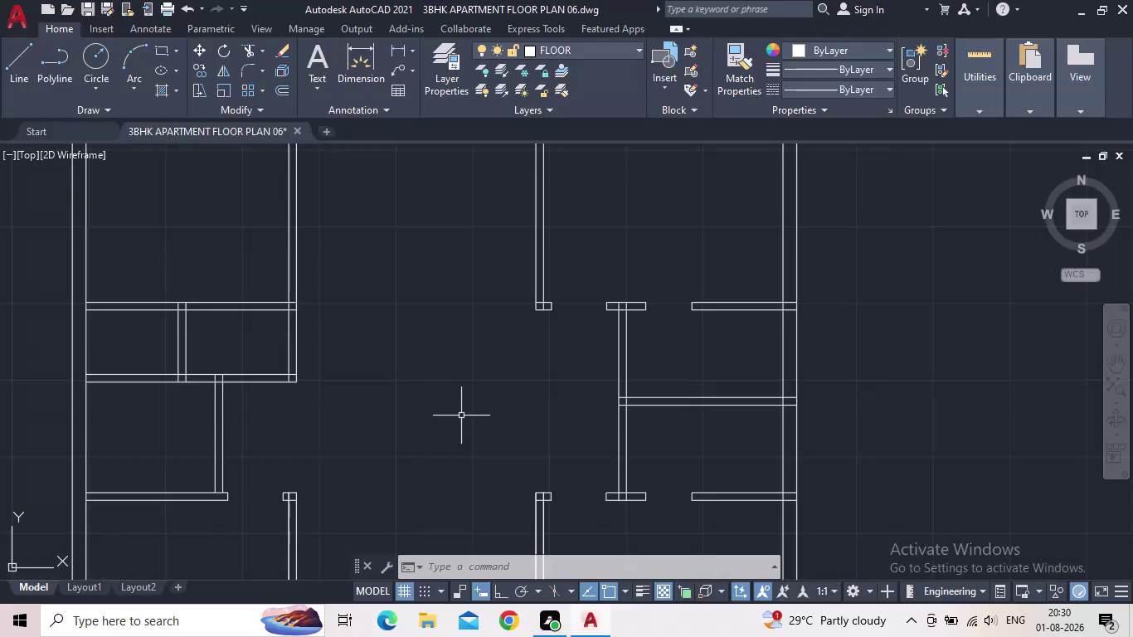
Zoom to the spare wall pieces right of the plan and start window-selecting the horizontal strip.
scroll(up, 3)
scroll(down, 3)
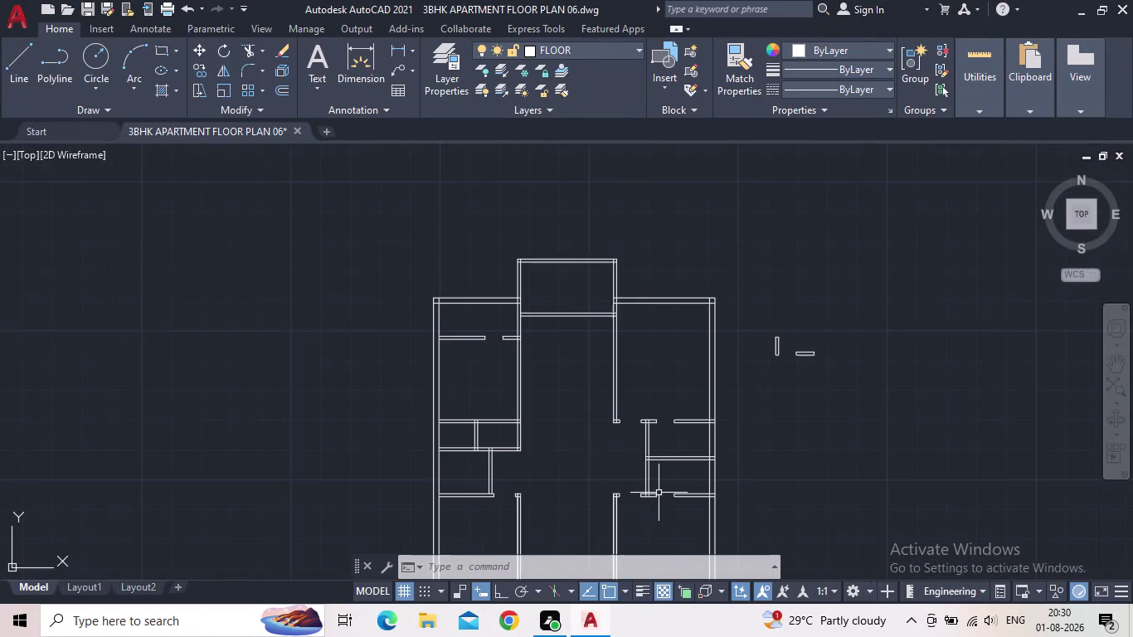
middle_drag(659, 492, 659, 464)
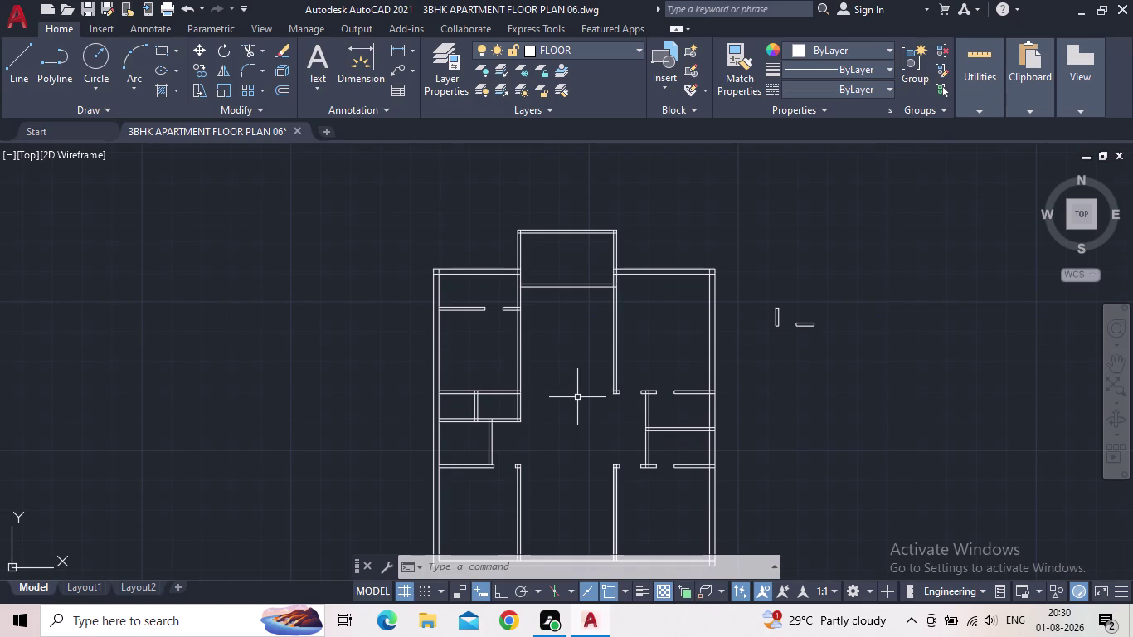
scroll(up, 3)
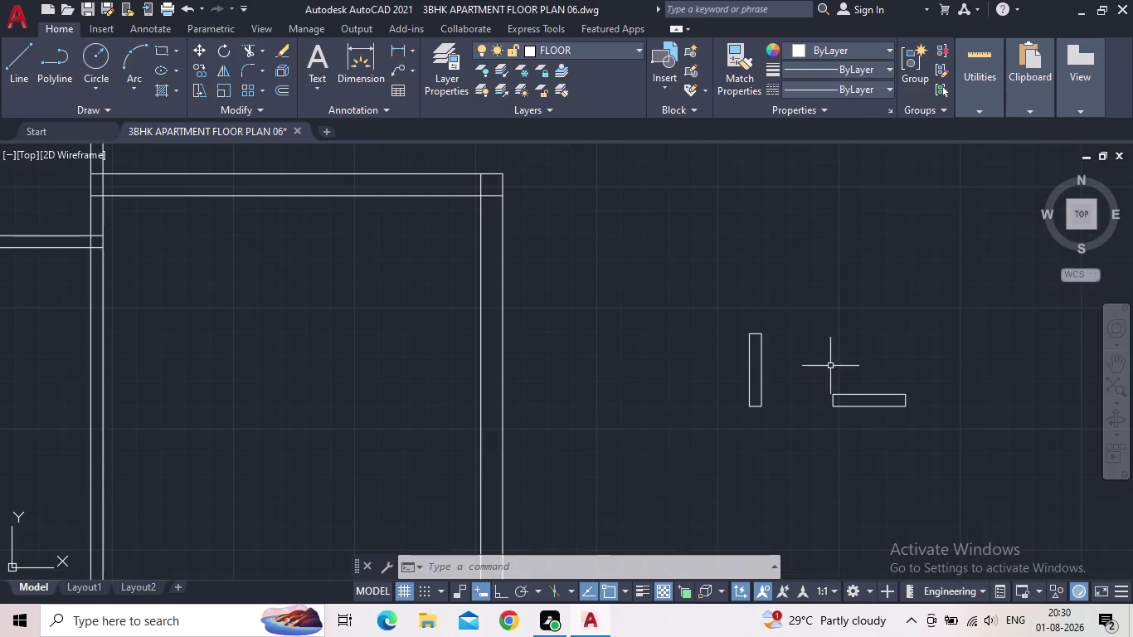
drag(906, 442, 898, 426)
Copy the short strip from its endpoint into the first interior wall junction.
click(804, 353)
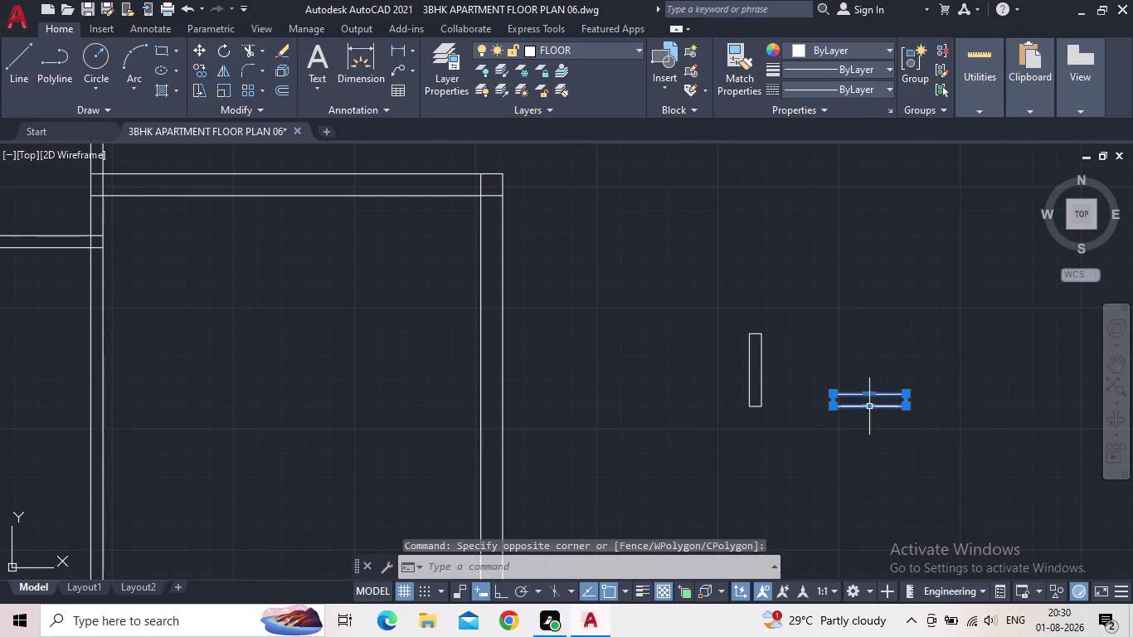
key(c)
key(o)
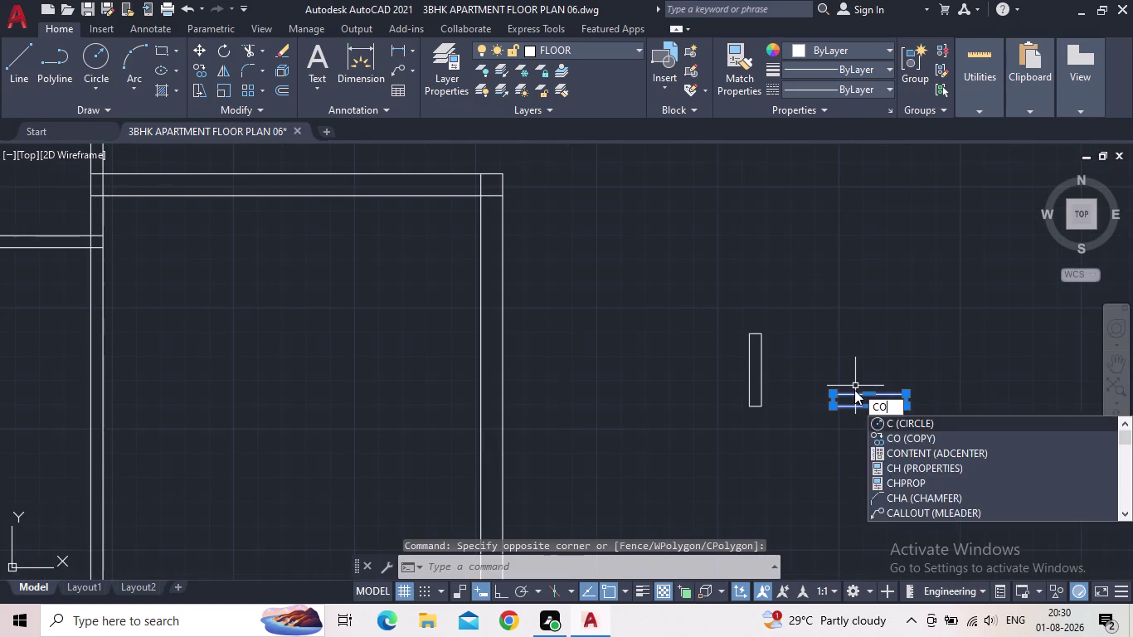
key(Return)
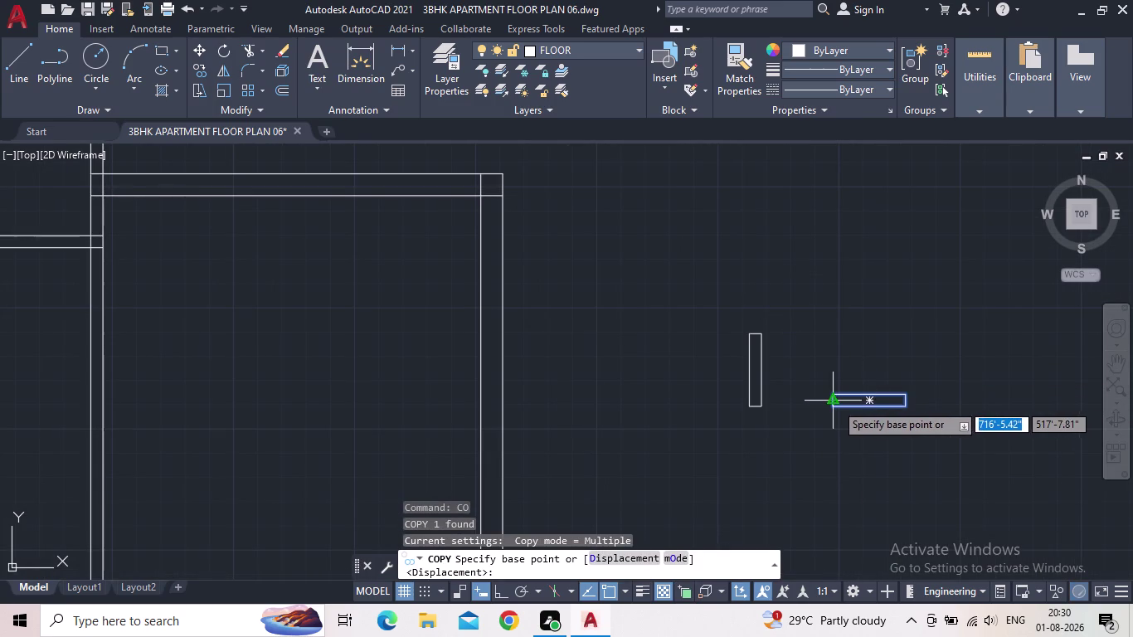
click(835, 410)
middle_drag(470, 352, 753, 343)
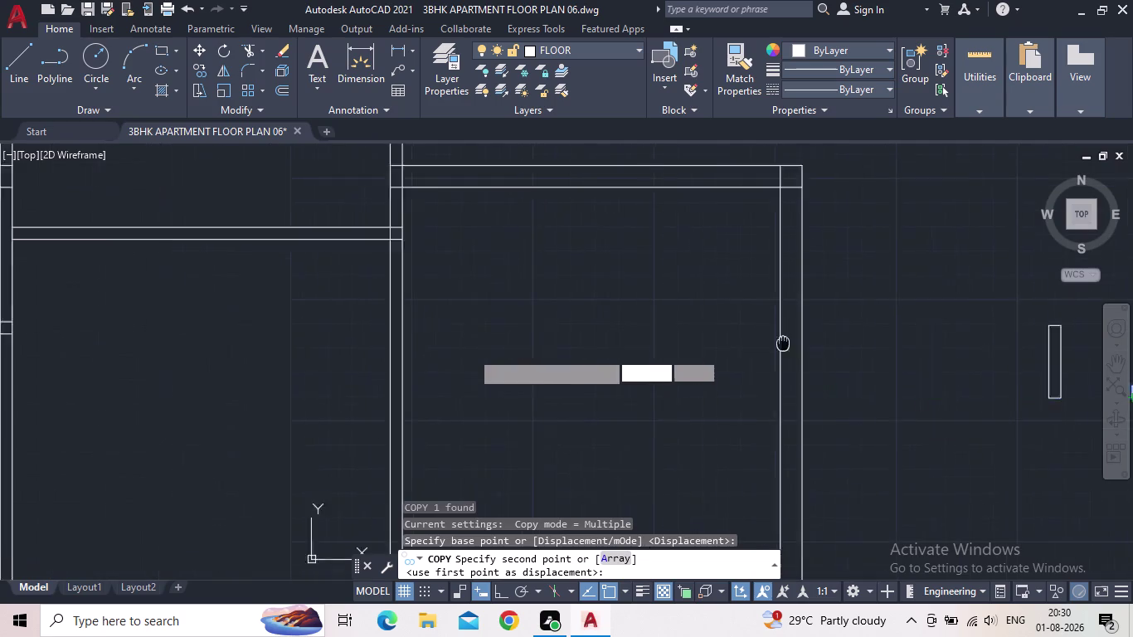
scroll(down, 3)
middle_drag(753, 343, 795, 344)
middle_drag(645, 394, 726, 298)
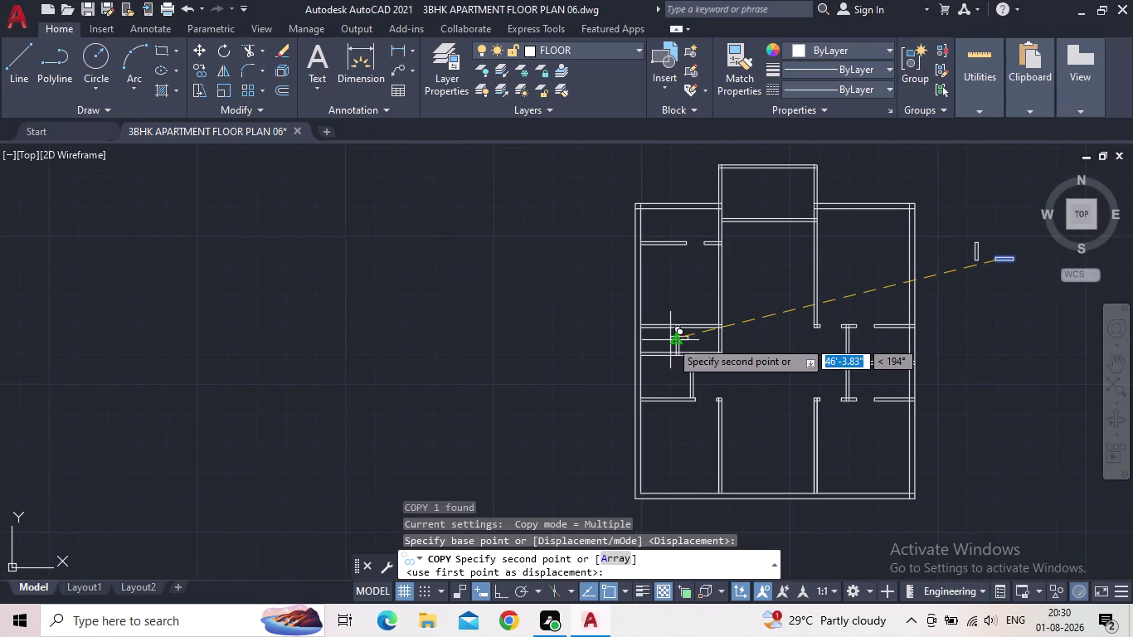
scroll(up, 3)
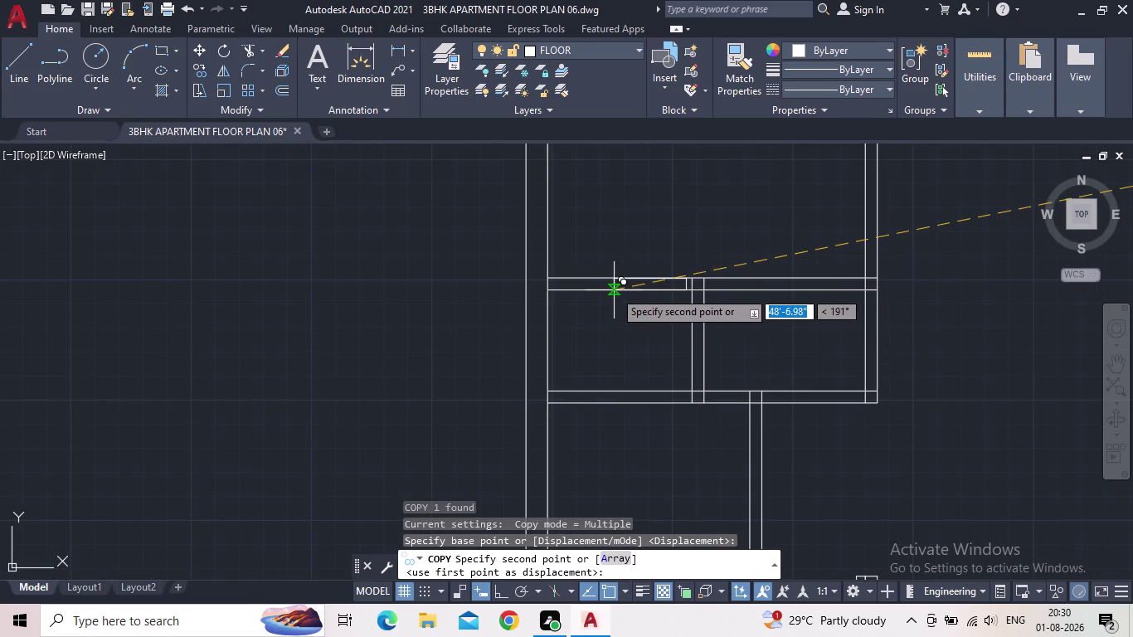
scroll(up, 3)
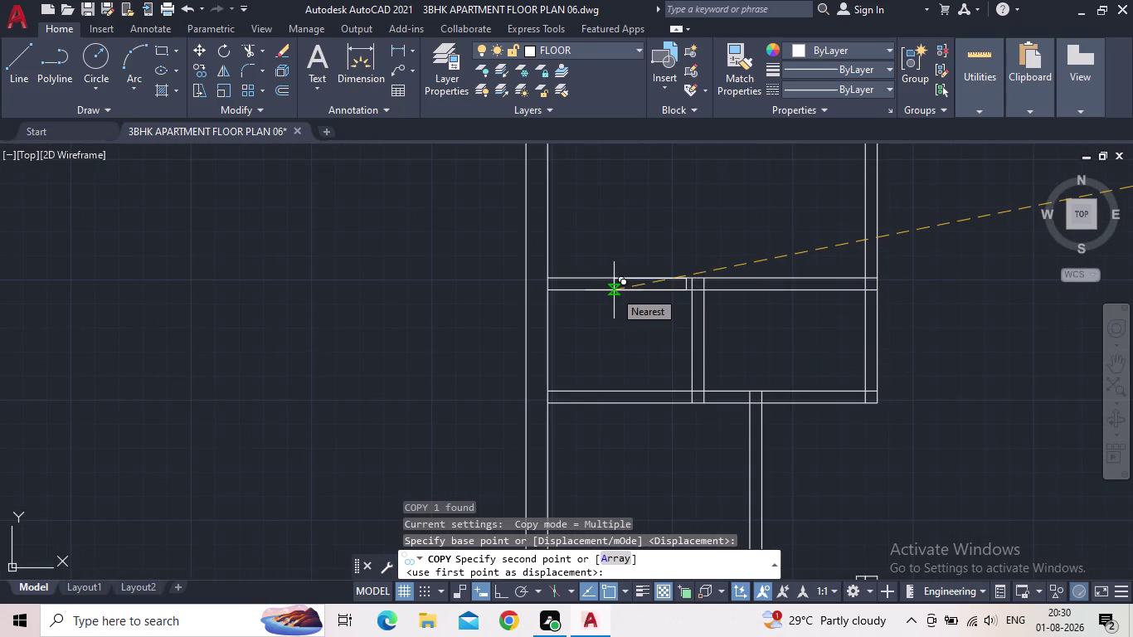
scroll(up, 3)
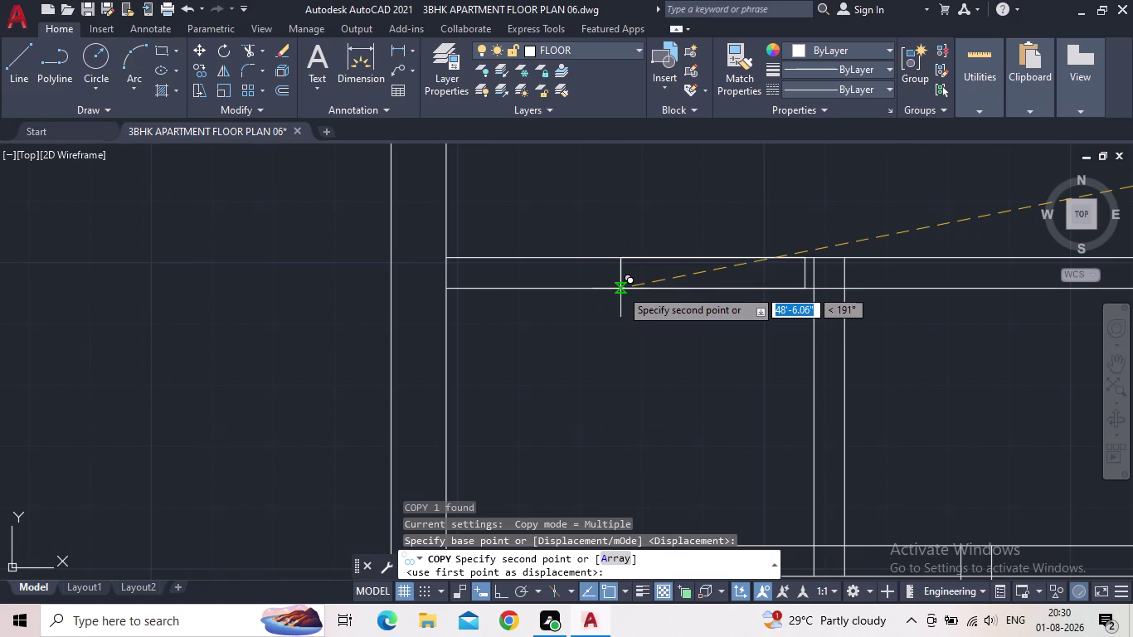
click(622, 288)
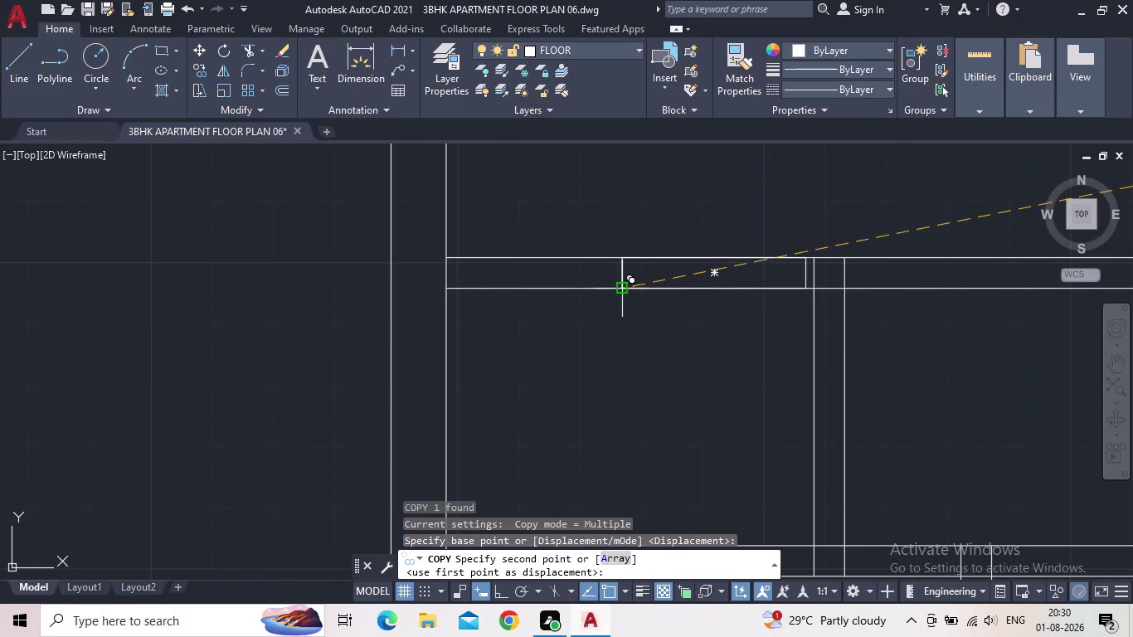
Place a second strip copy in the next wall opening and finish copying.
scroll(down, 3)
middle_drag(619, 351, 579, 325)
scroll(down, 3)
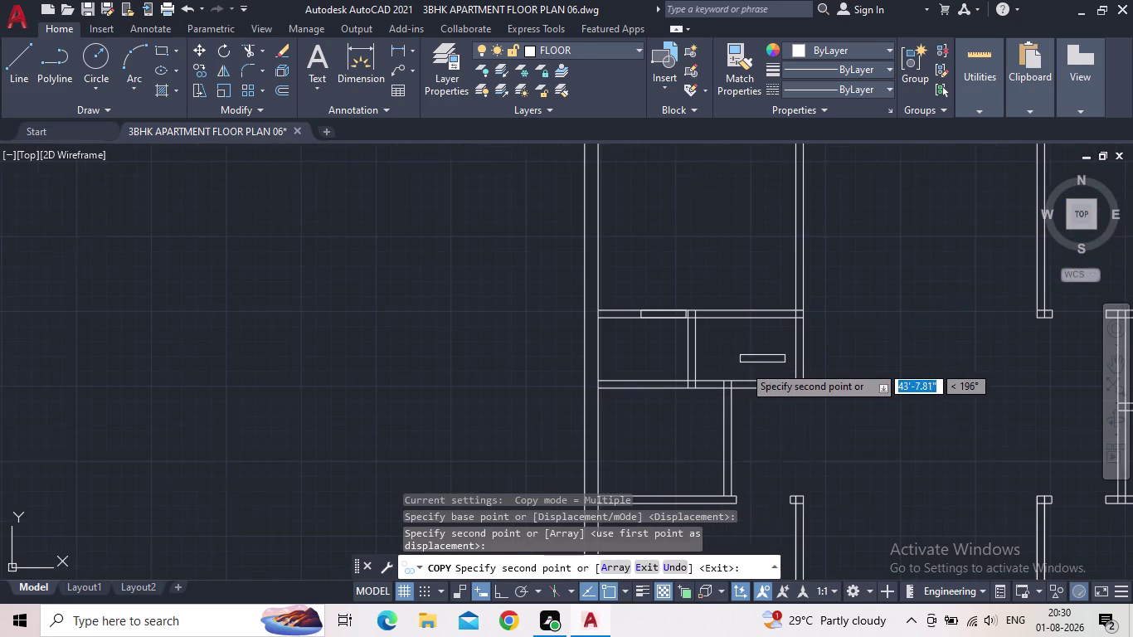
middle_drag(748, 375, 811, 282)
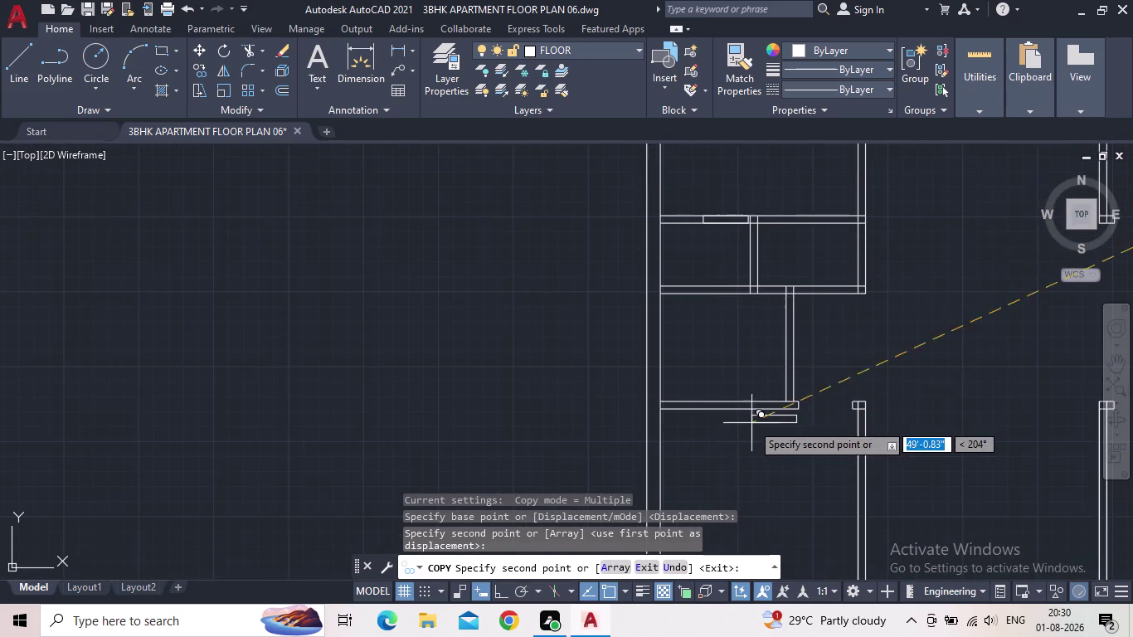
scroll(up, 3)
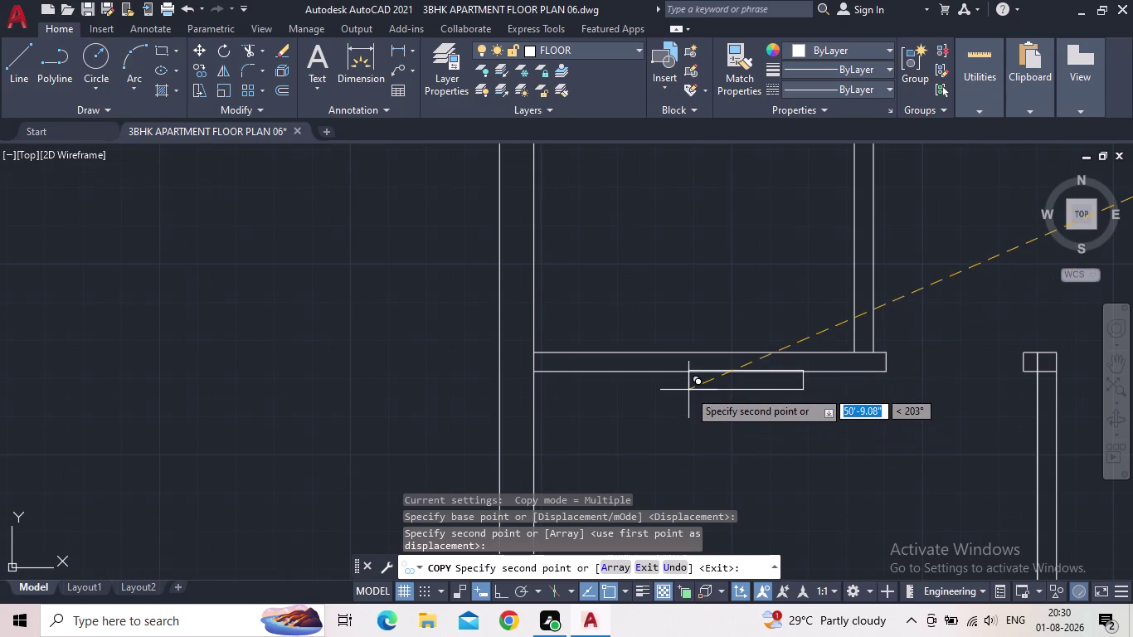
middle_drag(712, 388, 709, 425)
scroll(up, 3)
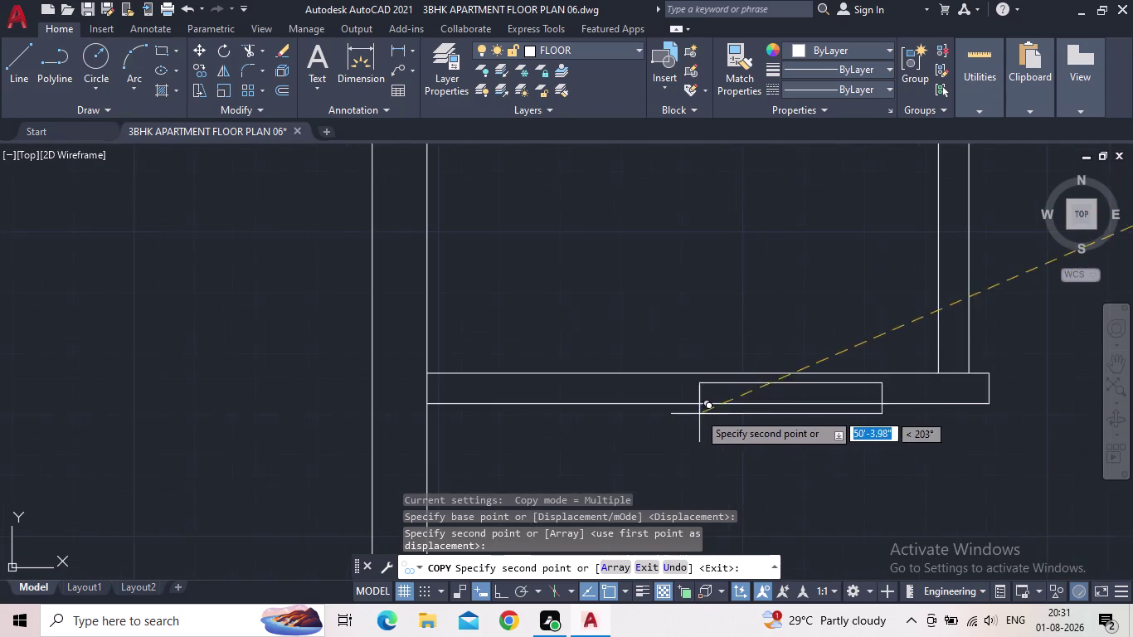
scroll(down, 3)
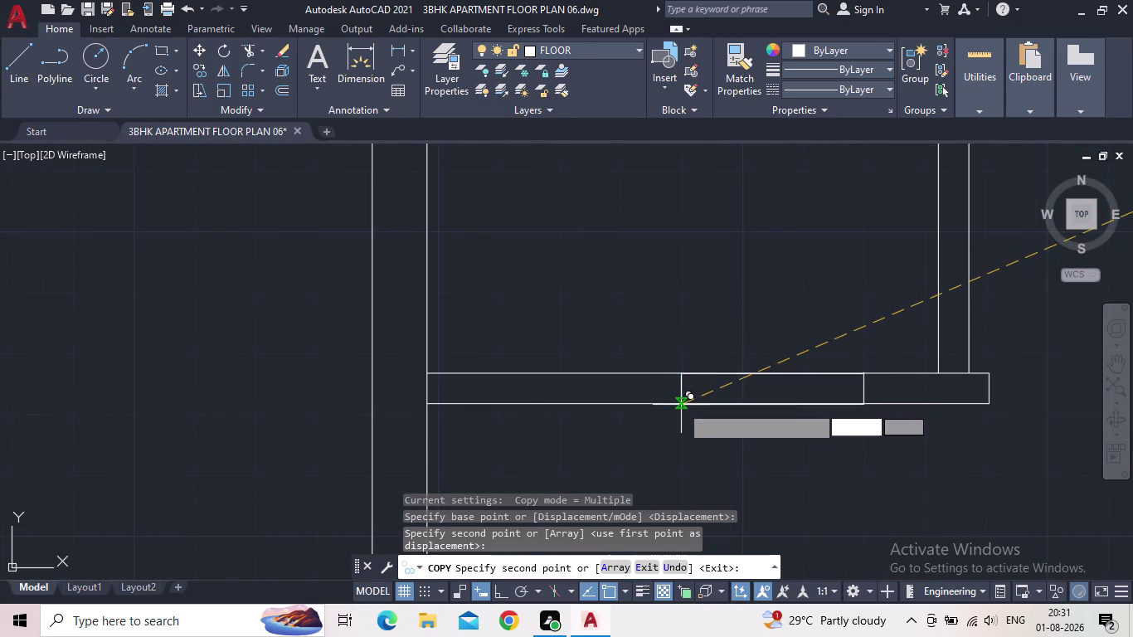
scroll(down, 3)
click(681, 405)
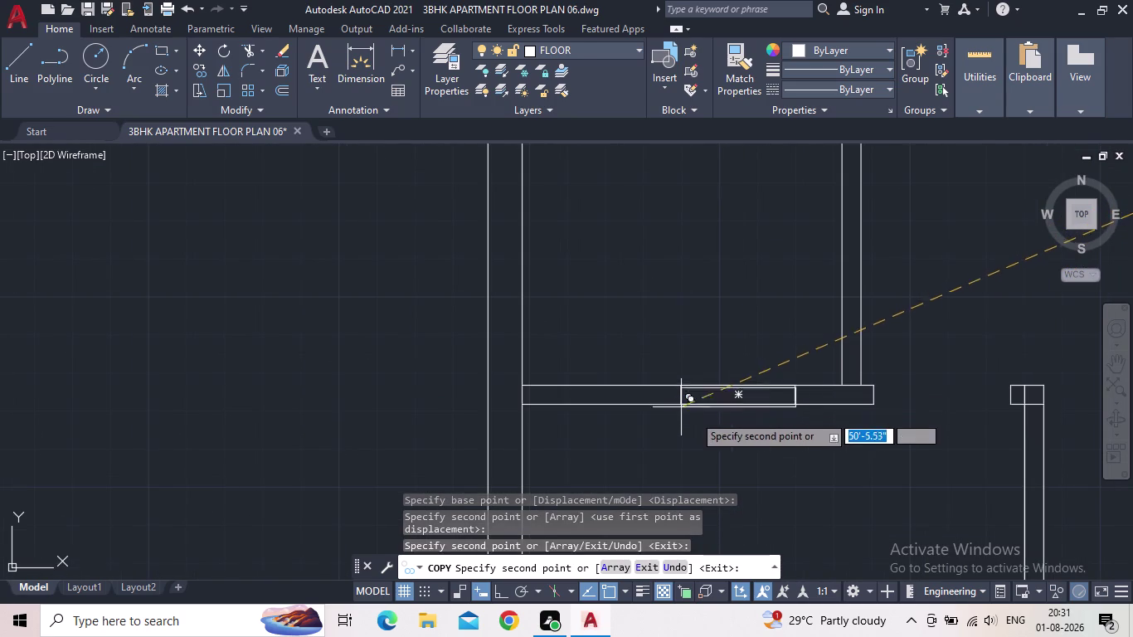
scroll(down, 3)
middle_drag(731, 449, 699, 392)
scroll(down, 3)
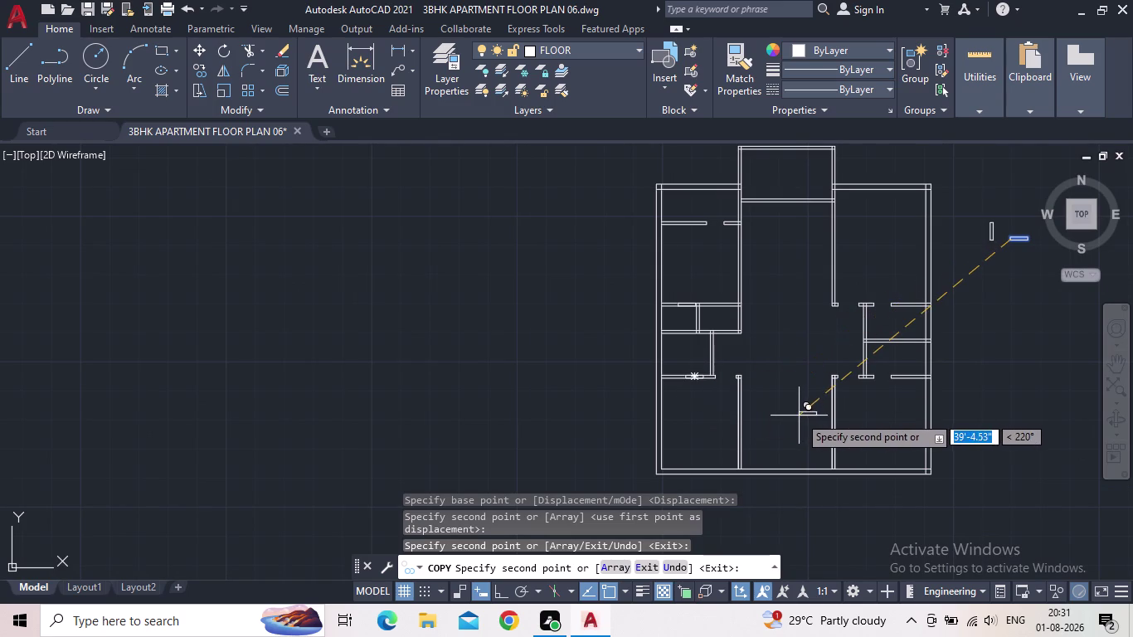
key(Escape)
Trim the wall lines crossing the first strip with a fence, plus extra lines at the next strip.
text(TR)
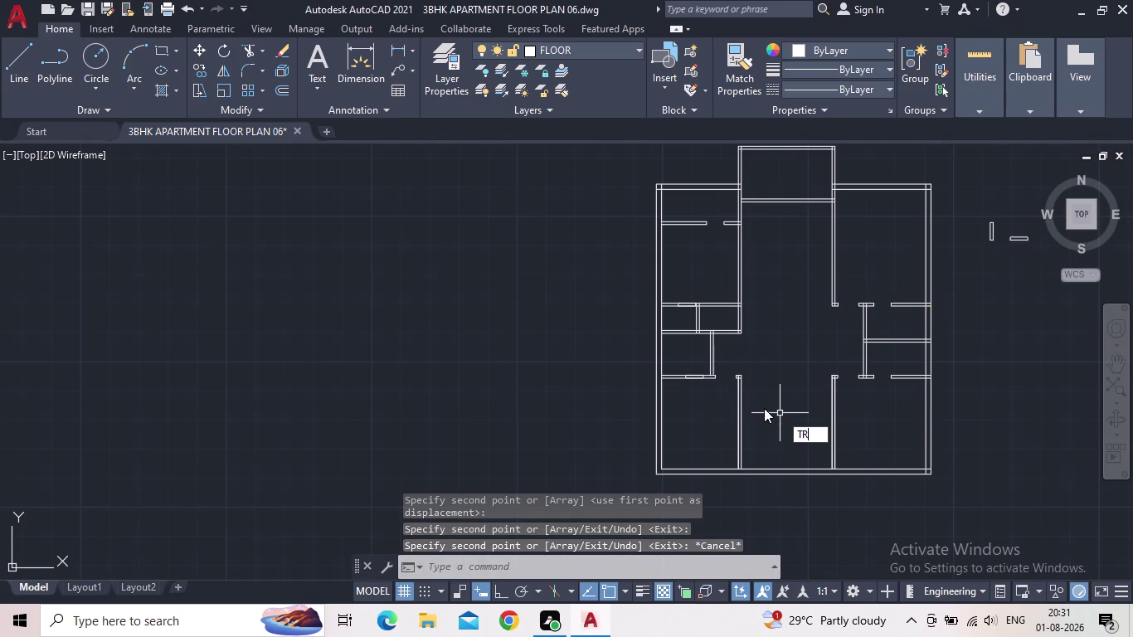
key(space)
scroll(up, 3)
click(693, 374)
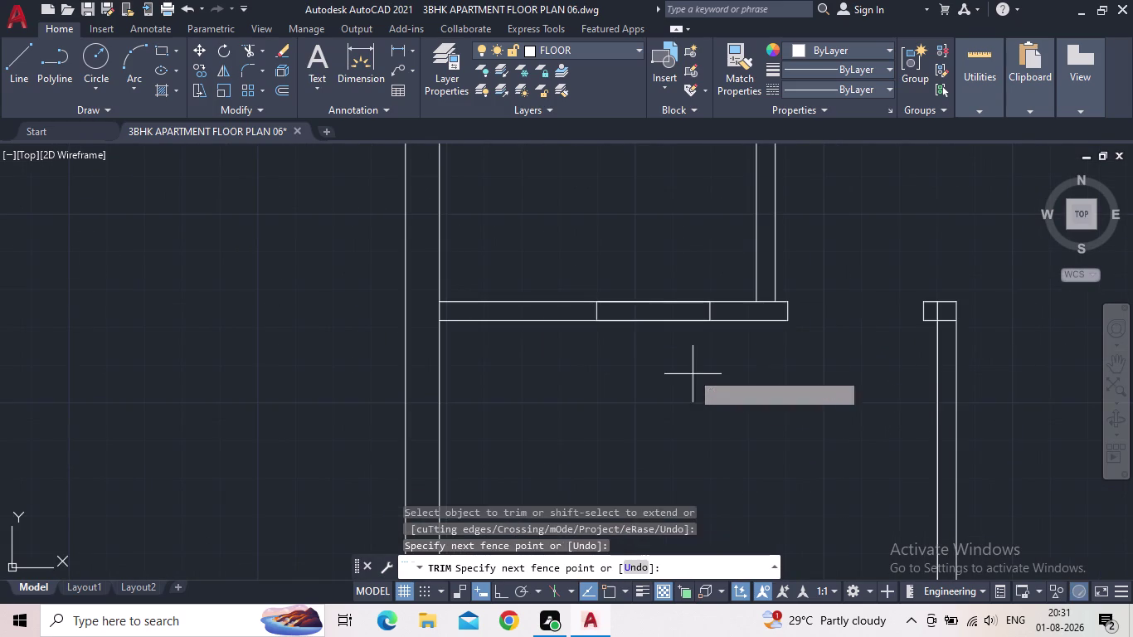
click(665, 283)
scroll(down, 3)
middle_drag(659, 356, 693, 576)
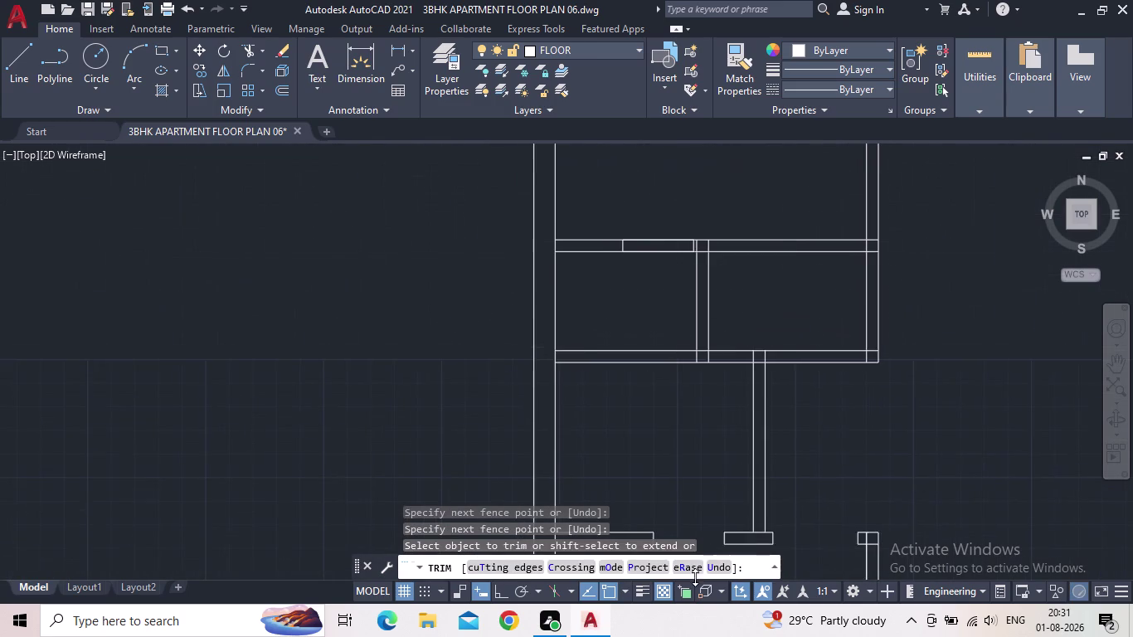
scroll(down, 3)
scroll(down, 3)
middle_drag(651, 325, 680, 443)
scroll(up, 3)
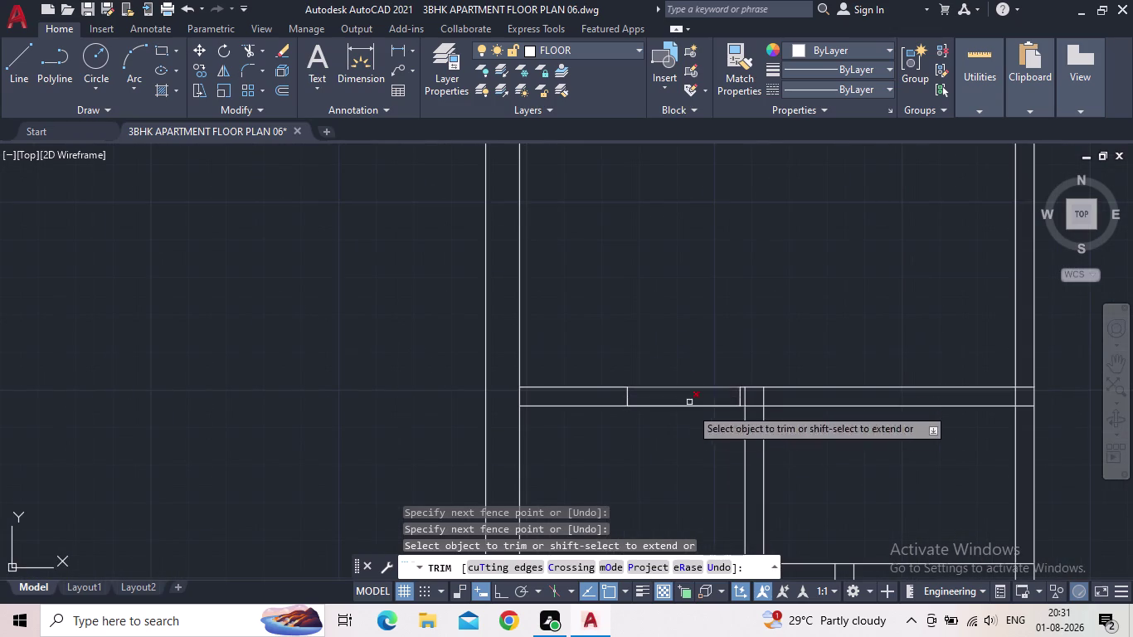
drag(693, 424, 694, 412)
click(686, 351)
Trim the remaining leftover segments at the next opening and wall junction, then exit Trim.
scroll(down, 3)
middle_drag(678, 399, 608, 401)
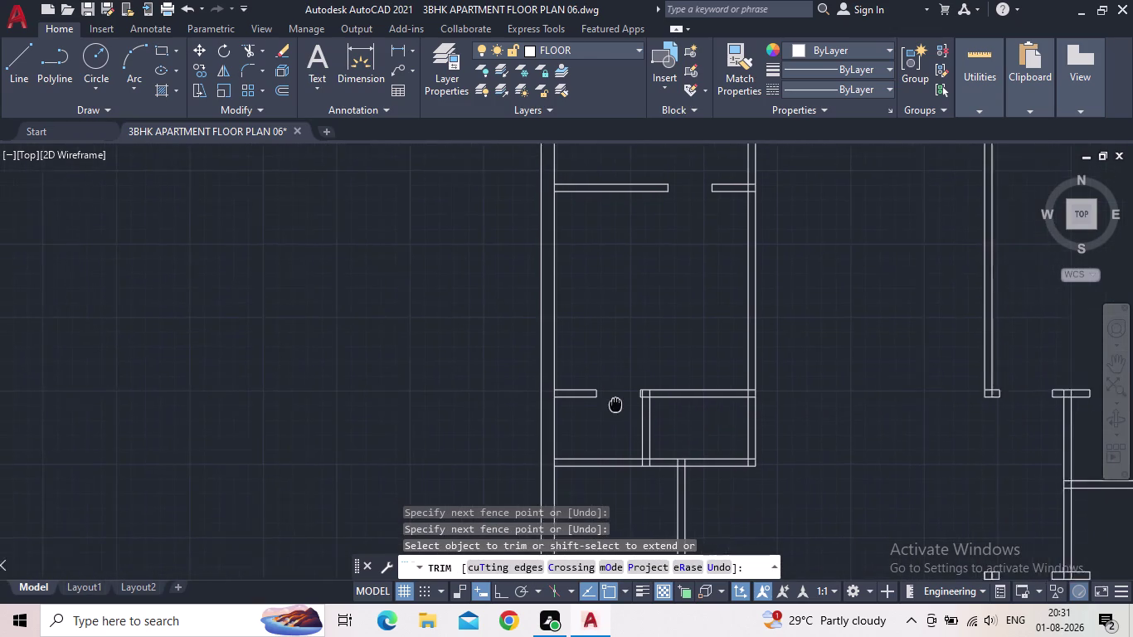
middle_drag(608, 401, 574, 383)
scroll(up, 3)
middle_drag(645, 384, 726, 330)
scroll(down, 3)
click(688, 405)
click(720, 401)
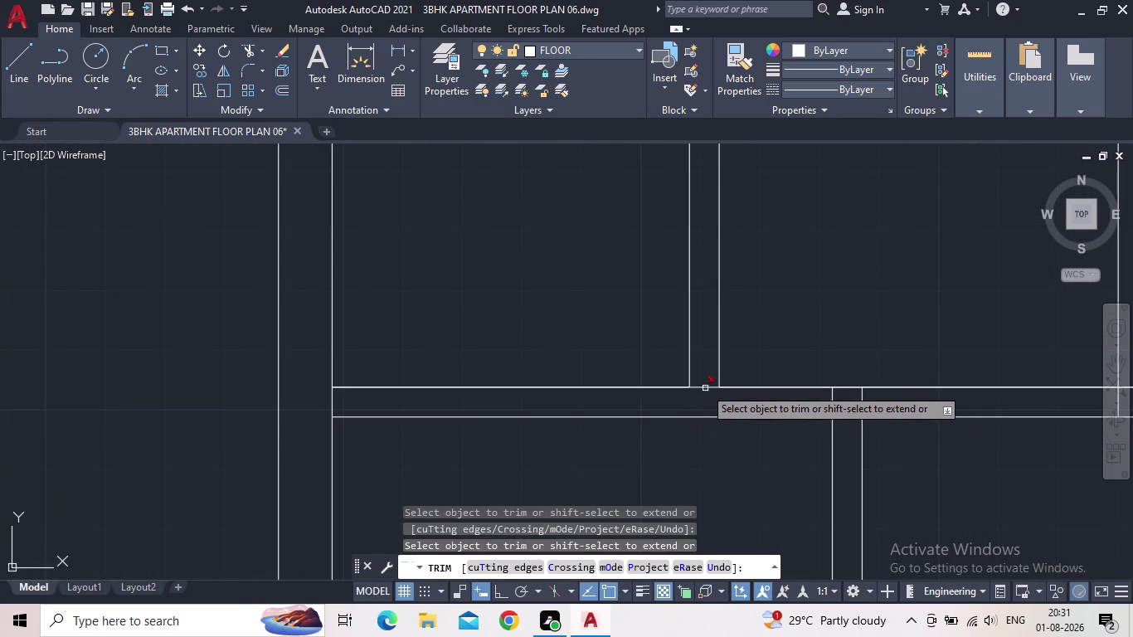
click(704, 386)
scroll(down, 3)
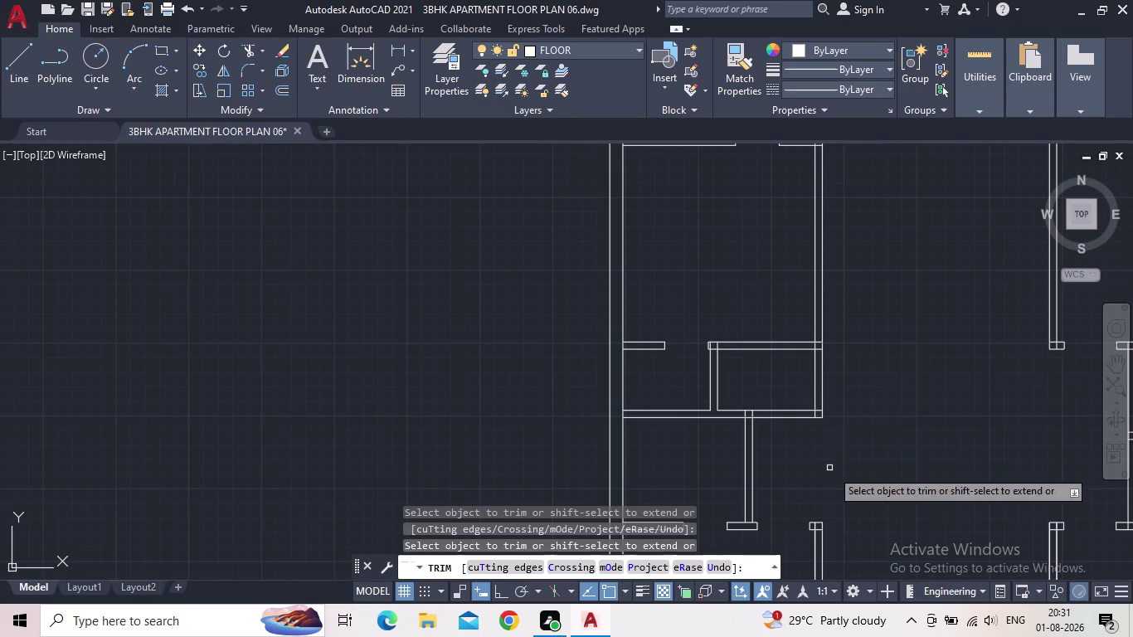
middle_drag(837, 473, 813, 462)
scroll(down, 3)
middle_drag(855, 426, 736, 374)
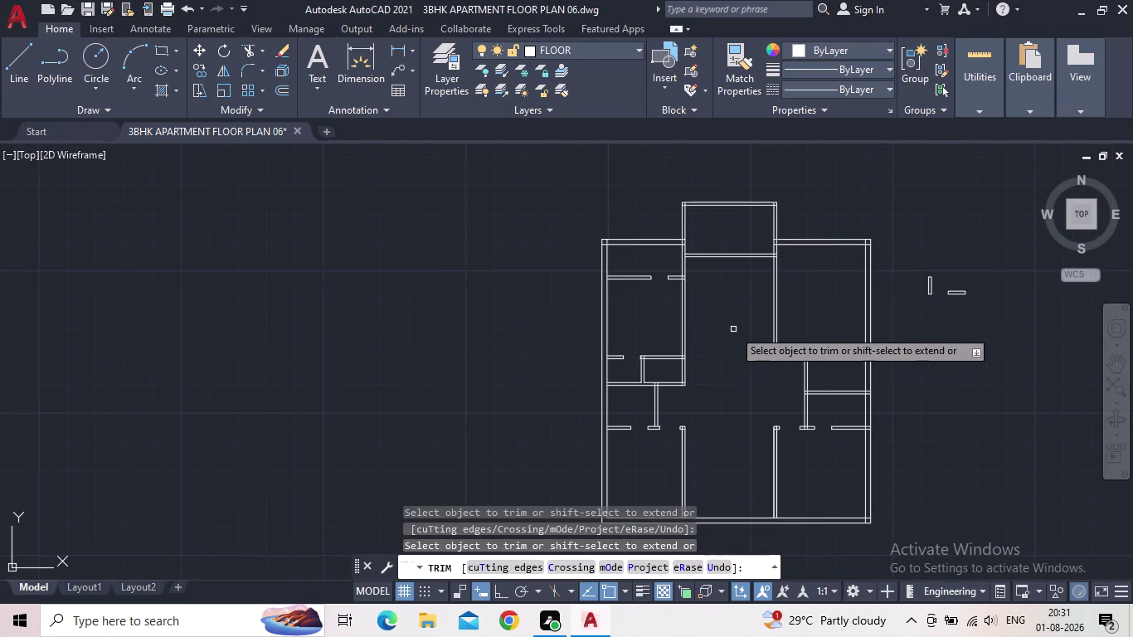
key(Escape)
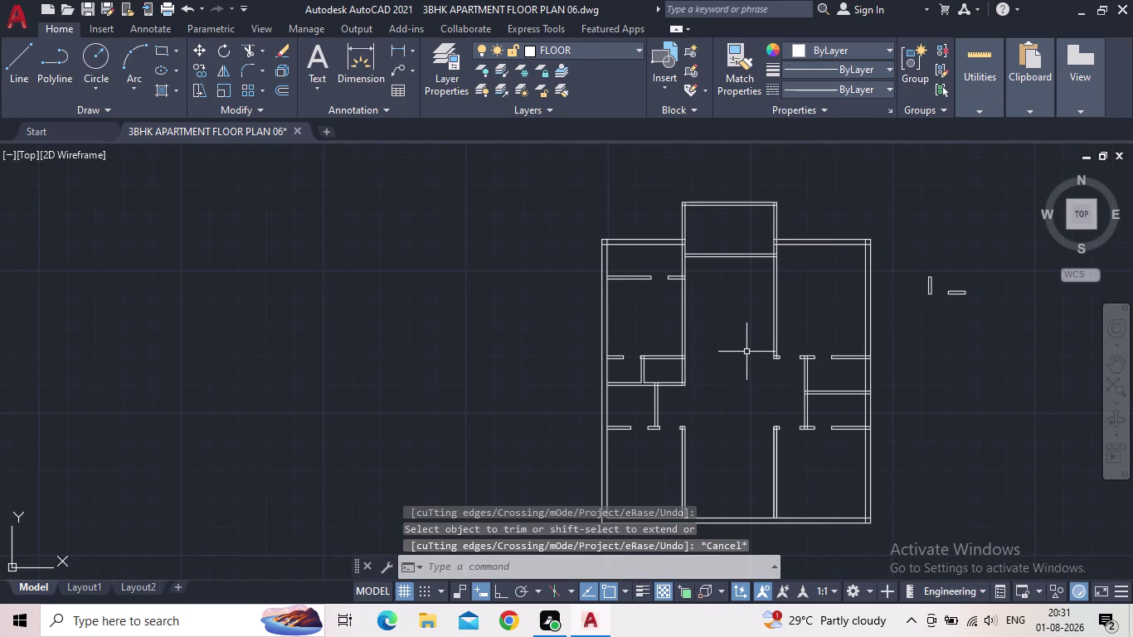
middle_drag(740, 325, 738, 339)
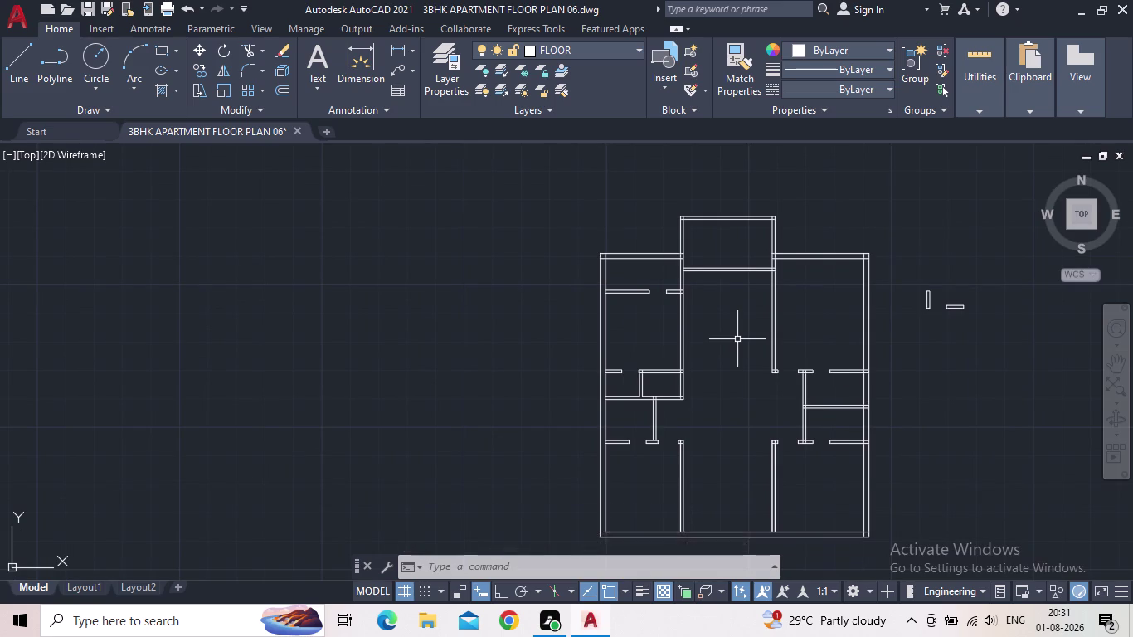
middle_drag(737, 340, 717, 249)
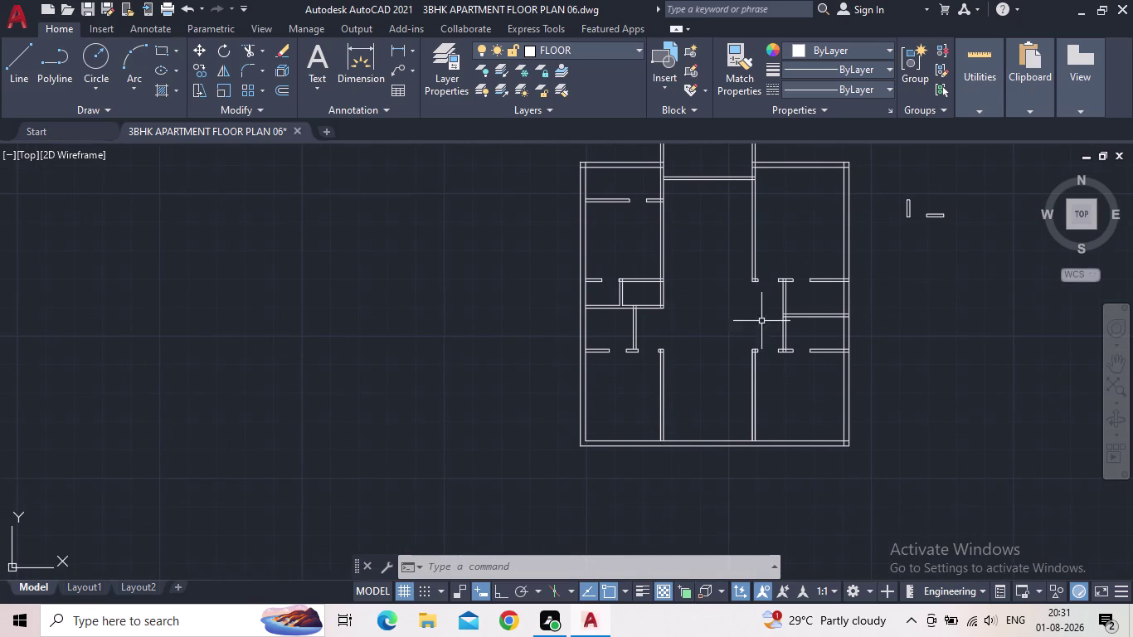
scroll(up, 3)
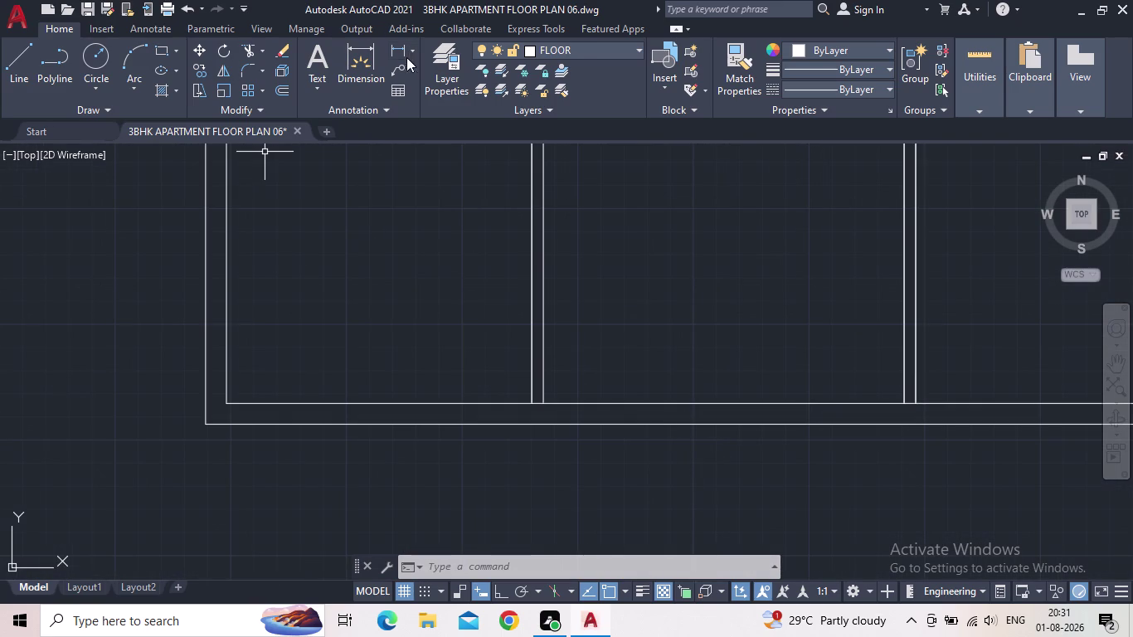
drag(400, 57, 401, 73)
click(543, 404)
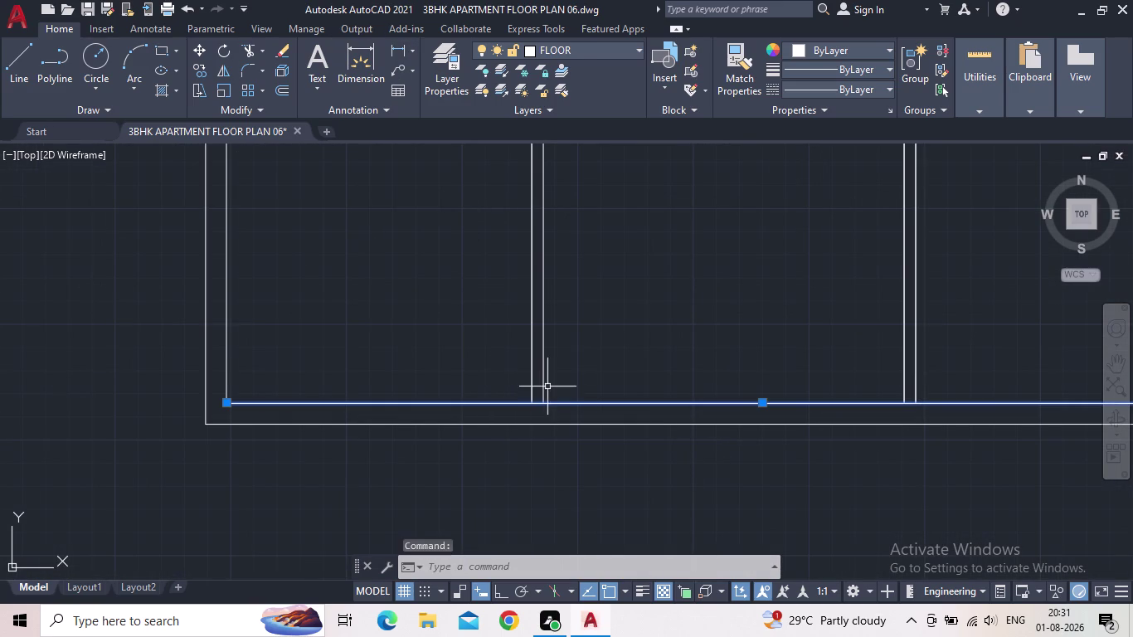
key(Escape)
click(394, 49)
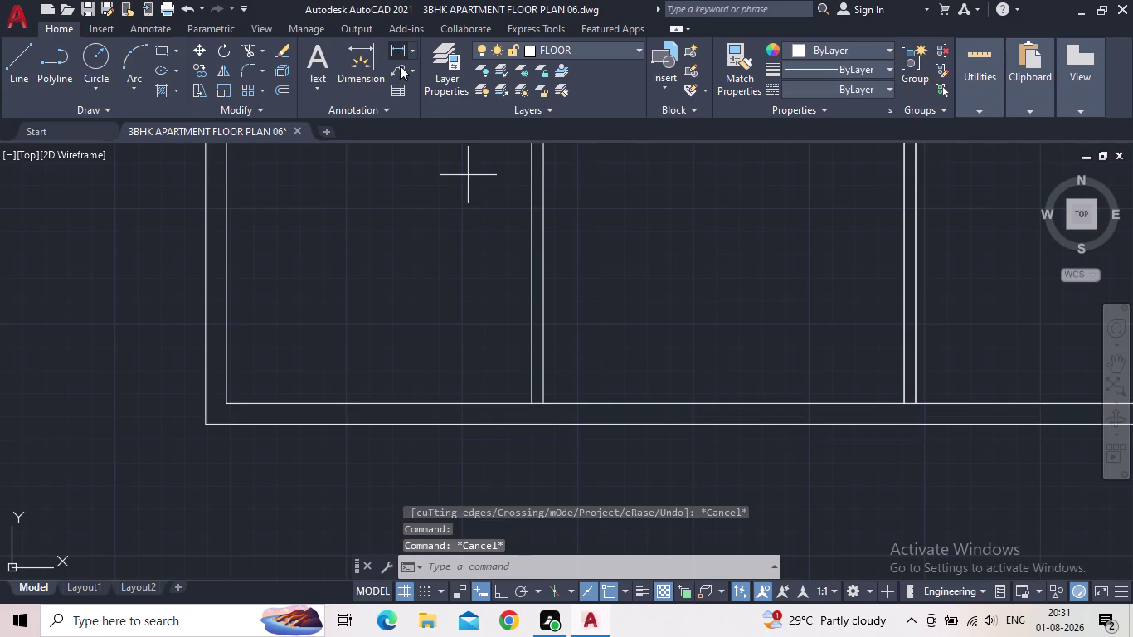
click(543, 403)
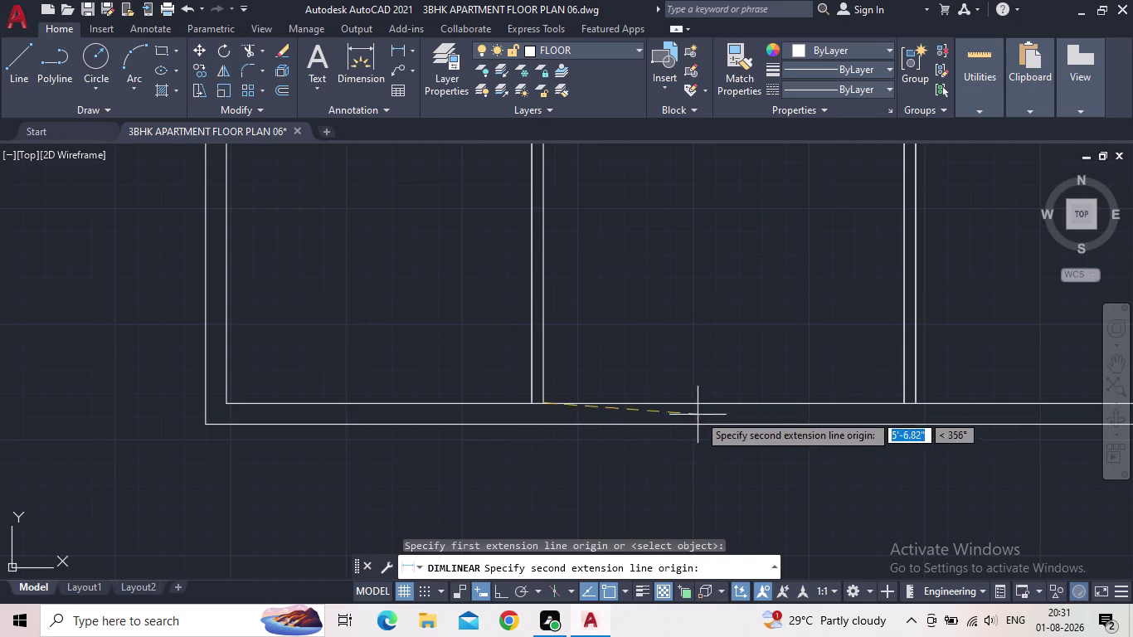
click(503, 591)
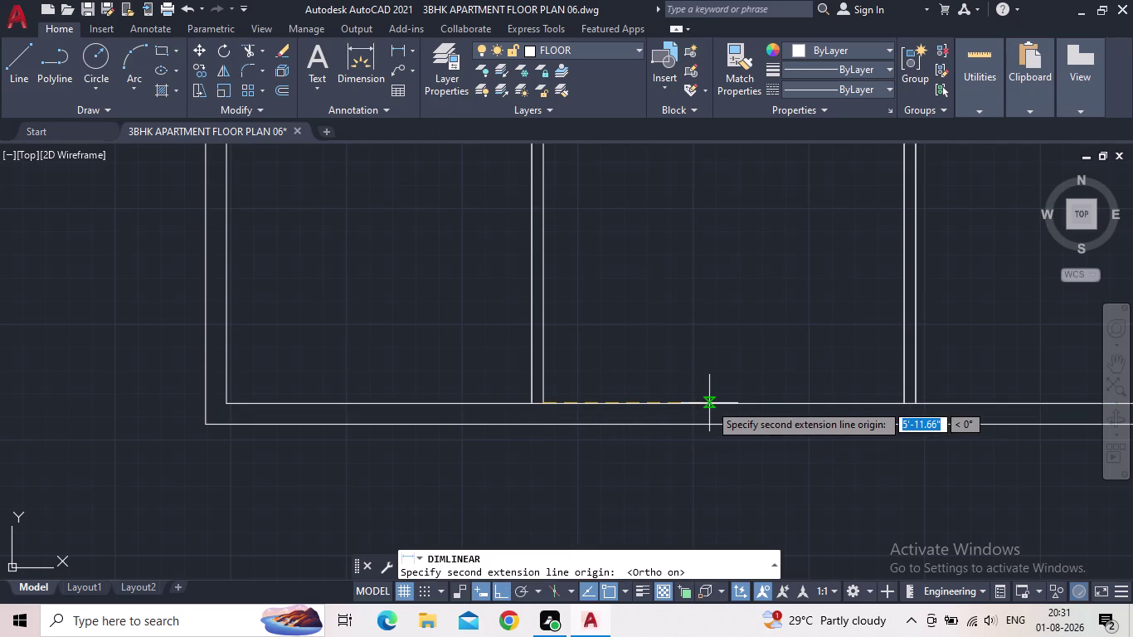
scroll(down, 3)
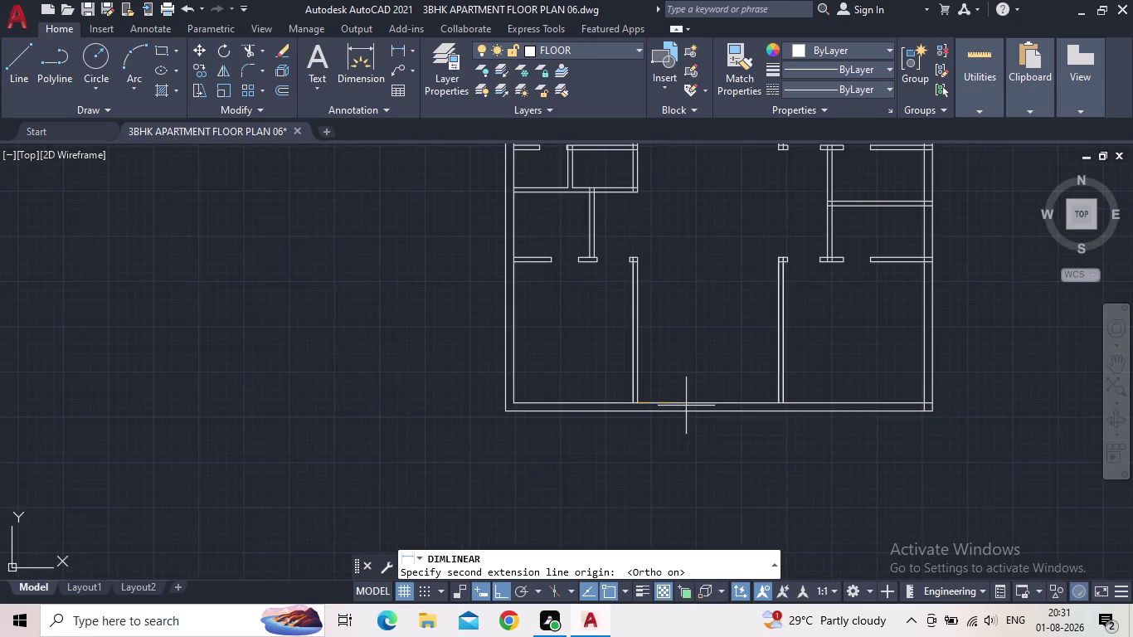
key(Escape)
scroll(down, 3)
middle_drag(659, 416, 658, 415)
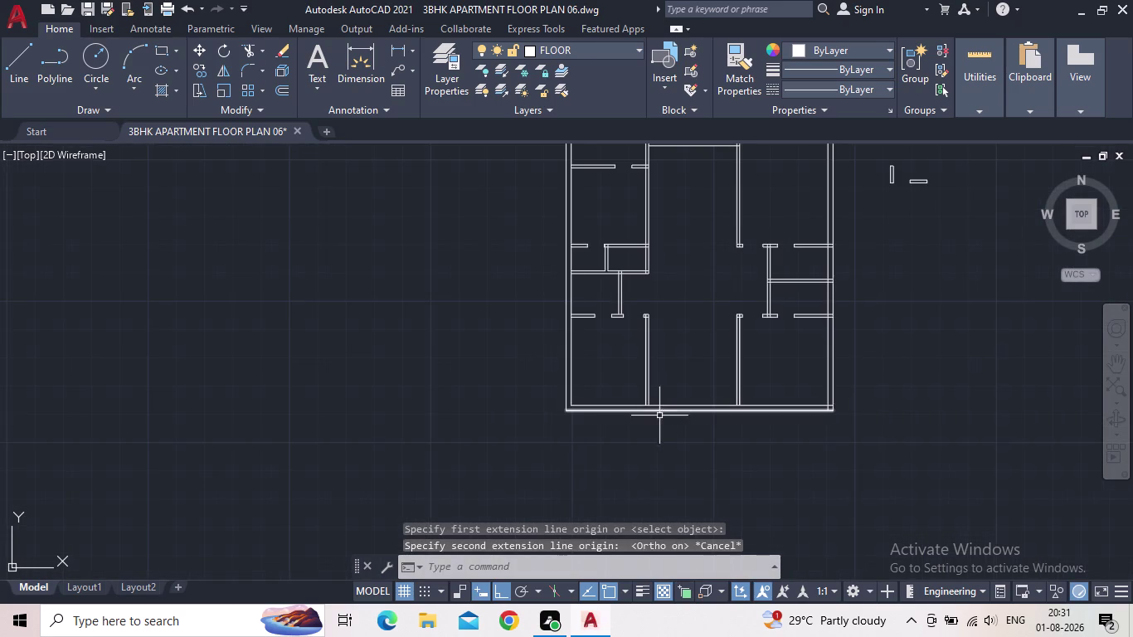
middle_drag(658, 415, 553, 472)
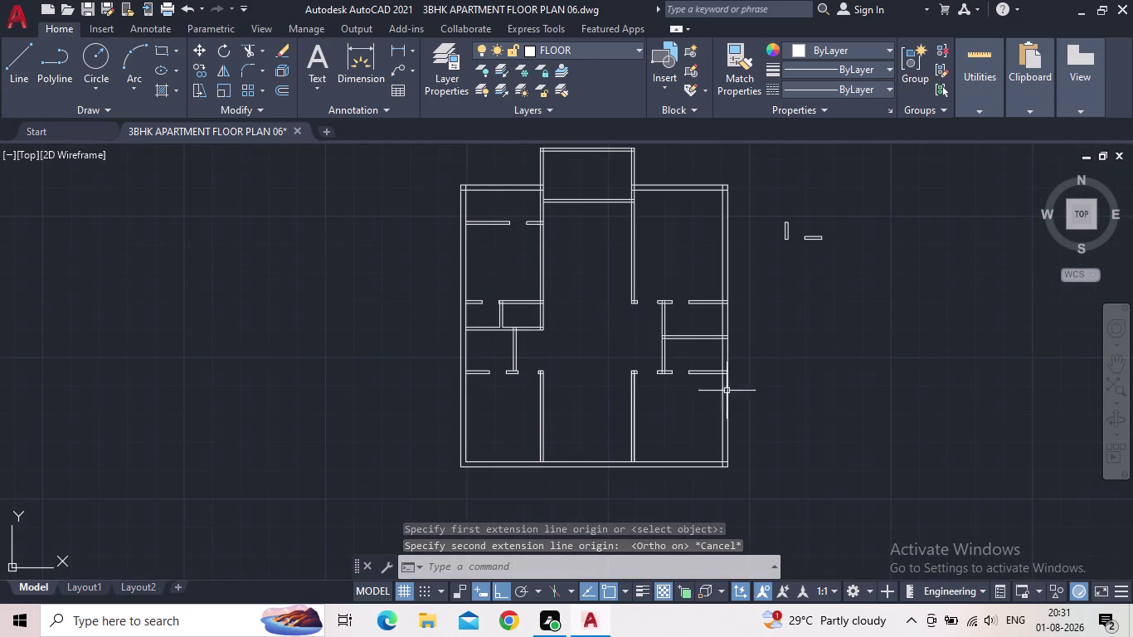
click(162, 52)
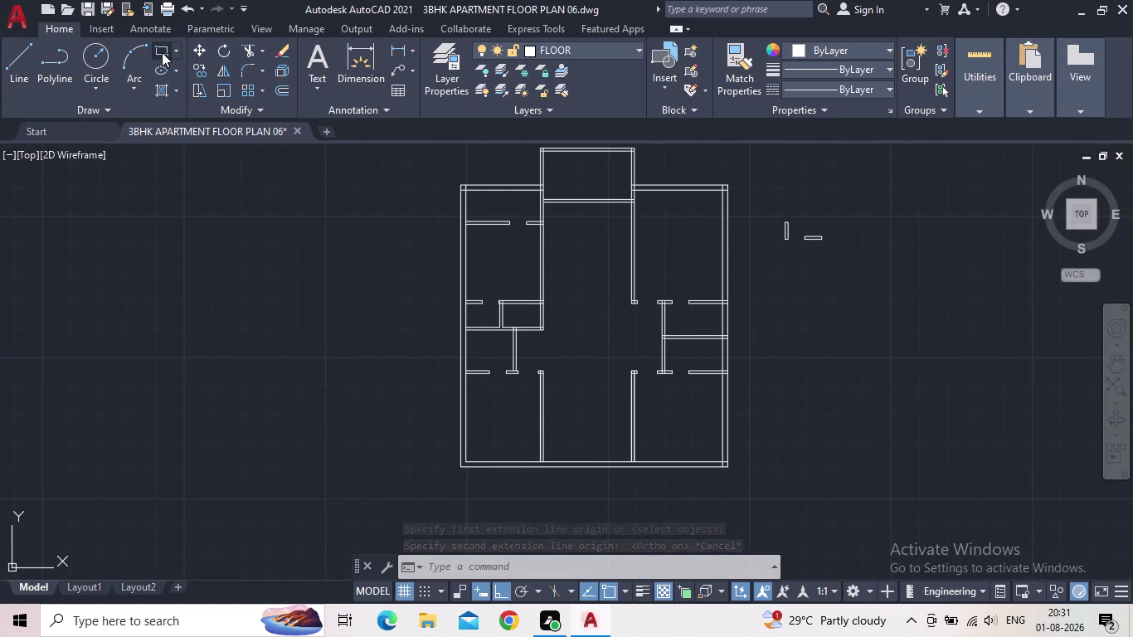
Draw a 9" by 5' rectangle to the right of the floor plan.
drag(848, 321, 856, 323)
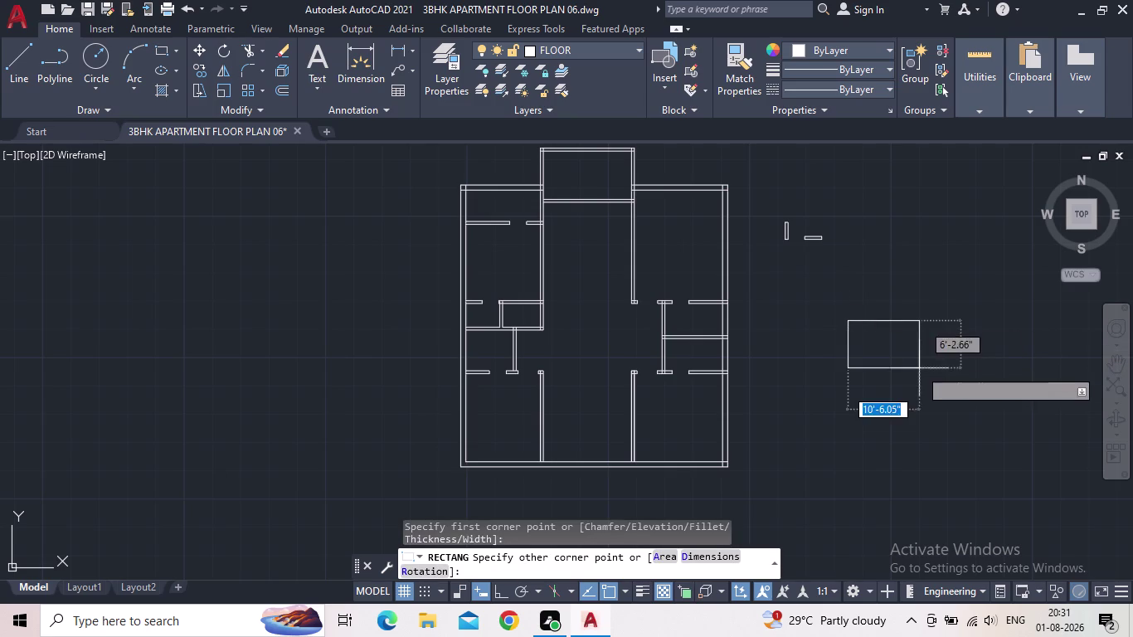
middle_drag(945, 387, 861, 386)
scroll(down, 3)
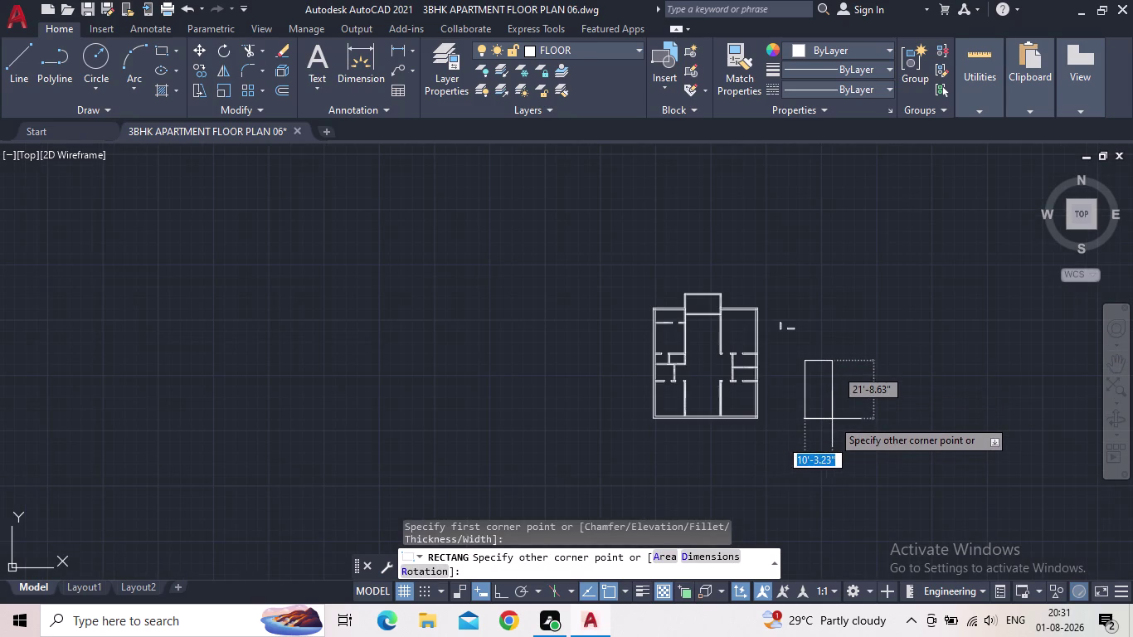
key(d)
key(Return)
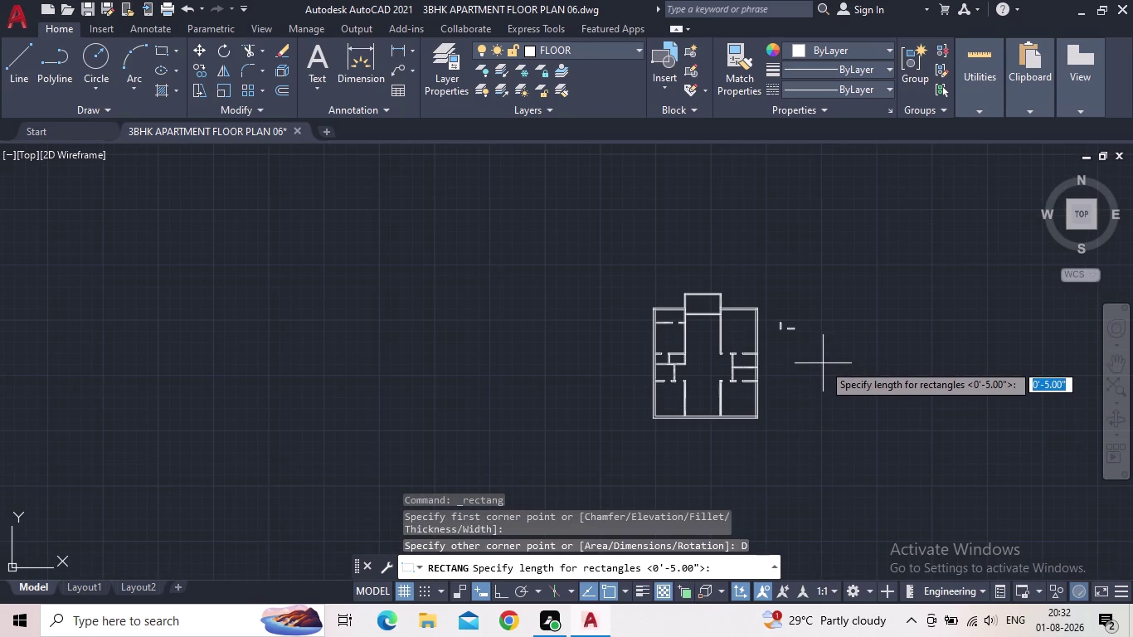
middle_drag(809, 372, 790, 378)
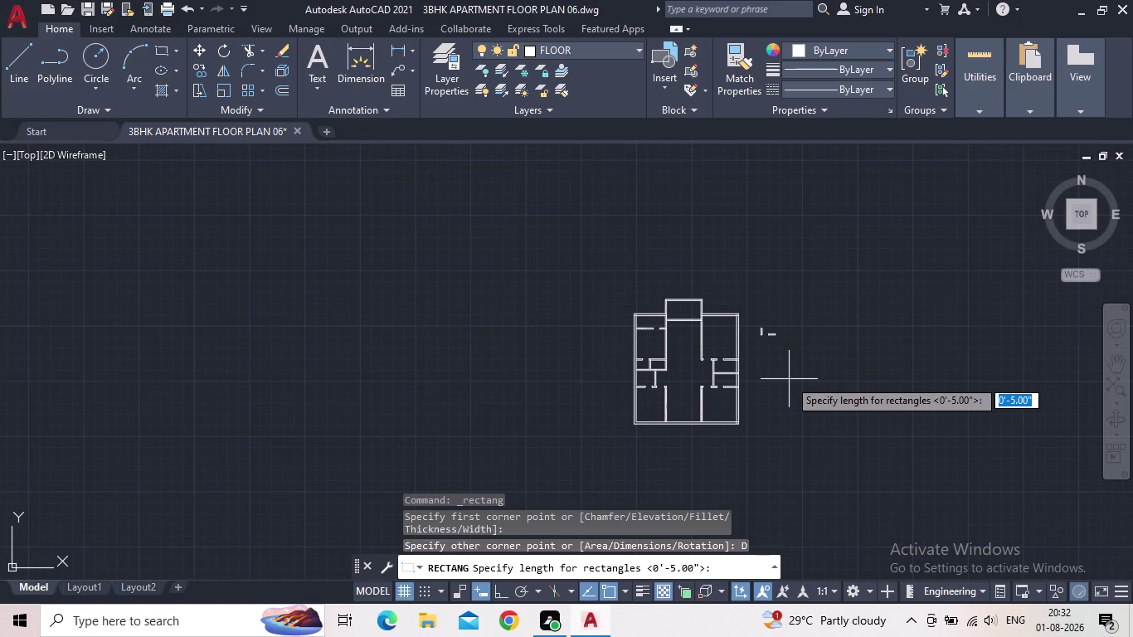
key(9)
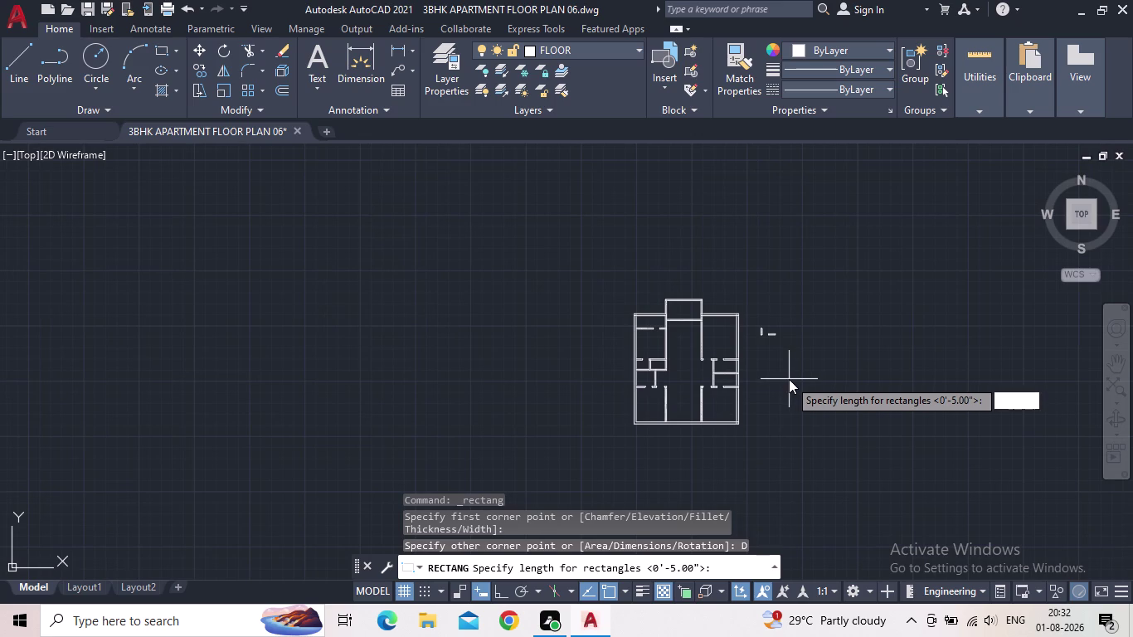
key(shift+quotedbl)
key(Return)
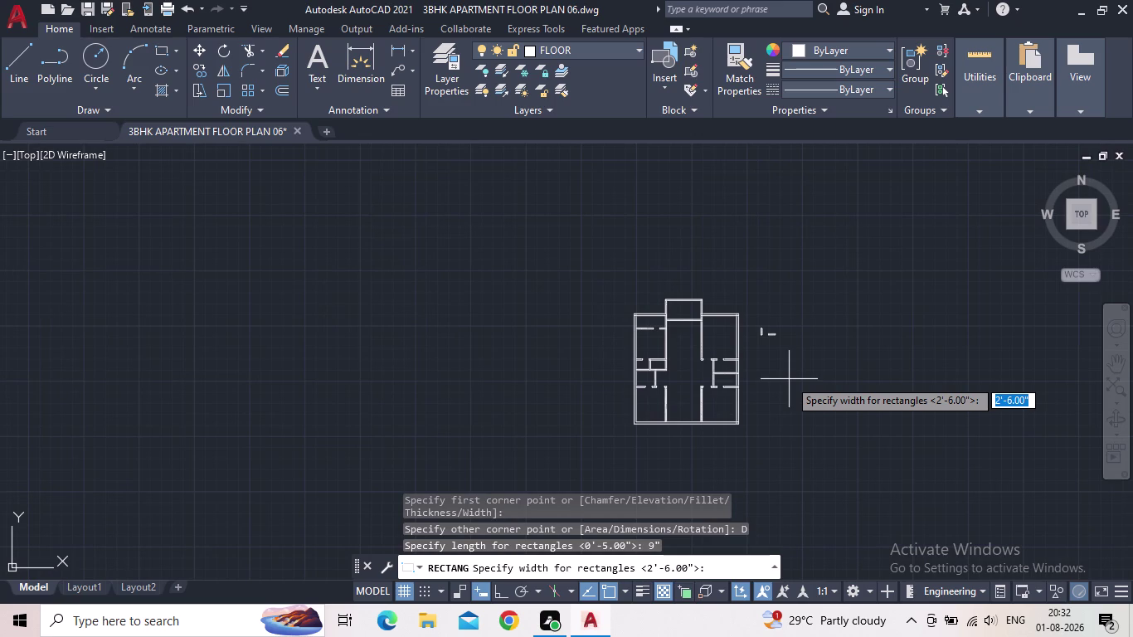
text(5')
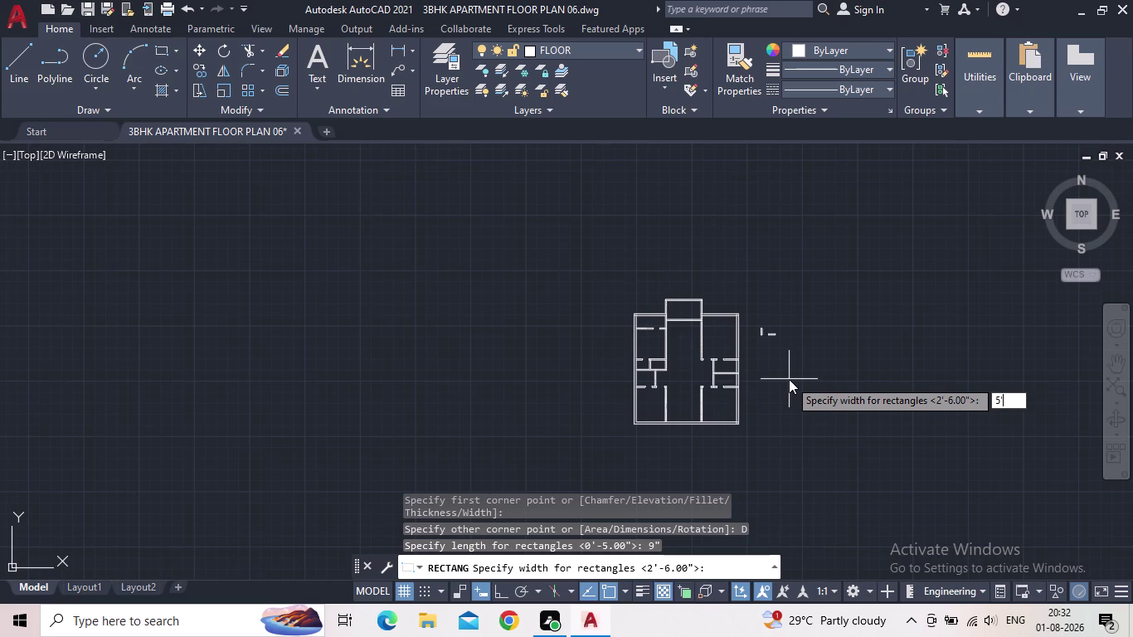
key(Return)
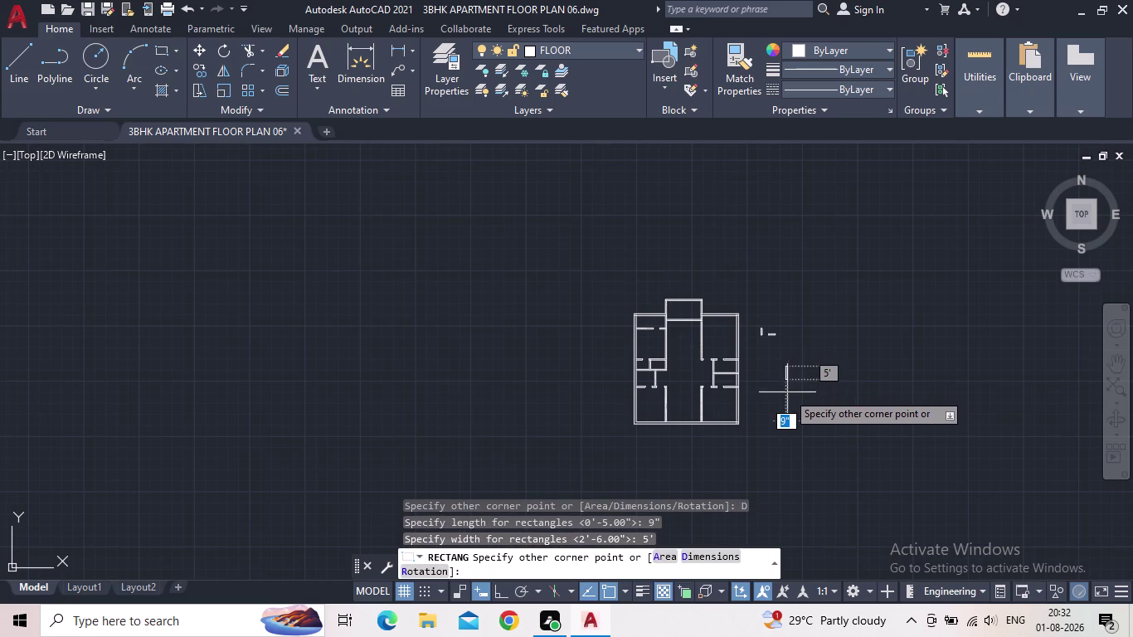
scroll(up, 3)
click(769, 373)
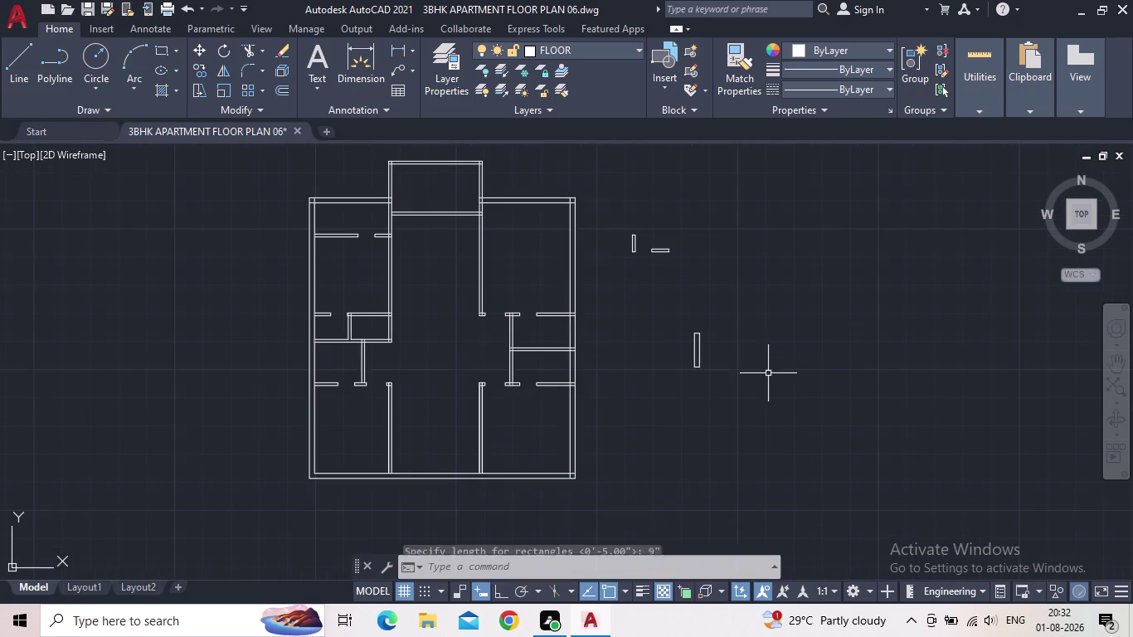
key(Escape)
Rotate the thin rectangle 90° so it lies horizontally, then reselect it.
drag(738, 374, 696, 355)
click(666, 330)
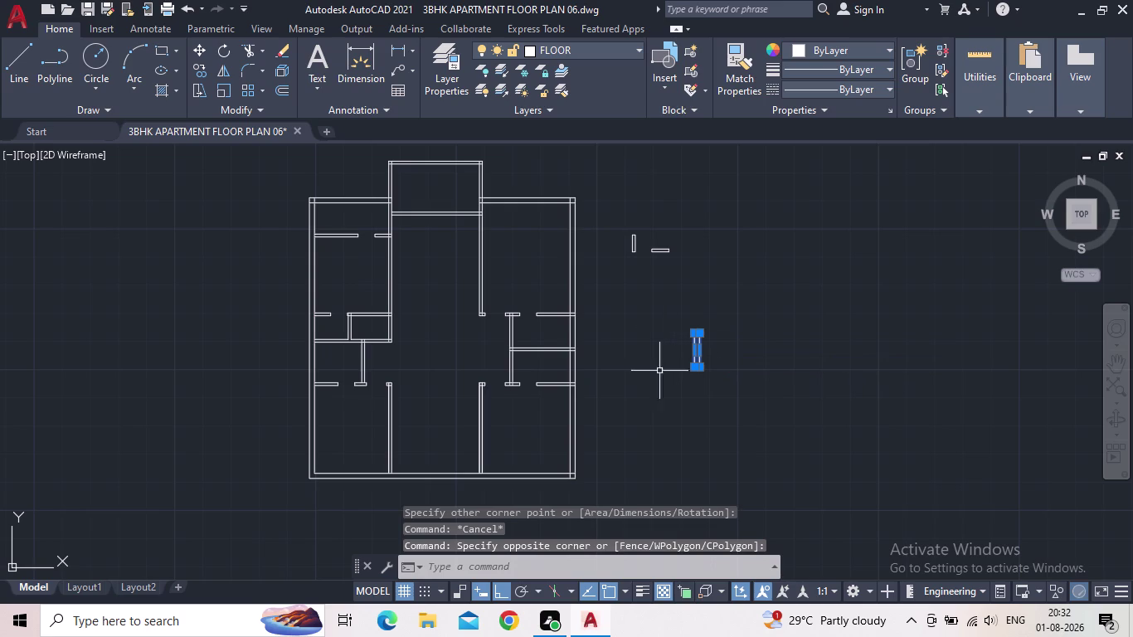
key(r)
key(o)
key(Return)
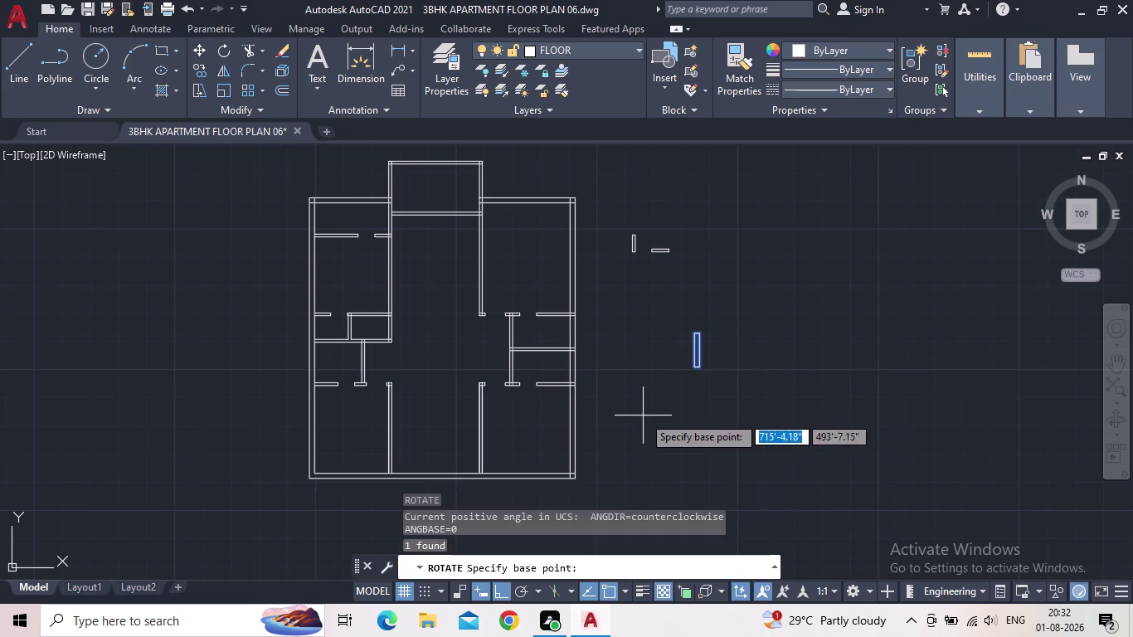
scroll(up, 3)
click(718, 372)
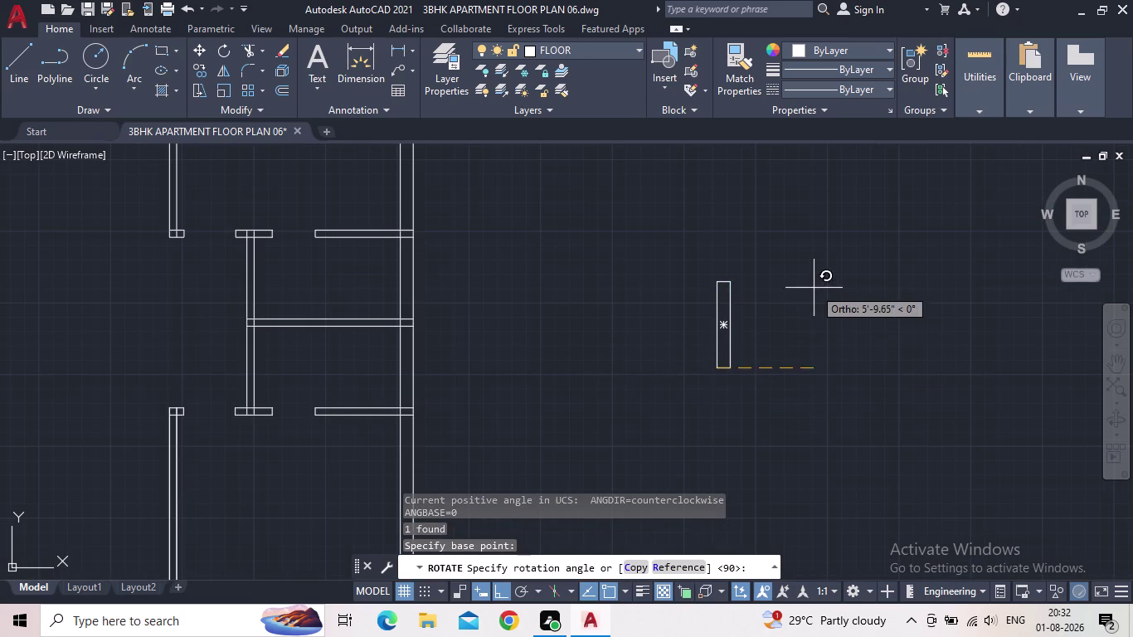
click(721, 265)
key(Escape)
drag(711, 426, 668, 365)
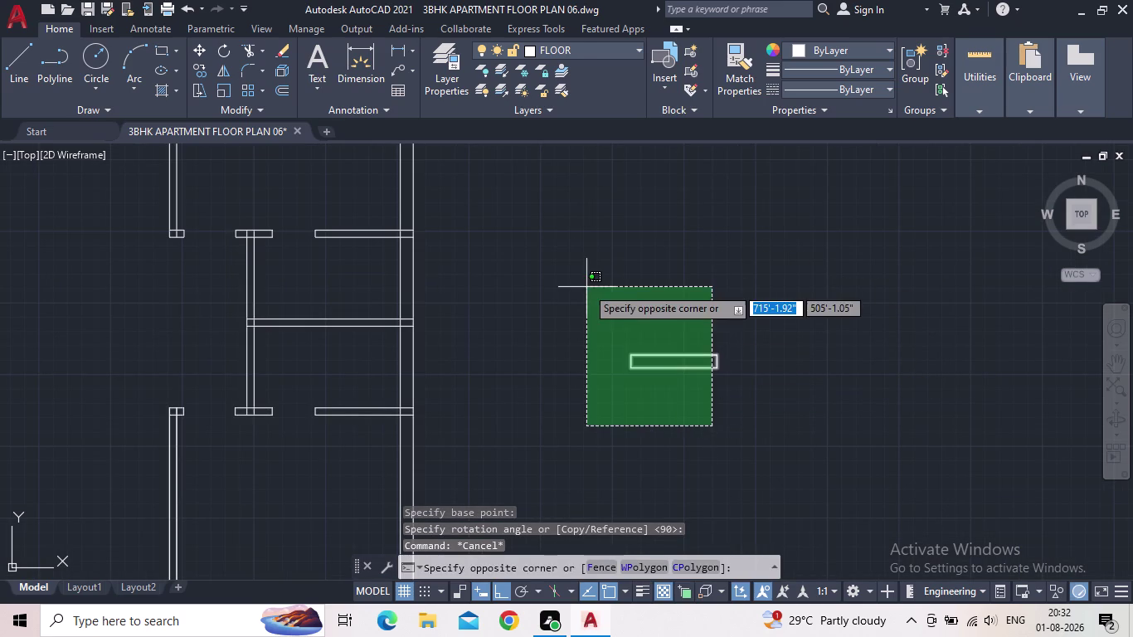
click(587, 286)
scroll(up, 3)
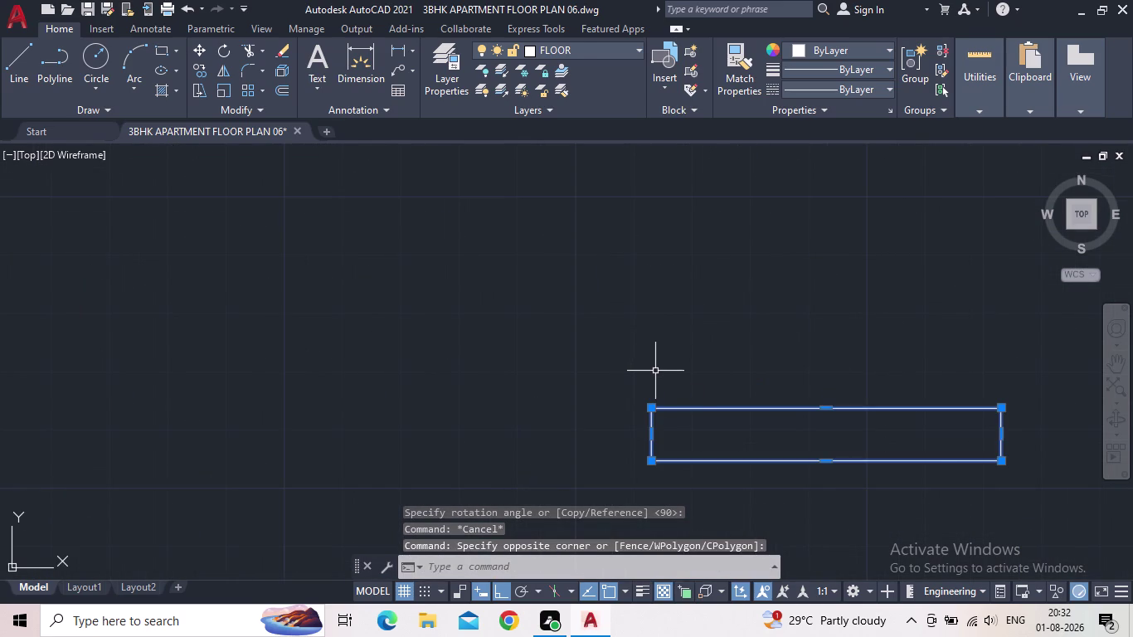
Copy the horizontal rectangle from its lower-left corner into the bottom outer wall.
key(c)
key(o)
key(Return)
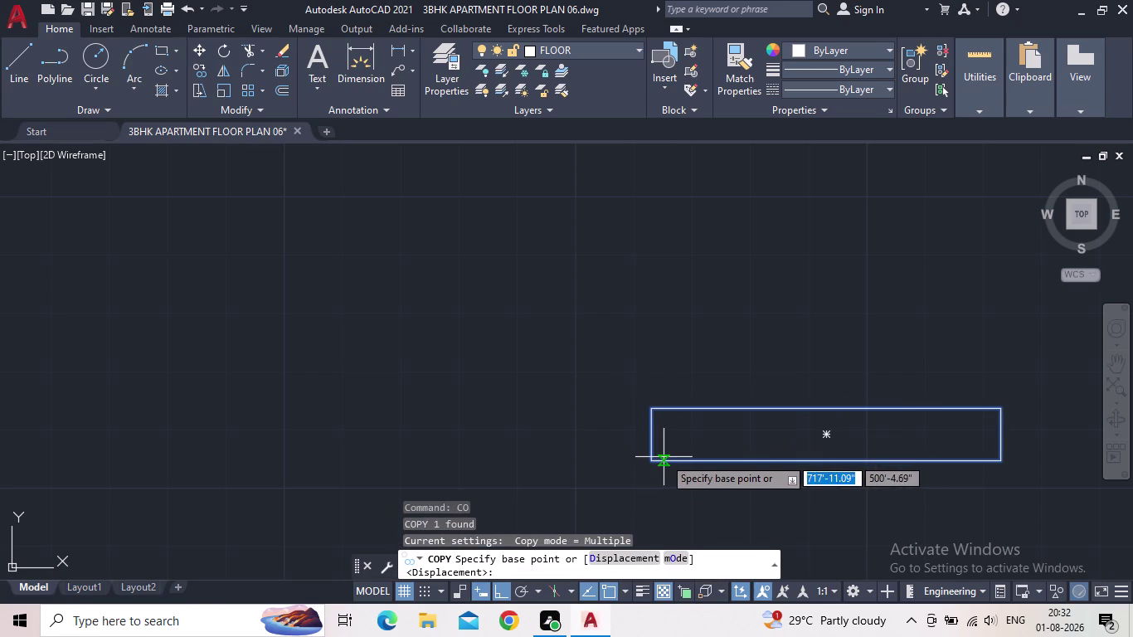
click(647, 461)
middle_drag(489, 387, 654, 349)
scroll(down, 3)
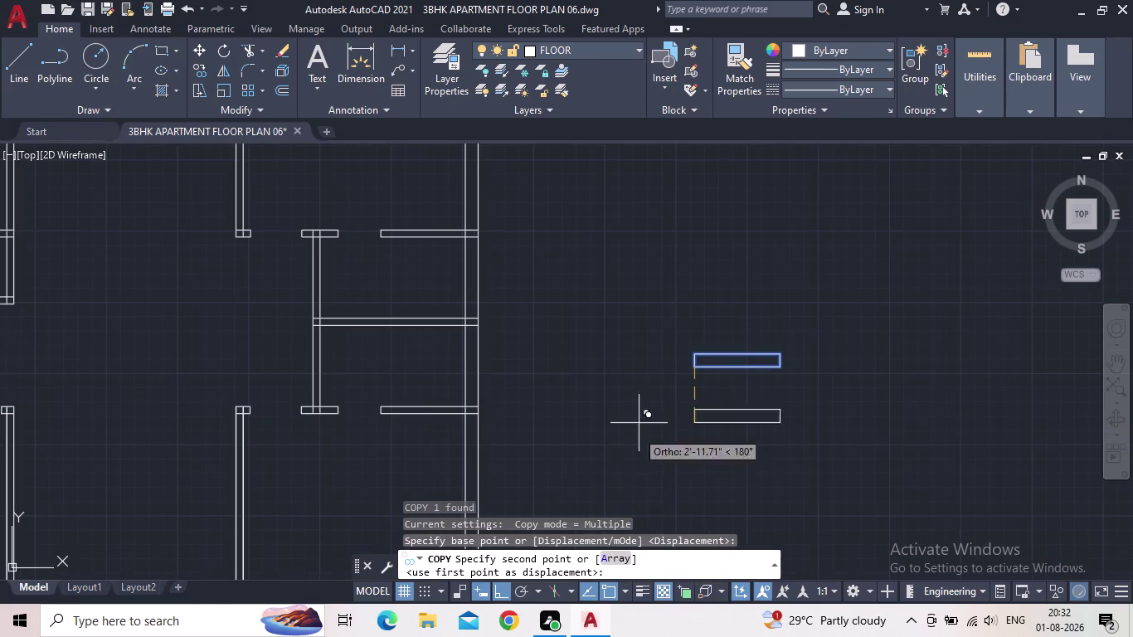
click(503, 593)
middle_drag(514, 416, 762, 285)
middle_drag(680, 384, 713, 346)
scroll(down, 3)
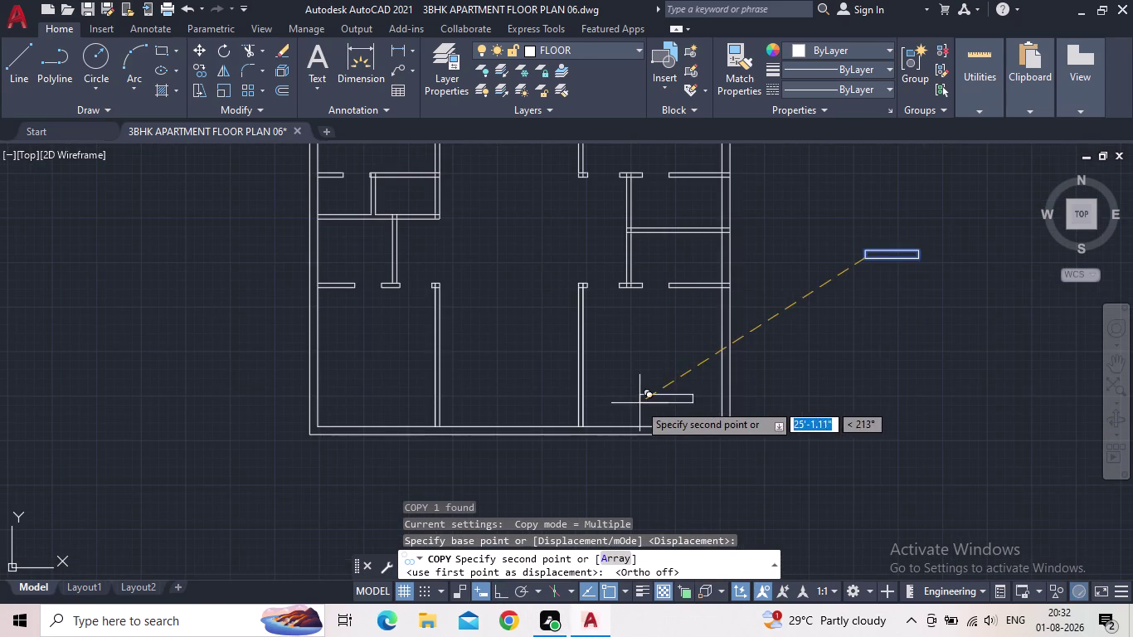
scroll(up, 3)
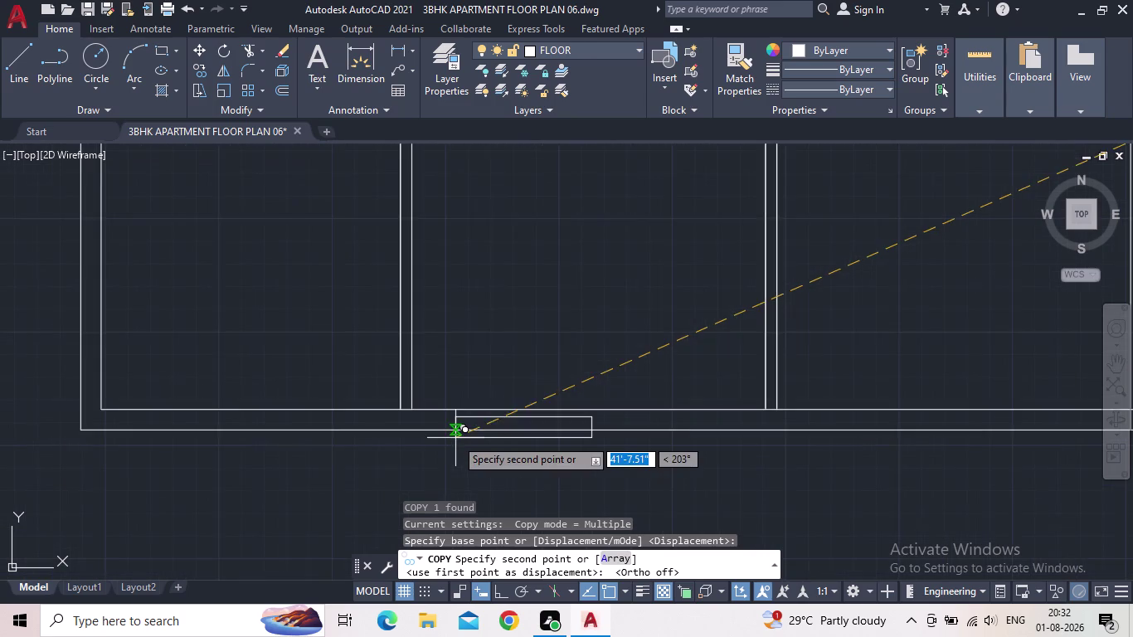
scroll(up, 3)
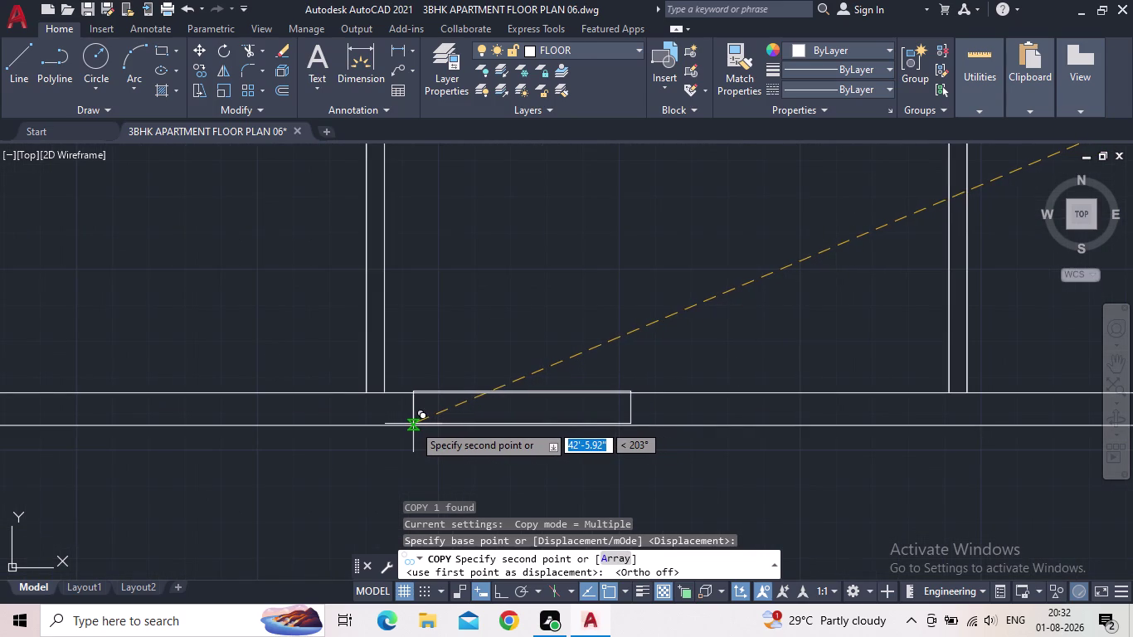
scroll(up, 3)
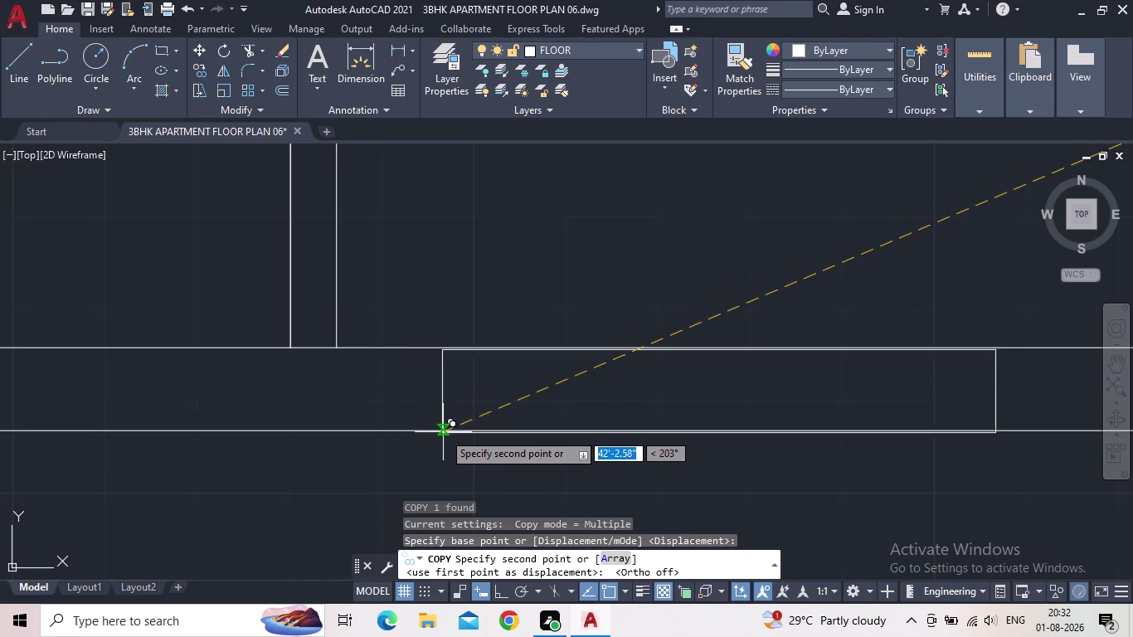
scroll(up, 3)
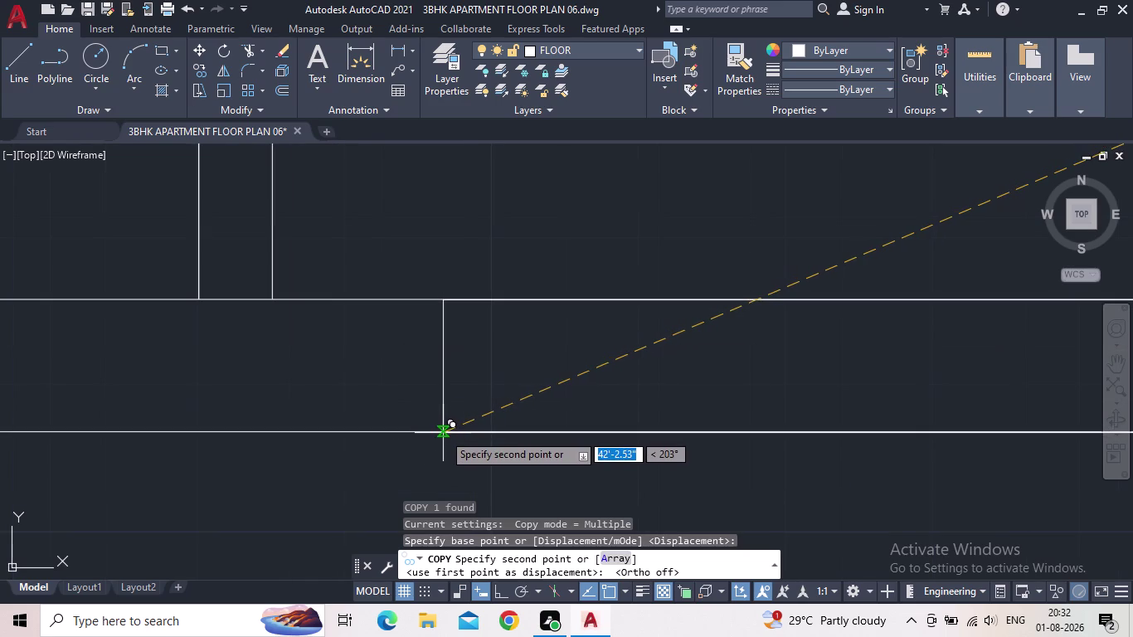
click(443, 433)
scroll(down, 3)
key(Escape)
Bring the placed rectangle into view and start trimming its wall lines with TR.
scroll(down, 3)
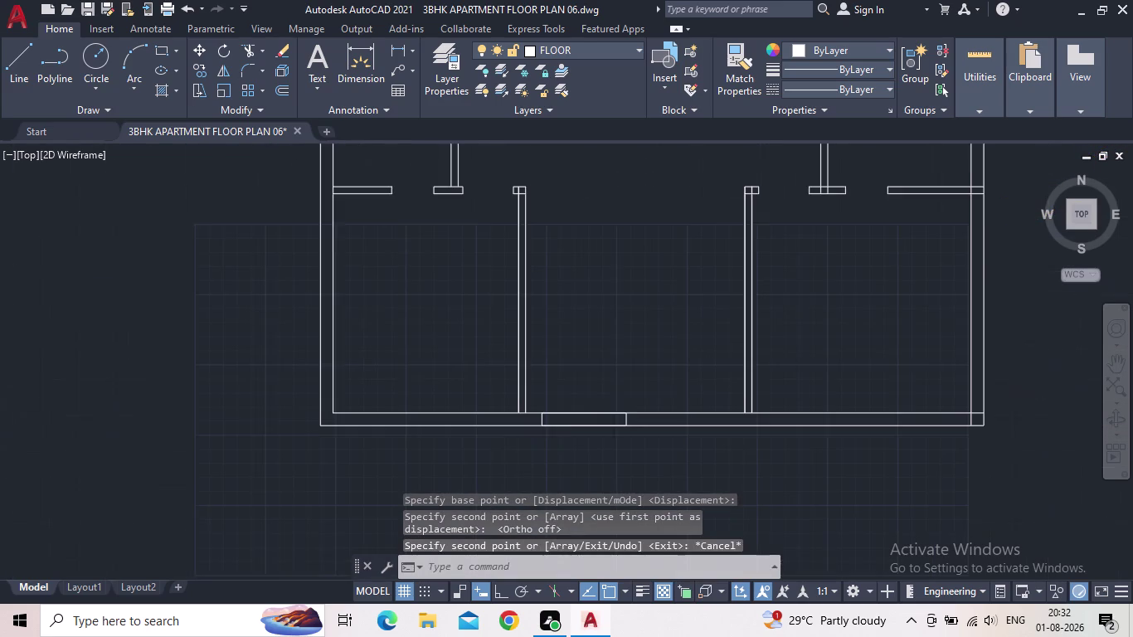
middle_drag(568, 424, 520, 427)
scroll(up, 3)
key(t)
key(r)
key(space)
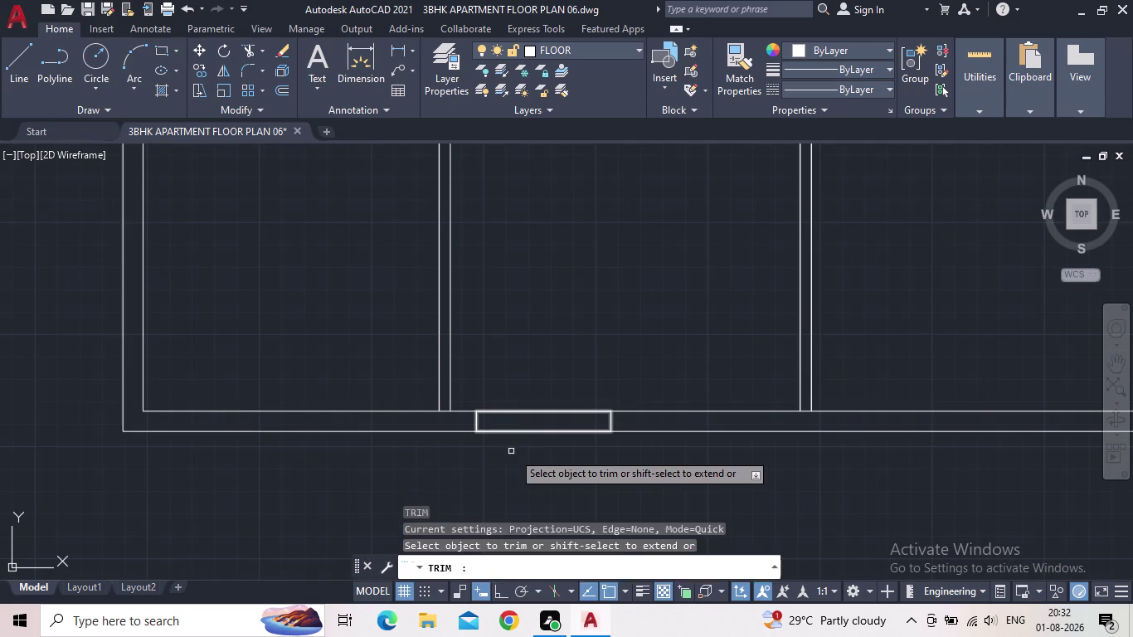
Trim the bottom wall lines inside the copied rectangle to leave a clean opening.
click(536, 454)
click(550, 375)
scroll(down, 3)
middle_drag(560, 339, 561, 404)
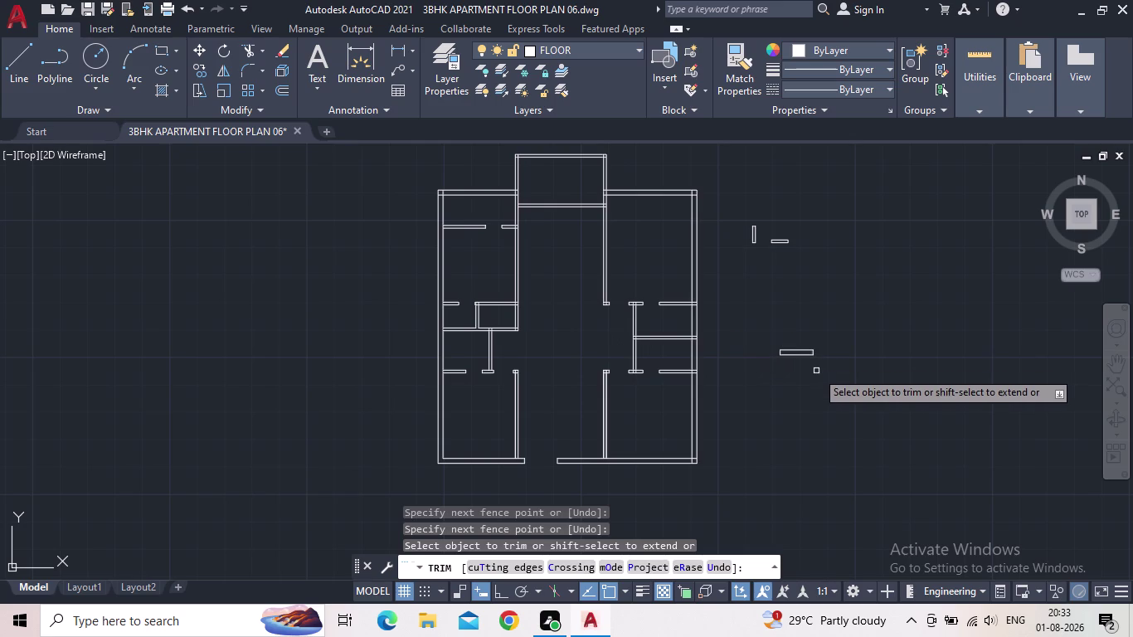
Delete the stray small rectangle to the right of the floor plan.
key(Escape)
drag(824, 379, 814, 369)
click(770, 330)
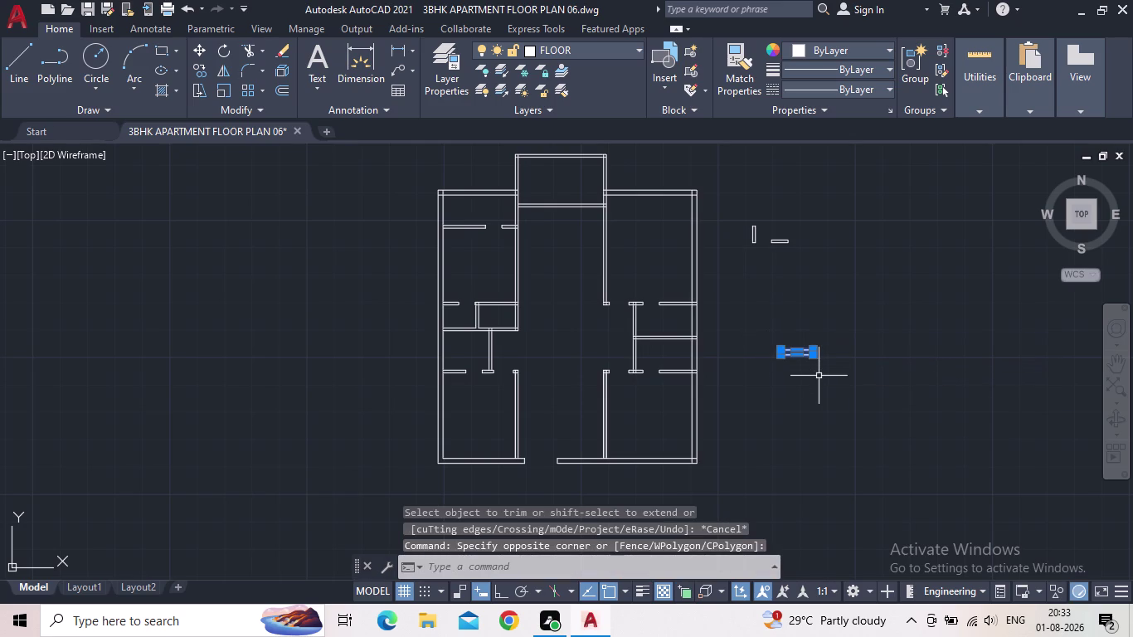
key(Delete)
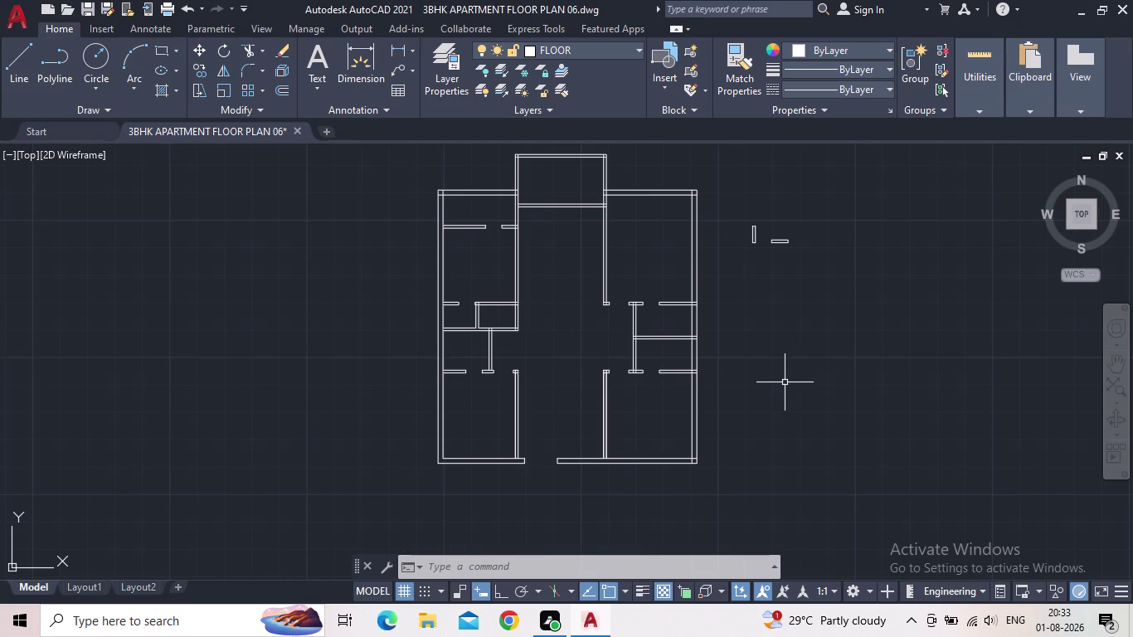
Pan and zoom around the floor plan to inspect the wall ends.
scroll(up, 3)
middle_drag(532, 365, 552, 423)
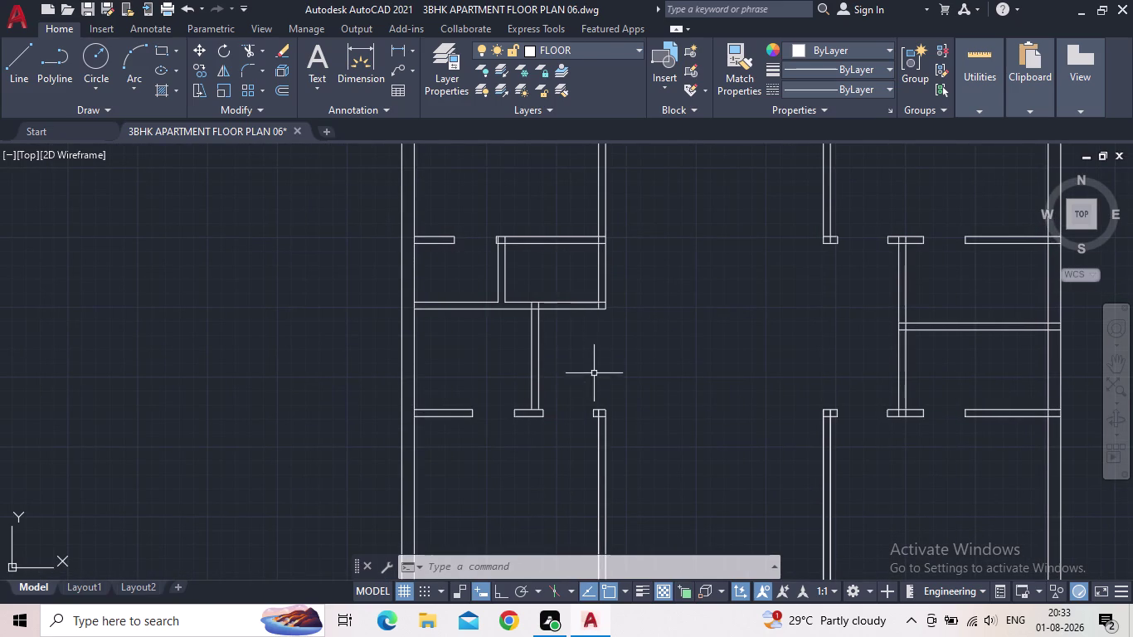
scroll(up, 3)
middle_drag(624, 379, 526, 402)
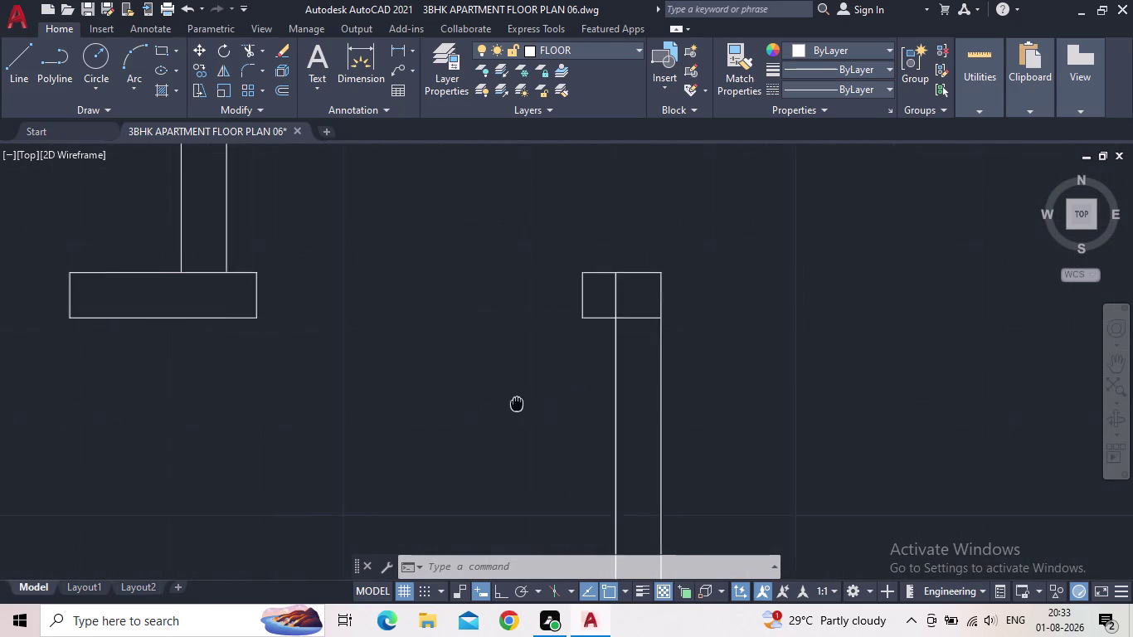
middle_drag(526, 403, 503, 406)
scroll(down, 3)
scroll(down, 3)
middle_drag(697, 371, 654, 415)
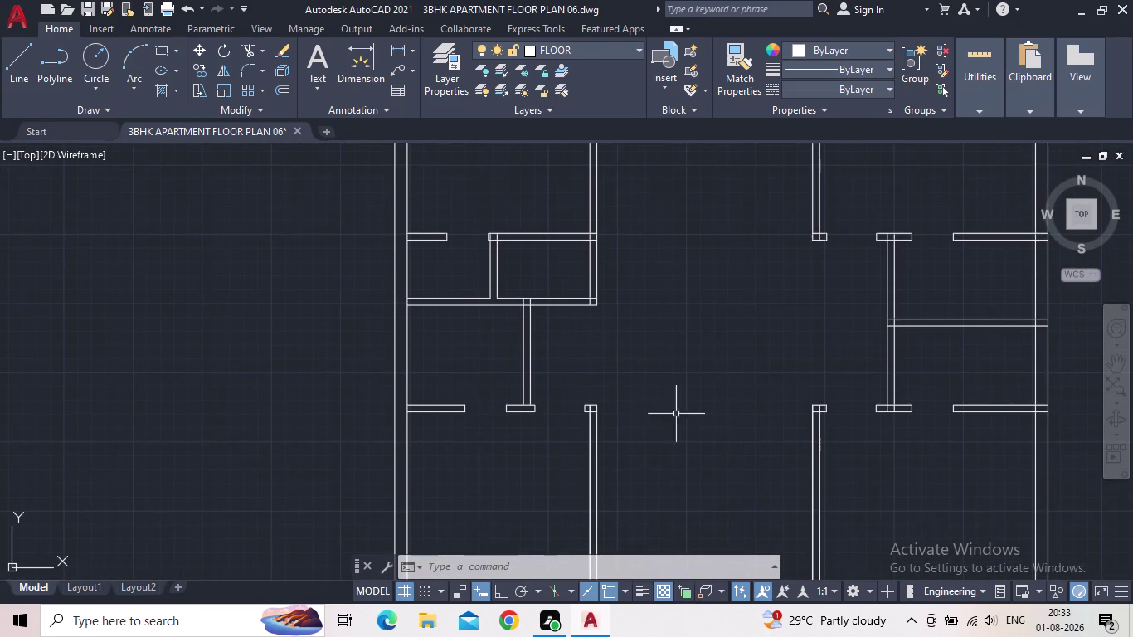
scroll(up, 3)
scroll(down, 3)
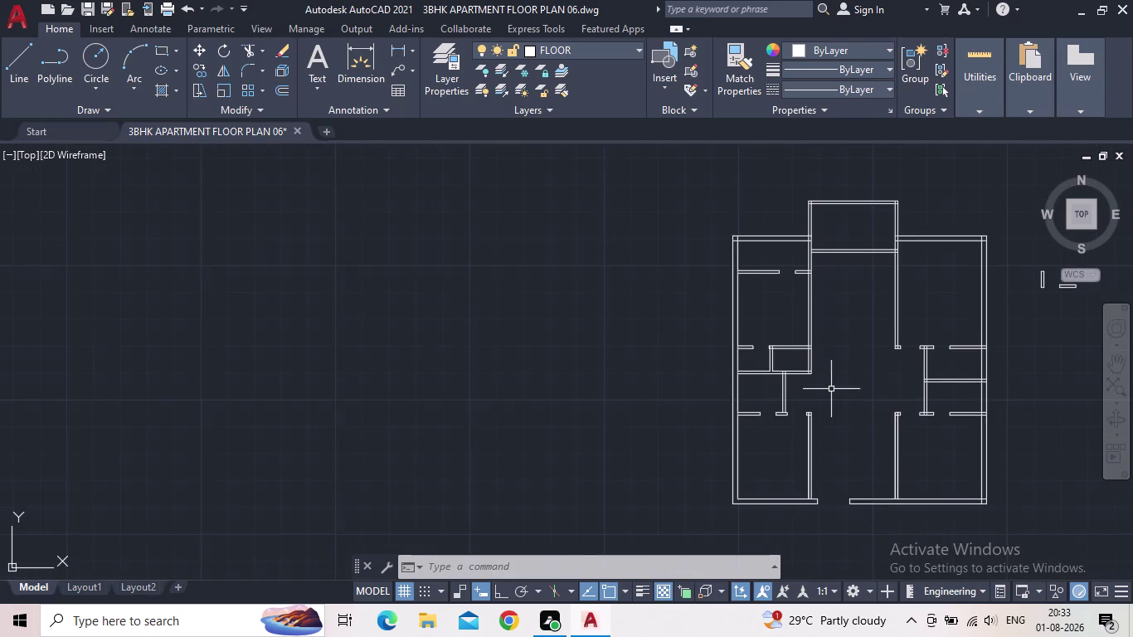
middle_drag(827, 393, 784, 459)
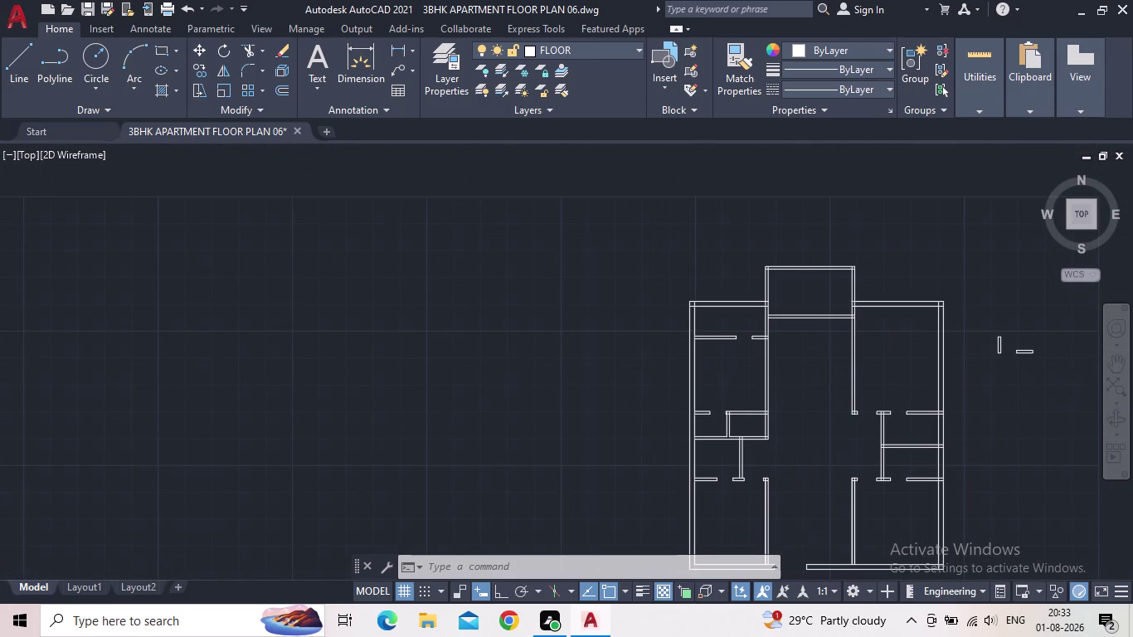
middle_drag(806, 356, 784, 380)
middle_drag(788, 411, 688, 352)
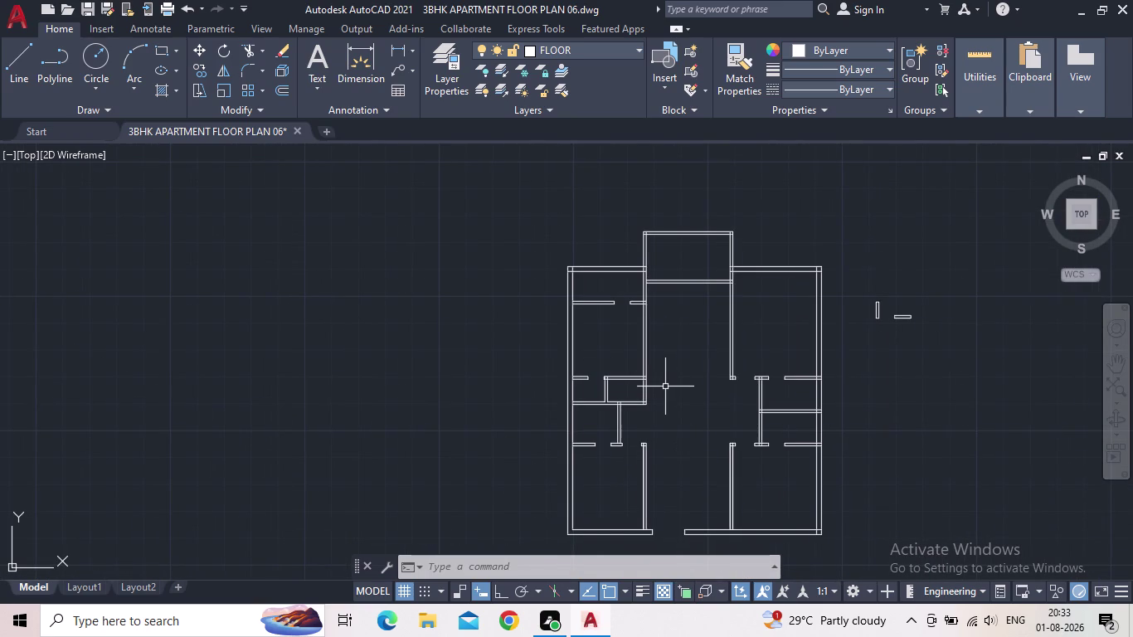
scroll(up, 3)
middle_click(630, 375)
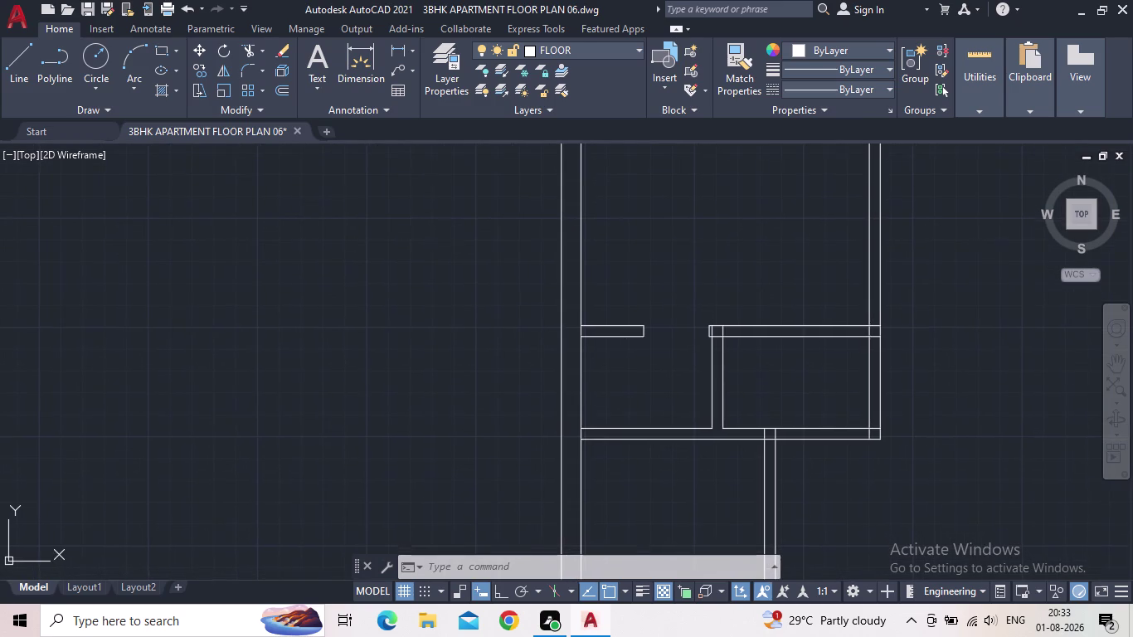
scroll(down, 3)
scroll(down, 3)
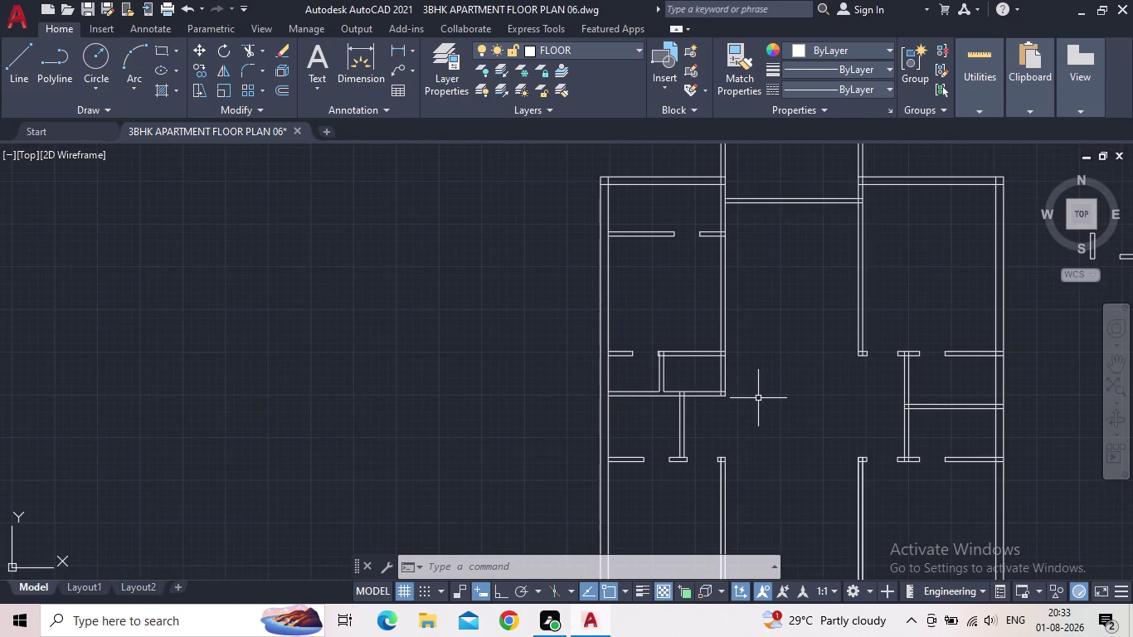
scroll(up, 3)
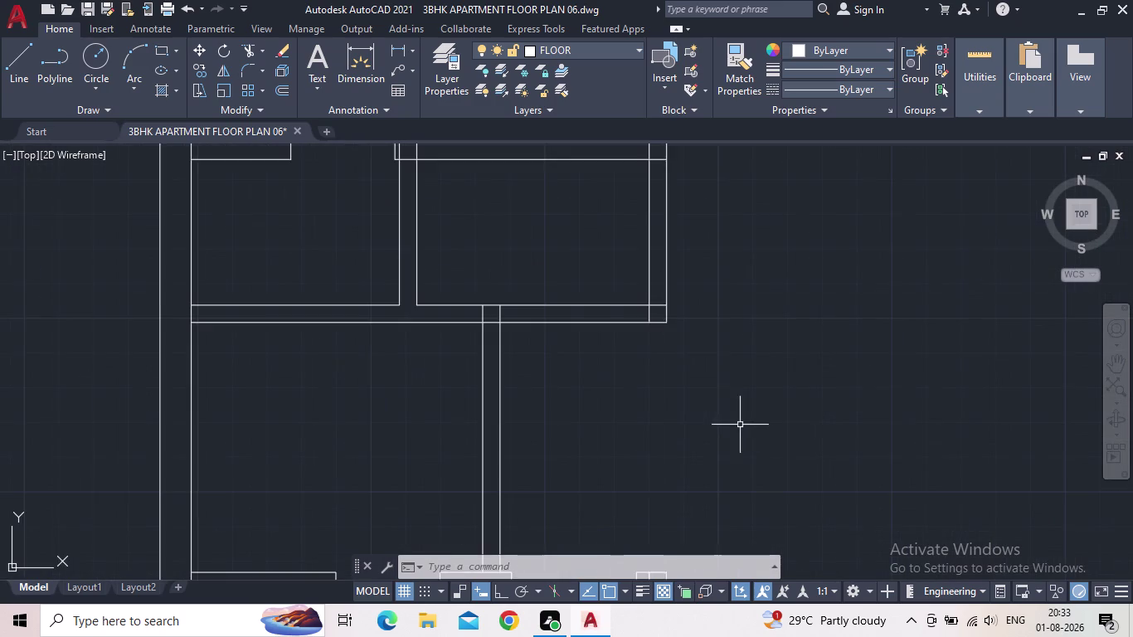
Frame the plan, then window-select and erase the two stray short lines on its right.
middle_drag(737, 435, 780, 301)
scroll(up, 3)
scroll(down, 3)
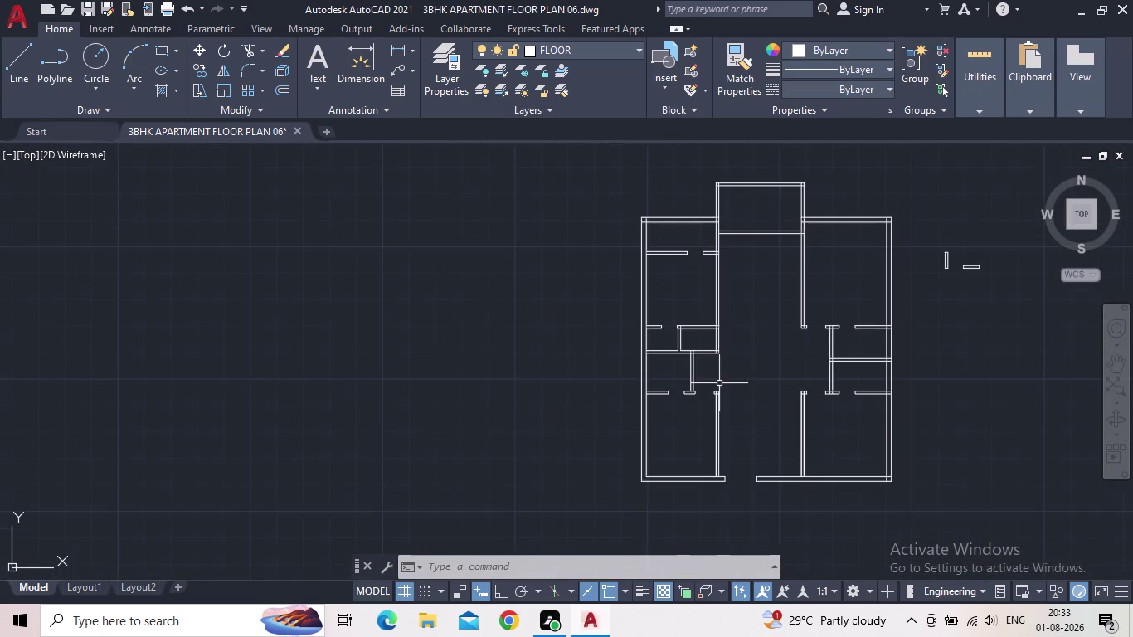
middle_drag(724, 382, 698, 469)
scroll(up, 3)
middle_drag(736, 442, 530, 437)
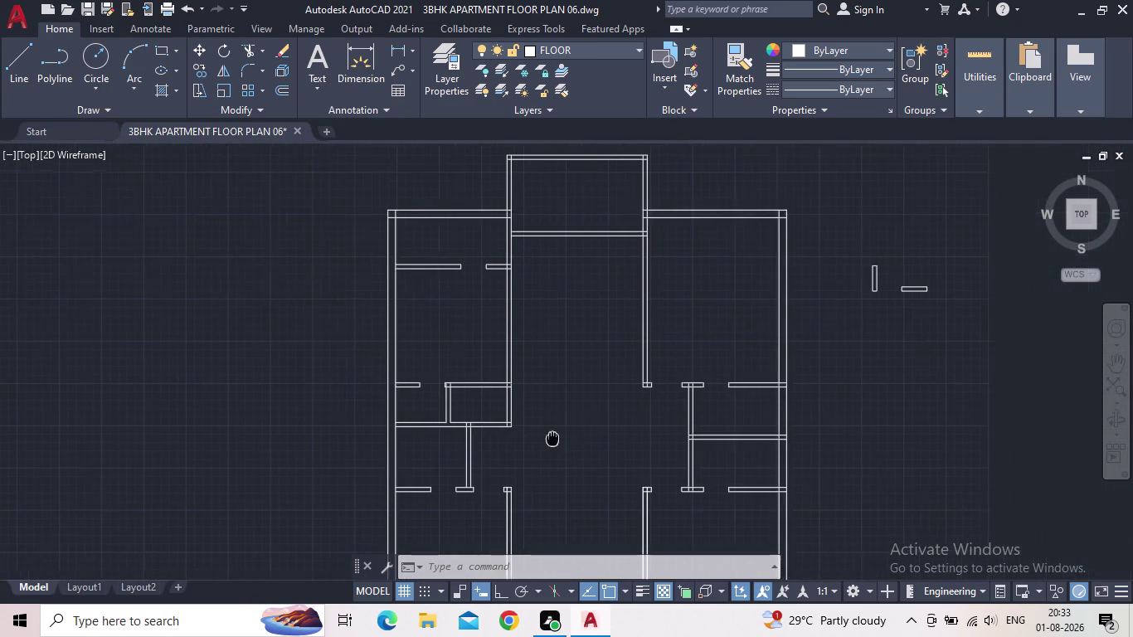
scroll(down, 3)
middle_drag(880, 340, 809, 344)
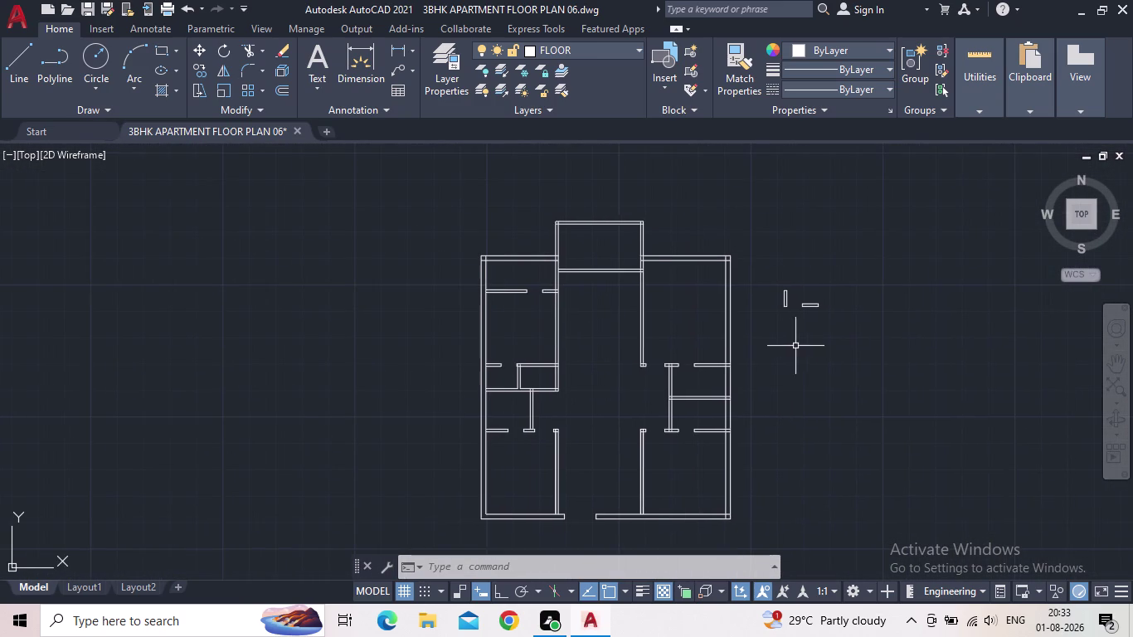
drag(855, 328, 831, 310)
click(771, 279)
key(Delete)
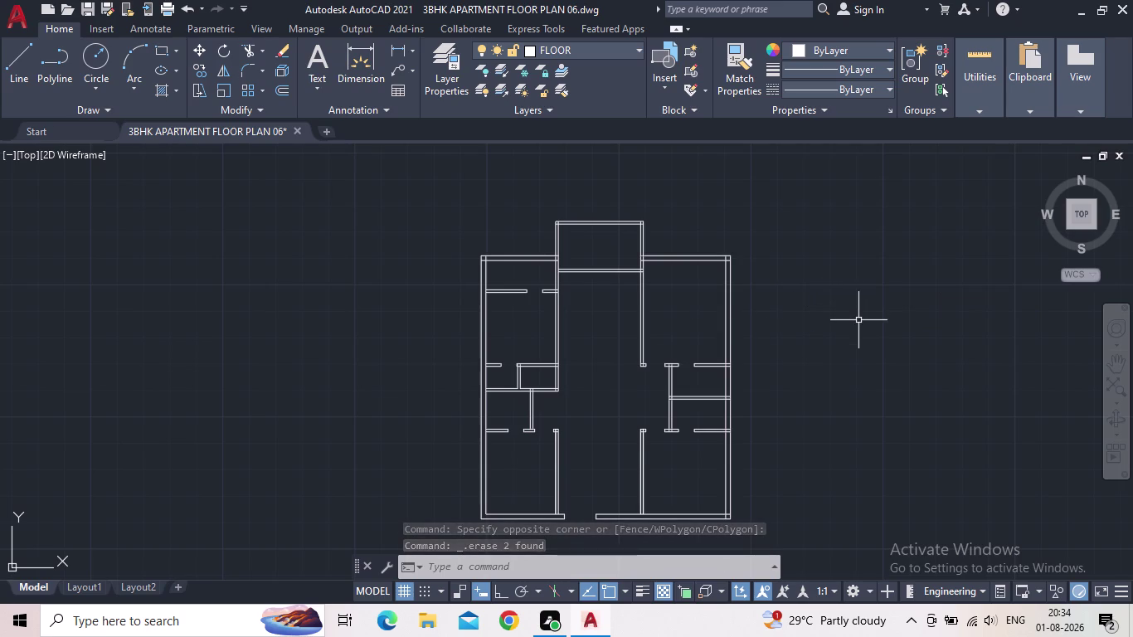
Open the tool palettes and drag a sample door from the Architectural tab beside the plan.
key(t)
key(o)
key(o)
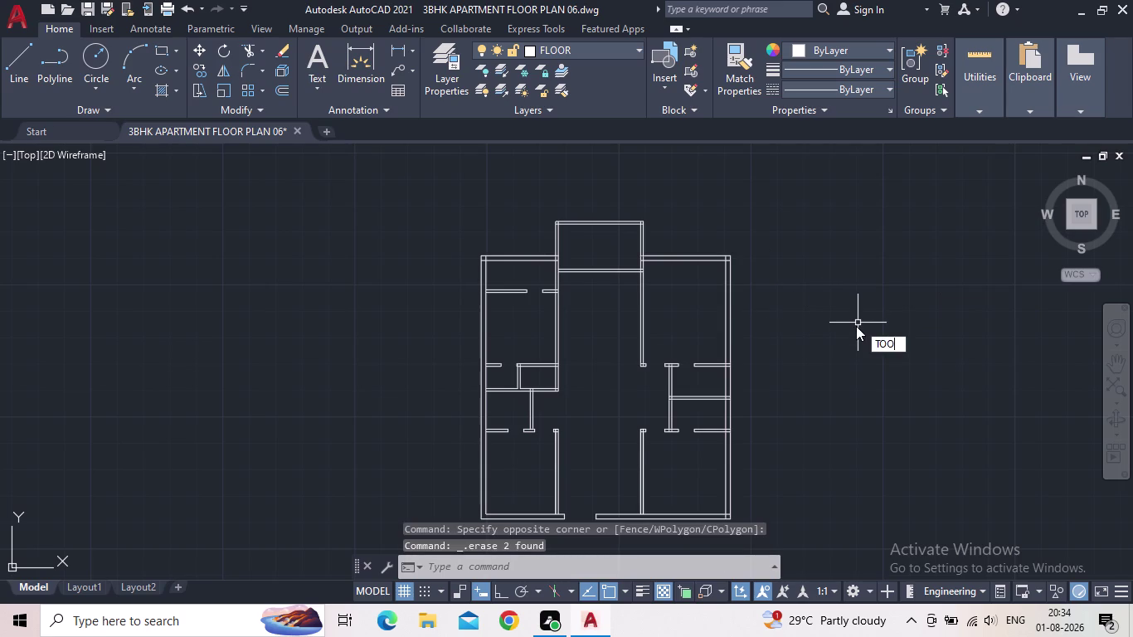
key(l)
click(919, 356)
drag(871, 160, 927, 199)
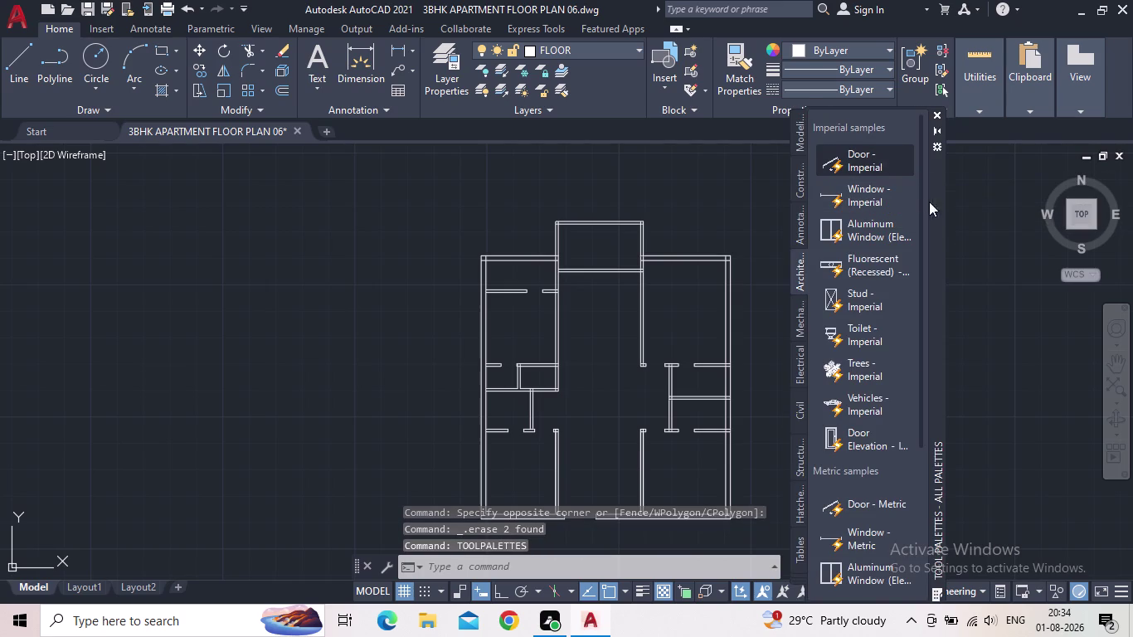
drag(927, 199, 977, 271)
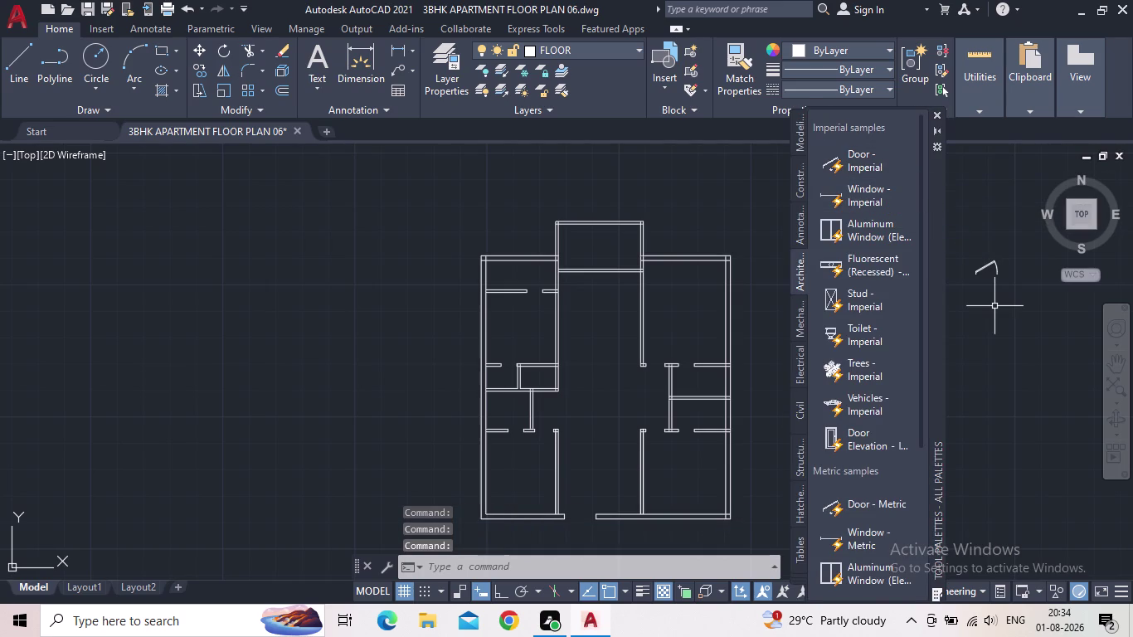
Erase the trial sample door and bring up the drawing's layer list.
key(Escape)
drag(1012, 304, 1001, 284)
click(988, 246)
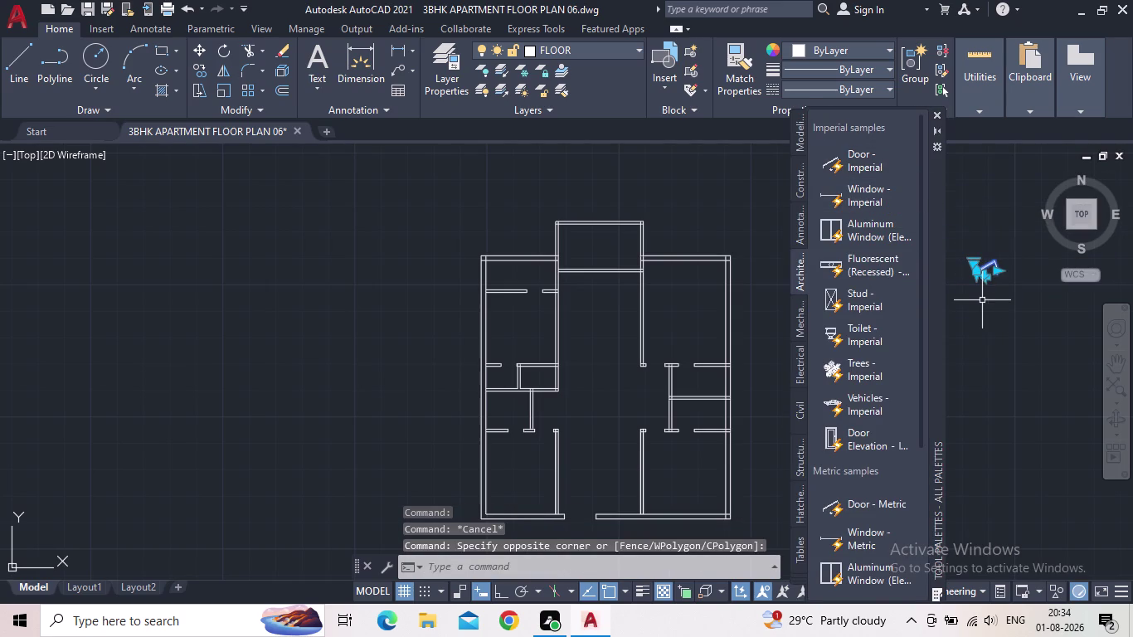
key(Delete)
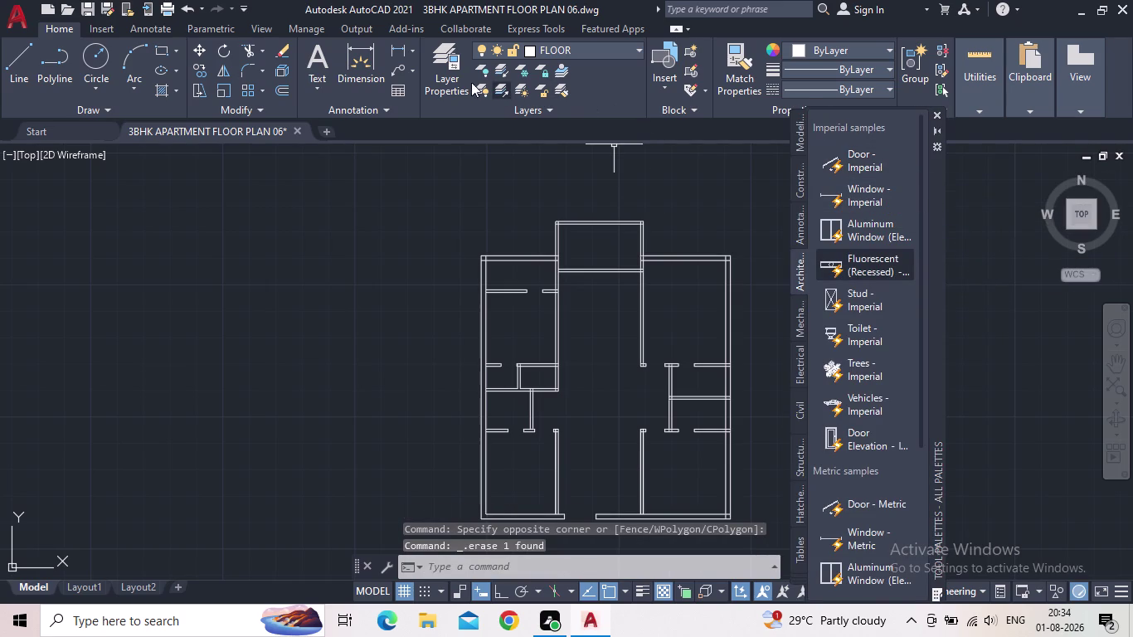
click(459, 78)
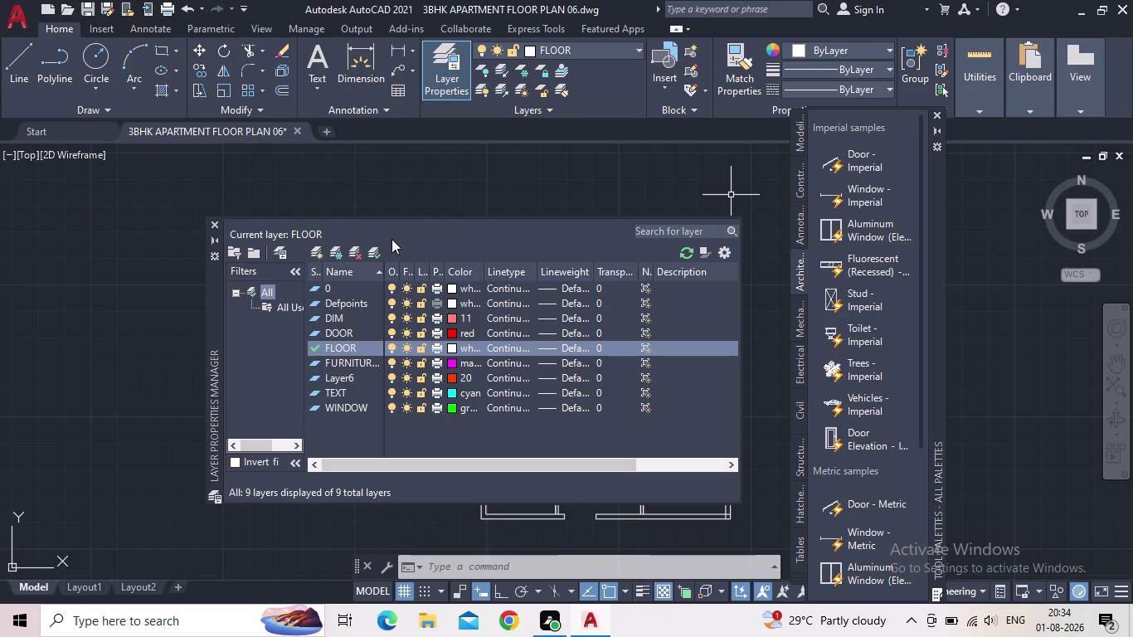
Set DOOR as the current layer in Layer Properties Manager and close it.
middle_click(405, 223)
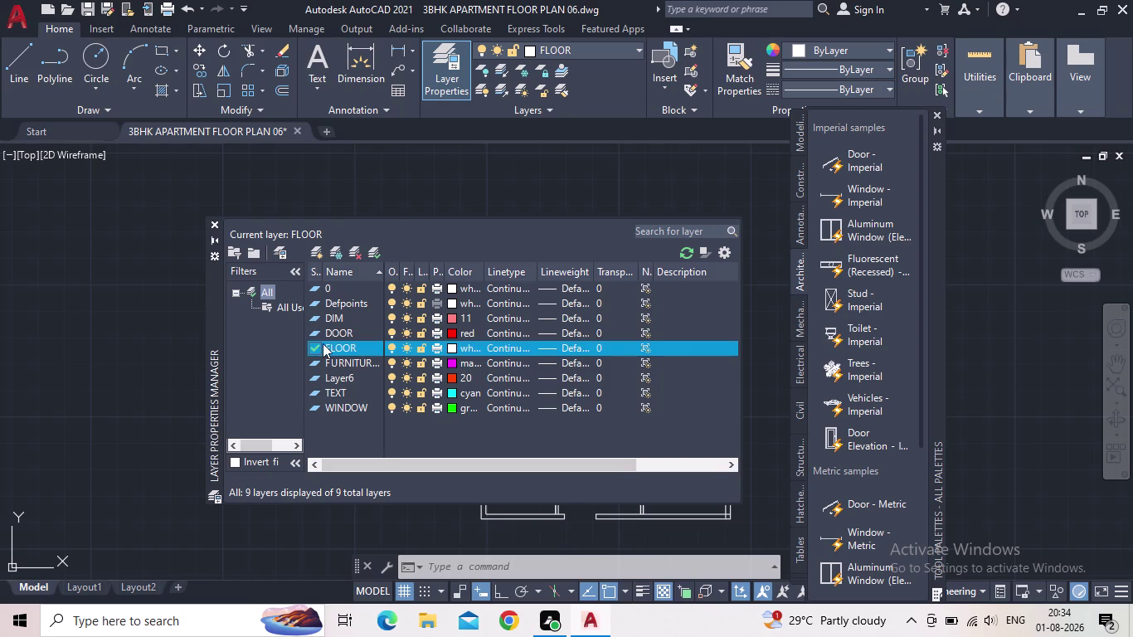
double_click(315, 331)
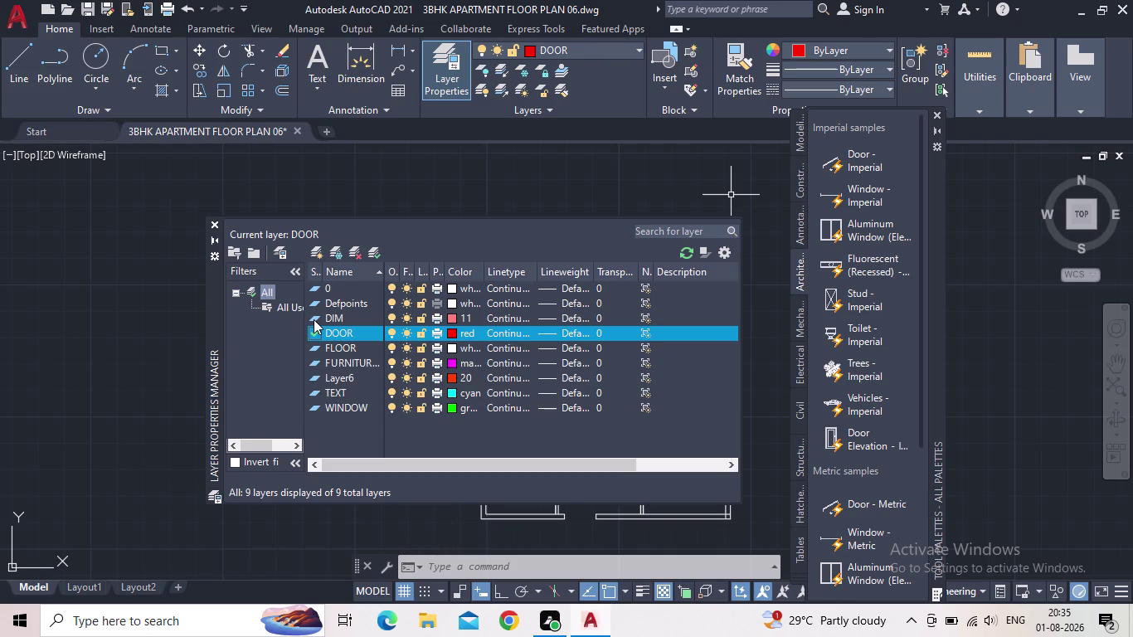
click(215, 224)
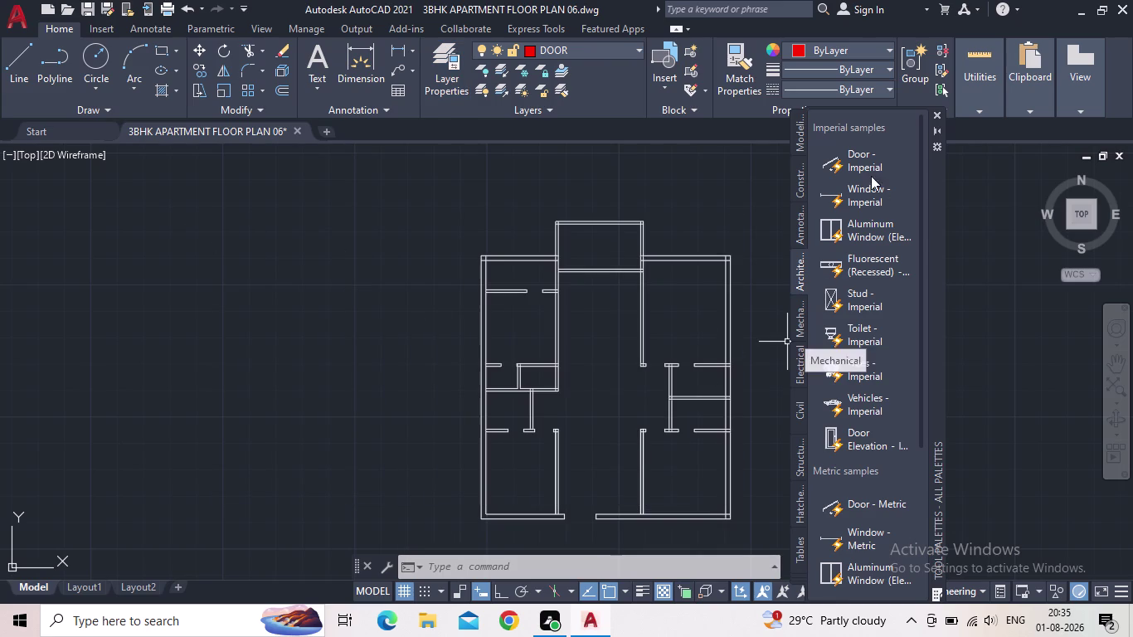
Drag a red door from the sample palette into the drawing and close the palette.
drag(866, 159, 328, 289)
scroll(up, 3)
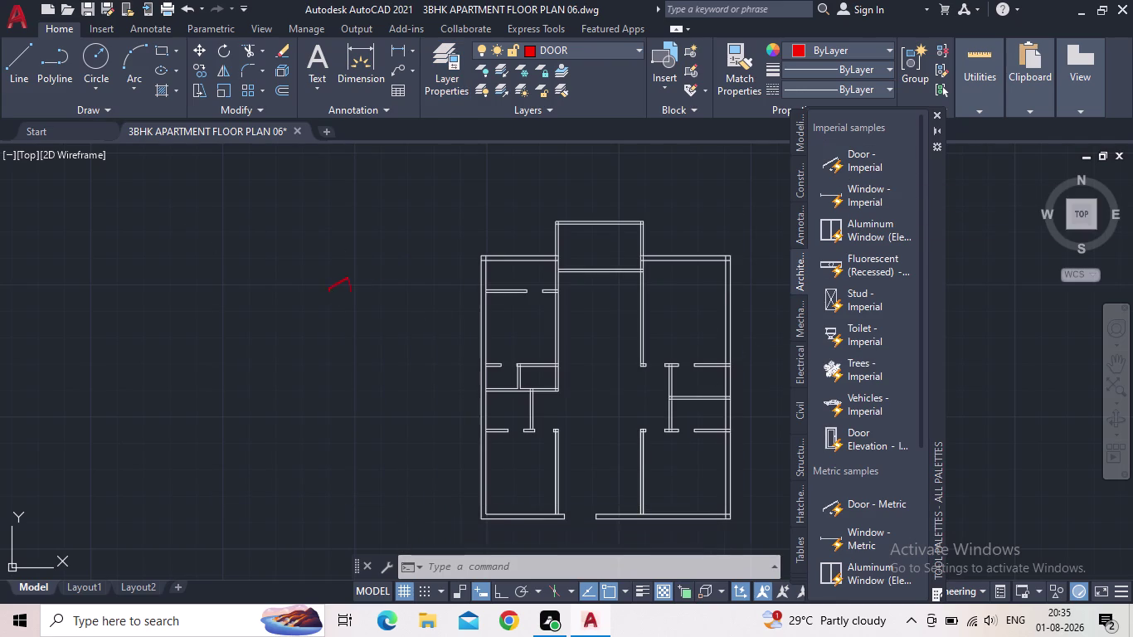
scroll(up, 3)
scroll(up, 3)
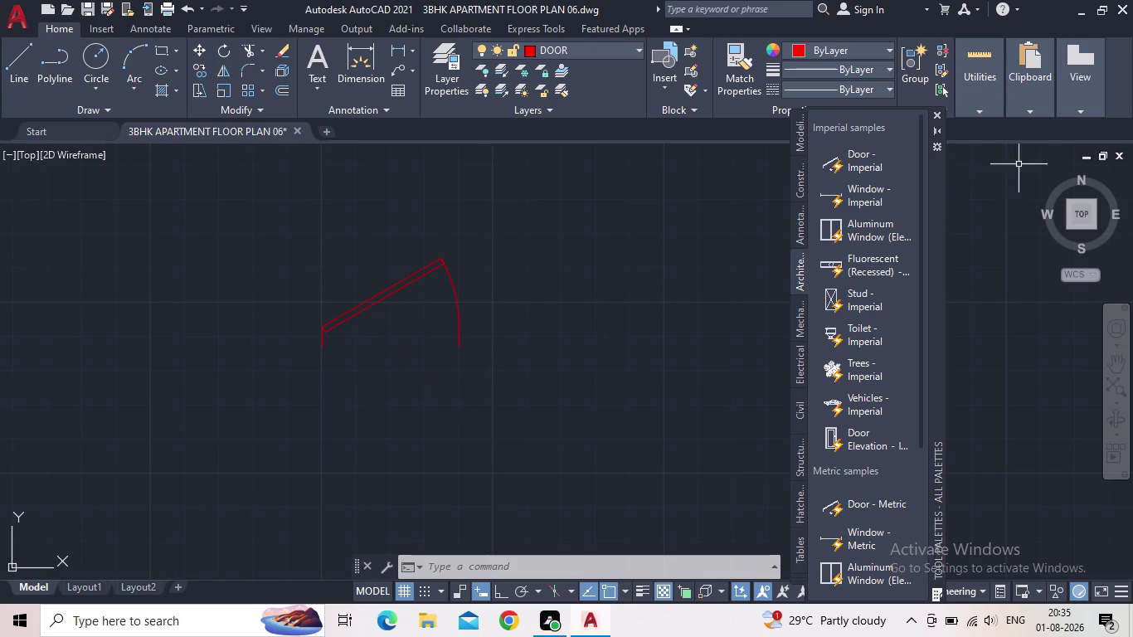
click(936, 117)
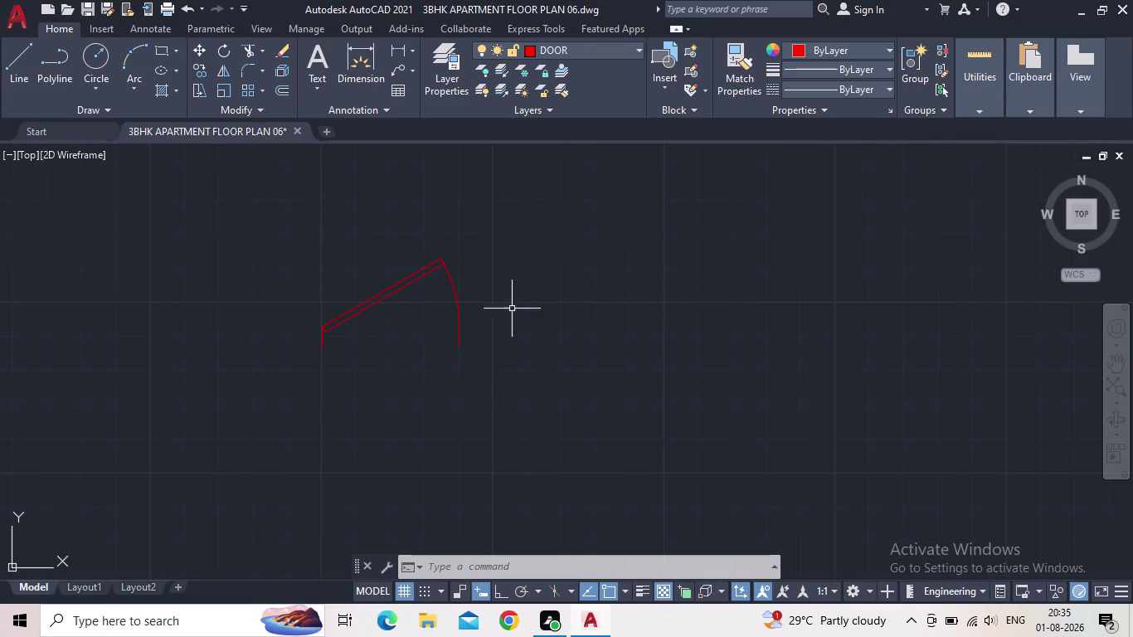
Select the red door and flip its swing so the leaf stands upright.
scroll(down, 3)
click(415, 313)
scroll(up, 3)
scroll(down, 3)
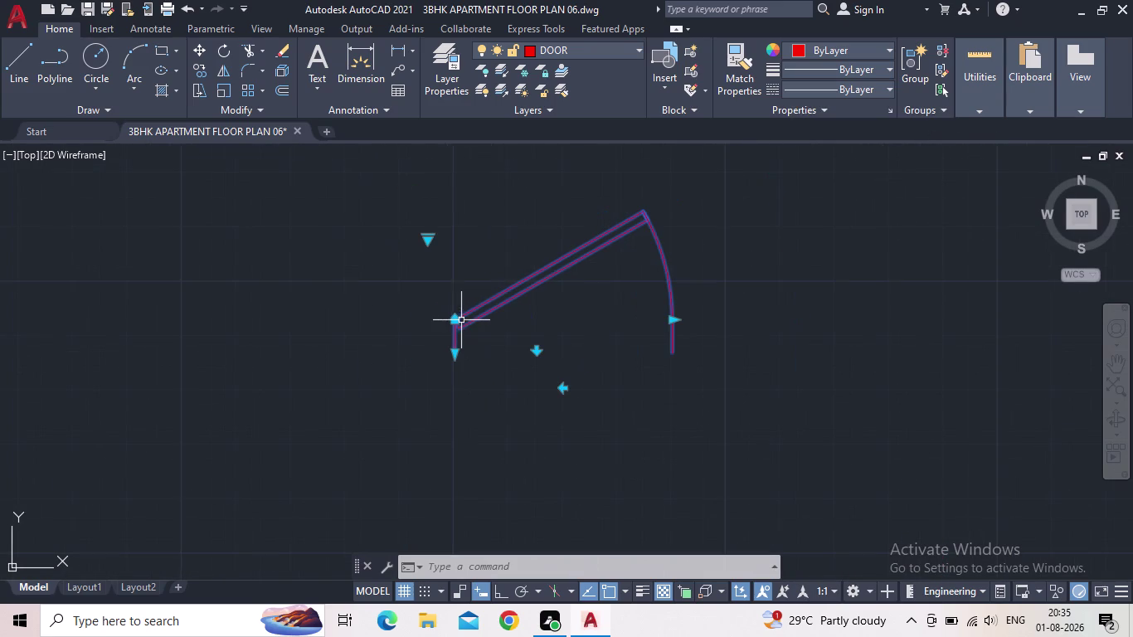
middle_drag(476, 303, 492, 348)
click(450, 286)
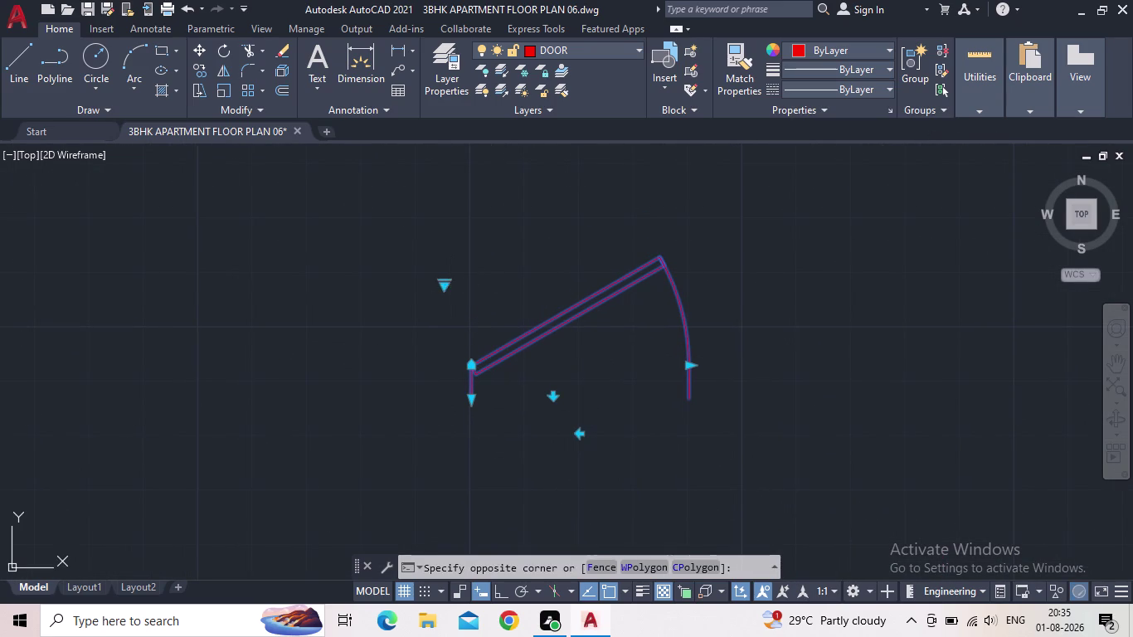
click(447, 286)
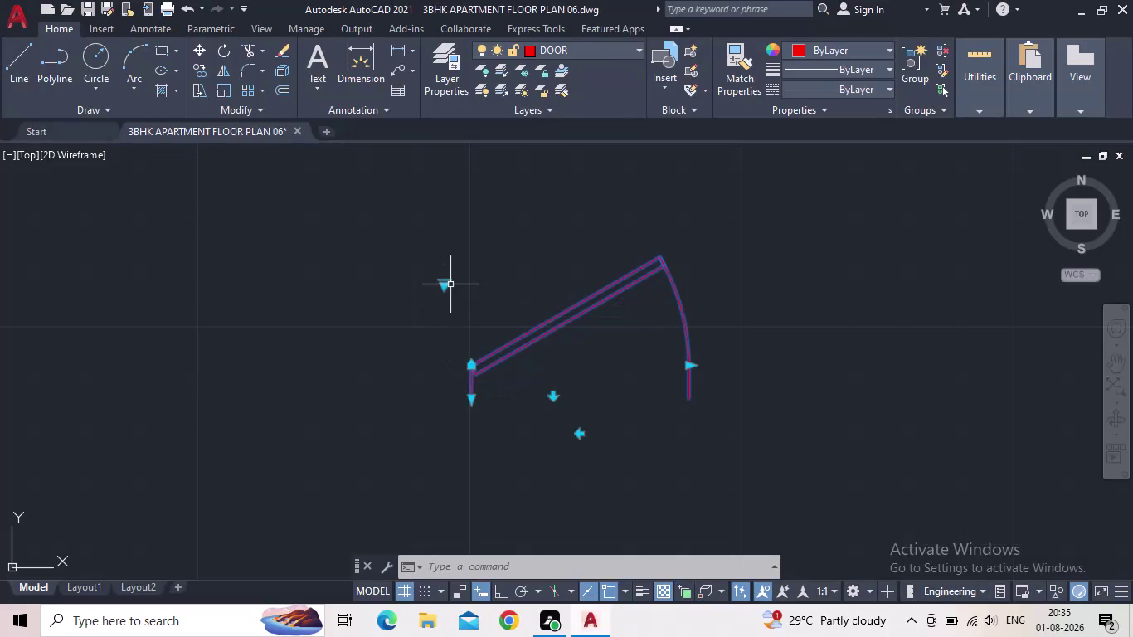
click(448, 283)
click(480, 352)
Reselect the door and start copying it from its lower hinge corner.
scroll(down, 3)
middle_drag(541, 332, 549, 356)
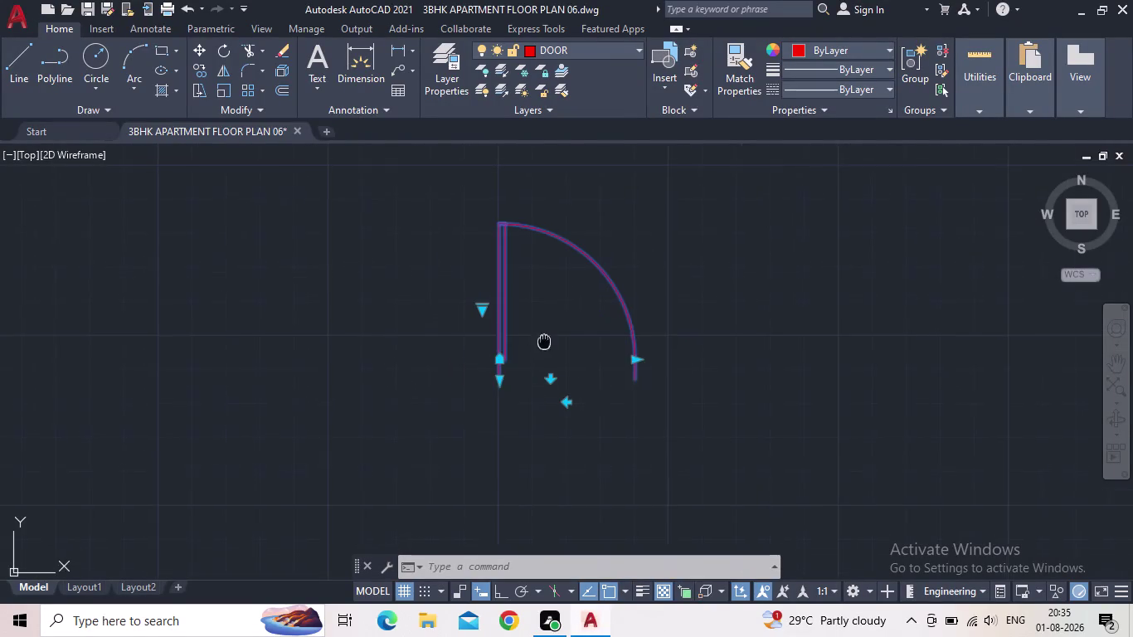
middle_drag(548, 356, 565, 389)
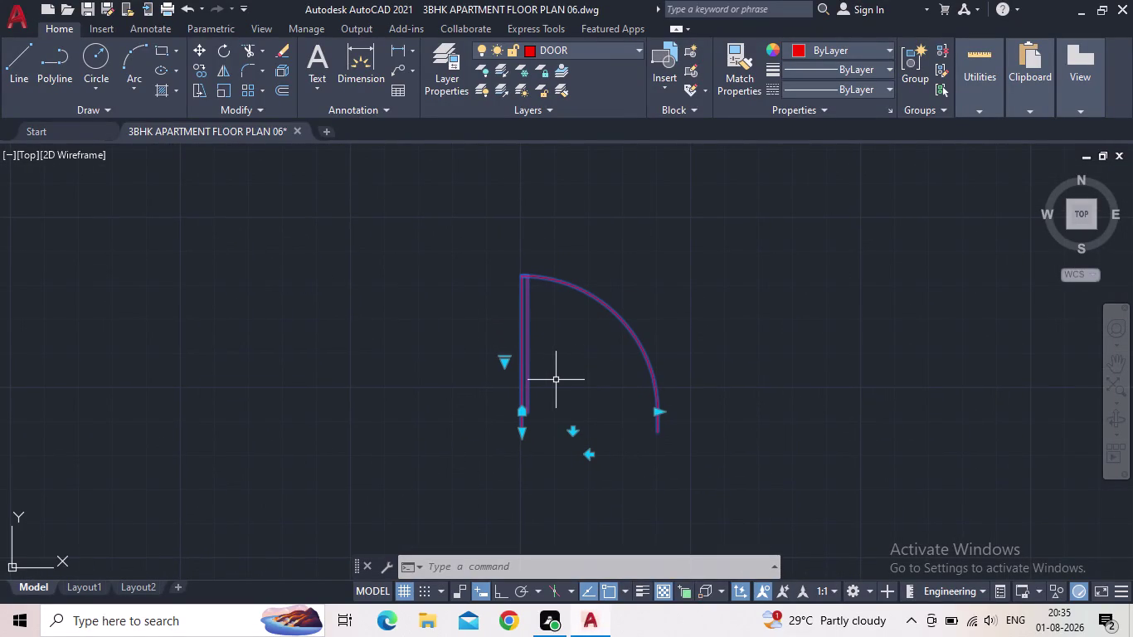
scroll(up, 3)
scroll(down, 3)
middle_drag(555, 393, 580, 410)
scroll(up, 3)
scroll(down, 3)
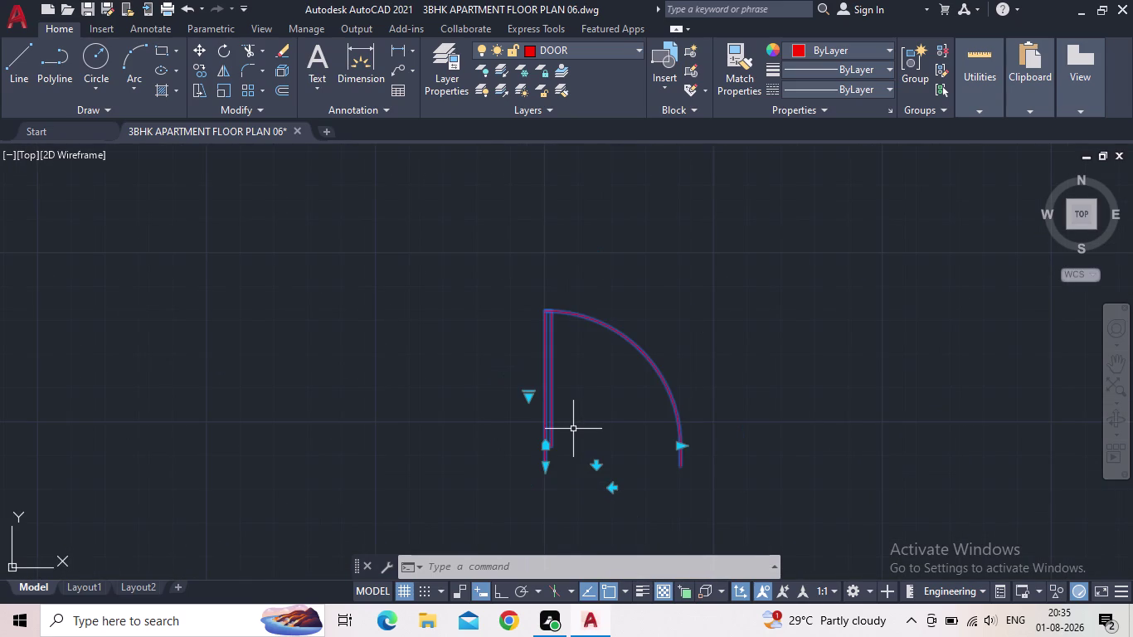
key(Escape)
click(570, 433)
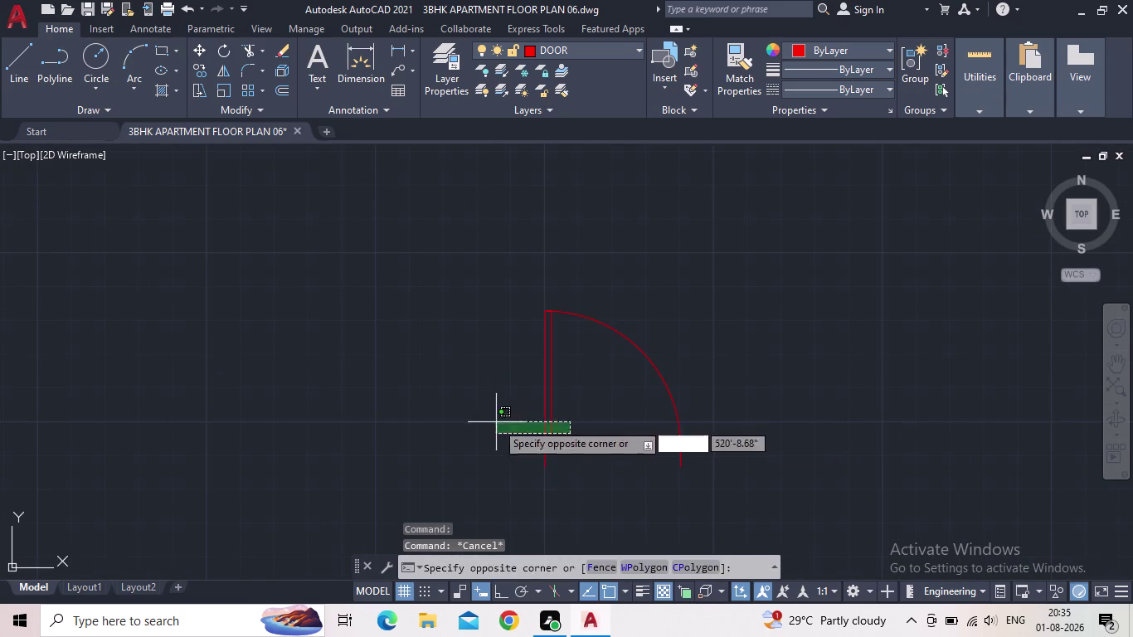
click(486, 421)
key(c)
key(o)
key(Return)
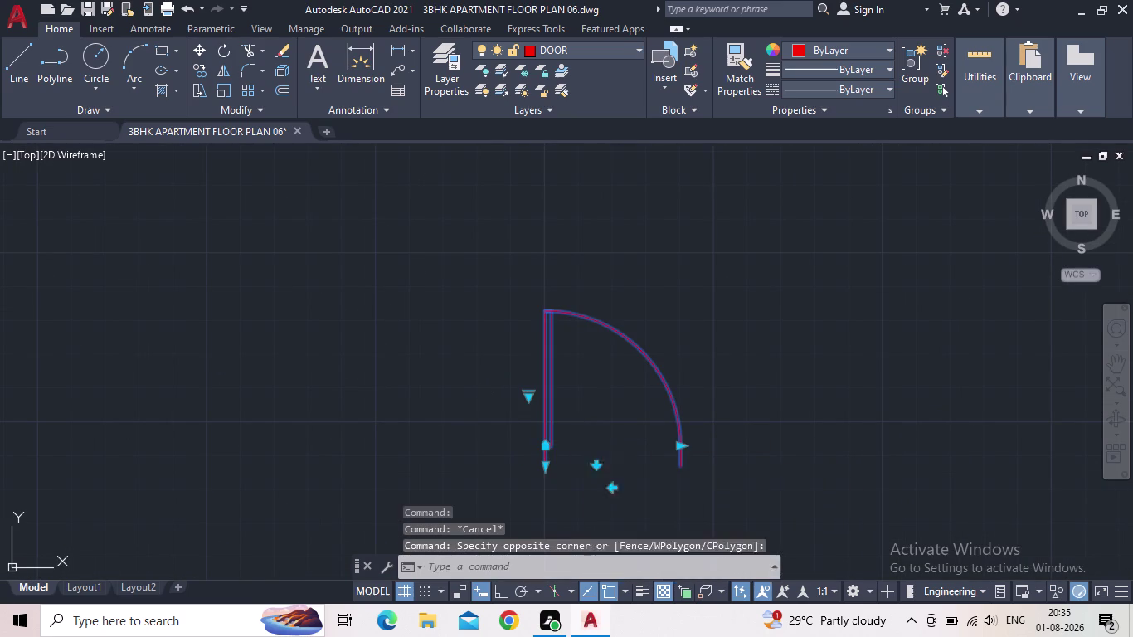
click(542, 468)
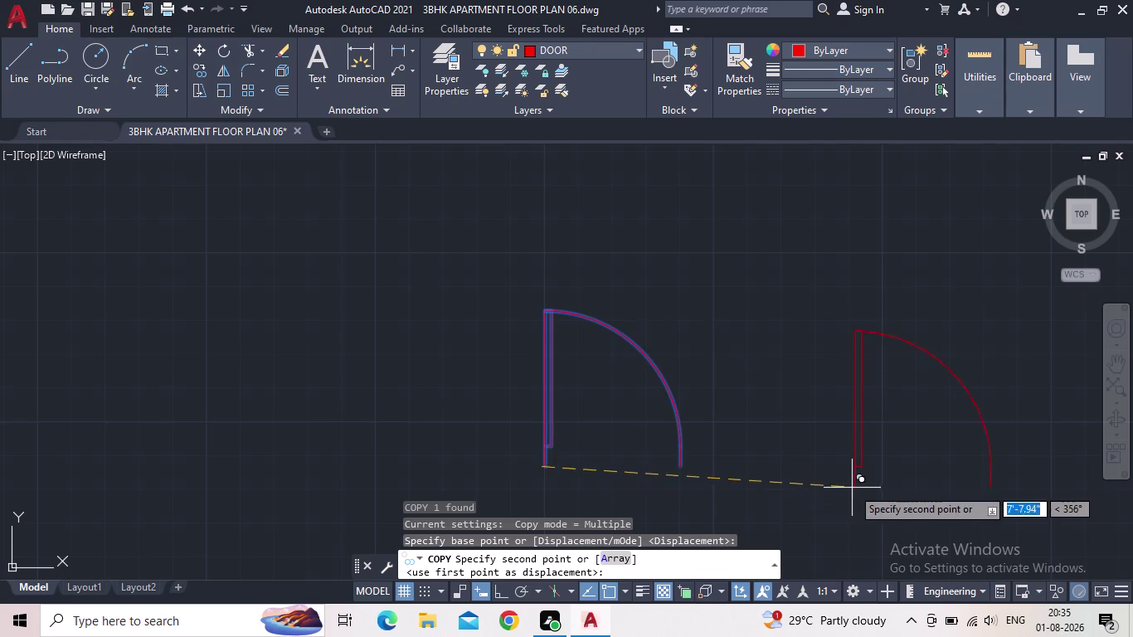
Place two door copies in a row to the left of the original.
middle_drag(852, 488, 772, 452)
scroll(down, 3)
middle_drag(781, 448, 794, 425)
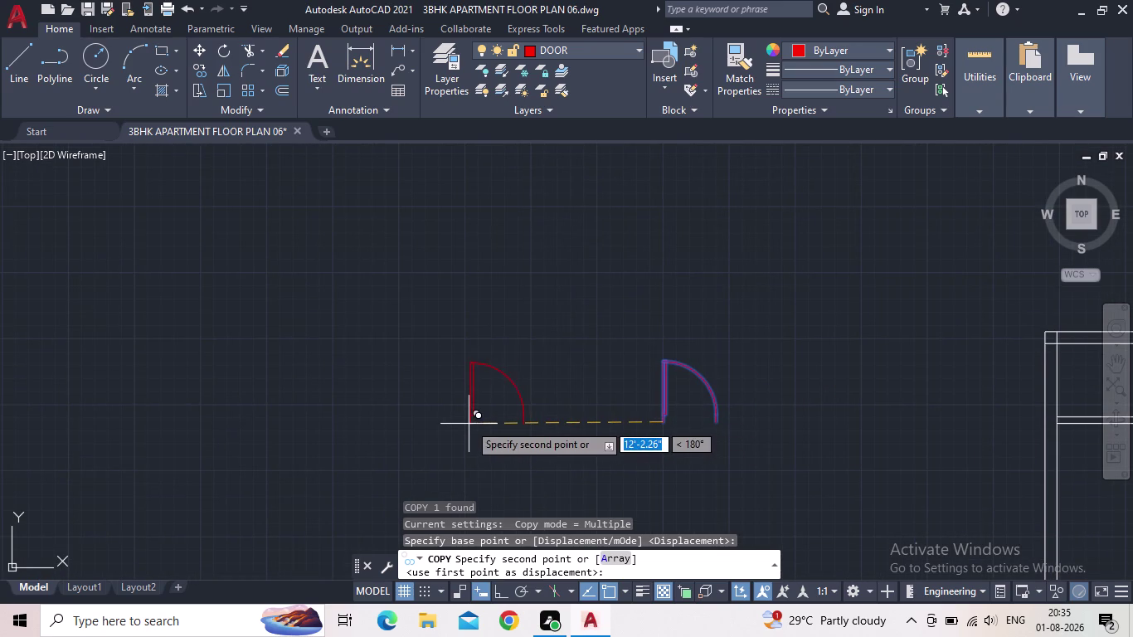
click(505, 420)
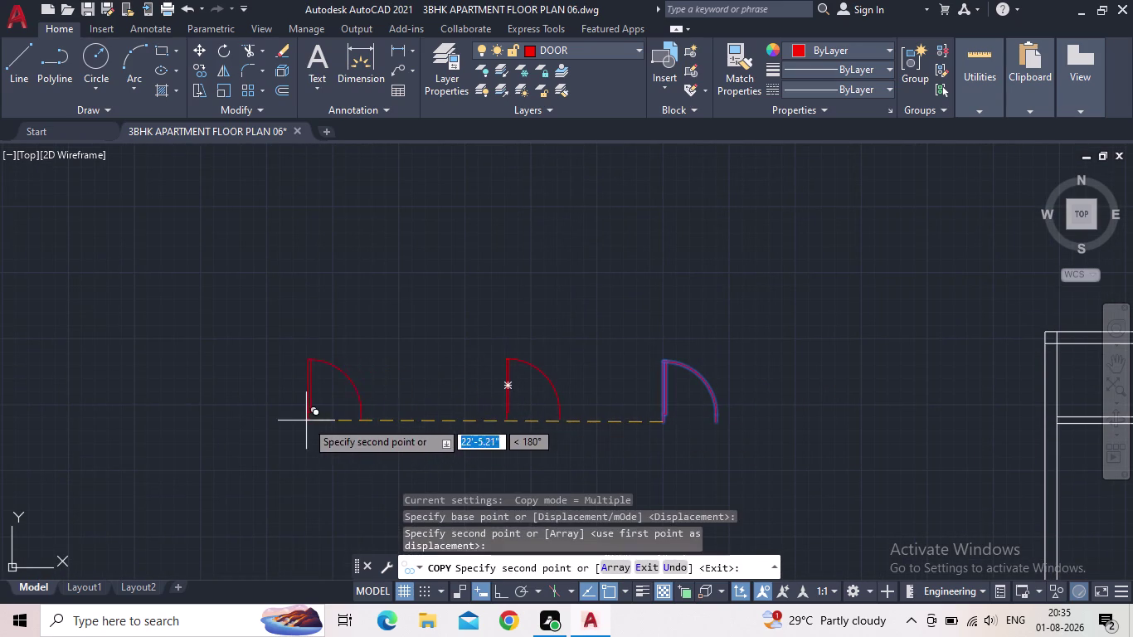
click(277, 420)
key(Escape)
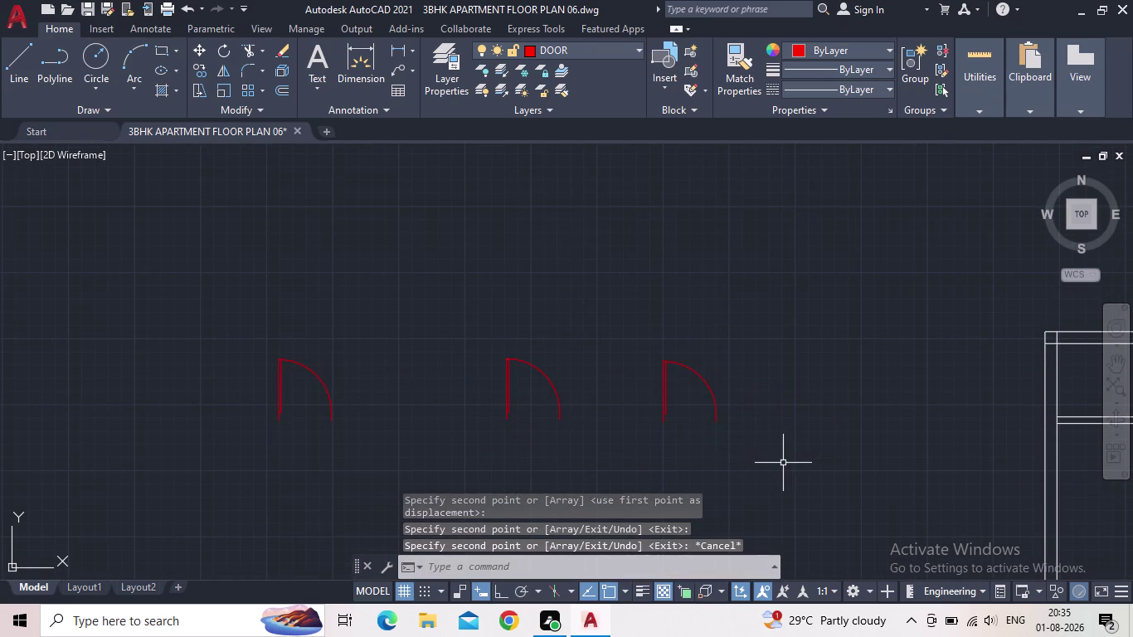
Select the rightmost door and frame it ready for resizing.
click(670, 415)
click(666, 414)
click(647, 415)
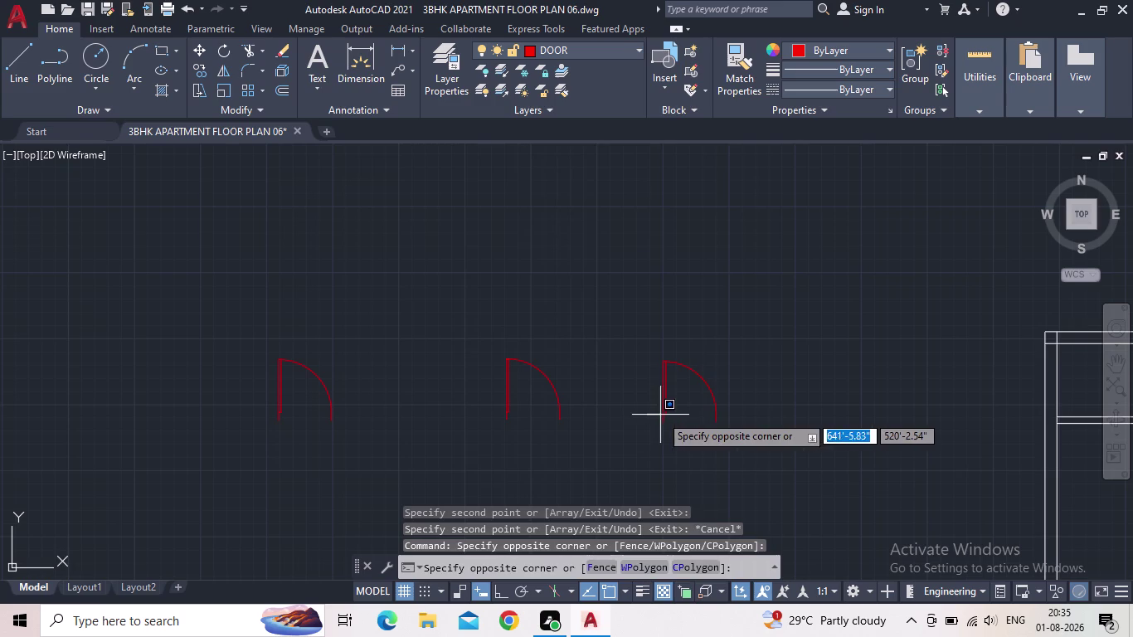
double_click(661, 414)
scroll(up, 3)
scroll(up, 3)
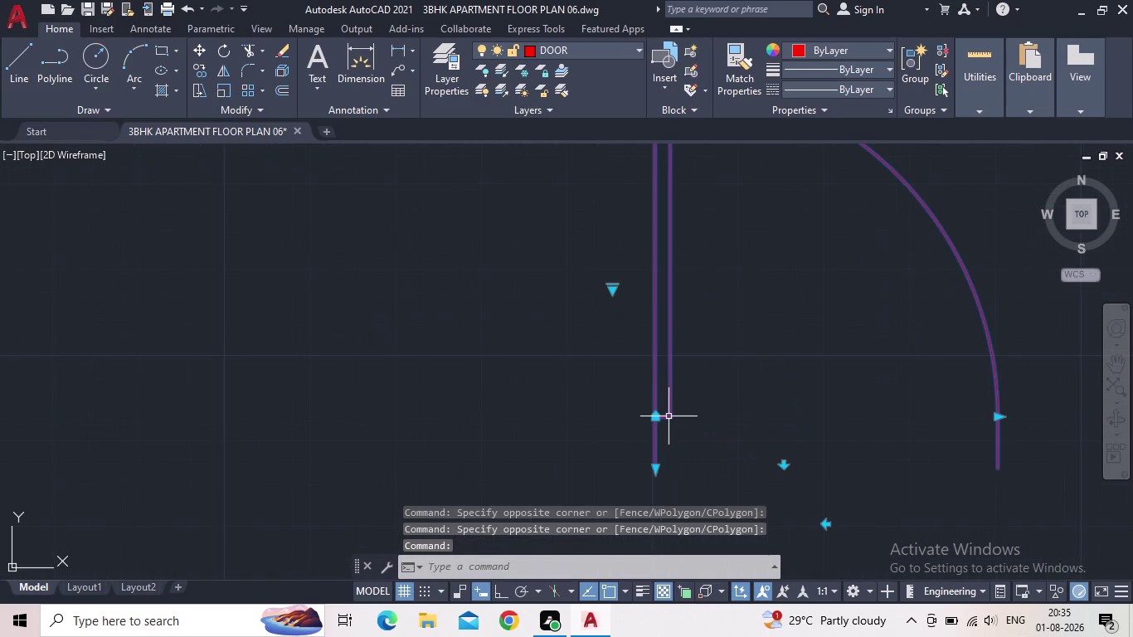
scroll(down, 3)
scroll(down, 3)
middle_click(711, 432)
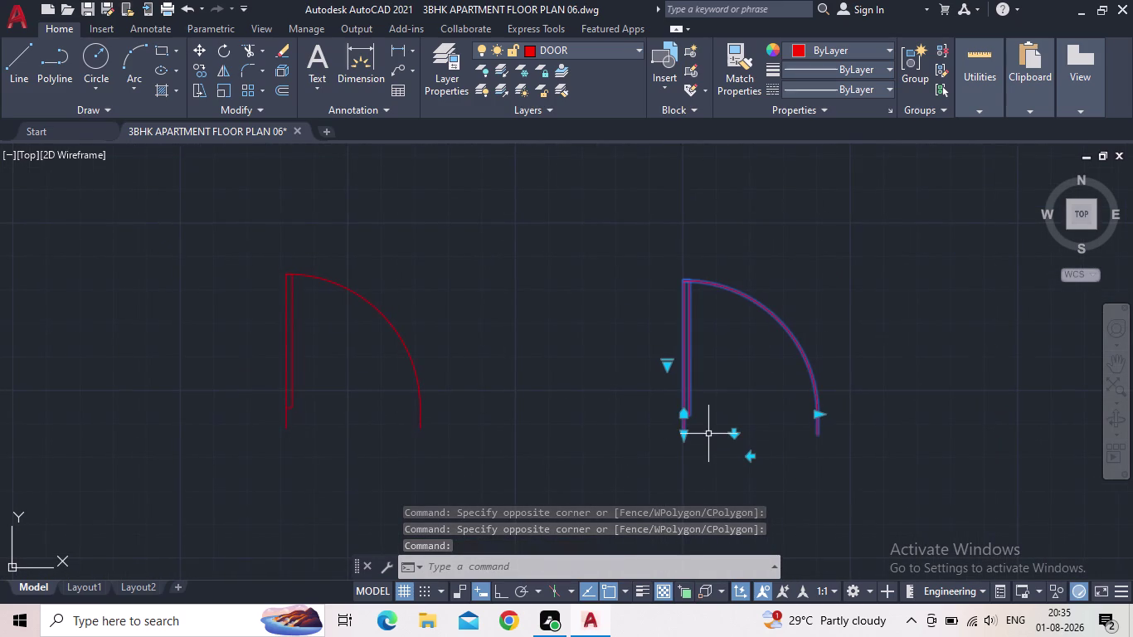
scroll(up, 3)
middle_drag(713, 441, 761, 457)
middle_drag(761, 450, 758, 441)
key(s)
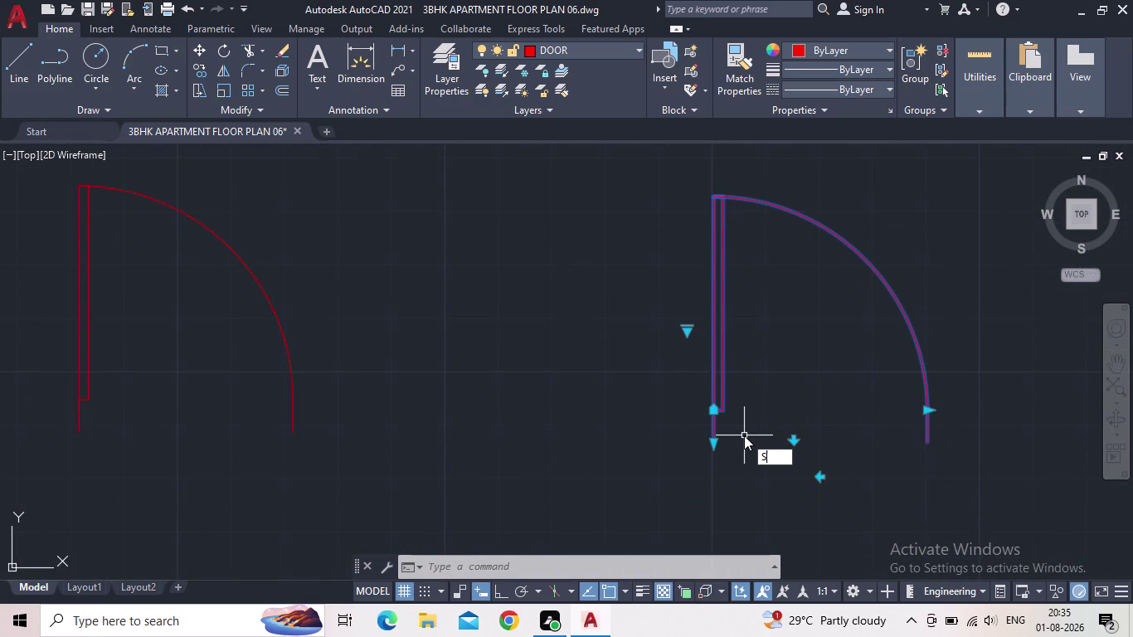
Scale the rightmost door by reference from its bottom corner to a 3' width.
text(C)
key(space)
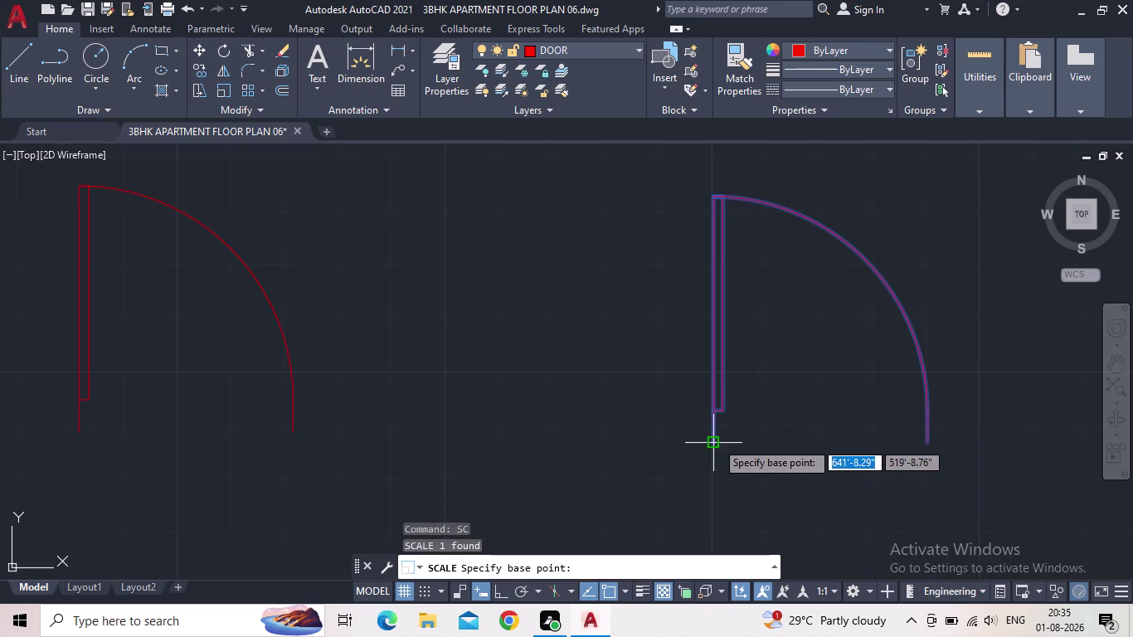
click(499, 590)
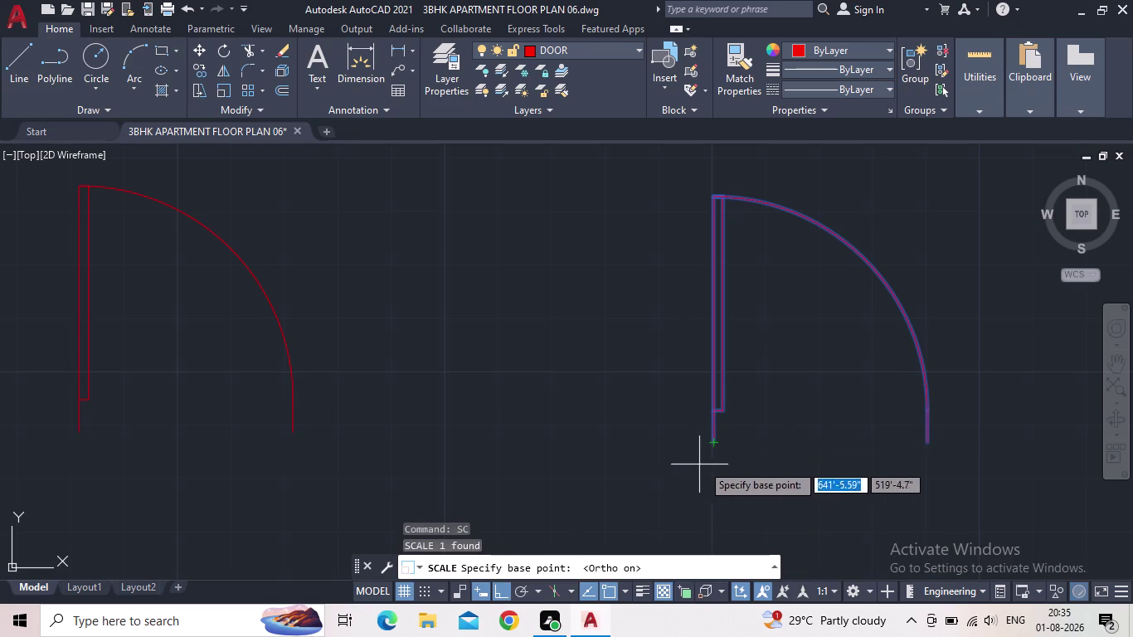
click(717, 442)
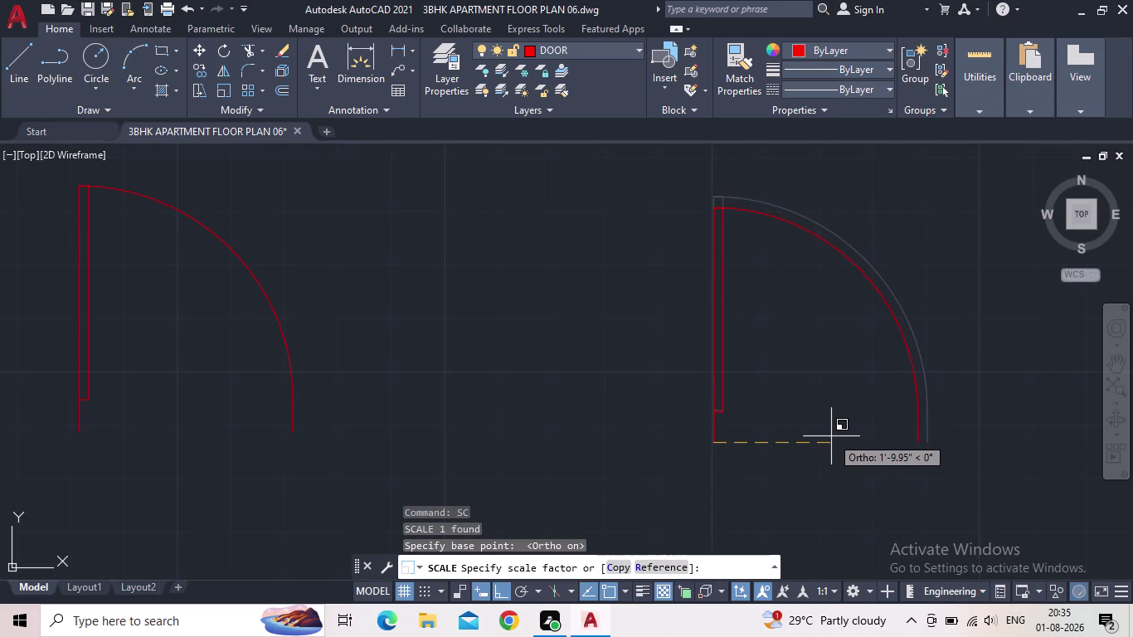
click(661, 566)
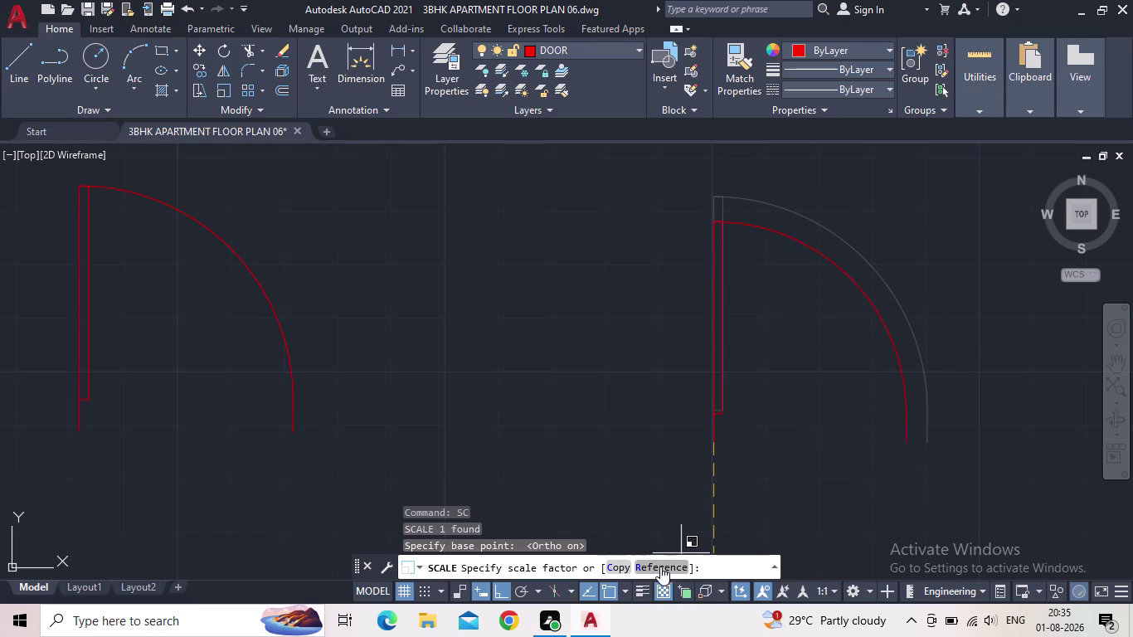
click(712, 442)
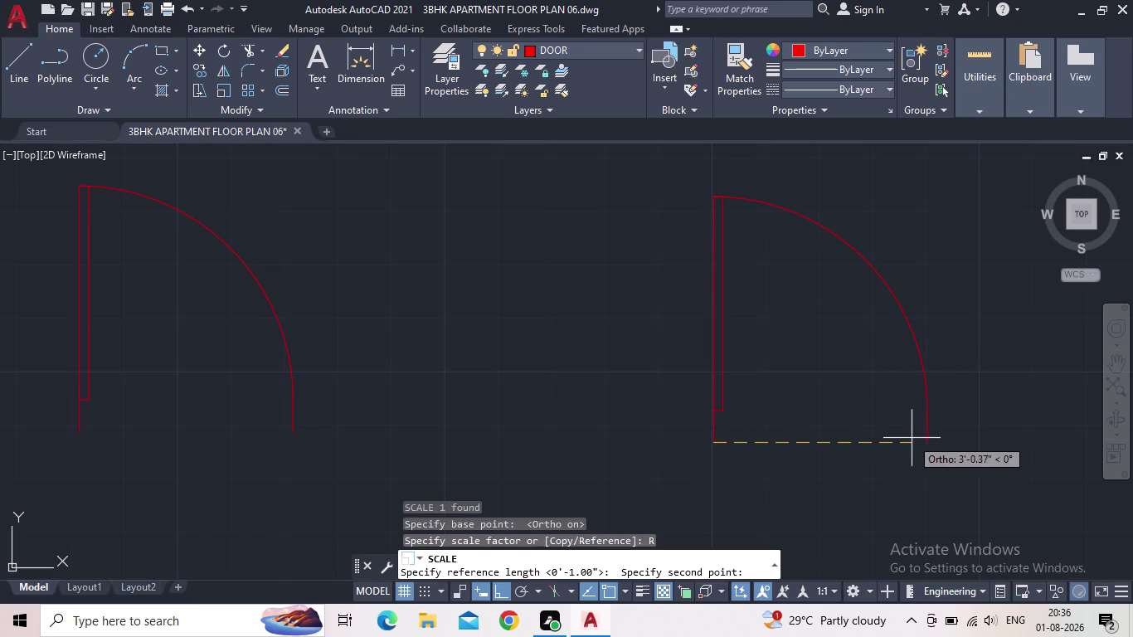
click(927, 440)
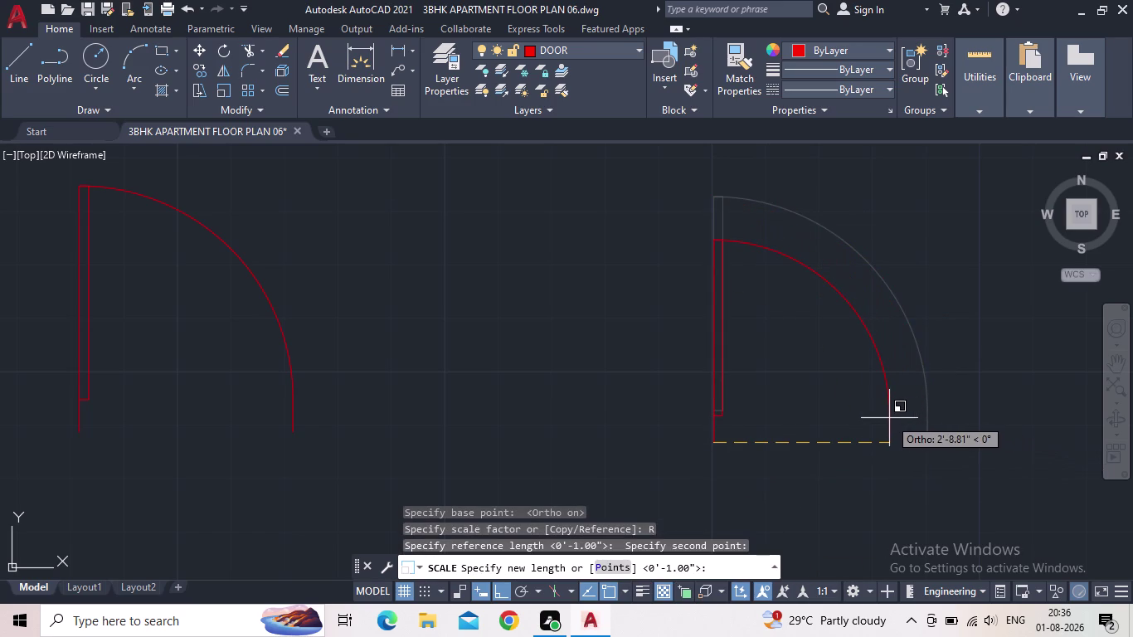
text(3')
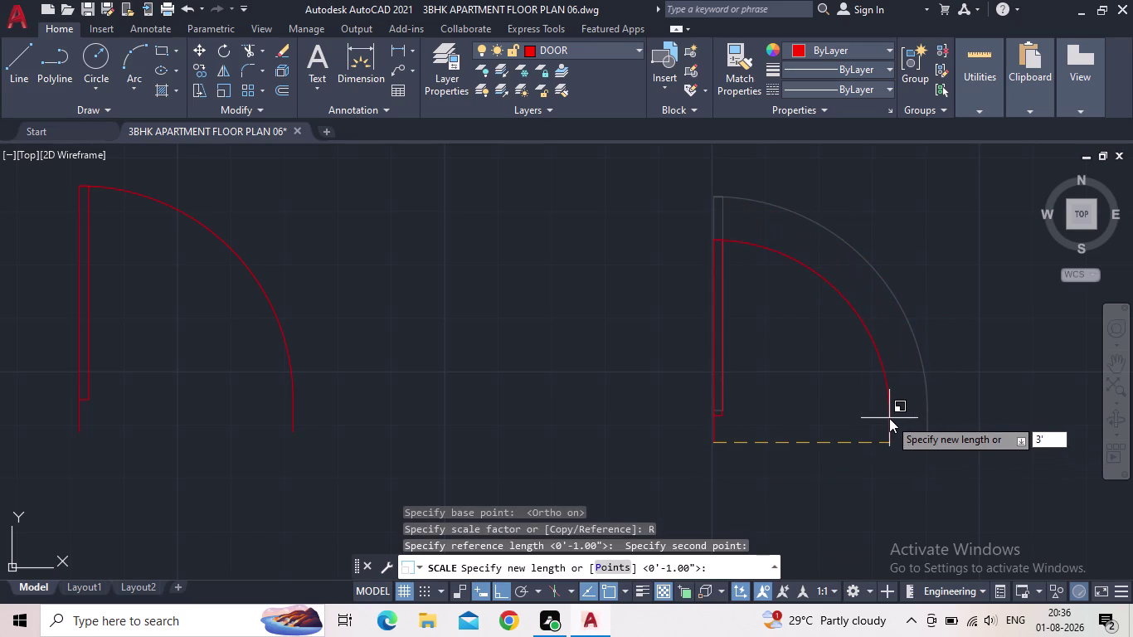
key(Return)
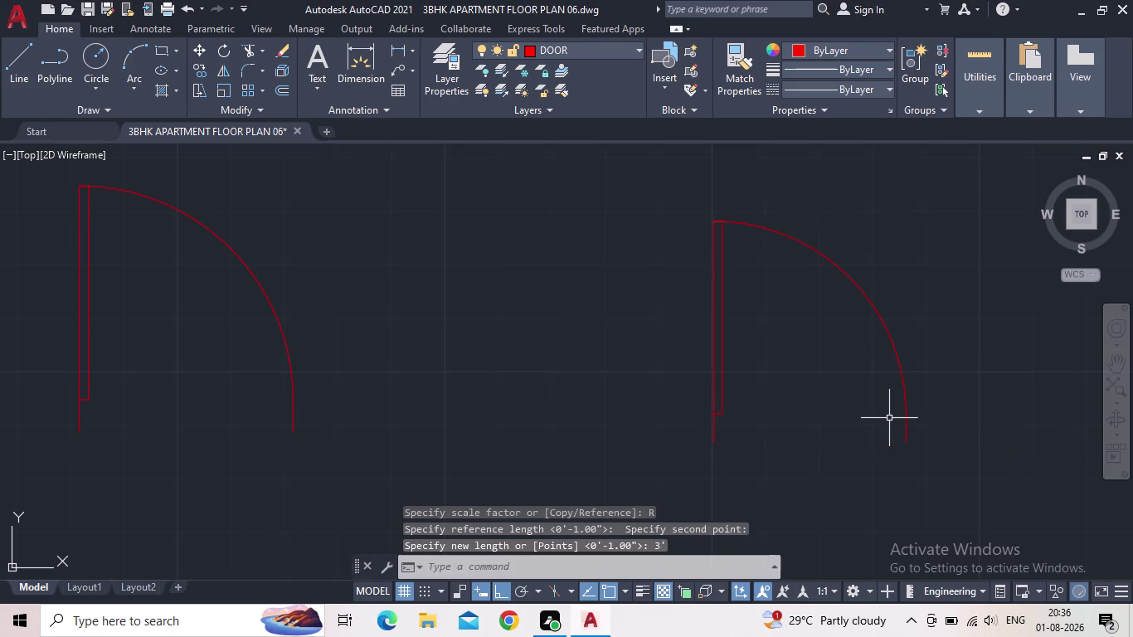
Select the resized 3-foot door.
scroll(down, 3)
drag(842, 419, 832, 411)
click(795, 383)
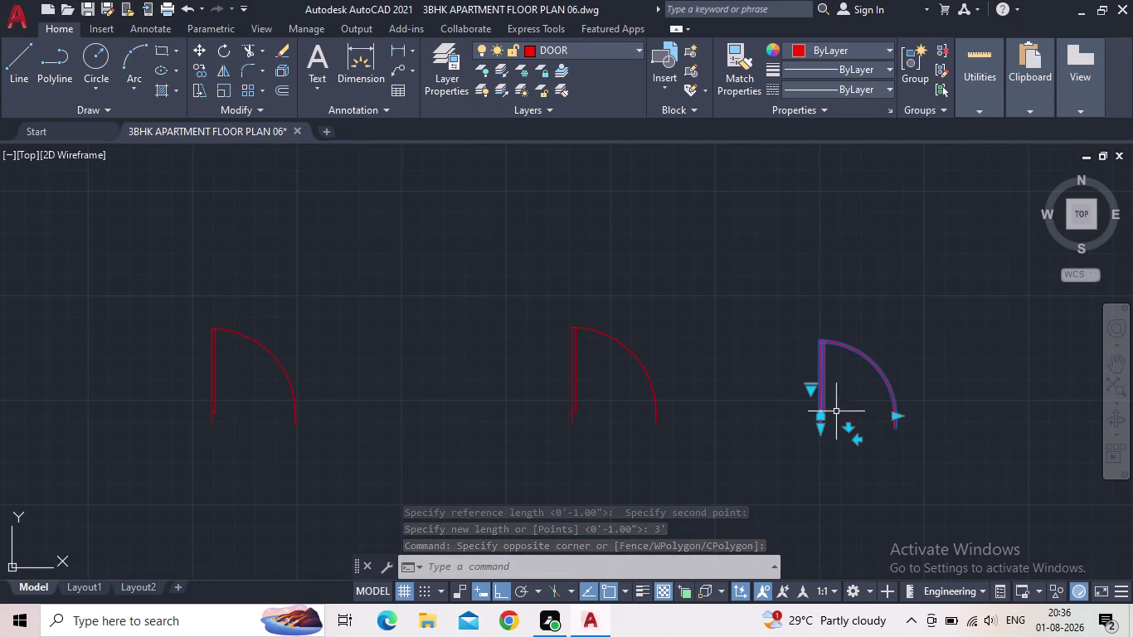
Clear the selection and reselect the resized 3-foot door.
middle_drag(842, 411, 730, 429)
scroll(down, 3)
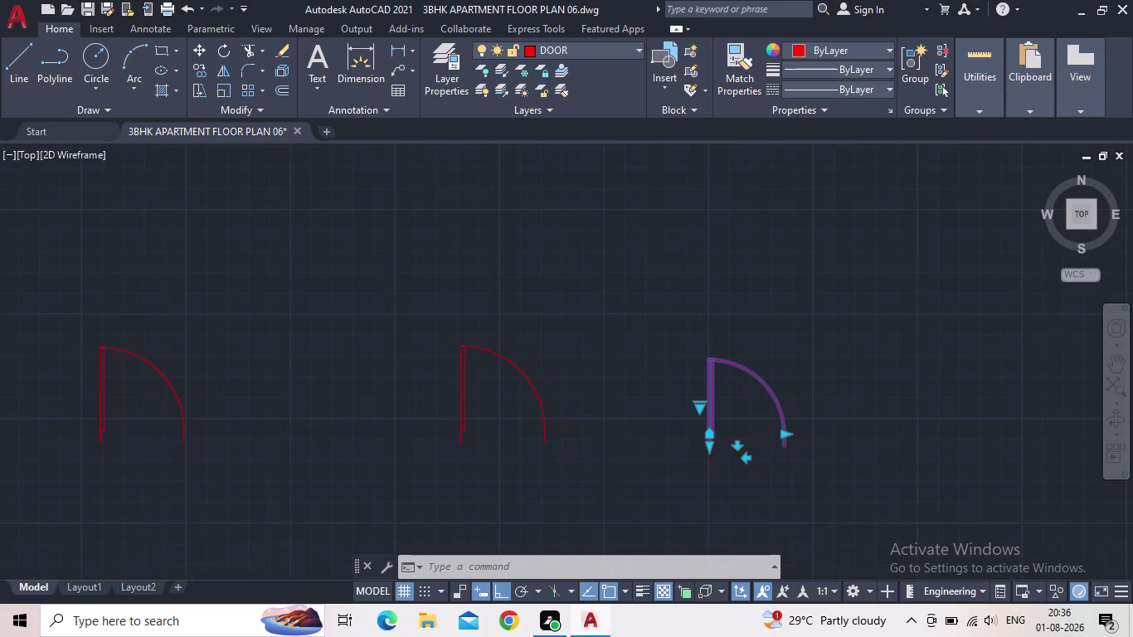
key(Escape)
click(724, 430)
click(708, 424)
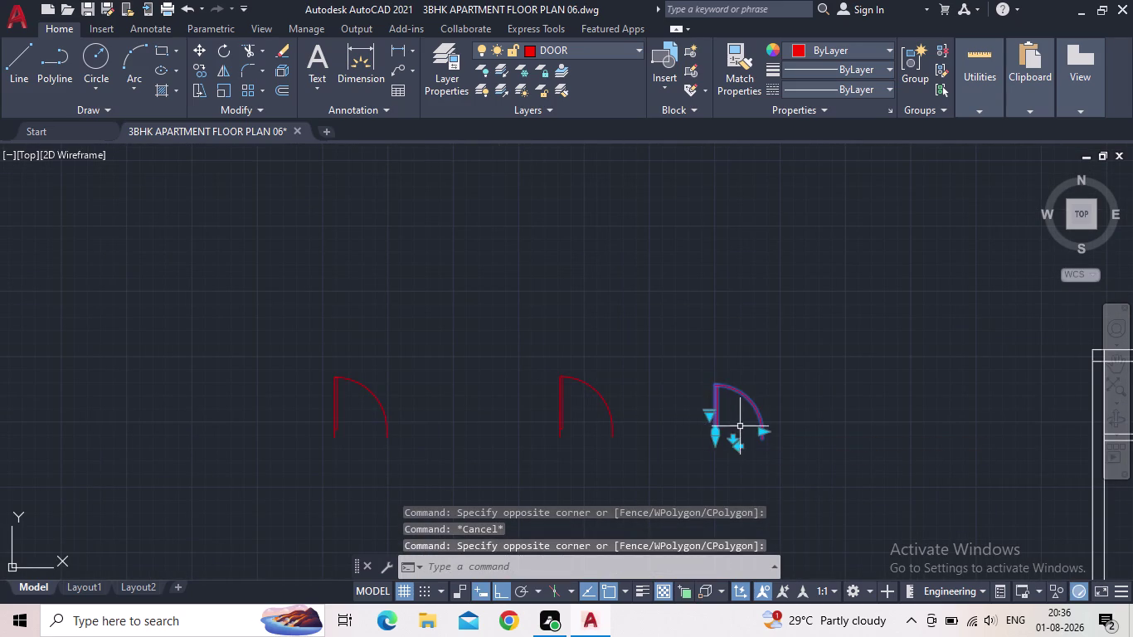
scroll(down, 3)
middle_drag(745, 434, 712, 424)
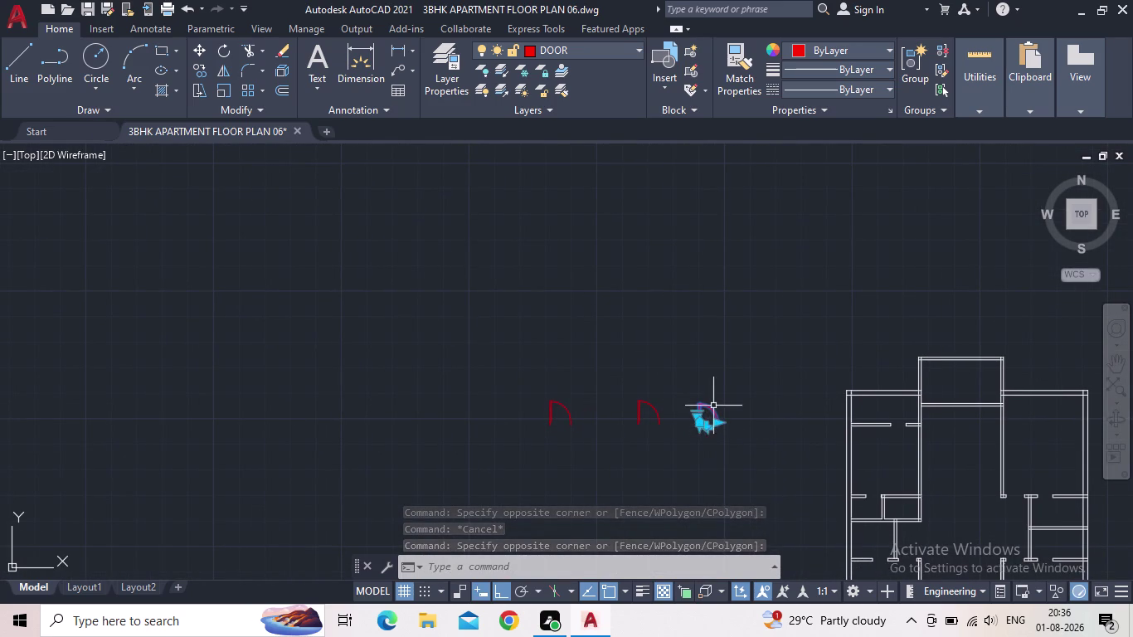
Copy the 3-foot door from its corner to a spot on its right.
key(c)
key(o)
key(Return)
scroll(up, 3)
click(710, 432)
click(861, 357)
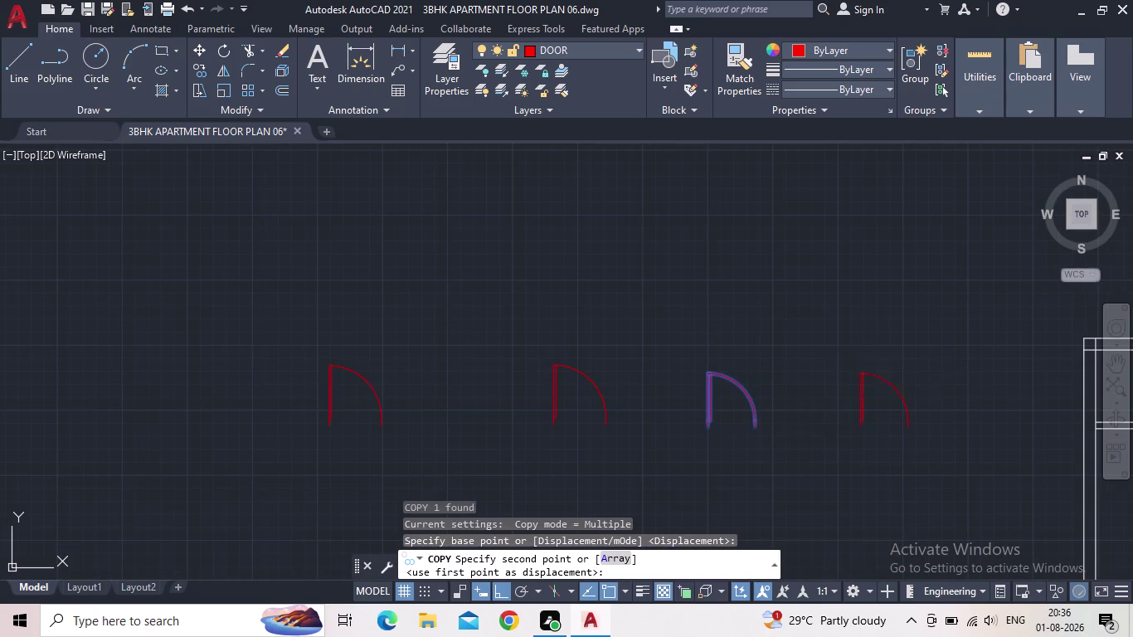
key(Escape)
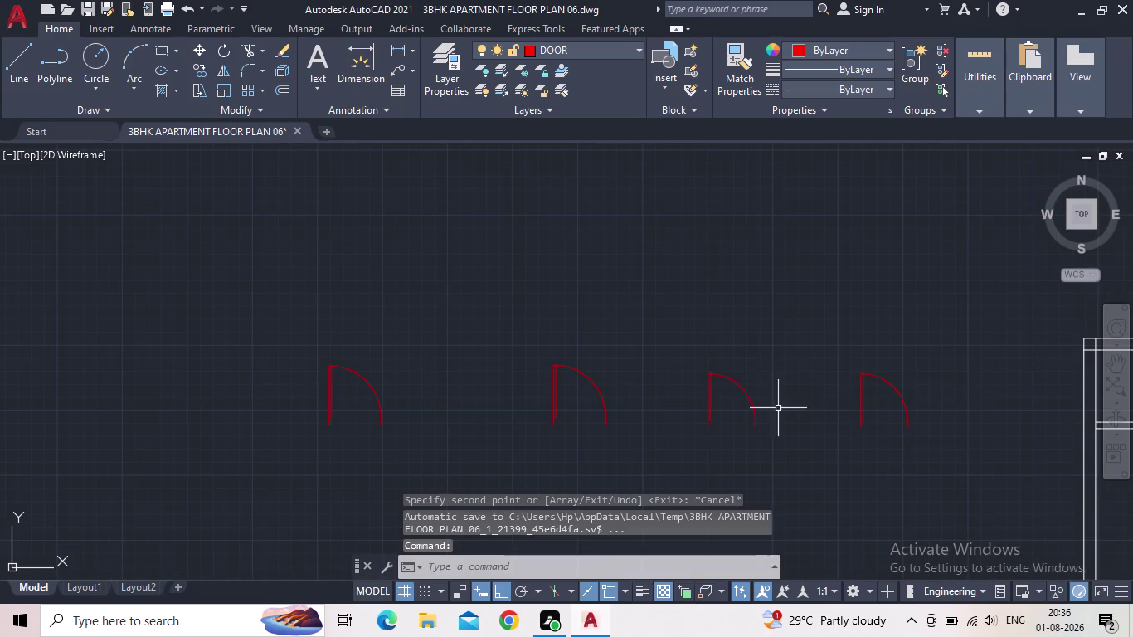
click(709, 410)
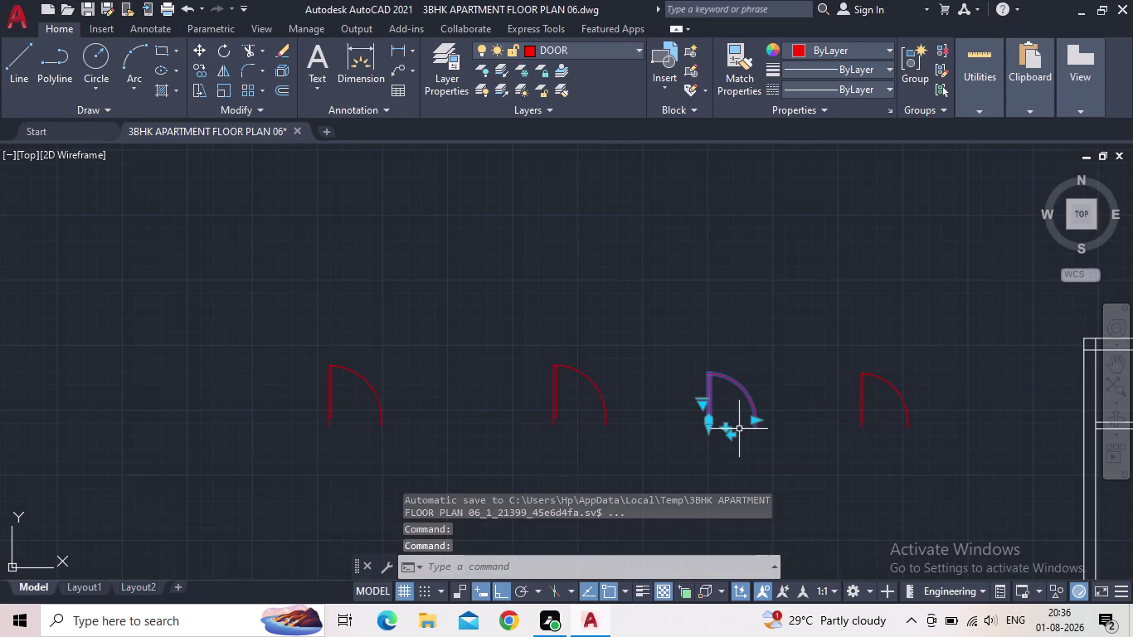
Rotate the resized door a quarter turn about its hinge corner.
key(r)
key(o)
key(Return)
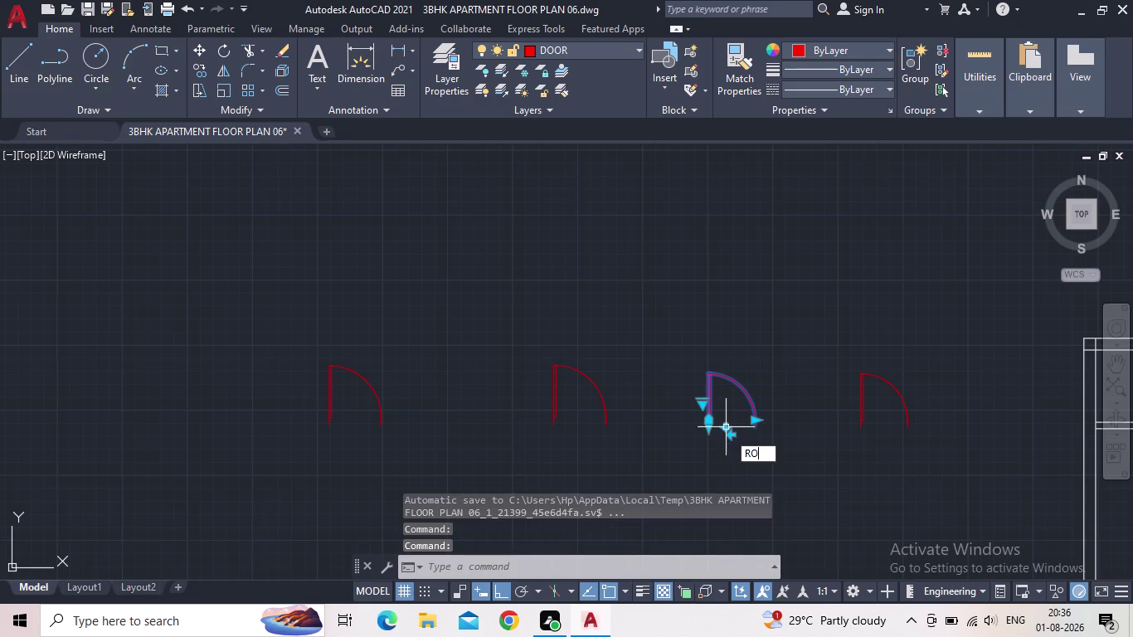
click(706, 431)
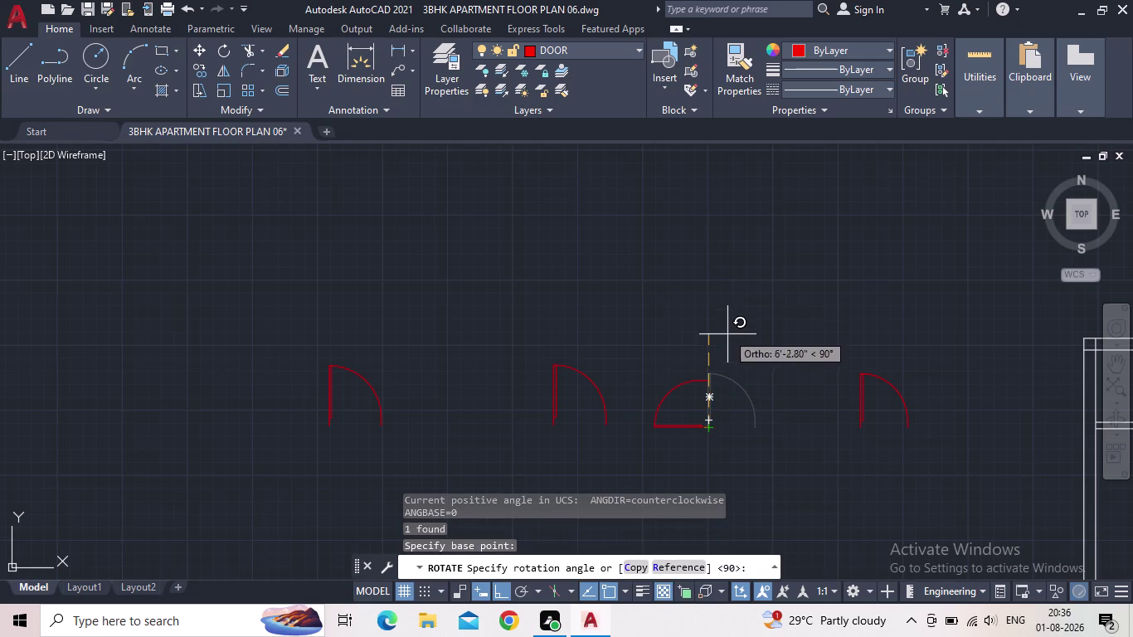
click(478, 341)
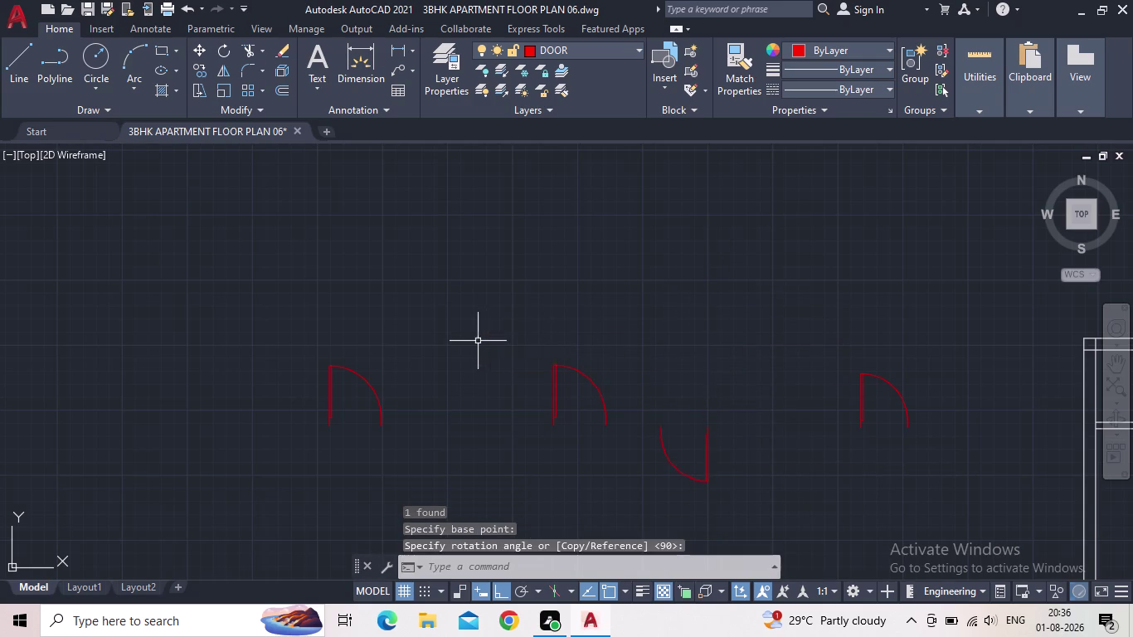
middle_drag(704, 447, 714, 387)
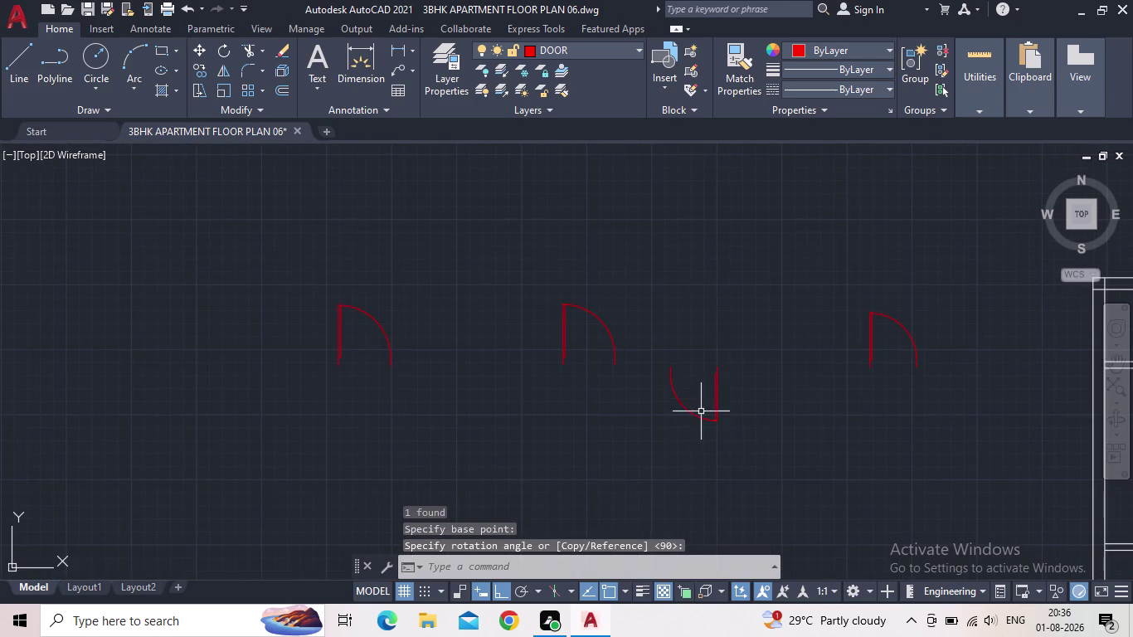
Select the rotated red door and start copying it with CO.
click(702, 409)
click(693, 414)
scroll(up, 3)
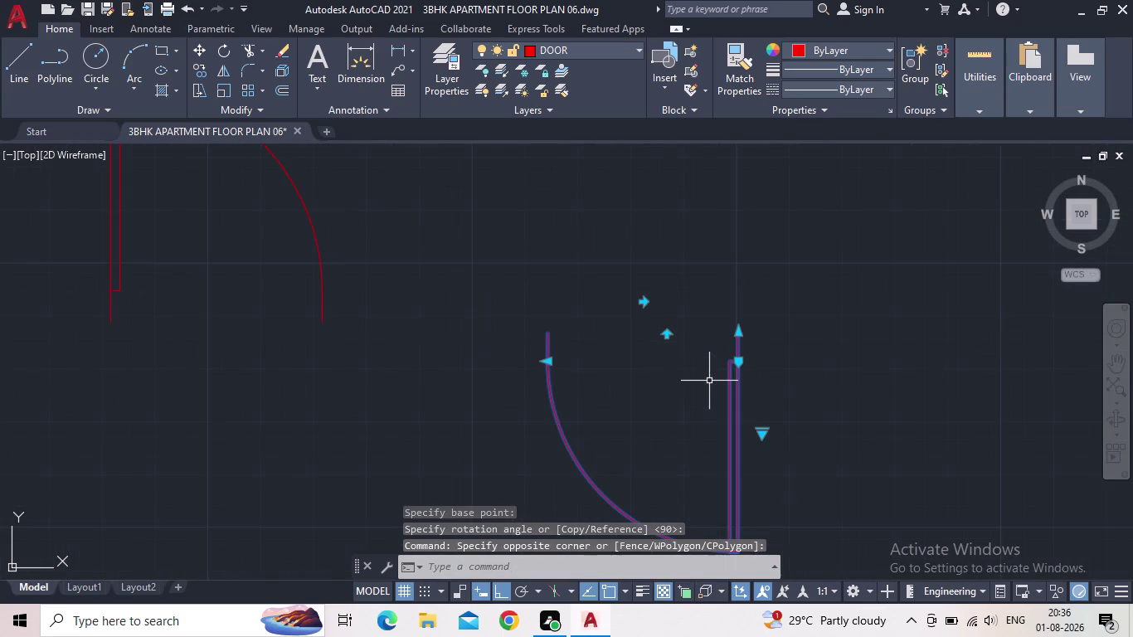
scroll(down, 3)
key(c)
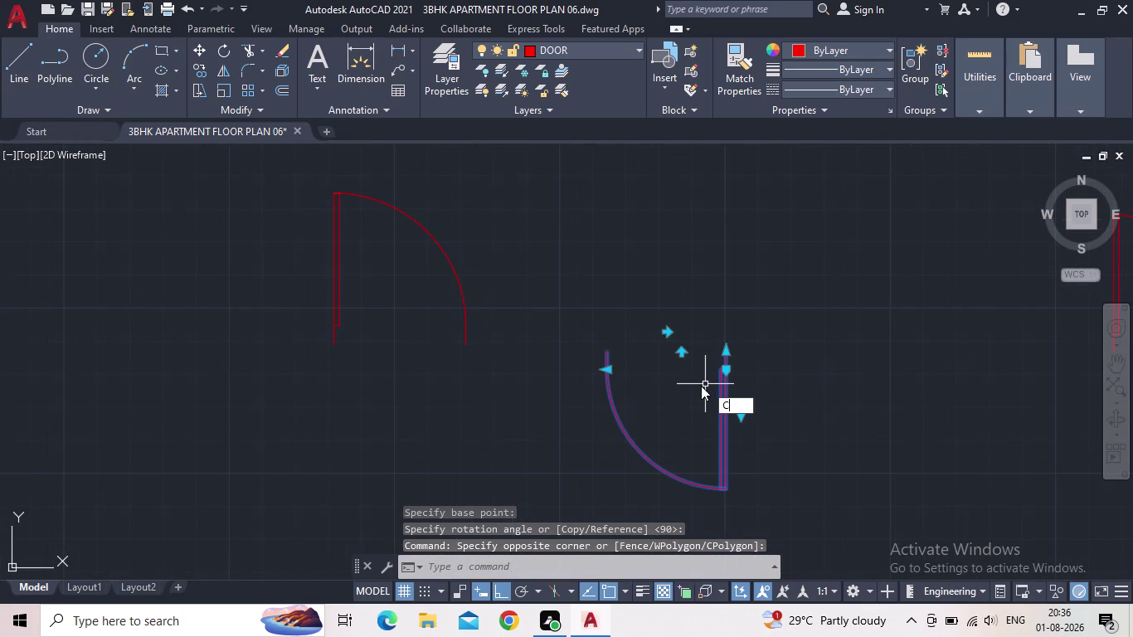
key(o)
key(Return)
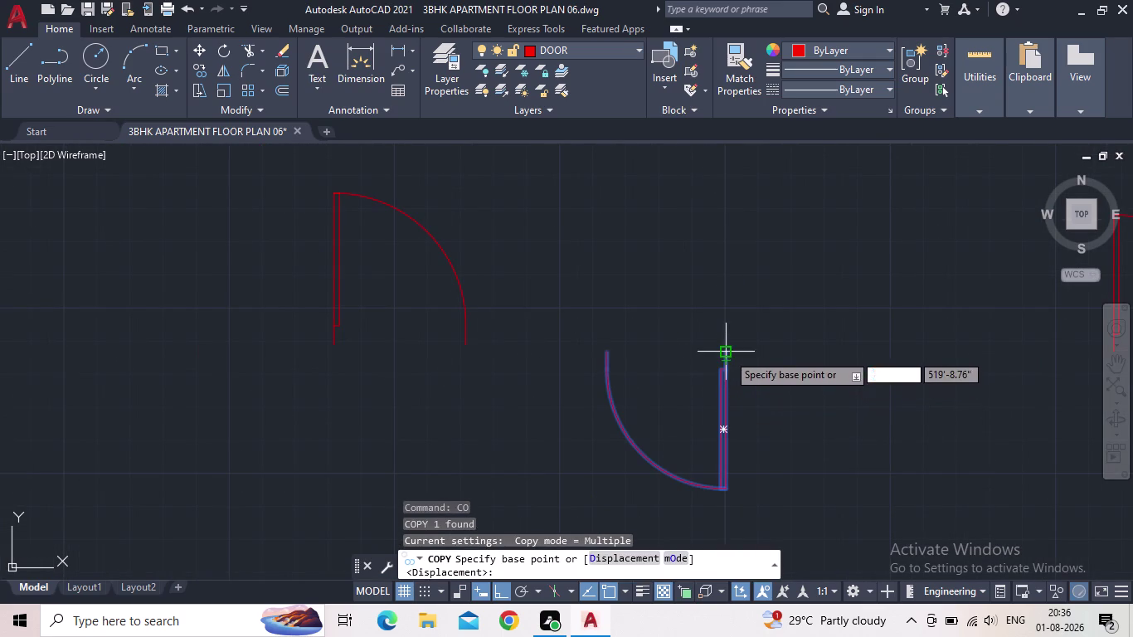
Pick the red door's base point and drop the first copy into a wall opening.
click(727, 353)
middle_drag(815, 389, 755, 383)
scroll(down, 3)
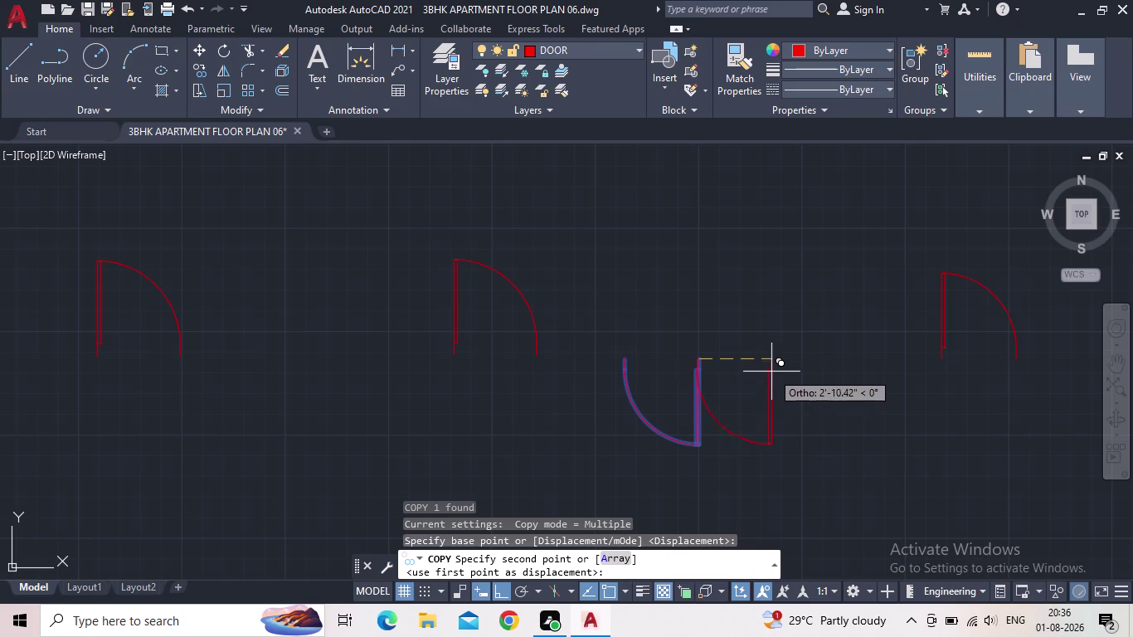
click(495, 593)
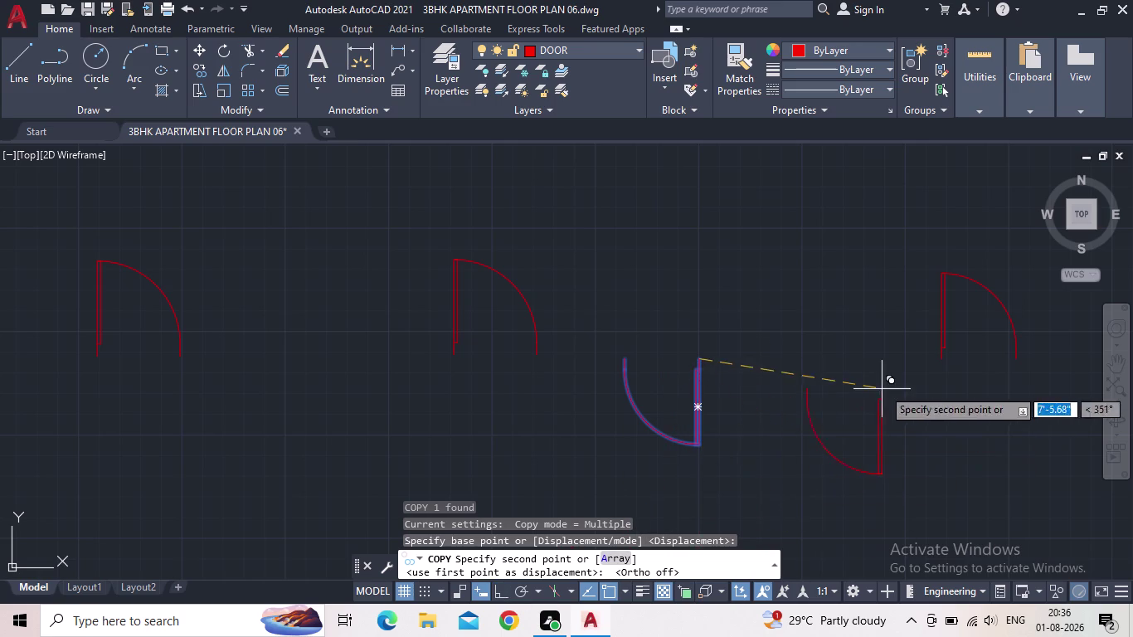
middle_drag(883, 389, 751, 364)
scroll(down, 3)
scroll(up, 3)
scroll(up, 3)
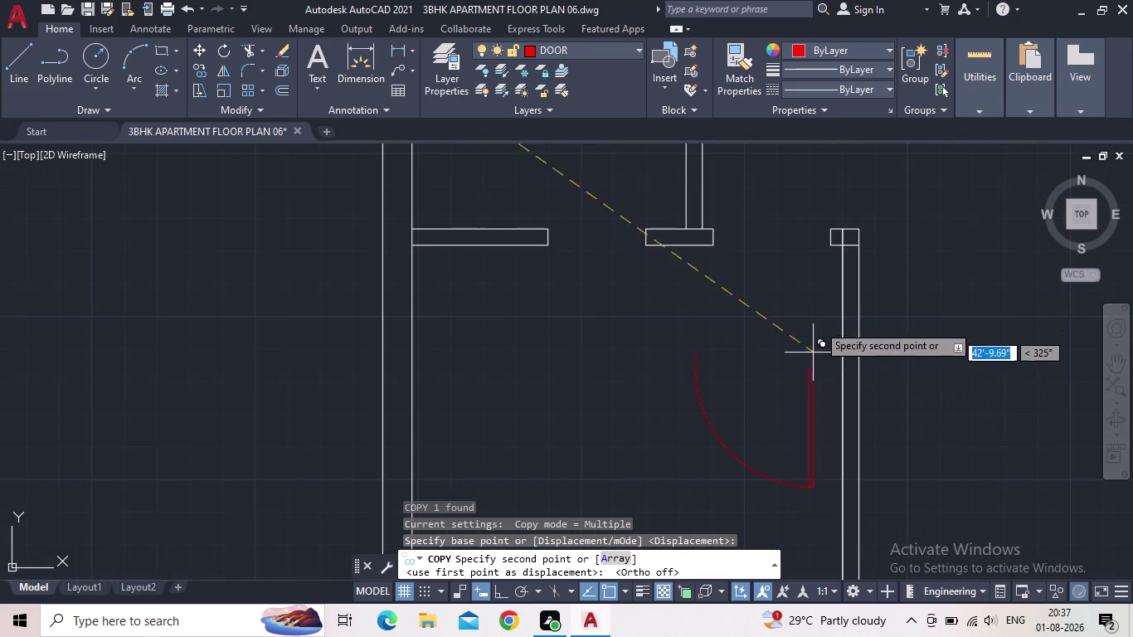
scroll(up, 3)
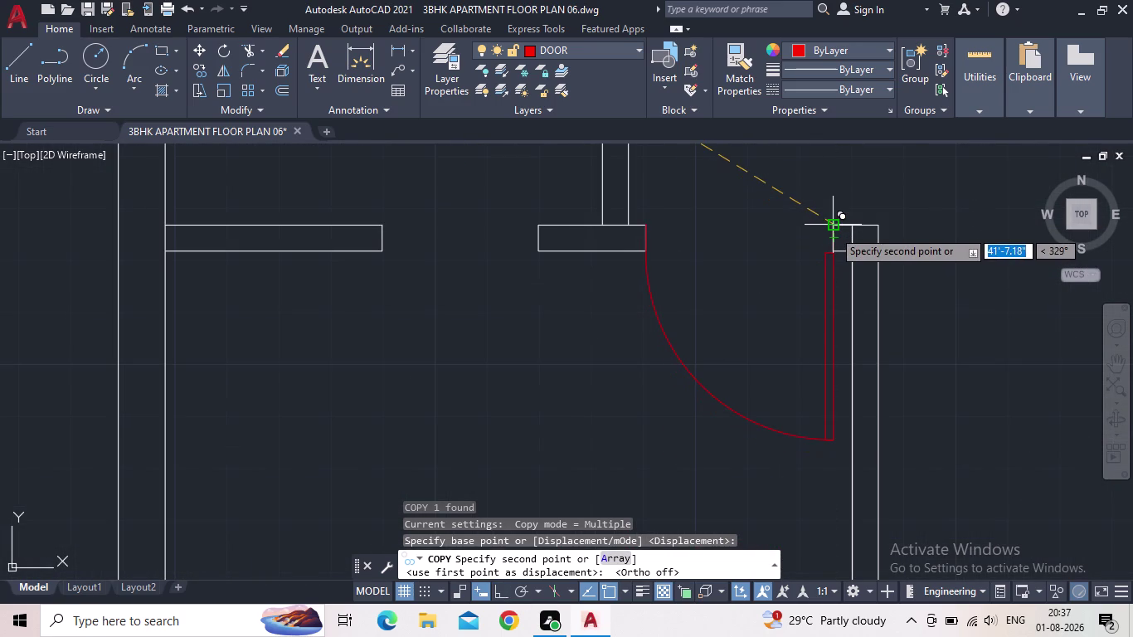
click(833, 230)
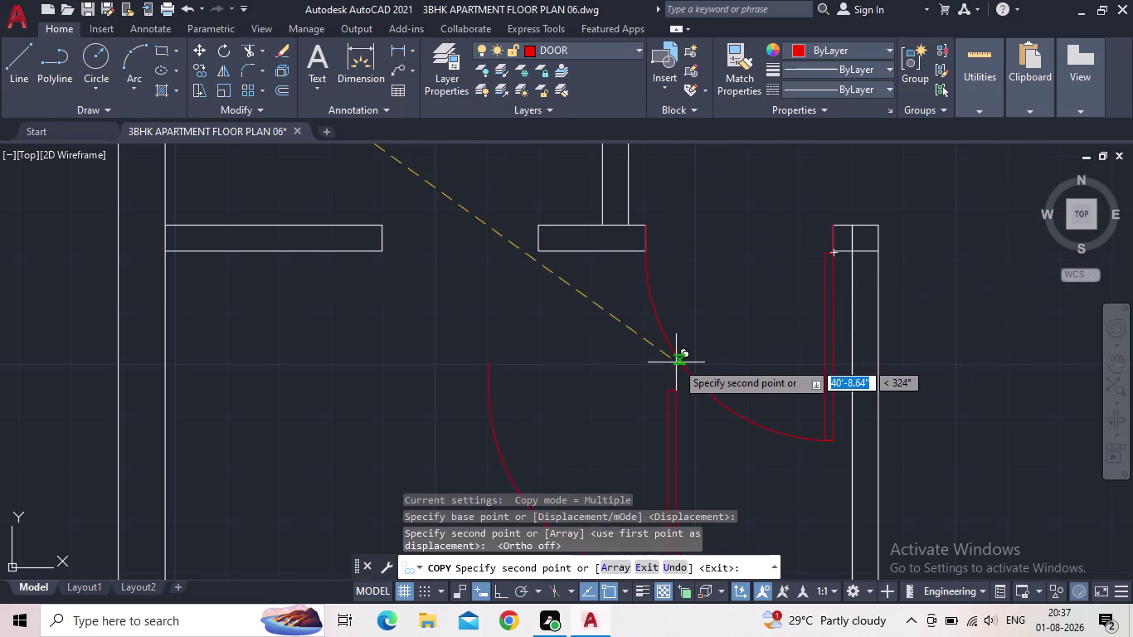
Drop two more red door copies into other wall openings and finish copying.
scroll(down, 3)
middle_drag(672, 386, 640, 364)
scroll(down, 3)
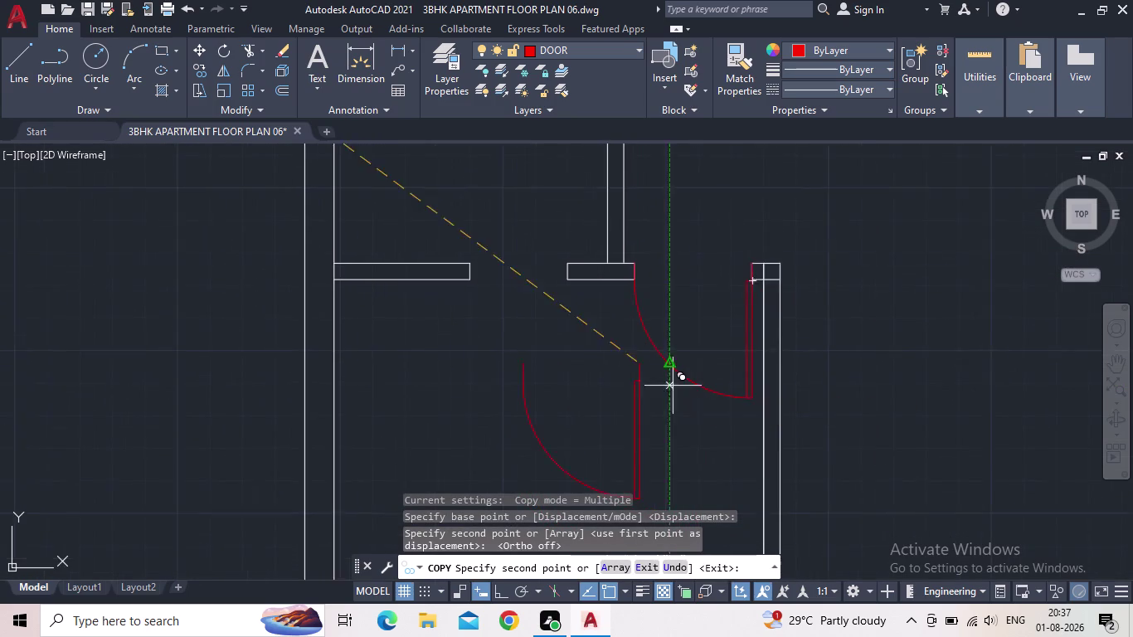
middle_click(595, 365)
scroll(down, 3)
middle_drag(768, 300, 692, 315)
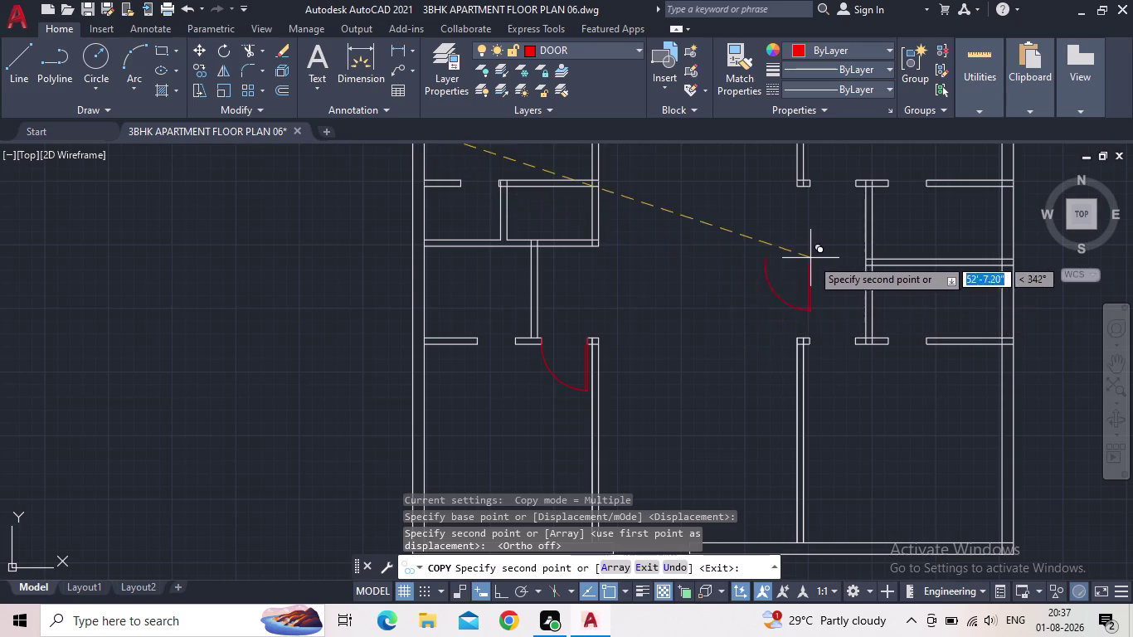
middle_drag(811, 258, 768, 355)
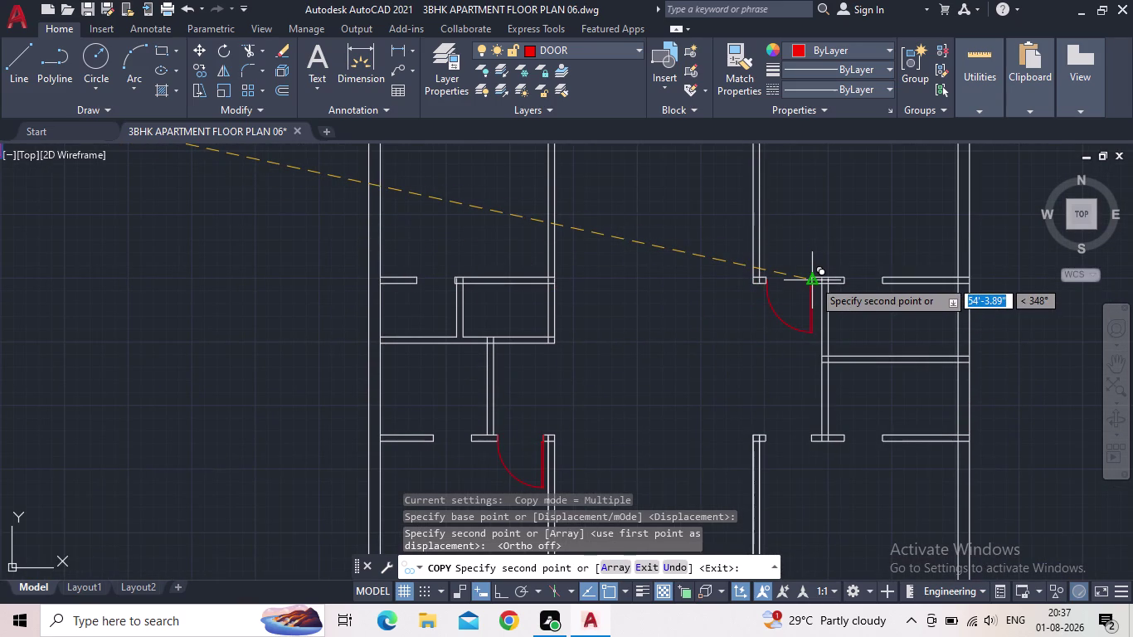
scroll(up, 3)
scroll(up, 3)
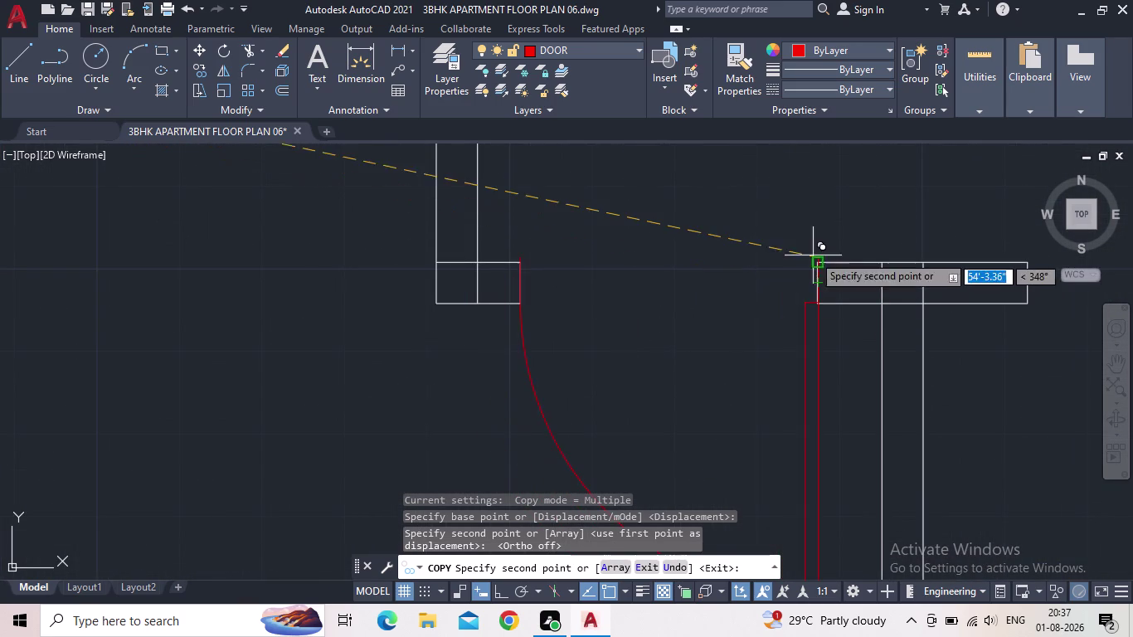
scroll(down, 3)
middle_drag(779, 280, 780, 280)
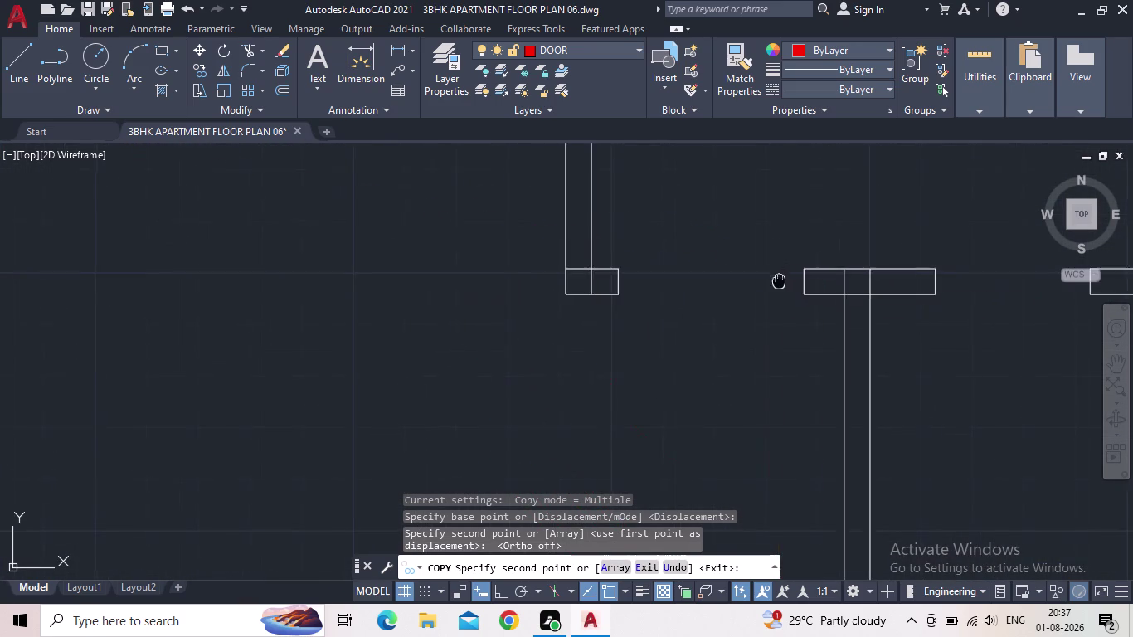
middle_drag(780, 280, 799, 257)
scroll(down, 3)
click(787, 314)
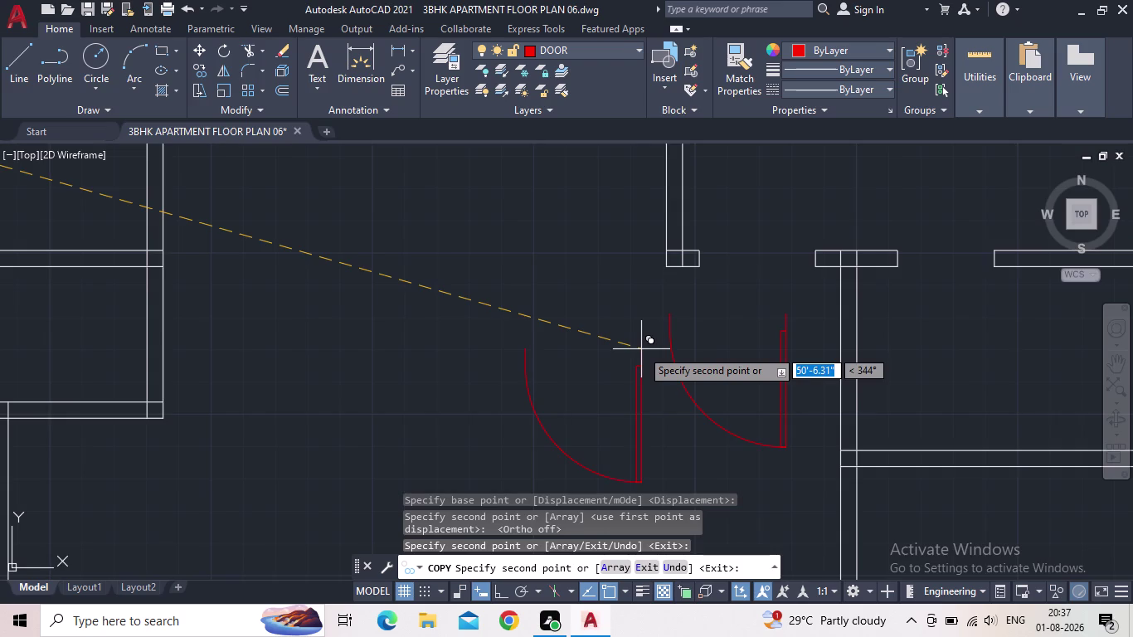
scroll(down, 3)
middle_drag(656, 320, 676, 241)
scroll(up, 3)
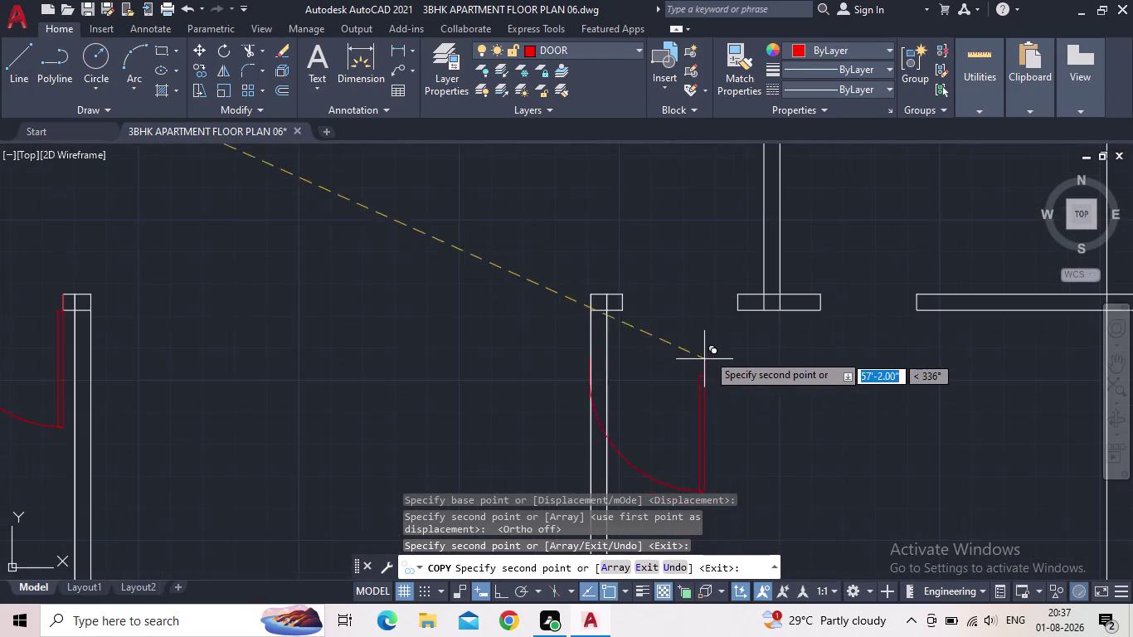
scroll(up, 3)
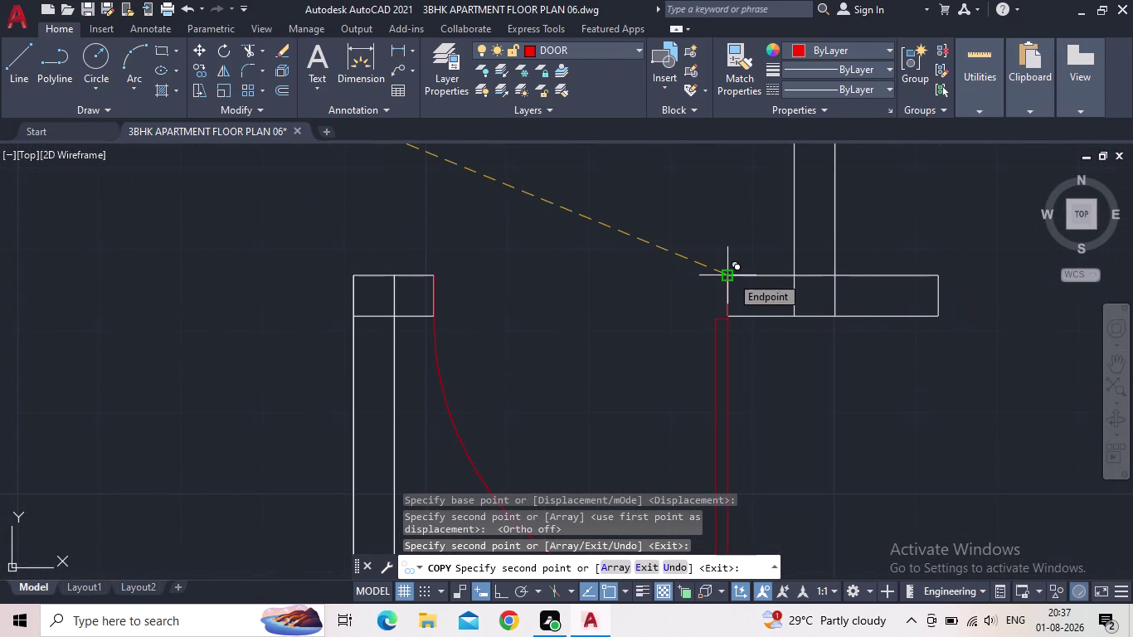
click(731, 275)
key(Escape)
Select the newly placed door copies to check them, then clear the selection.
click(723, 371)
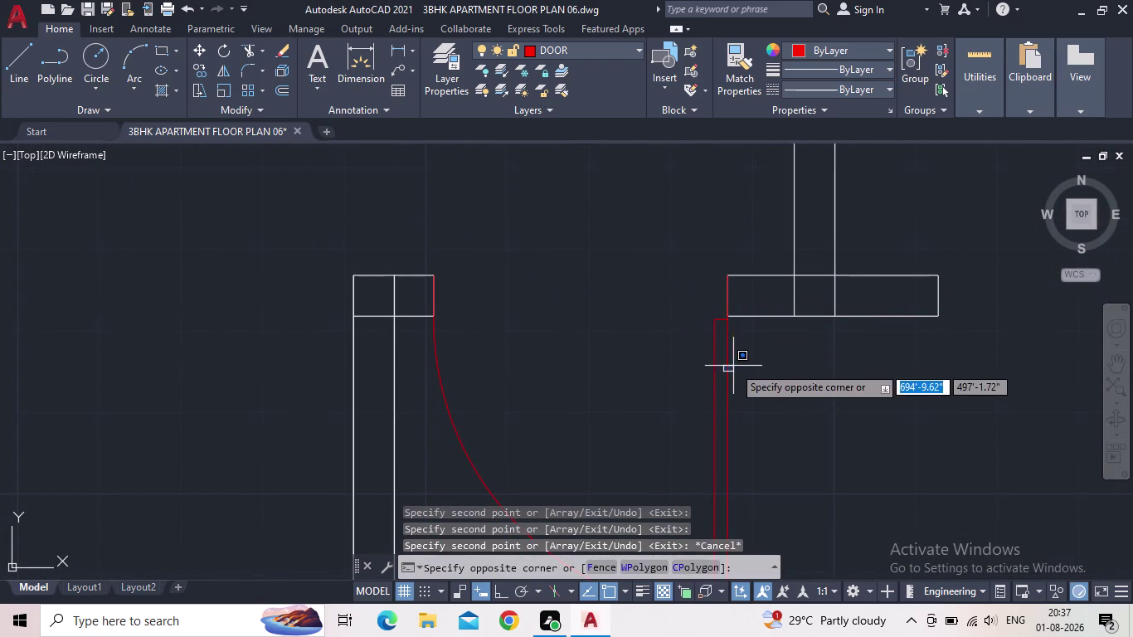
drag(733, 365, 725, 365)
click(722, 365)
click(714, 364)
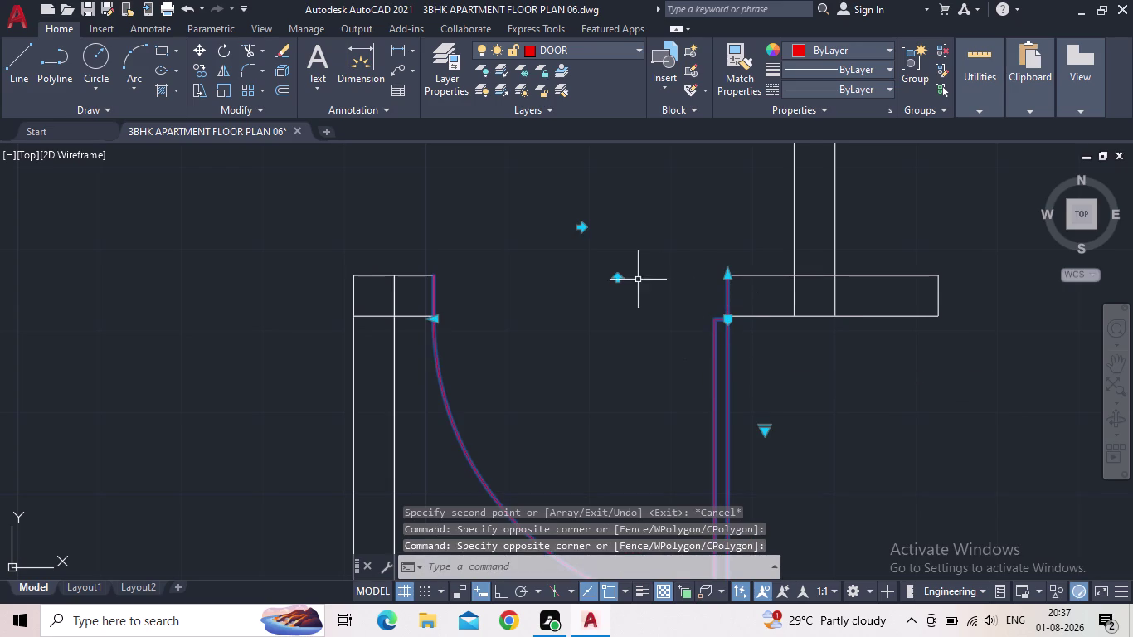
click(587, 224)
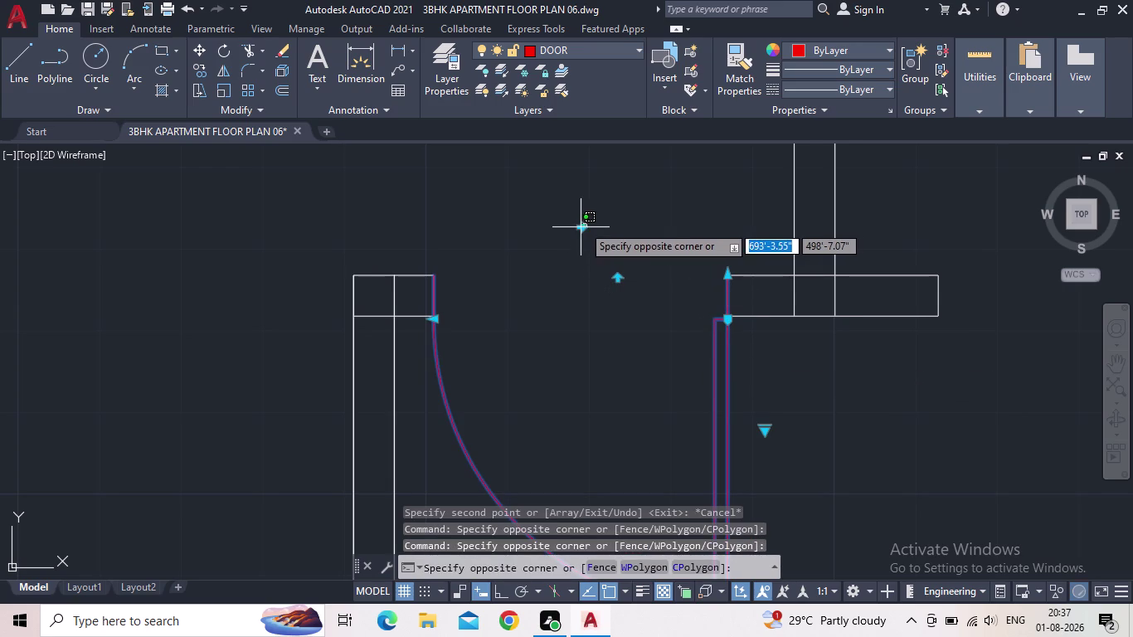
click(582, 226)
click(587, 231)
click(584, 229)
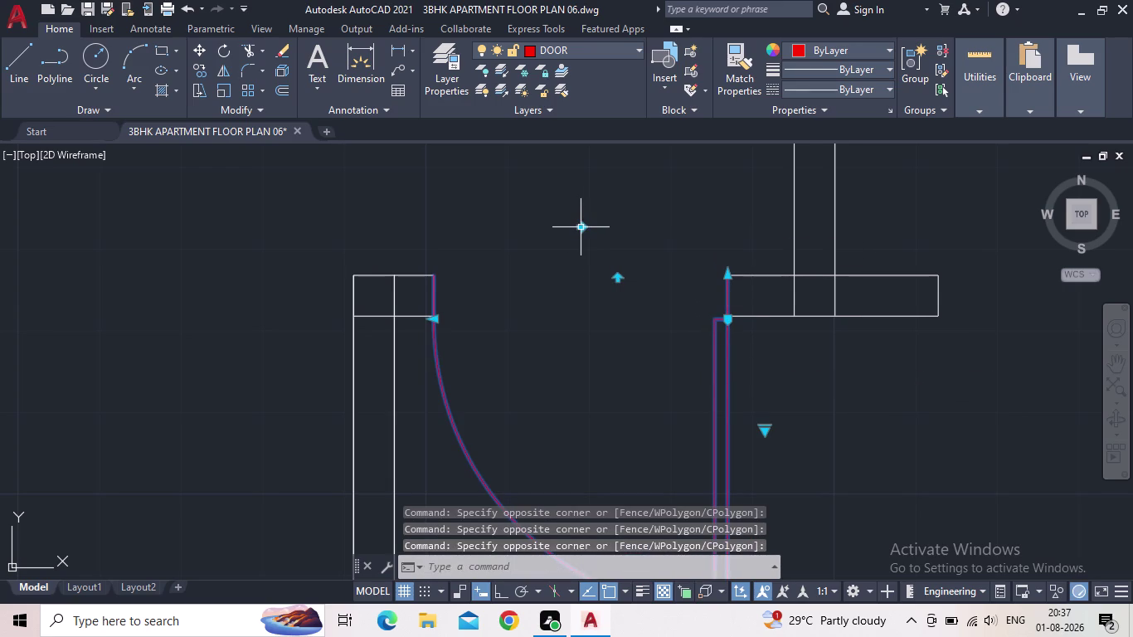
click(582, 229)
middle_drag(588, 269, 678, 228)
scroll(down, 3)
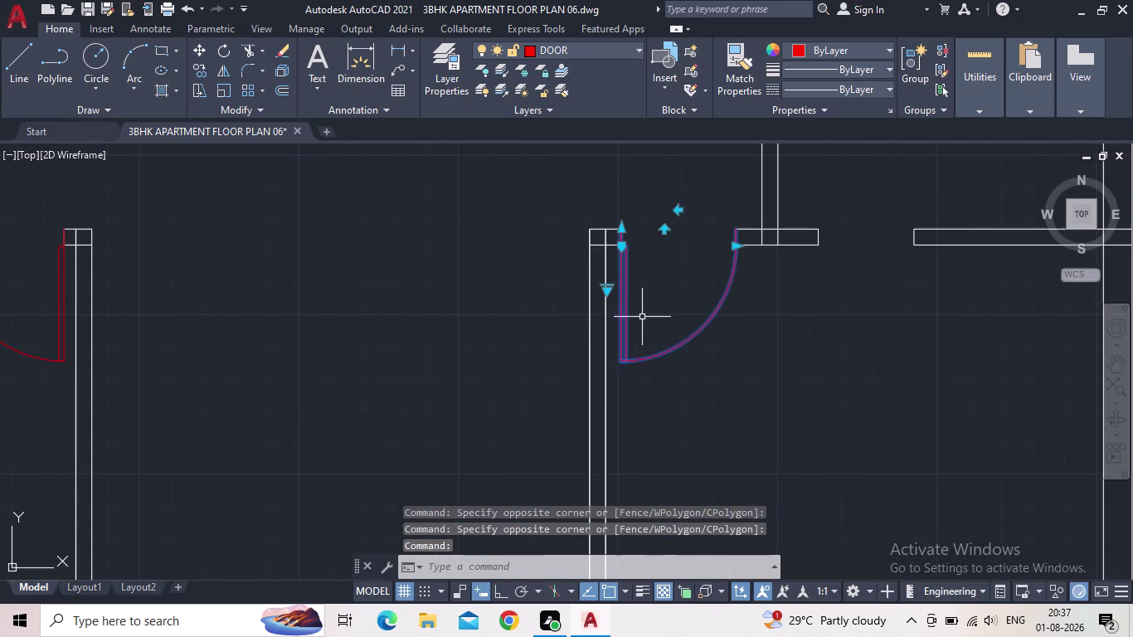
key(Escape)
Find the door copy that needs turning and select it.
middle_drag(656, 338, 658, 416)
middle_drag(691, 278, 697, 524)
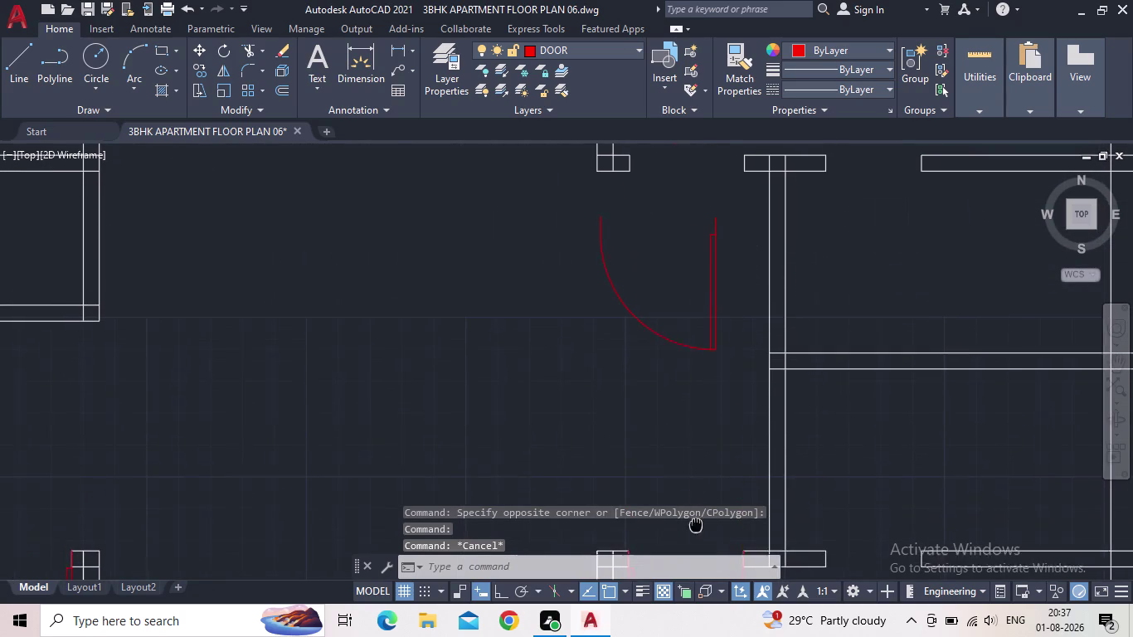
middle_drag(697, 524, 698, 524)
click(674, 359)
Rotate the selected door copy 180° about its hinge with Ortho on.
click(656, 320)
key(r)
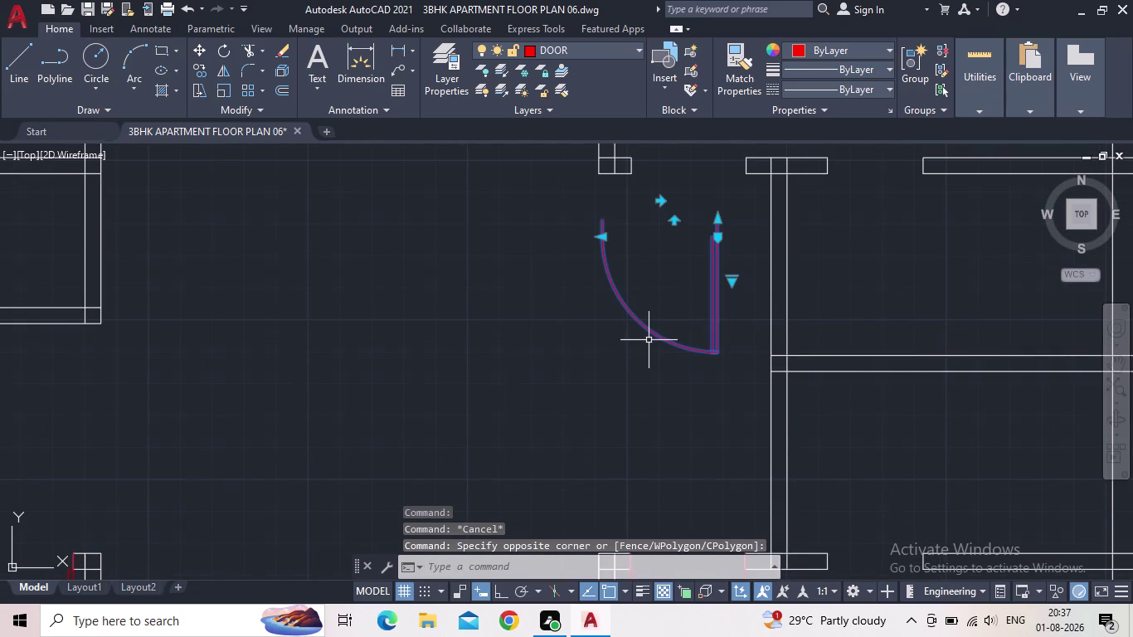
key(o)
key(Return)
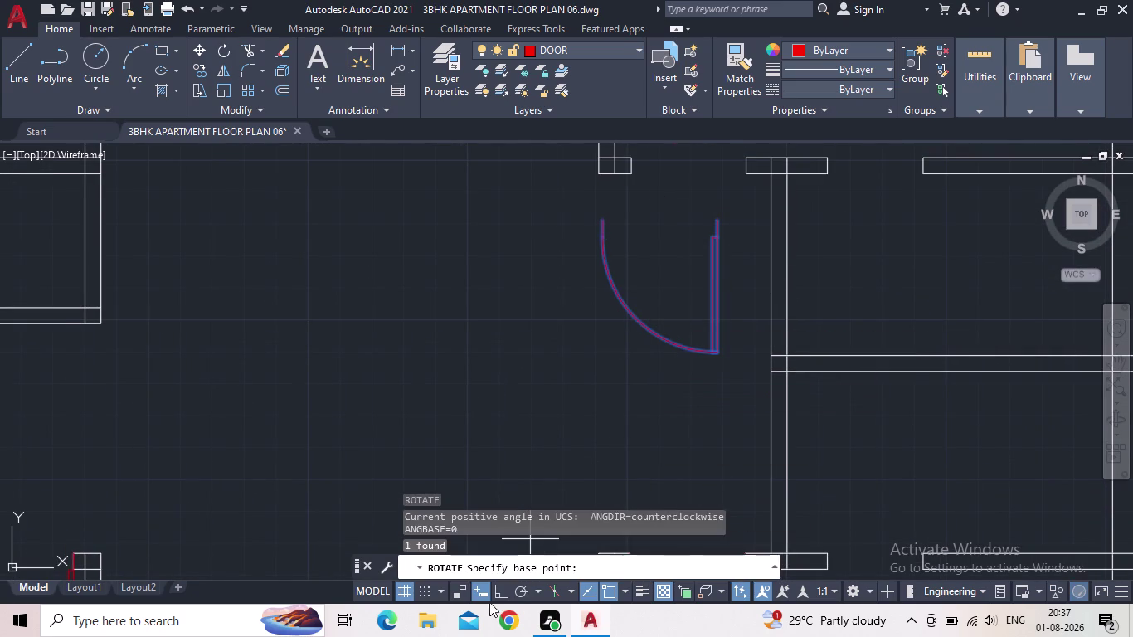
click(502, 594)
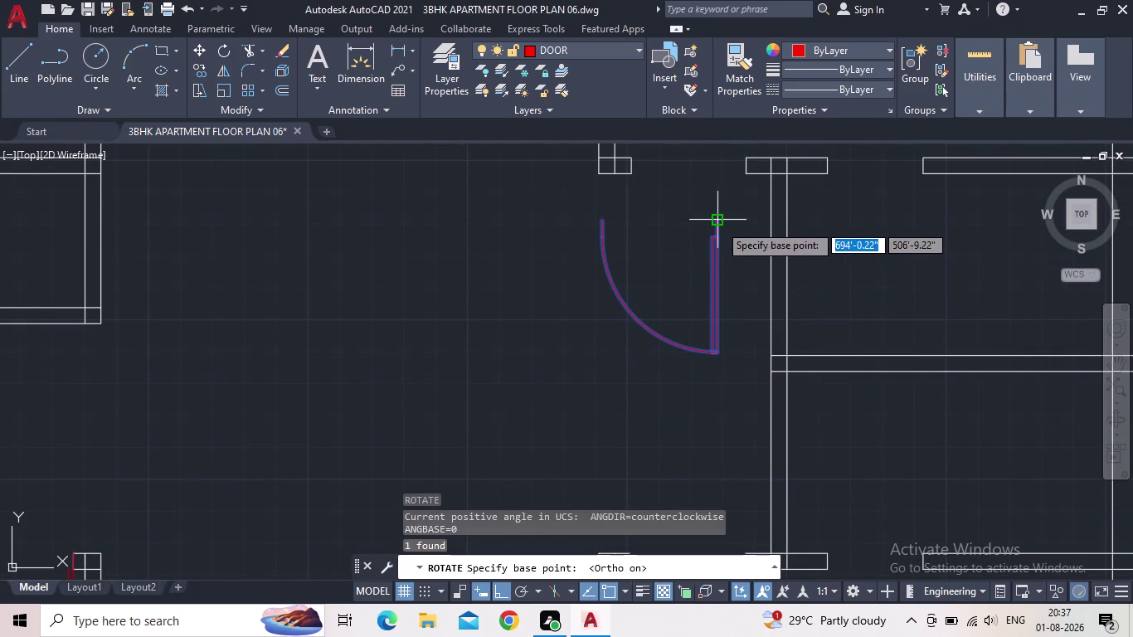
click(719, 224)
middle_drag(716, 195, 716, 395)
scroll(down, 3)
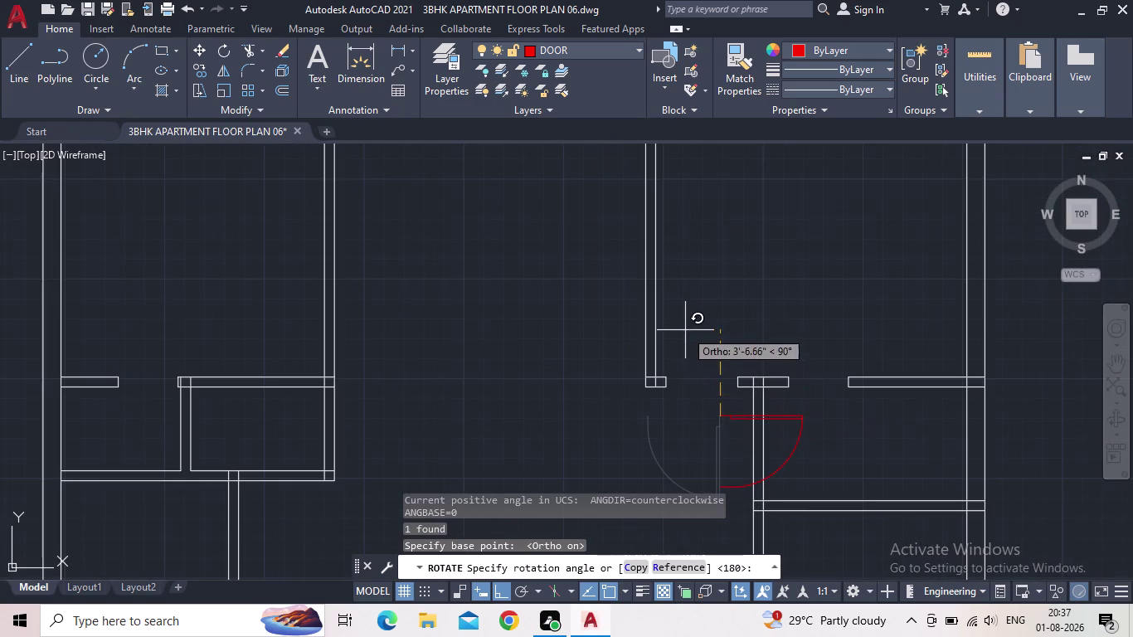
click(467, 437)
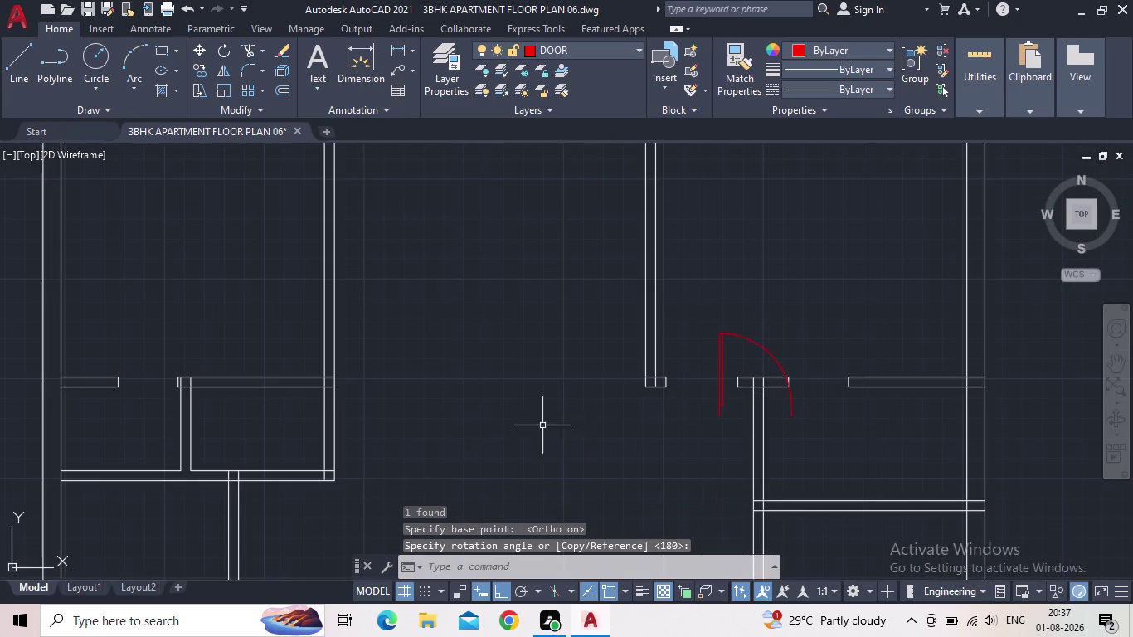
key(Escape)
Start a second rotation of the same door, then cancel it.
click(716, 406)
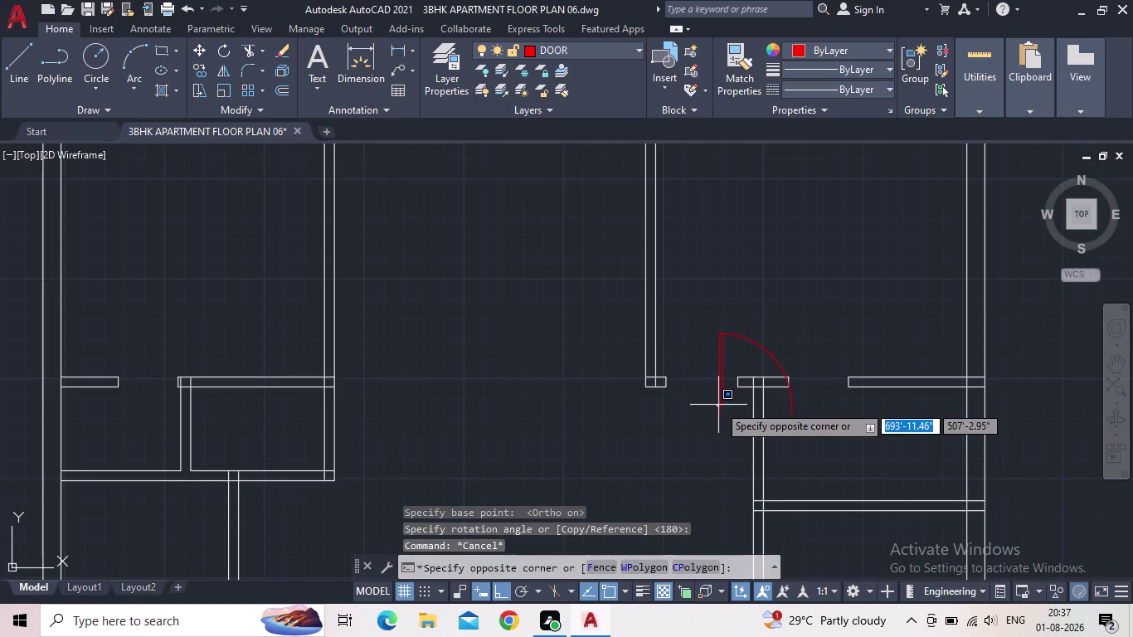
click(718, 405)
click(721, 405)
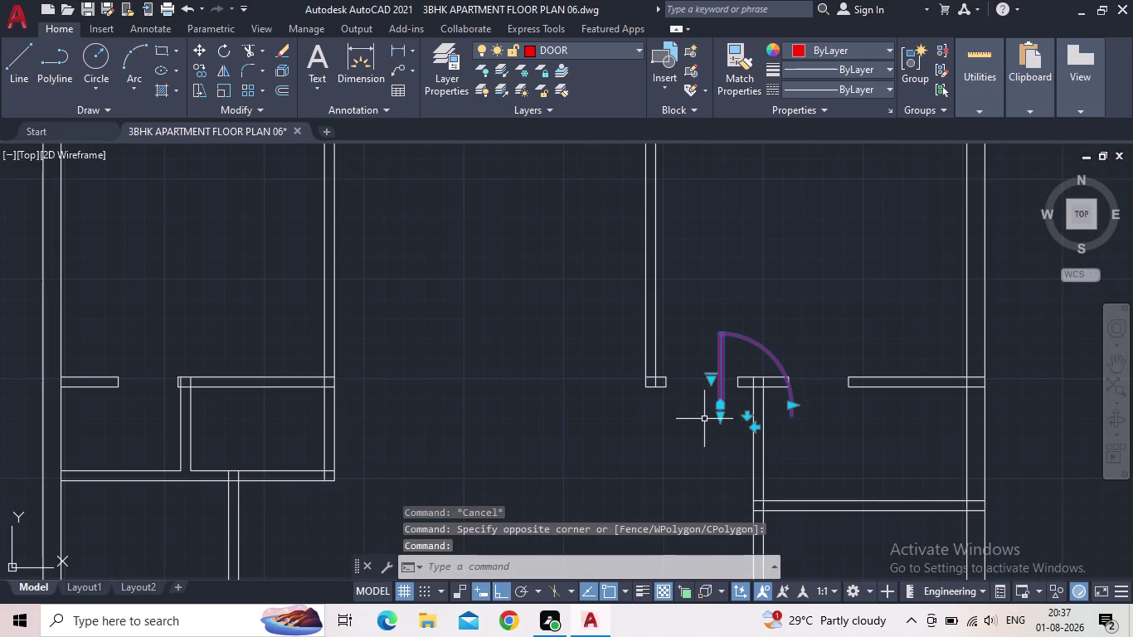
key(r)
key(o)
key(Return)
scroll(up, 3)
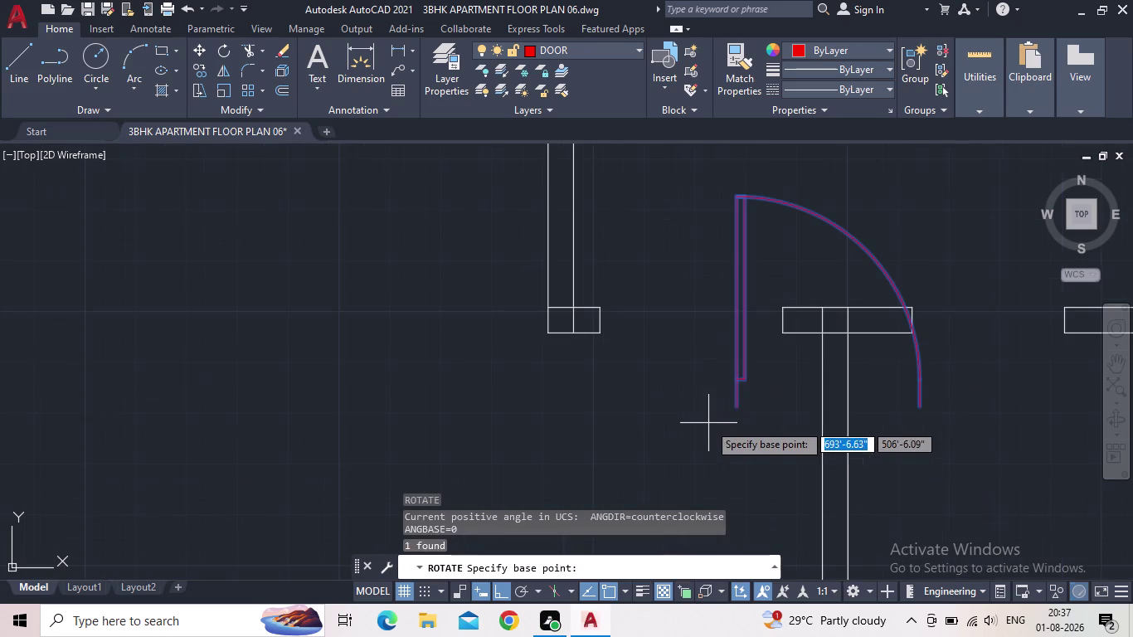
click(733, 410)
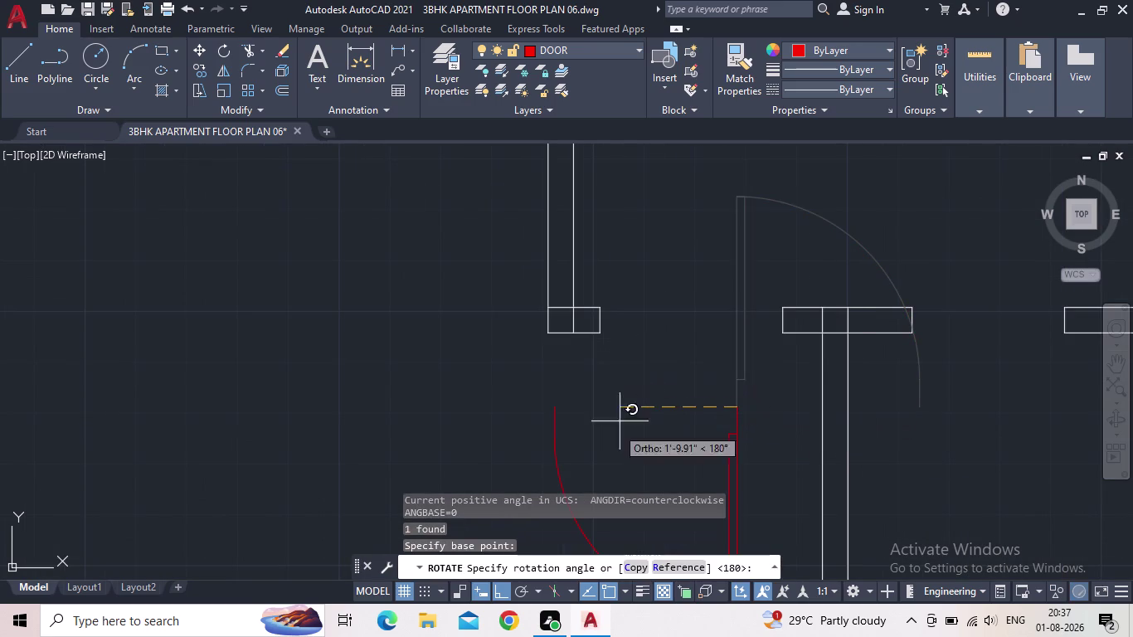
click(500, 587)
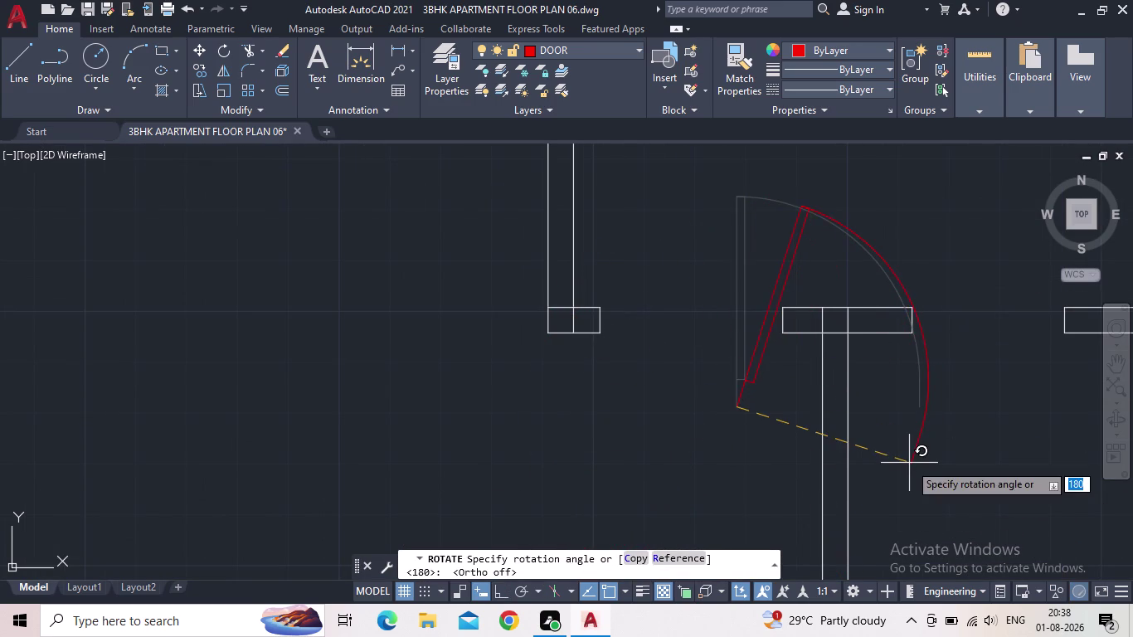
key(Escape)
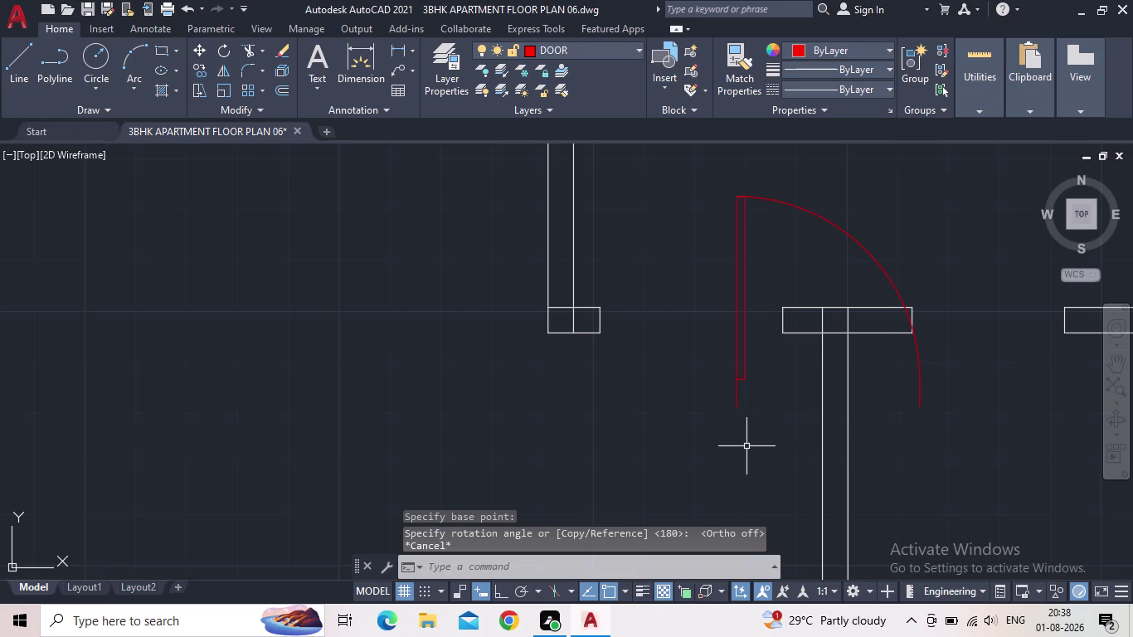
Start Move and select the rotated door copy.
key(m)
key(Return)
drag(739, 413, 736, 402)
click(728, 377)
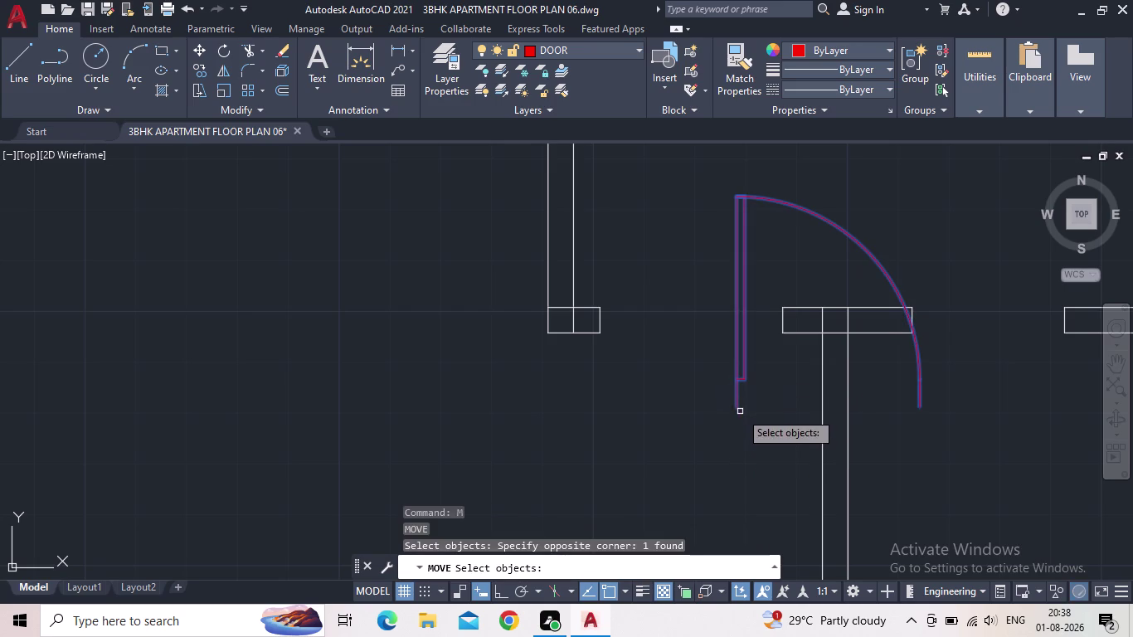
Move the selected door piece from its base point onto the wall corner.
key(space)
click(734, 405)
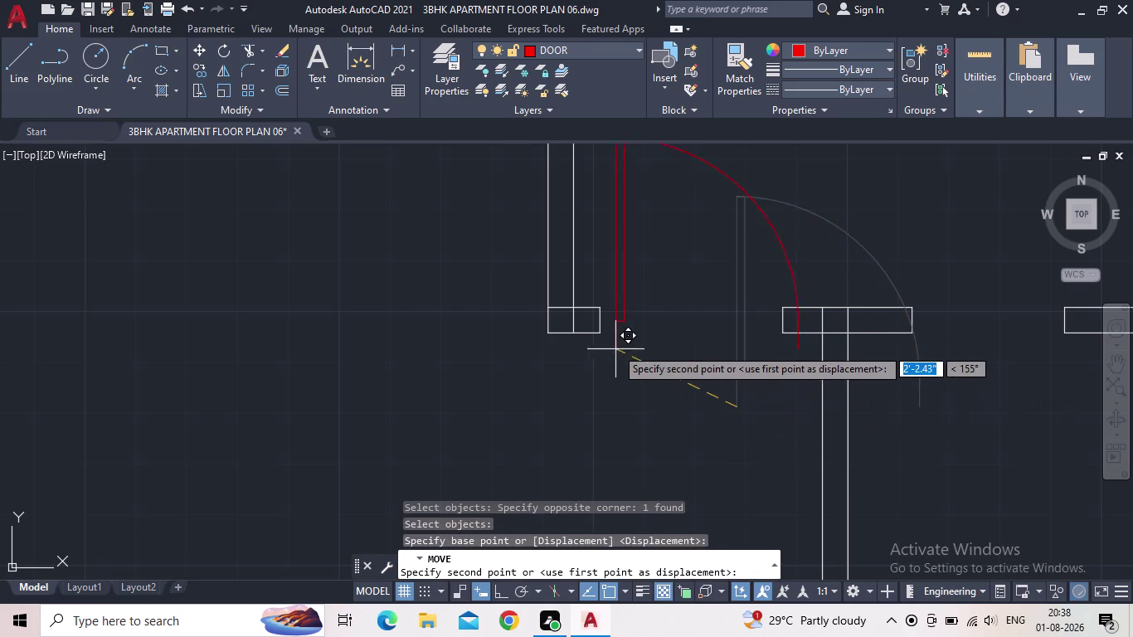
scroll(up, 3)
scroll(up, 3)
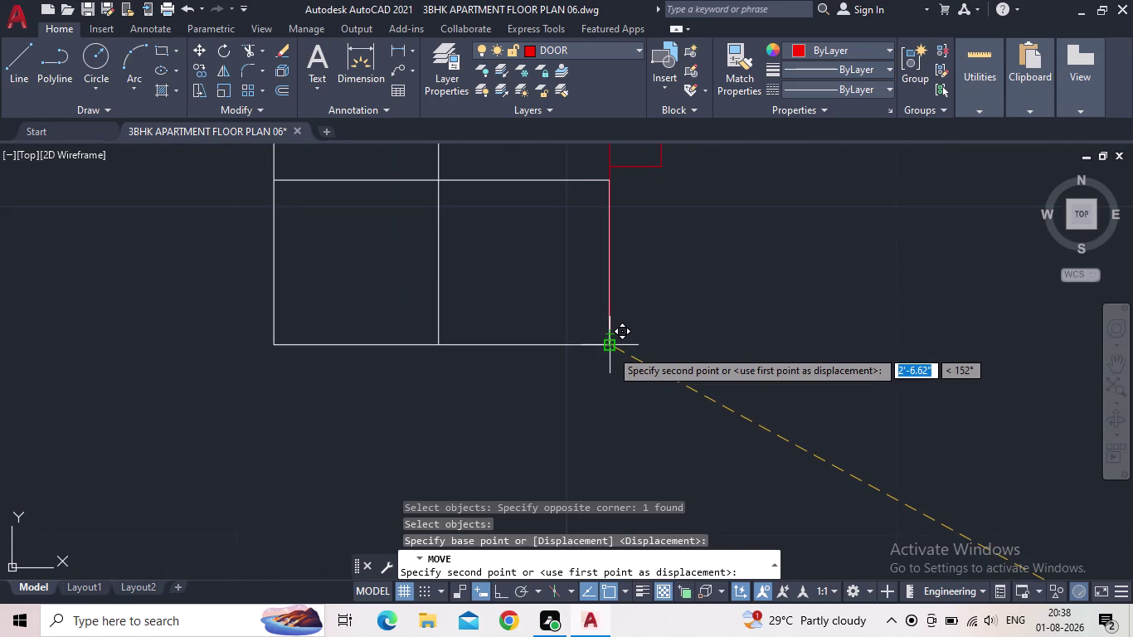
click(610, 357)
scroll(down, 3)
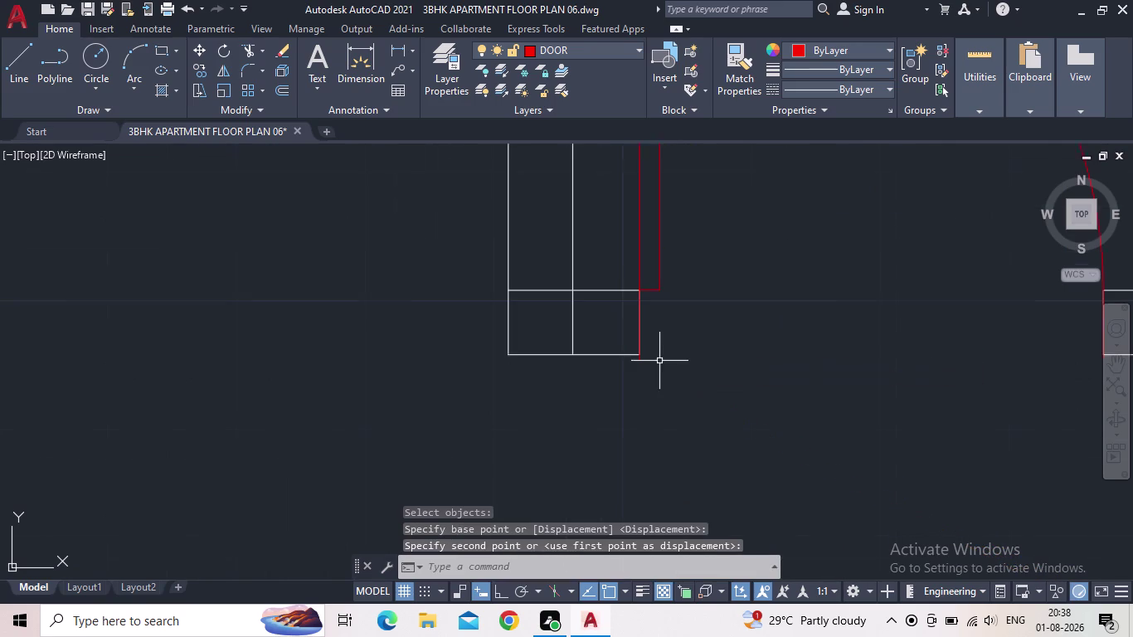
scroll(down, 3)
scroll(down, 3)
middle_click(745, 376)
scroll(up, 3)
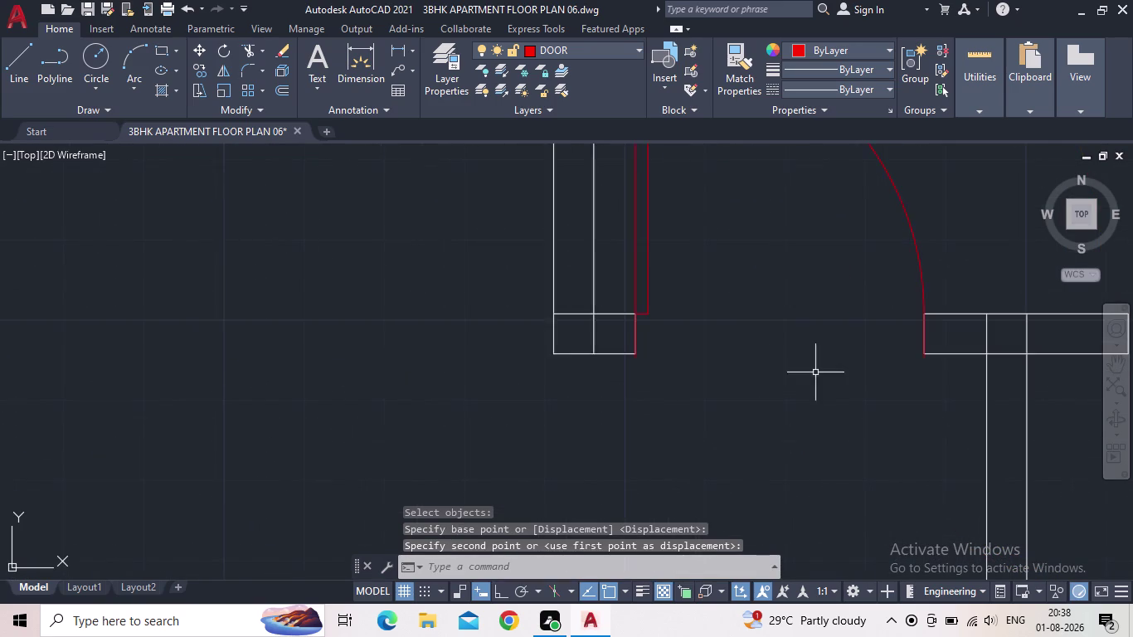
scroll(up, 3)
scroll(down, 3)
key(Escape)
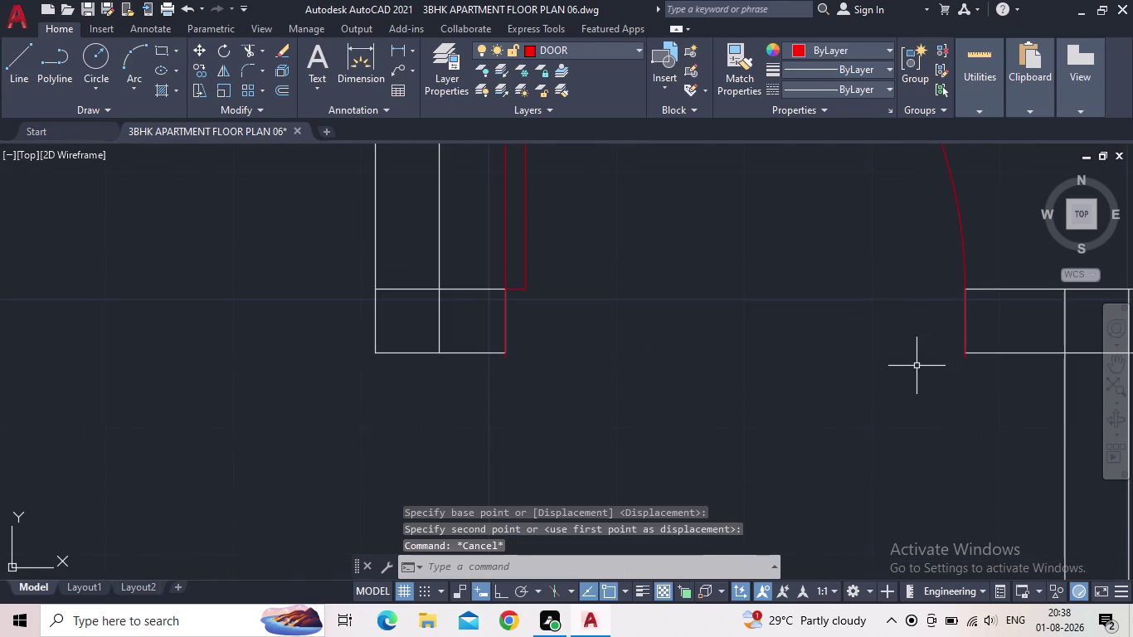
Attempt to trim the extra door edge lines, then cancel Trim.
key(t)
key(r)
key(space)
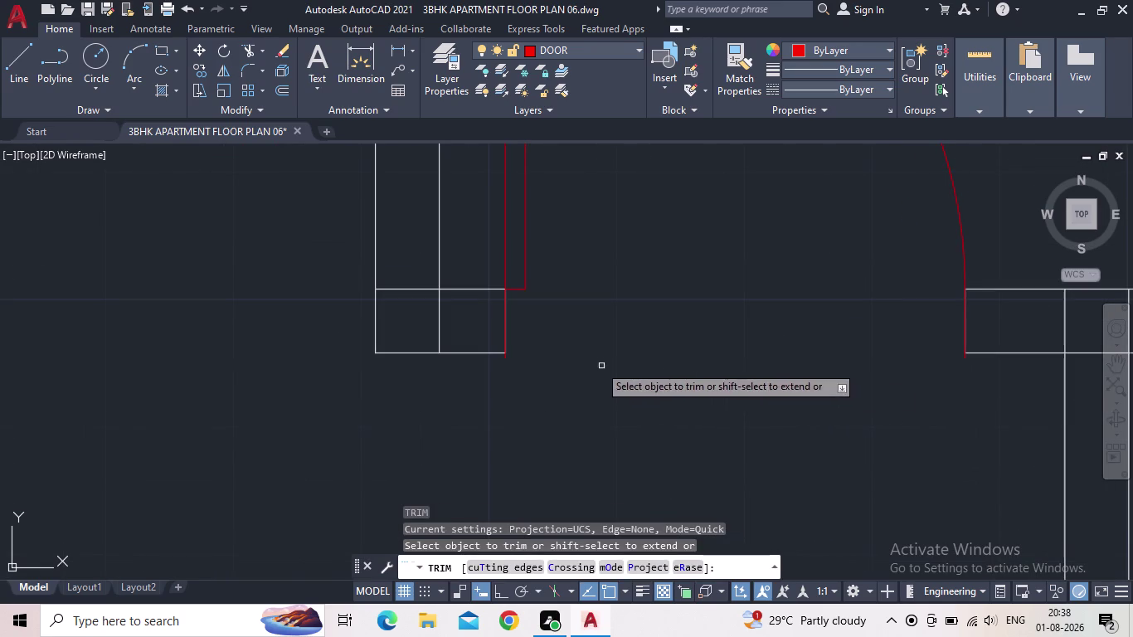
scroll(up, 3)
click(279, 332)
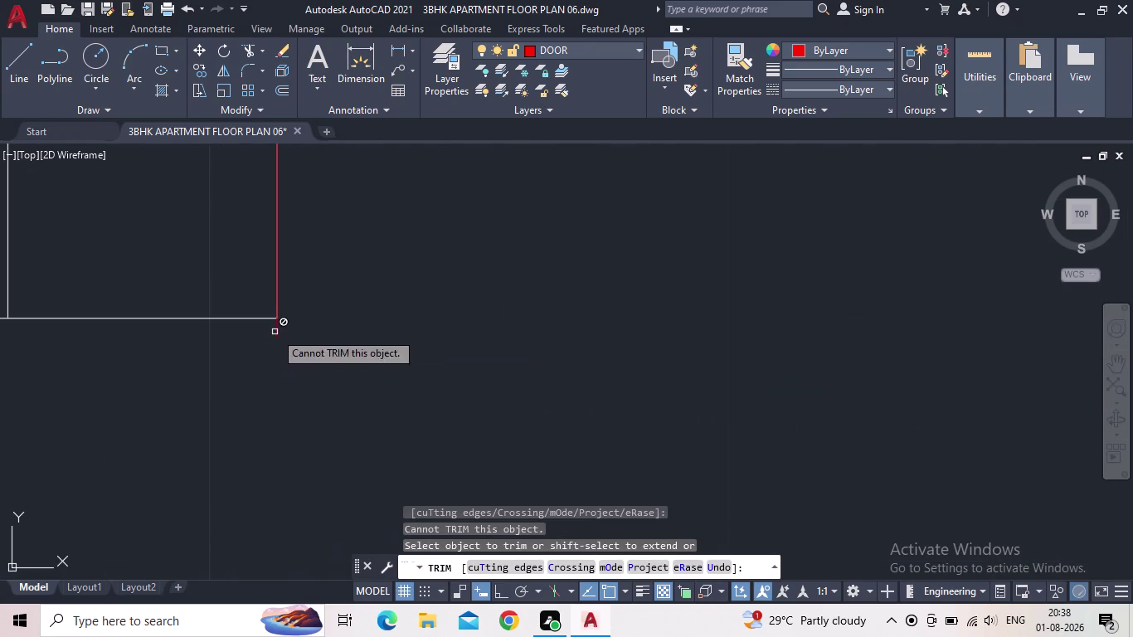
click(274, 332)
key(Escape)
scroll(down, 3)
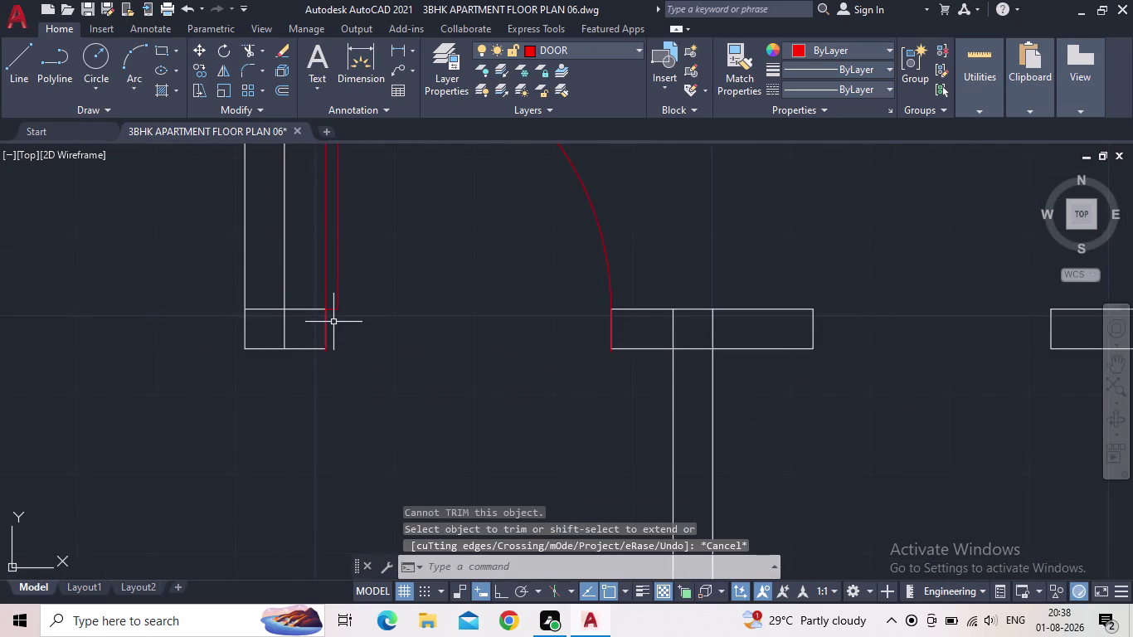
scroll(up, 3)
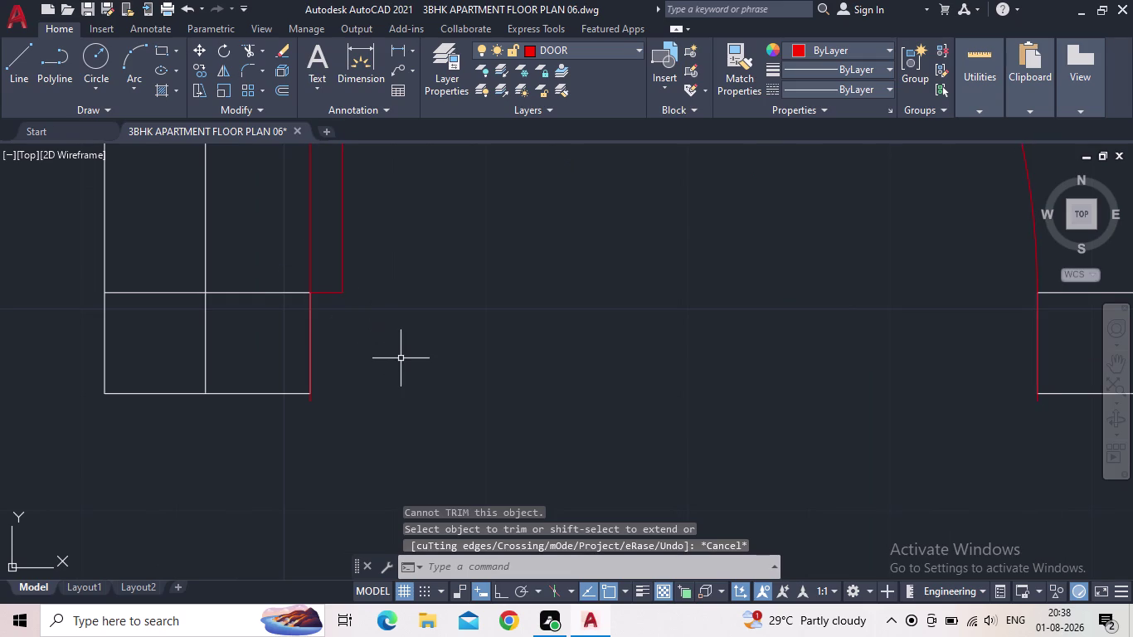
Move the red door edge so its lower end sits on the wall corner.
key(m)
key(space)
click(335, 292)
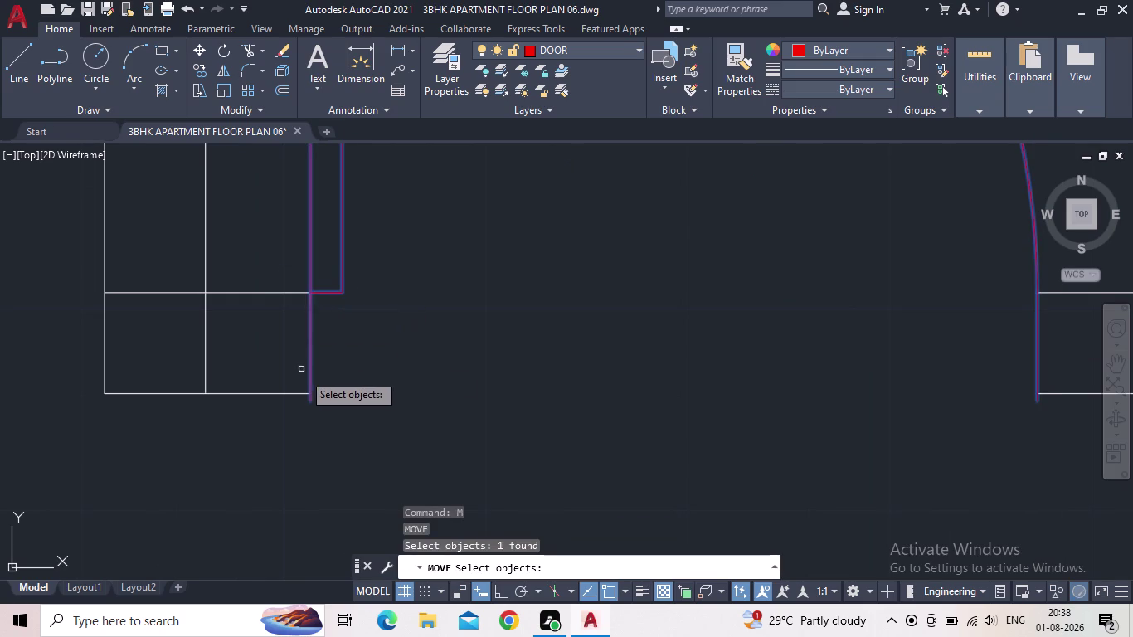
scroll(up, 3)
key(space)
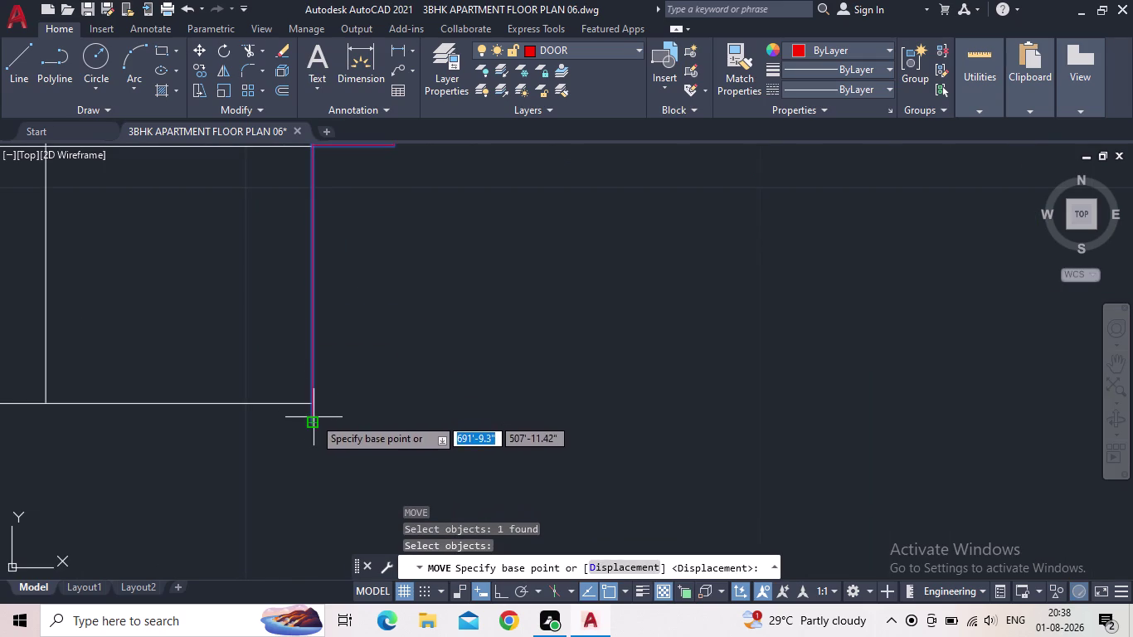
click(313, 417)
click(313, 403)
key(Escape)
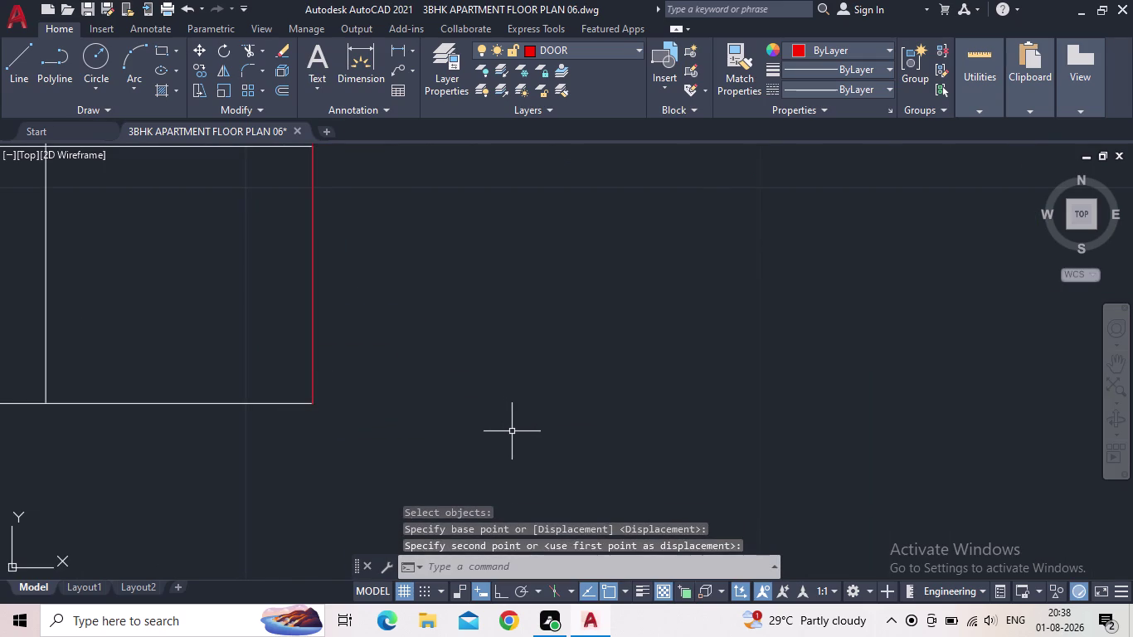
Clear the leftover command and pan along the wall to check the fit.
scroll(down, 3)
scroll(down, 3)
scroll(up, 3)
scroll(up, 3)
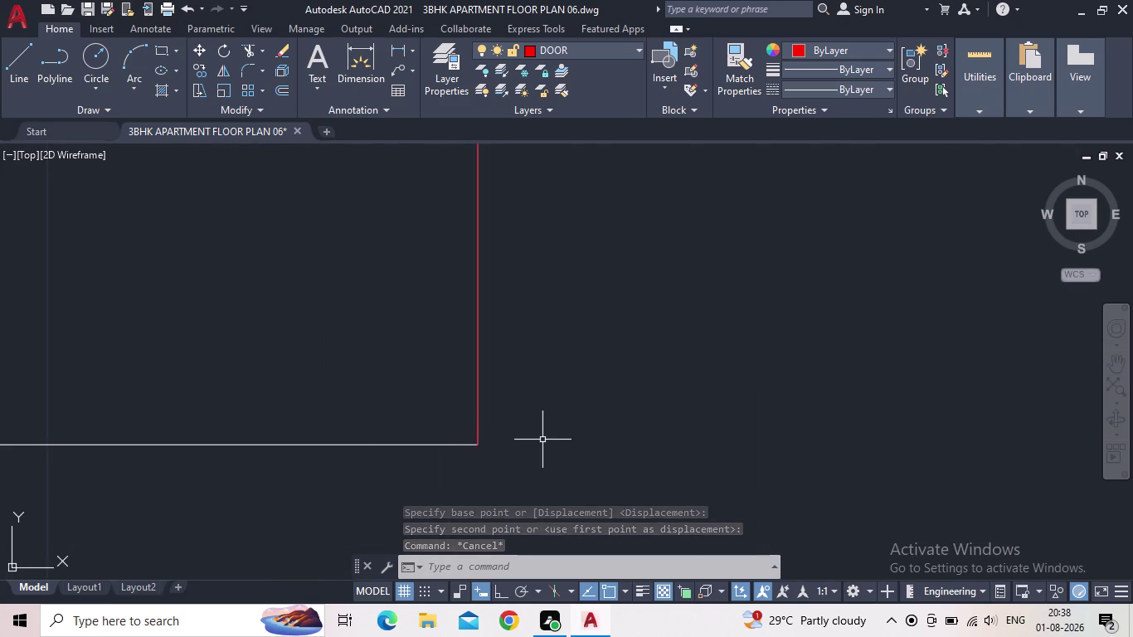
scroll(down, 3)
key(Escape)
scroll(down, 3)
middle_drag(717, 428, 537, 463)
scroll(down, 3)
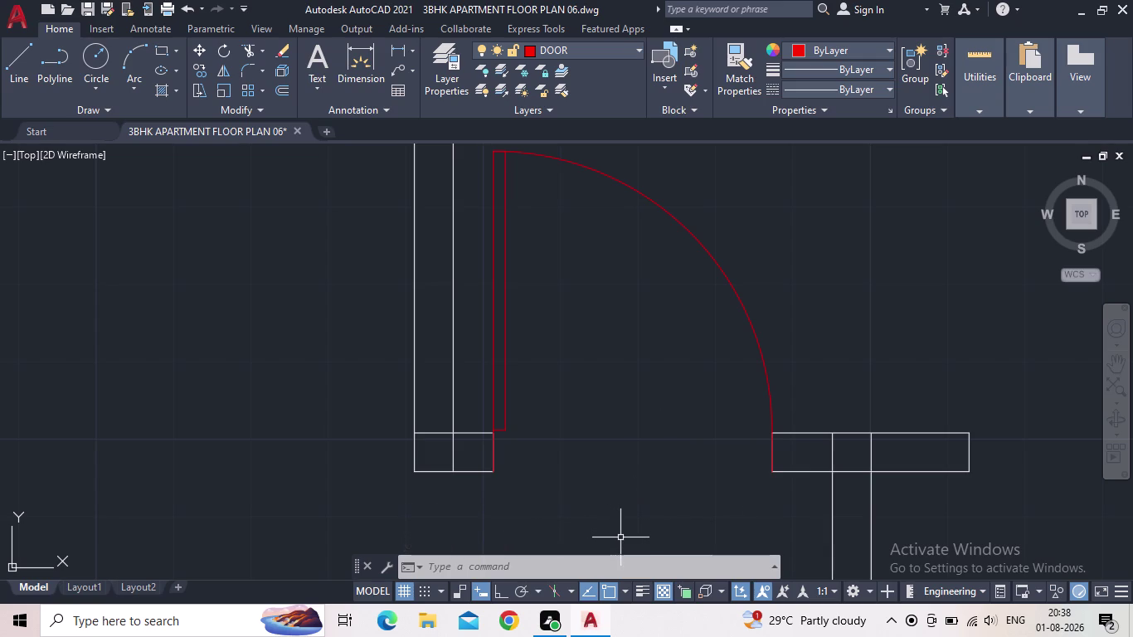
scroll(down, 3)
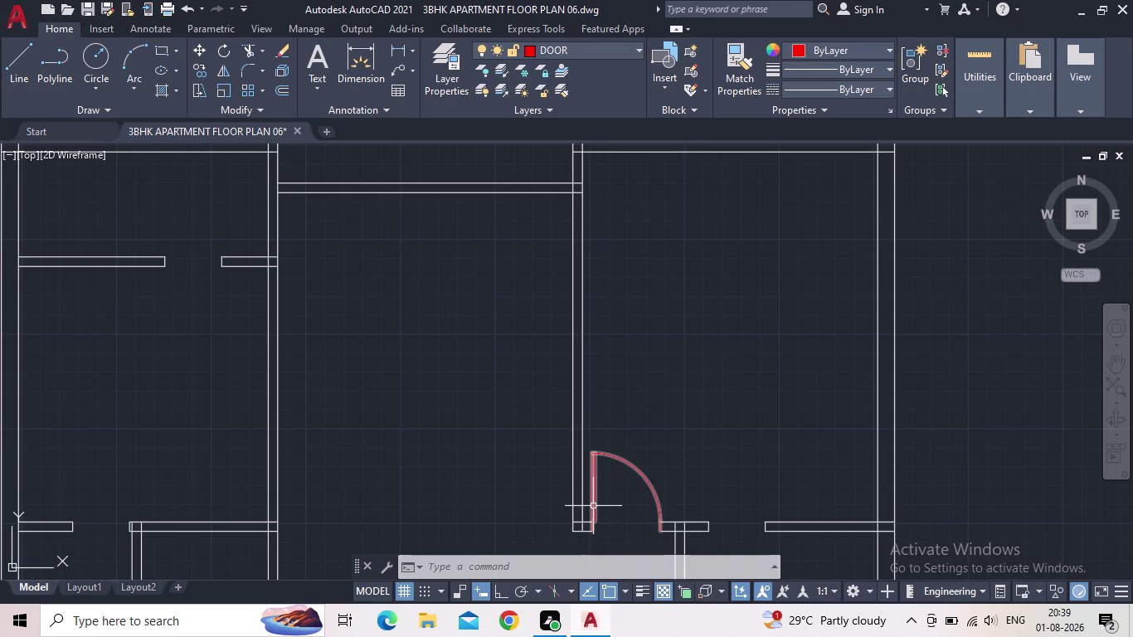
scroll(down, 3)
middle_drag(674, 436, 693, 397)
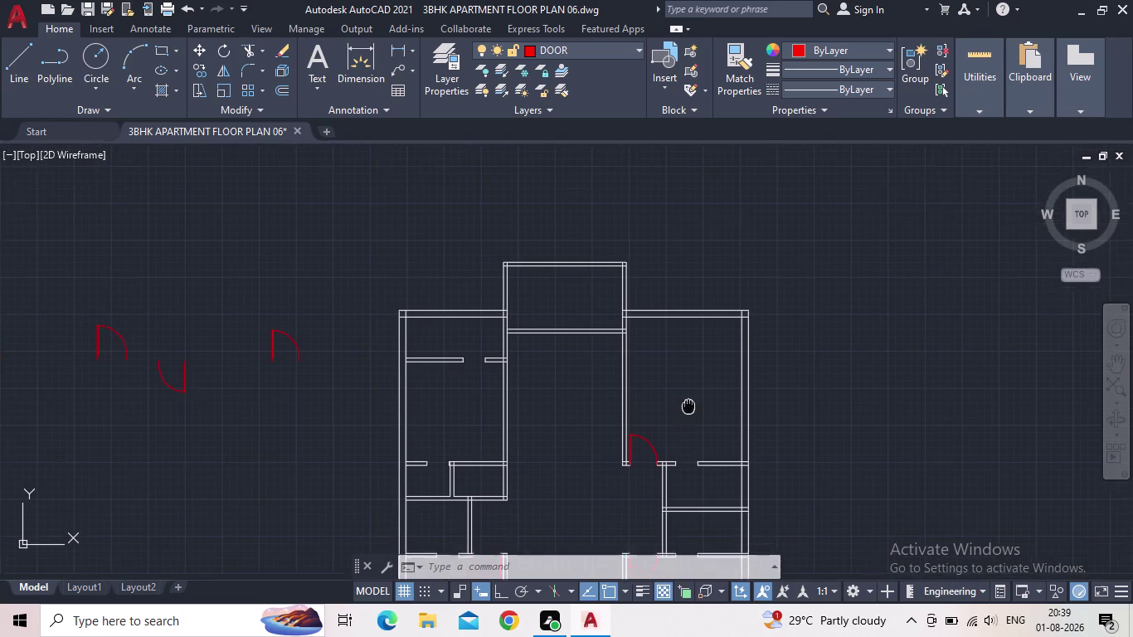
middle_drag(693, 396, 694, 396)
scroll(up, 3)
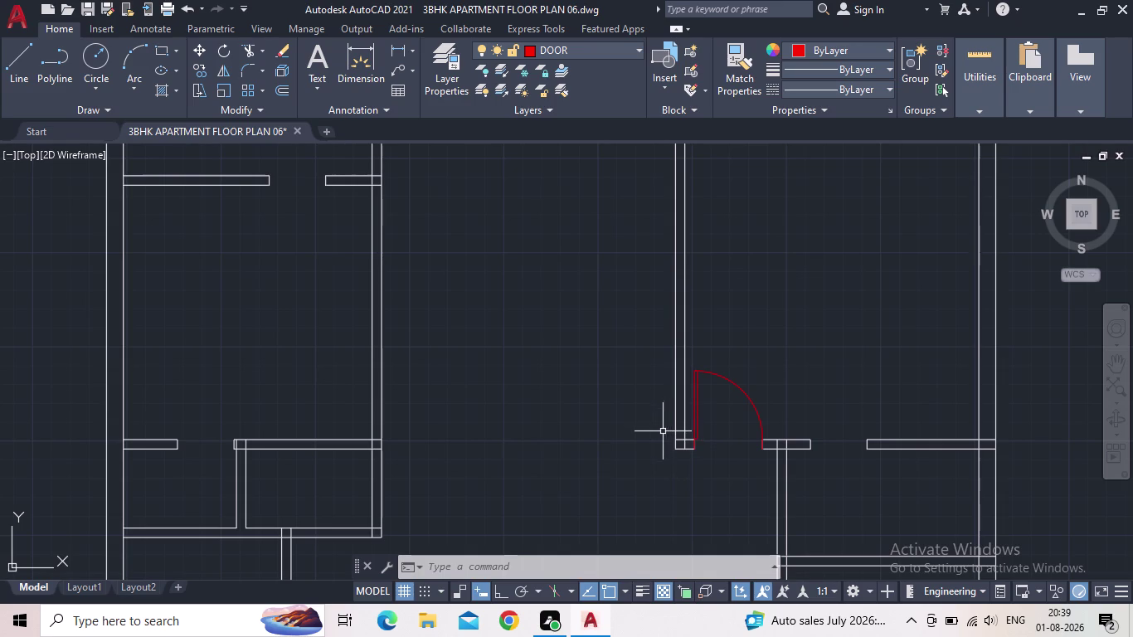
scroll(down, 3)
middle_drag(632, 465, 688, 386)
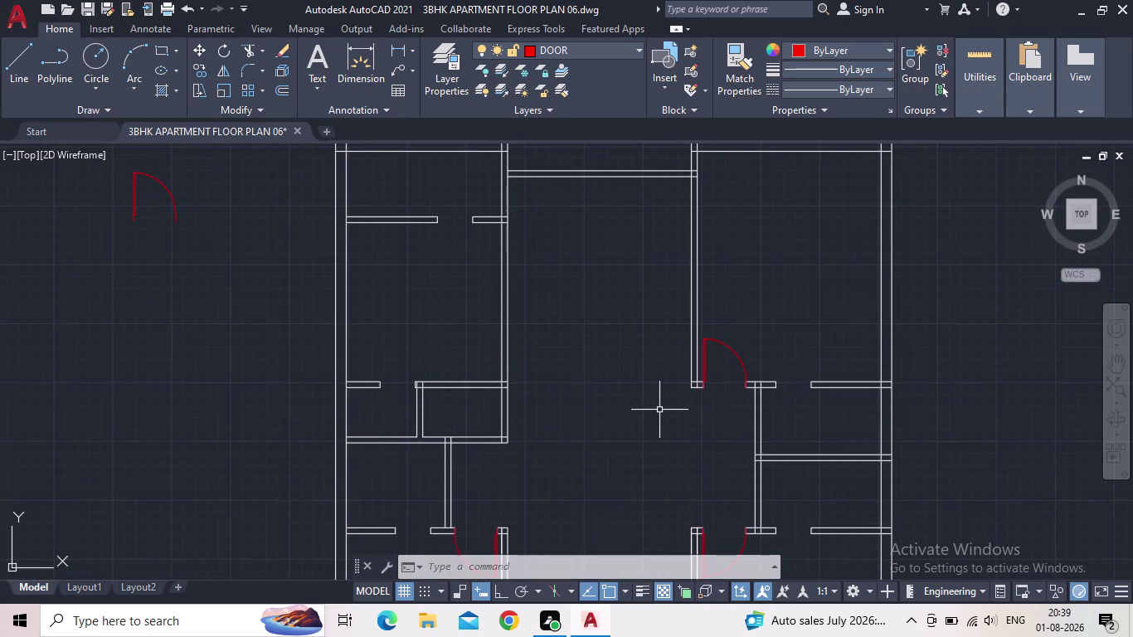
scroll(down, 3)
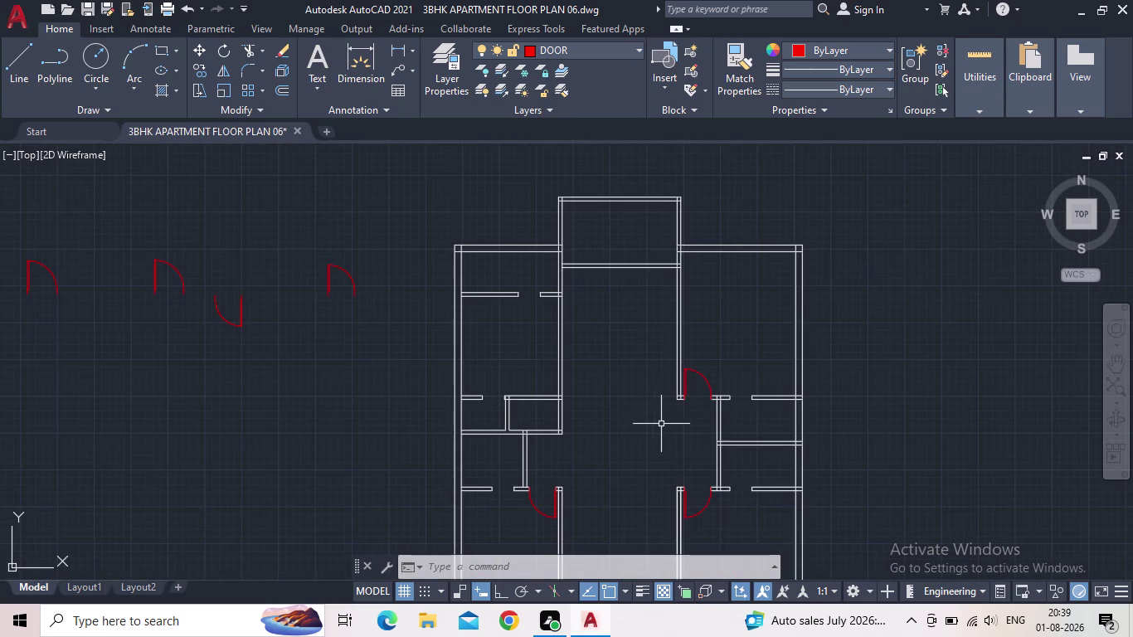
middle_drag(659, 417, 640, 354)
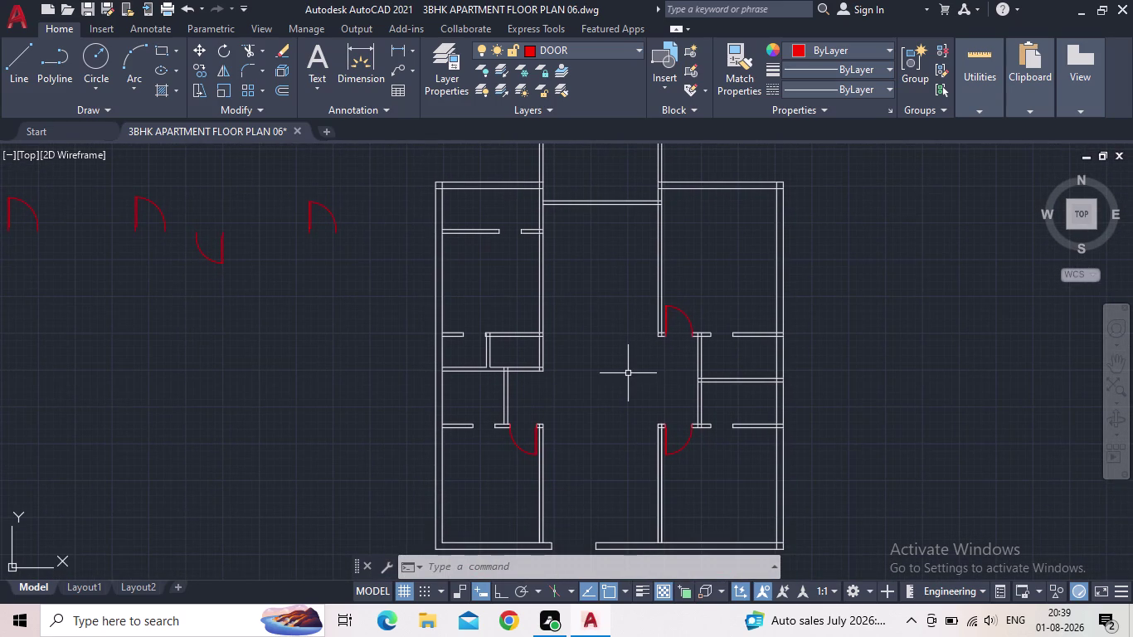
scroll(up, 3)
middle_drag(607, 371, 669, 315)
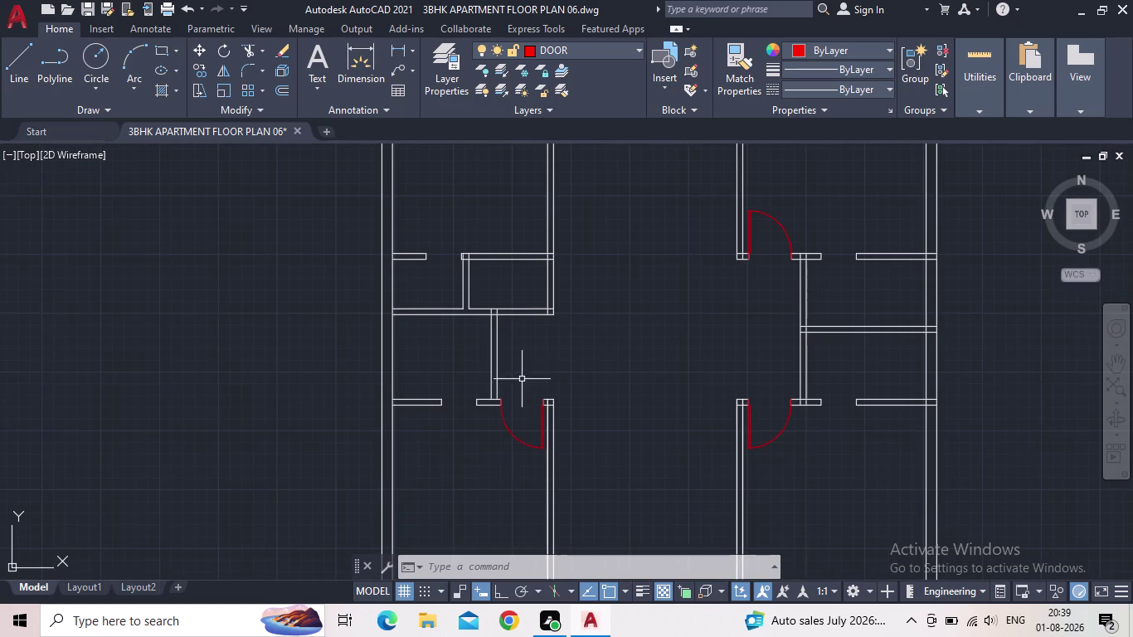
scroll(up, 3)
scroll(down, 3)
middle_drag(685, 352, 628, 480)
scroll(up, 3)
scroll(down, 3)
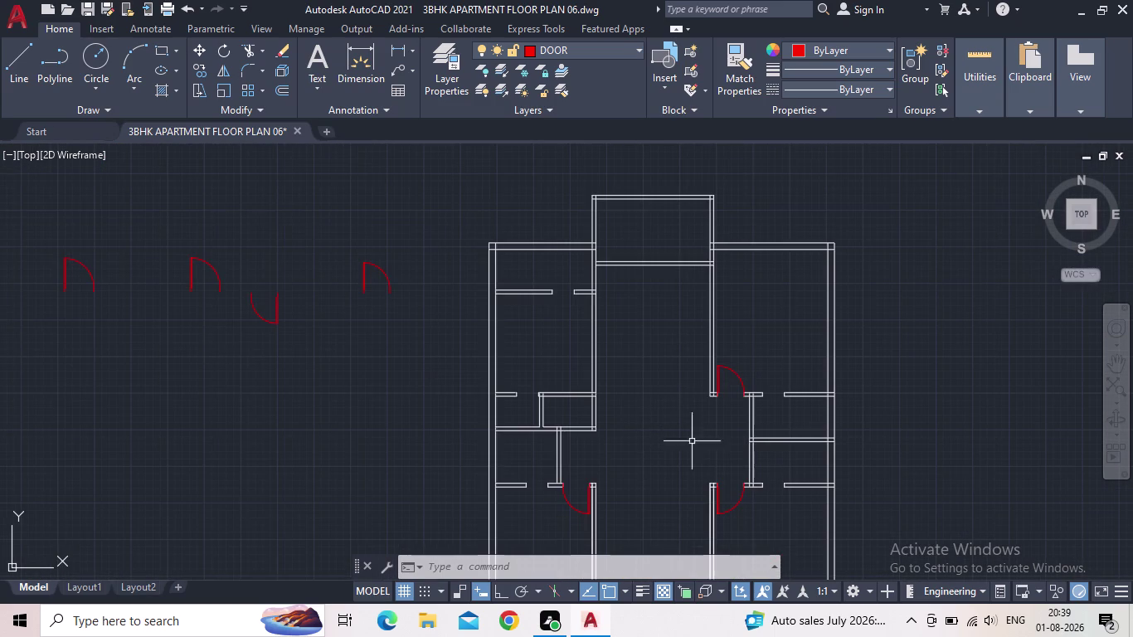
middle_drag(713, 440, 711, 380)
scroll(up, 3)
scroll(down, 3)
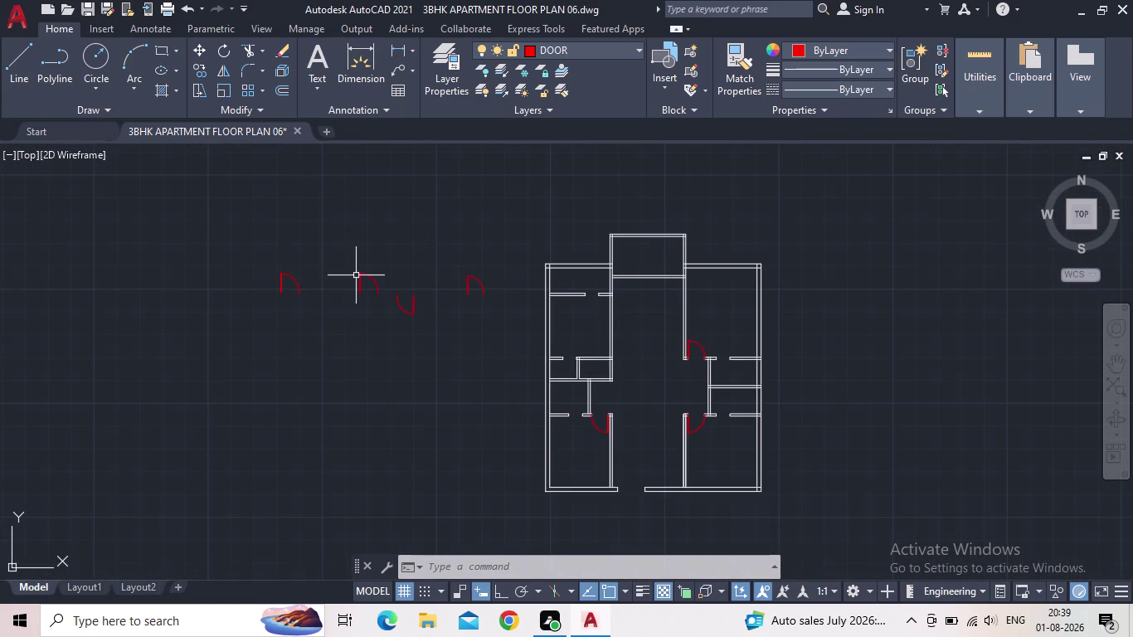
Select a spare red door and start SC scaling from its hinge corner.
click(357, 284)
scroll(up, 3)
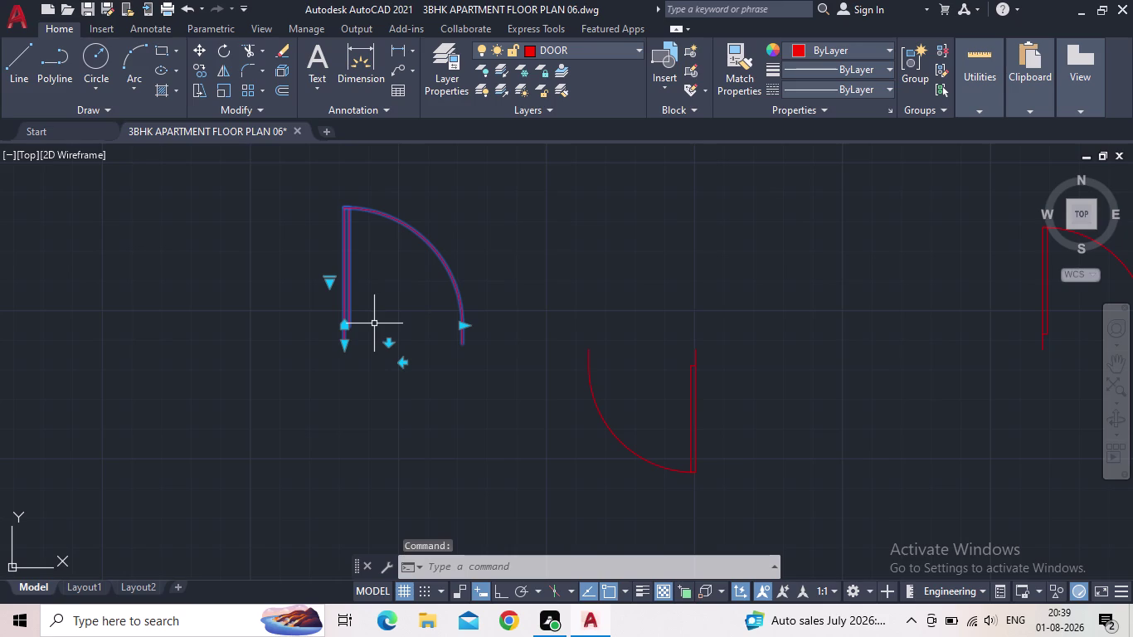
text(SC)
key(space)
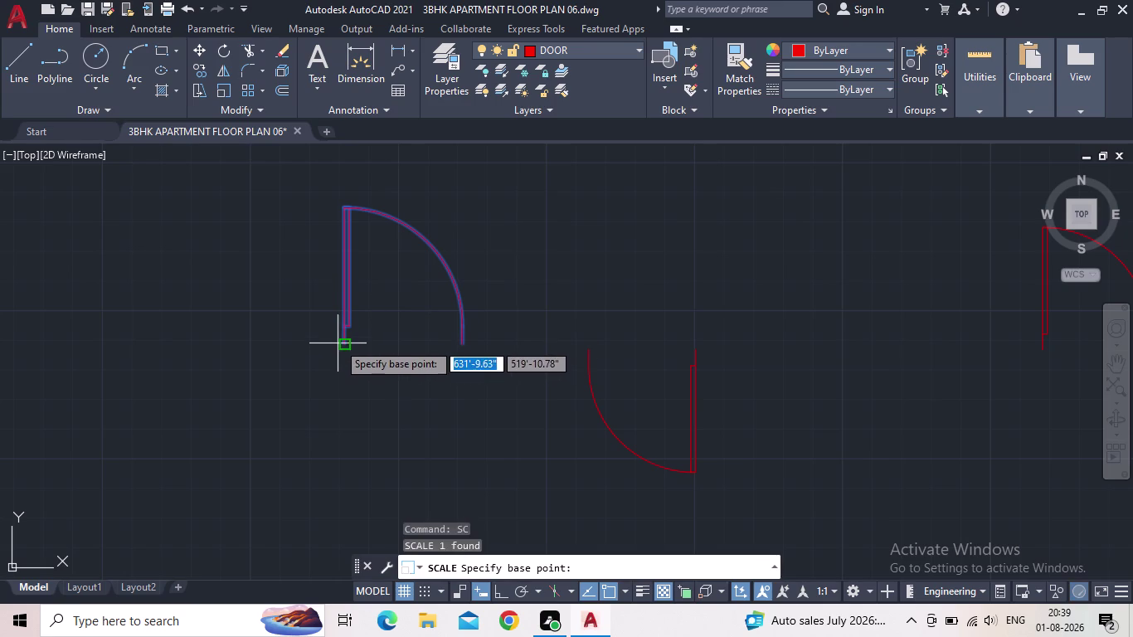
scroll(up, 3)
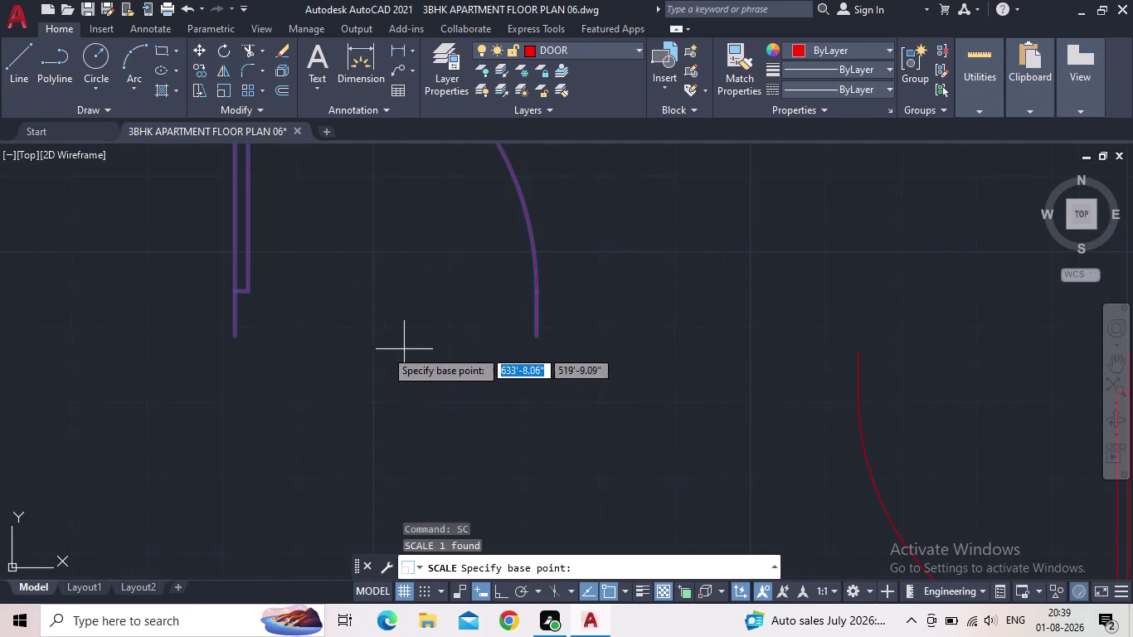
click(230, 338)
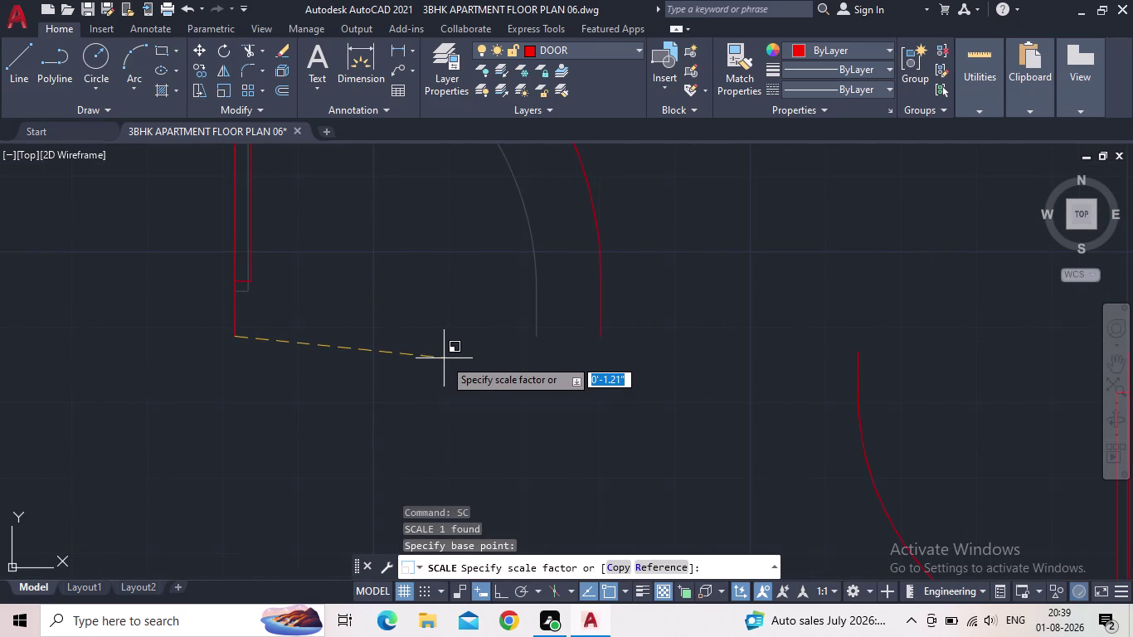
Scale the door by reference, measuring its current width and entering 2'6".
click(655, 564)
click(504, 594)
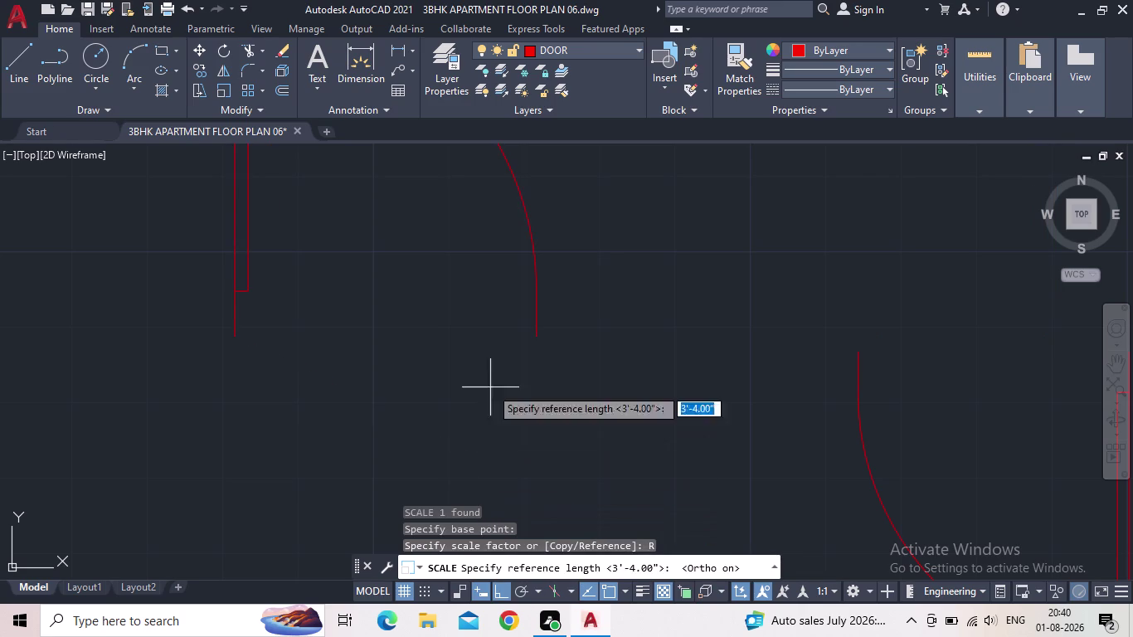
click(239, 338)
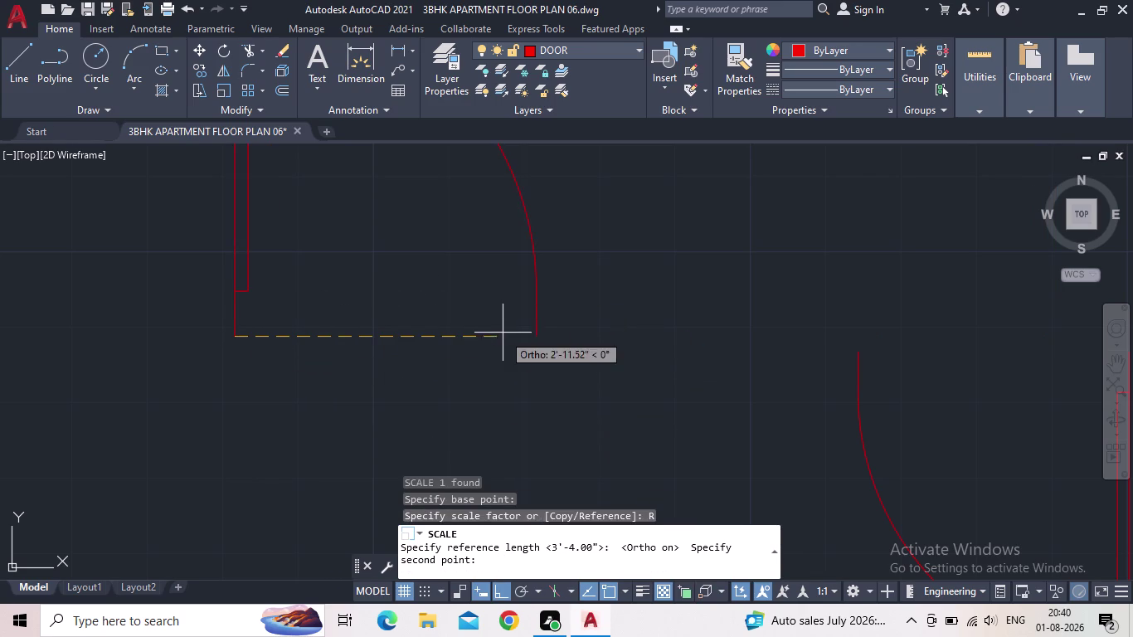
click(533, 338)
scroll(down, 3)
scroll(down, 3)
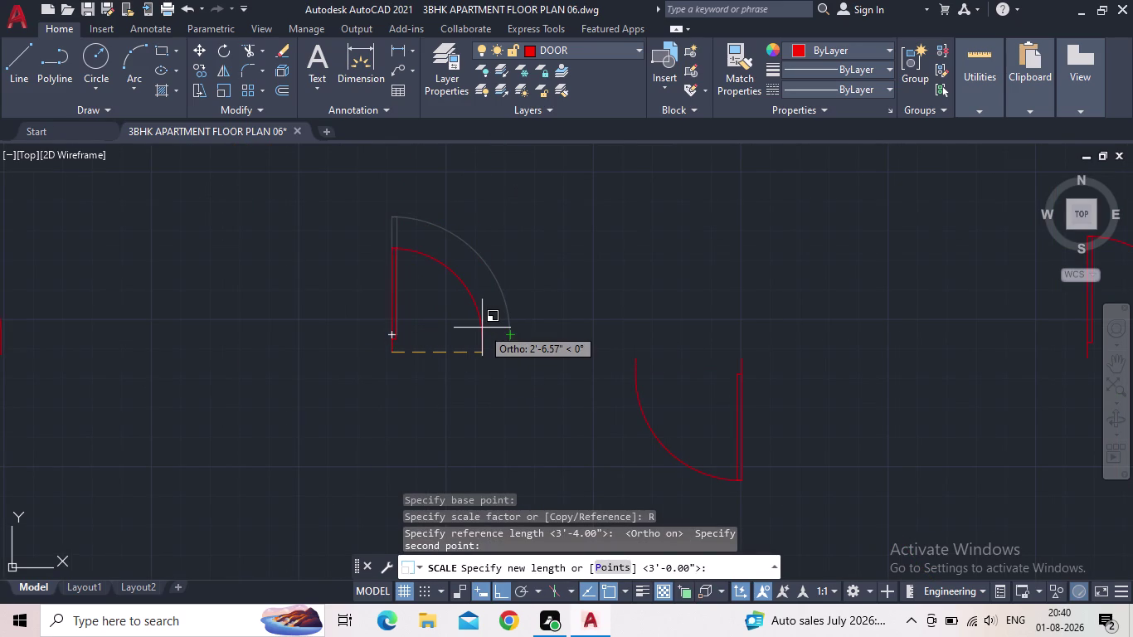
text(2'6)
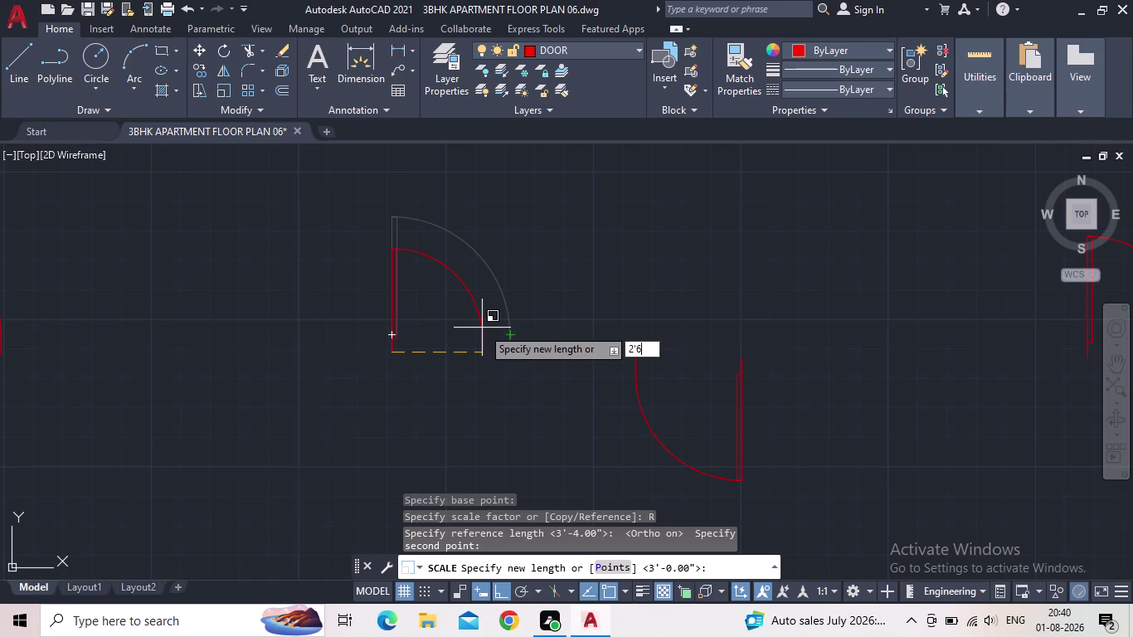
text(")
key(Return)
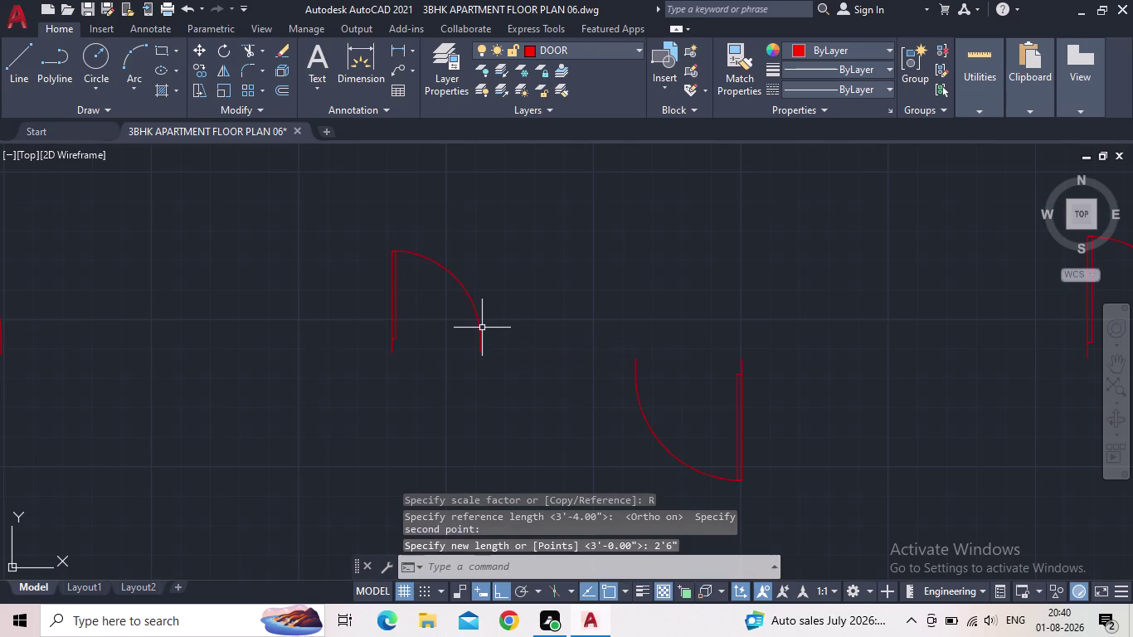
Copy the 2'6" red door swing to a spot just below the original.
scroll(down, 3)
scroll(up, 3)
click(452, 337)
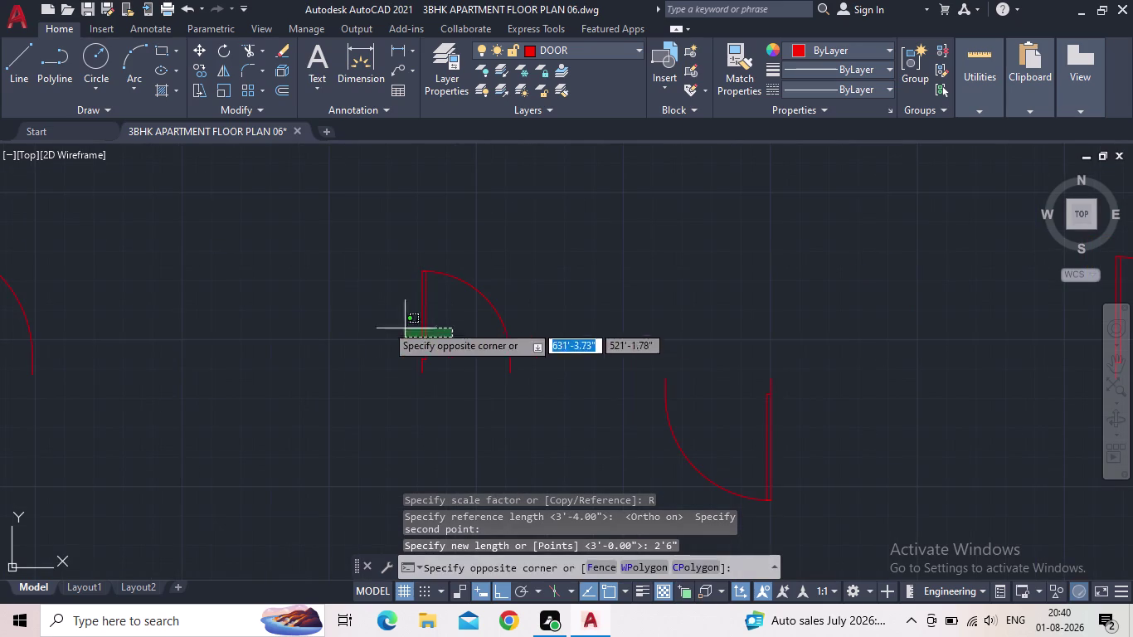
click(354, 317)
scroll(down, 3)
scroll(up, 3)
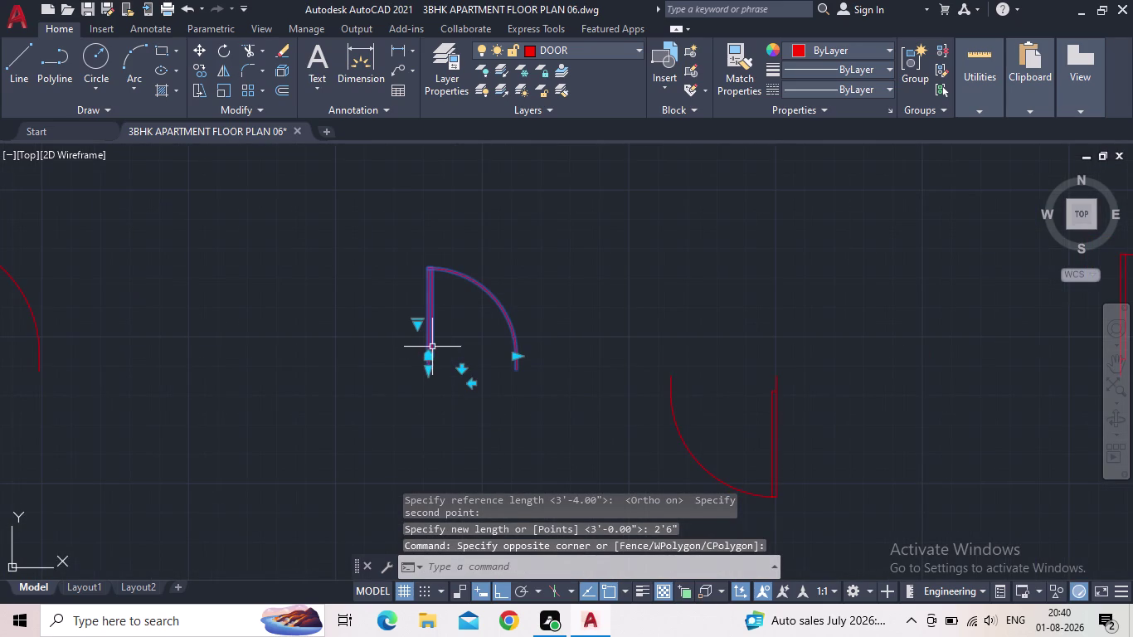
key(c)
key(o)
key(Return)
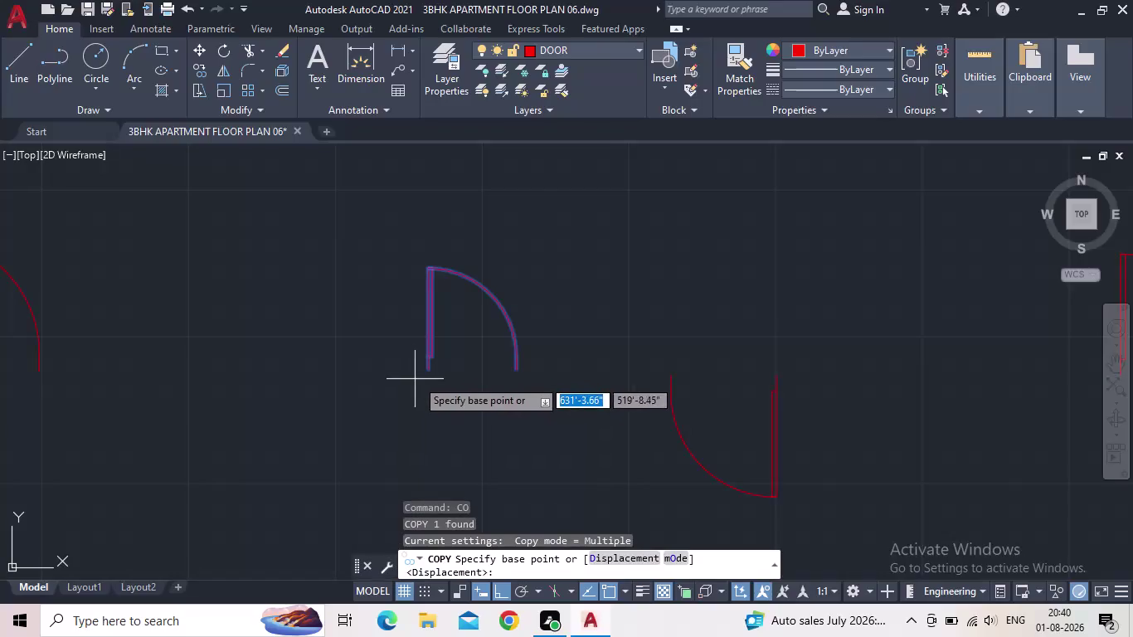
click(431, 370)
middle_drag(338, 433, 427, 351)
scroll(down, 3)
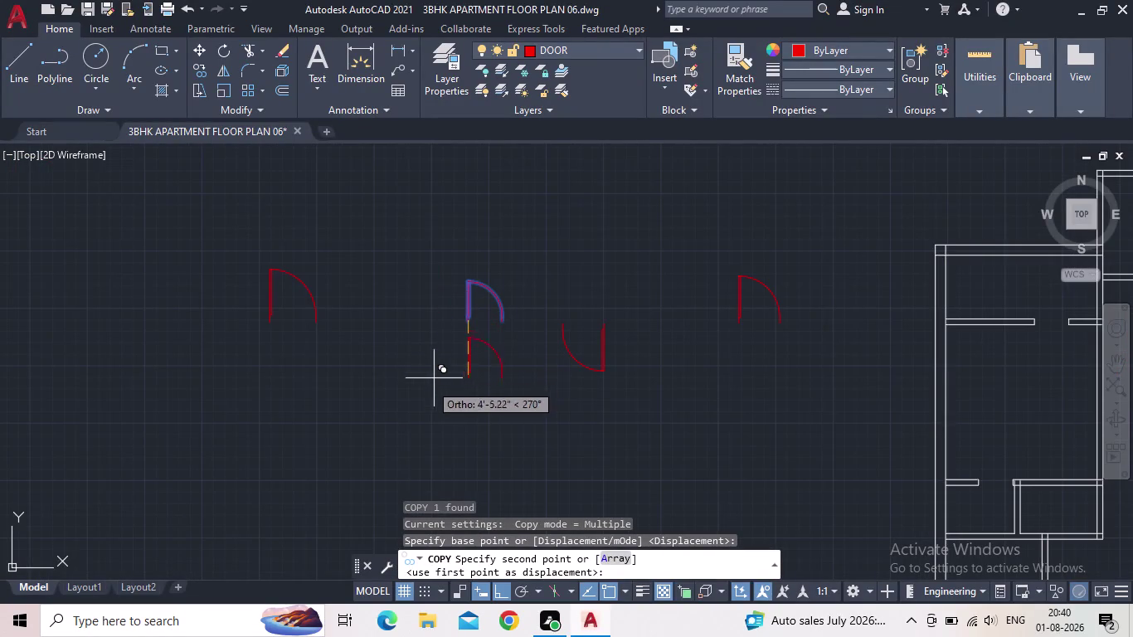
click(455, 451)
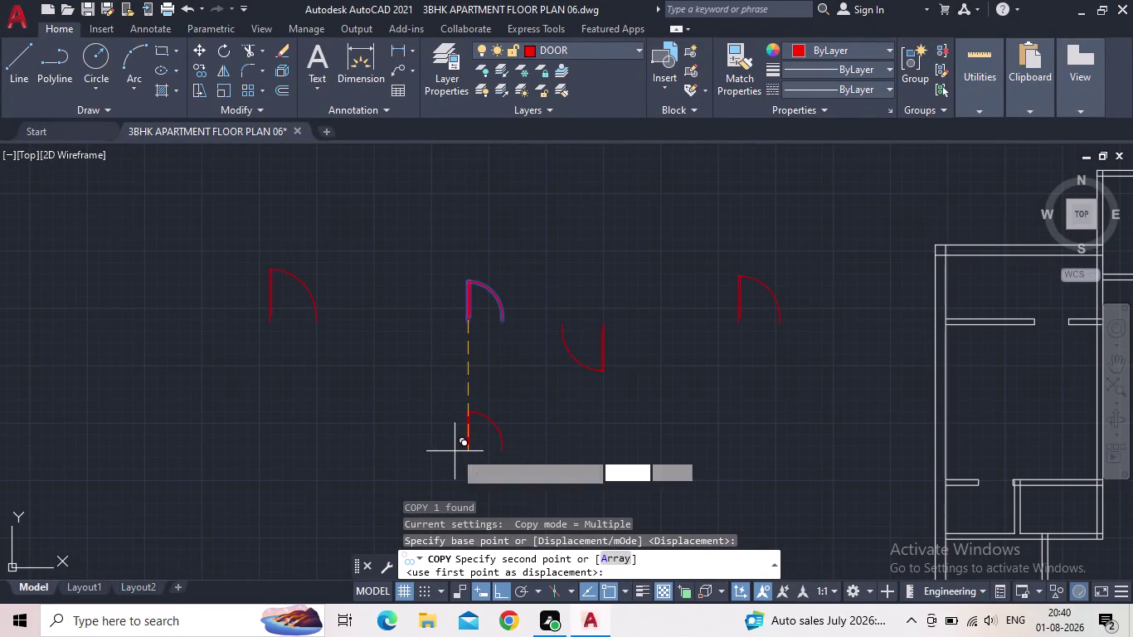
key(Escape)
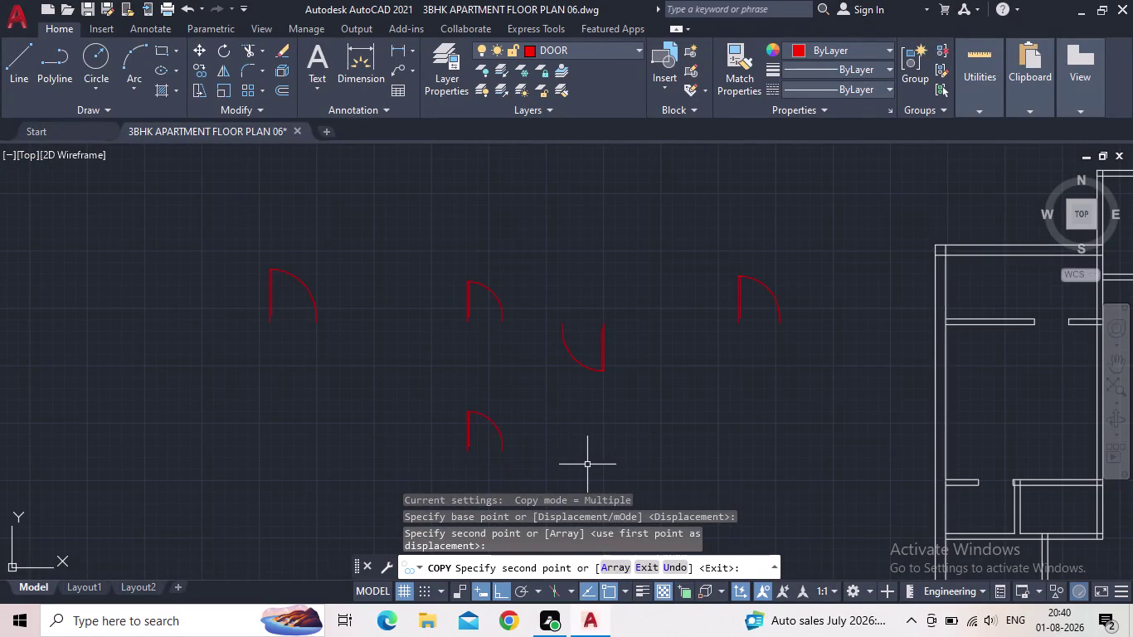
Rotate the upper spare door 180 degrees about its base.
scroll(down, 3)
middle_drag(504, 429, 402, 425)
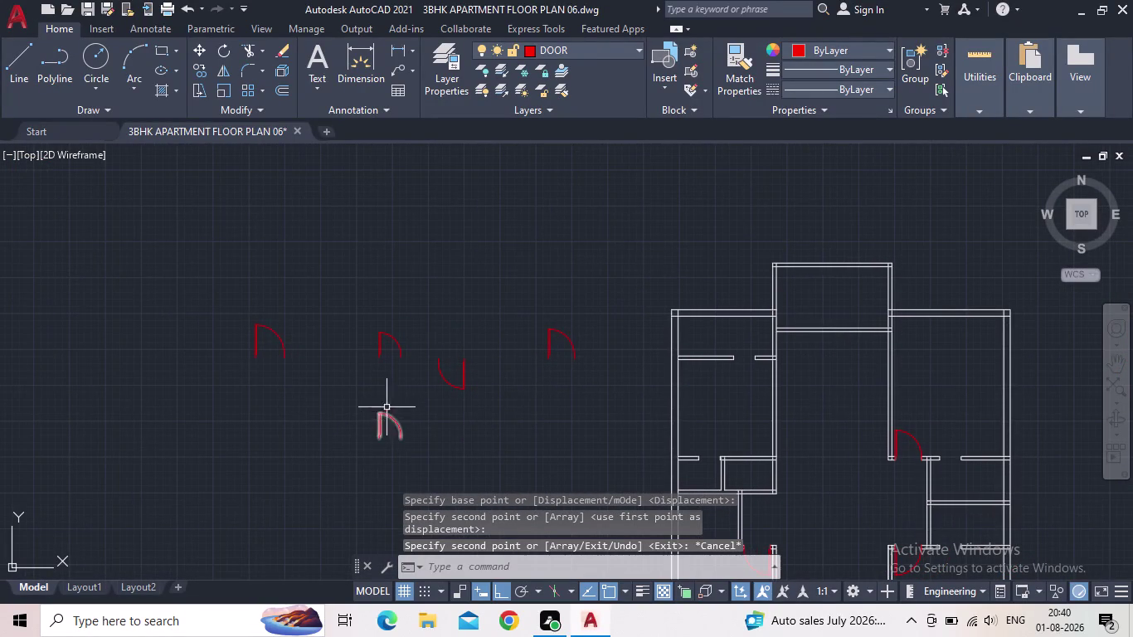
scroll(up, 3)
drag(390, 330, 377, 324)
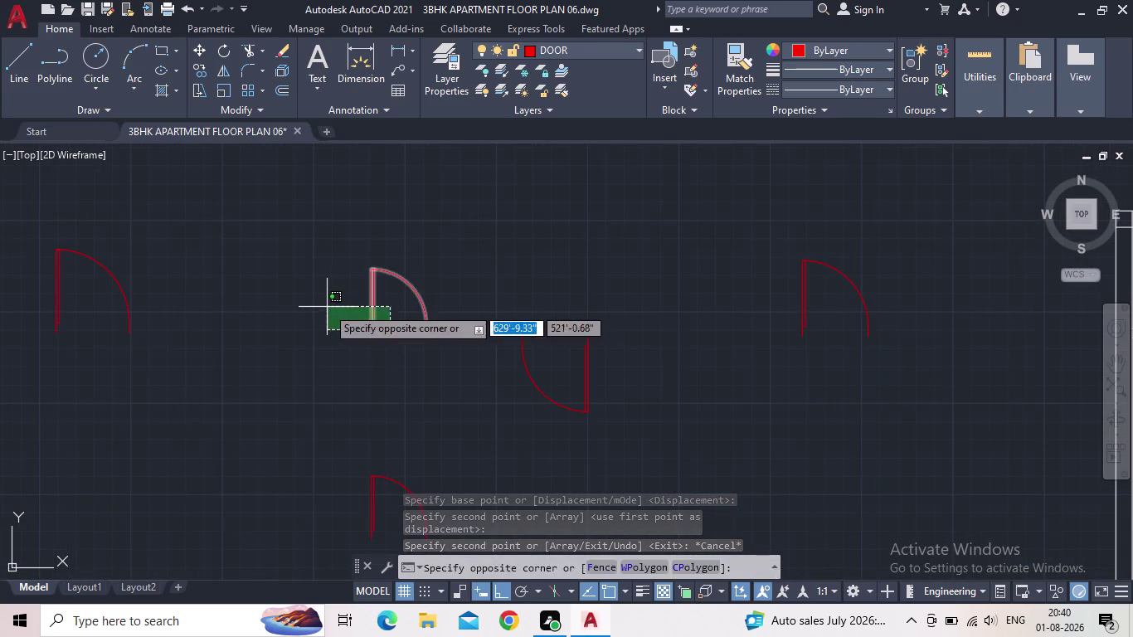
click(327, 306)
key(r)
key(o)
key(Return)
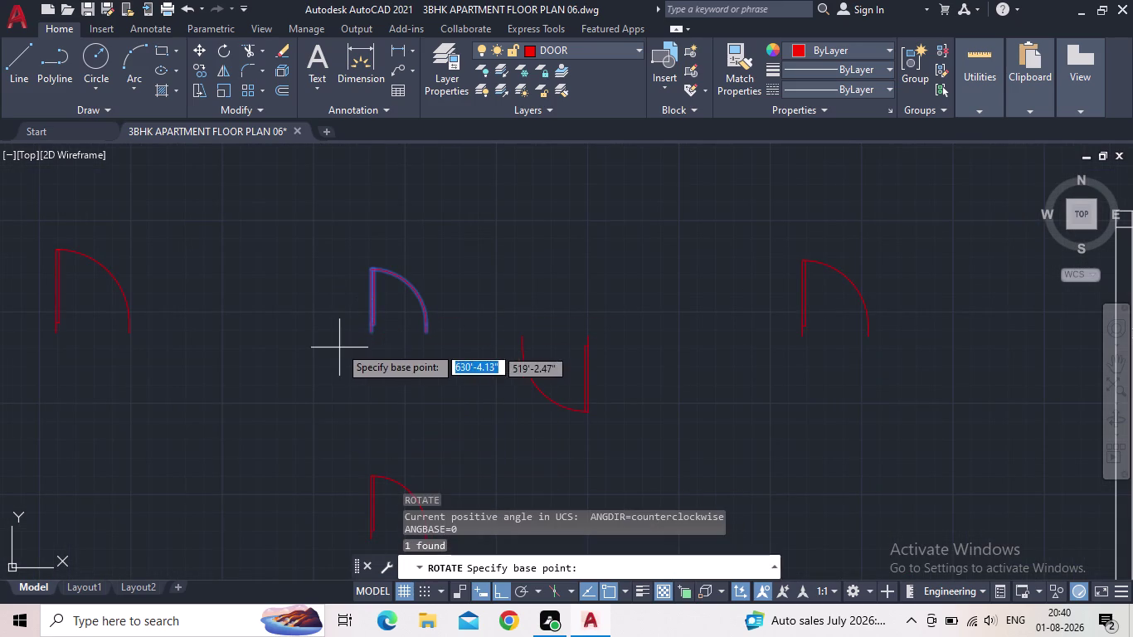
click(374, 332)
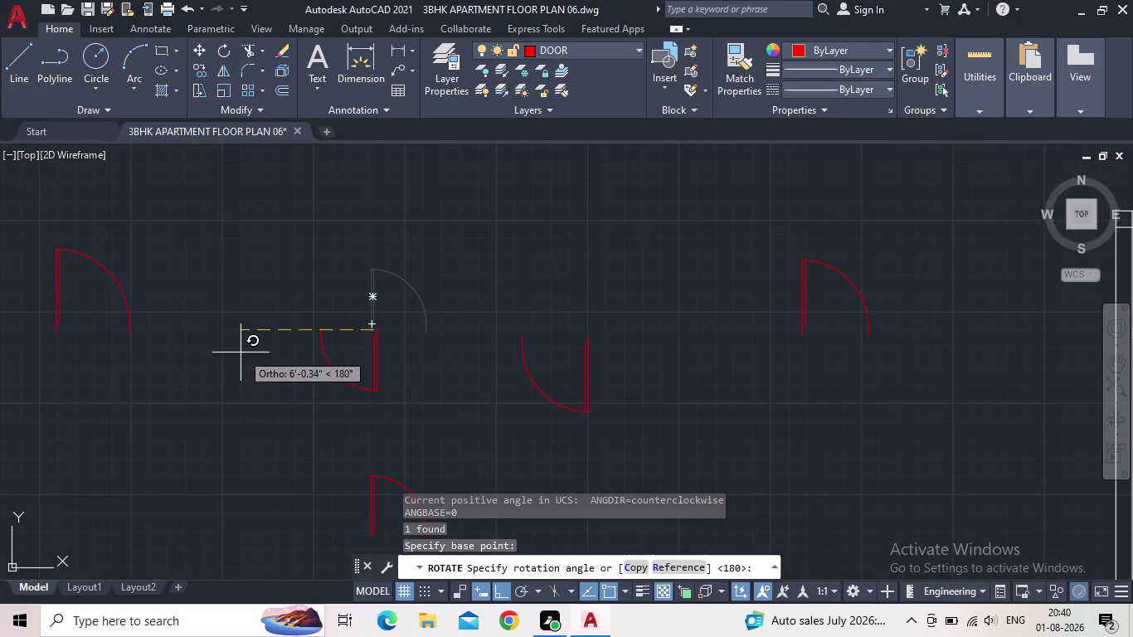
click(240, 353)
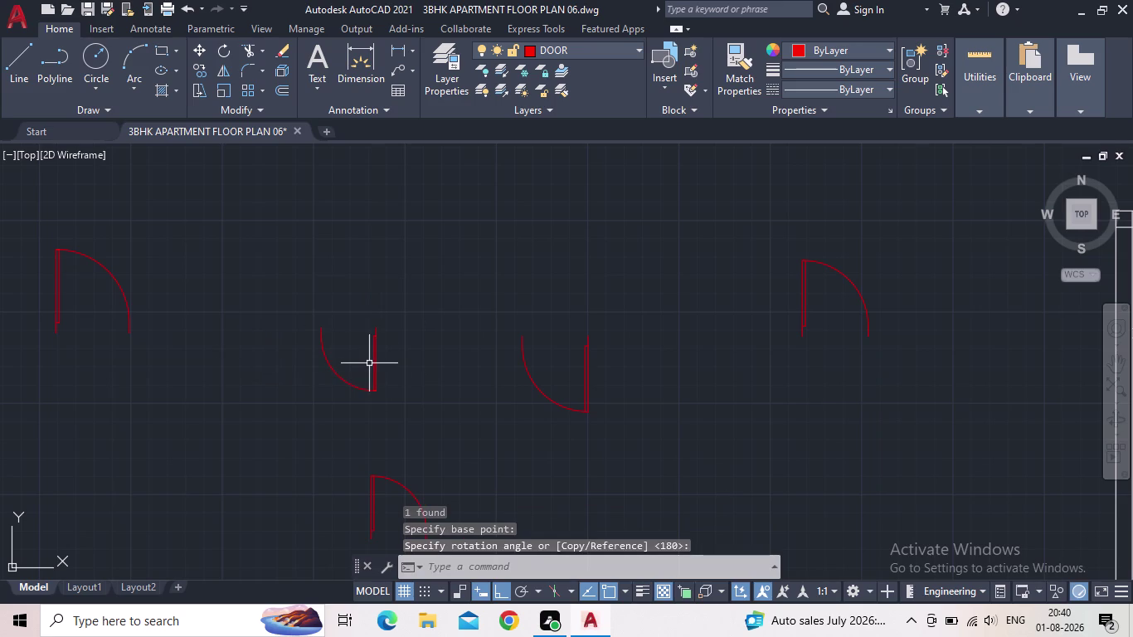
click(375, 363)
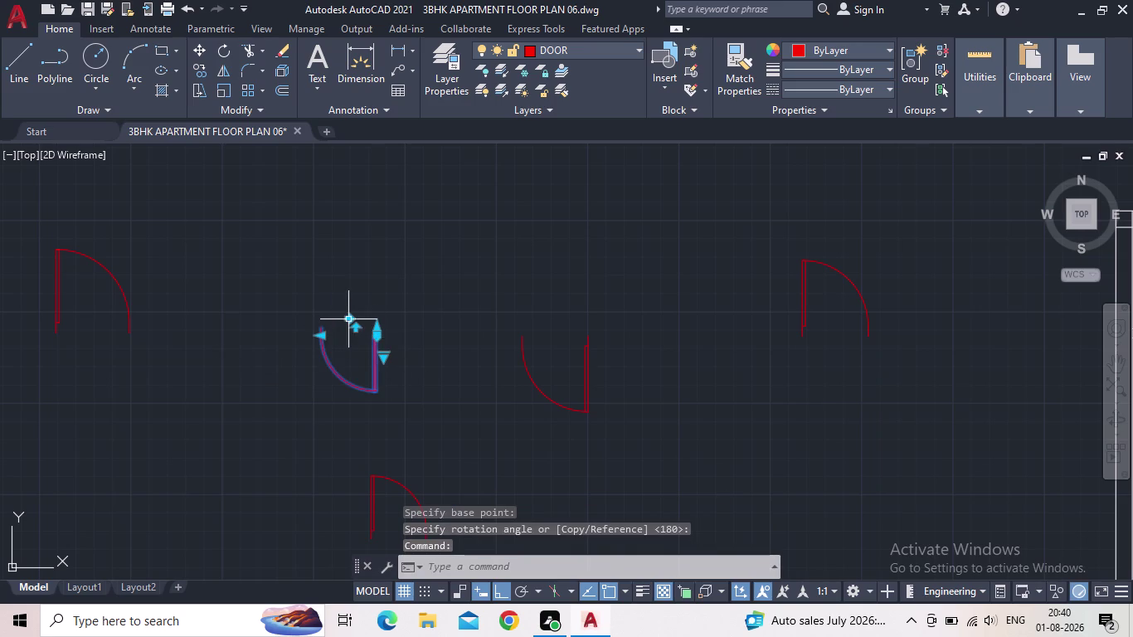
click(347, 321)
key(Escape)
scroll(down, 3)
middle_drag(412, 366, 406, 328)
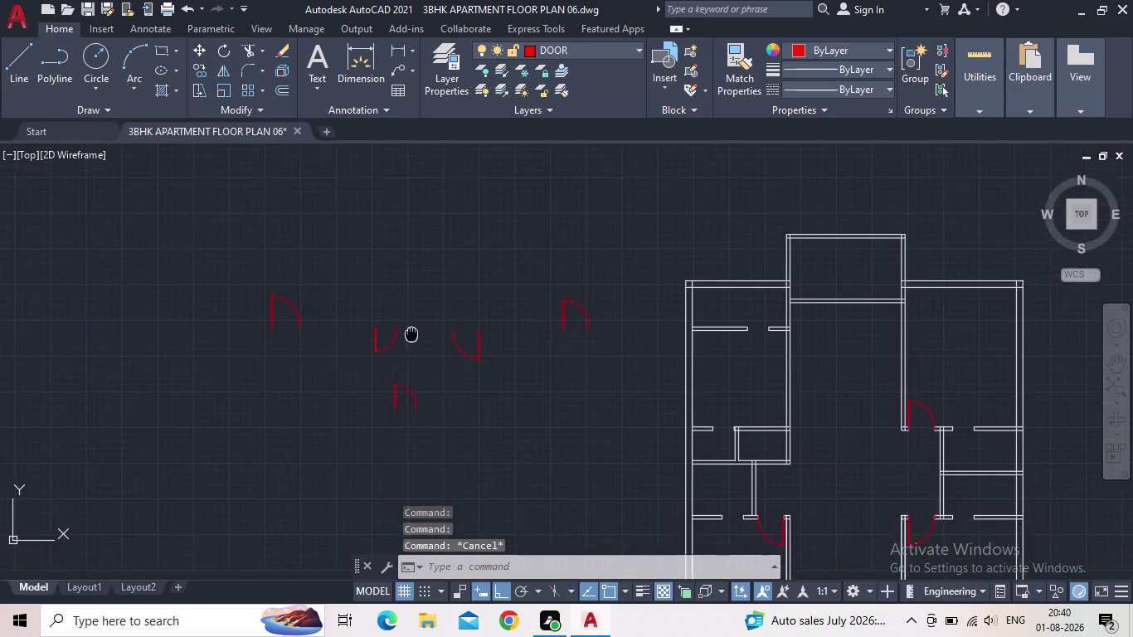
Start copying the flipped door, using its corner as the base point.
middle_drag(405, 328, 331, 297)
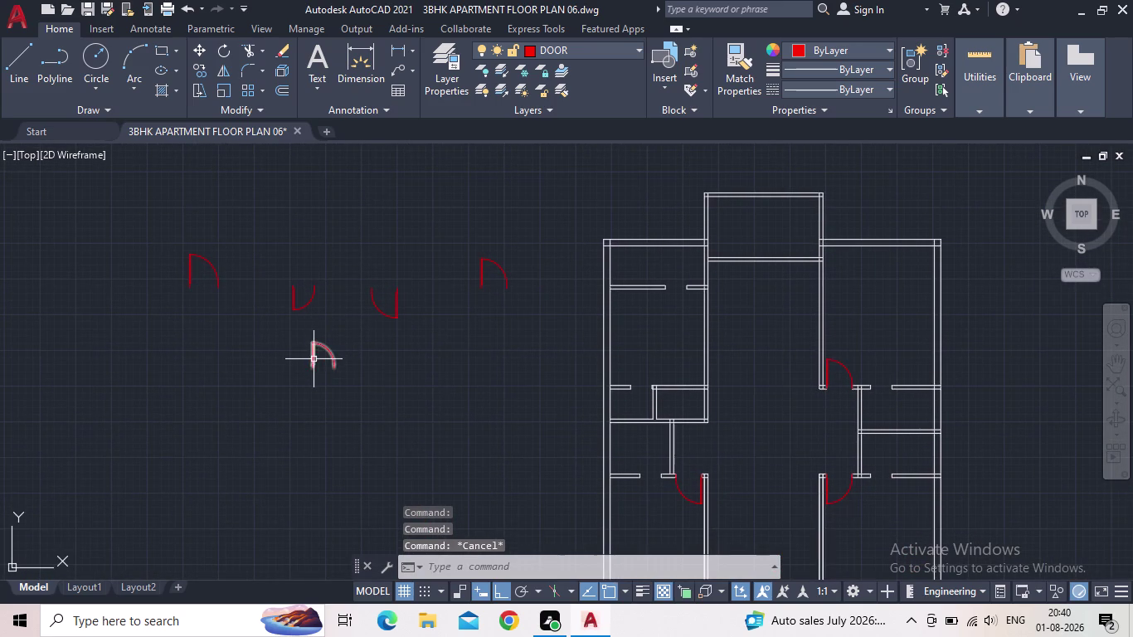
scroll(up, 3)
scroll(down, 3)
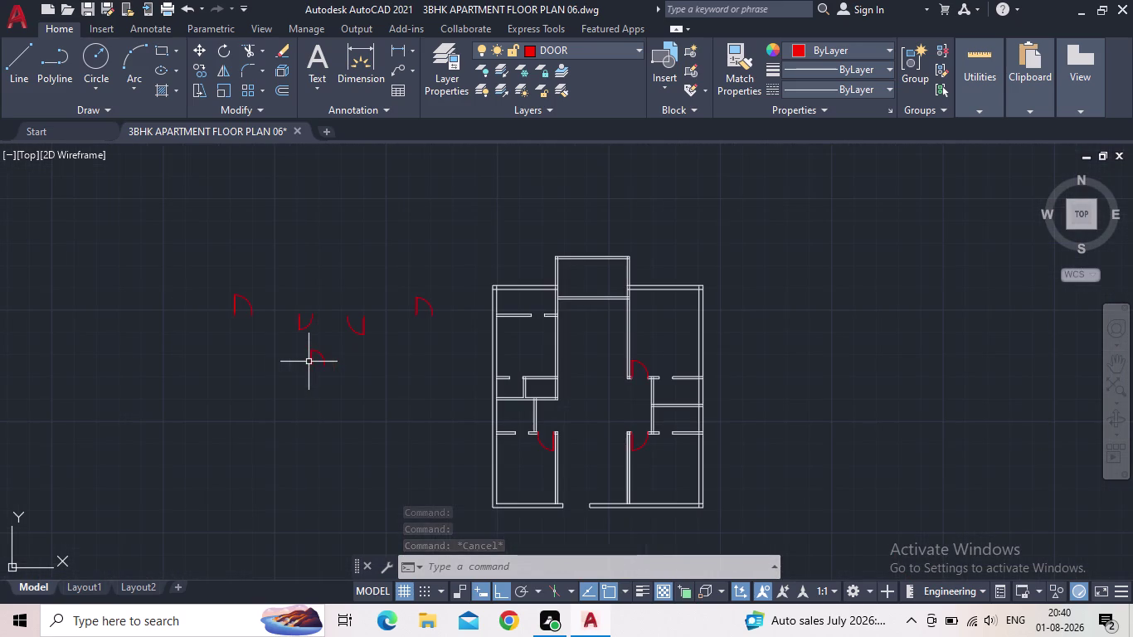
click(302, 328)
scroll(up, 3)
key(c)
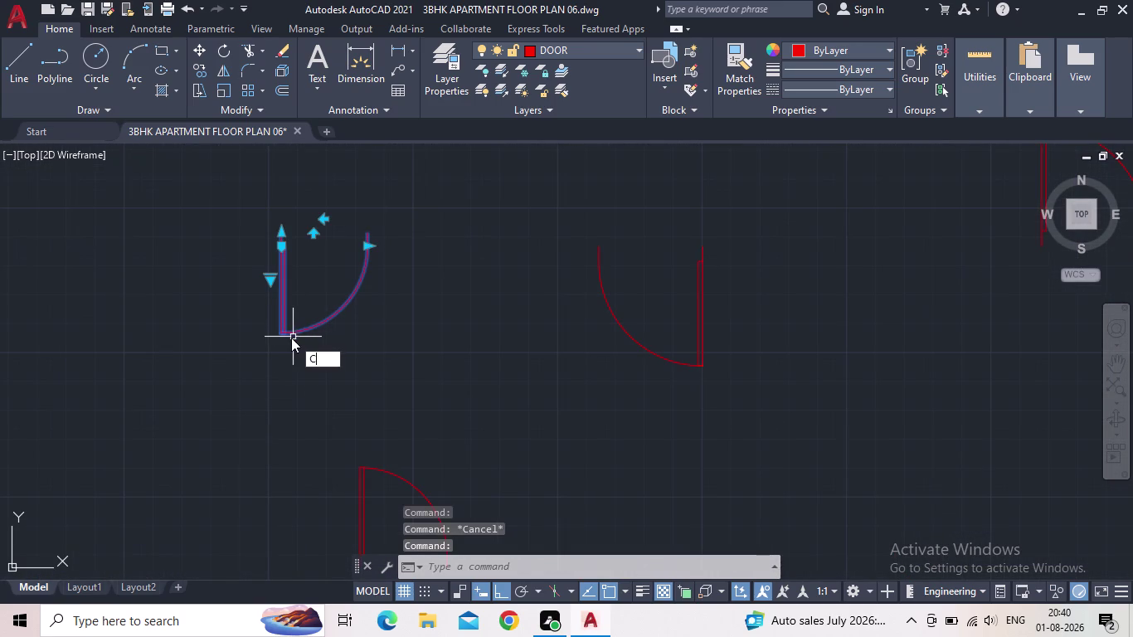
key(o)
key(Return)
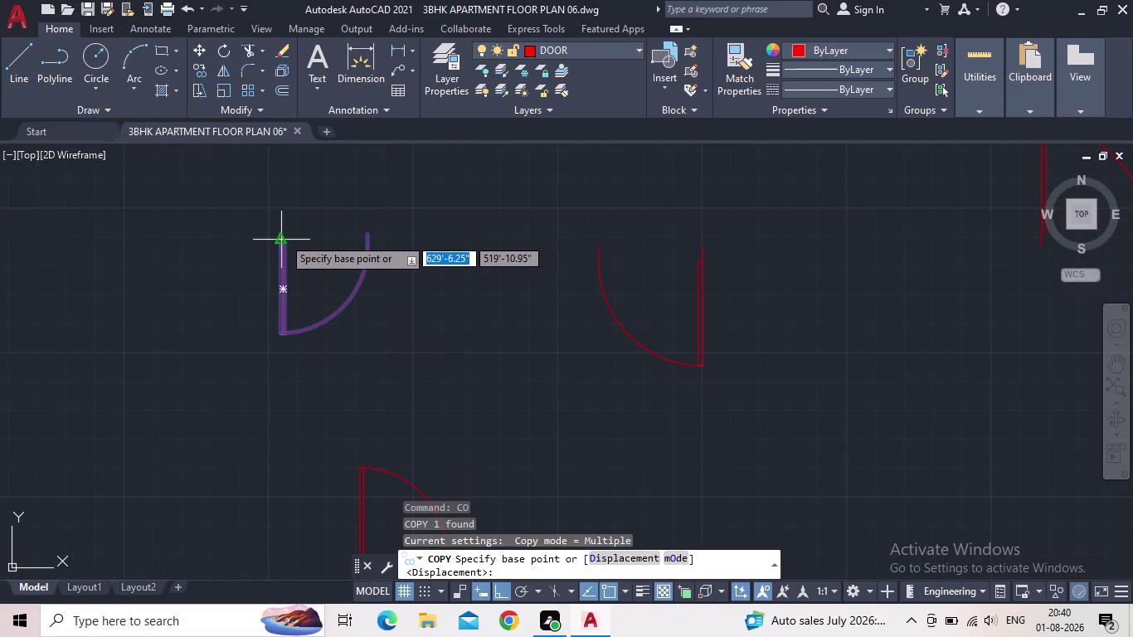
scroll(up, 3)
click(287, 238)
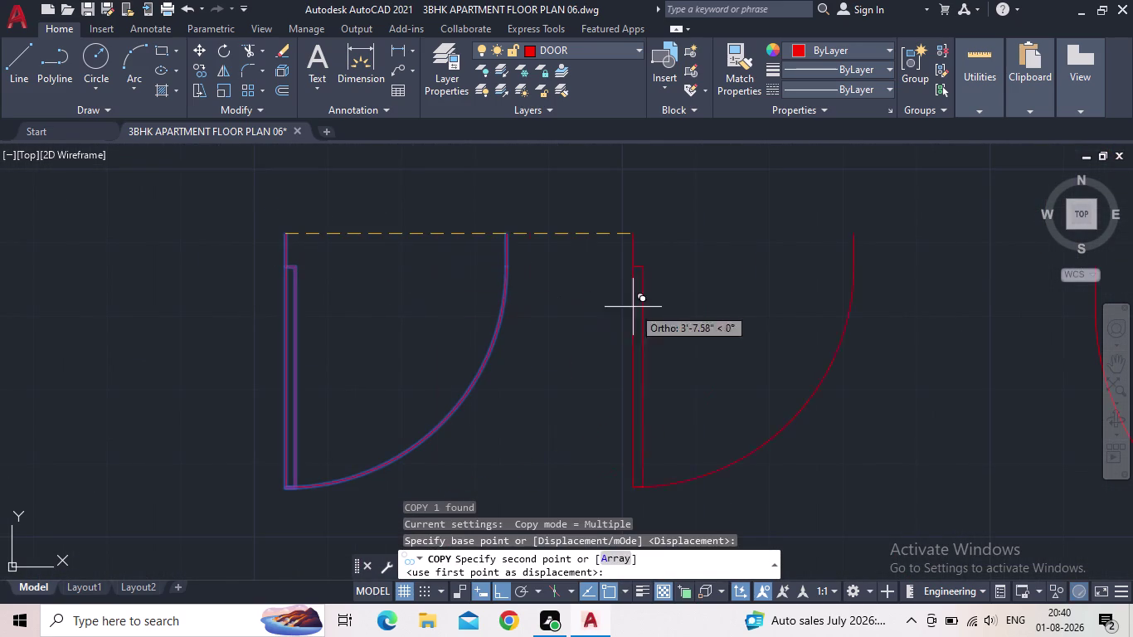
Drop the door copy at the corner of a wall opening in the plan.
middle_drag(664, 309, 655, 318)
scroll(down, 3)
click(505, 586)
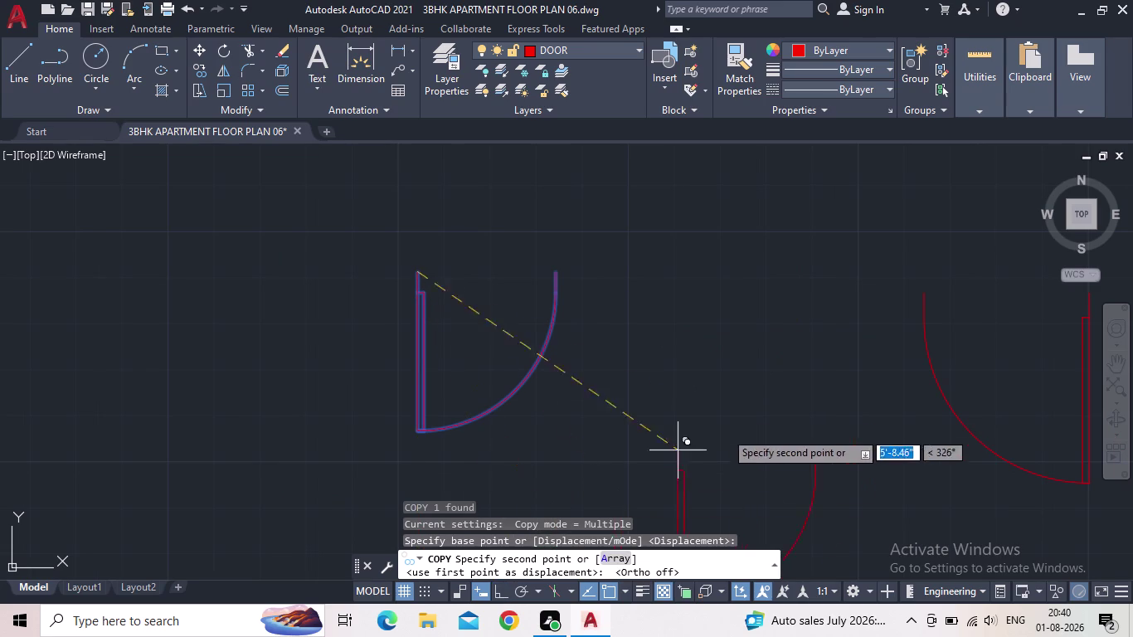
middle_drag(735, 423, 541, 387)
scroll(down, 3)
middle_drag(749, 333, 687, 336)
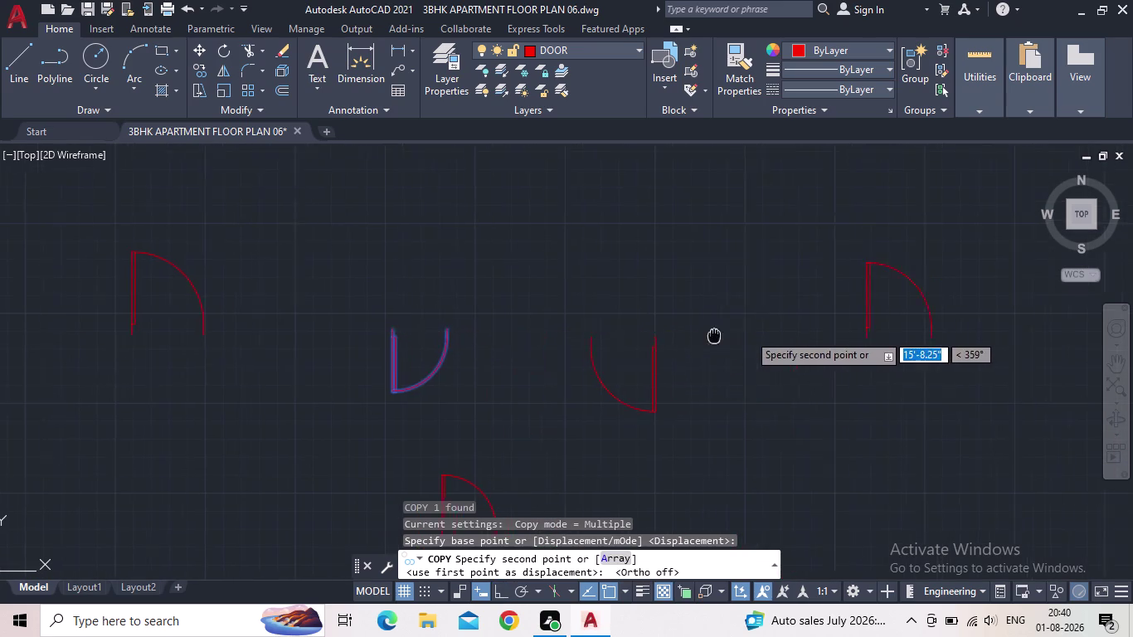
middle_drag(686, 336, 436, 306)
scroll(down, 3)
middle_drag(837, 454, 736, 357)
scroll(up, 3)
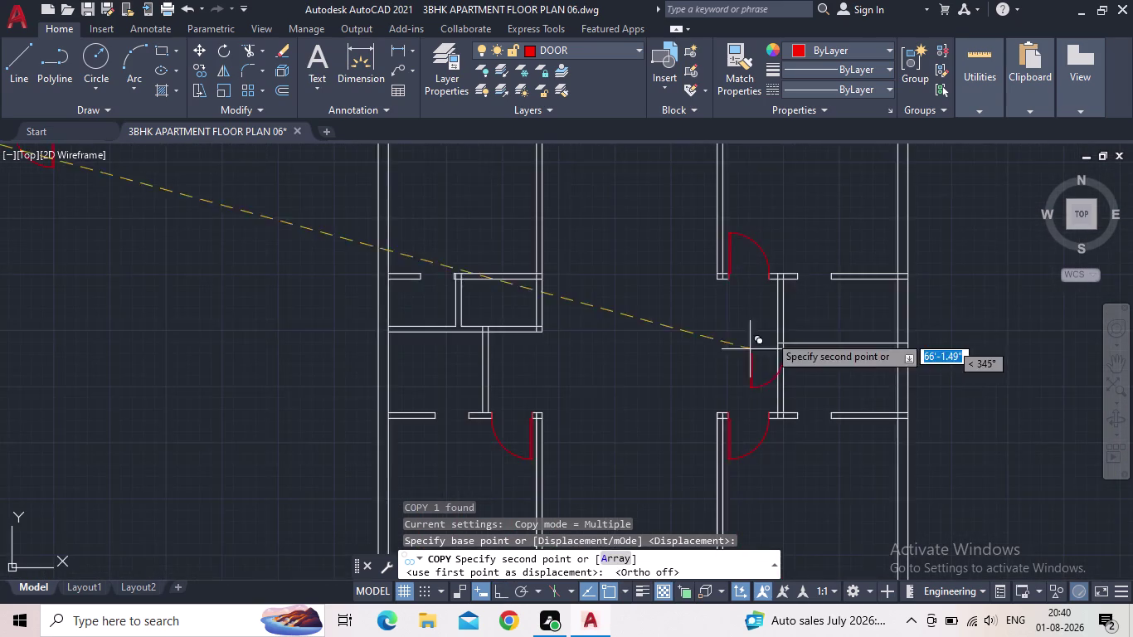
scroll(up, 3)
scroll(up, 3)
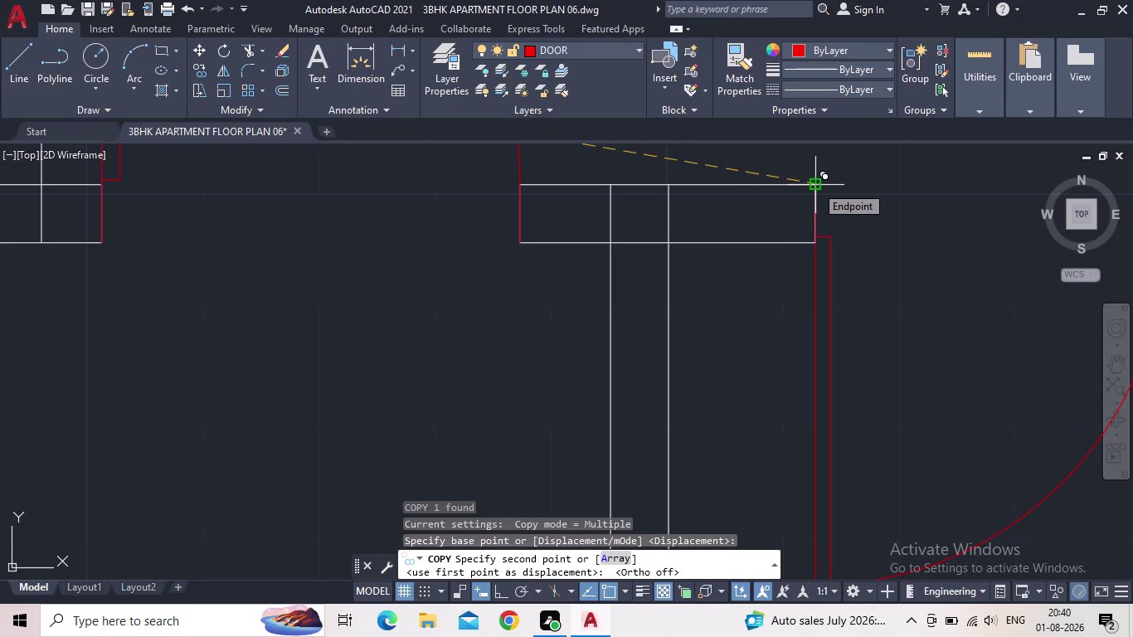
click(815, 185)
End the copy and begin selecting the next door swing.
middle_drag(799, 260, 761, 225)
scroll(down, 3)
middle_drag(809, 315, 811, 300)
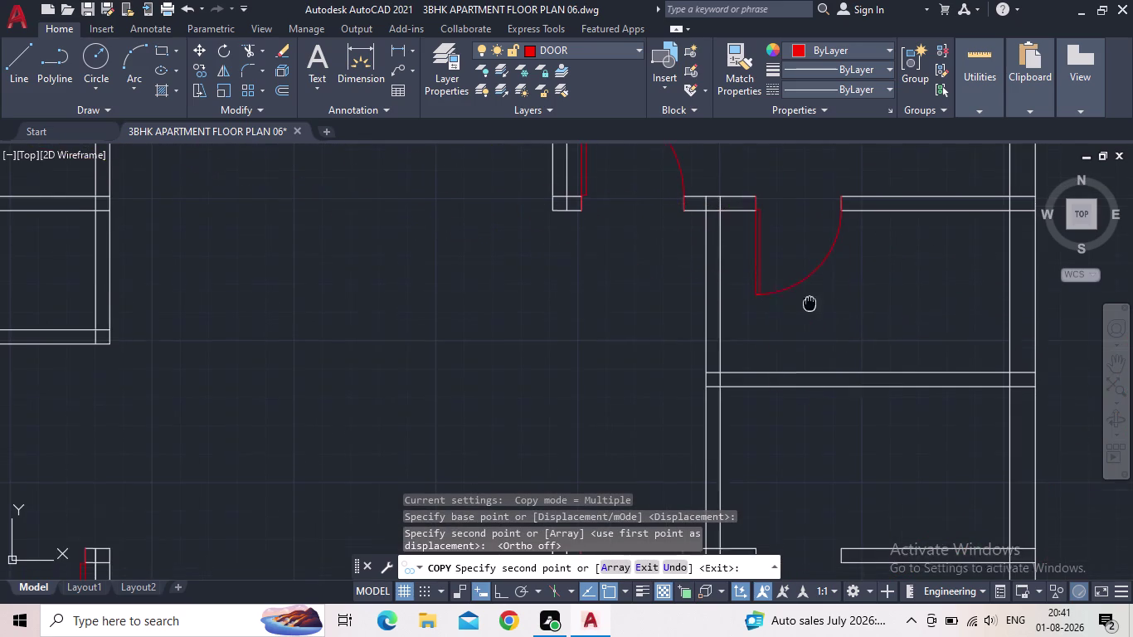
middle_drag(810, 300, 834, 215)
scroll(down, 3)
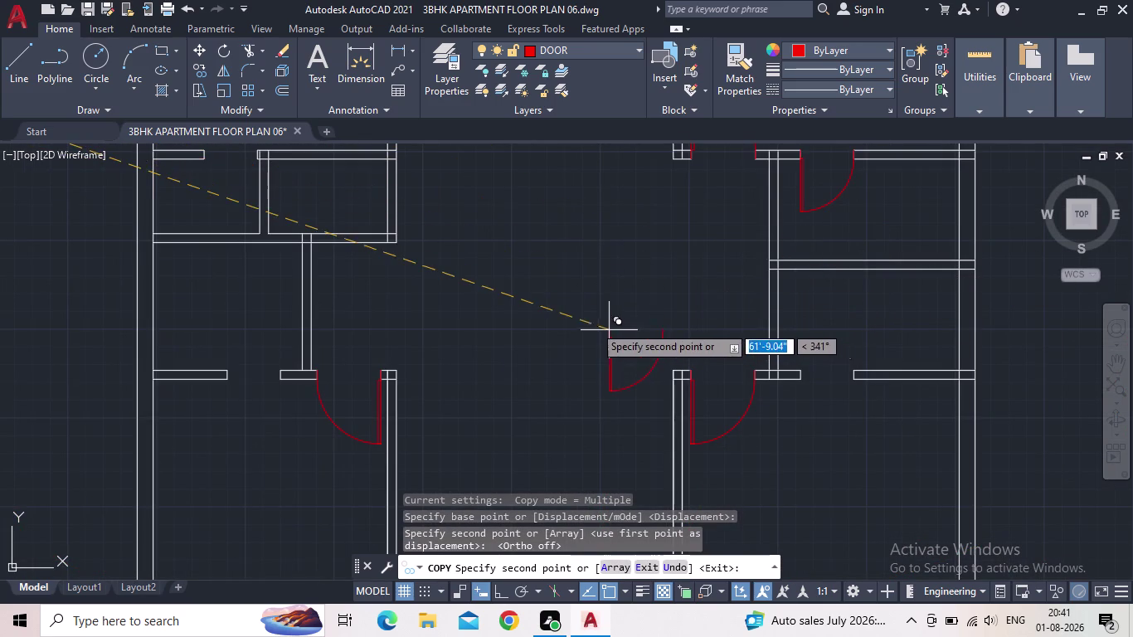
key(Escape)
scroll(down, 3)
scroll(up, 3)
click(329, 324)
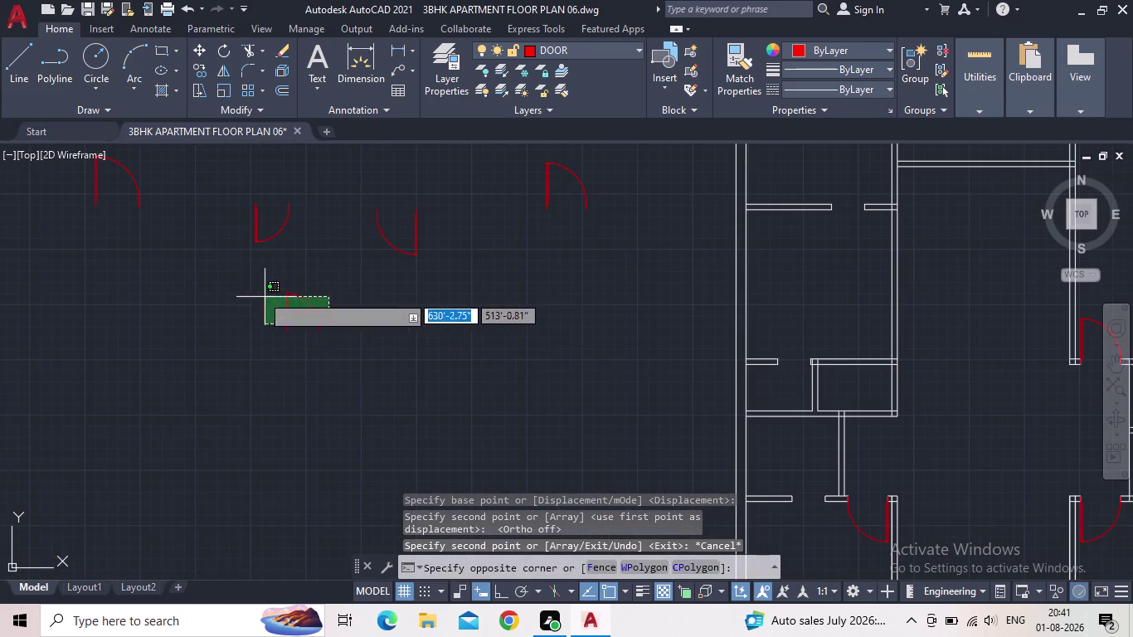
Start copying the selected door swing, picking its base point.
click(256, 292)
scroll(up, 3)
key(c)
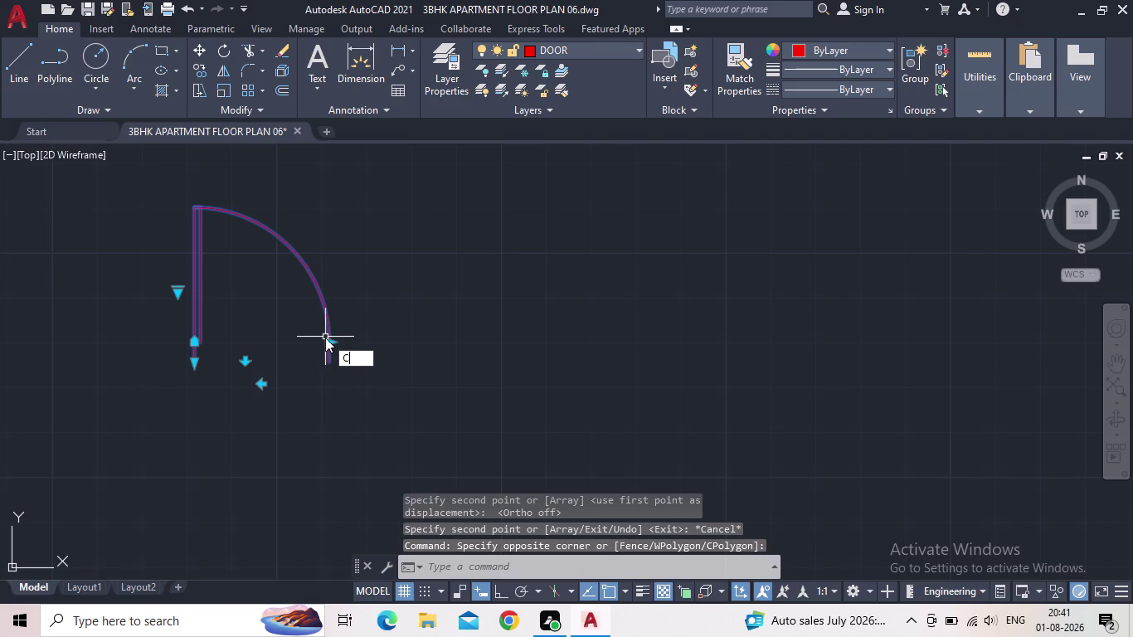
key(o)
key(Return)
click(194, 368)
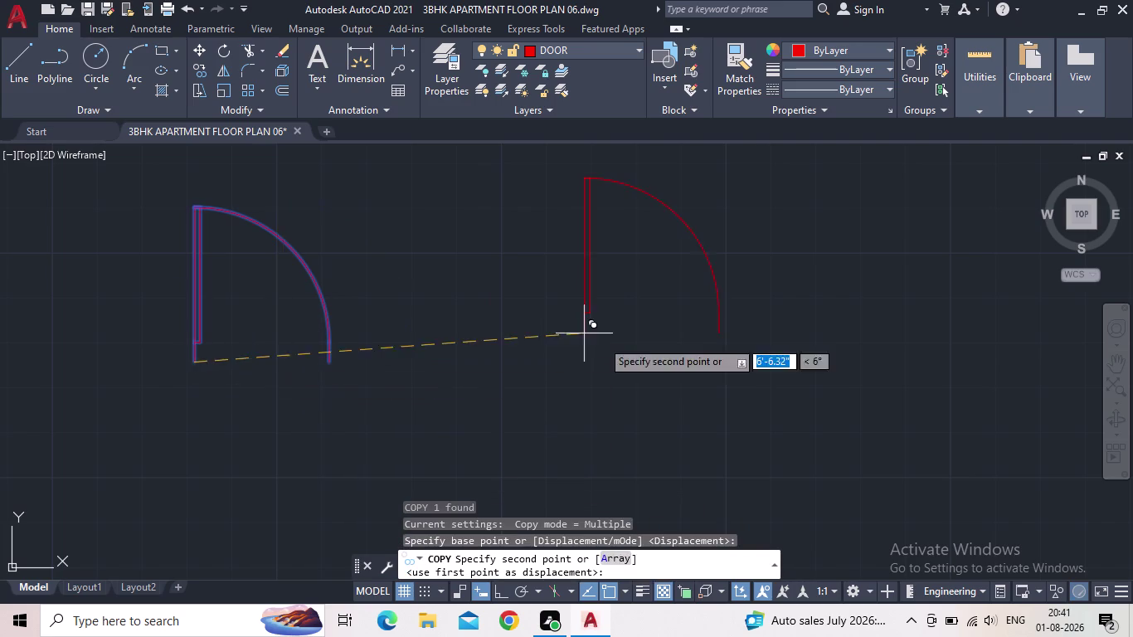
Drop door copies into two wall openings of the floor plan.
middle_drag(623, 353, 574, 383)
scroll(down, 3)
middle_drag(641, 394, 253, 252)
scroll(up, 3)
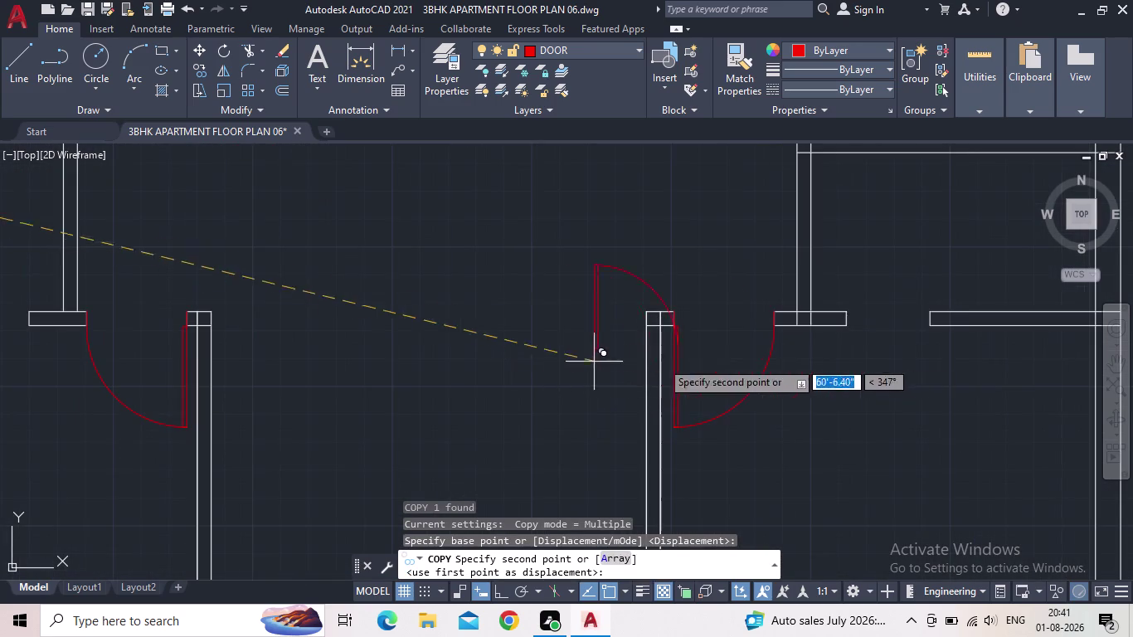
scroll(up, 3)
scroll(up, 3)
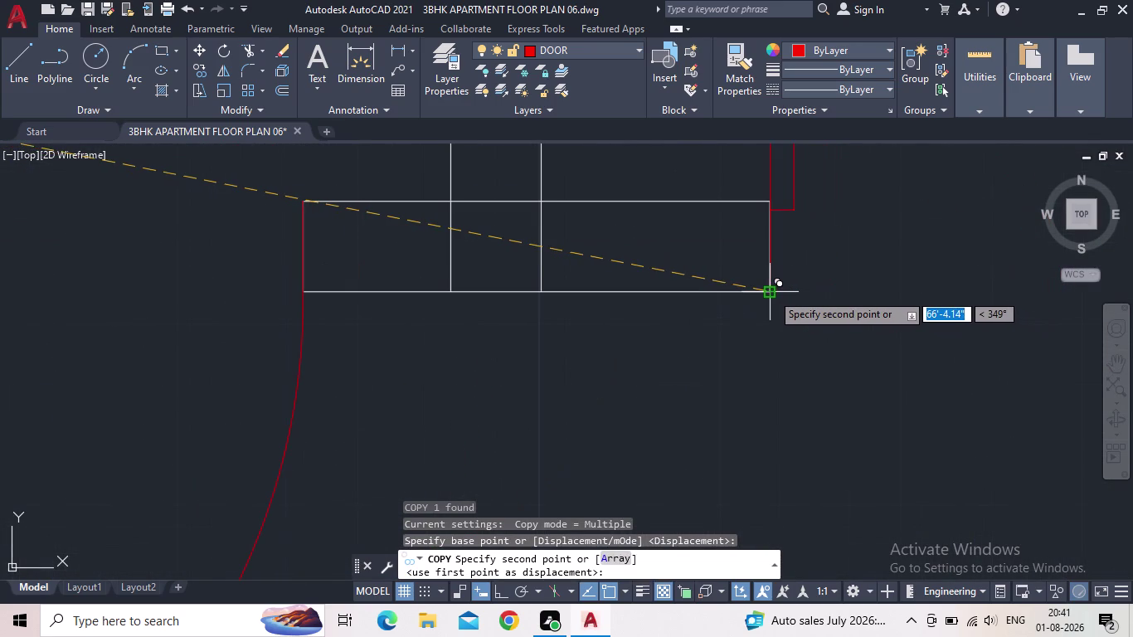
click(771, 293)
scroll(down, 3)
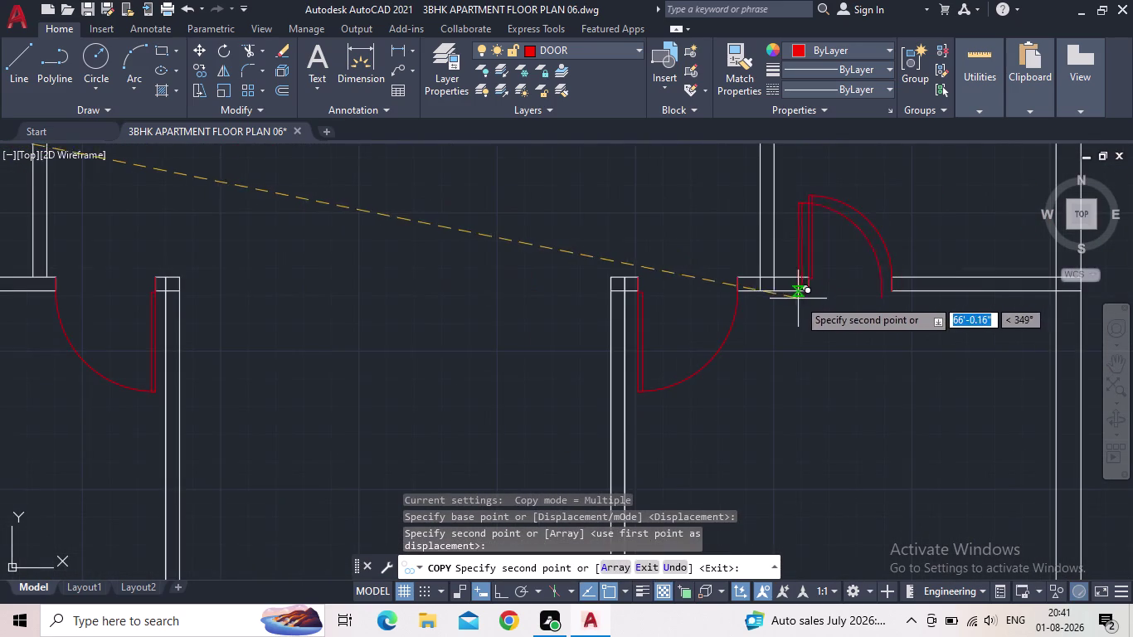
middle_drag(781, 346, 707, 429)
scroll(down, 3)
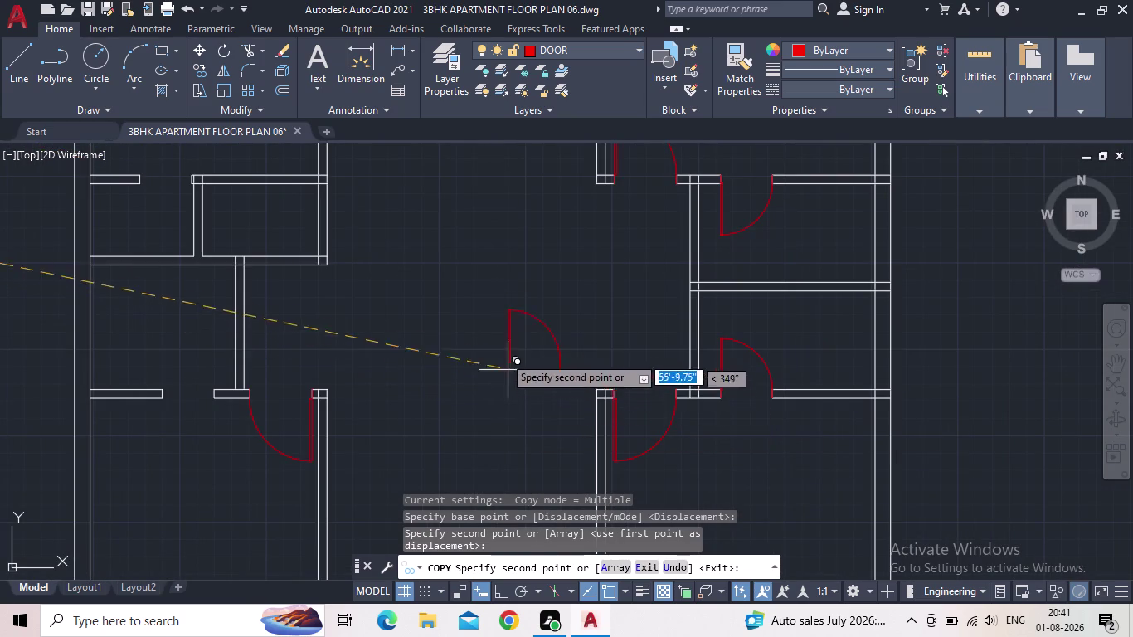
middle_drag(503, 353, 674, 317)
scroll(down, 3)
scroll(up, 3)
scroll(up, 3)
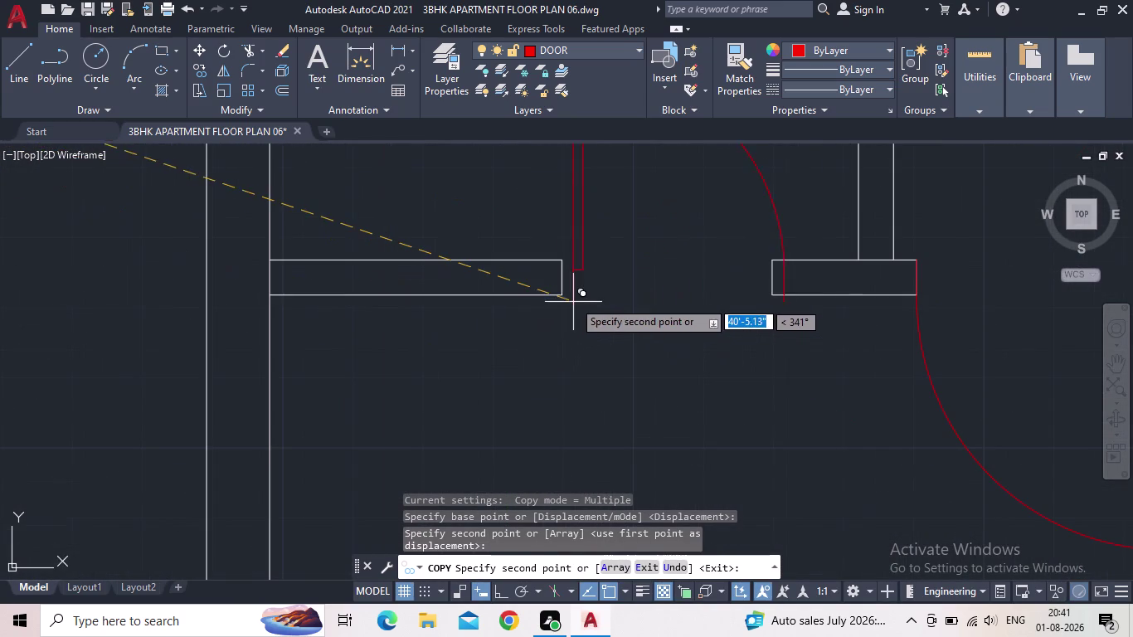
click(558, 293)
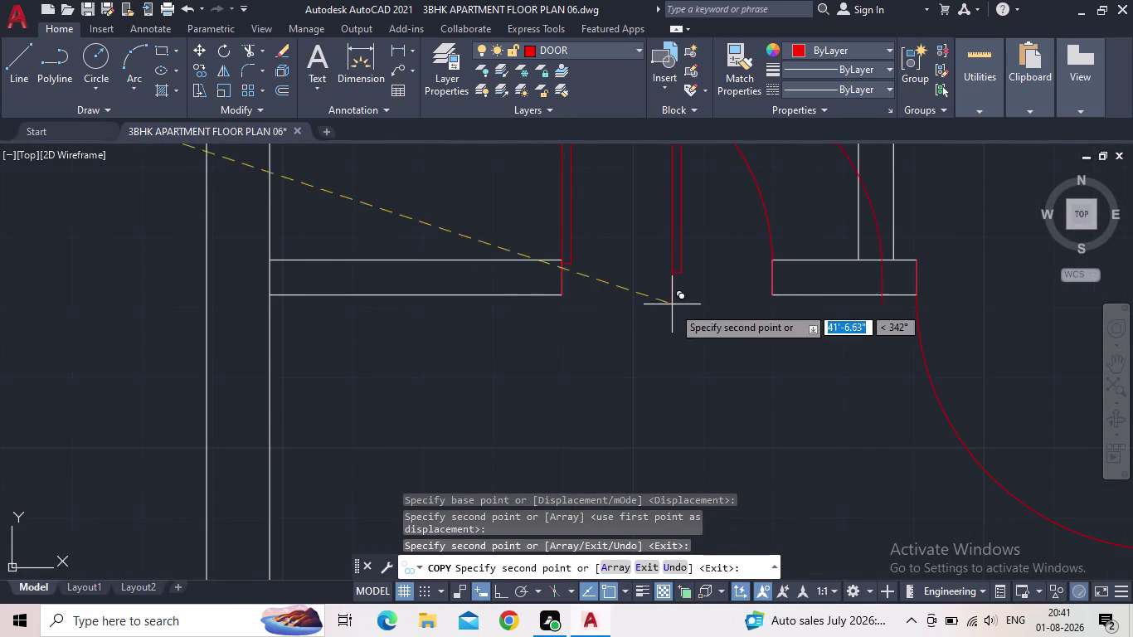
End the copy and select the door in the lower opening.
scroll(down, 3)
middle_drag(633, 407, 657, 316)
scroll(down, 3)
key(Escape)
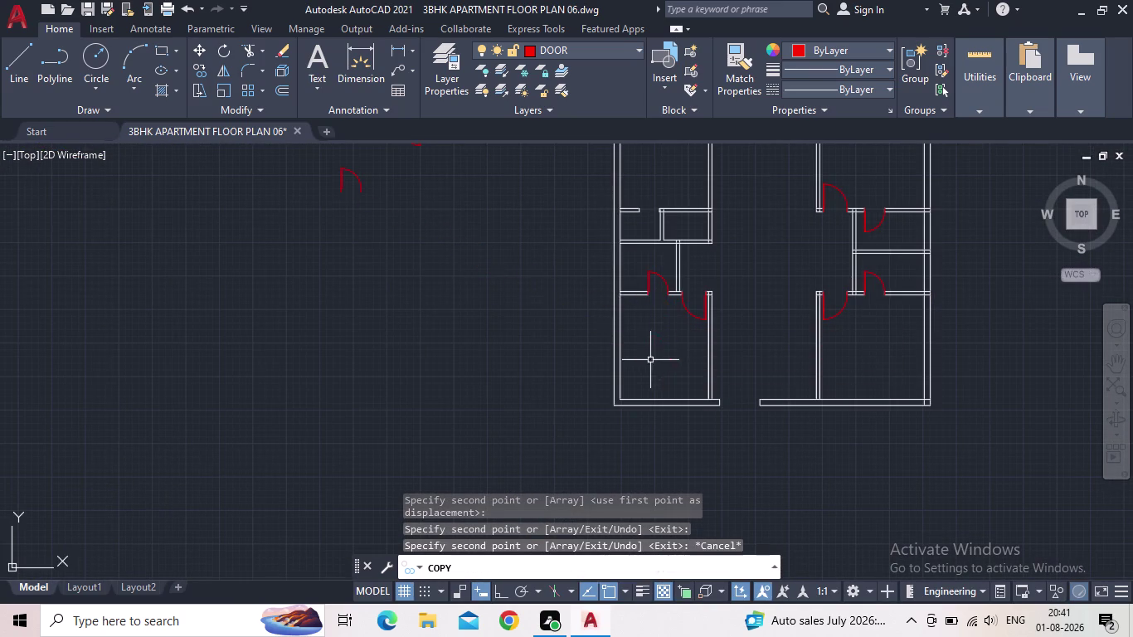
scroll(up, 3)
scroll(up, 3)
click(659, 293)
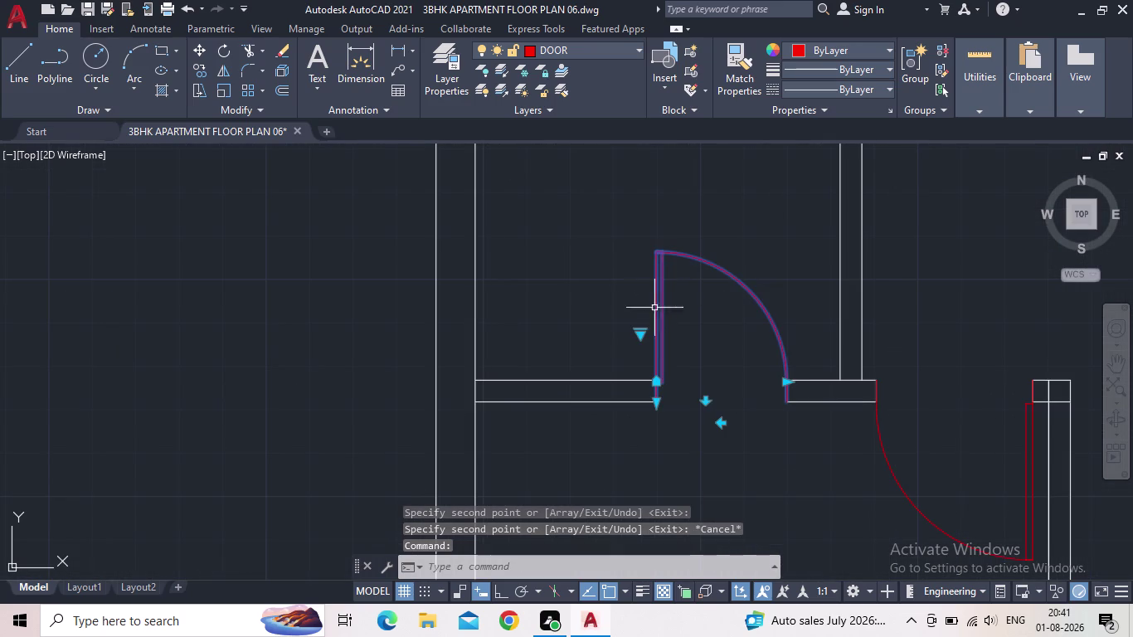
Flip the selected door so it swings the other way.
click(720, 422)
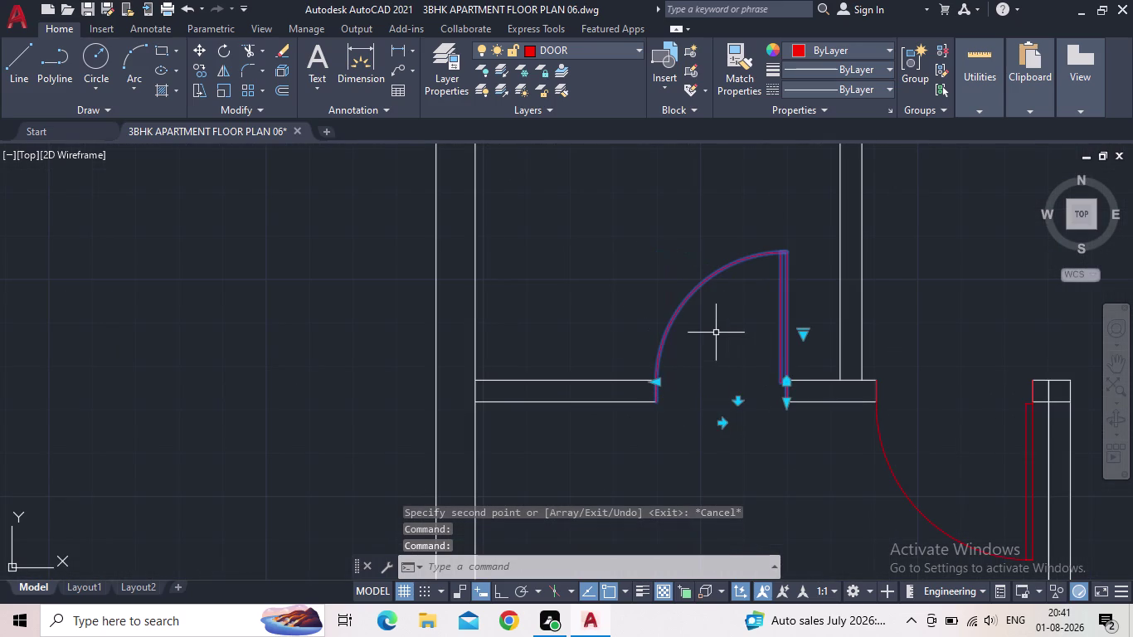
key(Escape)
scroll(down, 3)
middle_drag(701, 363, 679, 408)
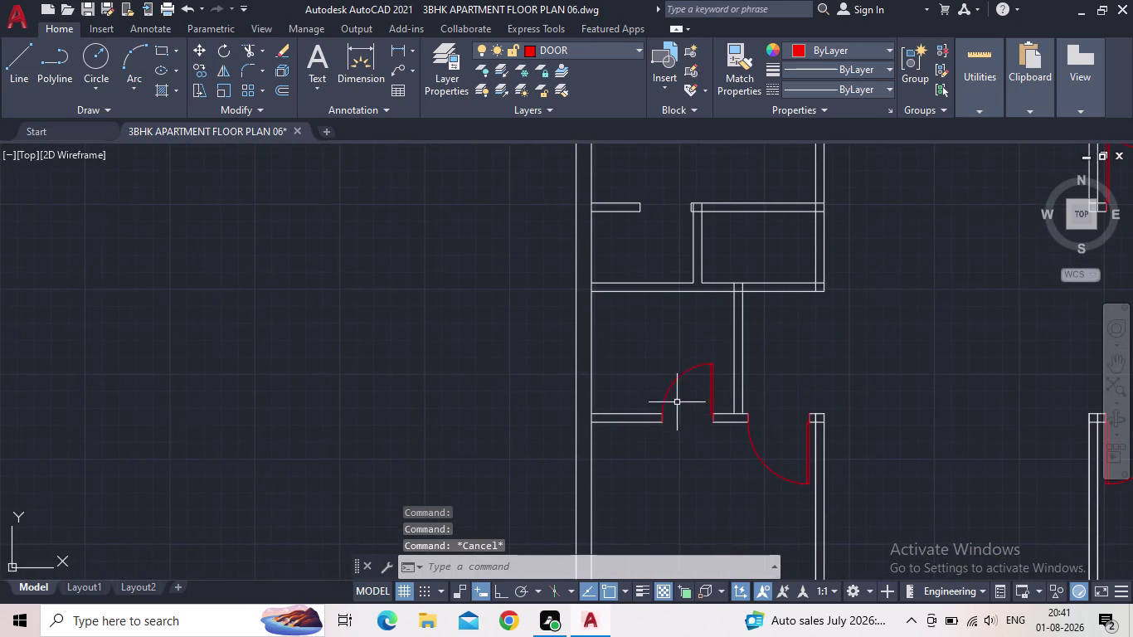
scroll(down, 3)
middle_drag(684, 355, 672, 392)
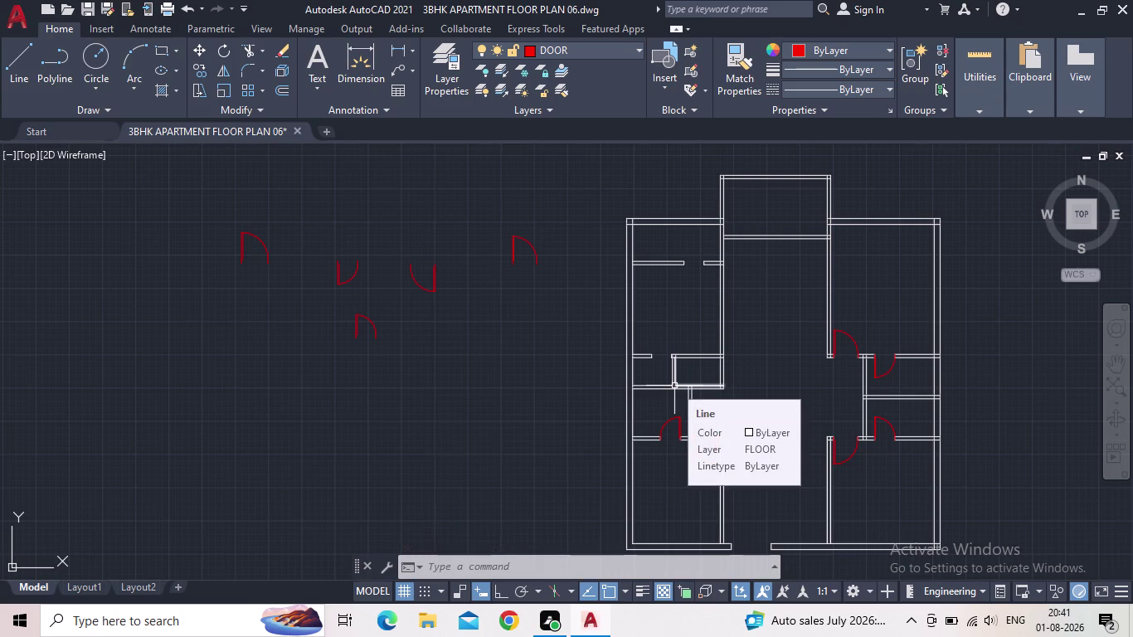
scroll(up, 3)
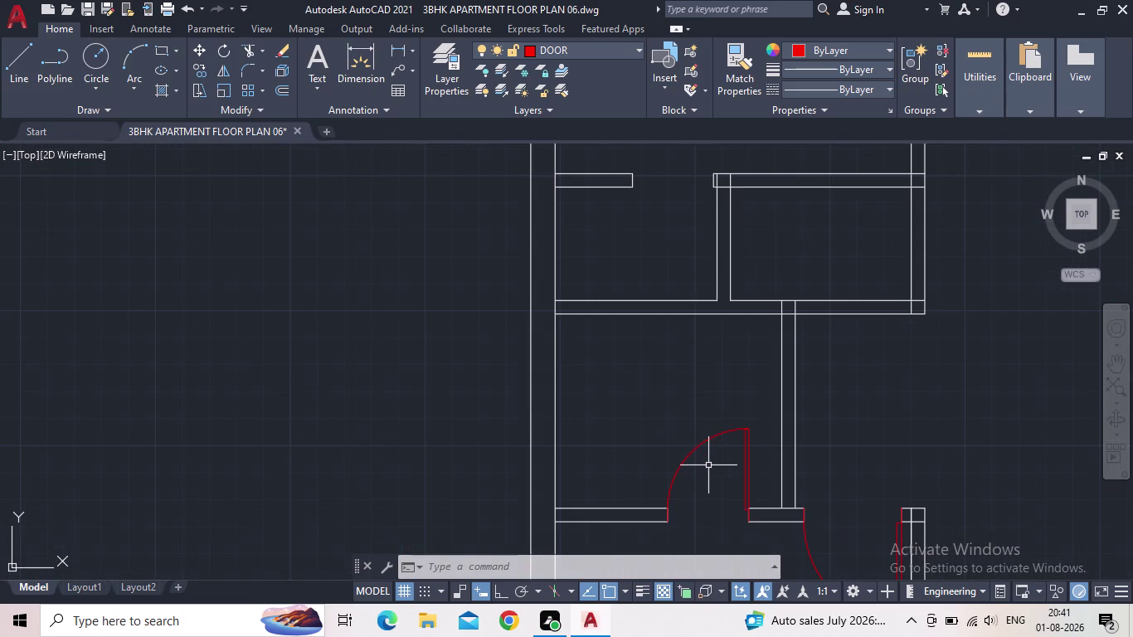
Select a door to copy and take its hinge corner as the base point.
click(709, 465)
click(696, 450)
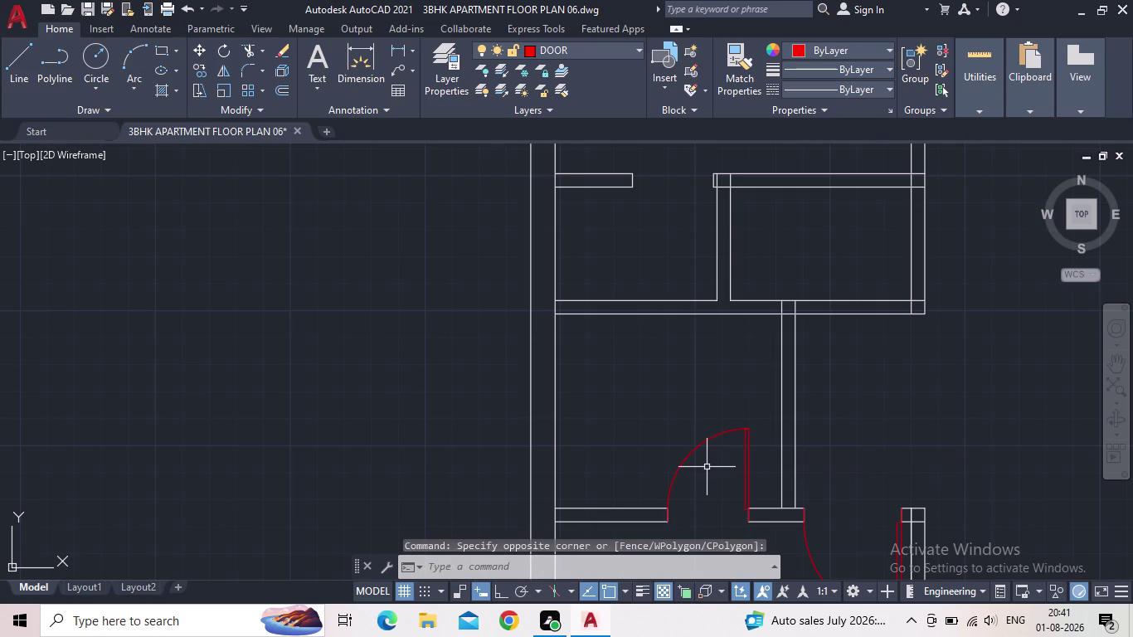
key(c)
key(o)
key(Return)
drag(700, 473, 694, 462)
click(683, 455)
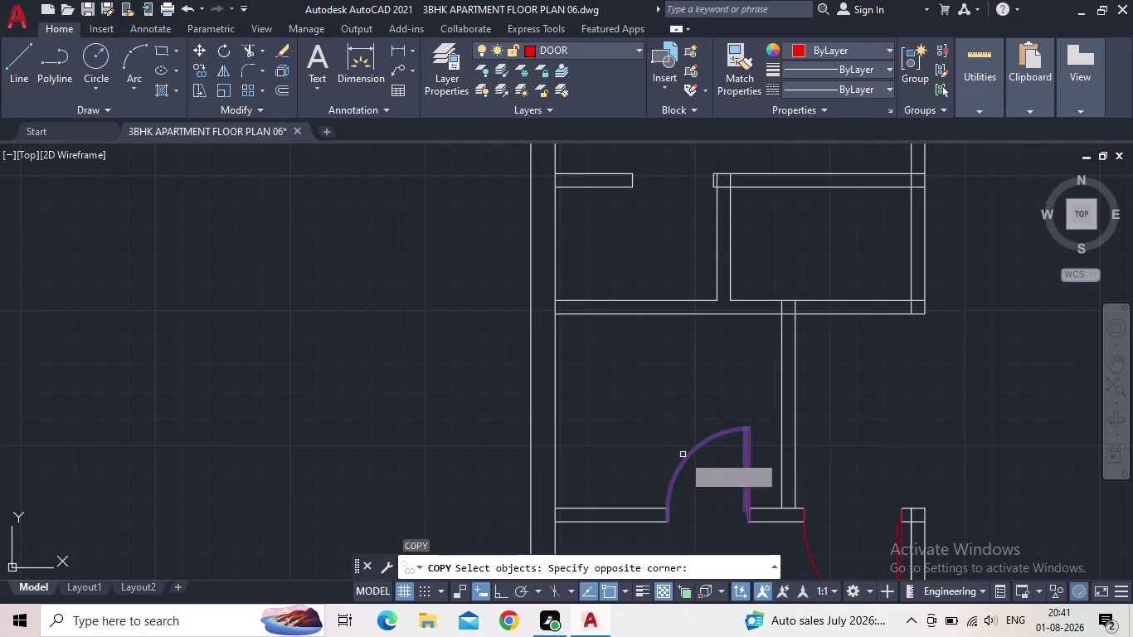
key(space)
scroll(up, 3)
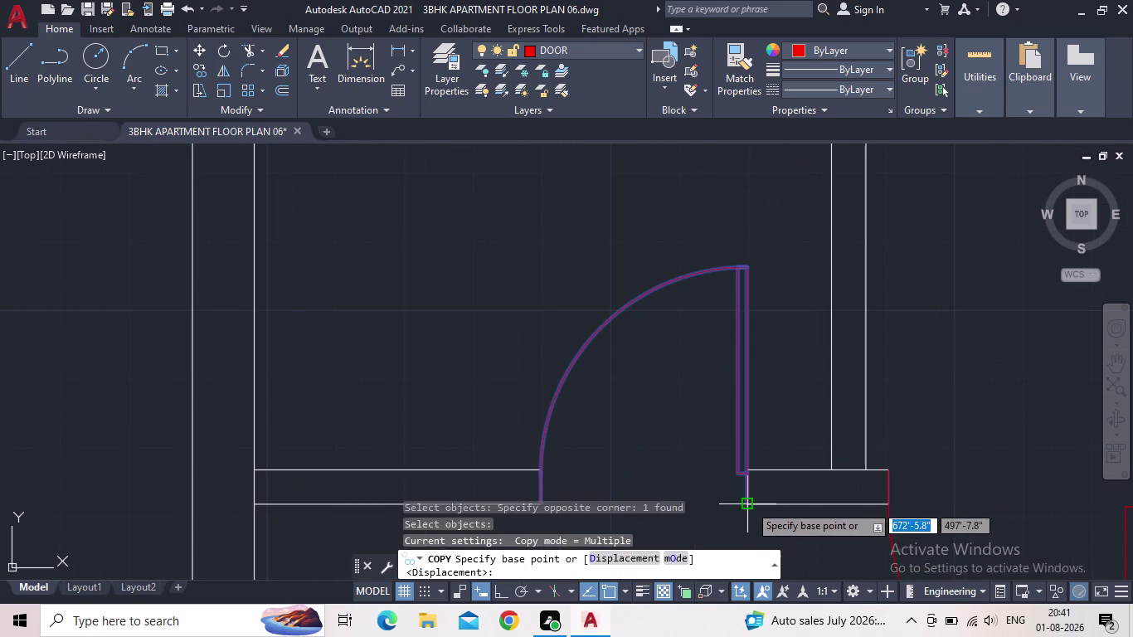
click(748, 504)
Place the door copy in the upper left-wing room's doorway.
middle_drag(730, 325, 740, 554)
scroll(down, 3)
scroll(down, 3)
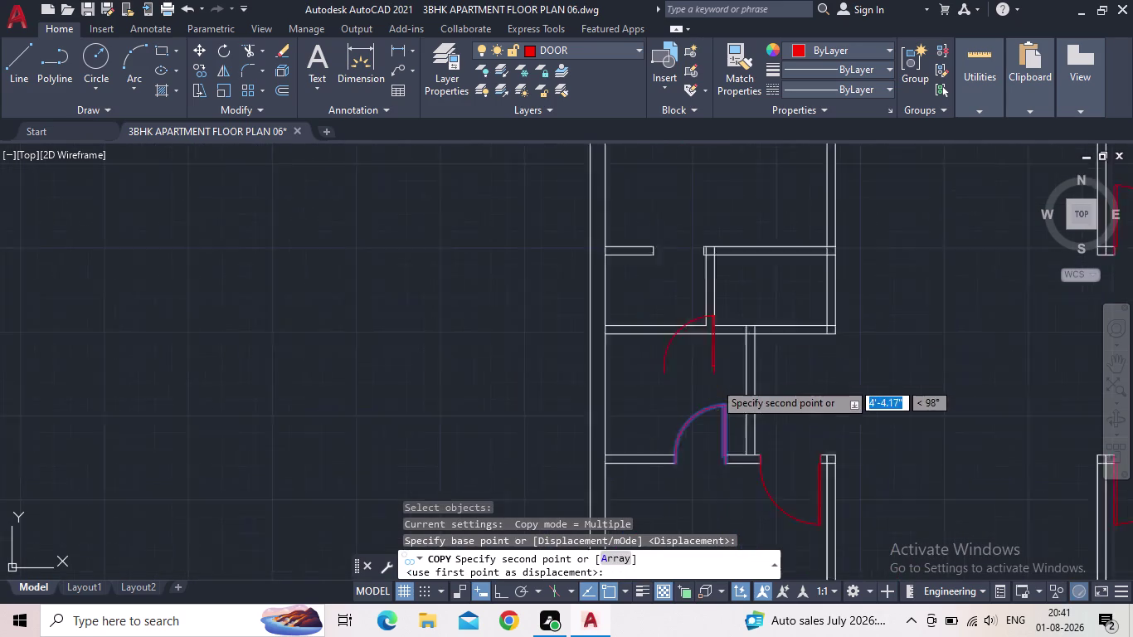
middle_drag(738, 208, 733, 368)
scroll(up, 3)
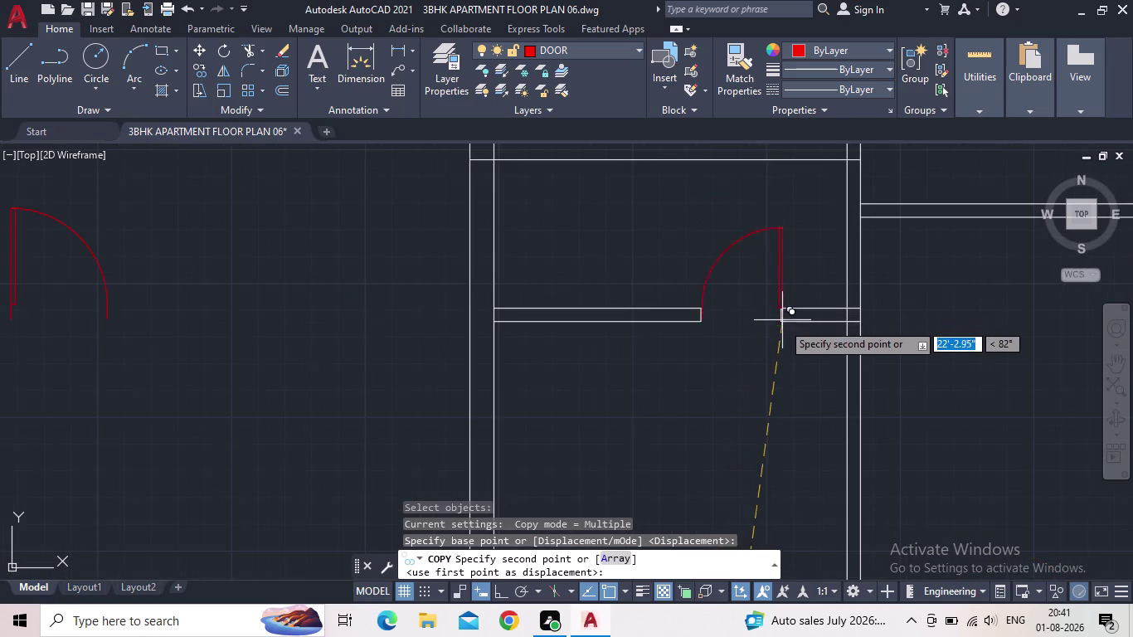
scroll(up, 3)
scroll(up, 3)
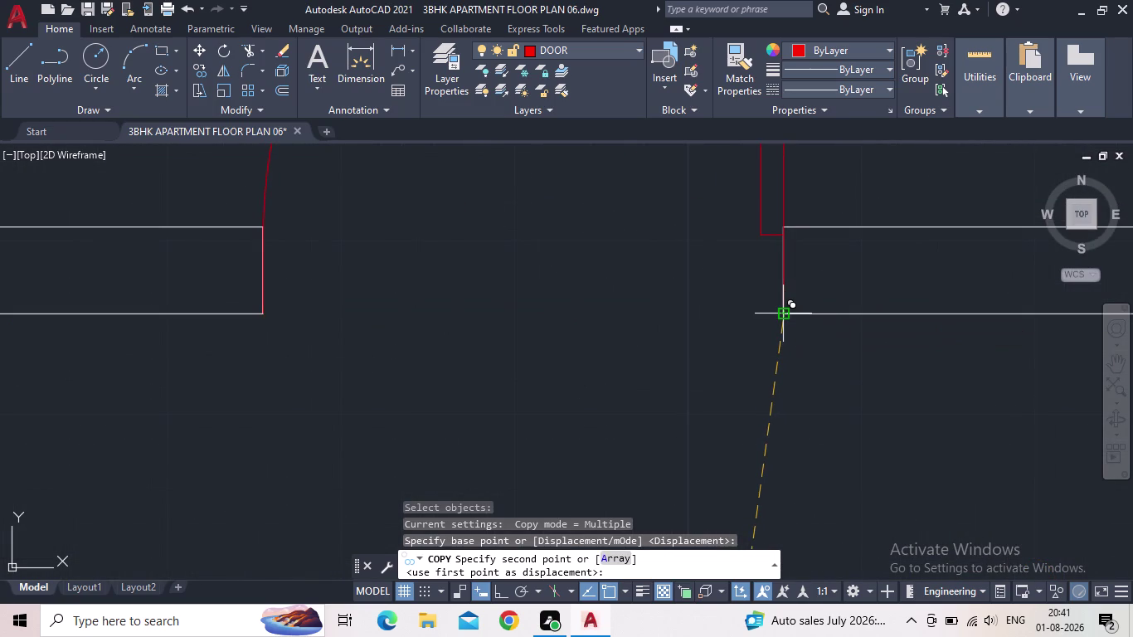
click(785, 316)
scroll(down, 3)
key(Escape)
Zoom and pan out to view the whole floor plan.
scroll(down, 3)
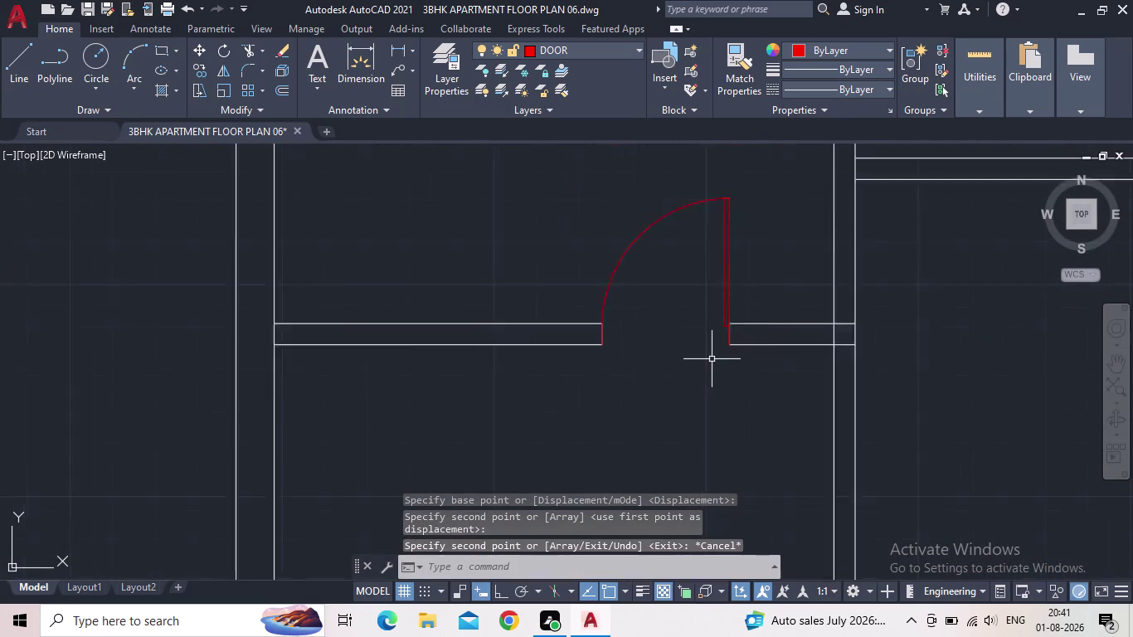
scroll(down, 3)
scroll(down, 3)
middle_drag(703, 340, 684, 311)
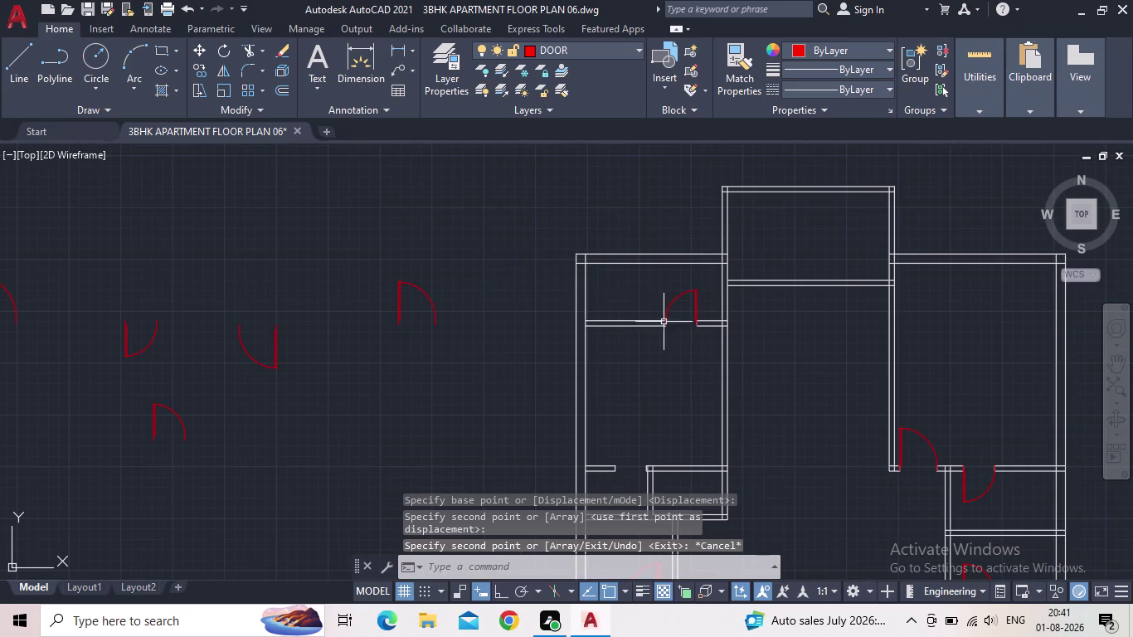
scroll(down, 3)
middle_drag(683, 349, 665, 325)
scroll(up, 3)
middle_drag(713, 391, 606, 302)
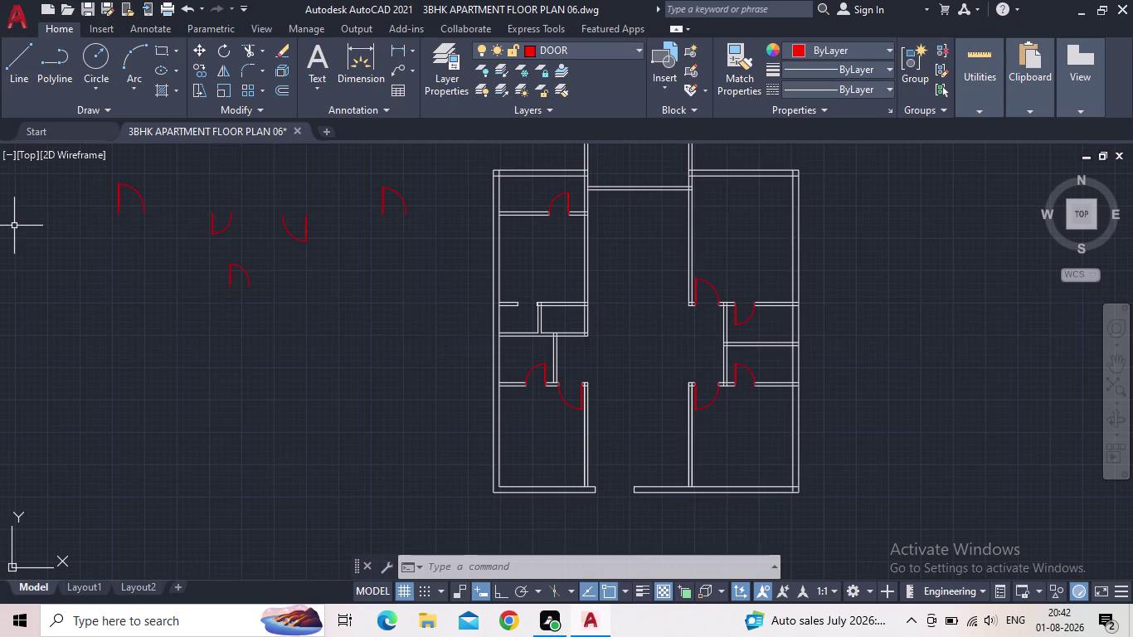
Copy a spare red door and place the copy to its left.
scroll(up, 3)
middle_drag(131, 263, 285, 430)
drag(442, 380, 425, 371)
click(353, 344)
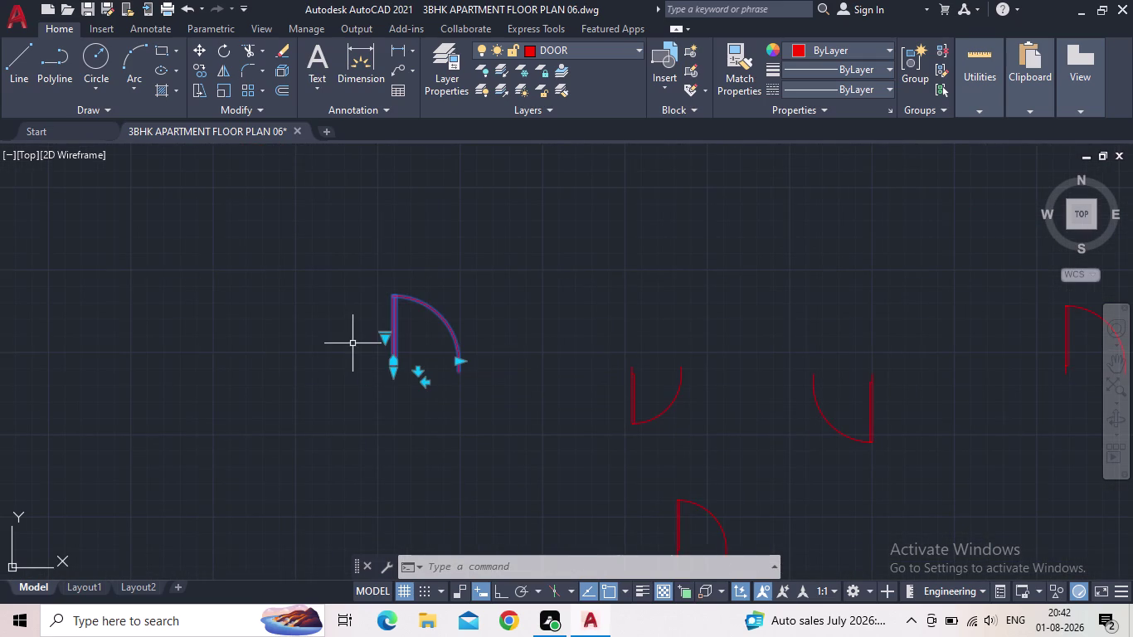
key(c)
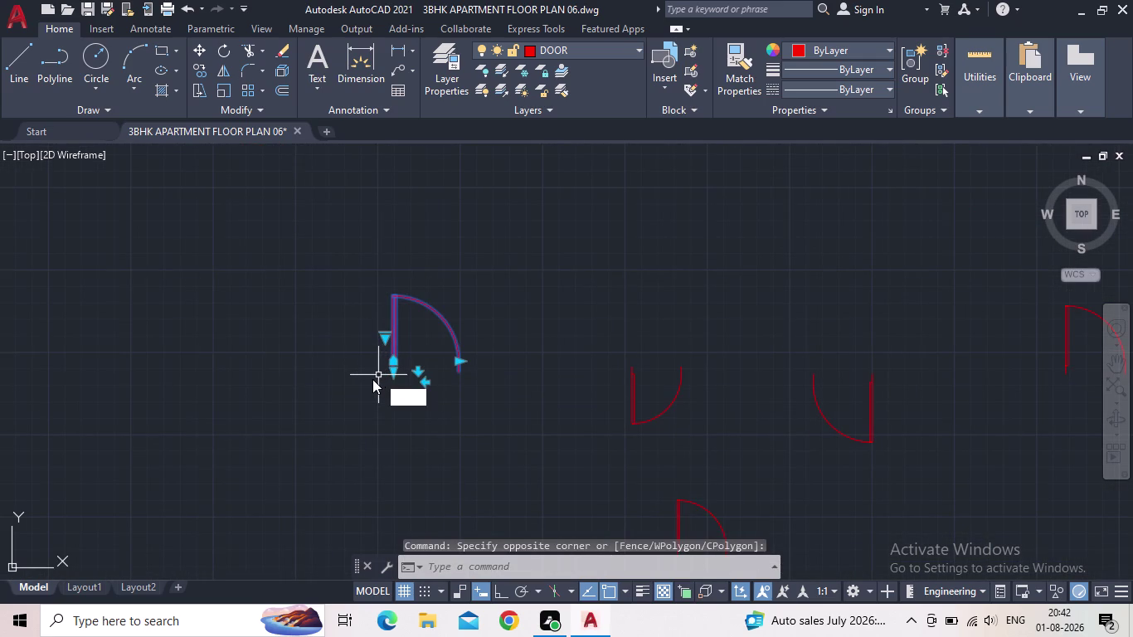
key(o)
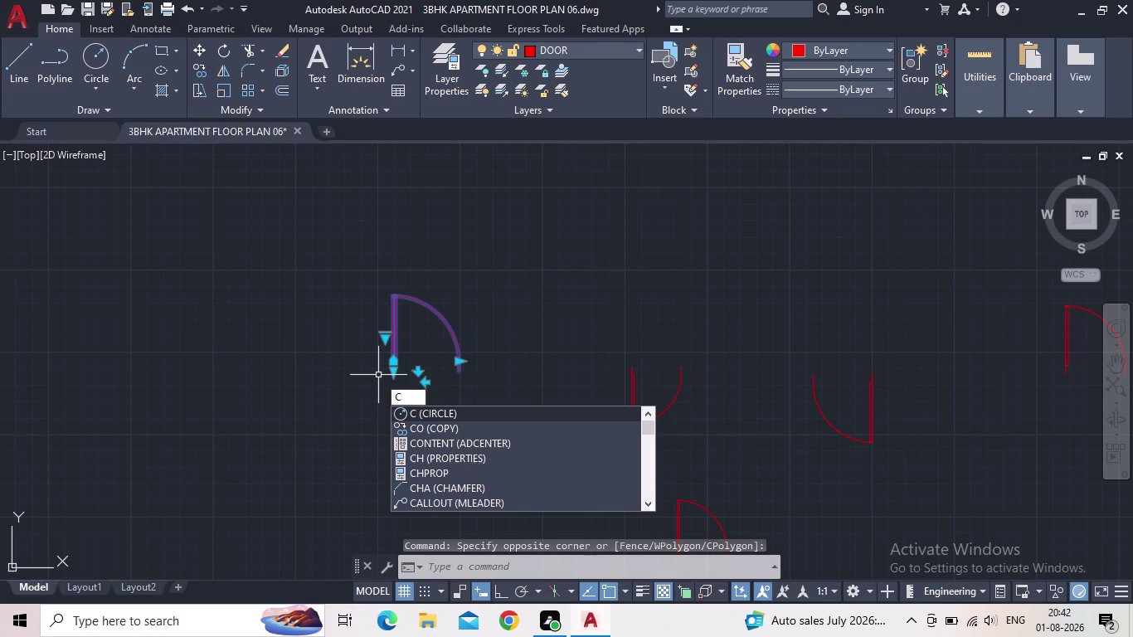
key(Return)
drag(392, 371, 384, 373)
click(255, 371)
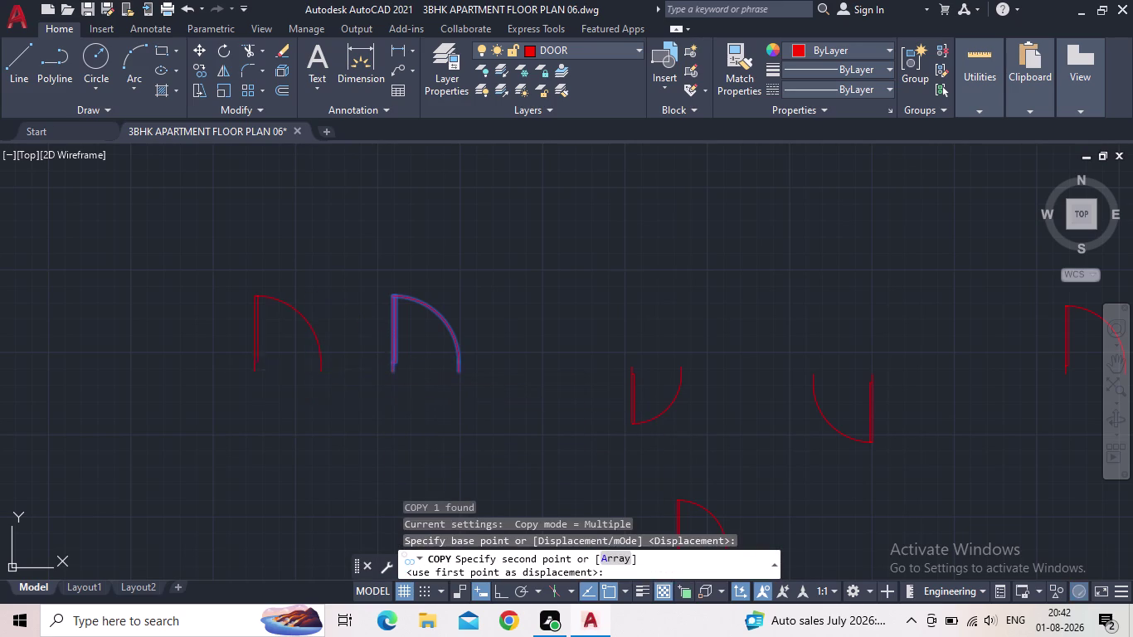
key(Escape)
Flip the right-hand door so it swings the opposite way.
scroll(up, 3)
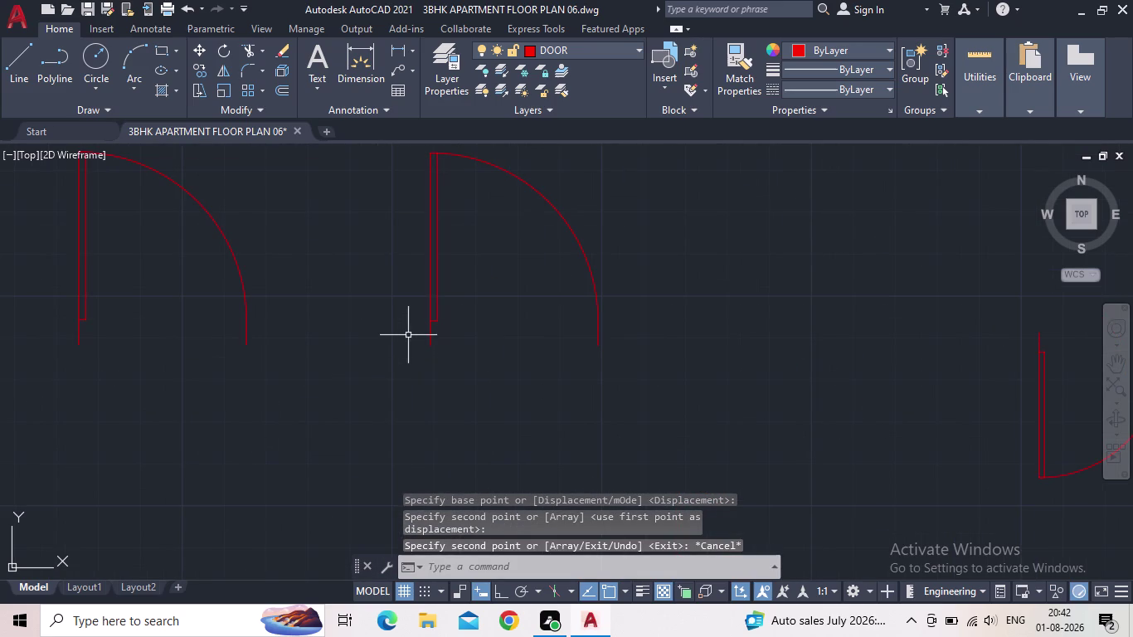
click(417, 333)
click(430, 335)
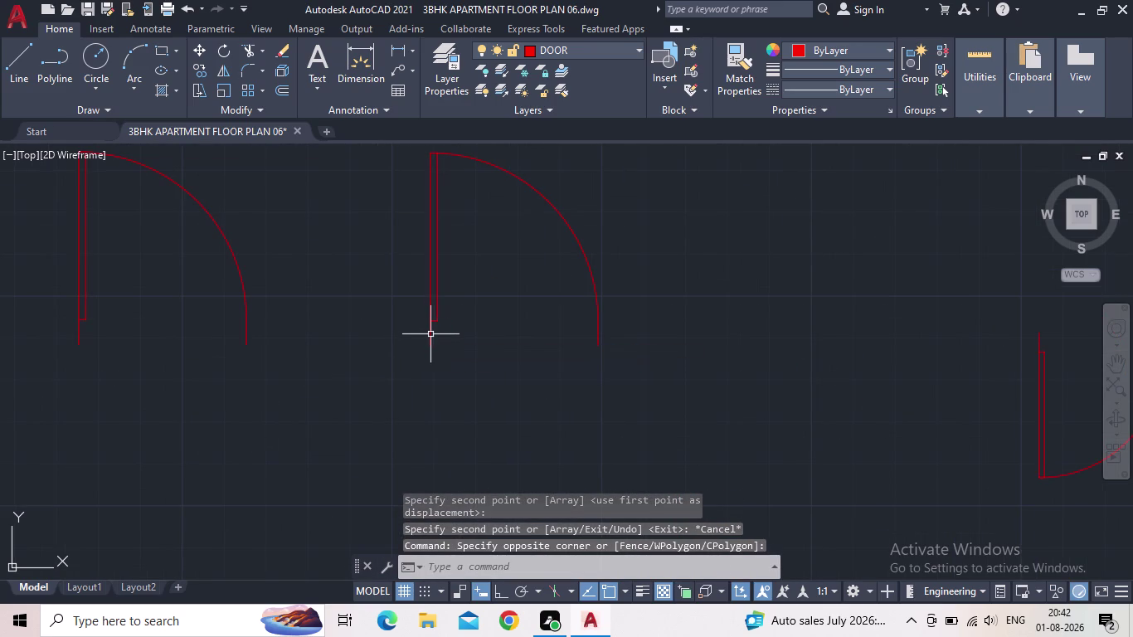
click(431, 335)
click(430, 319)
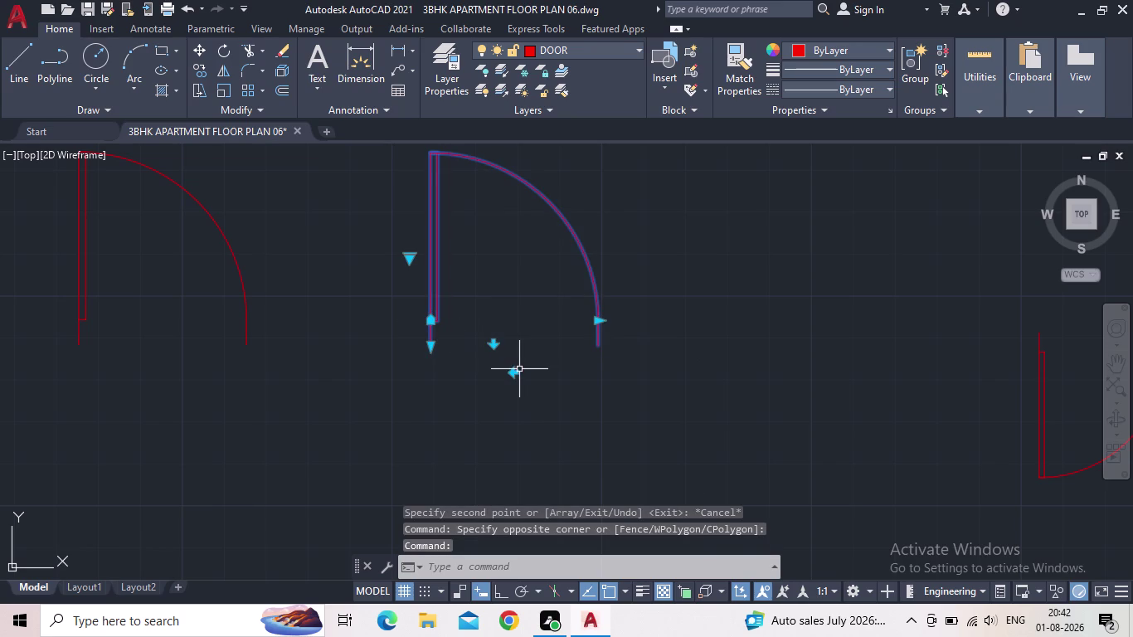
click(514, 373)
middle_drag(476, 350, 404, 390)
scroll(down, 3)
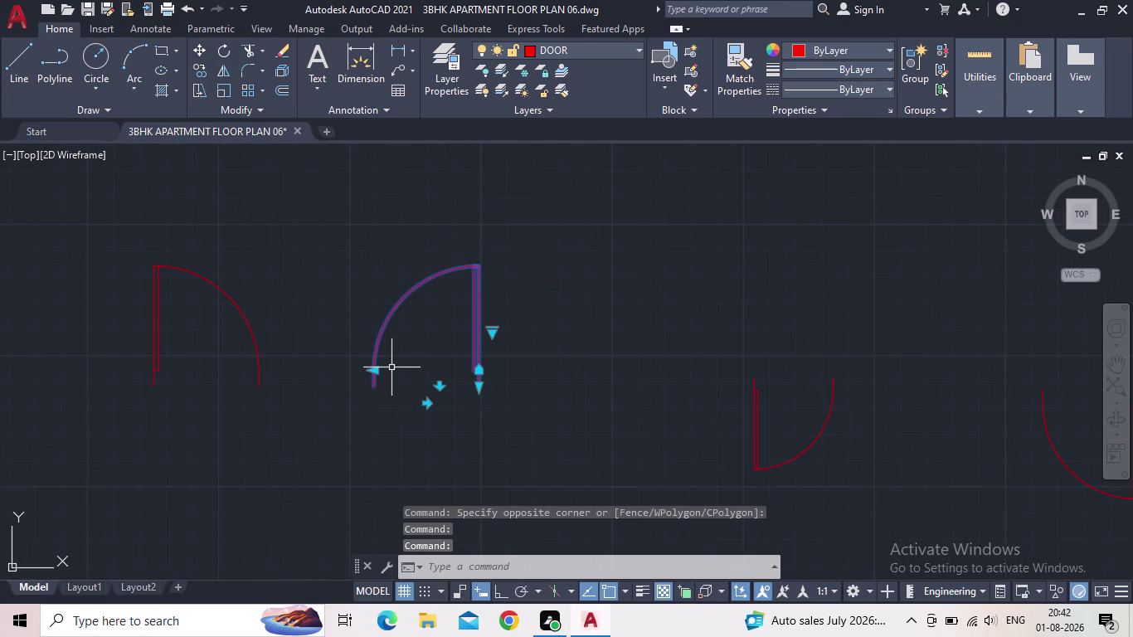
key(Escape)
Scale the flipped door from its hinge corner, with ortho restriction turned on.
text(SC)
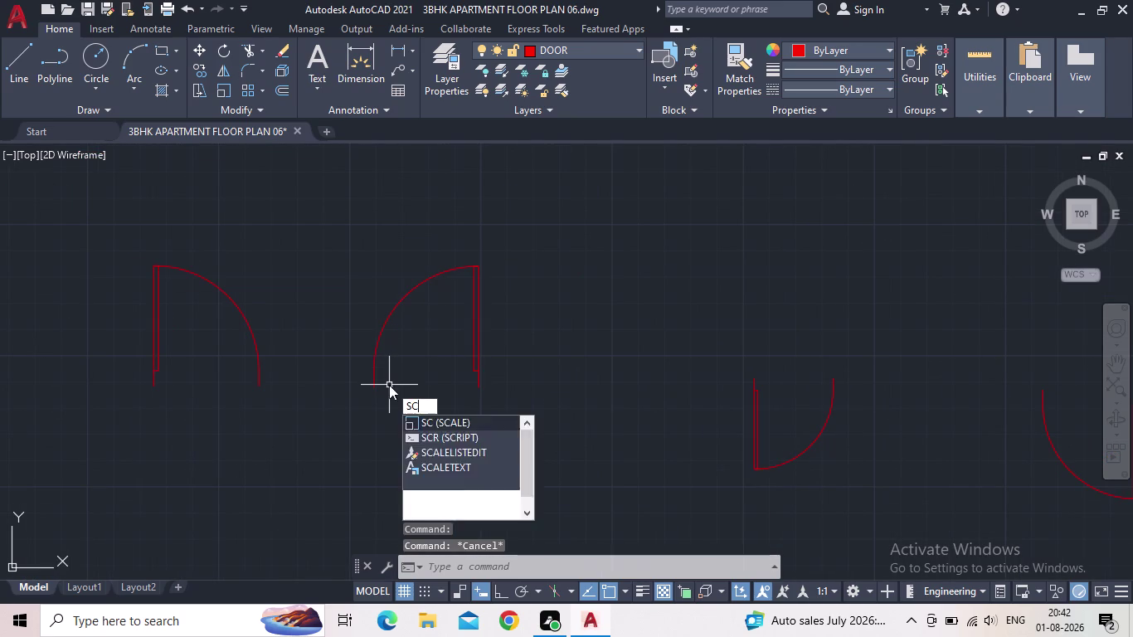
key(Return)
click(477, 397)
click(432, 328)
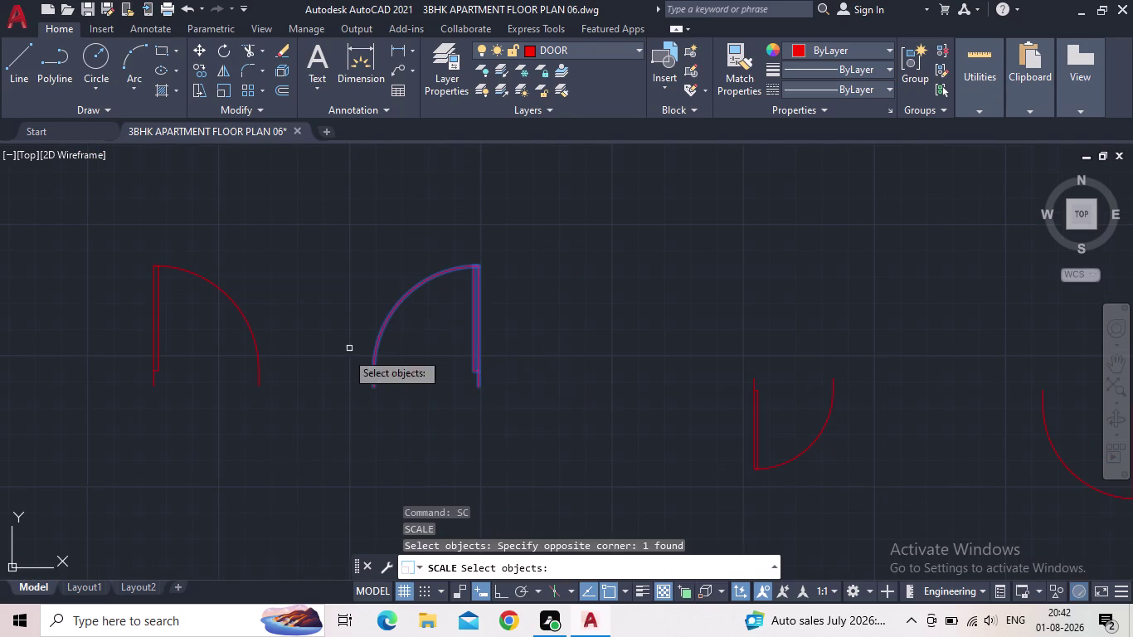
key(space)
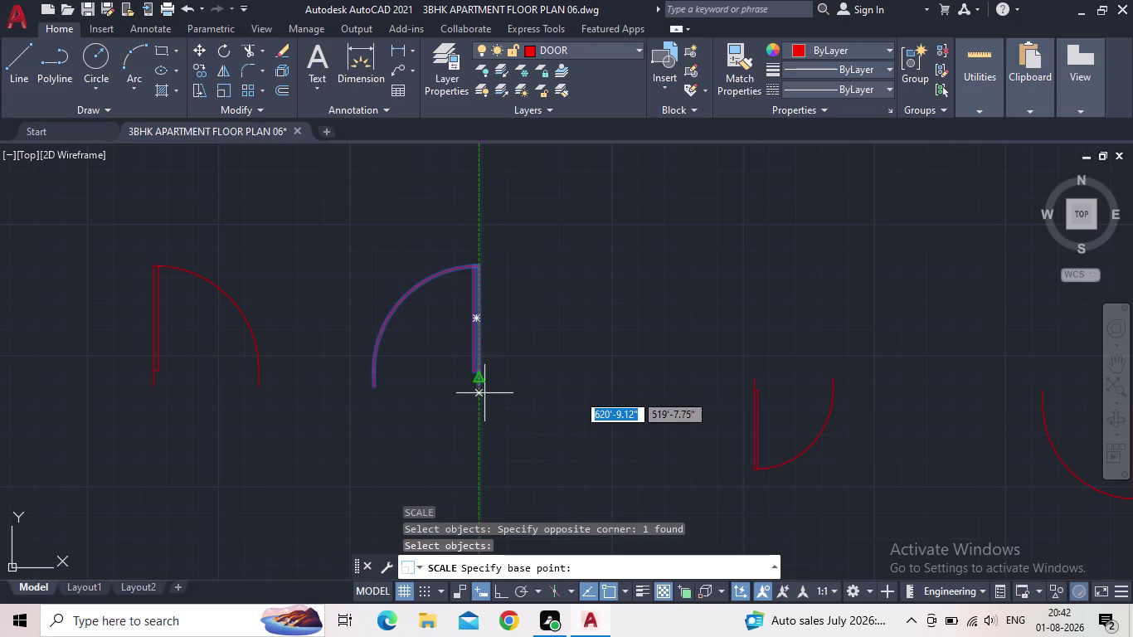
click(481, 387)
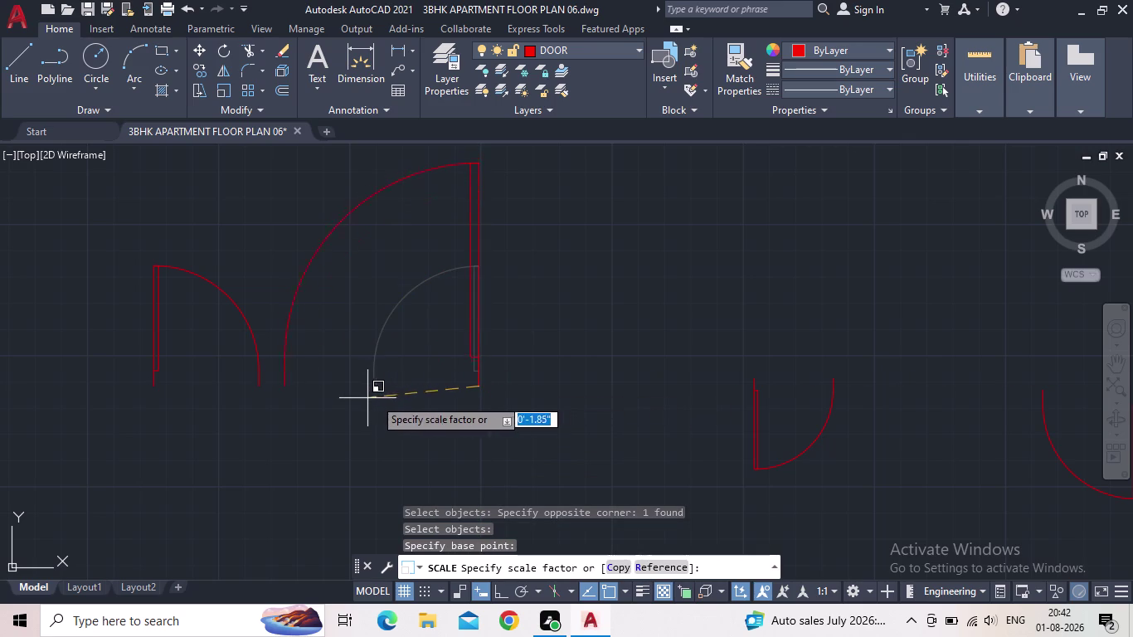
click(654, 564)
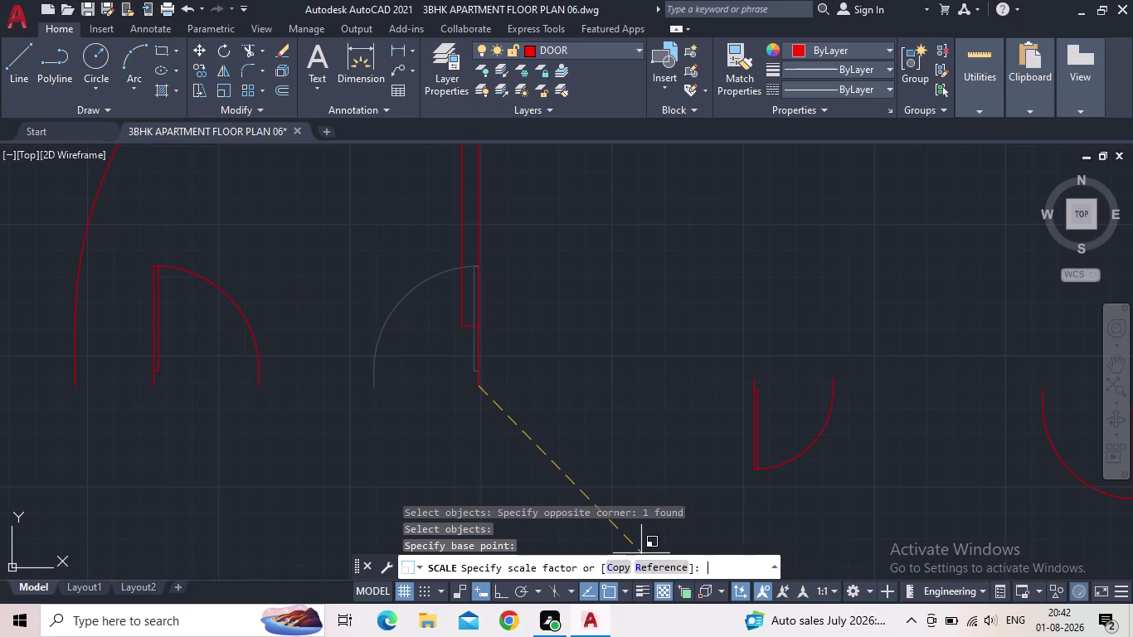
click(494, 595)
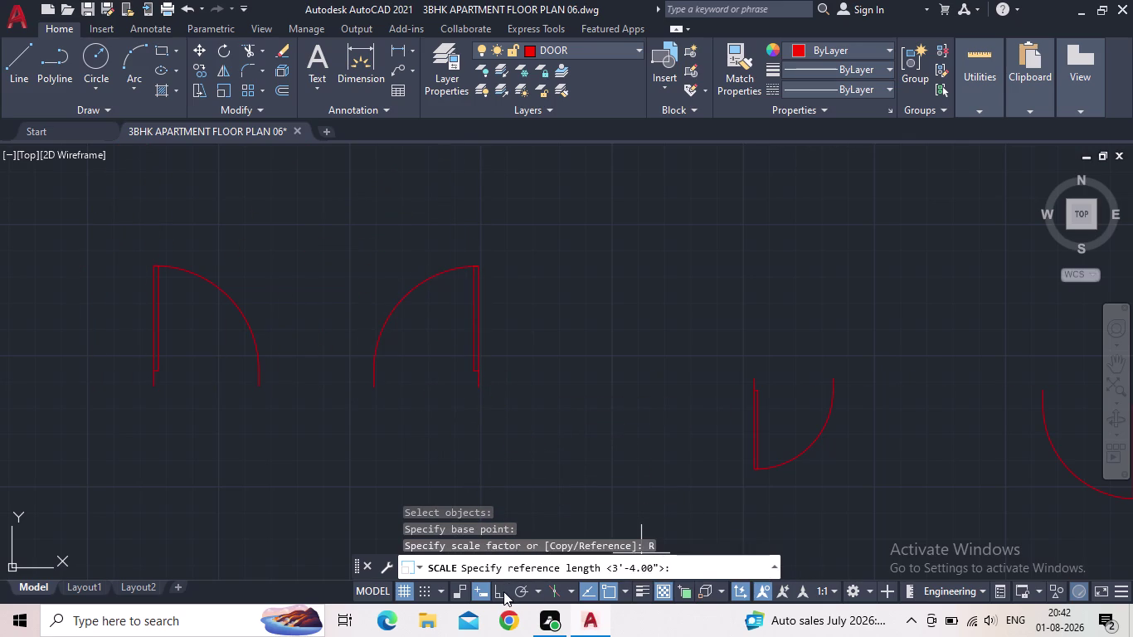
click(503, 591)
Use the door's current width as reference and set the new length to 2'-6".
click(474, 391)
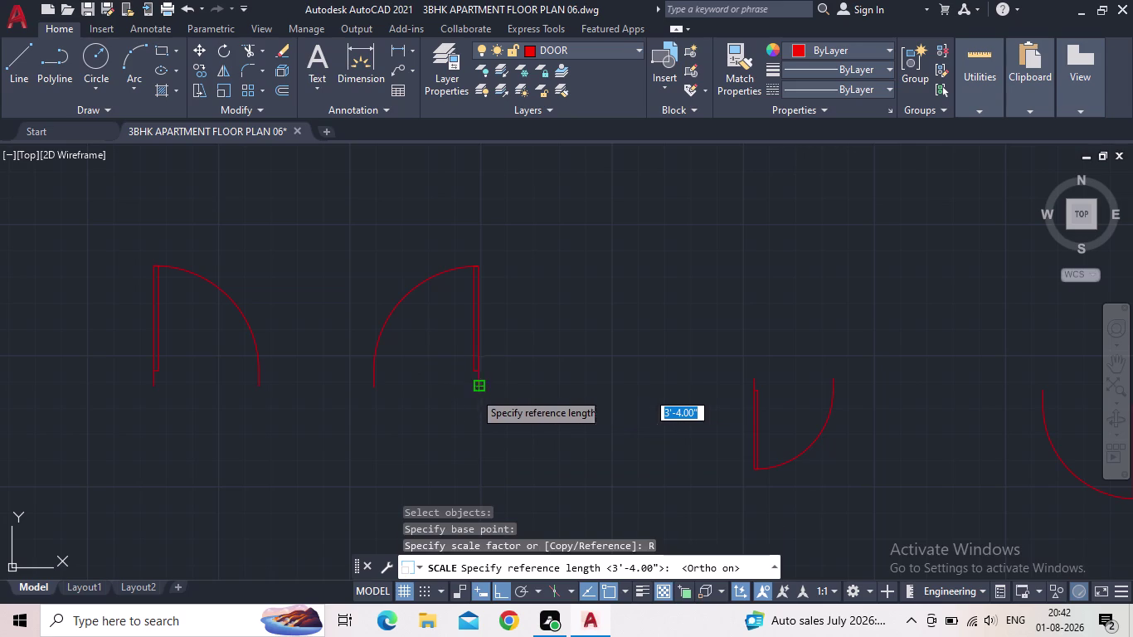
click(372, 391)
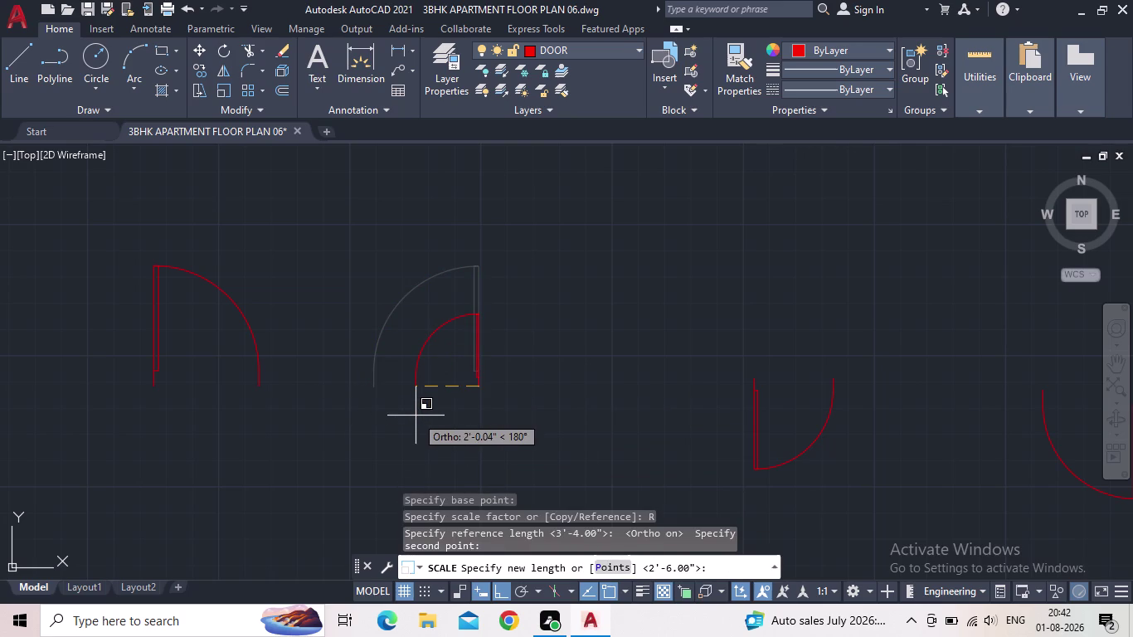
text(2.5)
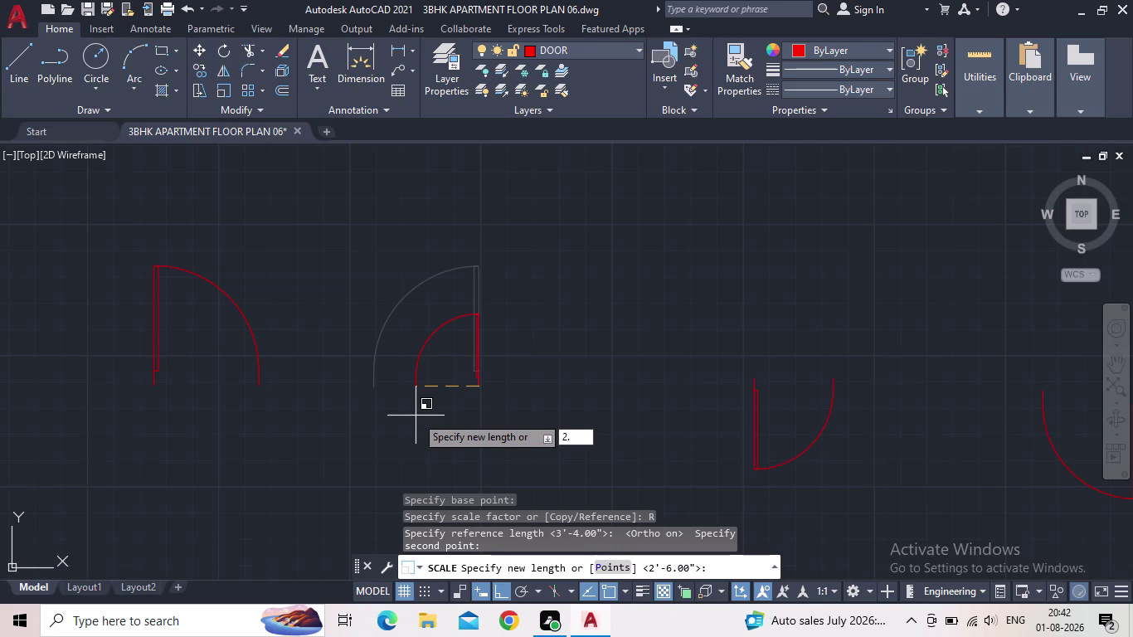
key(apostrophe)
key(Return)
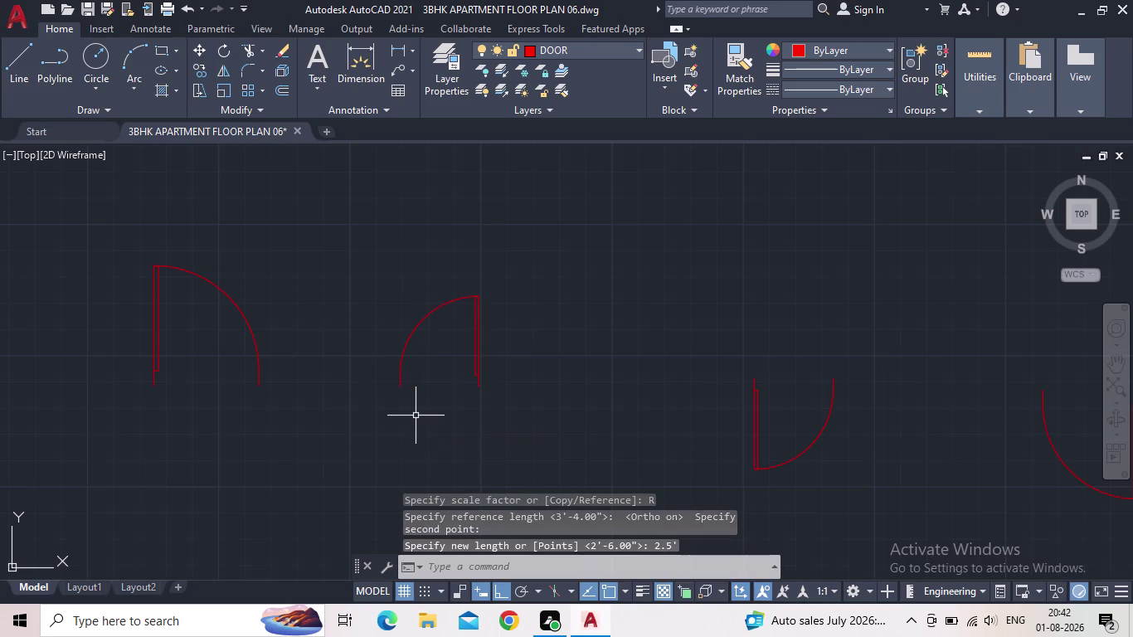
click(420, 367)
click(371, 341)
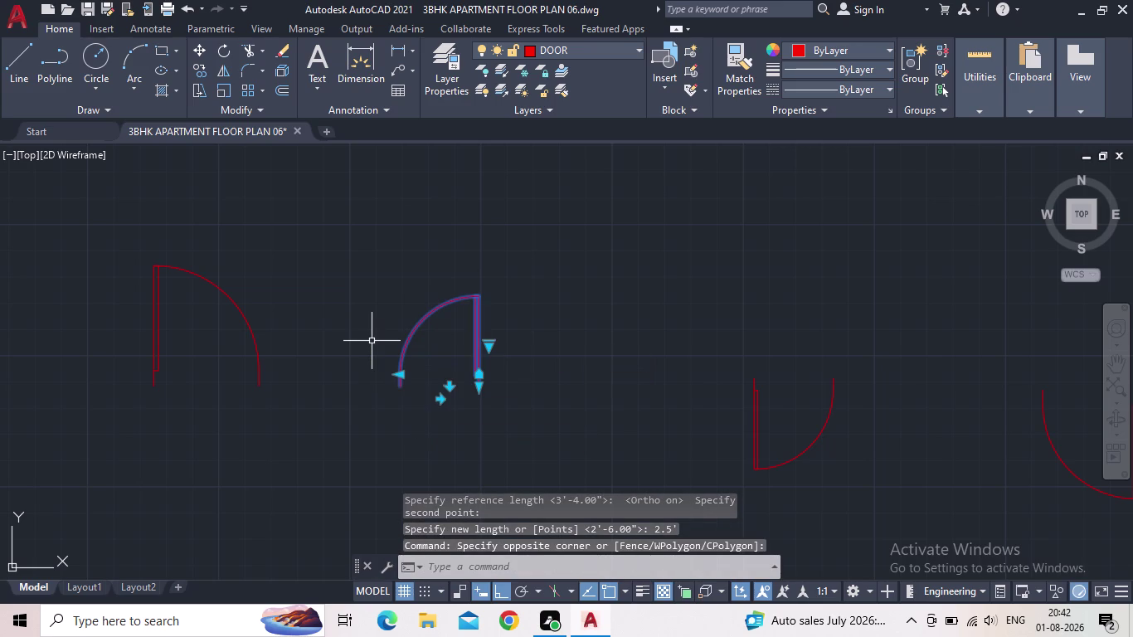
Copy the 2'-6" door to its left, using its bottom corner as base.
key(c)
key(o)
key(Return)
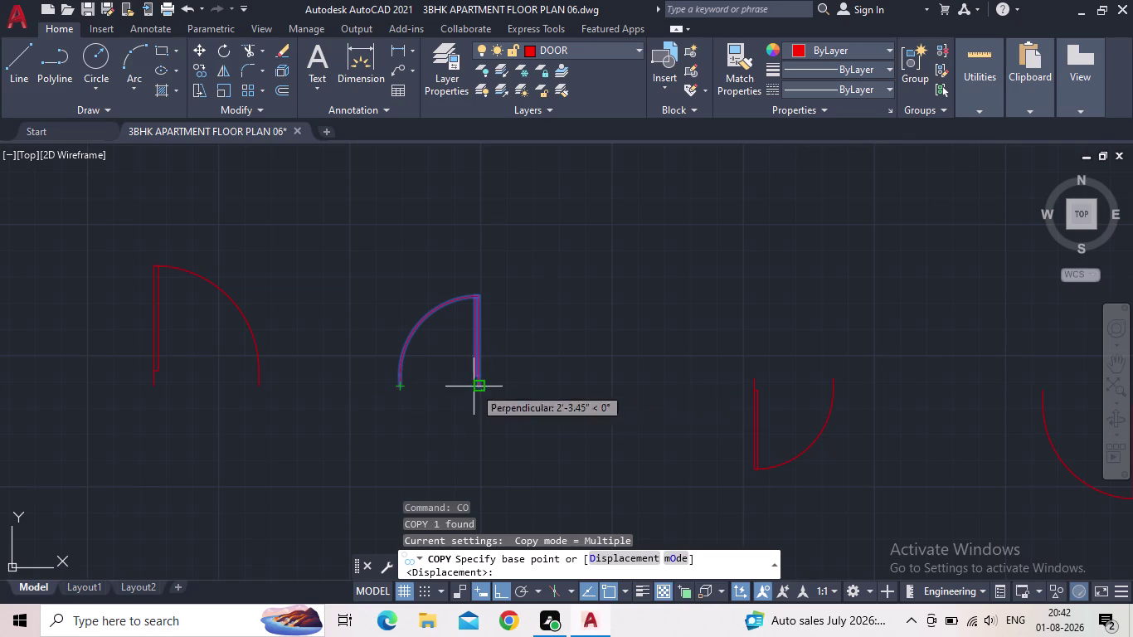
click(477, 387)
click(370, 394)
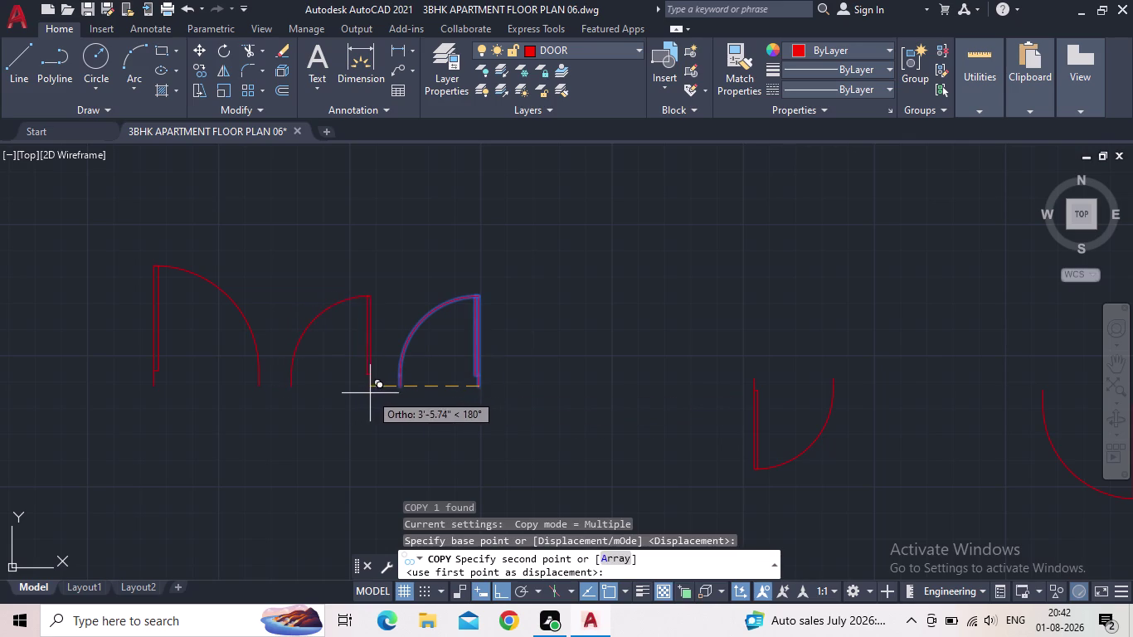
key(Escape)
Flip the copied door so it swings the other way.
drag(382, 418, 377, 406)
click(364, 371)
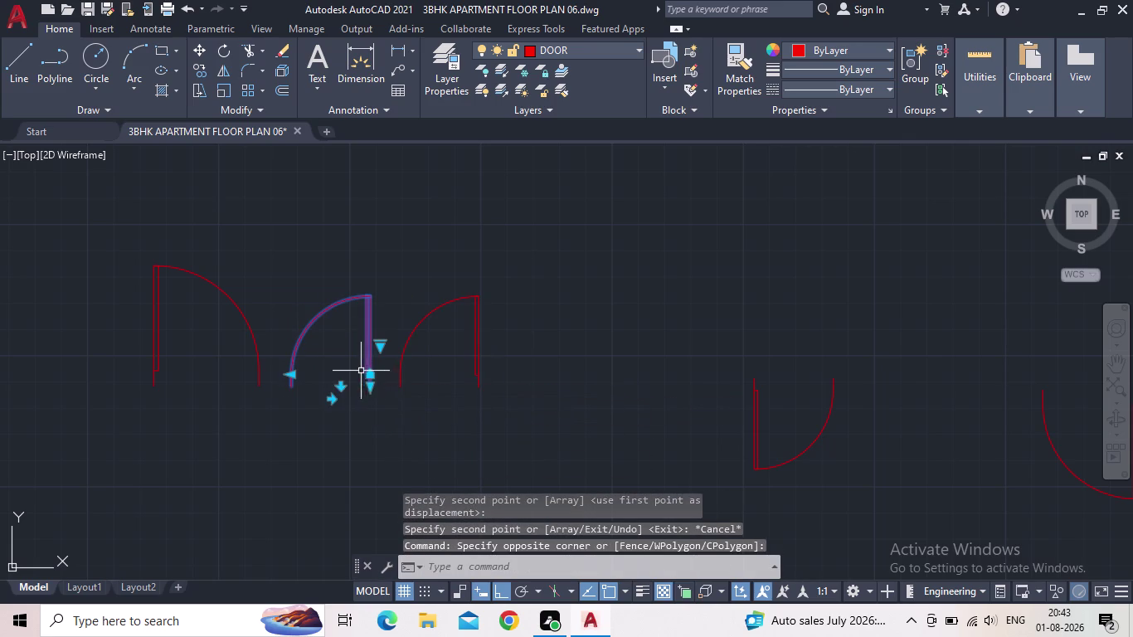
click(335, 399)
key(Escape)
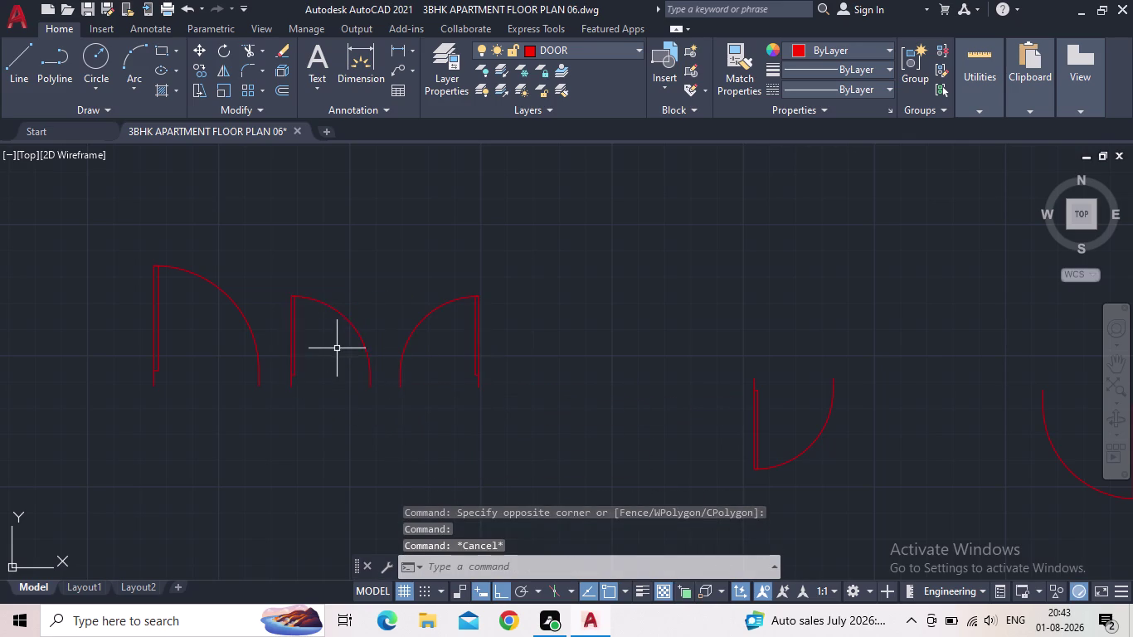
Move the flipped copy so it meets the original door's arc tip.
click(358, 338)
key(m)
key(space)
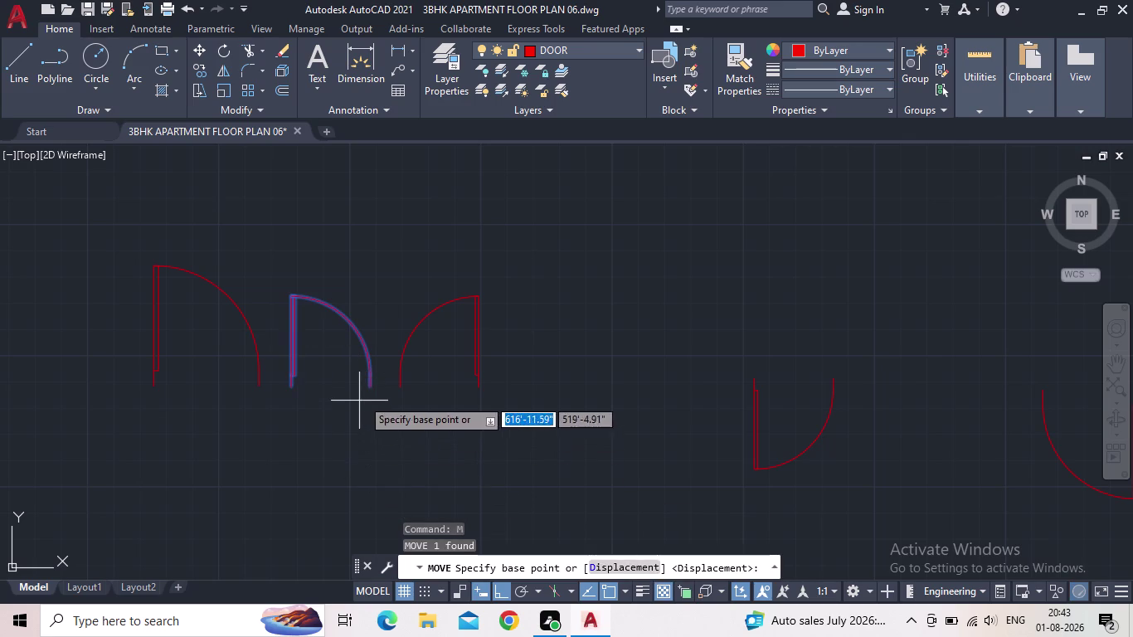
click(373, 391)
click(396, 390)
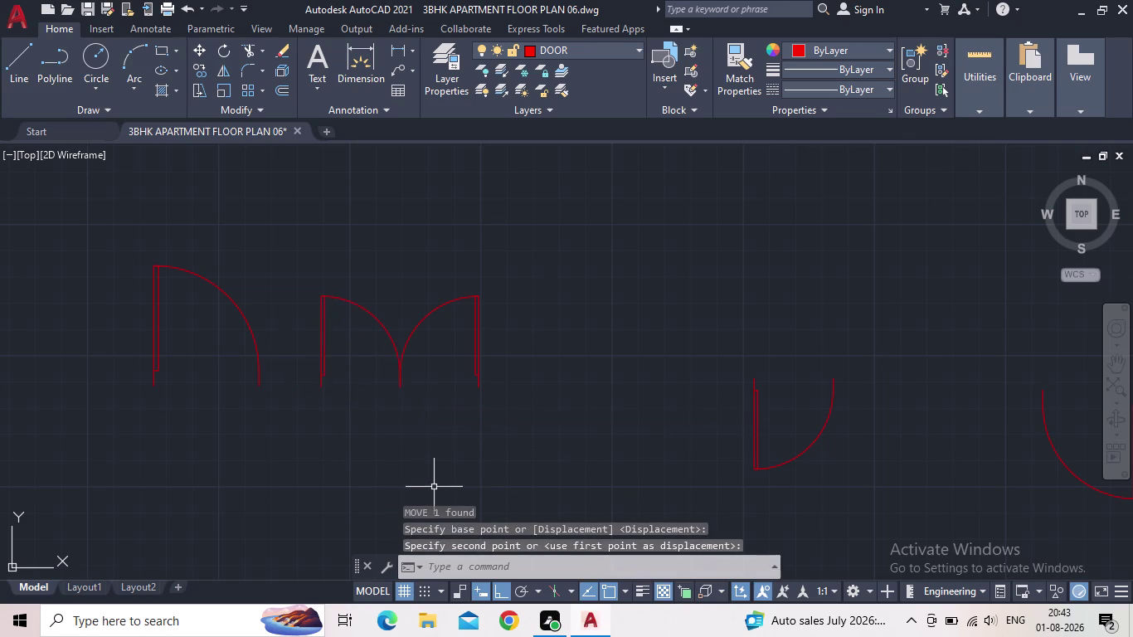
key(Escape)
scroll(down, 3)
middle_drag(444, 463, 444, 448)
scroll(up, 3)
Select both door leaves and start moving the double door.
click(502, 396)
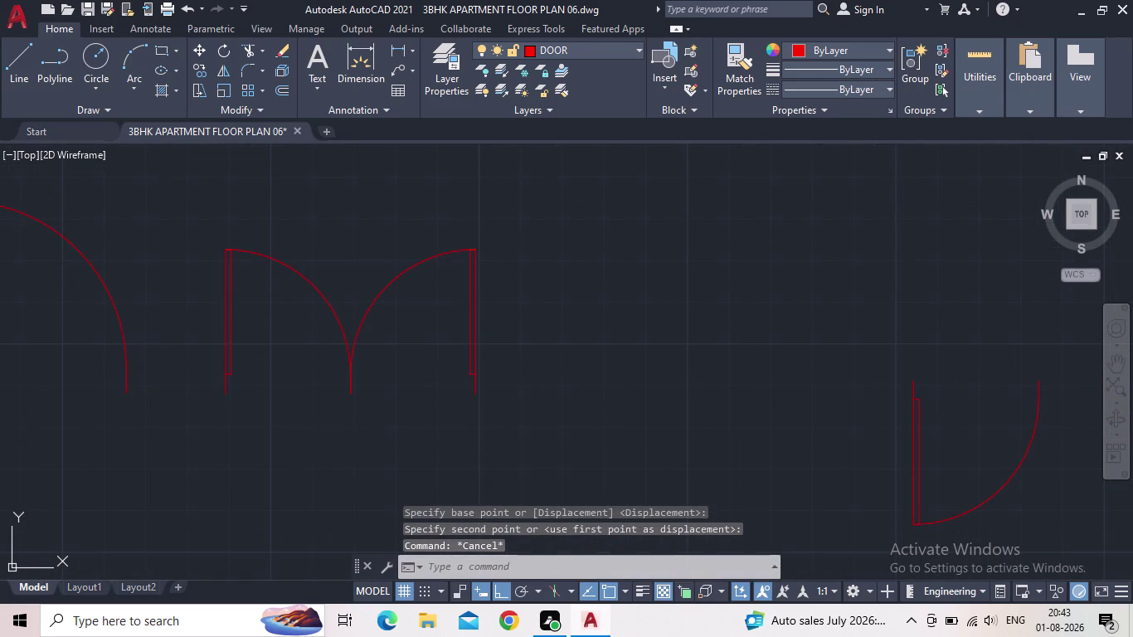
click(224, 335)
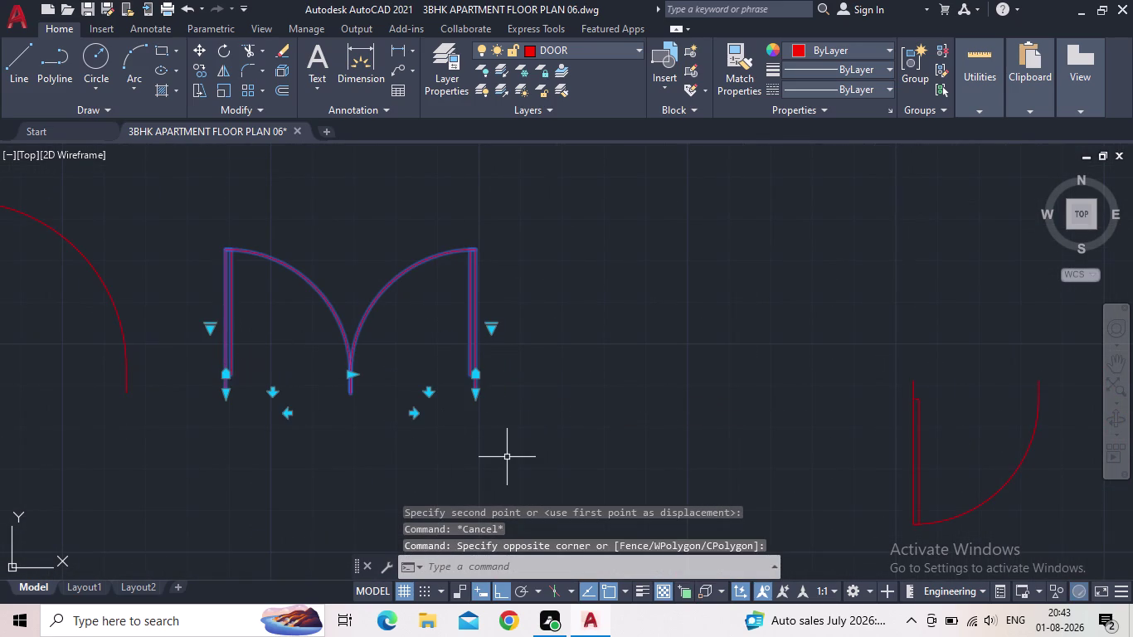
key(m)
key(Return)
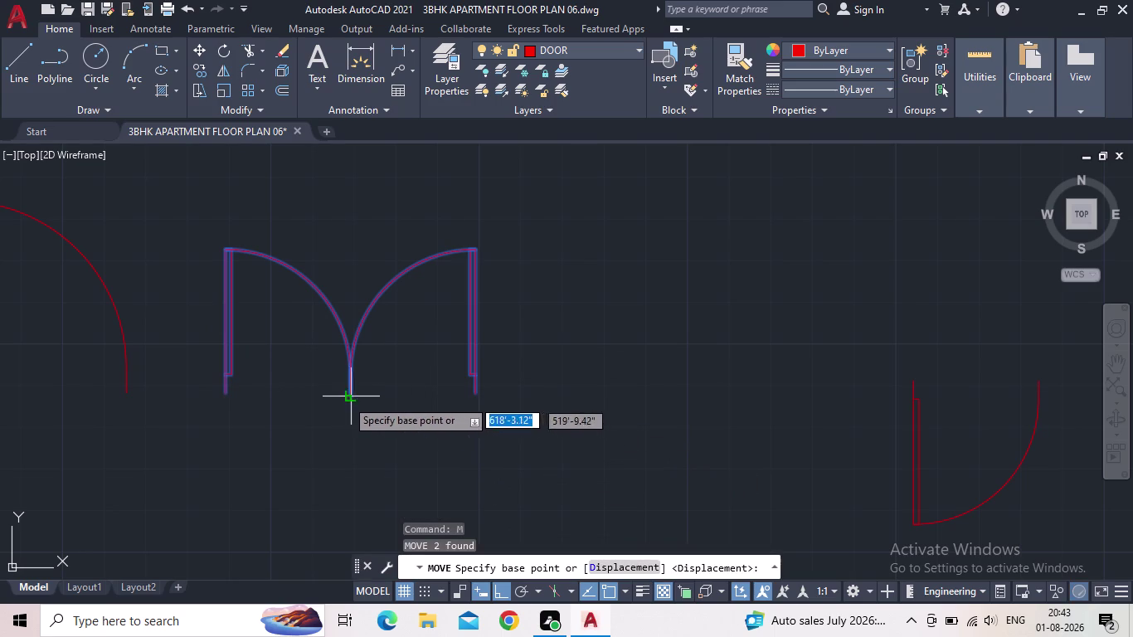
Move the double door from its centre into the bottom-wall entrance opening.
click(227, 395)
scroll(down, 3)
middle_drag(755, 403, 749, 402)
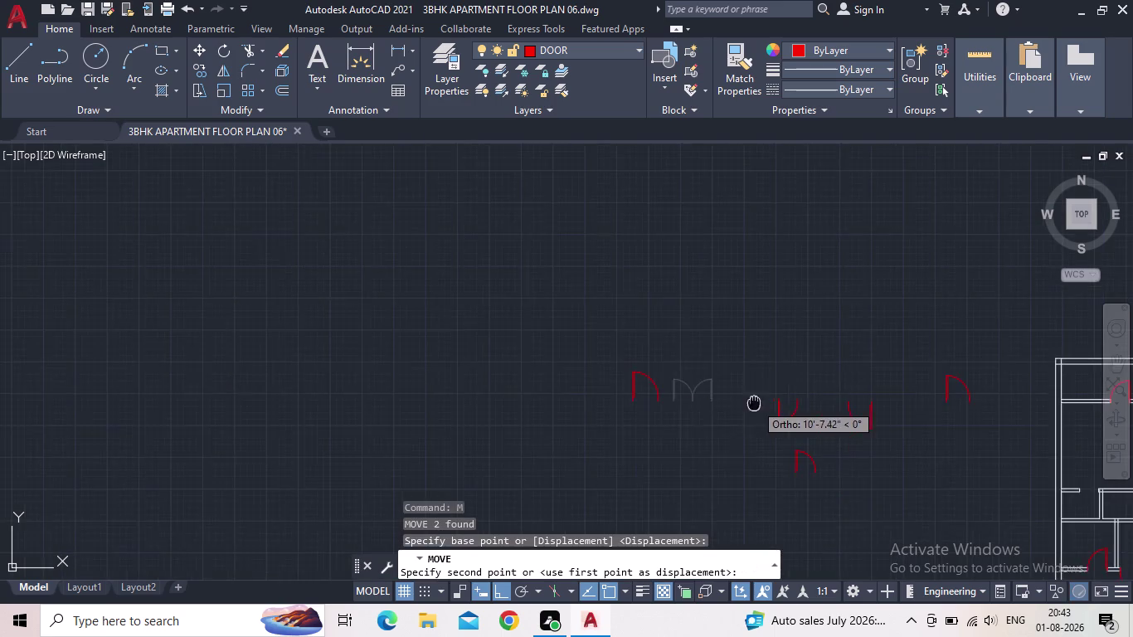
middle_drag(750, 403, 627, 380)
middle_drag(756, 529, 755, 518)
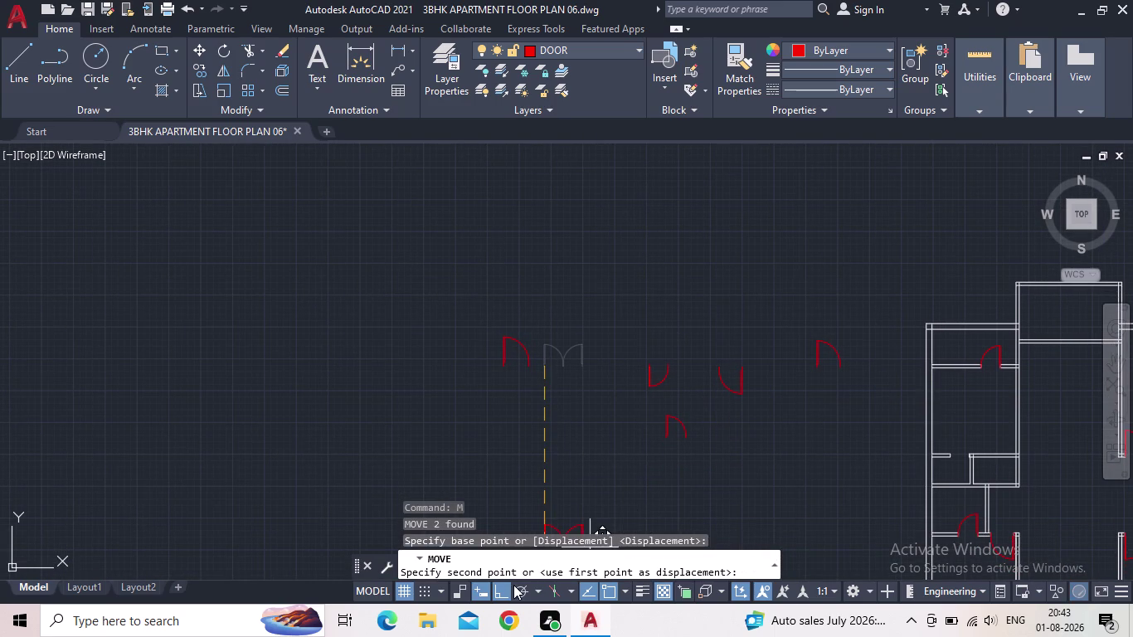
click(498, 586)
middle_drag(731, 452, 669, 423)
scroll(down, 3)
scroll(up, 3)
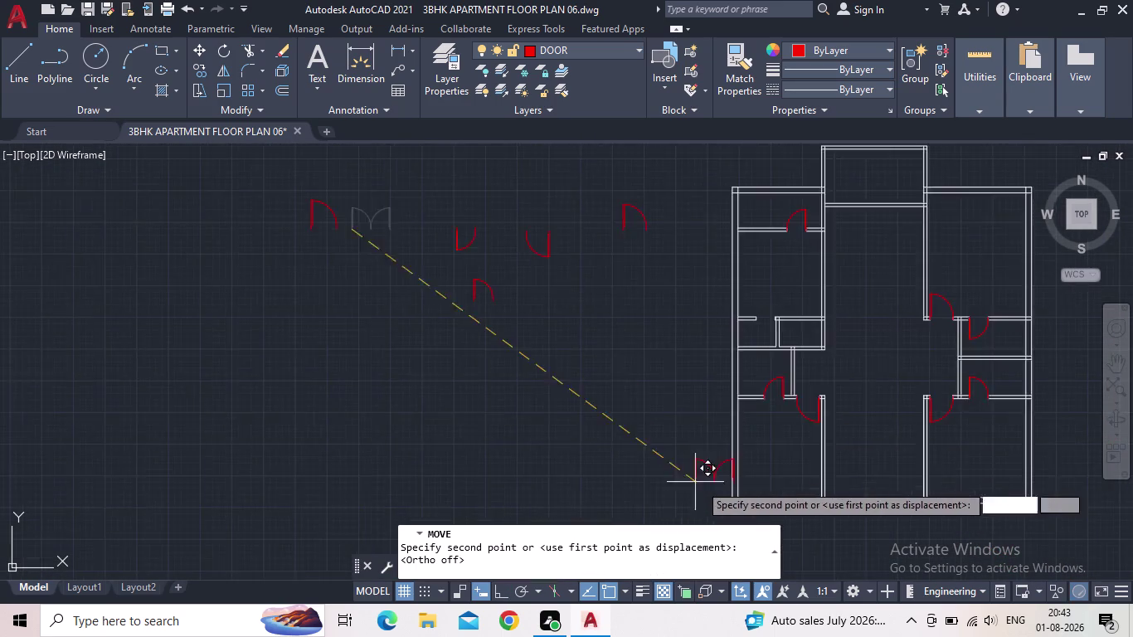
middle_drag(910, 494, 664, 384)
scroll(up, 3)
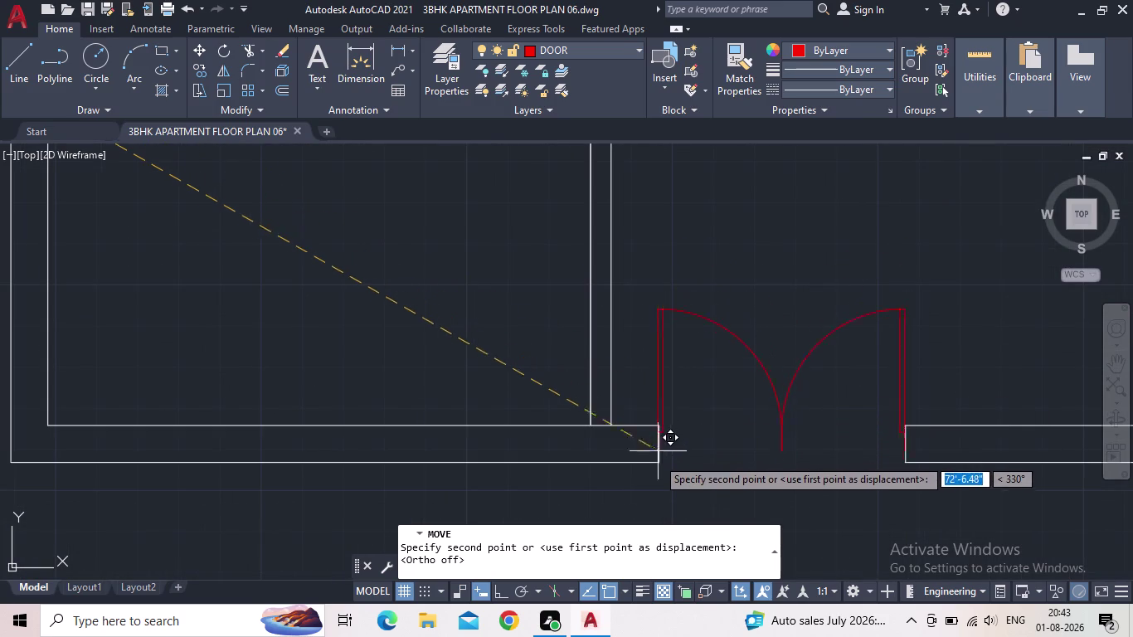
scroll(up, 3)
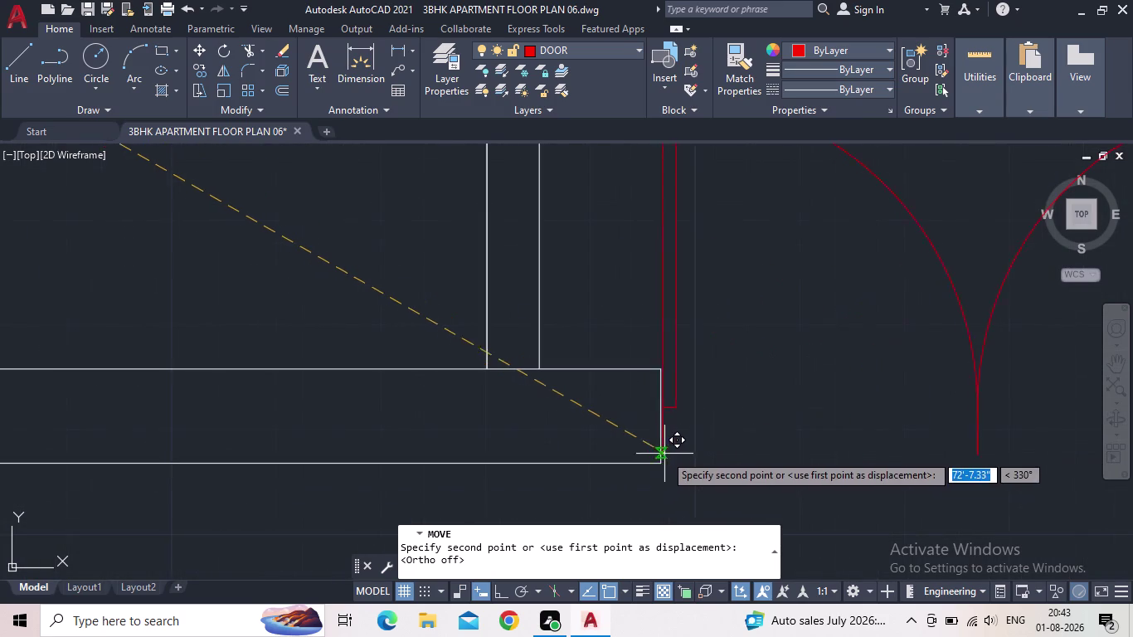
scroll(up, 3)
click(655, 478)
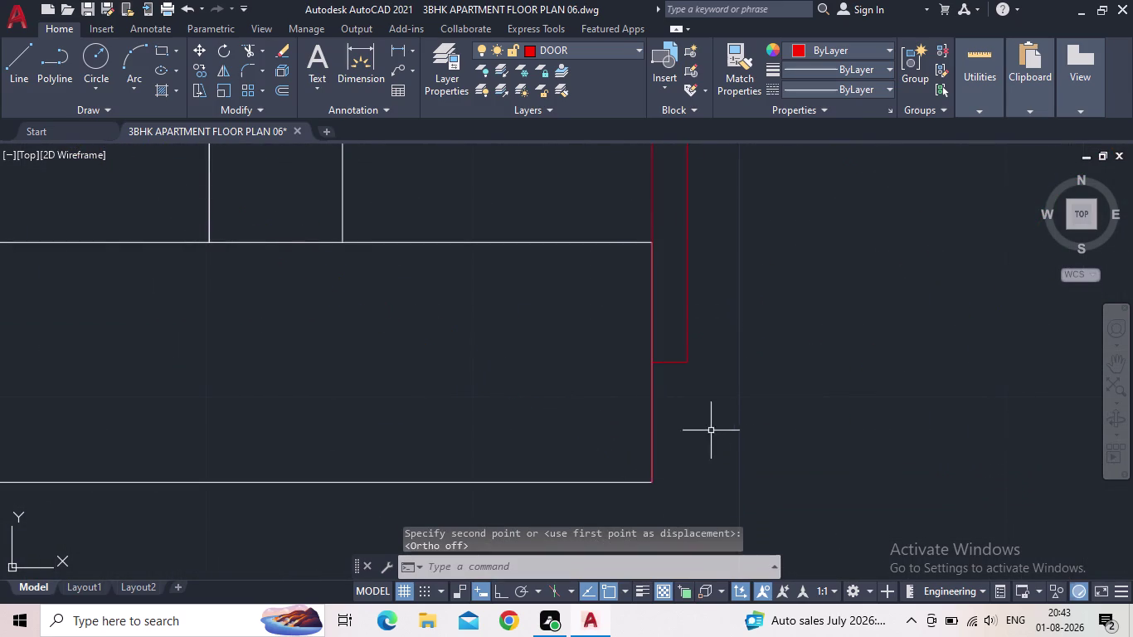
scroll(down, 3)
scroll(down, 3)
middle_drag(790, 431, 720, 420)
scroll(down, 3)
scroll(down, 3)
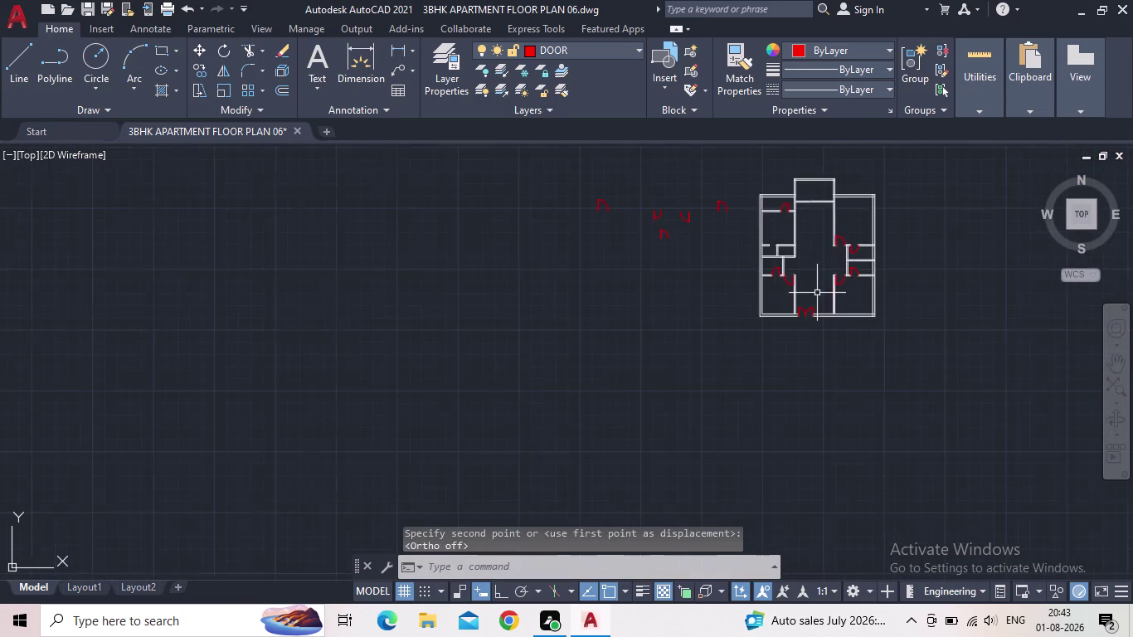
Pan and zoom across the whole plan to check the door placements.
scroll(up, 3)
middle_click(817, 292)
scroll(down, 3)
scroll(up, 3)
middle_drag(808, 332, 798, 459)
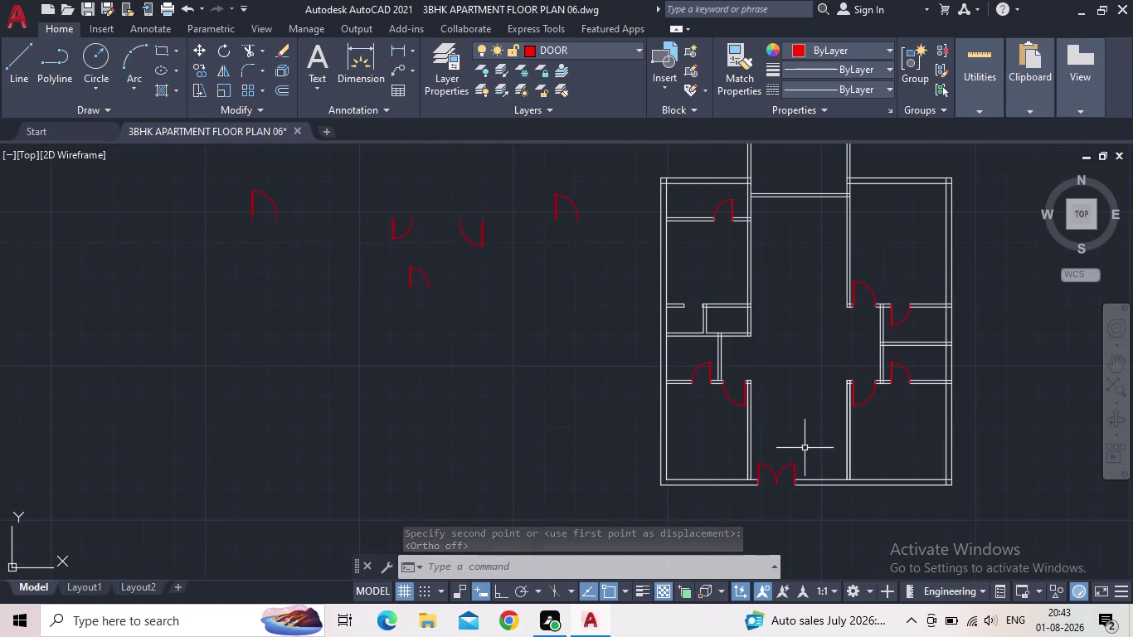
middle_click(770, 375)
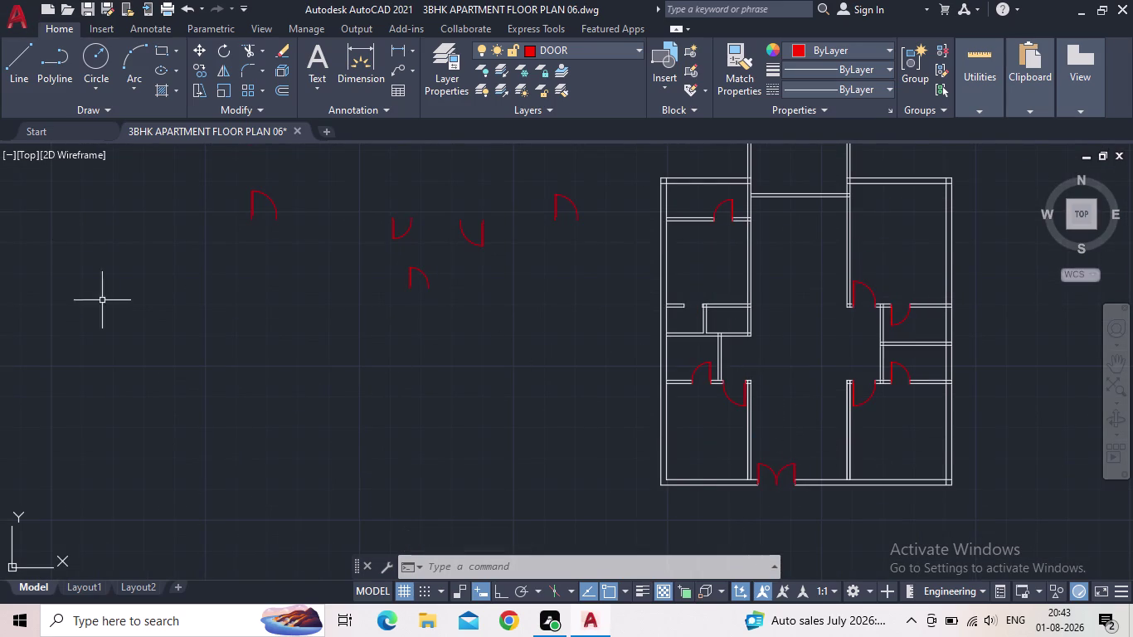
scroll(down, 3)
middle_drag(499, 260, 568, 406)
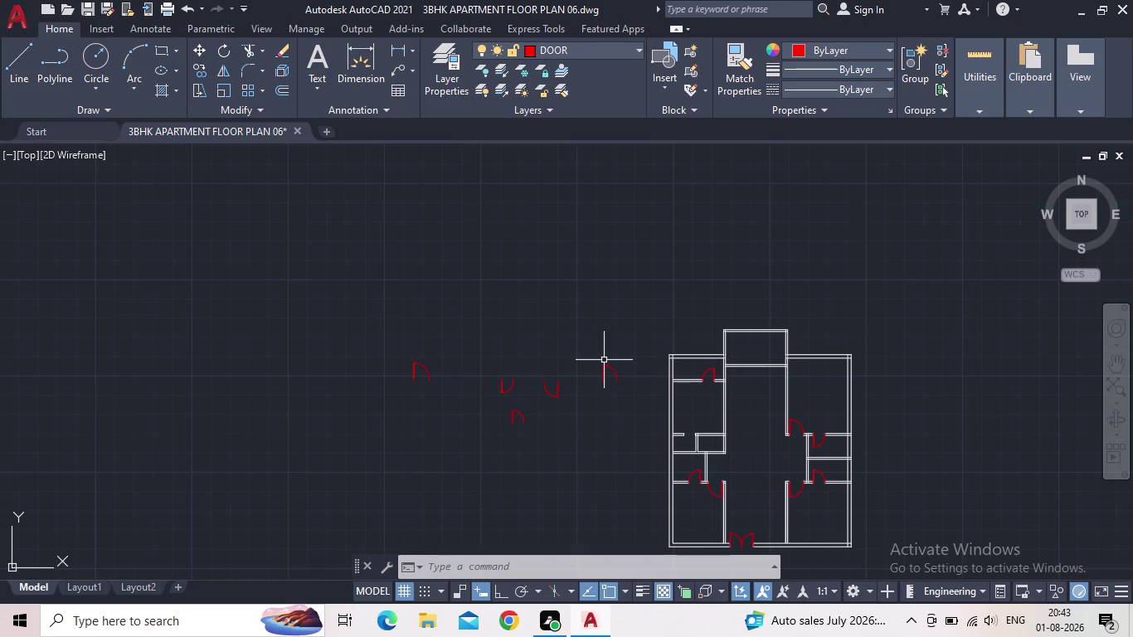
scroll(up, 3)
middle_drag(605, 392, 580, 350)
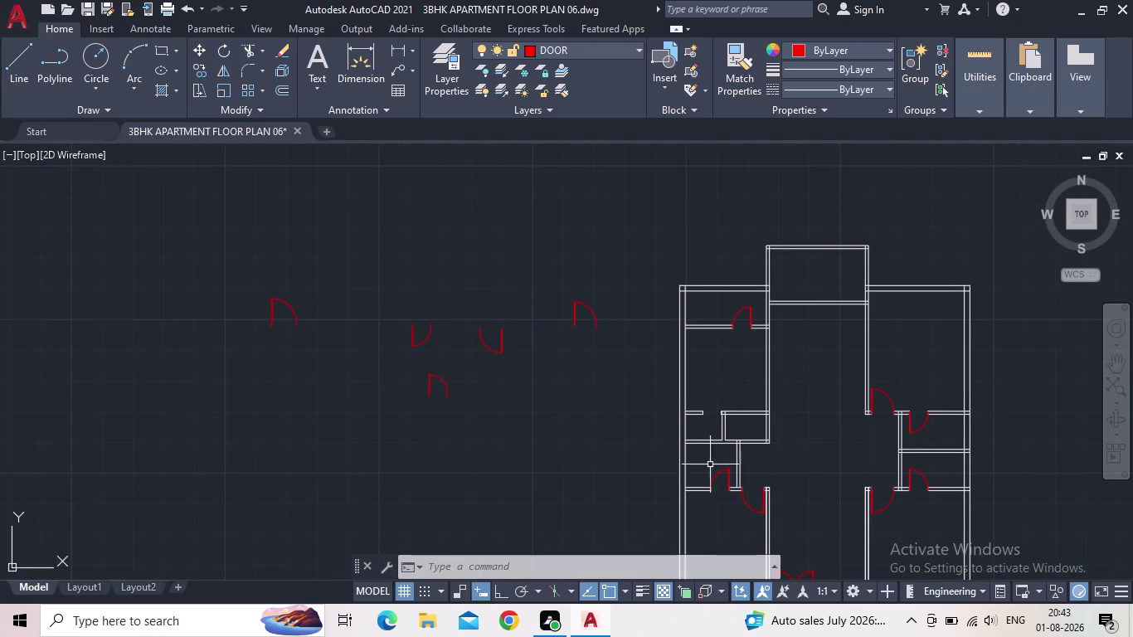
scroll(up, 3)
Inspect the upper and left rooms' doors, then bring up the layer list.
middle_drag(749, 386, 701, 376)
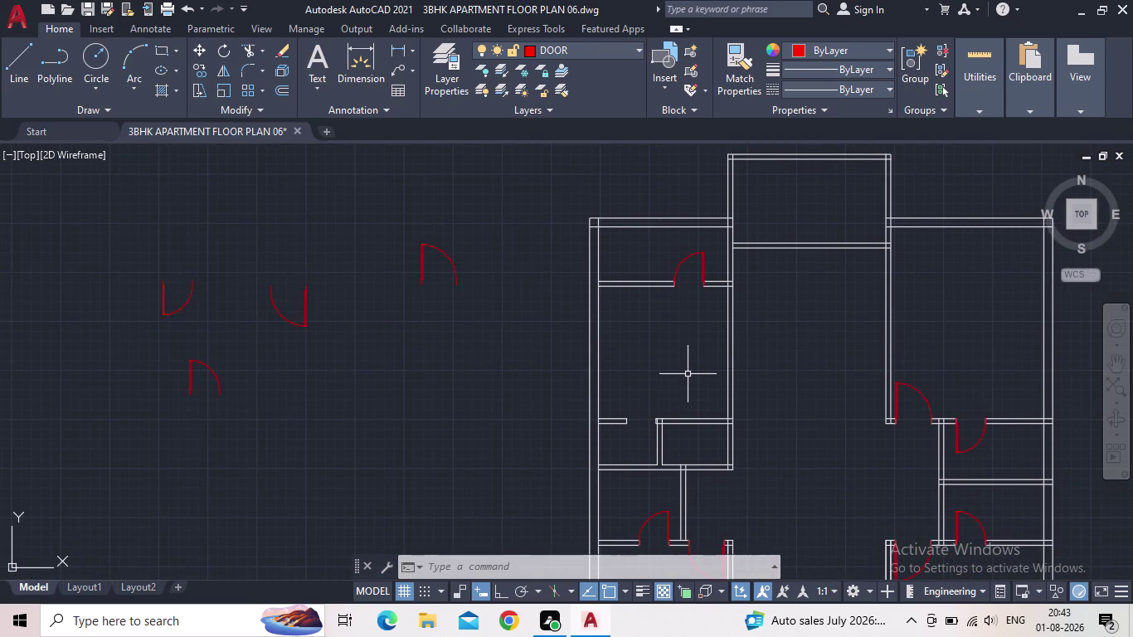
scroll(up, 3)
middle_drag(683, 374, 661, 375)
scroll(down, 3)
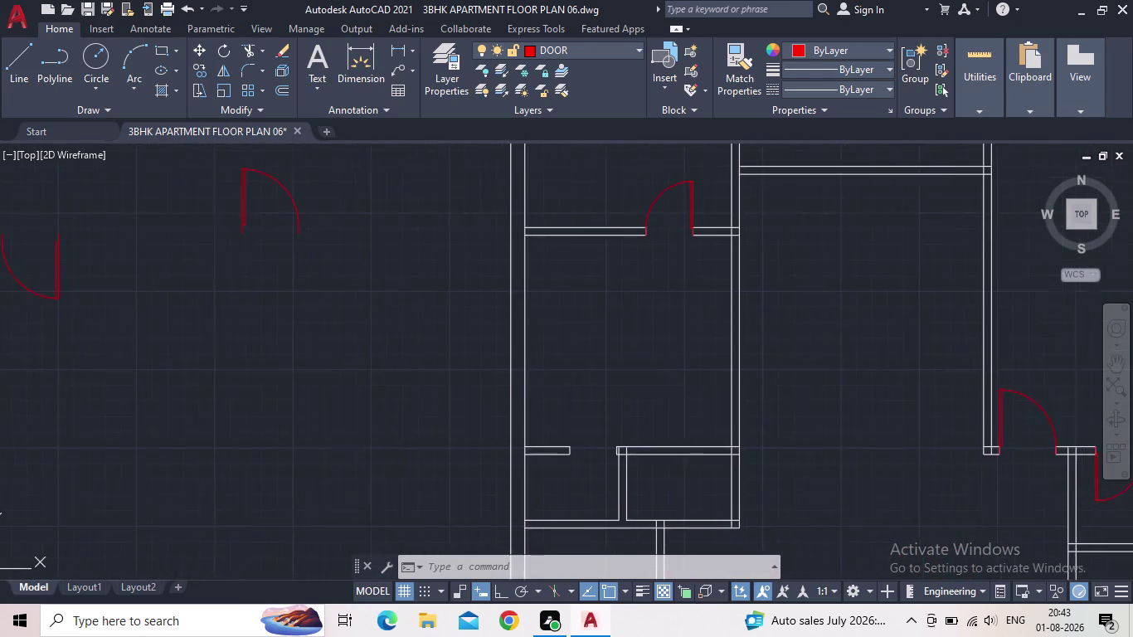
scroll(down, 3)
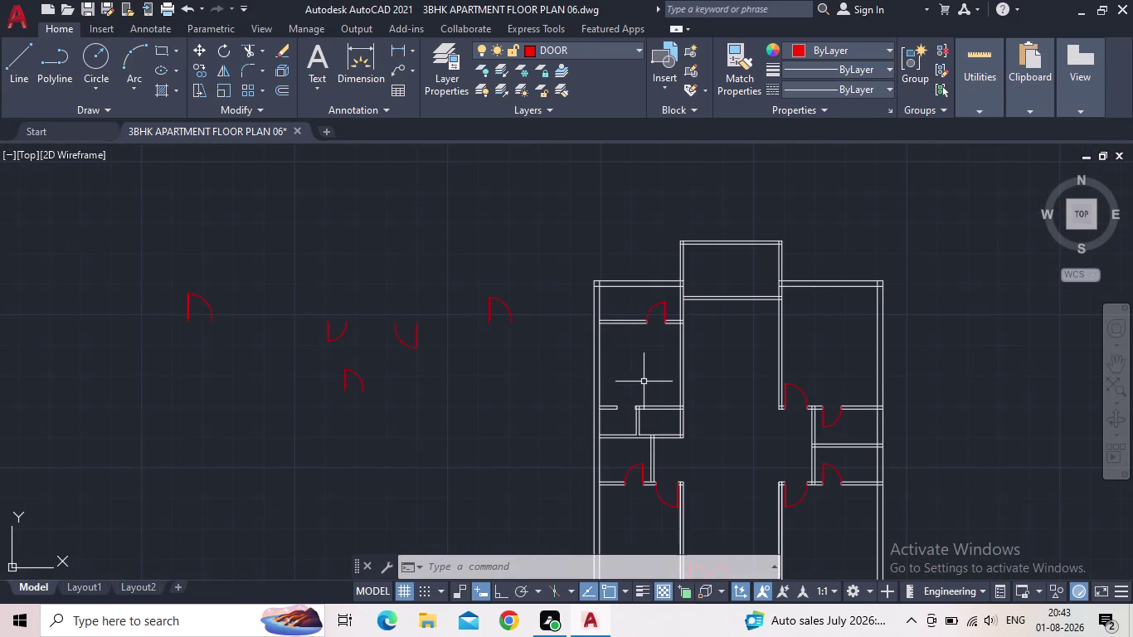
middle_drag(641, 382, 624, 387)
scroll(down, 3)
scroll(up, 3)
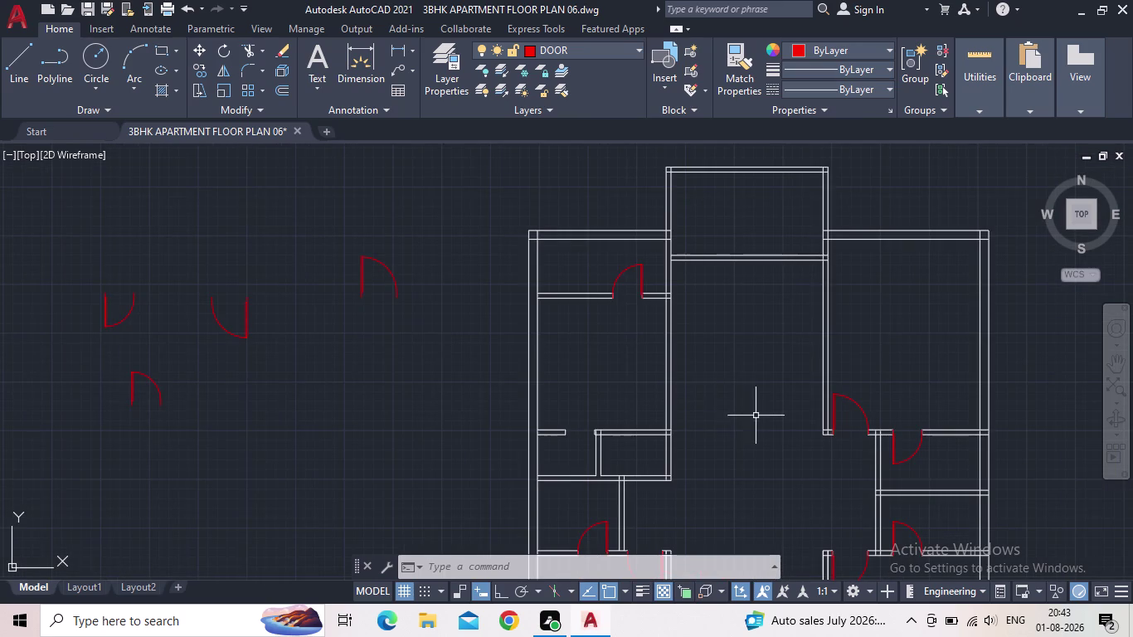
middle_drag(759, 416, 689, 386)
scroll(down, 3)
scroll(up, 3)
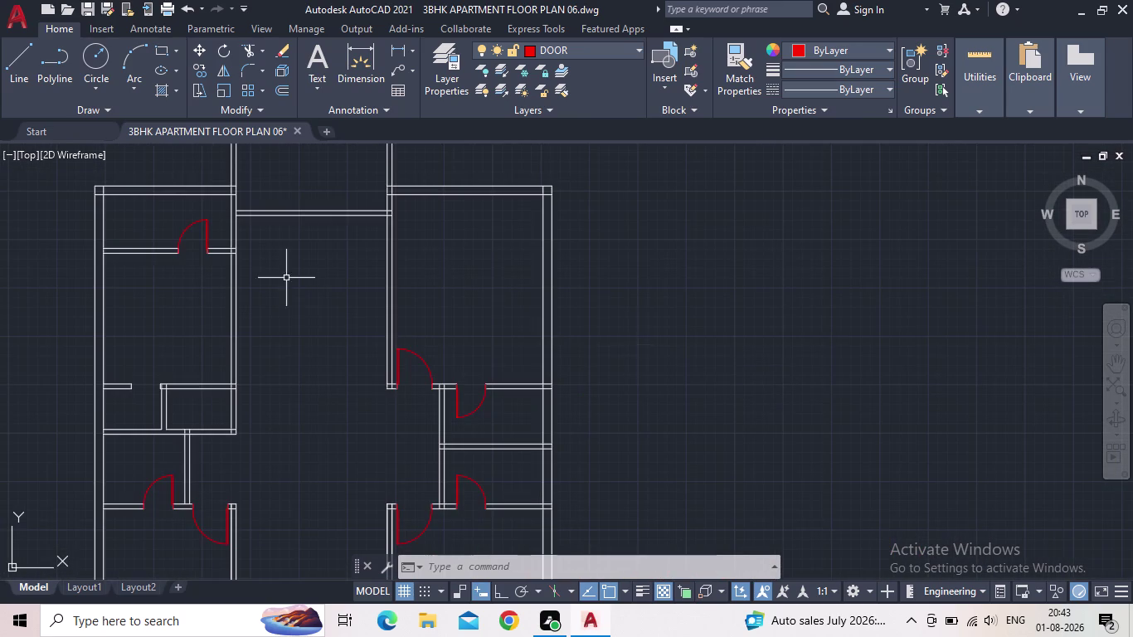
key(Escape)
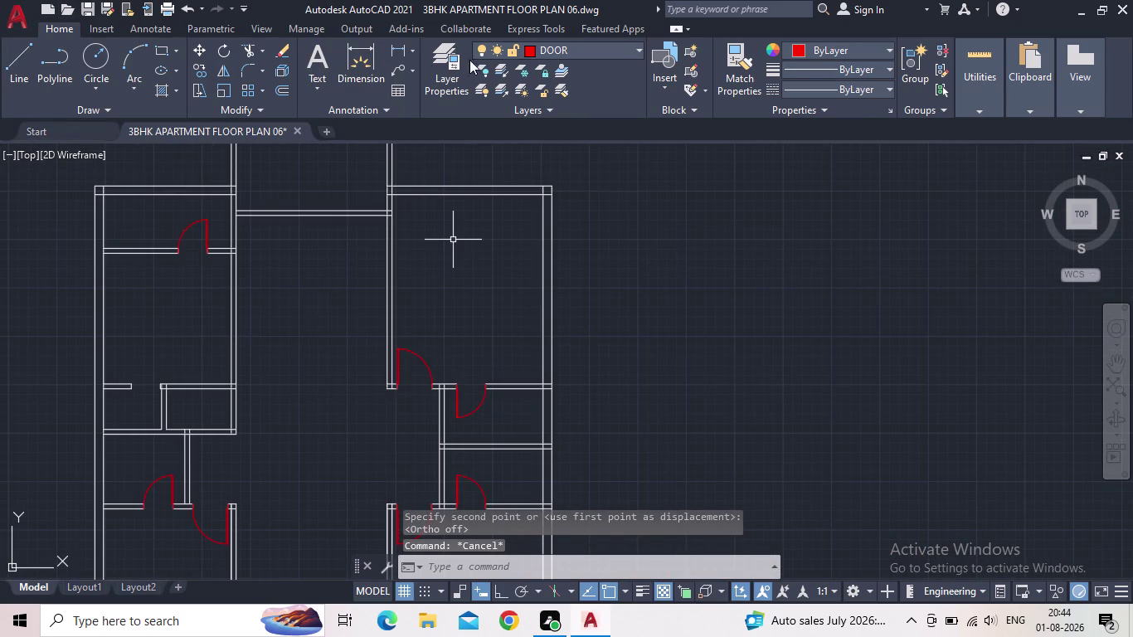
click(443, 66)
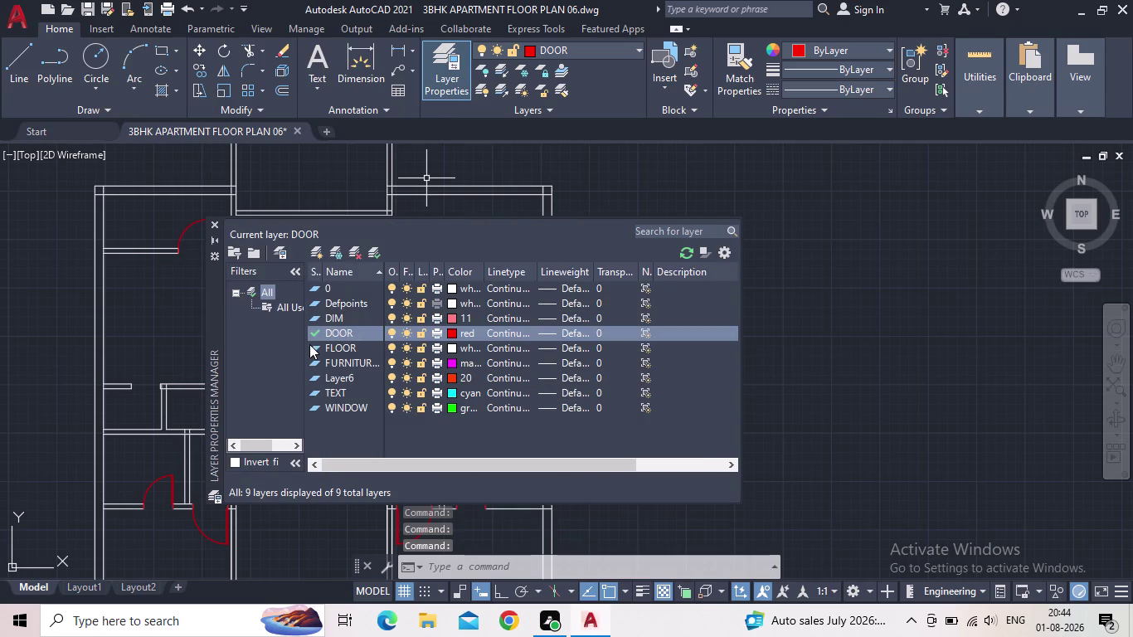
Make FLOOR the current layer.
click(312, 348)
click(312, 348)
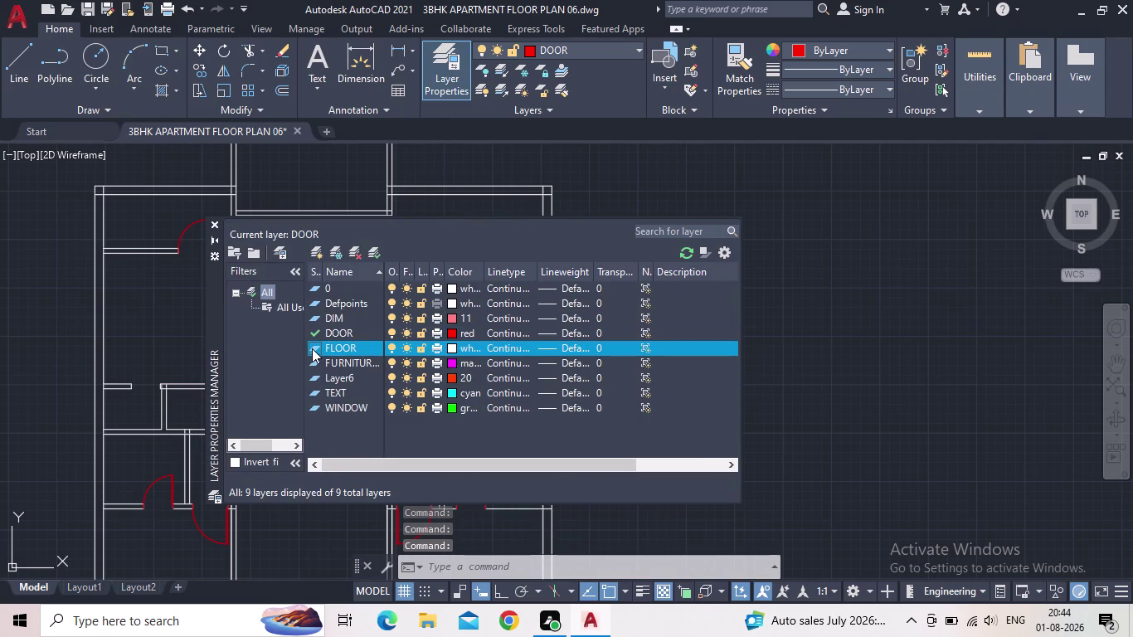
click(312, 347)
click(312, 348)
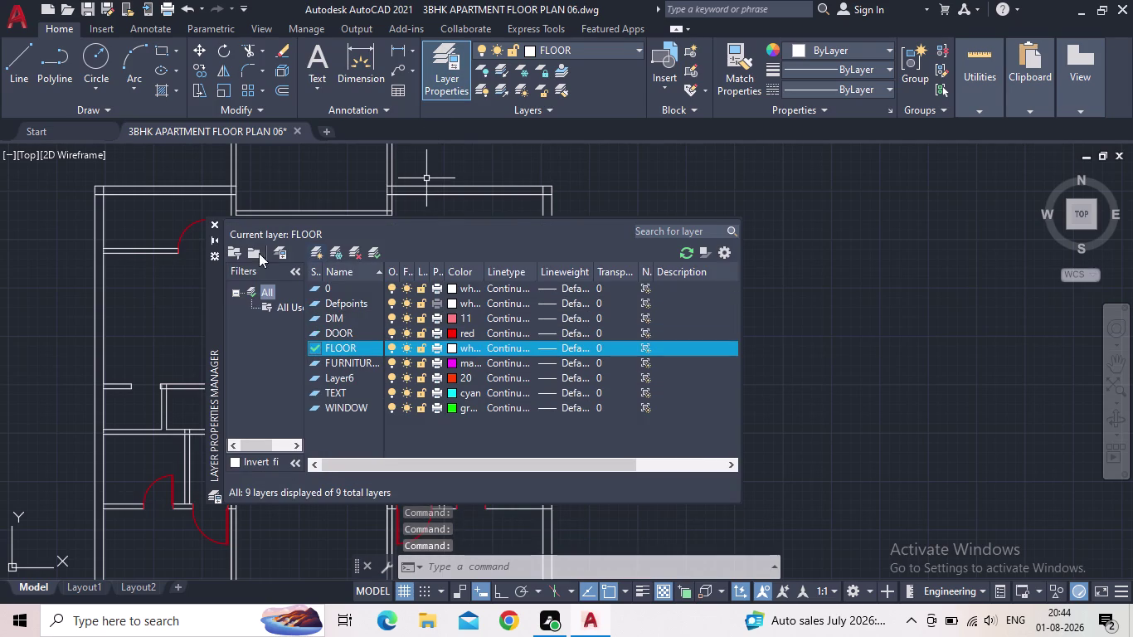
Start a rectangle right of the plan and choose the Dimensions option.
click(212, 224)
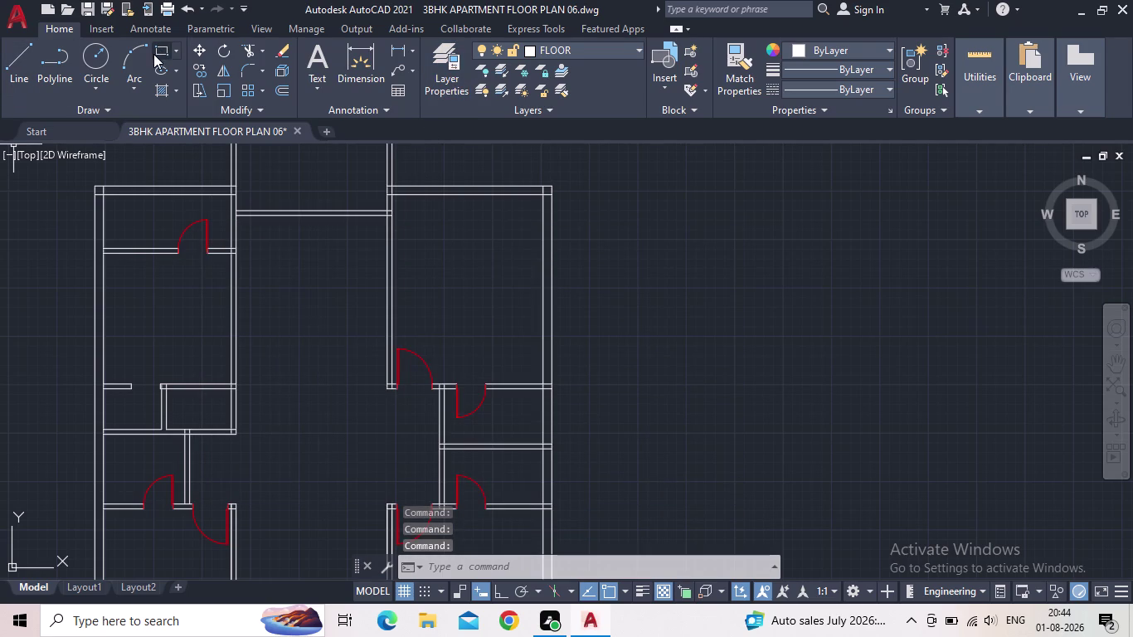
click(159, 52)
click(657, 267)
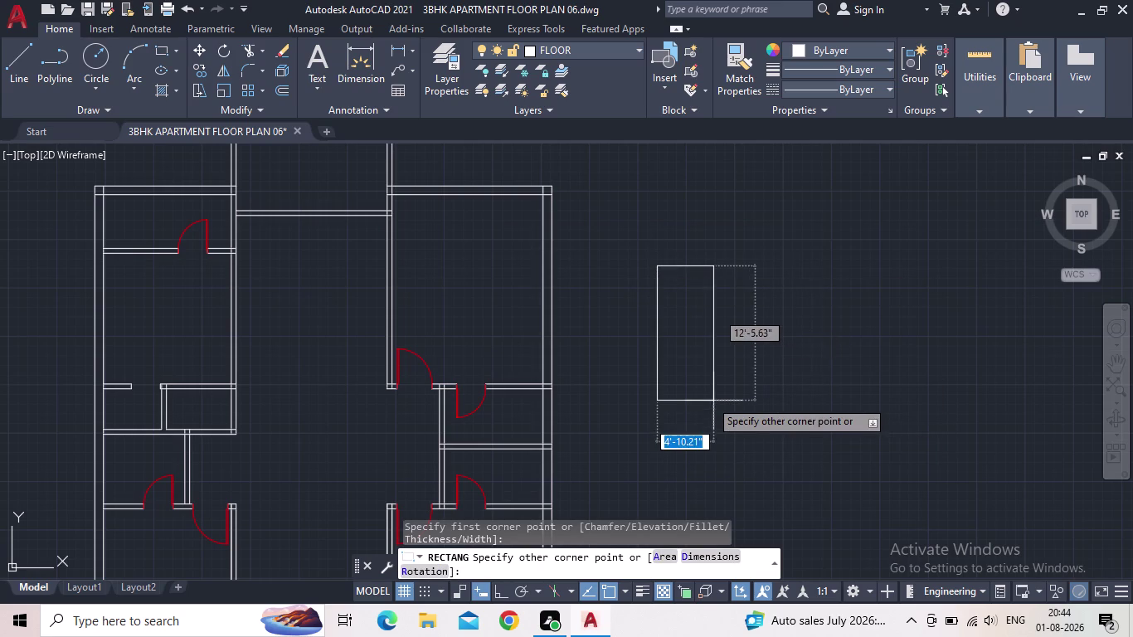
key(5)
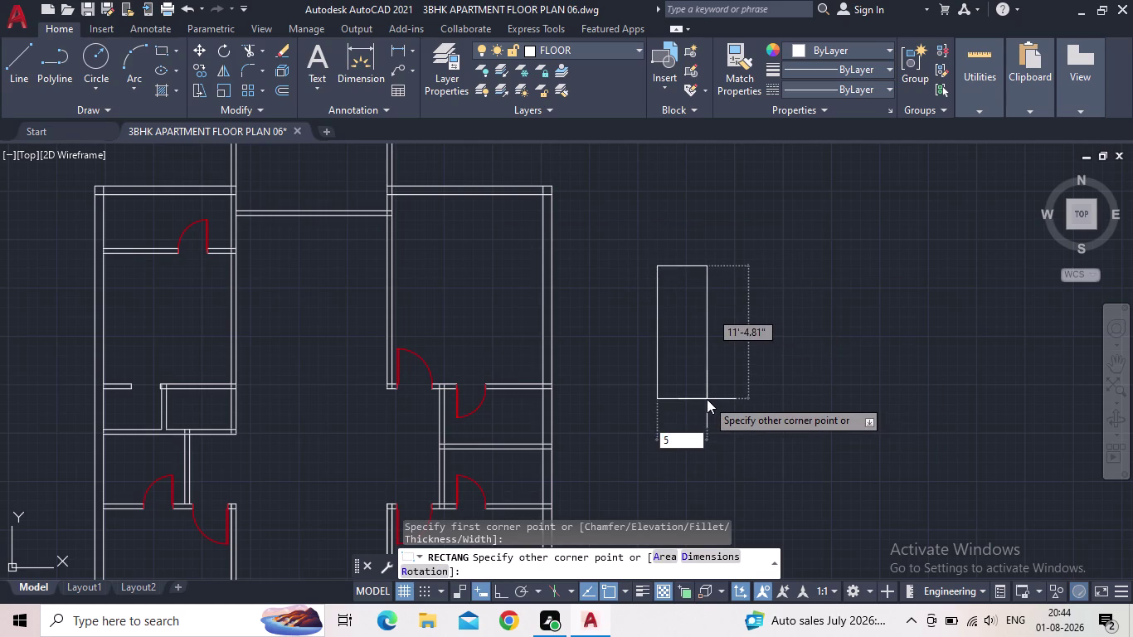
key(shift+quotedbl)
key(BackSpace)
key(BackSpace)
key(d)
key(Return)
Give the rectangle a 5" length and 3' width, and set its orientation.
key(5)
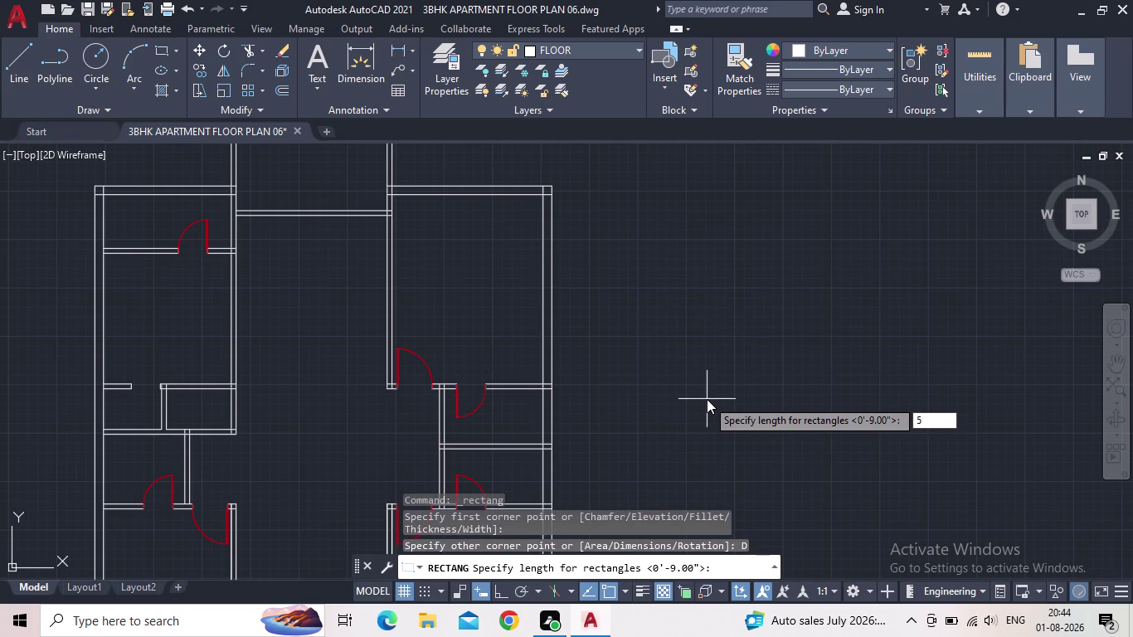
key(shift+quotedbl)
key(Return)
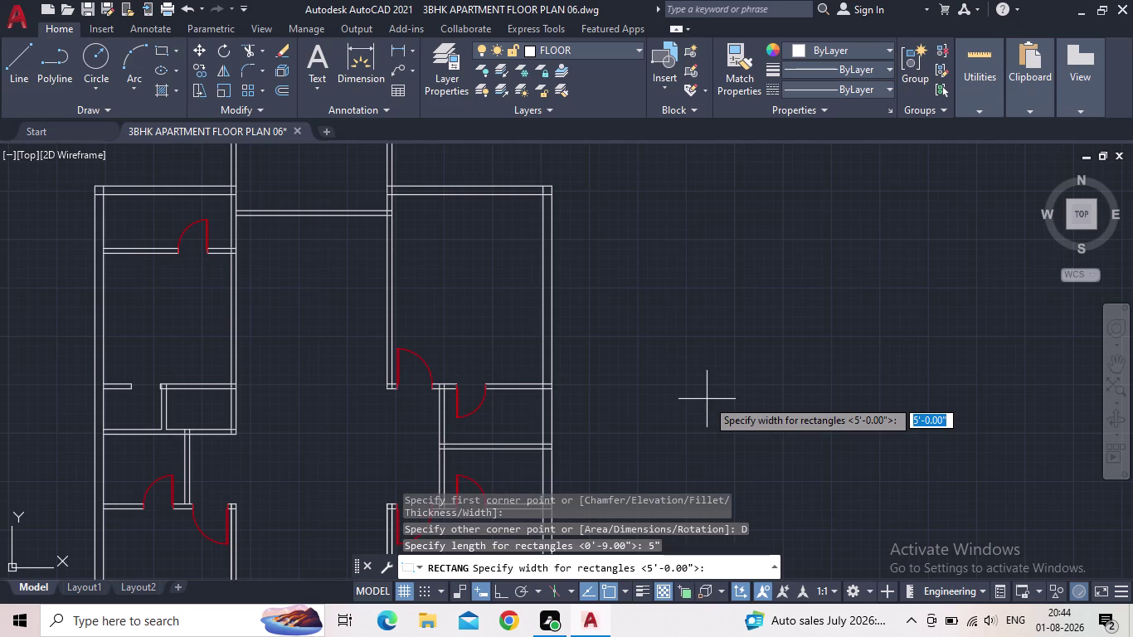
text(3')
key(Return)
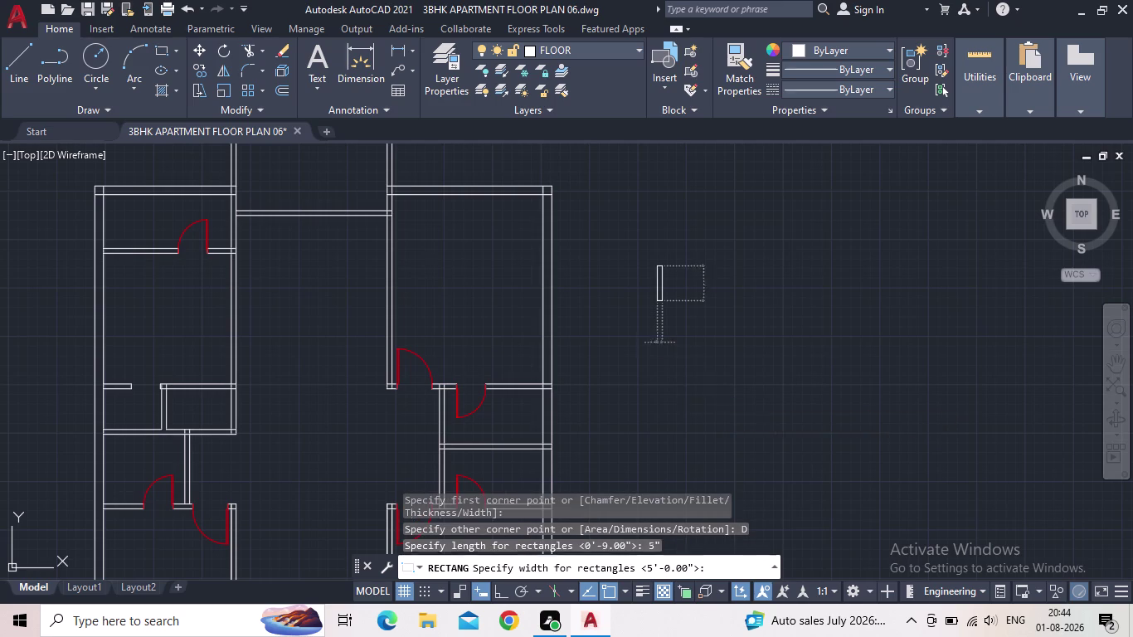
click(645, 354)
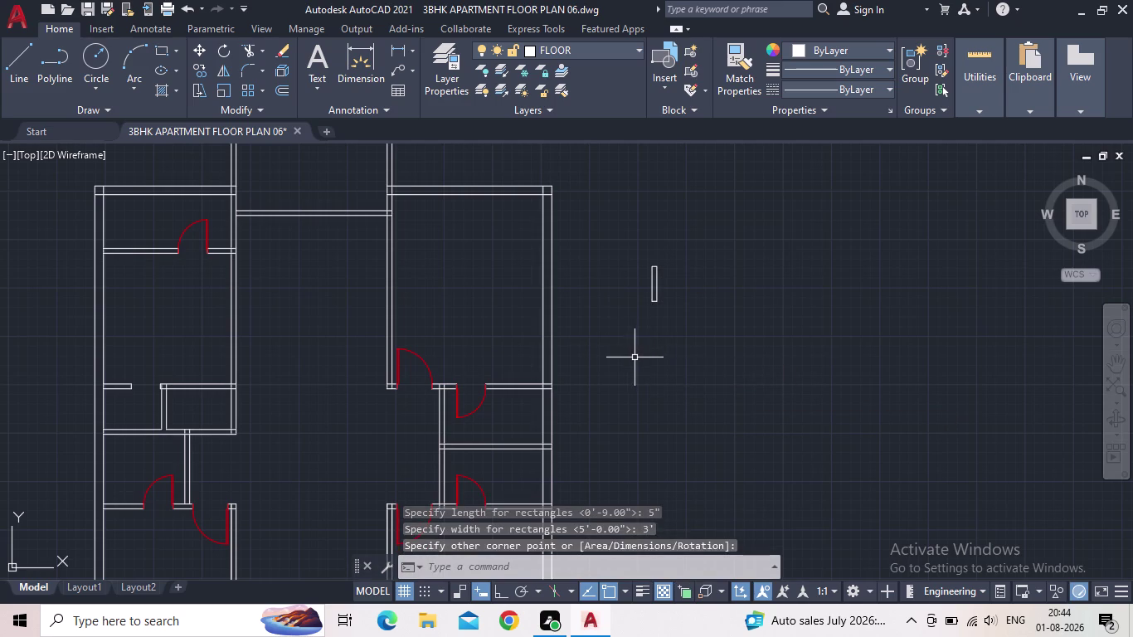
Select the new thin rectangle.
key(Escape)
drag(658, 347, 661, 334)
click(626, 222)
scroll(up, 3)
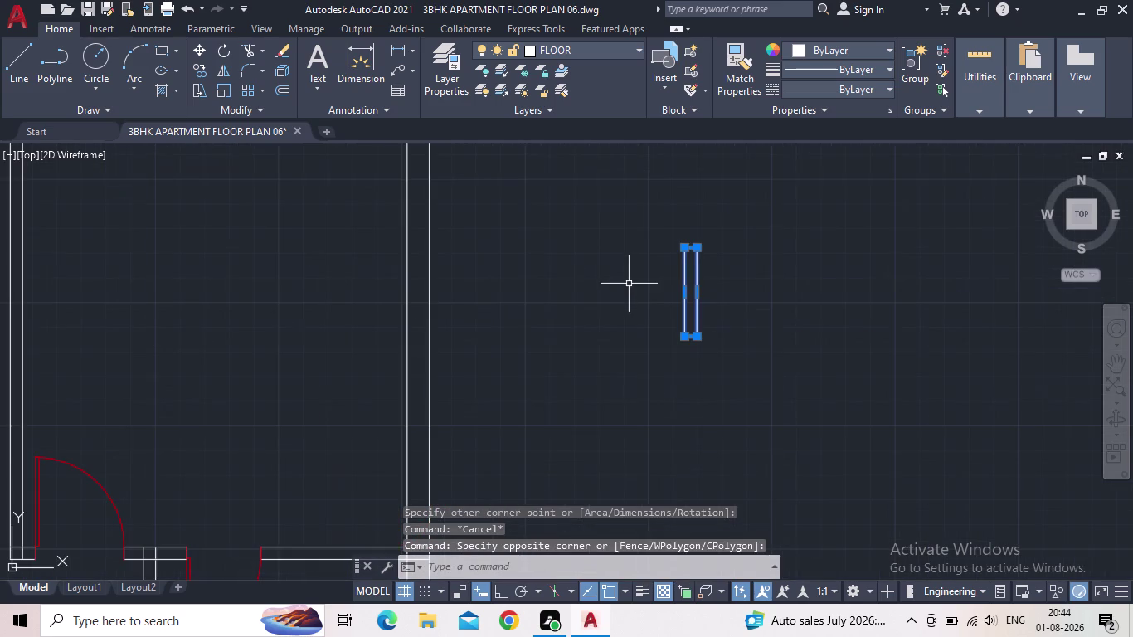
Rotate the thin rectangle 90° about its bottom so it lies horizontally.
key(r)
key(o)
key(Return)
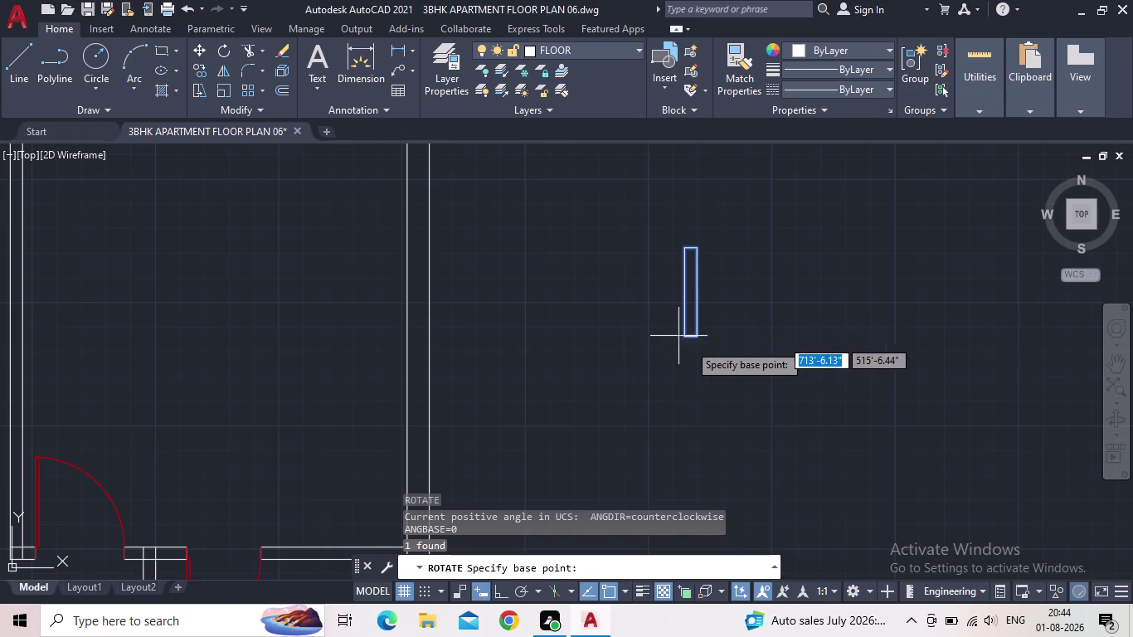
click(687, 337)
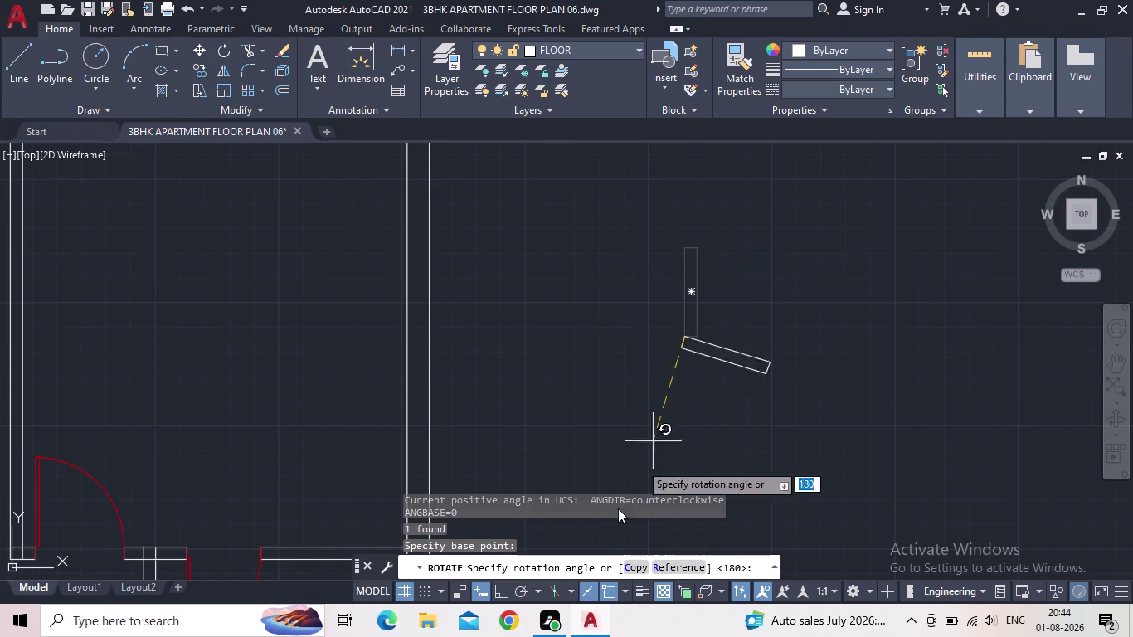
click(501, 594)
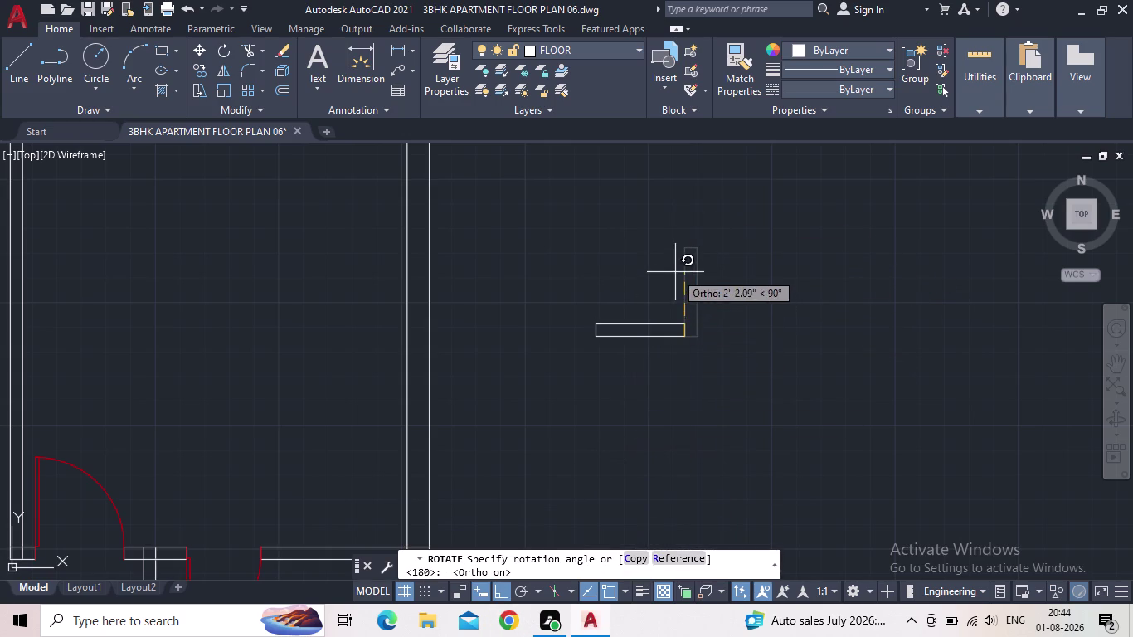
click(675, 272)
key(Escape)
Move the rotated rectangle further left toward the plan.
drag(700, 400, 685, 372)
click(563, 280)
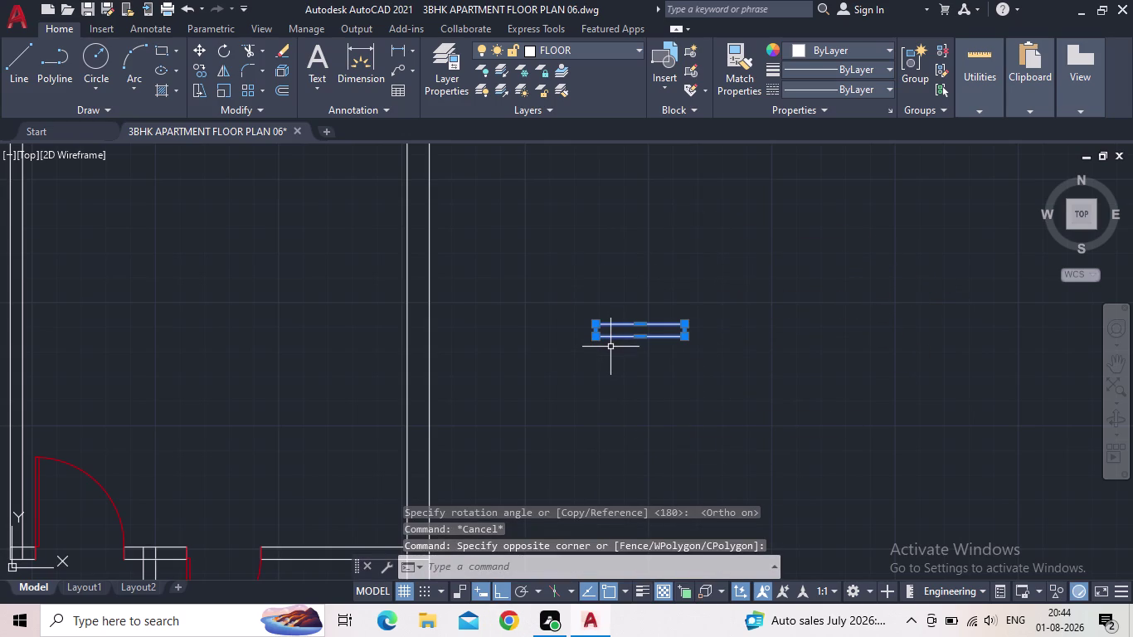
text(M)
key(space)
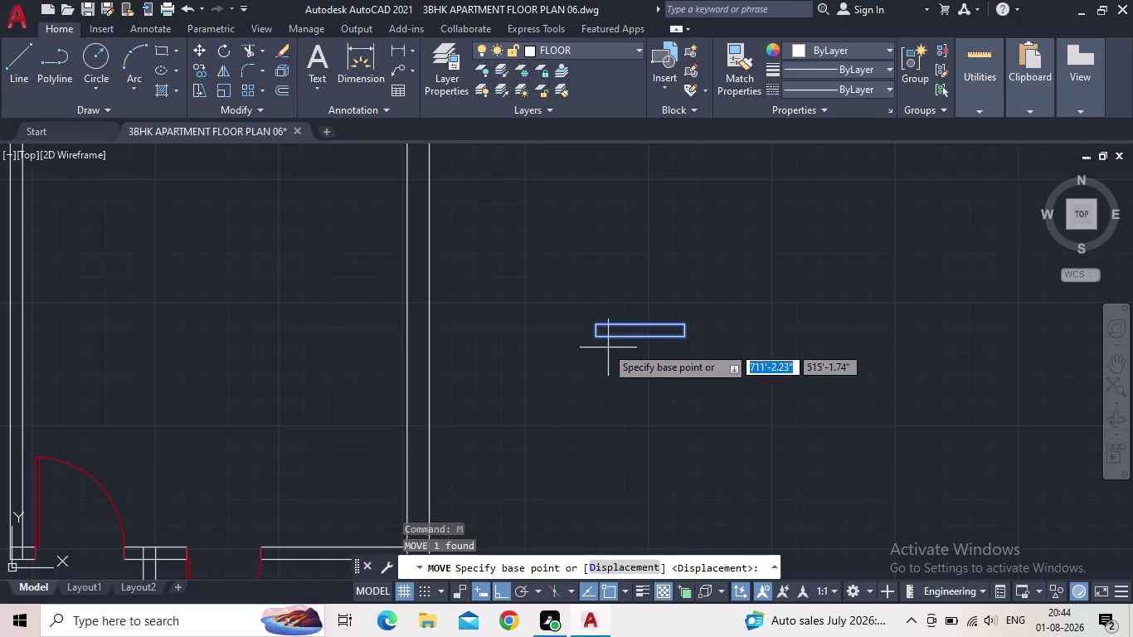
click(599, 338)
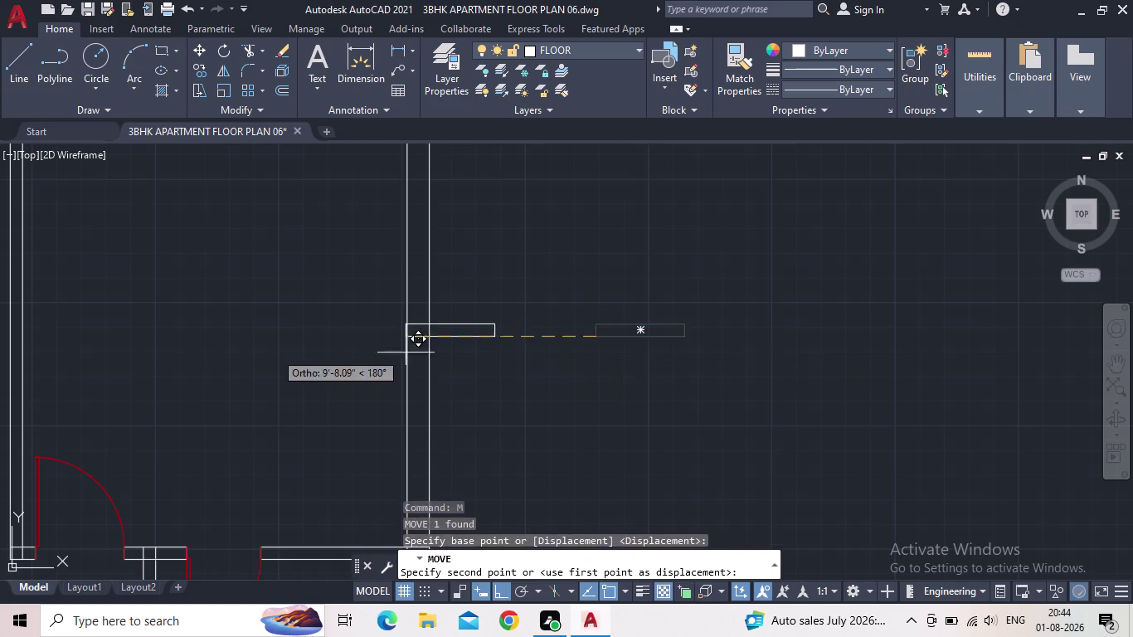
middle_drag(234, 344, 501, 302)
scroll(down, 3)
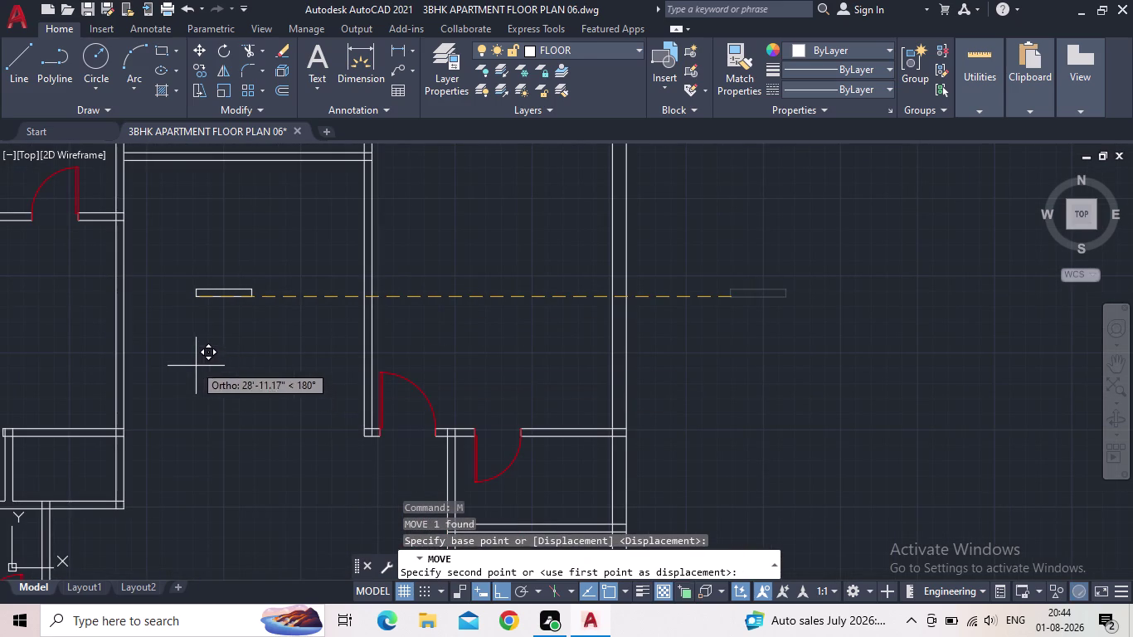
click(192, 363)
scroll(up, 3)
Rotate the moved rectangle back so it stands upright.
drag(275, 307, 267, 305)
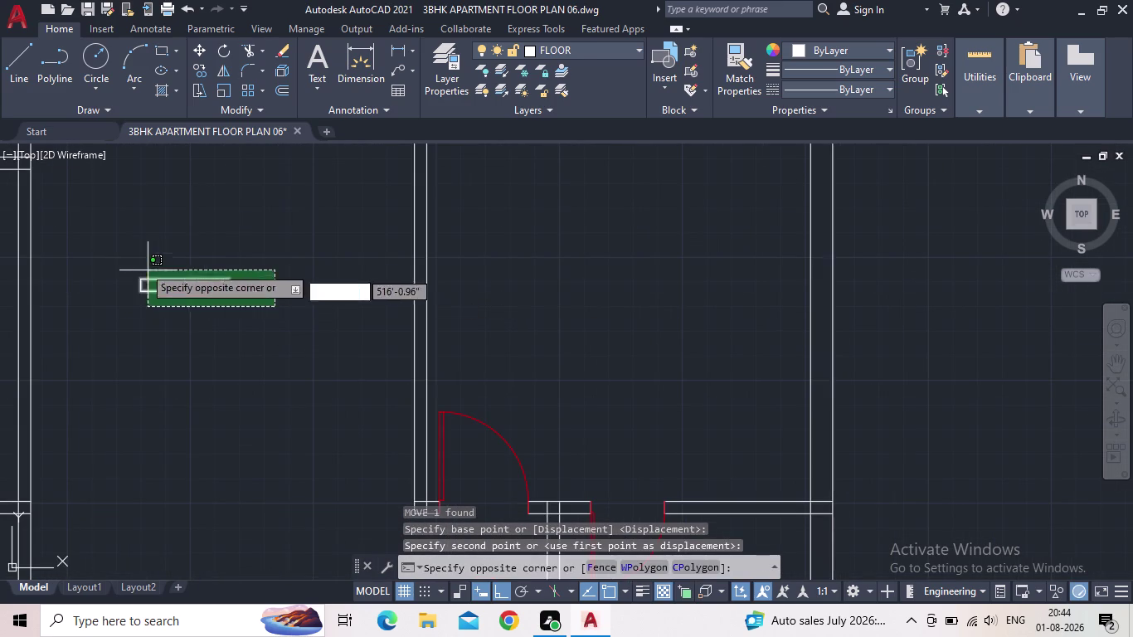
click(117, 250)
key(r)
key(o)
key(Return)
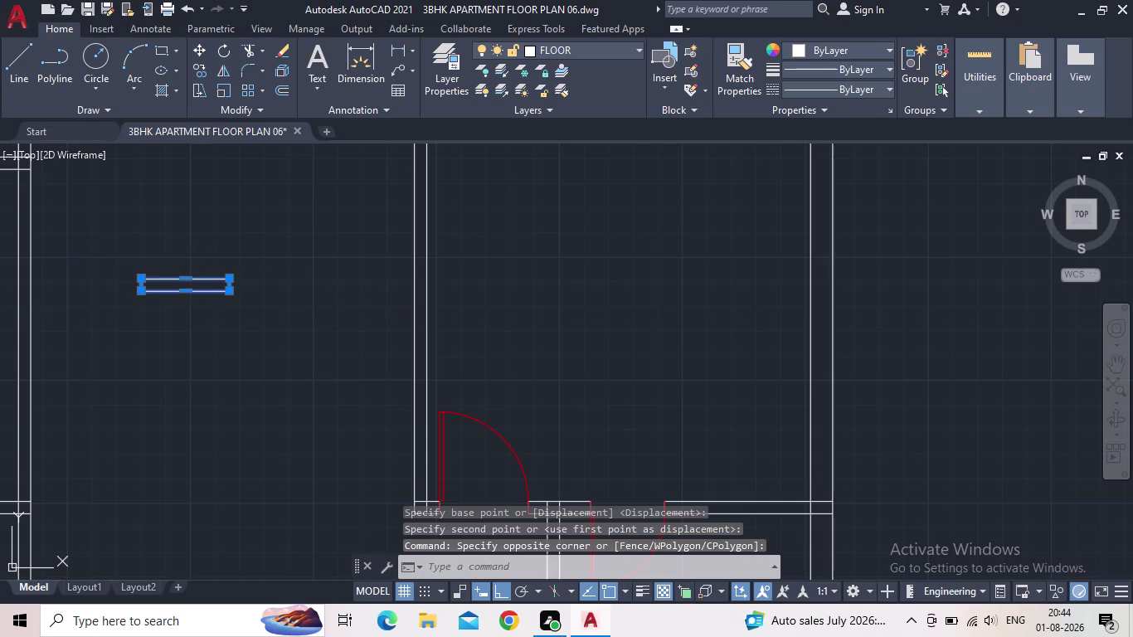
click(188, 283)
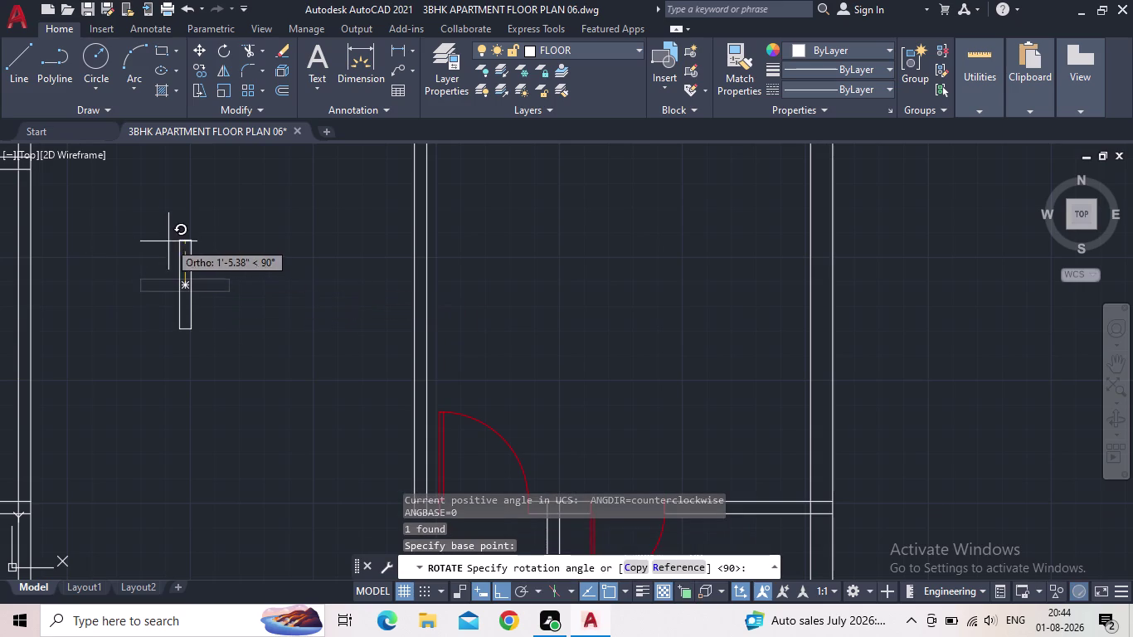
click(166, 233)
key(Escape)
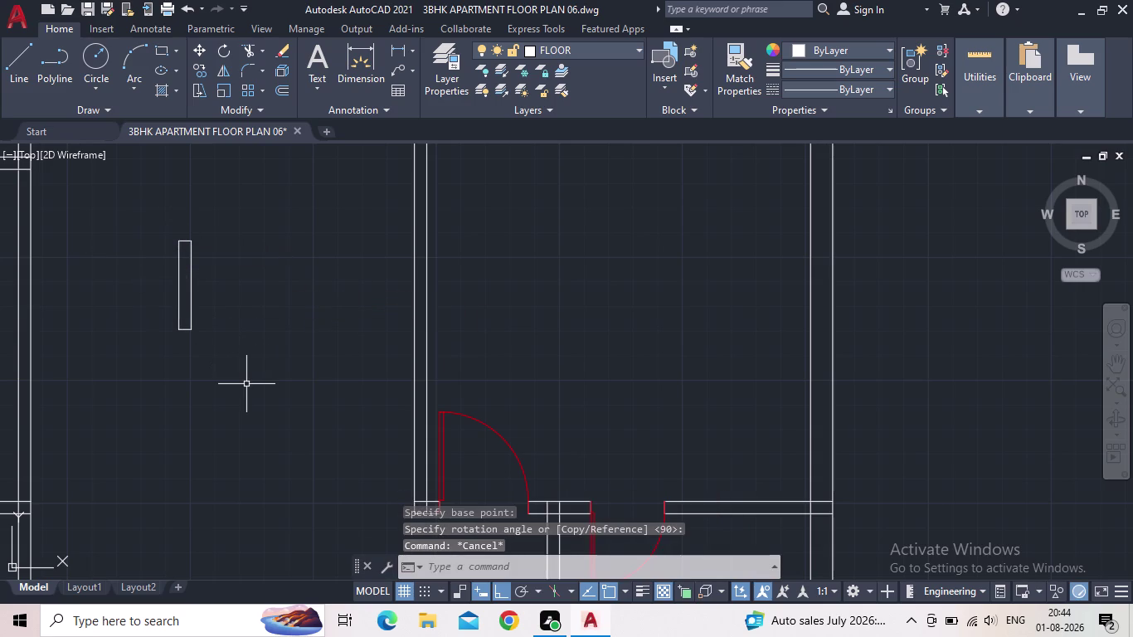
Move the upright rectangle onto the vertical wall, snapping it to the wall endpoint.
click(501, 595)
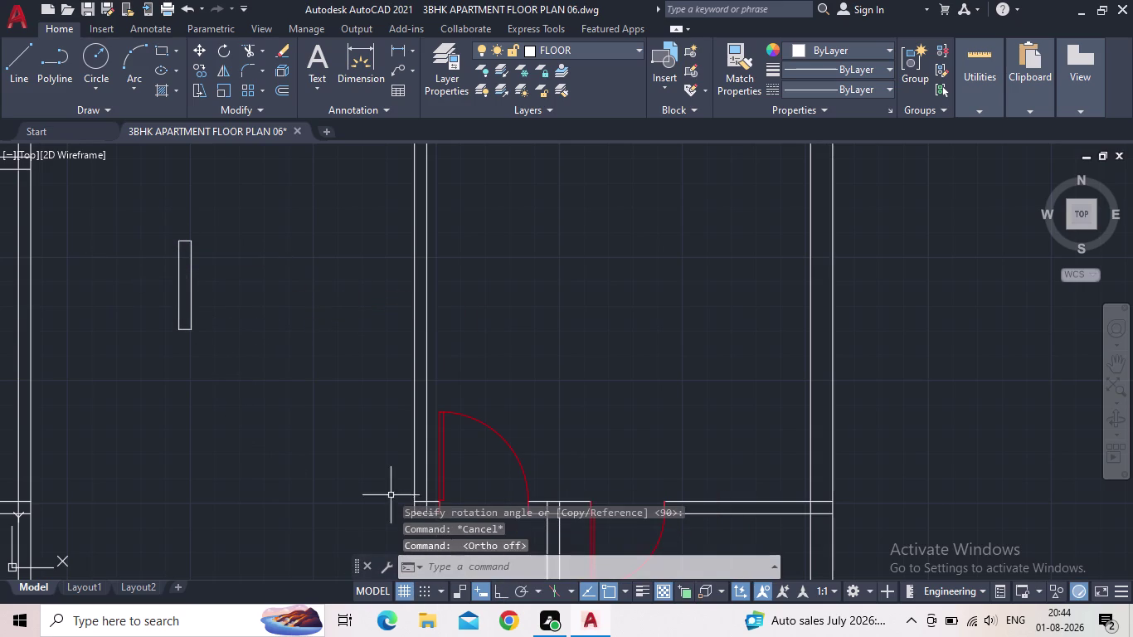
click(203, 324)
click(119, 252)
scroll(up, 3)
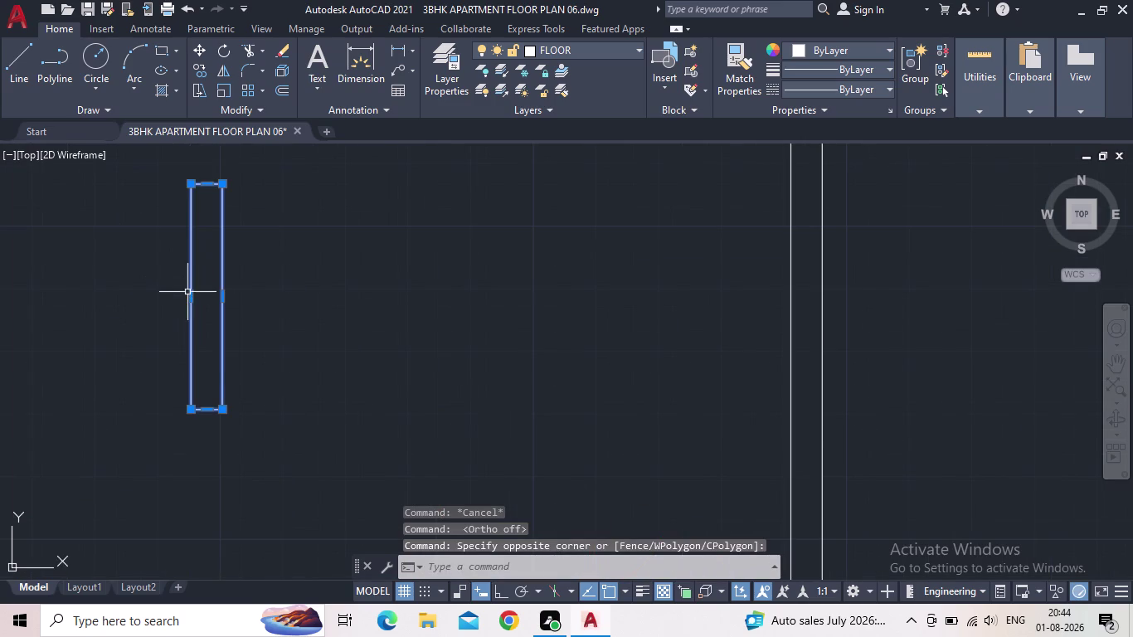
key(m)
key(space)
key(m)
key(space)
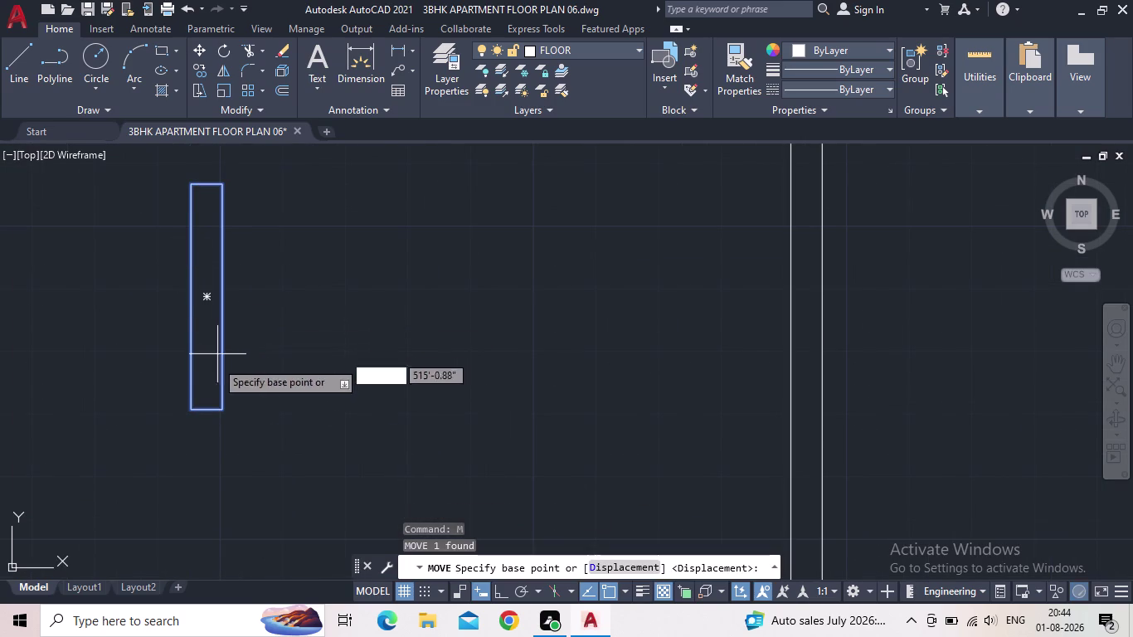
click(190, 412)
middle_drag(202, 368, 433, 342)
scroll(down, 3)
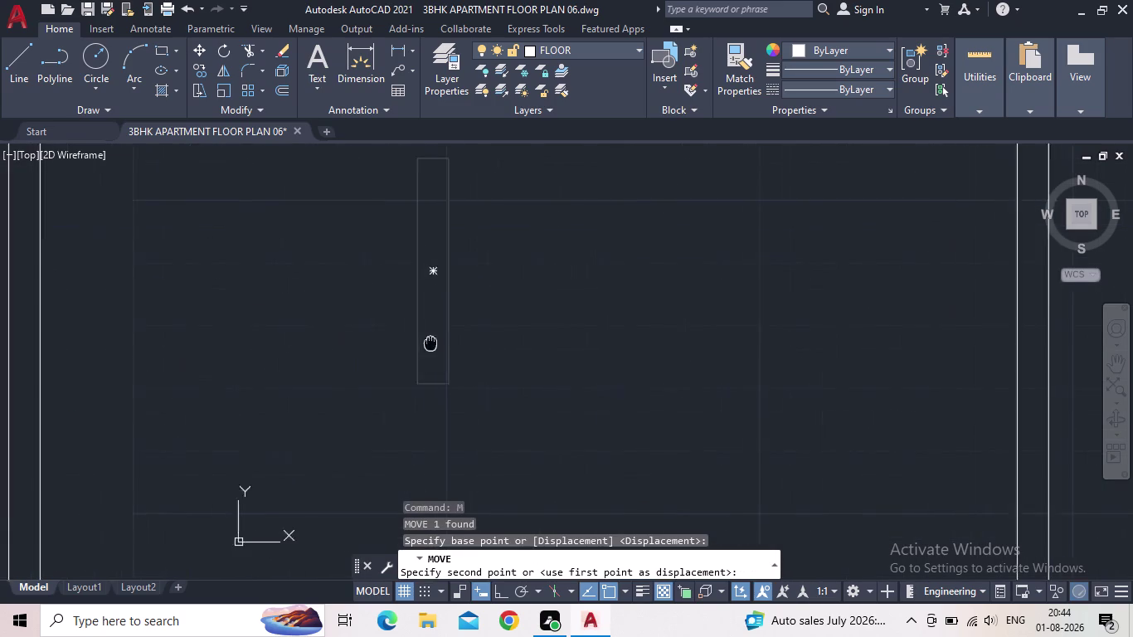
scroll(down, 3)
middle_drag(366, 371, 492, 289)
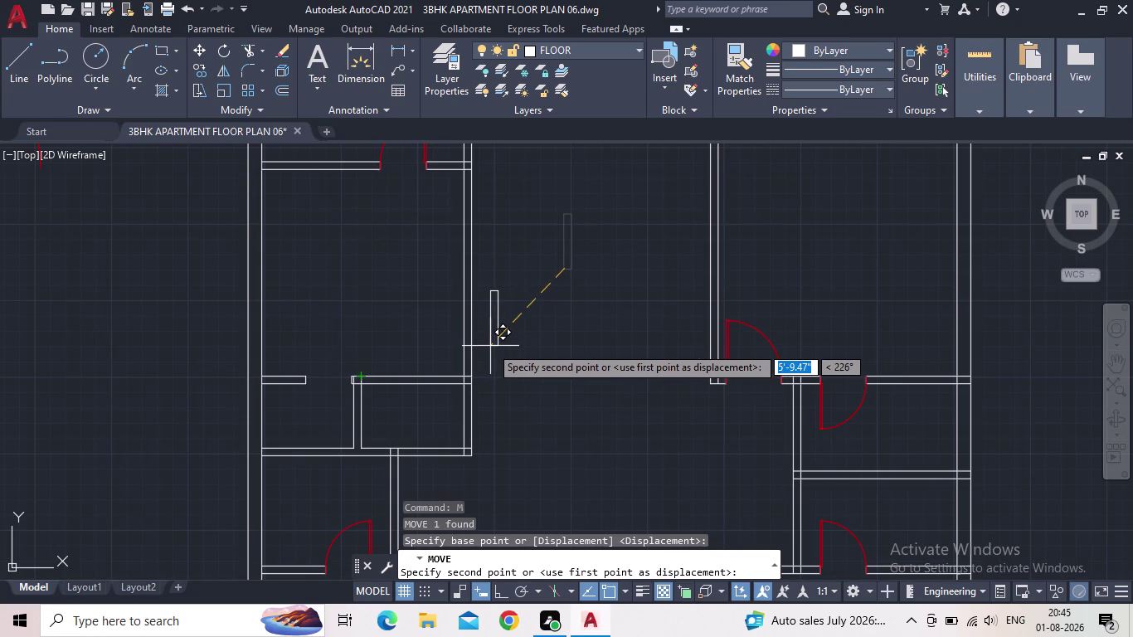
scroll(up, 3)
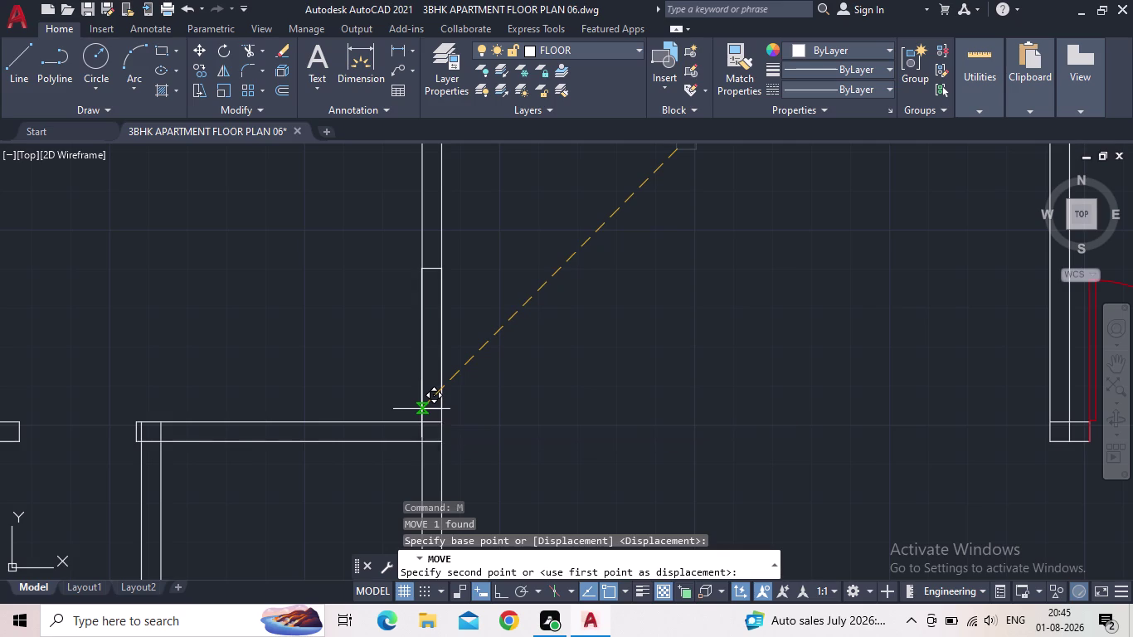
click(422, 409)
key(Escape)
TRIM the wall lines inside the upright rectangle to open the wall.
text(T)
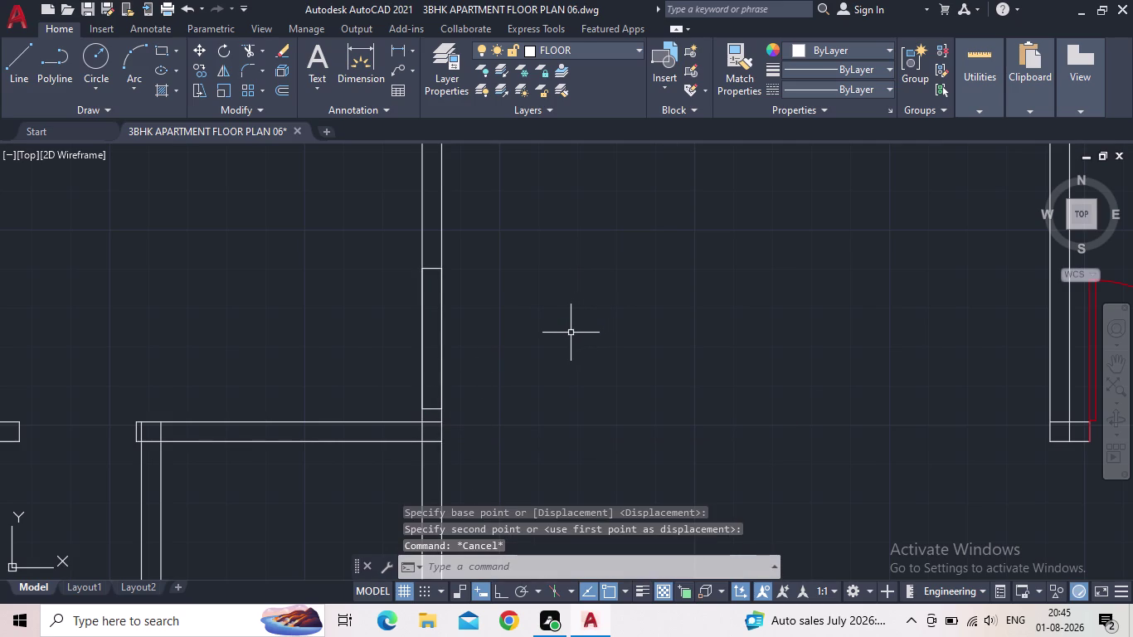
text(R)
key(Return)
click(514, 339)
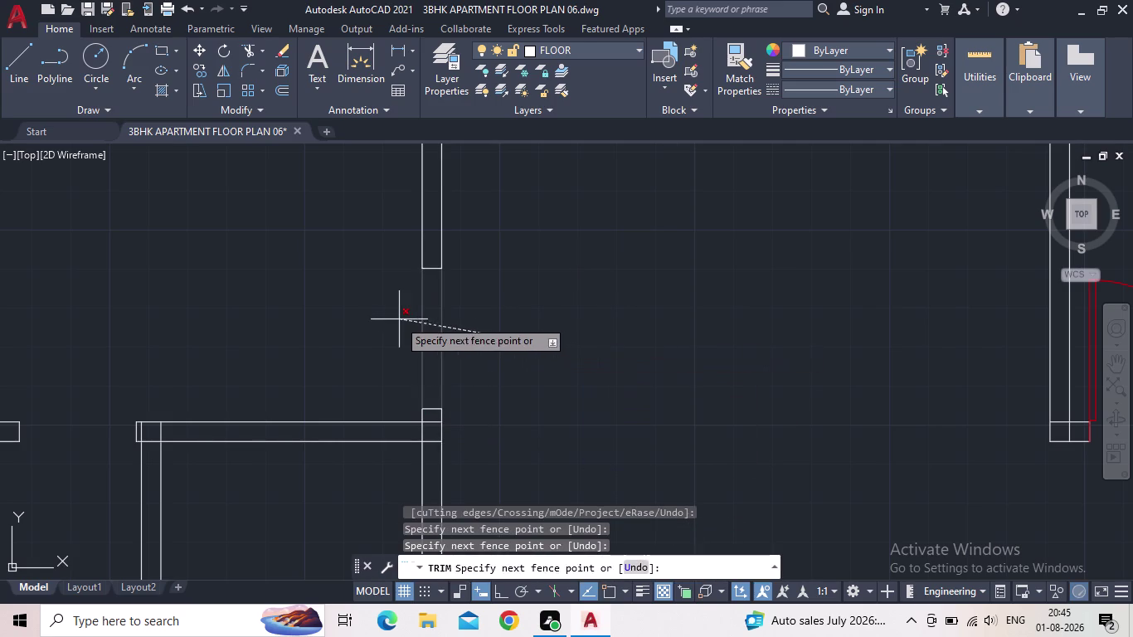
click(398, 319)
scroll(down, 3)
scroll(down, 3)
scroll(up, 3)
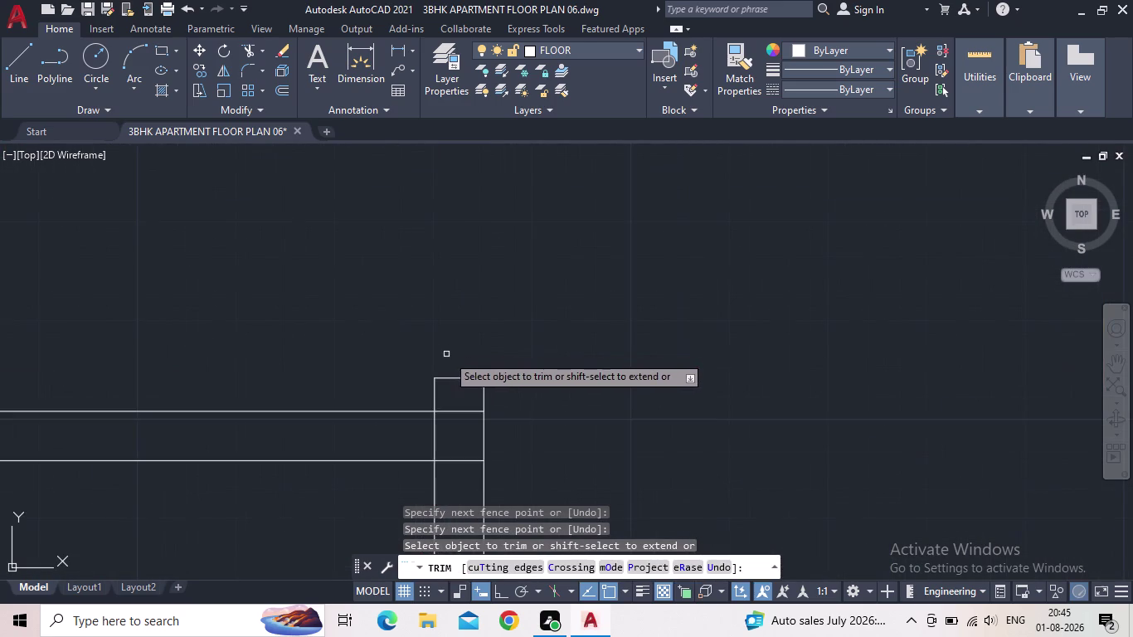
middle_drag(481, 332, 528, 256)
drag(505, 397, 506, 388)
click(497, 328)
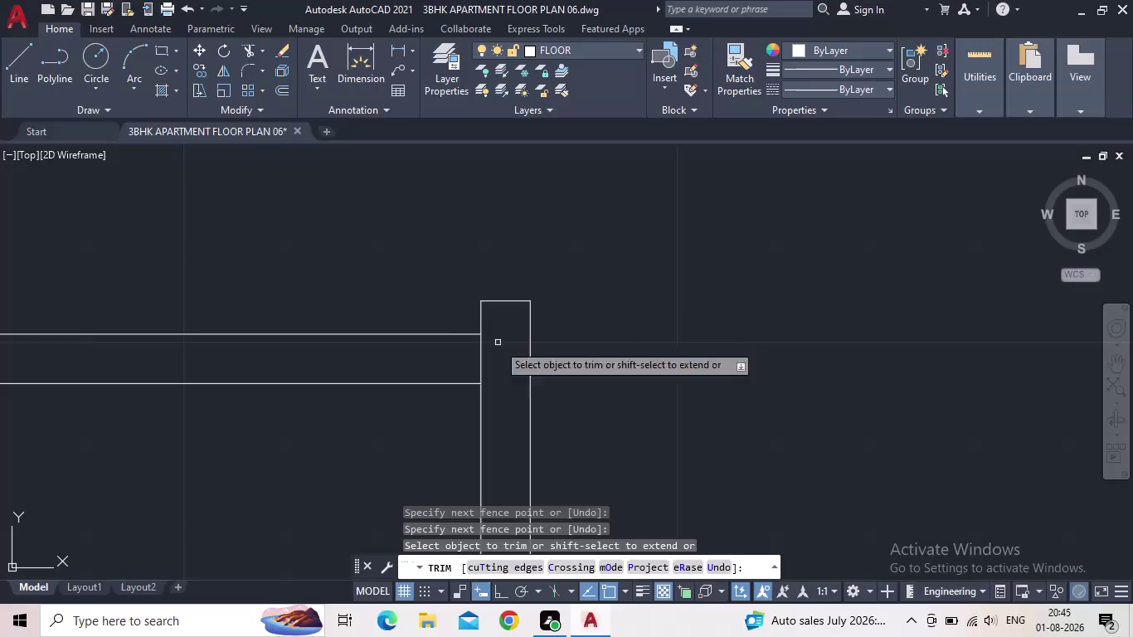
click(492, 369)
click(464, 364)
Trim the wall lines at another junction, then zoom out over the plan.
scroll(down, 3)
scroll(down, 3)
middle_drag(562, 340, 722, 292)
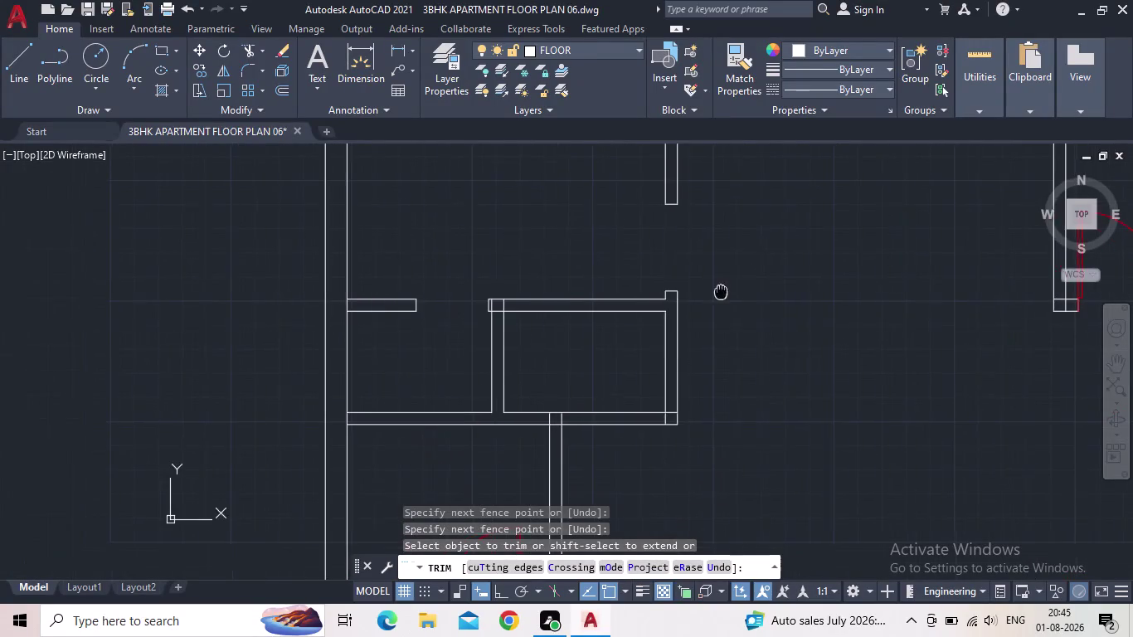
scroll(up, 3)
click(527, 302)
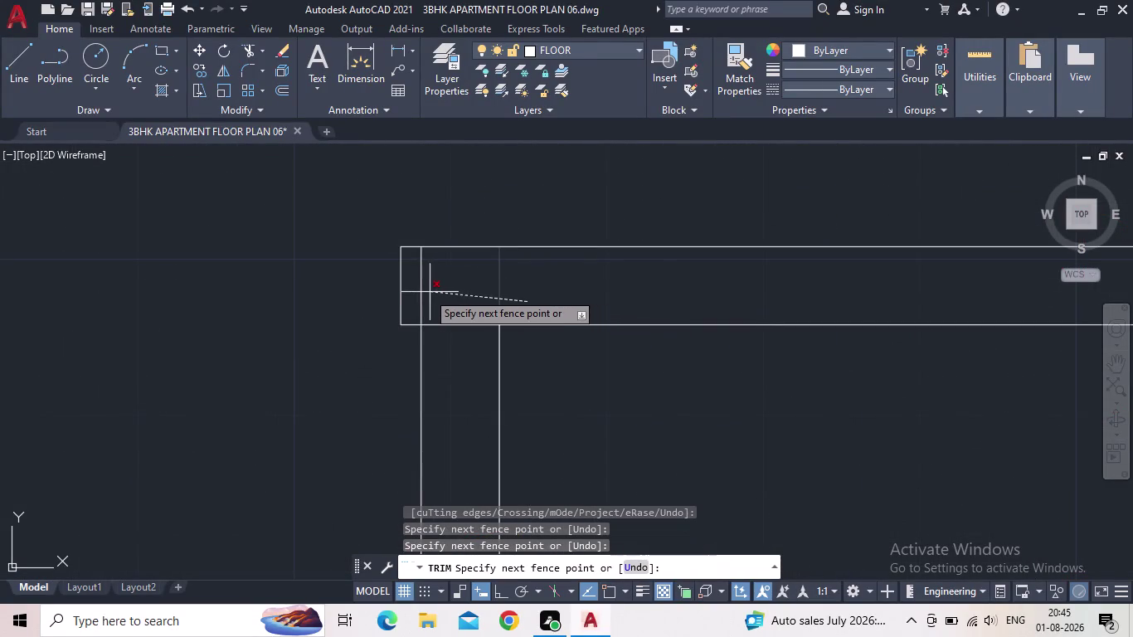
click(418, 292)
click(447, 319)
click(454, 347)
scroll(down, 3)
scroll(down, 3)
middle_click(502, 394)
scroll(down, 3)
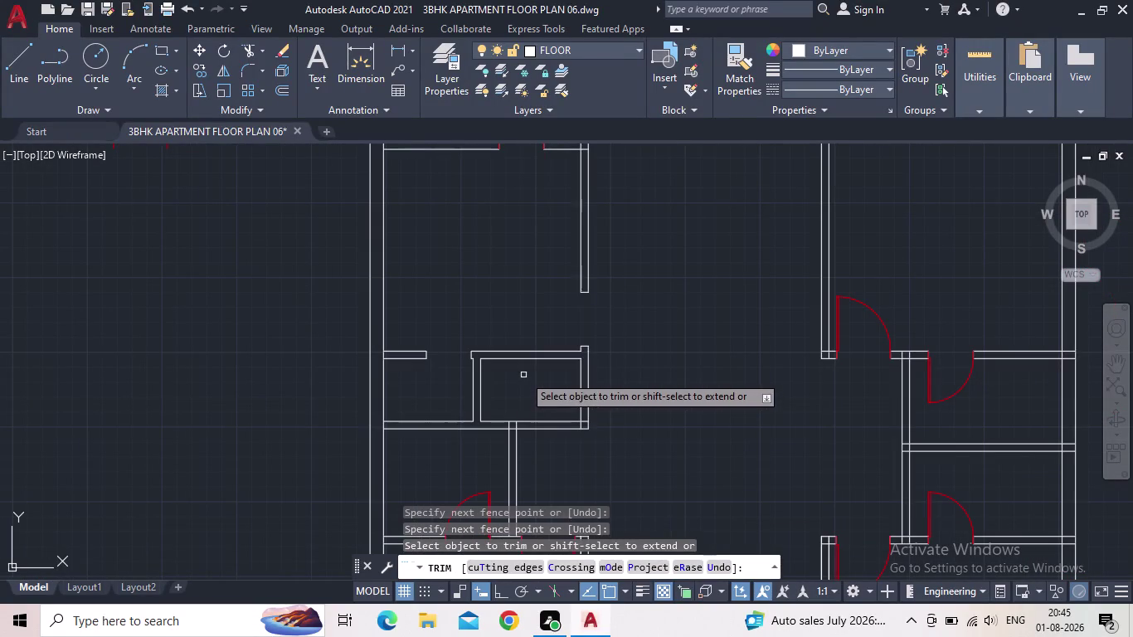
key(Escape)
middle_drag(519, 361, 472, 367)
scroll(down, 3)
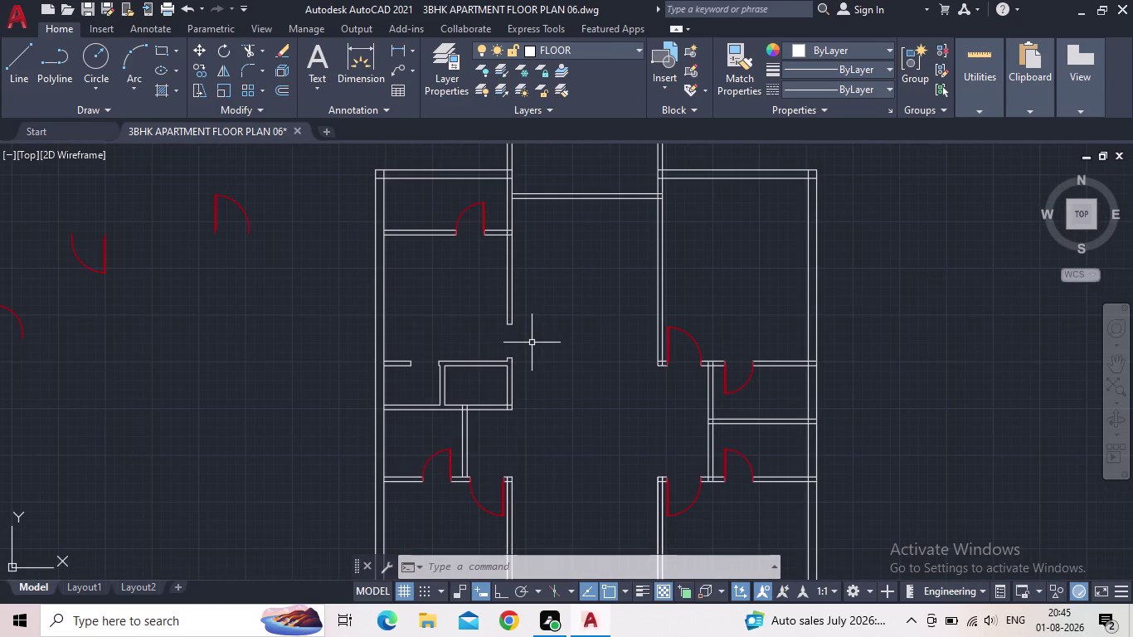
Pan to the top room's lower wall corner.
middle_drag(526, 257, 474, 357)
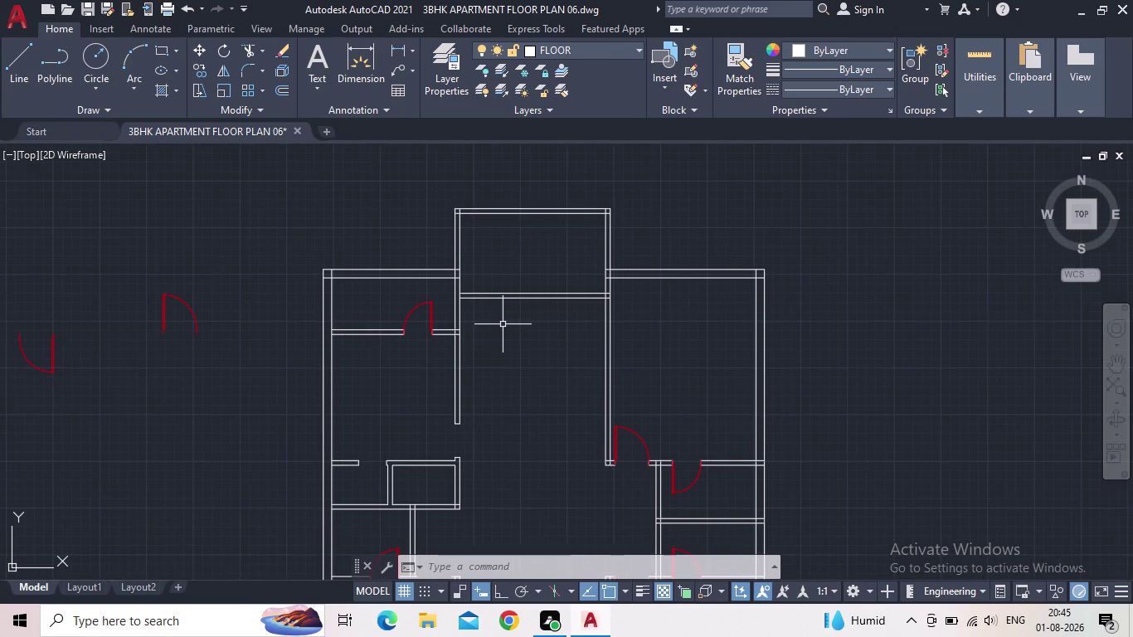
scroll(up, 3)
click(21, 64)
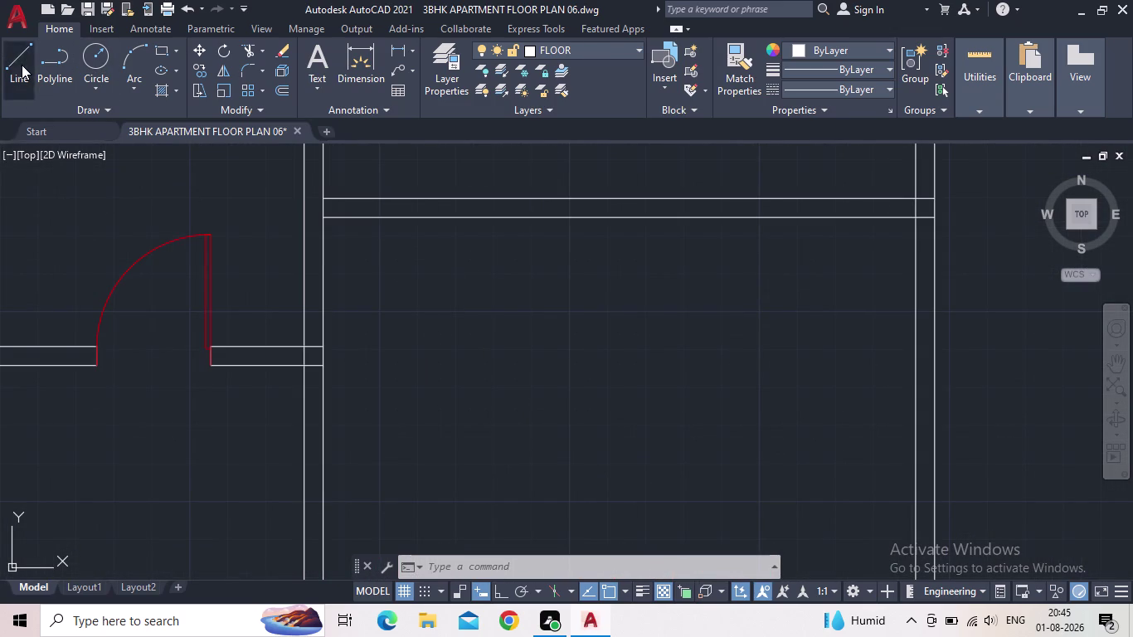
middle_drag(478, 248, 542, 394)
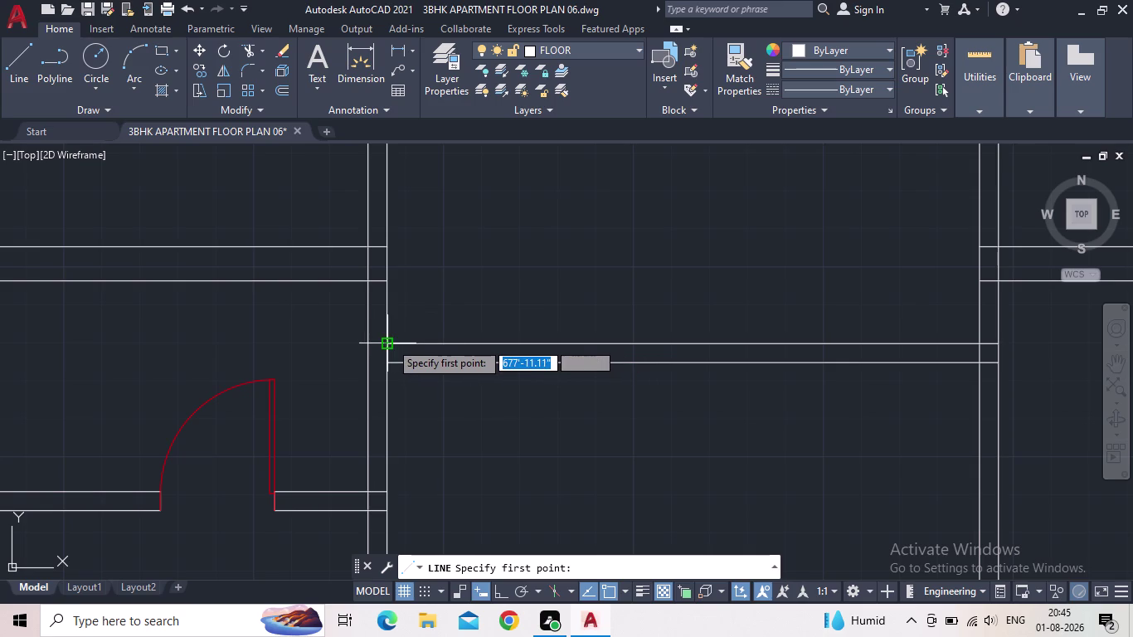
key(Escape)
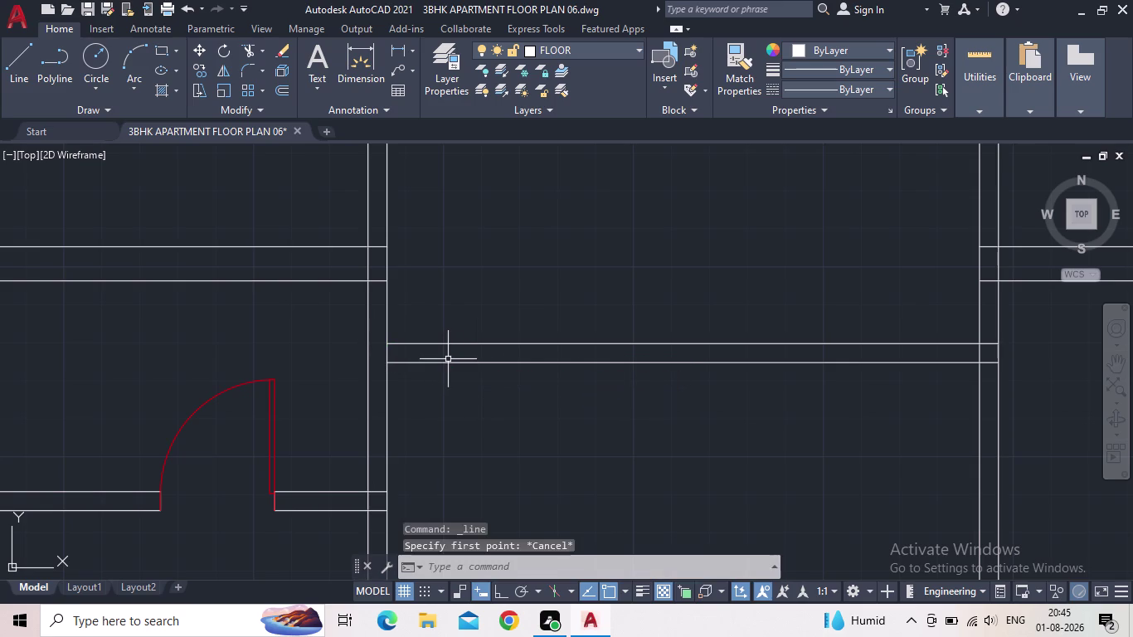
Draw the first jamb line across the wall, tracked 2' from the corner.
key(l)
key(Return)
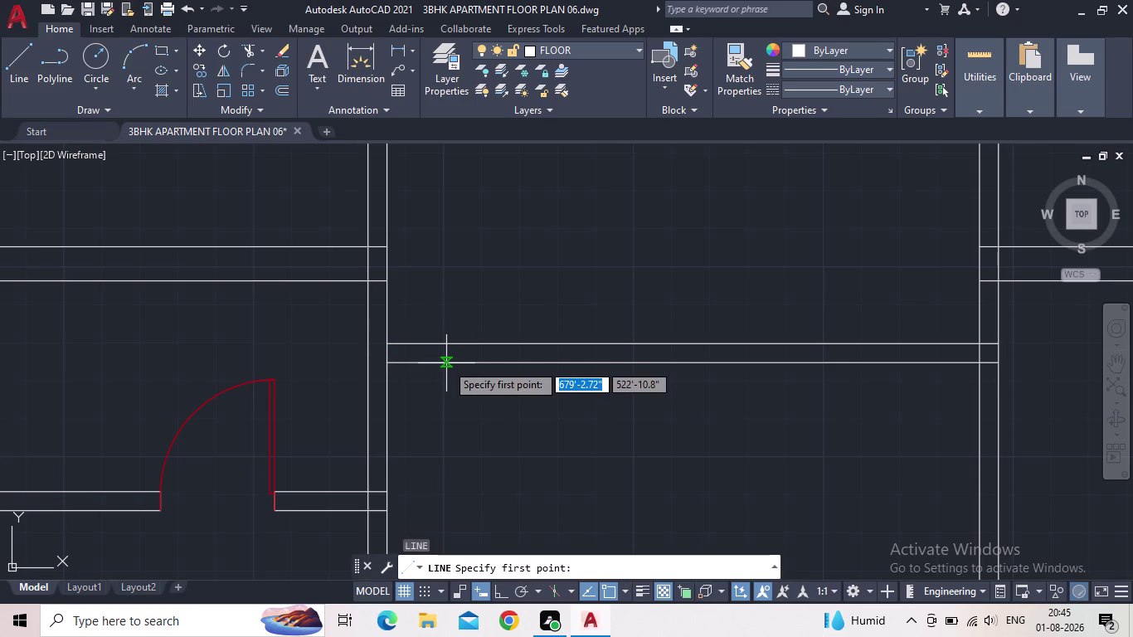
text(TK)
key(Return)
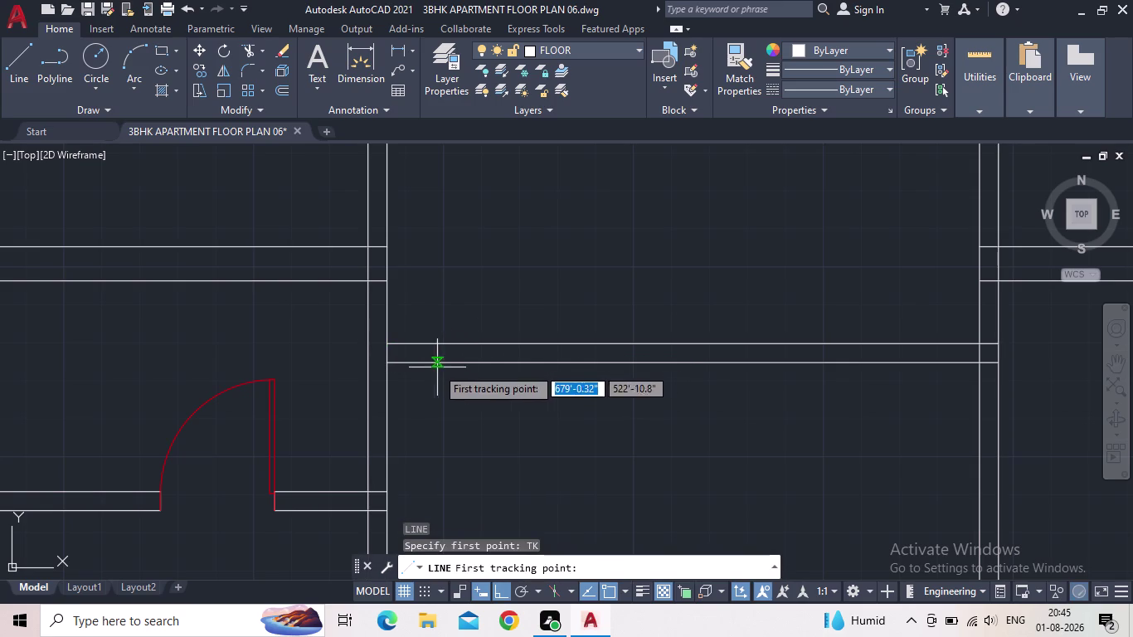
click(384, 344)
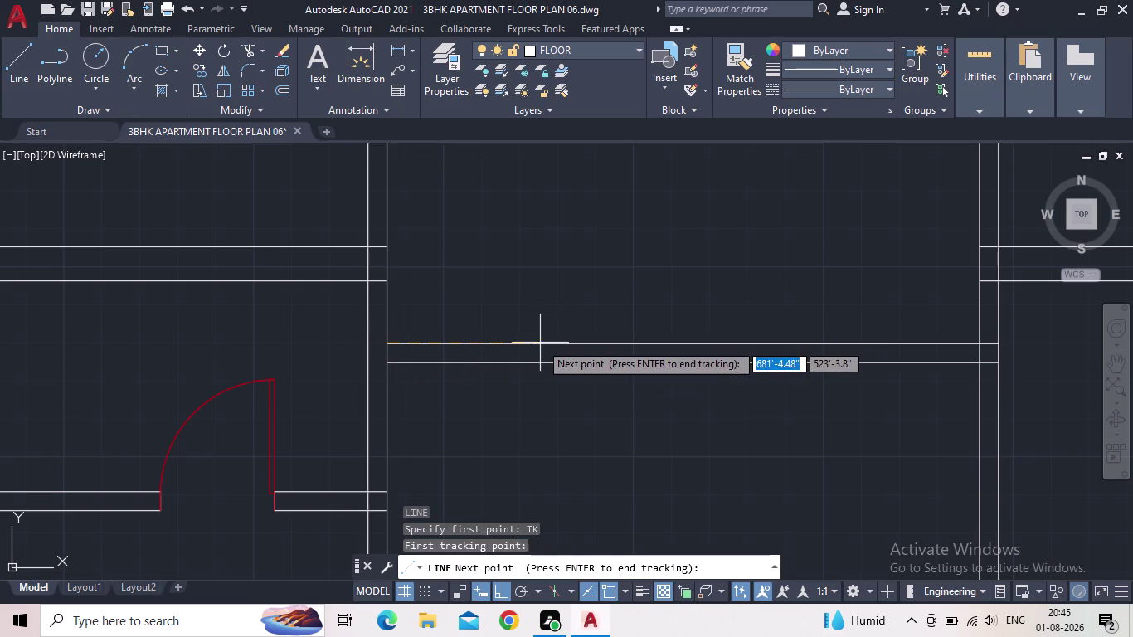
text(2')
key(Return)
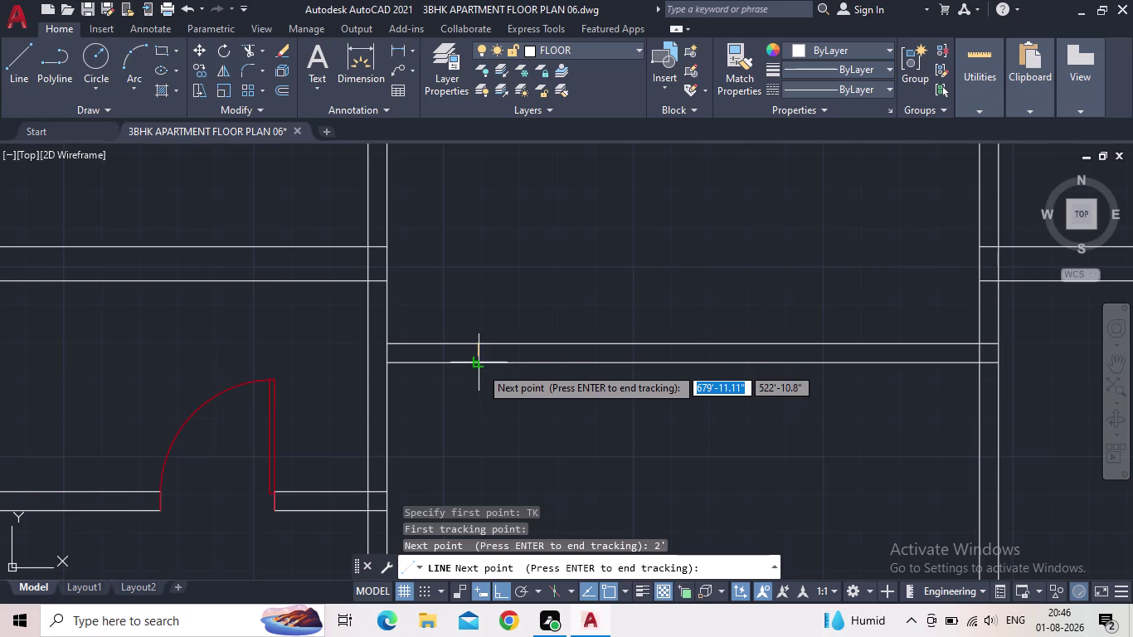
scroll(down, 3)
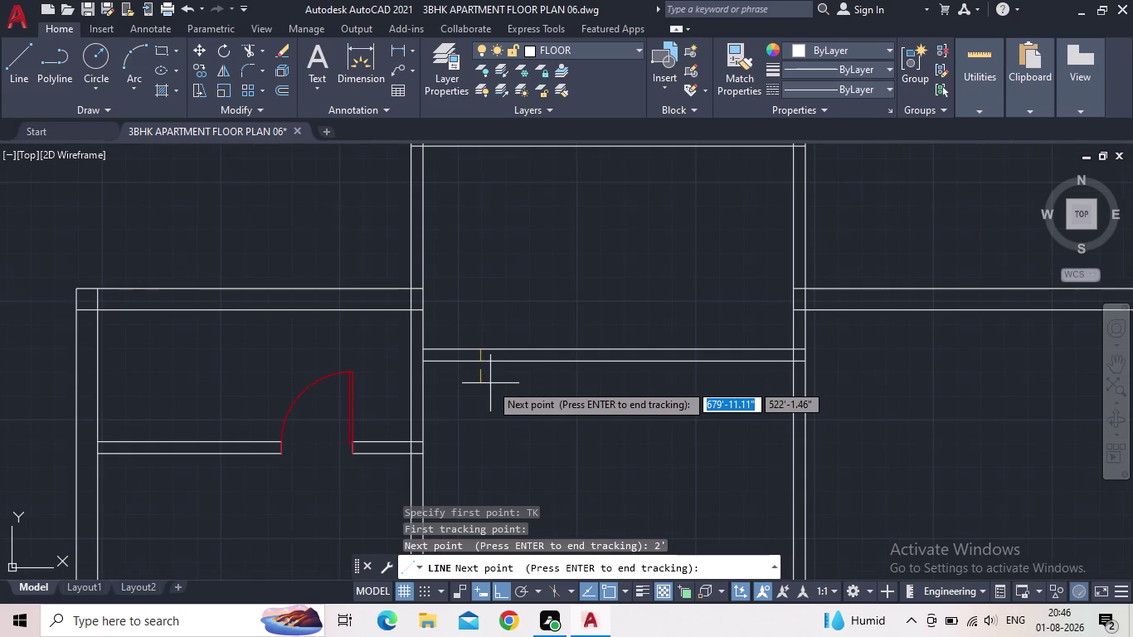
key(space)
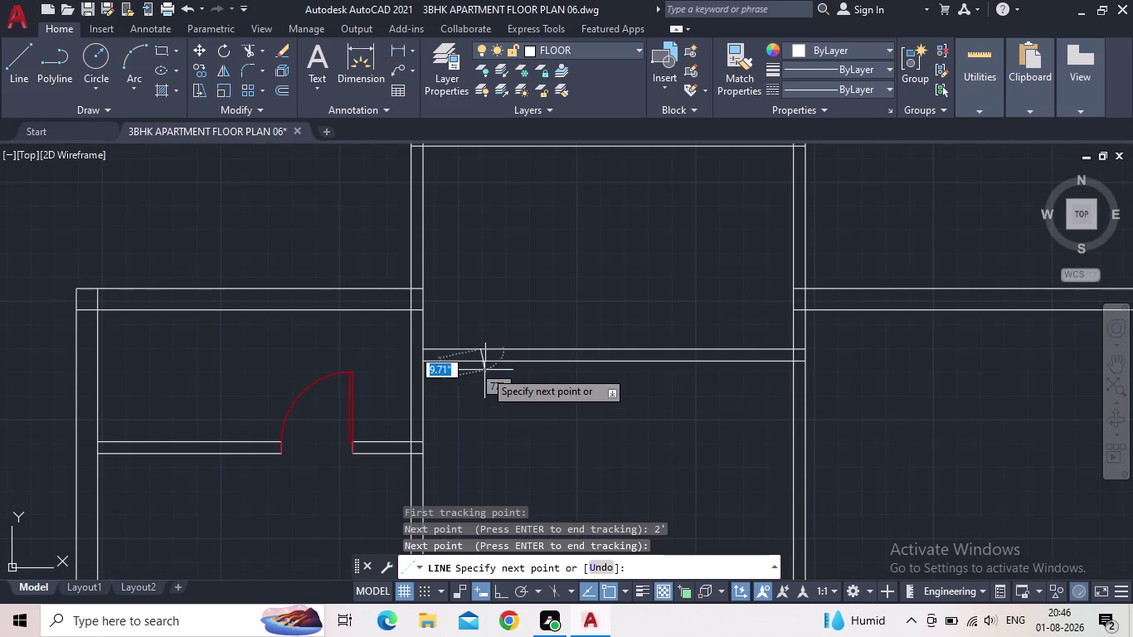
click(497, 587)
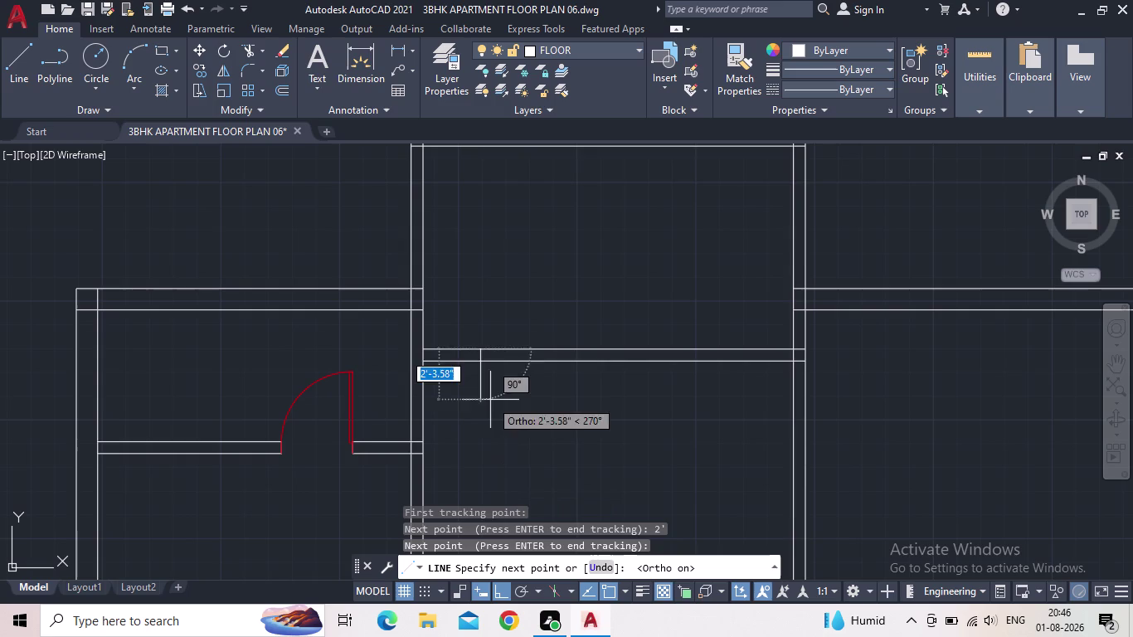
scroll(up, 3)
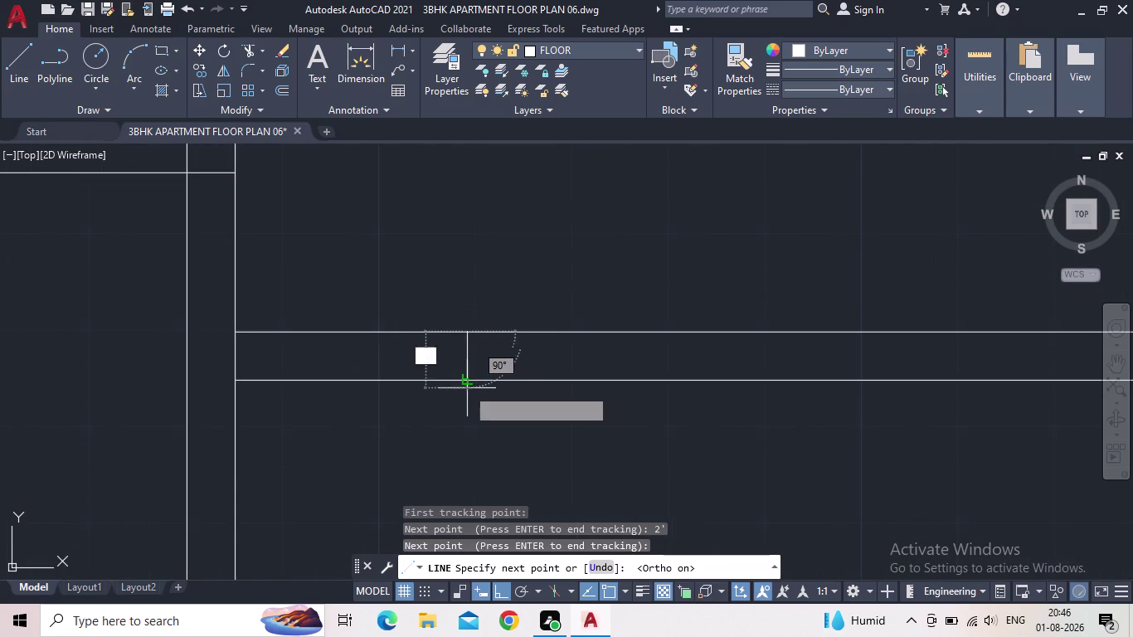
click(467, 386)
key(Escape)
Draw the second jamb line 2' in from the opposite wall corner.
scroll(down, 3)
middle_drag(532, 418, 384, 431)
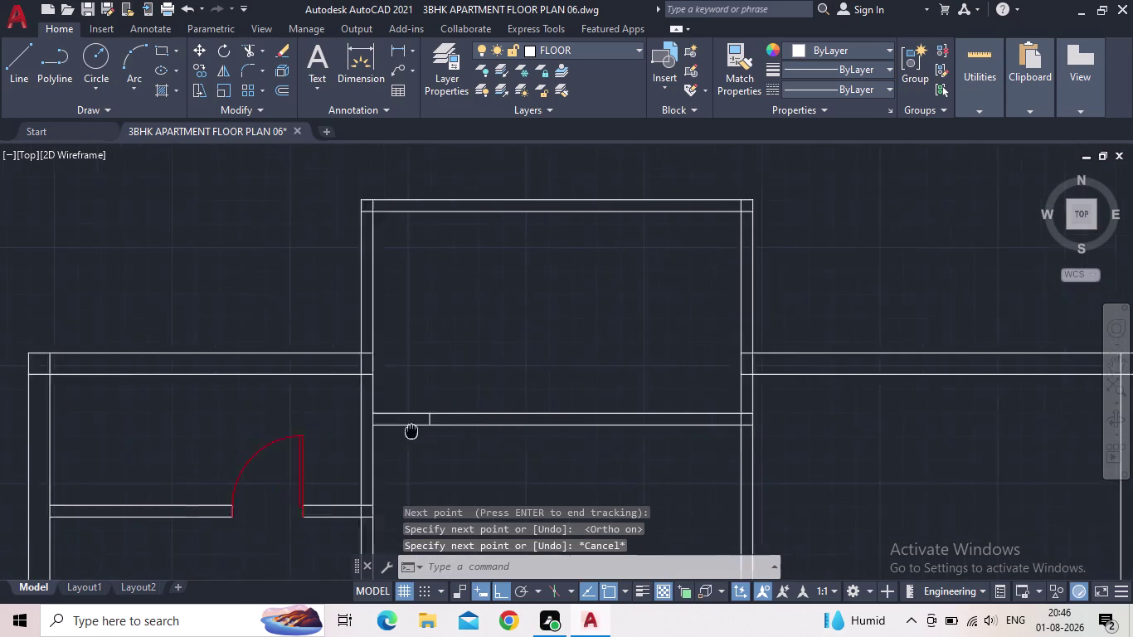
middle_drag(384, 432, 250, 432)
key(l)
key(Return)
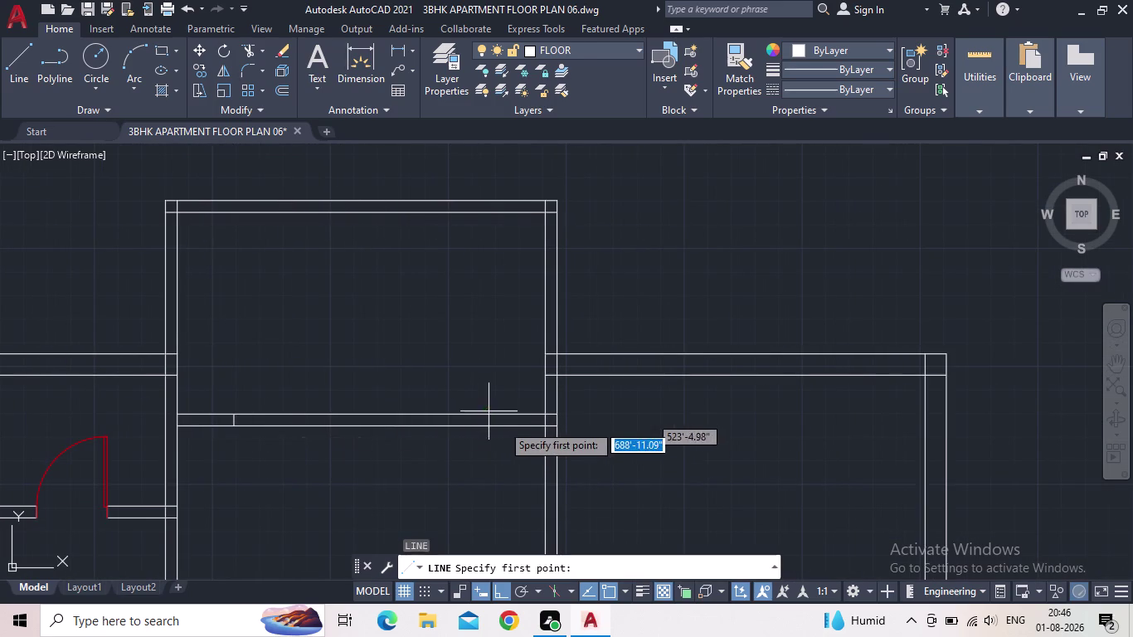
text(TK)
key(Return)
scroll(up, 3)
click(589, 380)
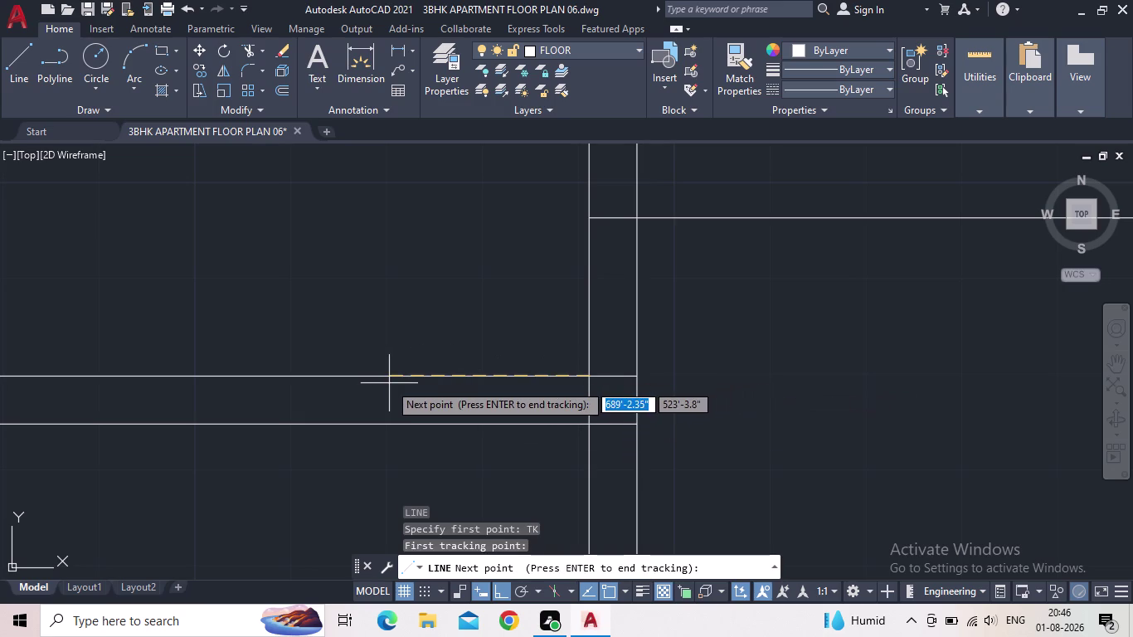
text(2')
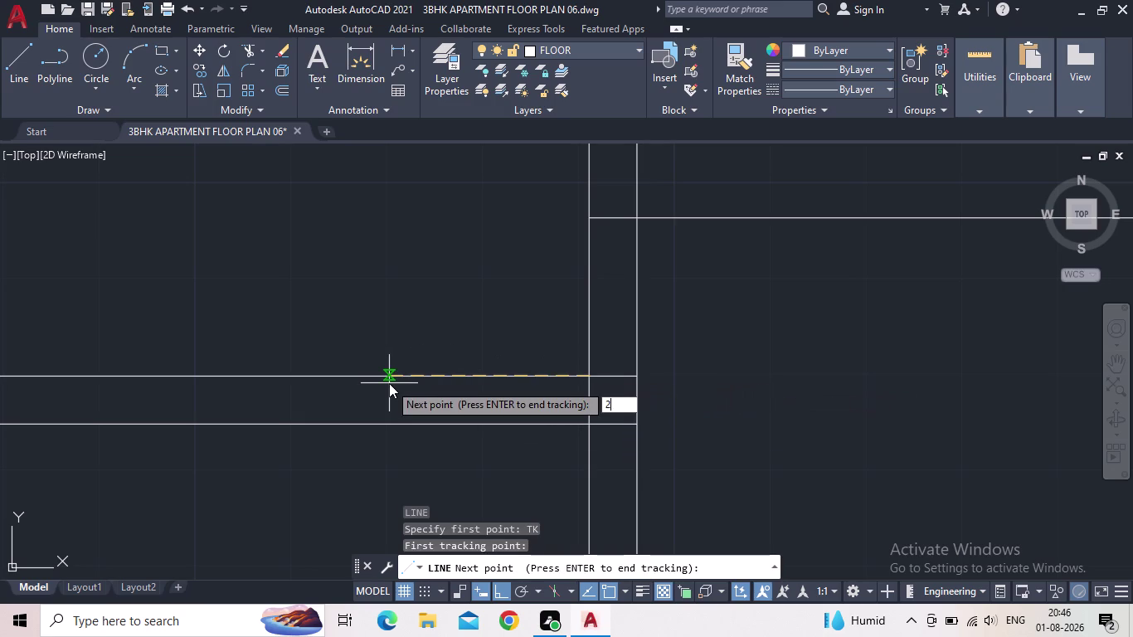
key(Return)
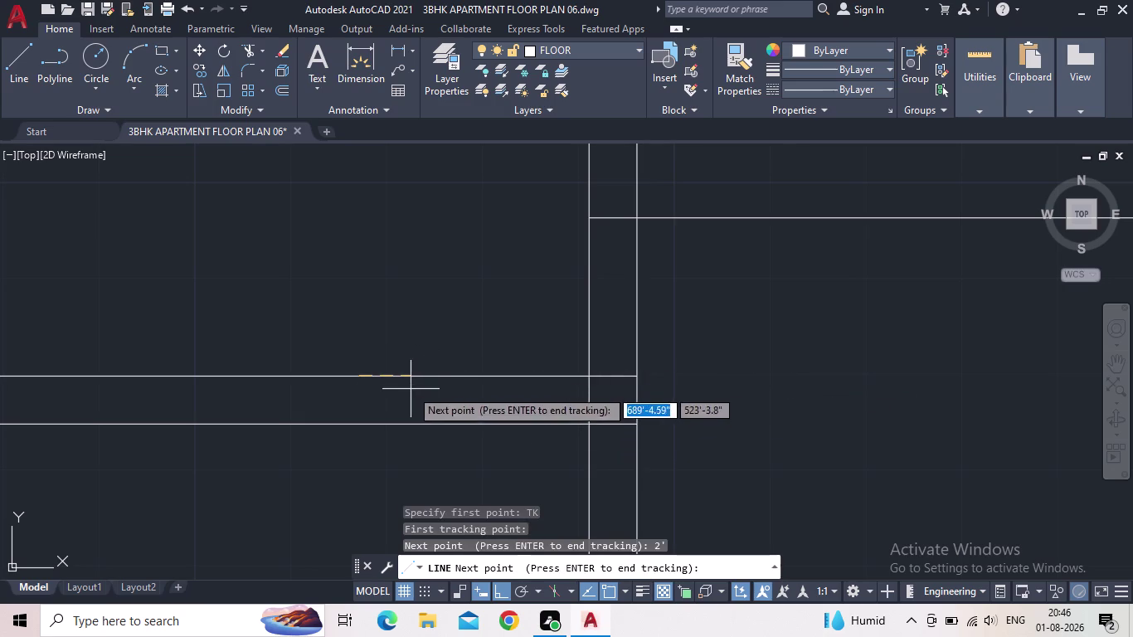
key(space)
click(356, 428)
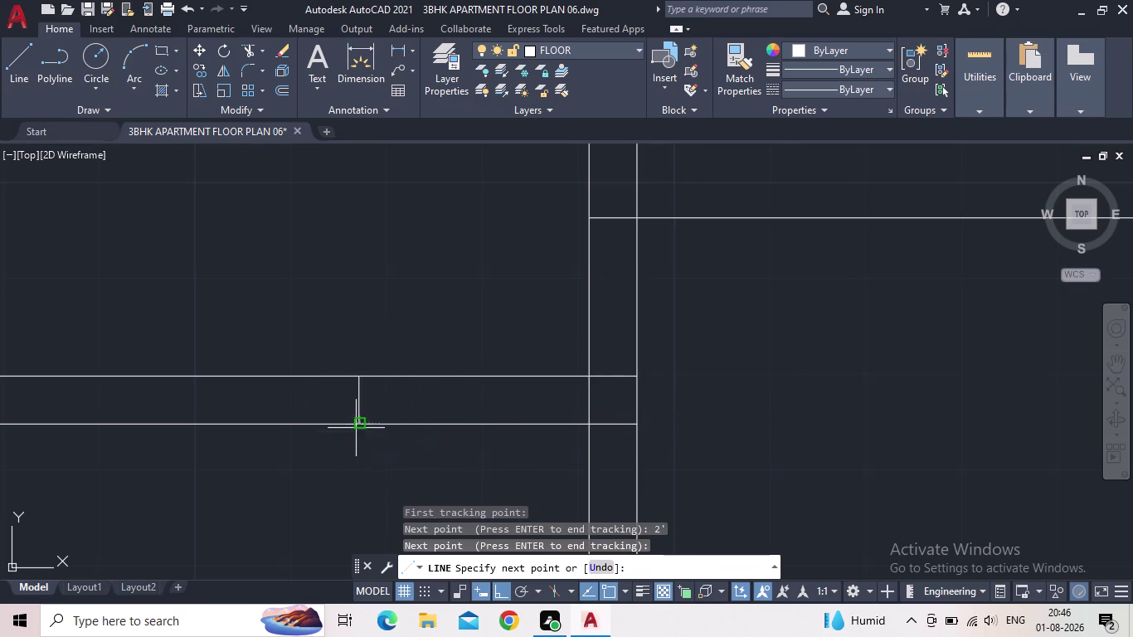
scroll(down, 3)
middle_drag(351, 459, 560, 455)
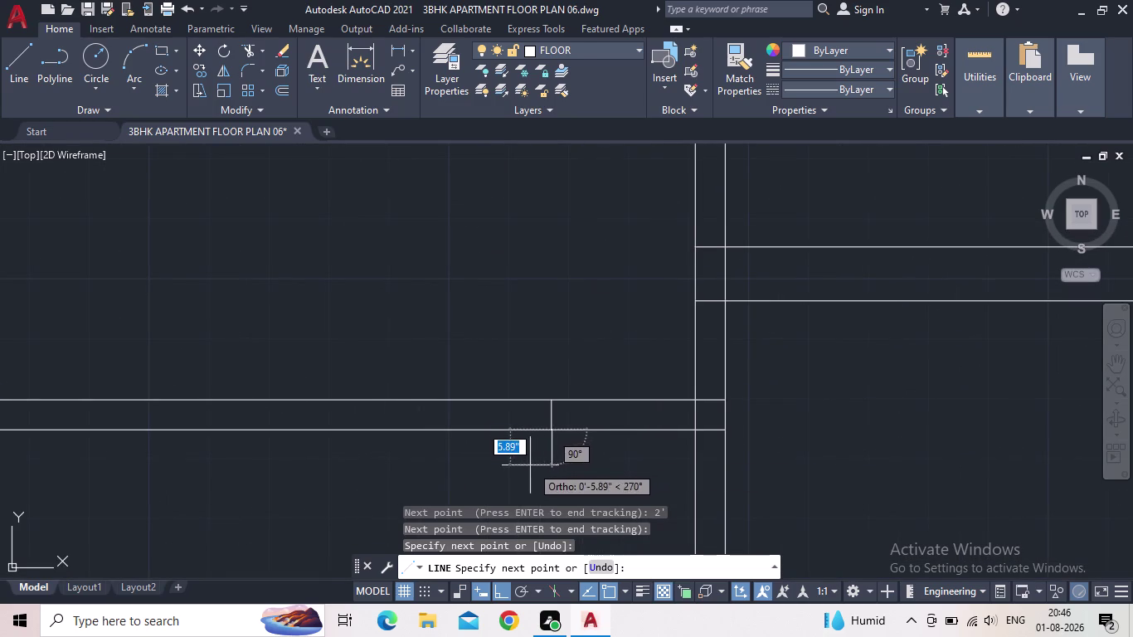
key(Escape)
scroll(down, 3)
Trim away the wall segment between the two jamb lines.
key(t)
key(r)
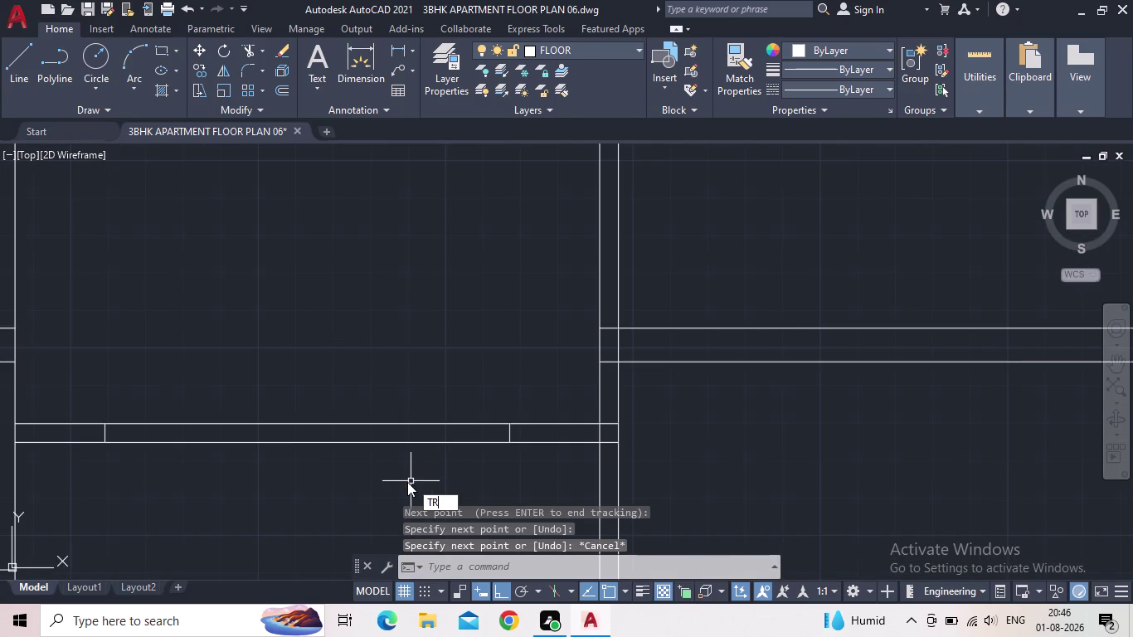
key(space)
click(412, 483)
click(335, 397)
scroll(down, 3)
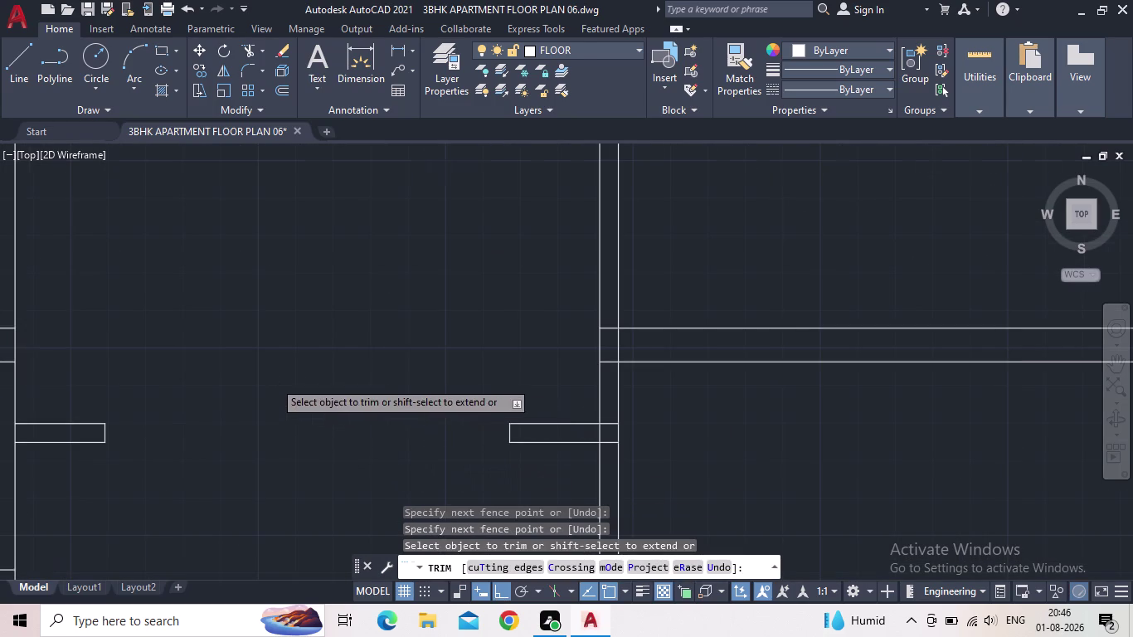
scroll(down, 3)
scroll(up, 3)
middle_click(309, 363)
scroll(up, 3)
middle_drag(310, 370, 571, 402)
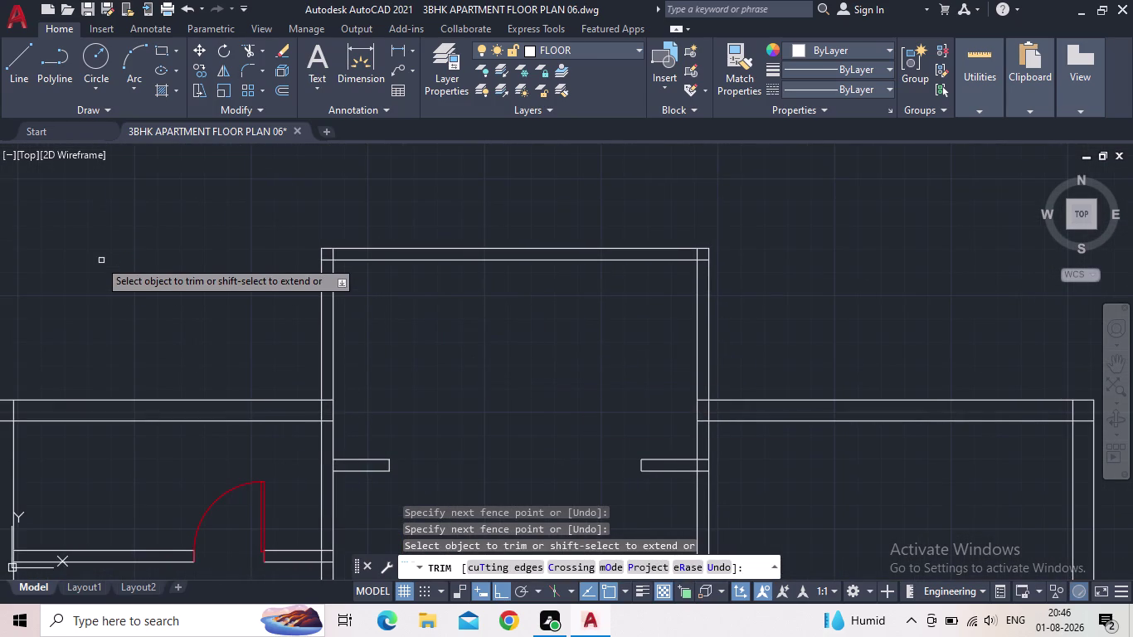
key(Escape)
key(Escape)
click(150, 51)
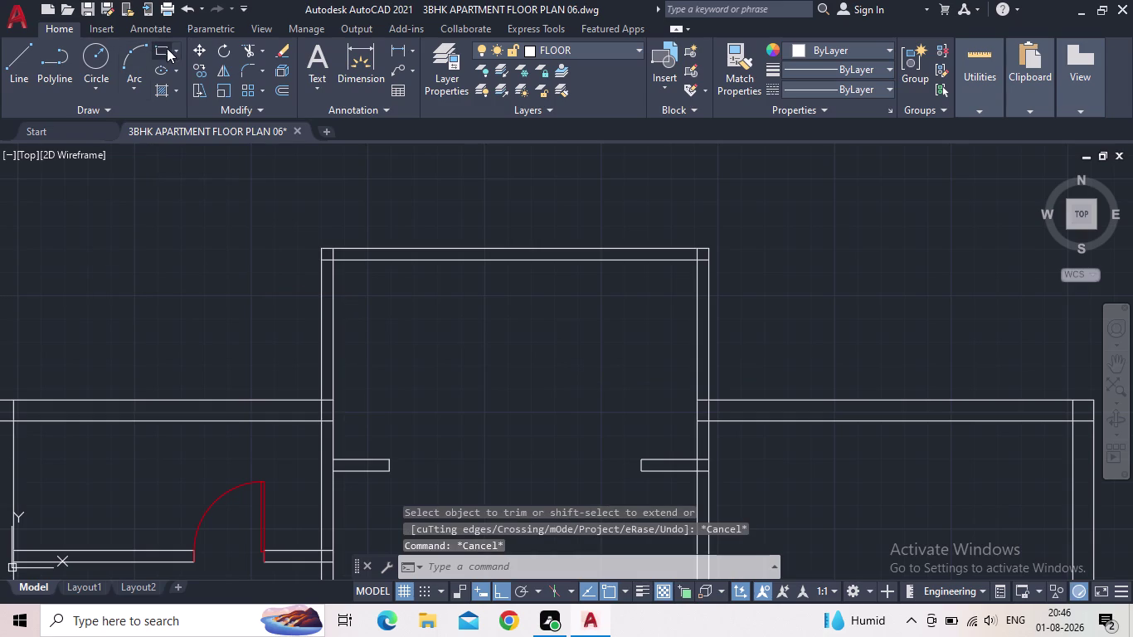
click(162, 50)
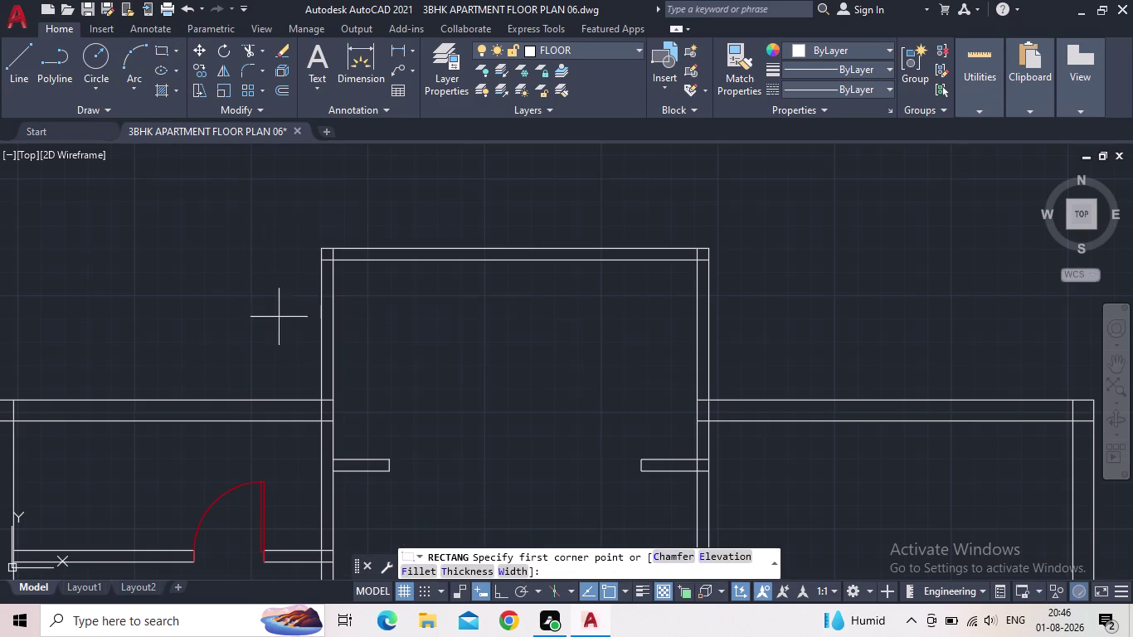
Draw a thin rectangle panel from the wall across the room and select it.
scroll(up, 3)
scroll(up, 3)
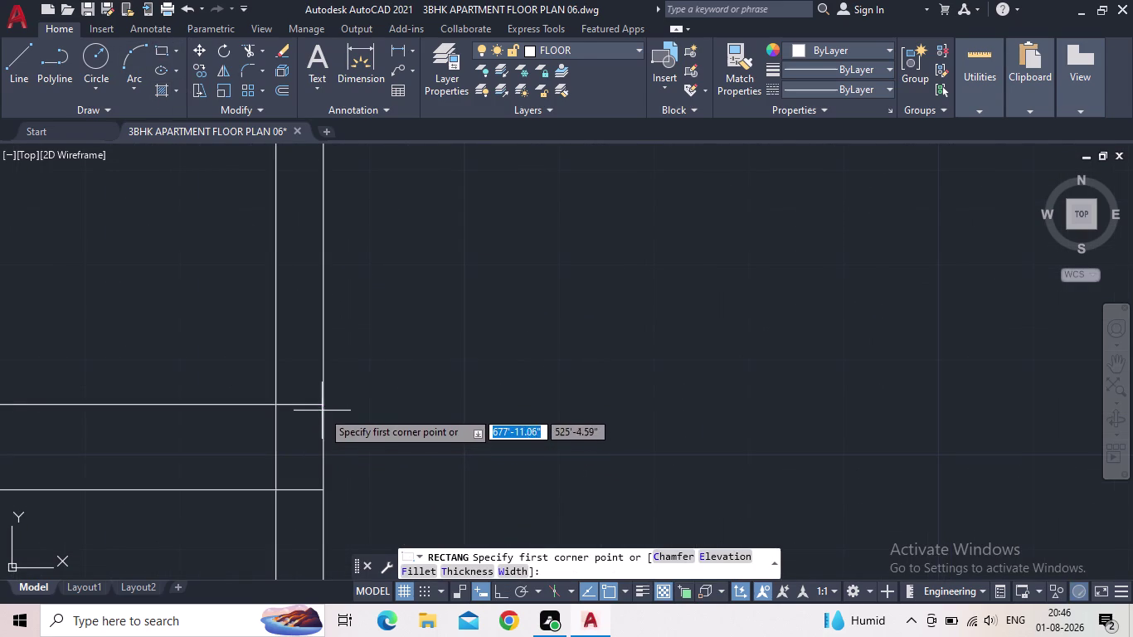
click(324, 421)
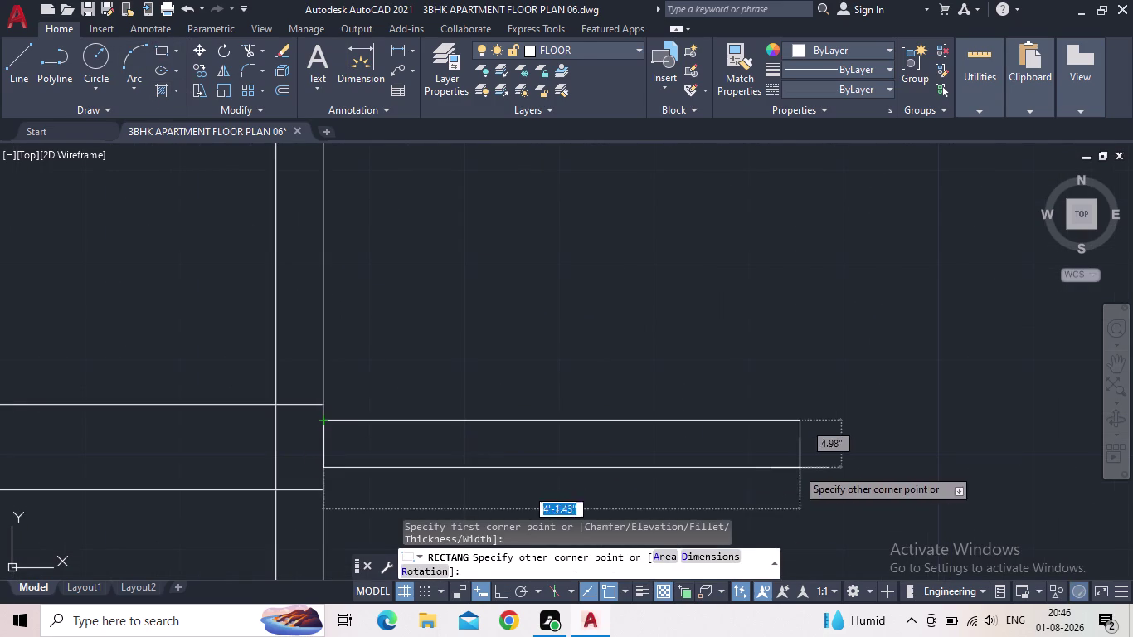
middle_drag(875, 429, 861, 364)
scroll(down, 3)
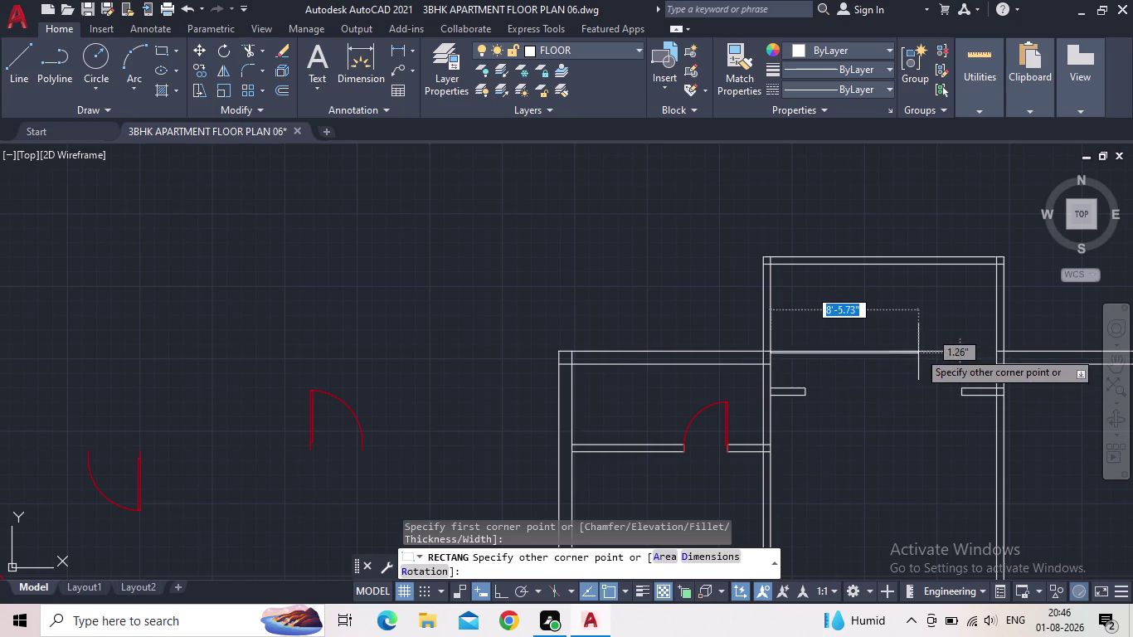
scroll(up, 3)
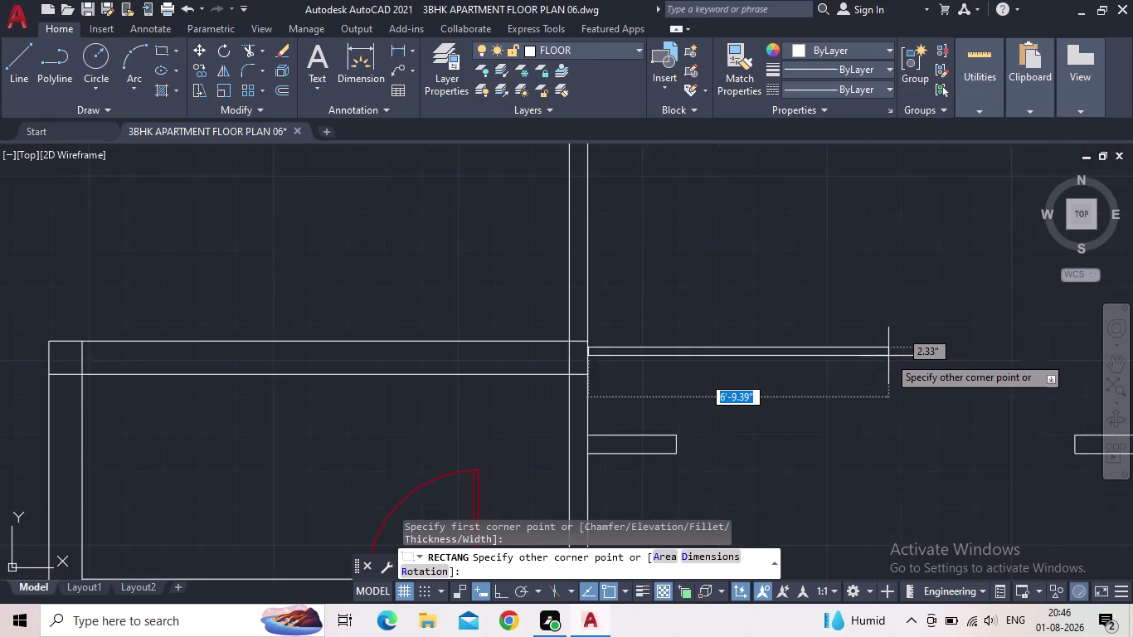
scroll(up, 3)
click(894, 341)
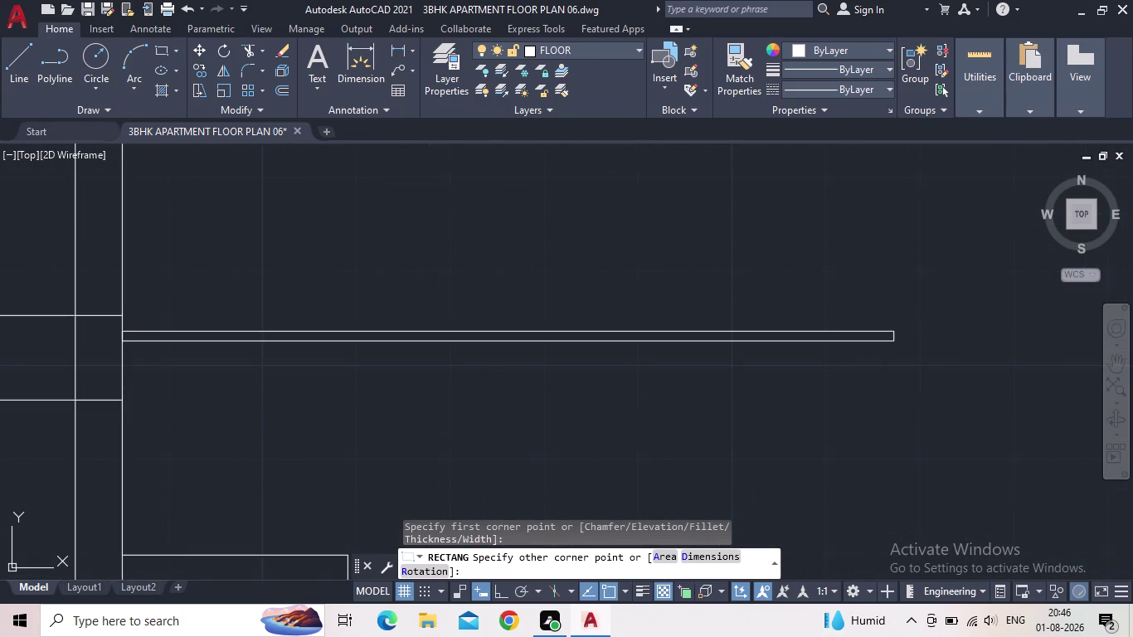
scroll(down, 3)
scroll(down, 3)
scroll(down, 3)
drag(604, 411, 602, 402)
Copy the thin panel line into the wide opening, snapping it with Nearest.
click(522, 339)
key(c)
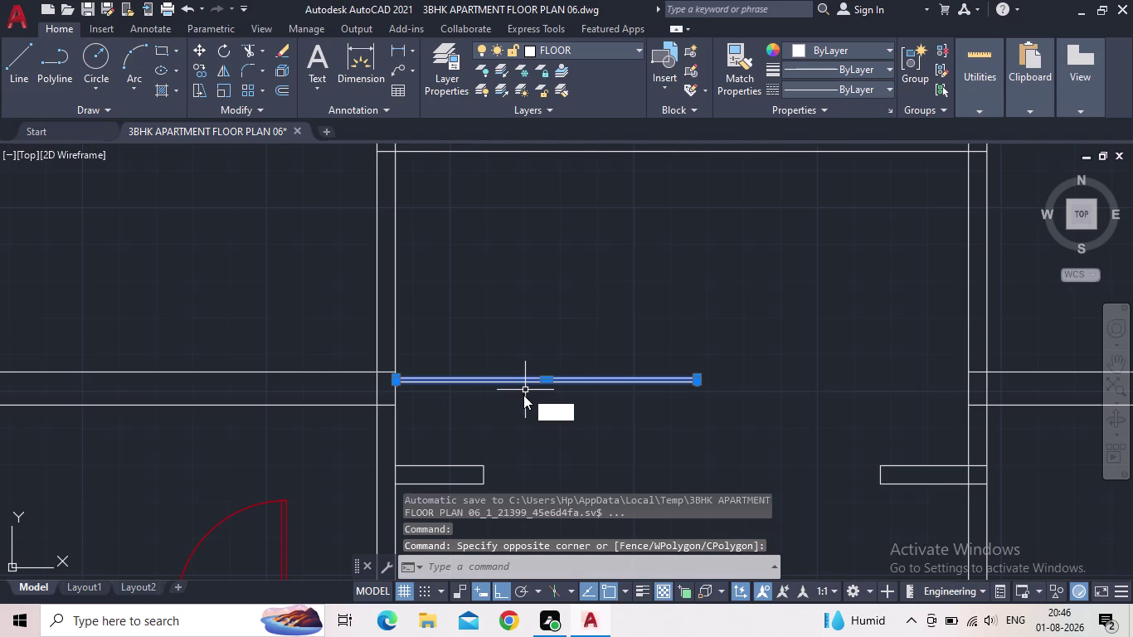
key(o)
key(Return)
scroll(up, 3)
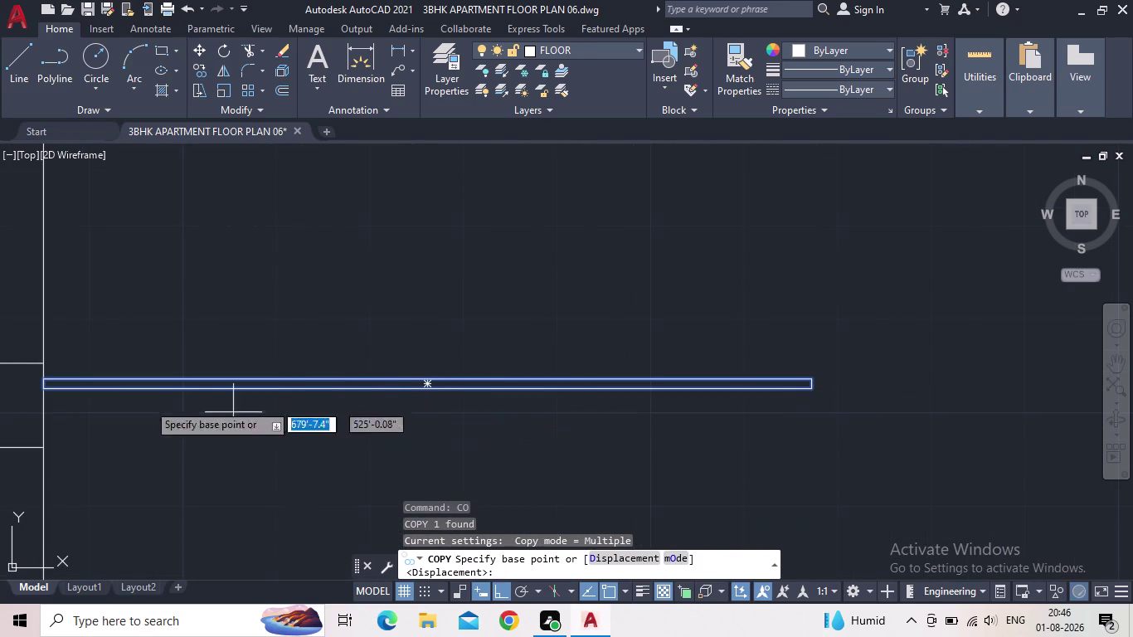
click(40, 389)
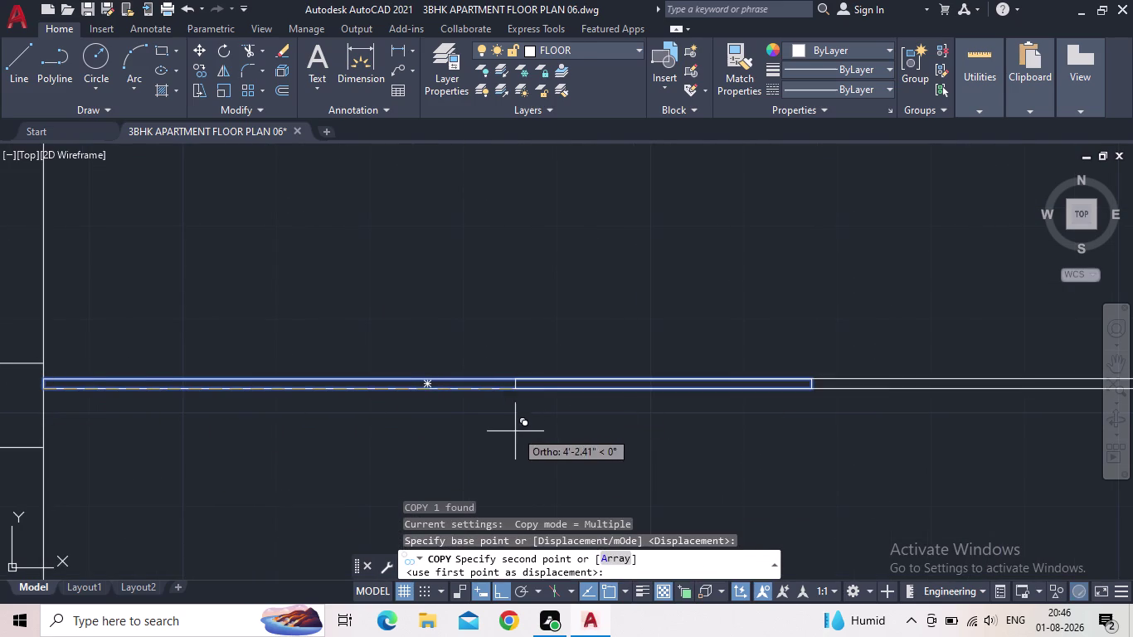
scroll(down, 3)
middle_drag(515, 434, 494, 373)
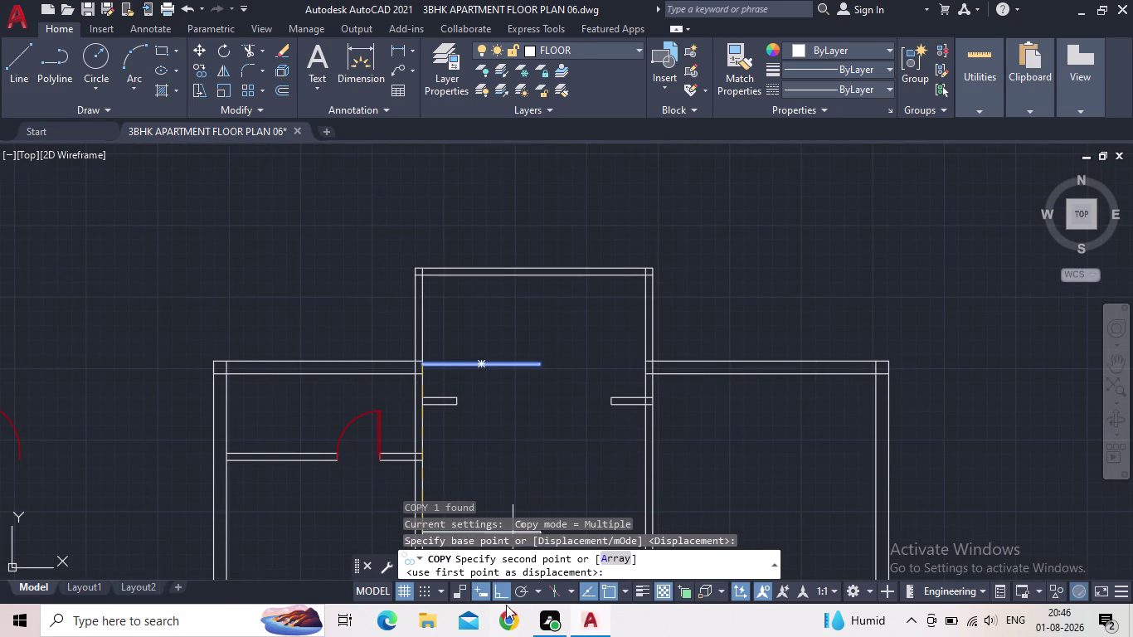
click(503, 590)
scroll(up, 3)
scroll(up, 3)
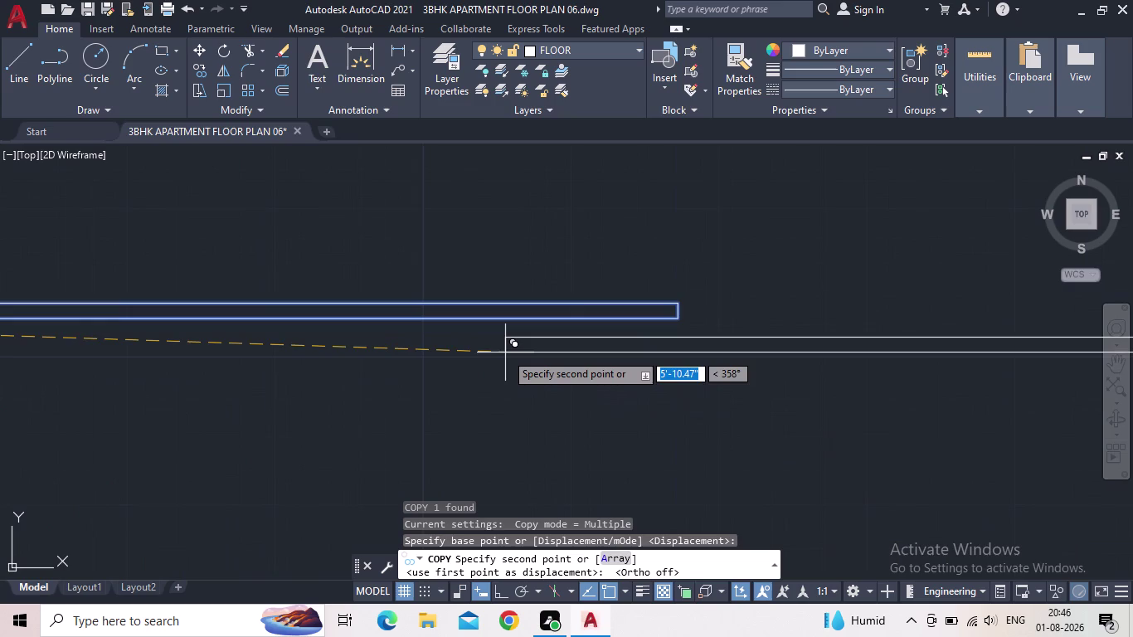
scroll(down, 3)
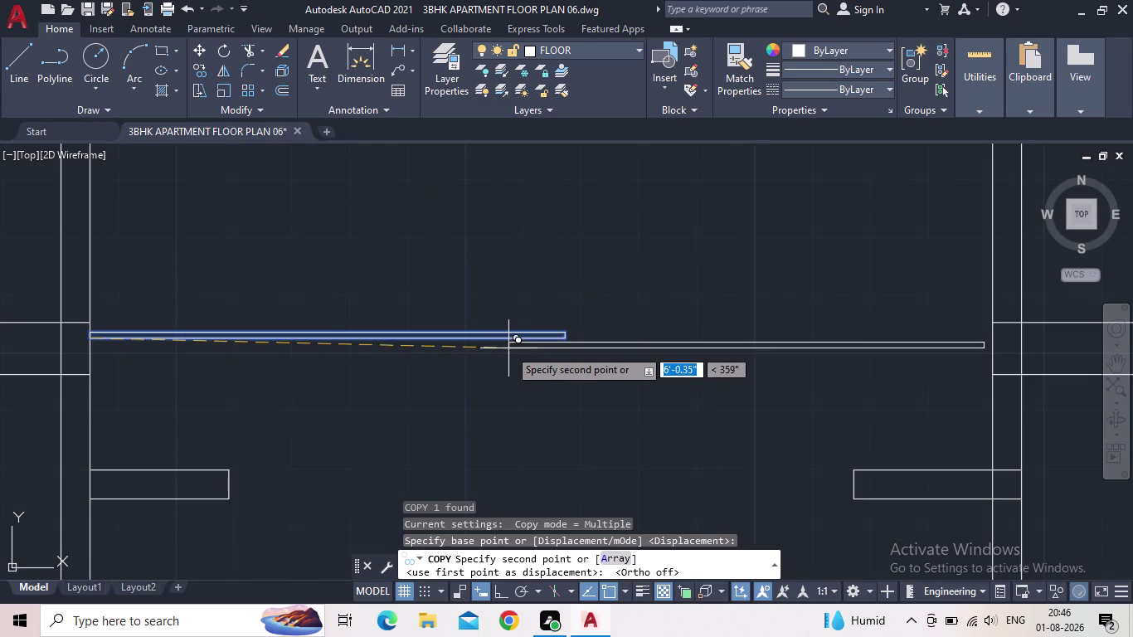
scroll(up, 3)
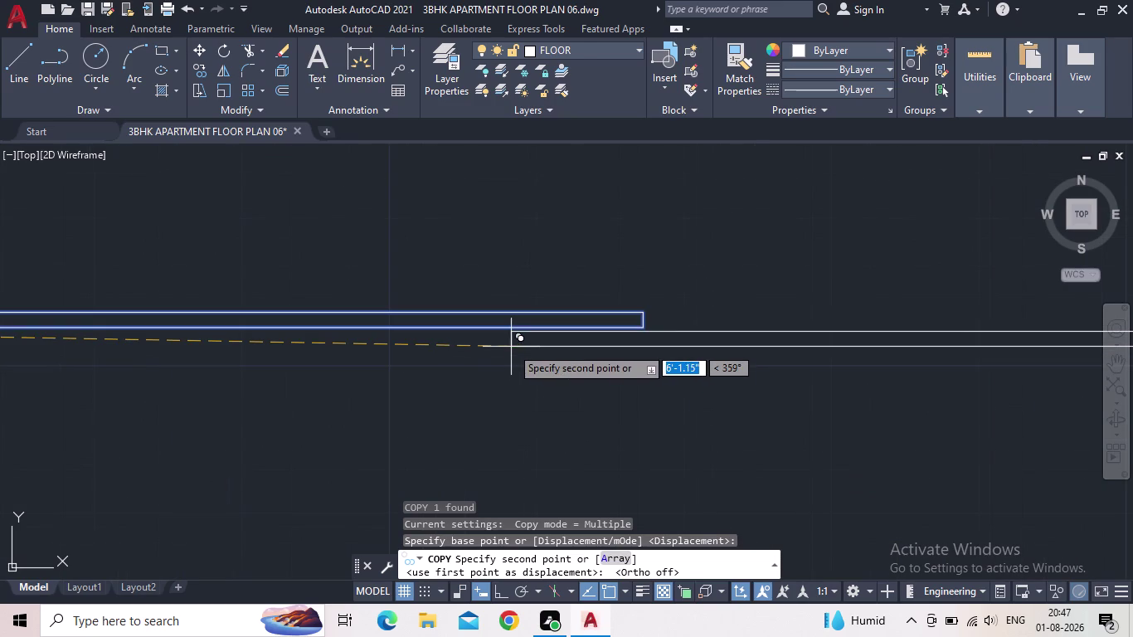
scroll(down, 3)
scroll(down, 3)
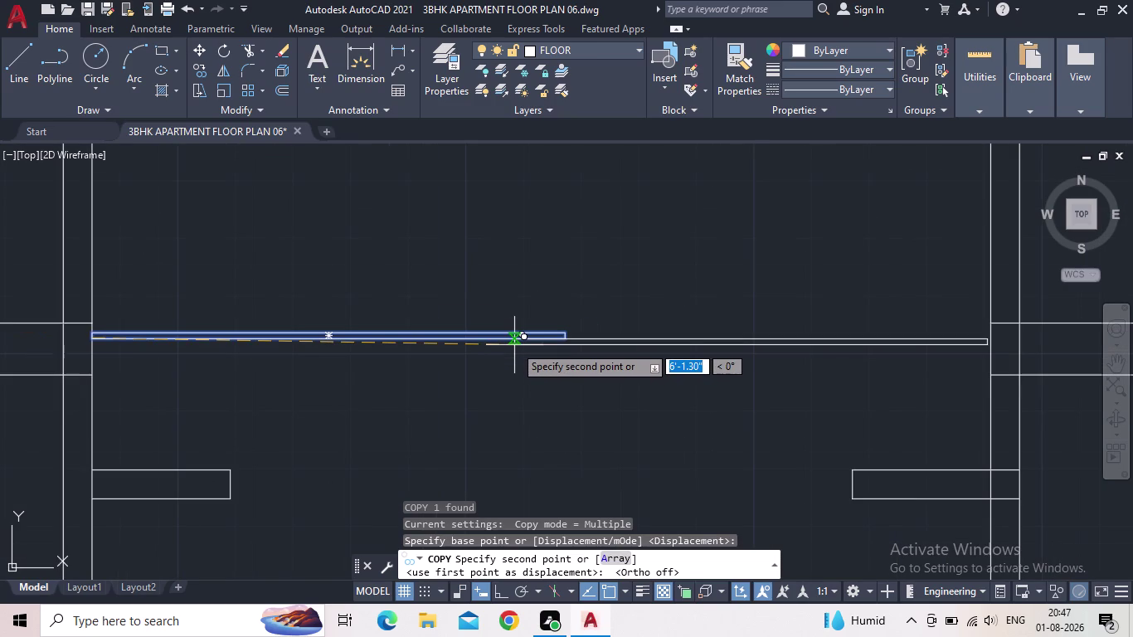
click(516, 345)
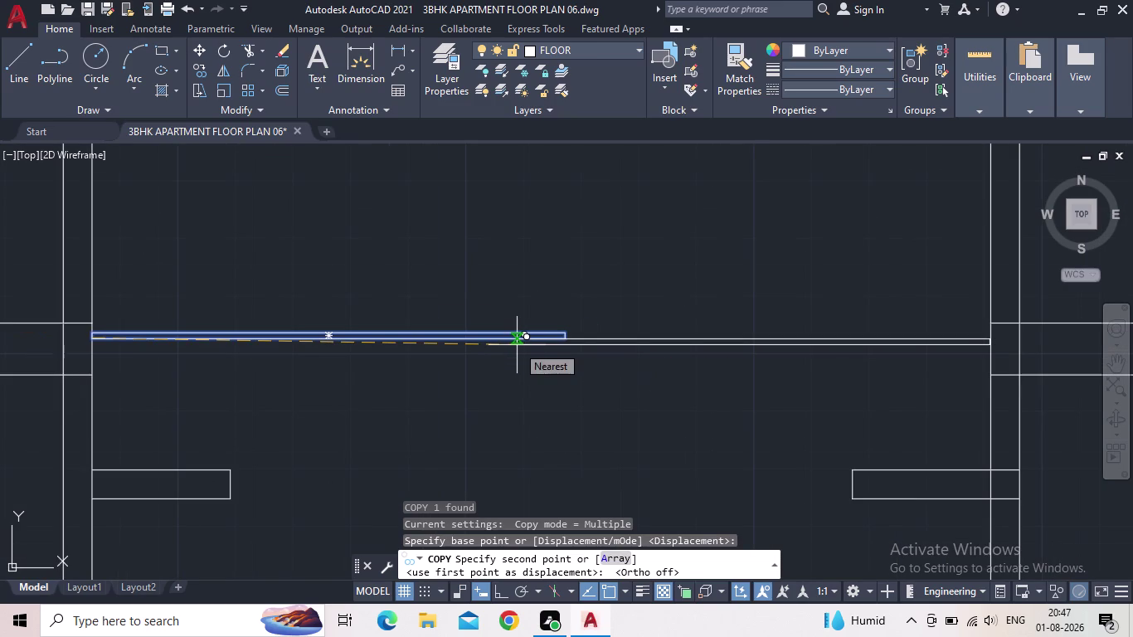
key(Escape)
Start a move on the copied panel line.
scroll(up, 3)
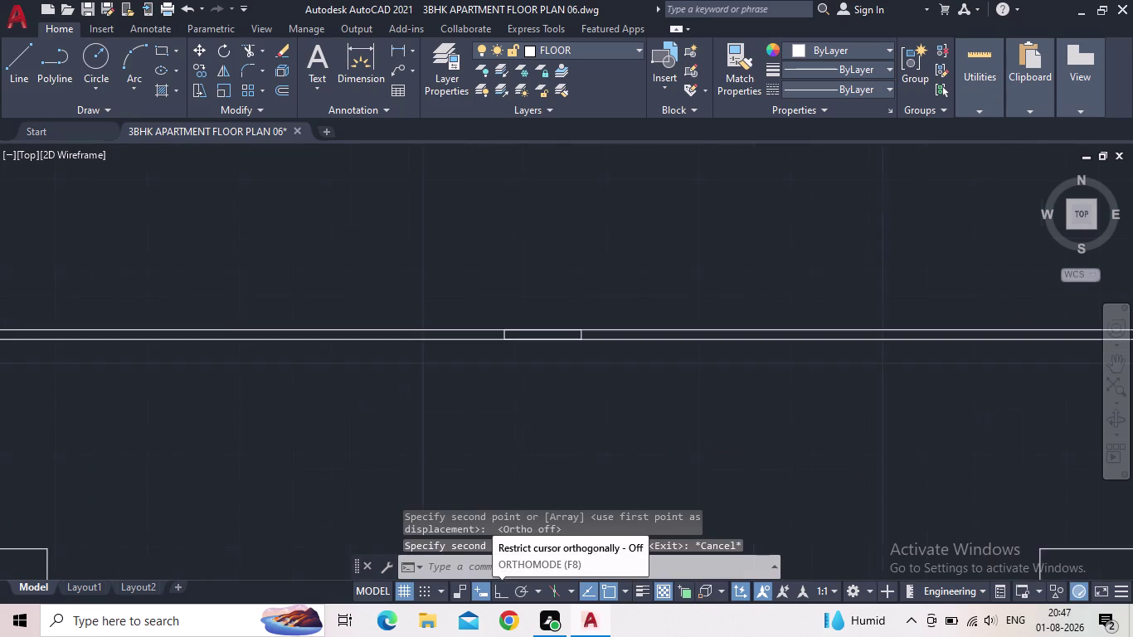
key(m)
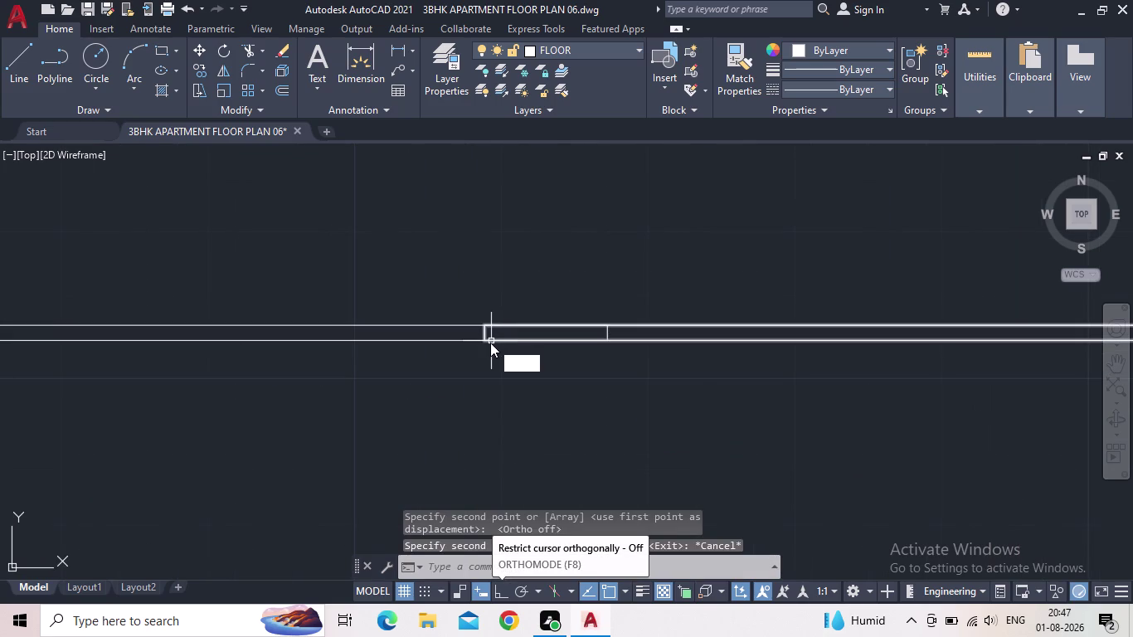
key(Return)
click(486, 337)
Shift the copied panel line slightly down into its new position.
key(space)
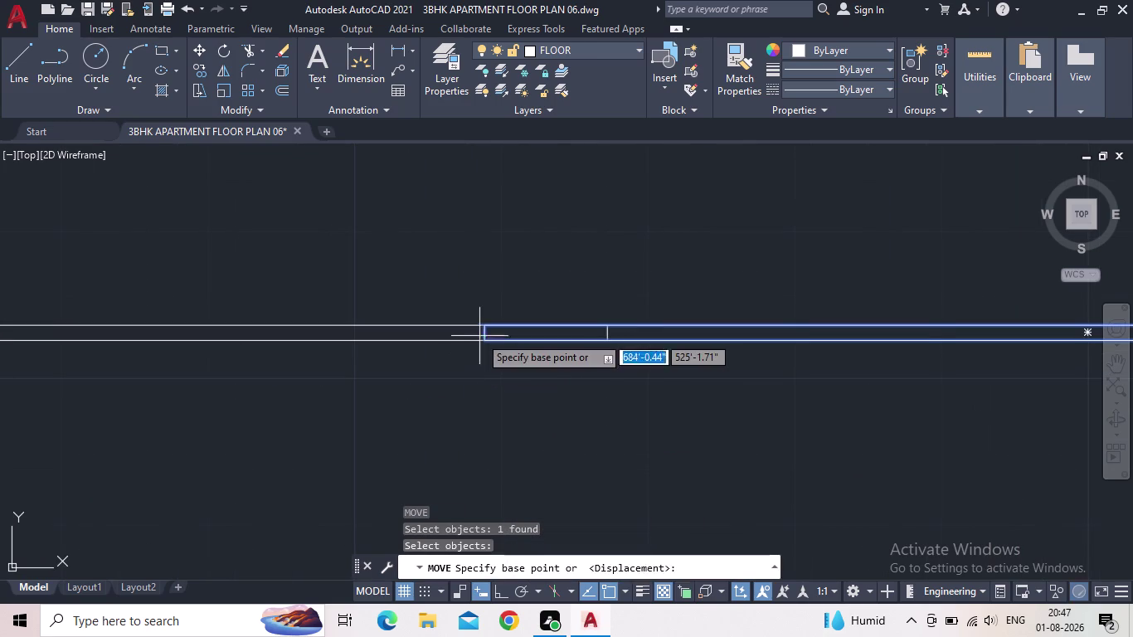
click(486, 325)
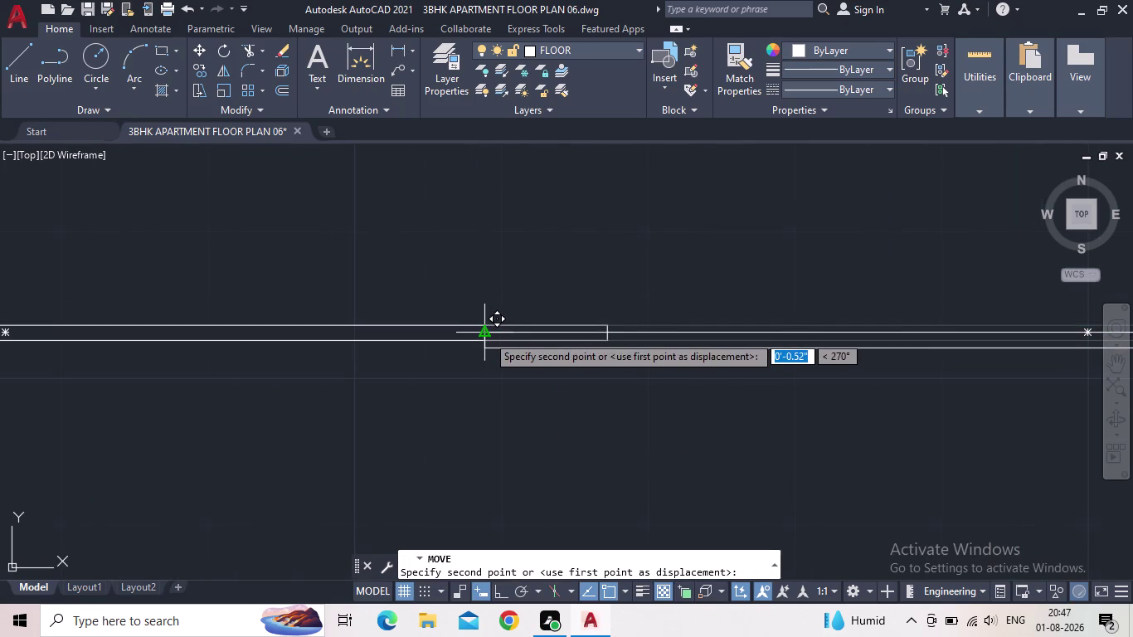
click(487, 340)
scroll(down, 3)
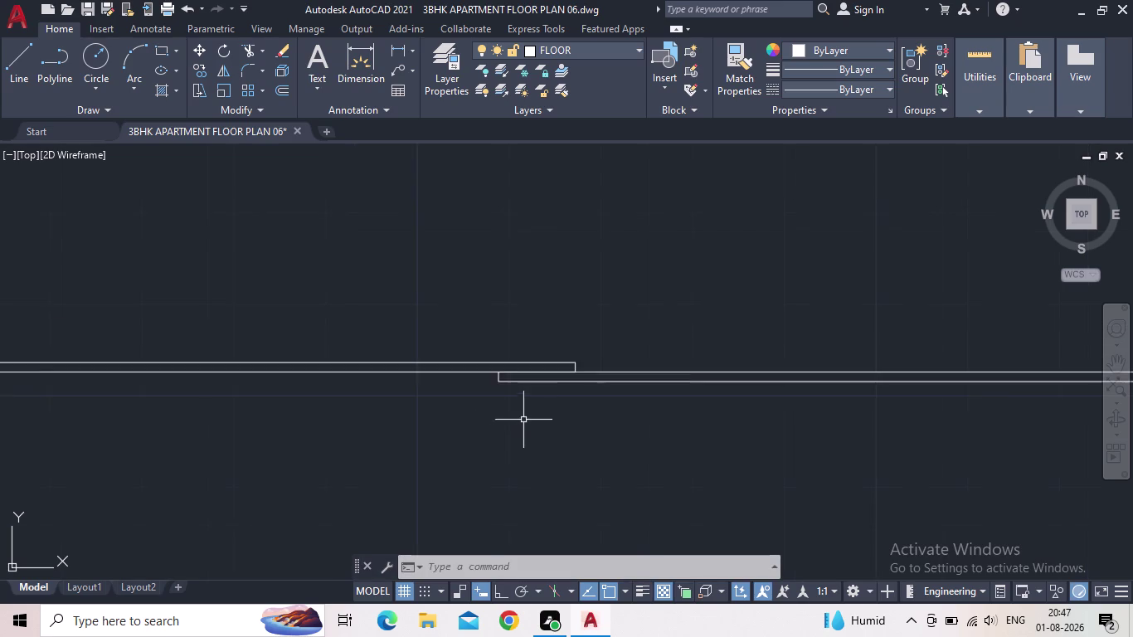
scroll(down, 3)
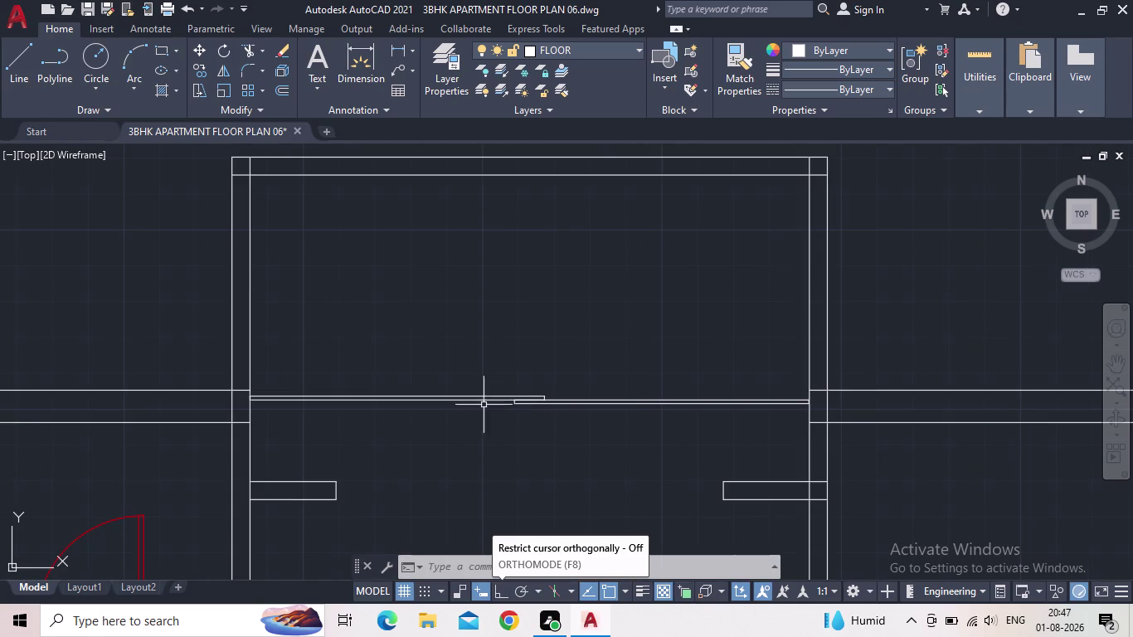
Move both panel lines with Ortho on so they sit against the wall.
click(574, 420)
click(503, 371)
key(m)
key(space)
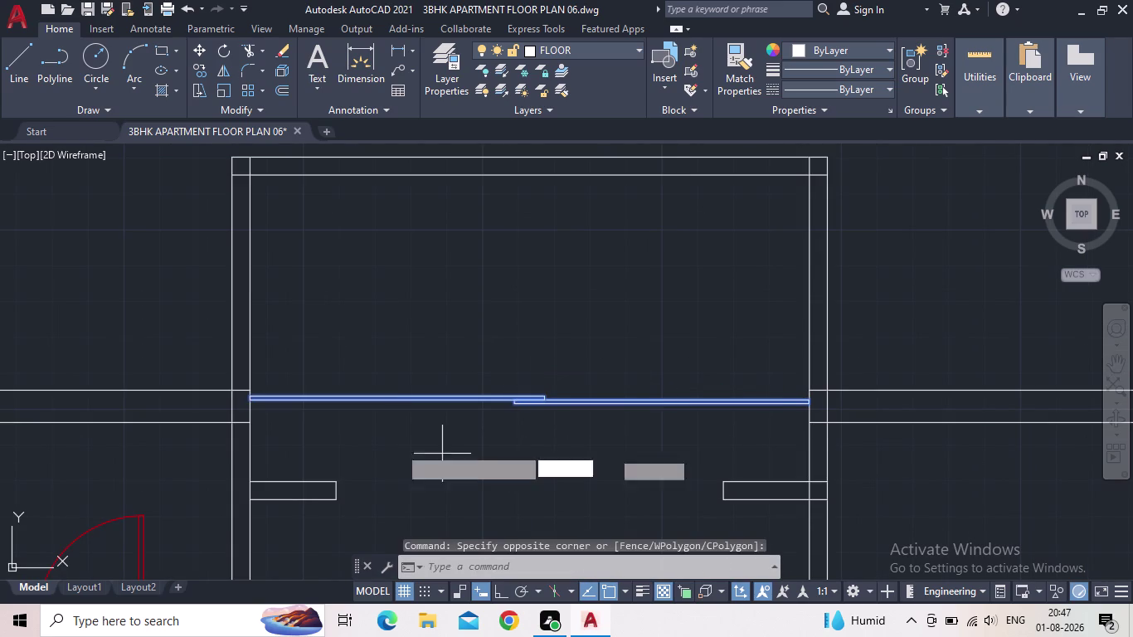
scroll(up, 3)
scroll(up, 3)
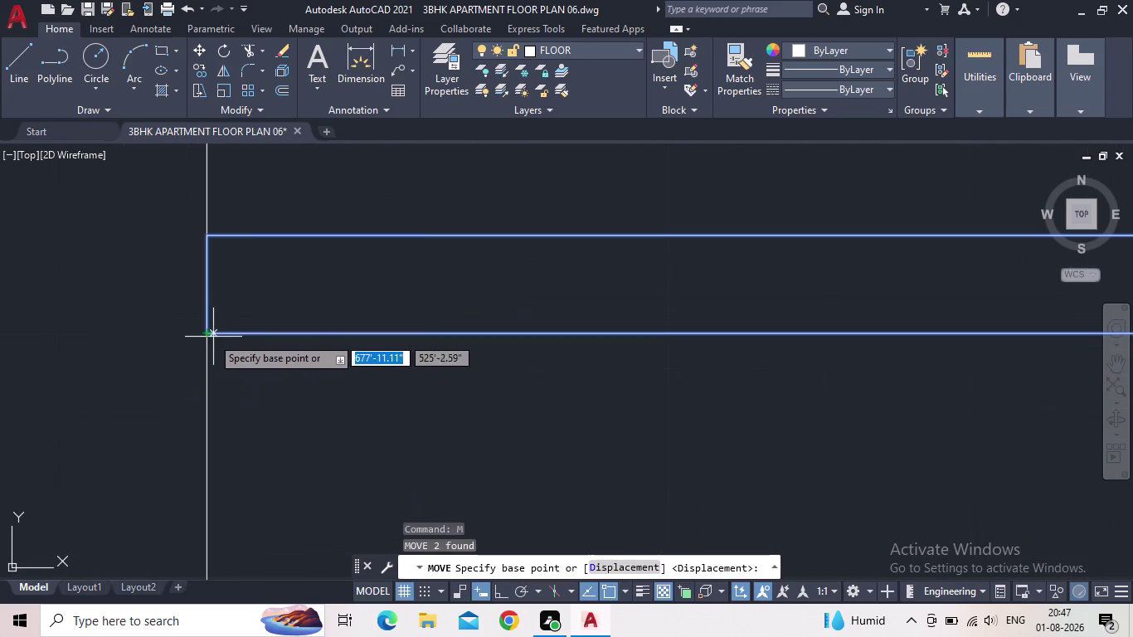
click(208, 337)
middle_drag(201, 403, 242, 359)
scroll(down, 3)
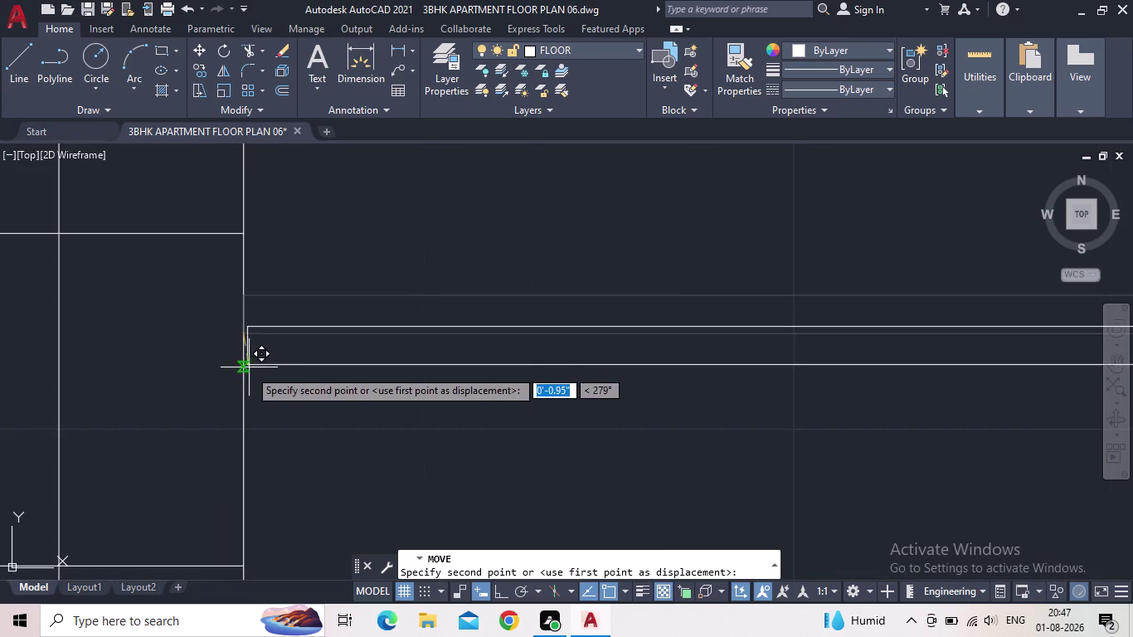
click(500, 590)
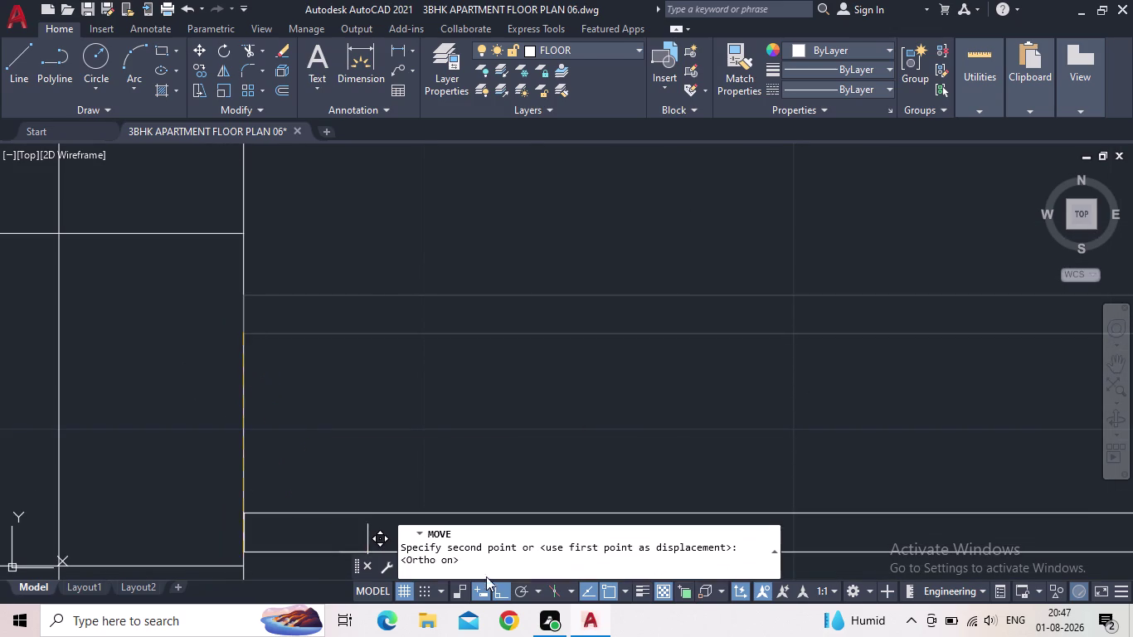
scroll(down, 3)
scroll(down, 3)
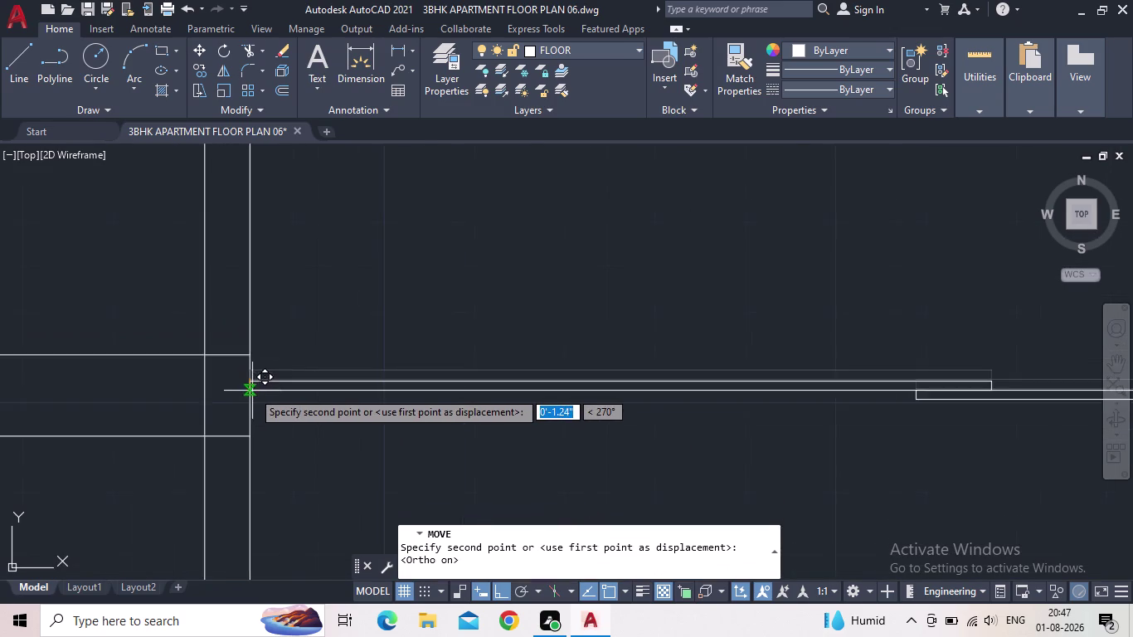
scroll(down, 3)
scroll(down, 3)
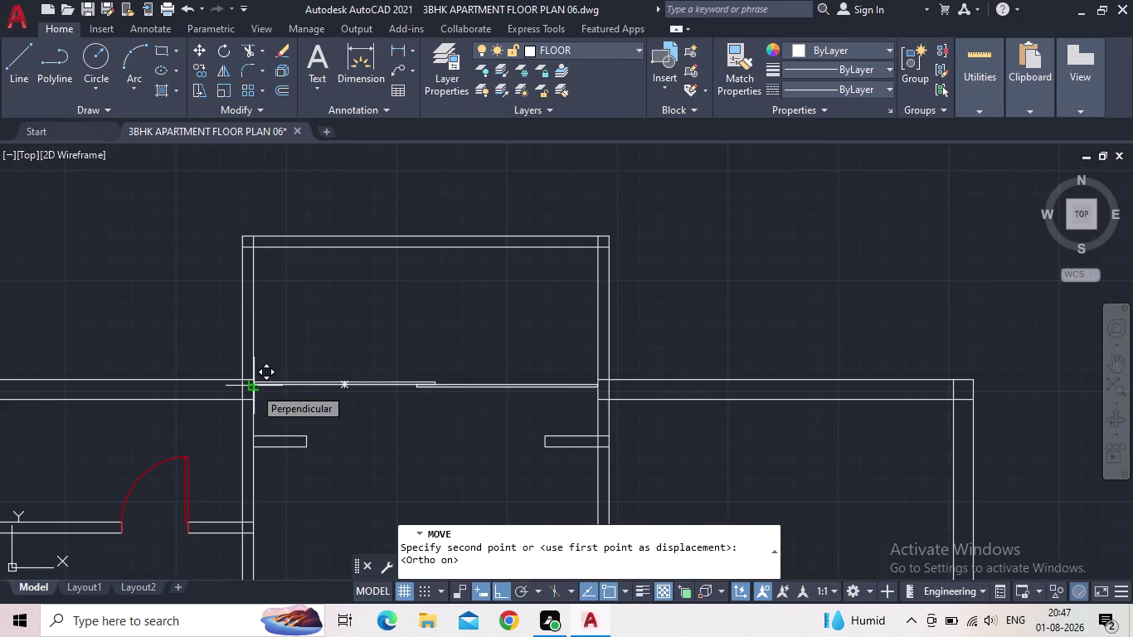
scroll(up, 3)
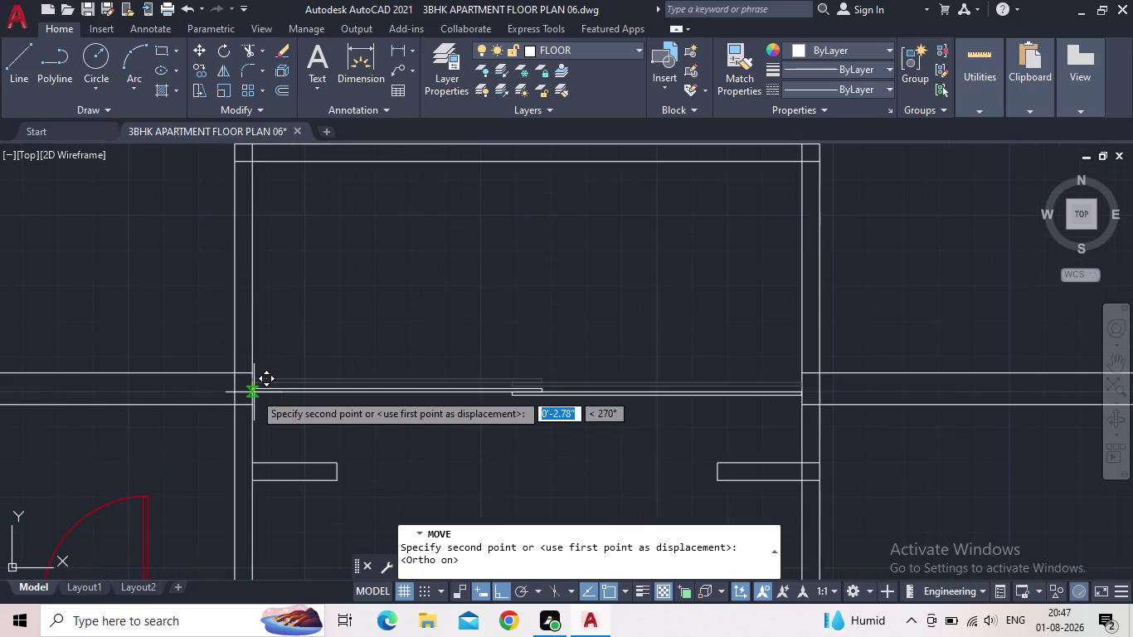
scroll(up, 3)
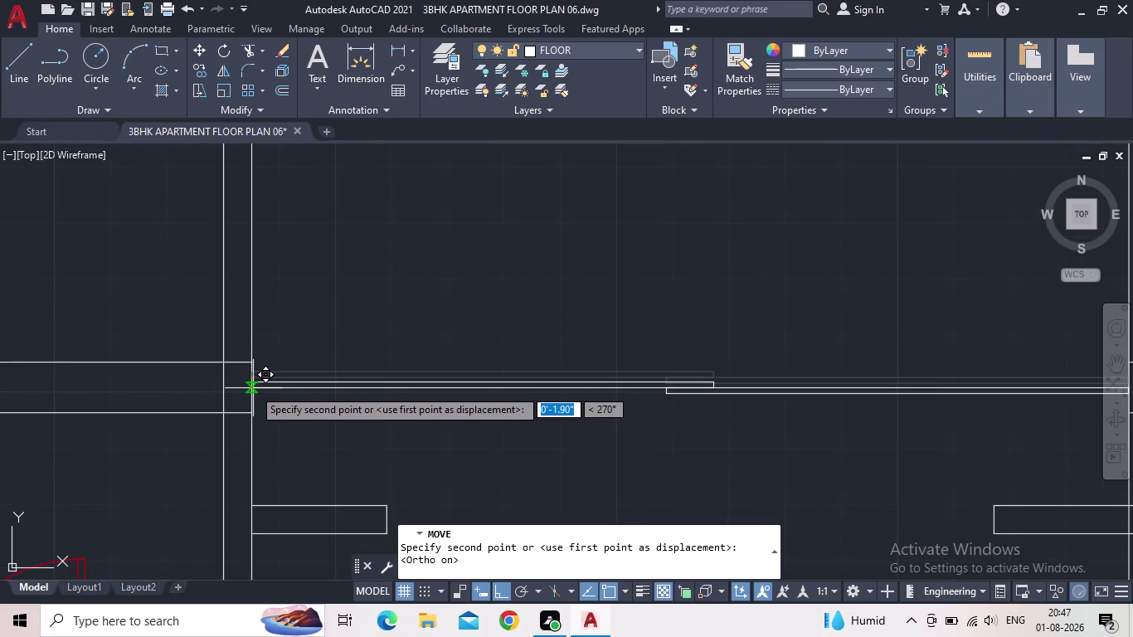
click(253, 391)
Select both sliding panel lines and open the Layer dropdown.
scroll(down, 3)
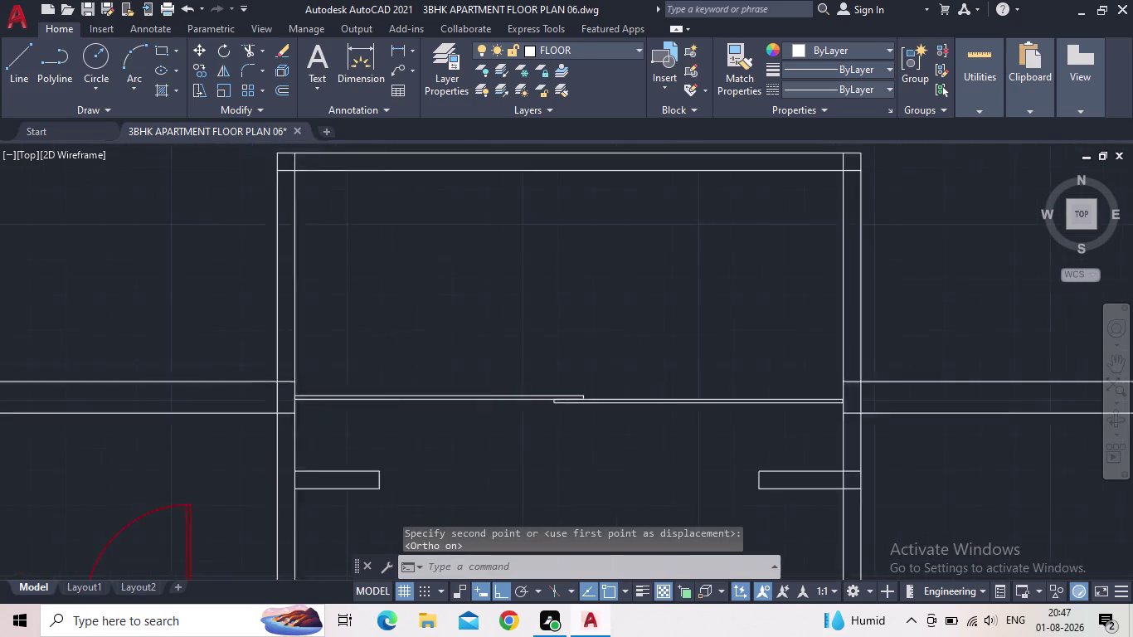
middle_drag(440, 425, 399, 422)
scroll(down, 3)
scroll(up, 3)
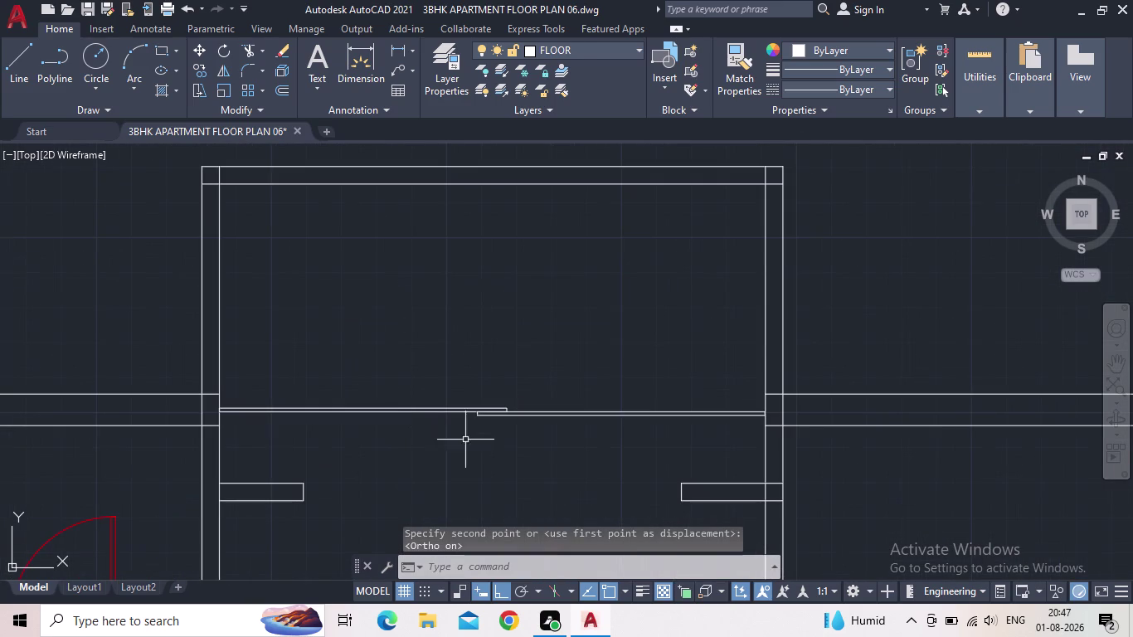
drag(547, 457, 541, 446)
click(432, 358)
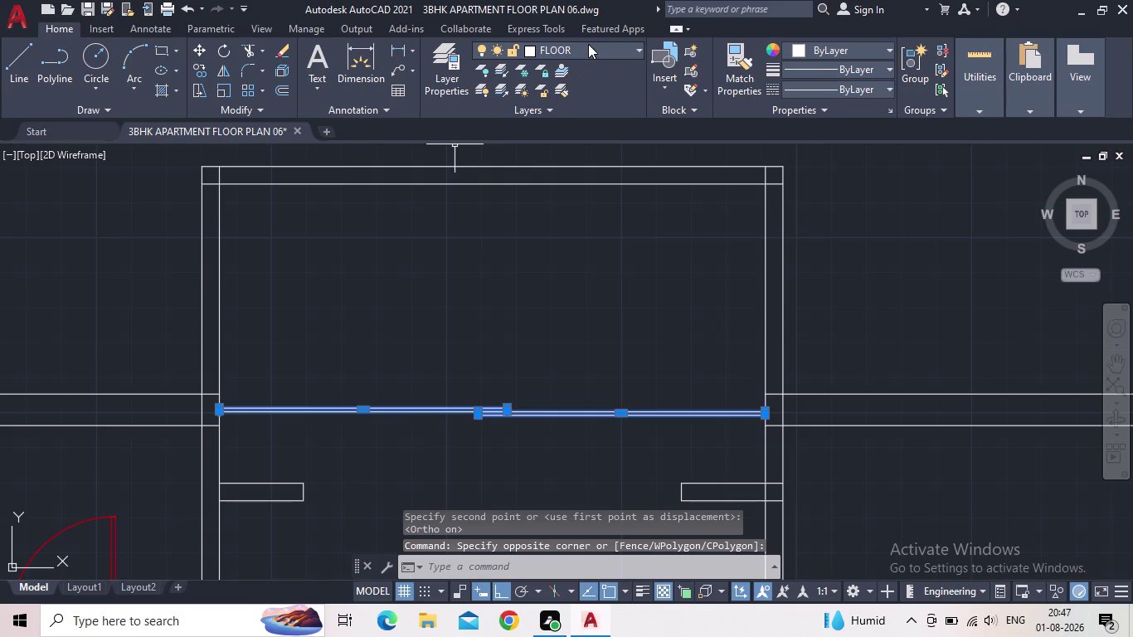
click(588, 42)
click(540, 130)
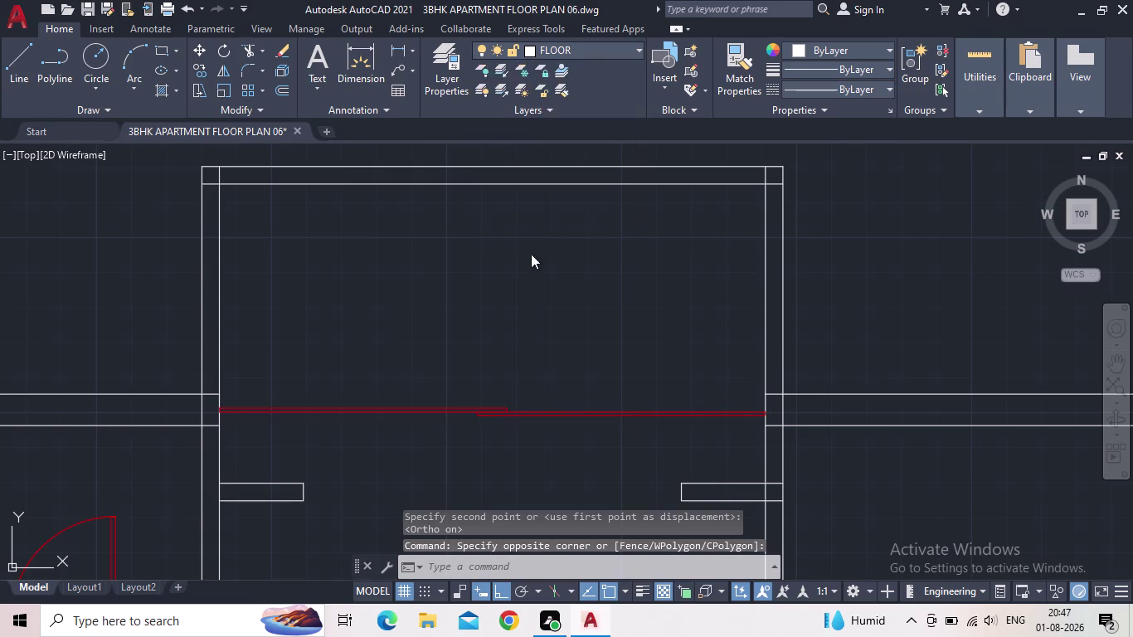
click(791, 439)
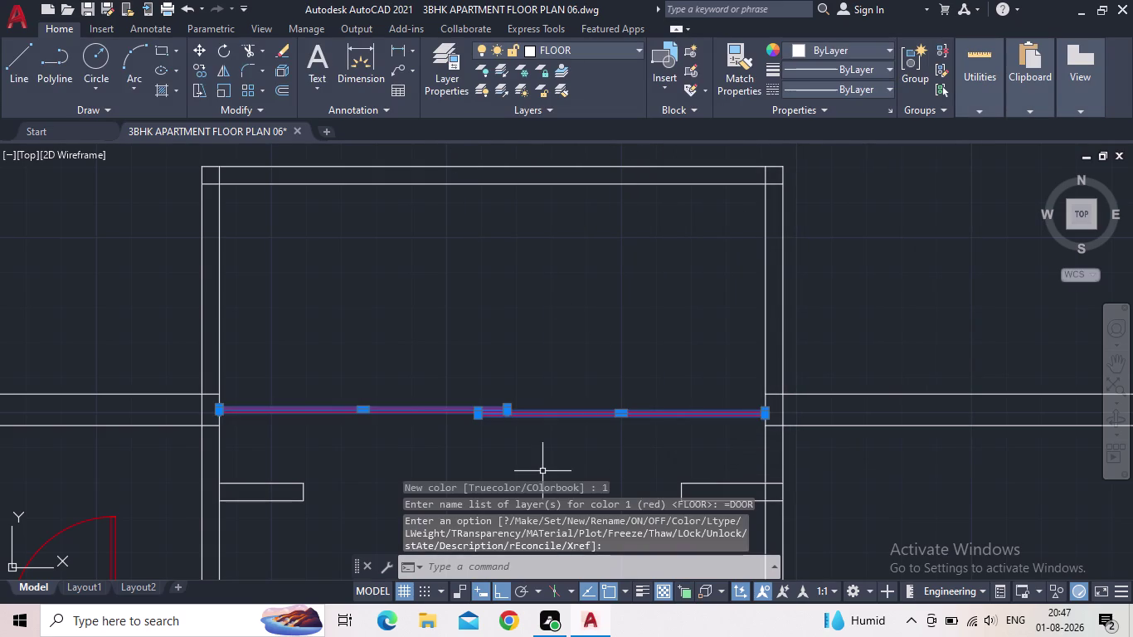
key(Escape)
scroll(down, 3)
middle_drag(475, 441, 413, 299)
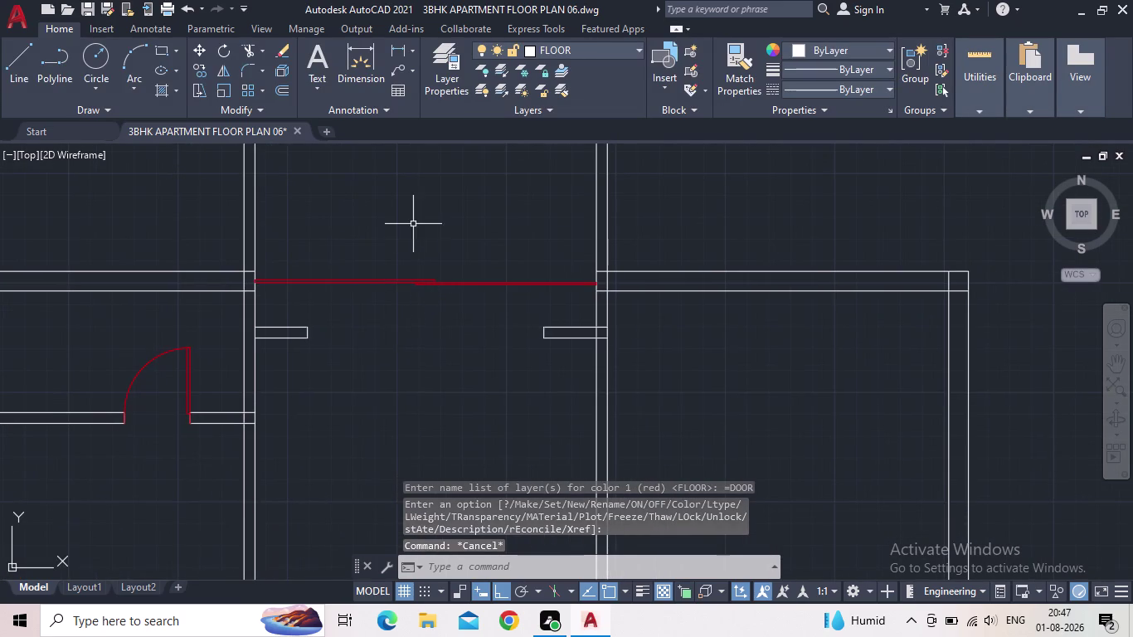
scroll(down, 3)
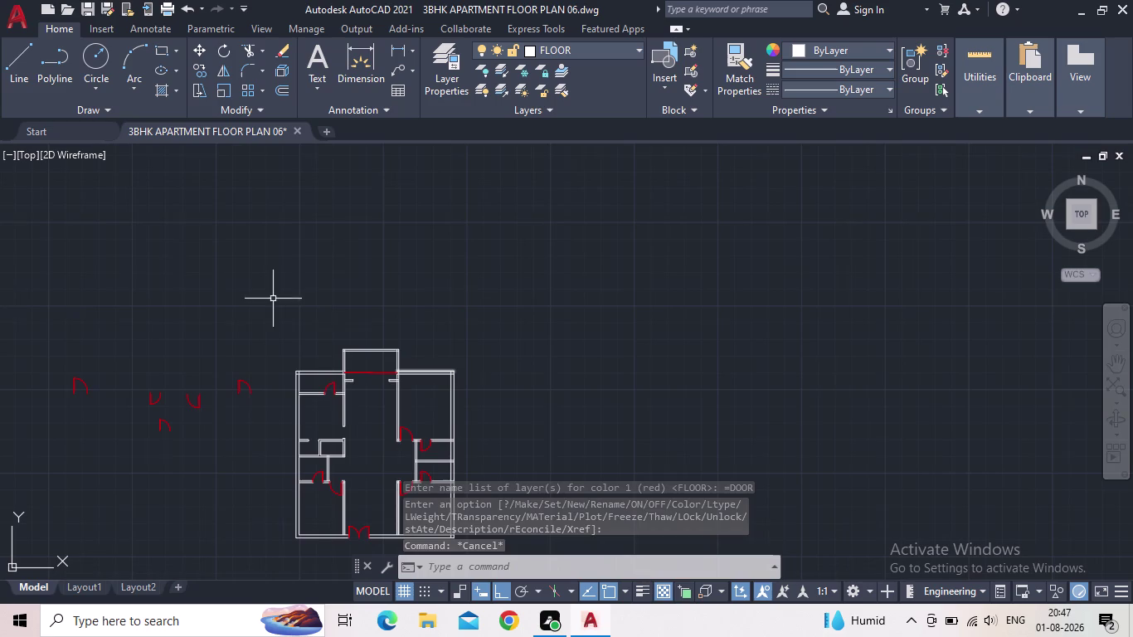
middle_drag(193, 382, 385, 360)
scroll(up, 3)
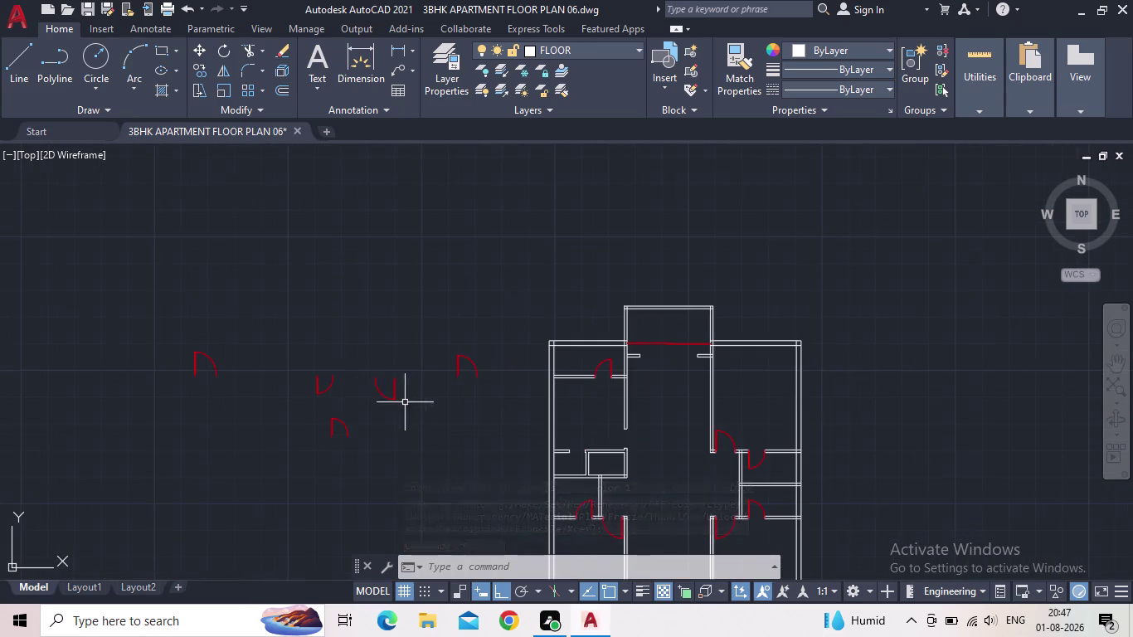
scroll(up, 3)
scroll(down, 3)
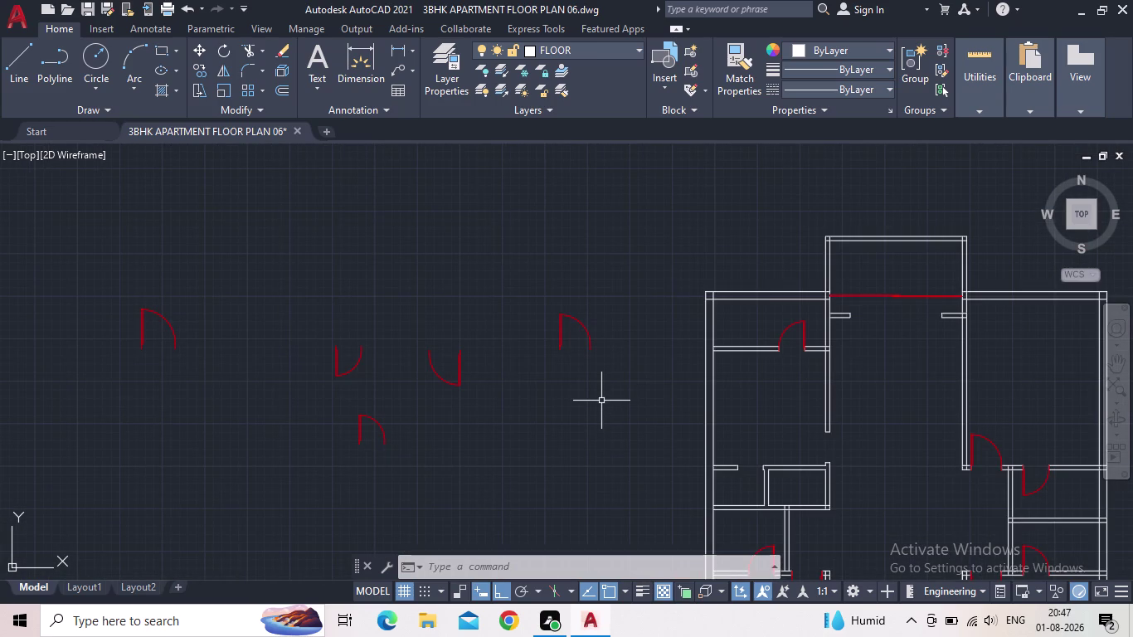
drag(613, 390, 608, 374)
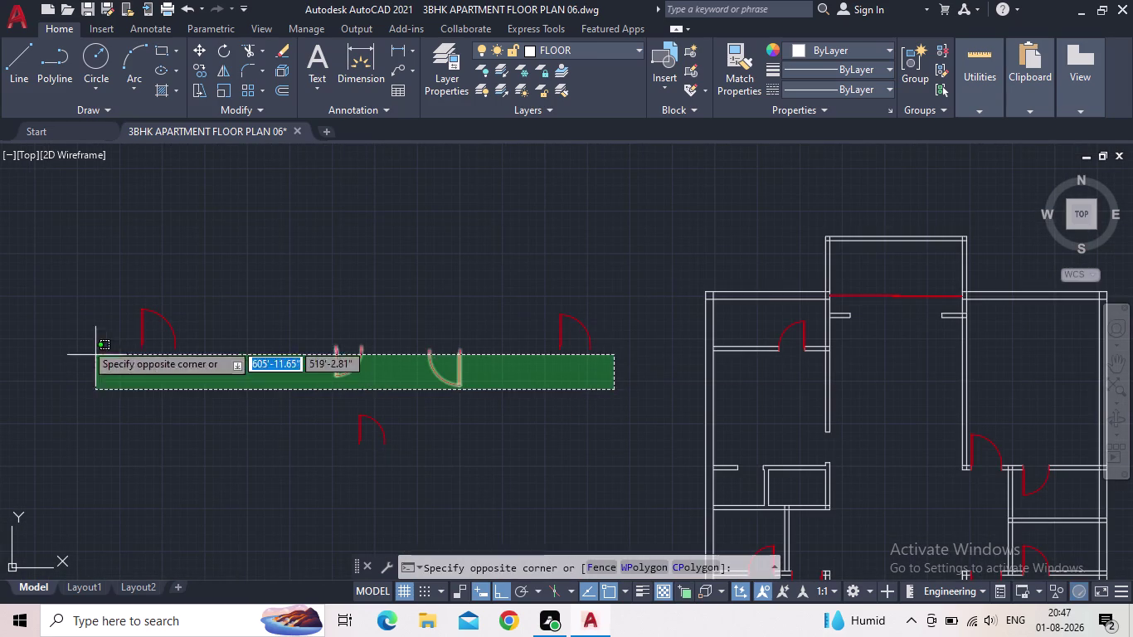
Erase the five spare red doors beside the plan.
click(128, 296)
drag(403, 481, 382, 448)
click(317, 397)
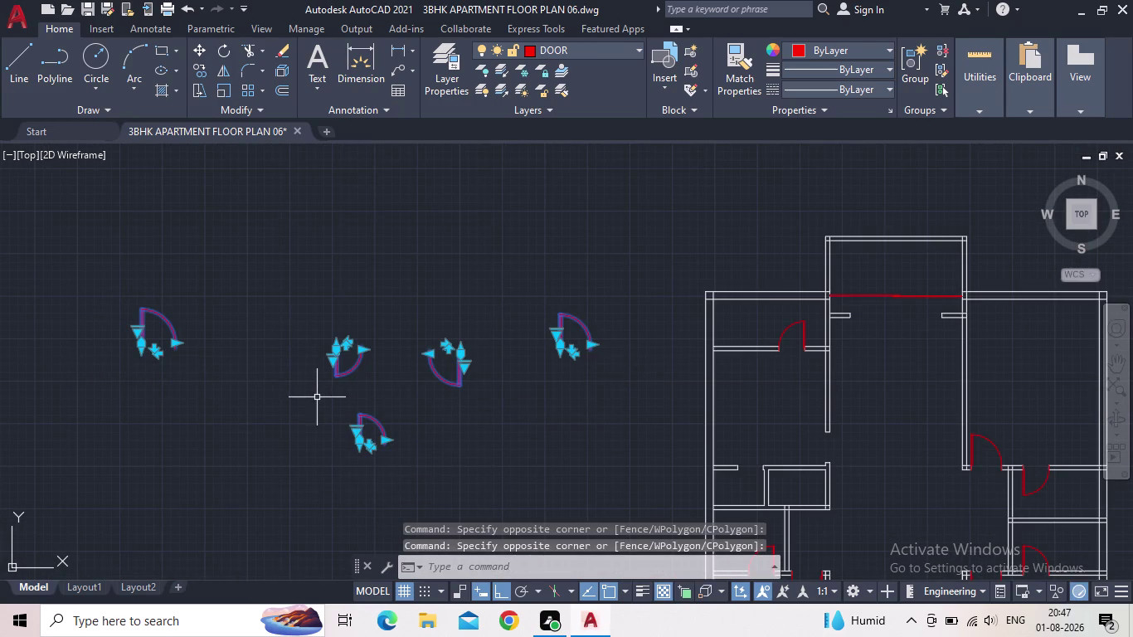
key(Delete)
Save the floor plan and view the whole drawing.
scroll(down, 3)
scroll(up, 3)
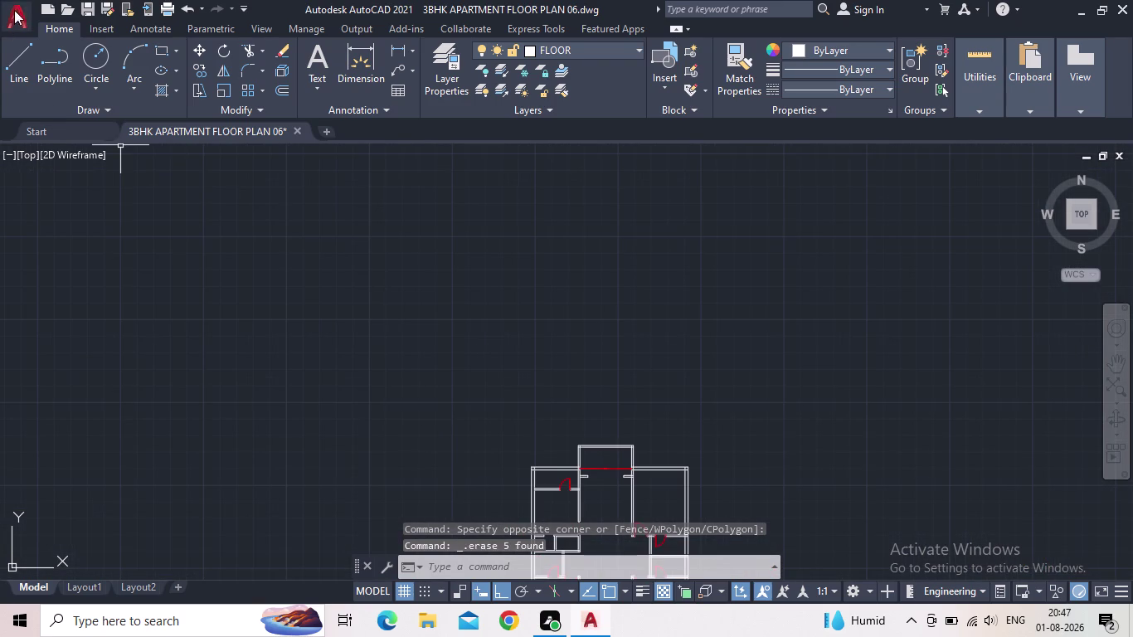
click(82, 6)
scroll(down, 3)
middle_drag(501, 390, 477, 270)
Zoom to the top room's opening and begin selecting its red lines.
scroll(up, 3)
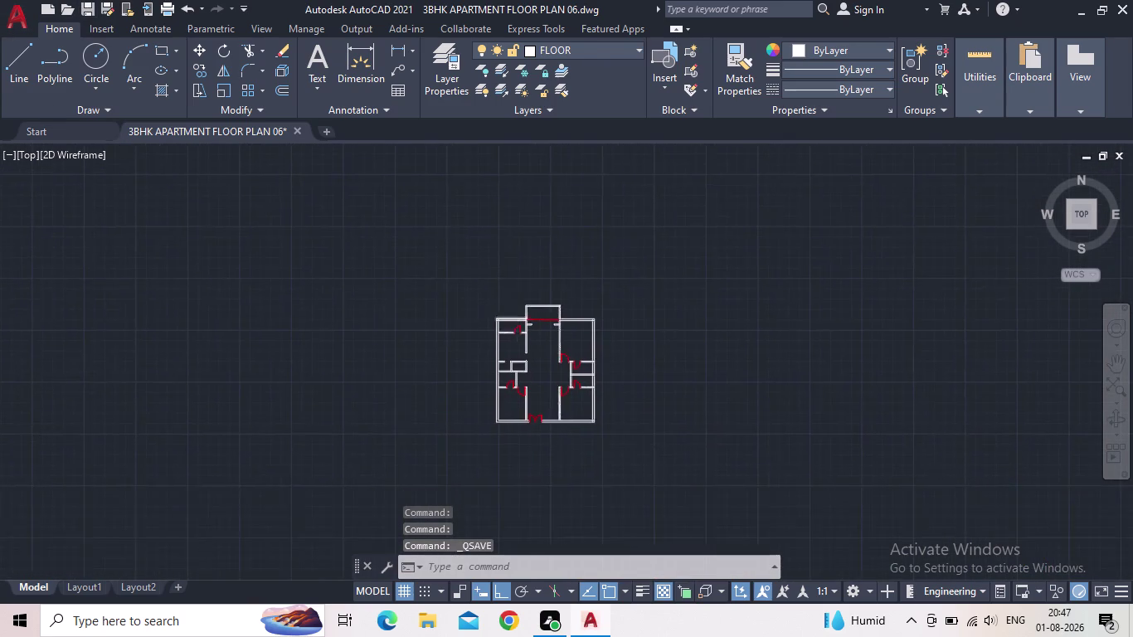
scroll(up, 3)
middle_drag(588, 374, 594, 300)
scroll(up, 3)
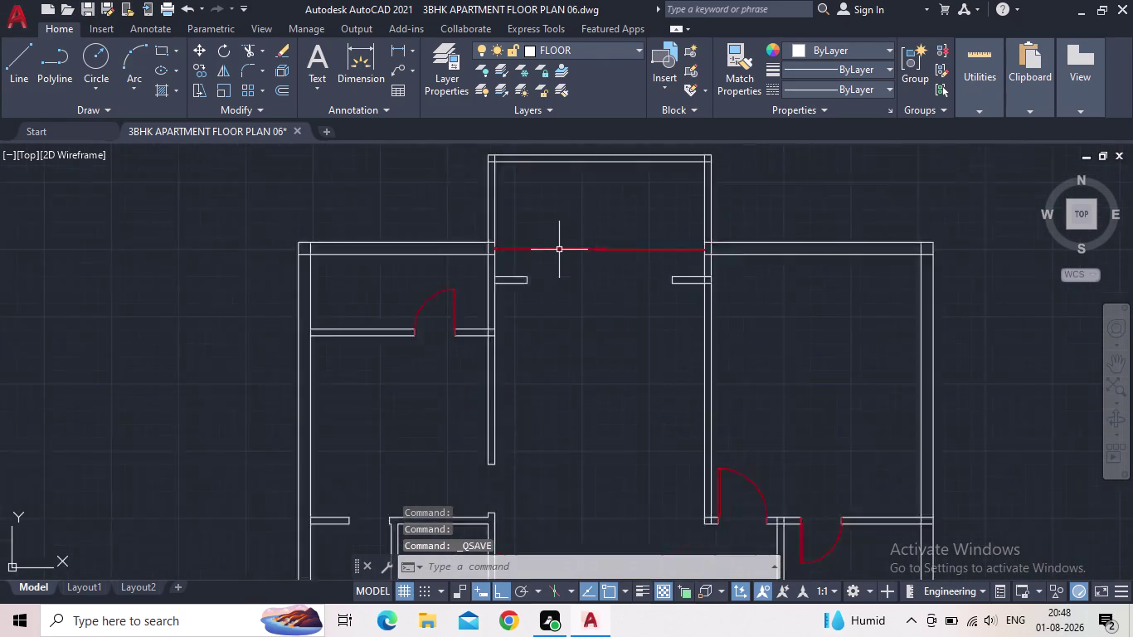
scroll(up, 3)
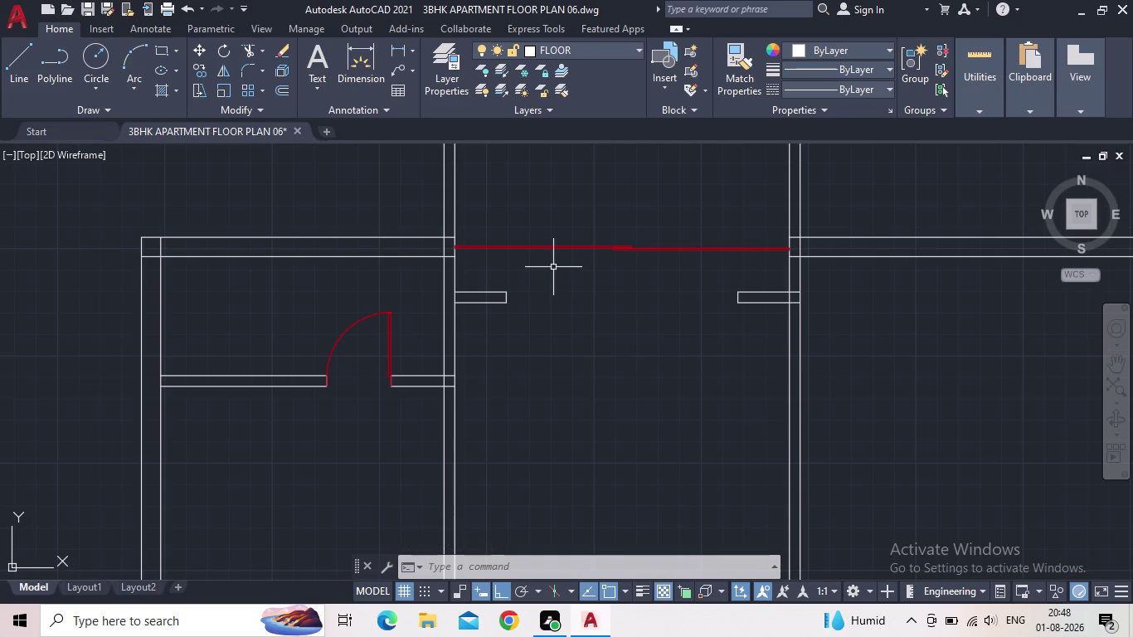
click(560, 260)
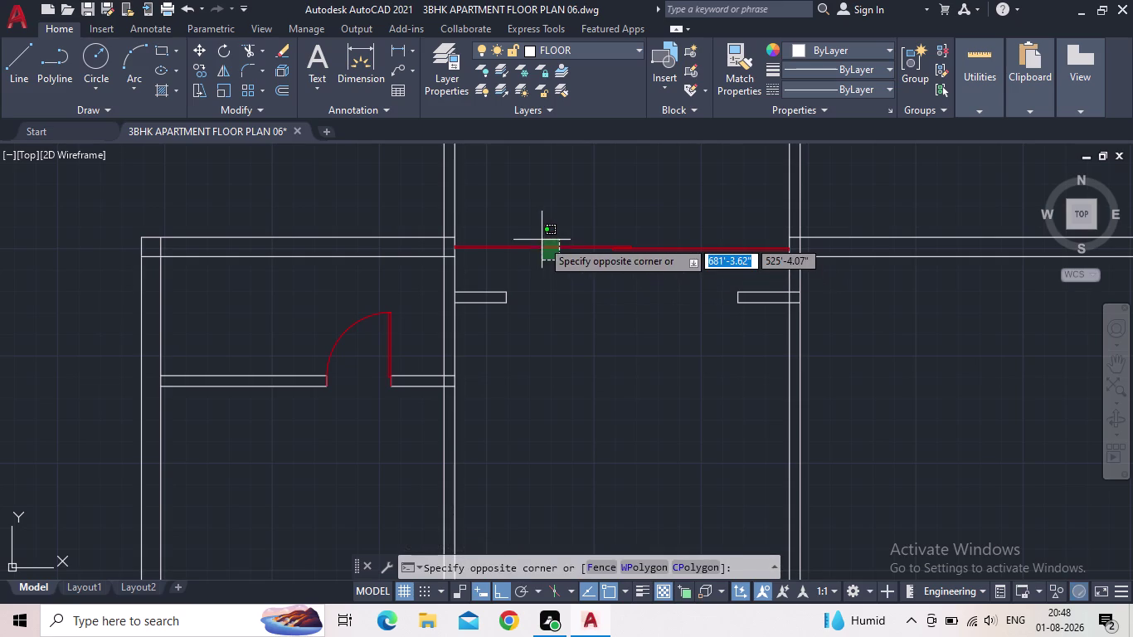
Select the two red lines across the top room's opening.
click(541, 239)
click(738, 265)
click(715, 235)
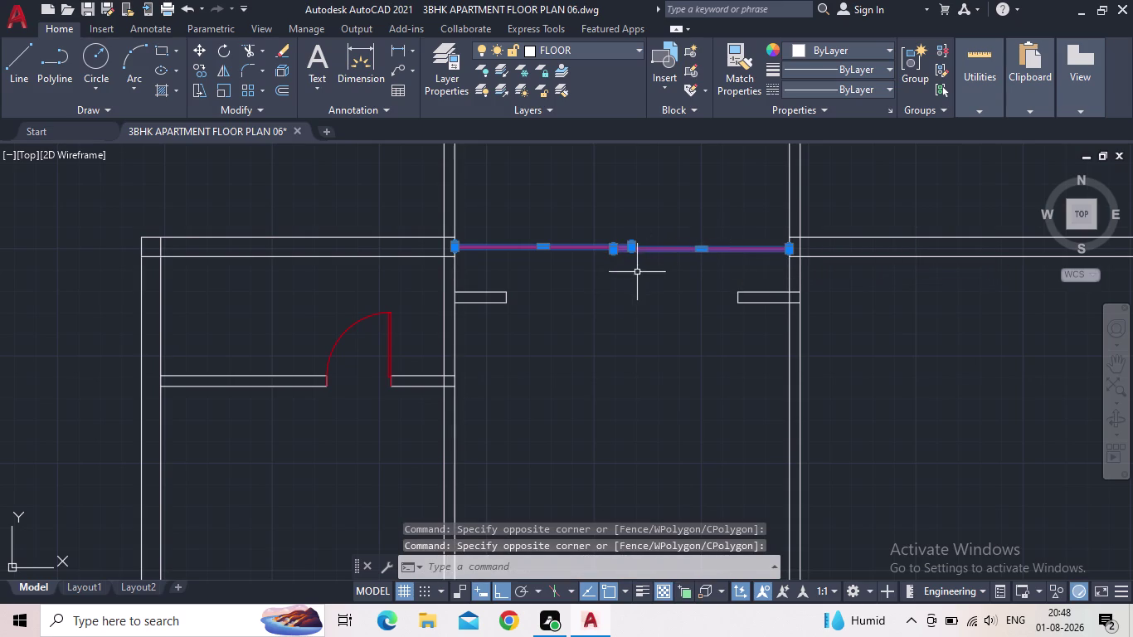
middle_drag(568, 296, 661, 454)
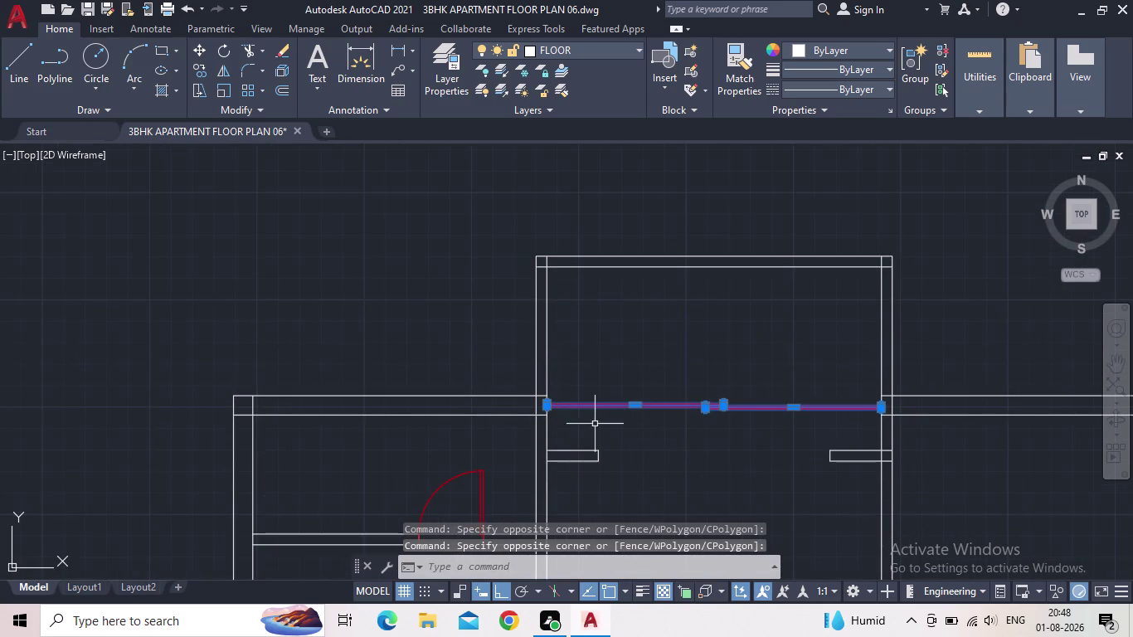
scroll(up, 3)
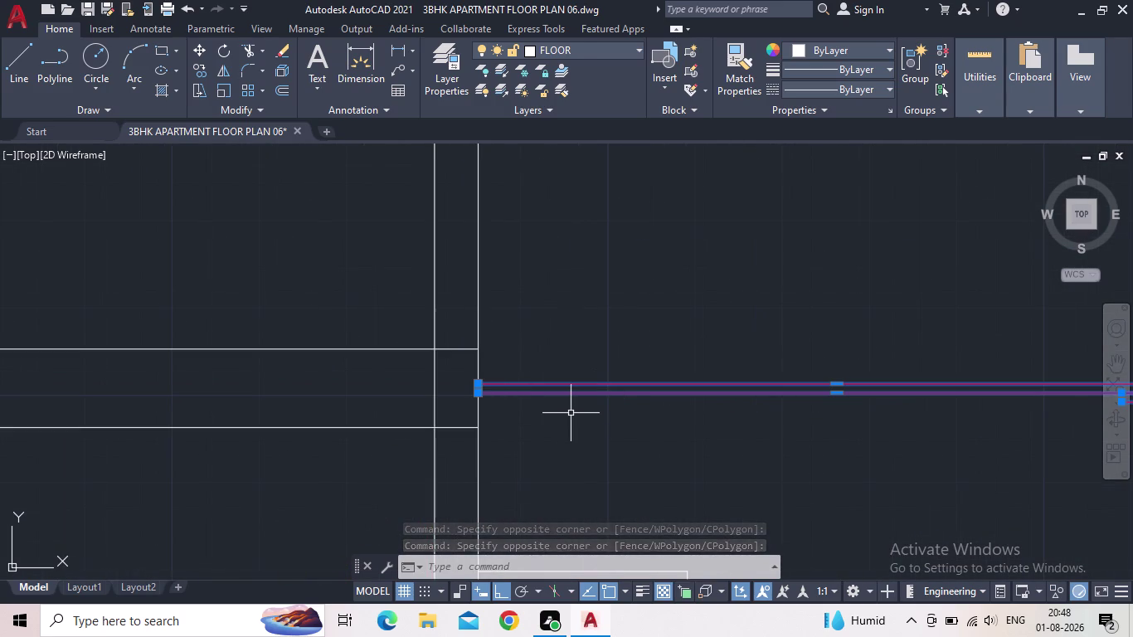
Move both lines straight down from their left endpoint onto the wall stubs.
key(m)
key(Return)
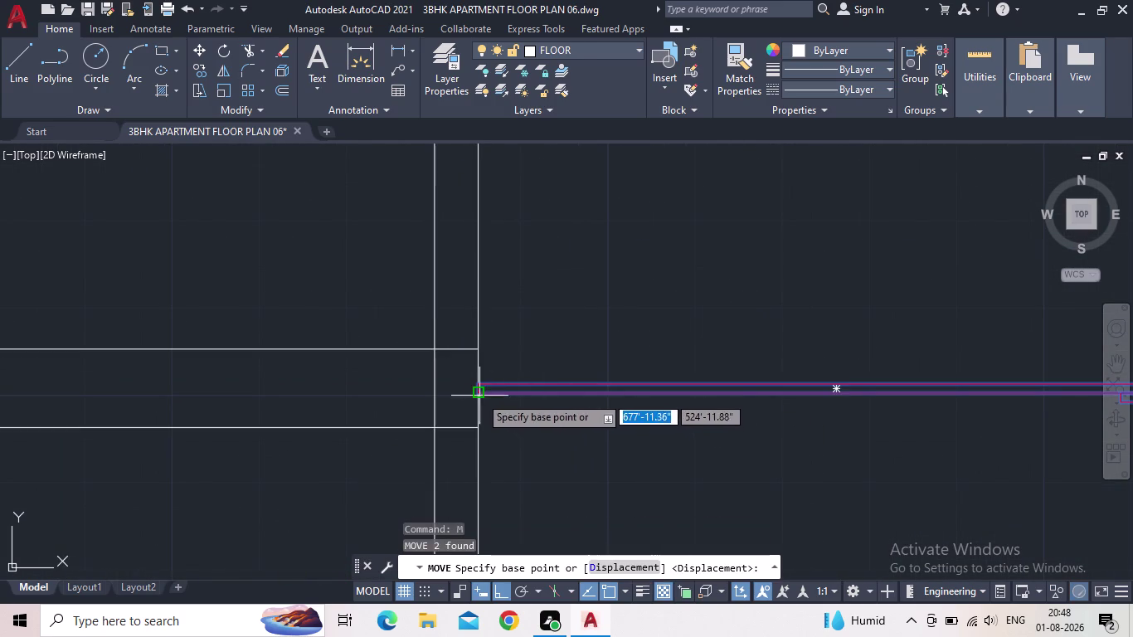
click(480, 395)
middle_drag(585, 448, 571, 398)
scroll(down, 3)
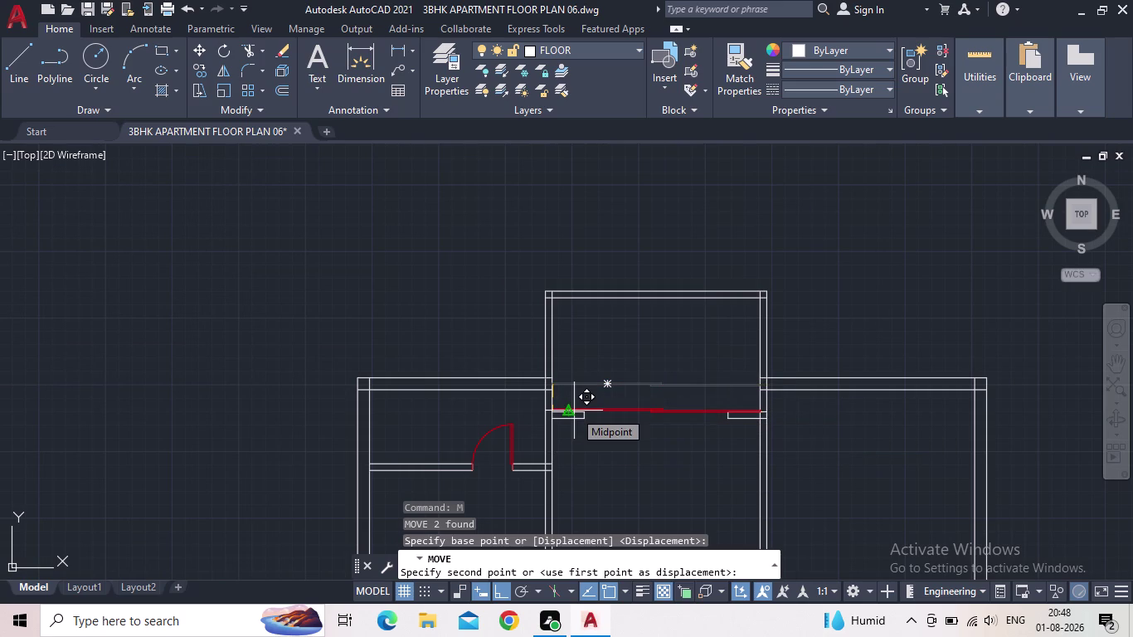
scroll(up, 3)
scroll(up, 3)
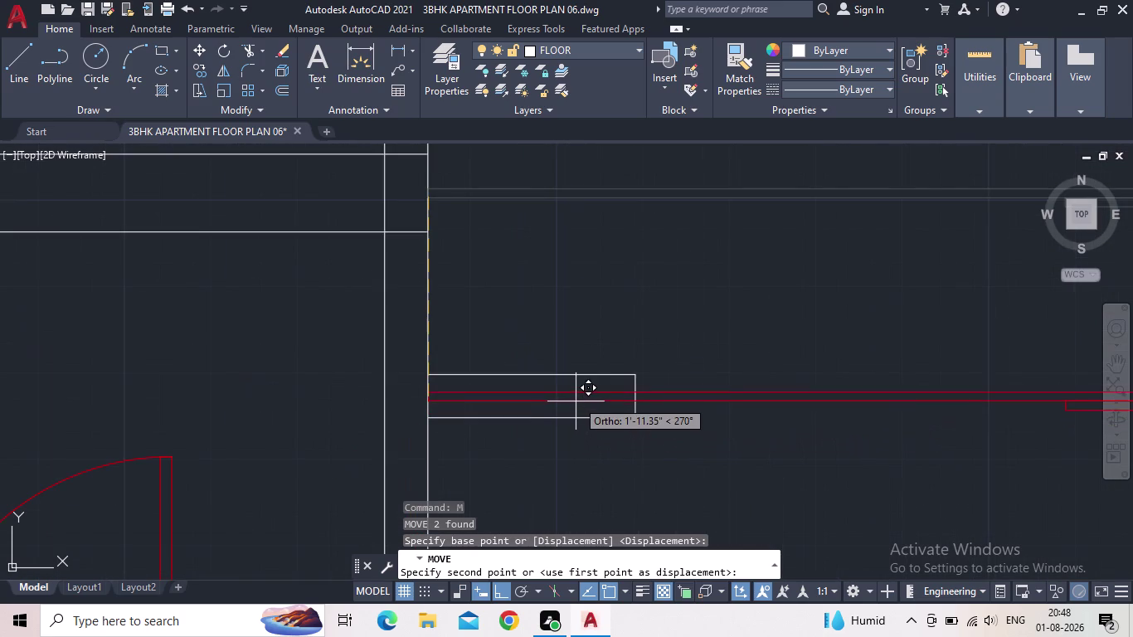
click(577, 399)
scroll(down, 3)
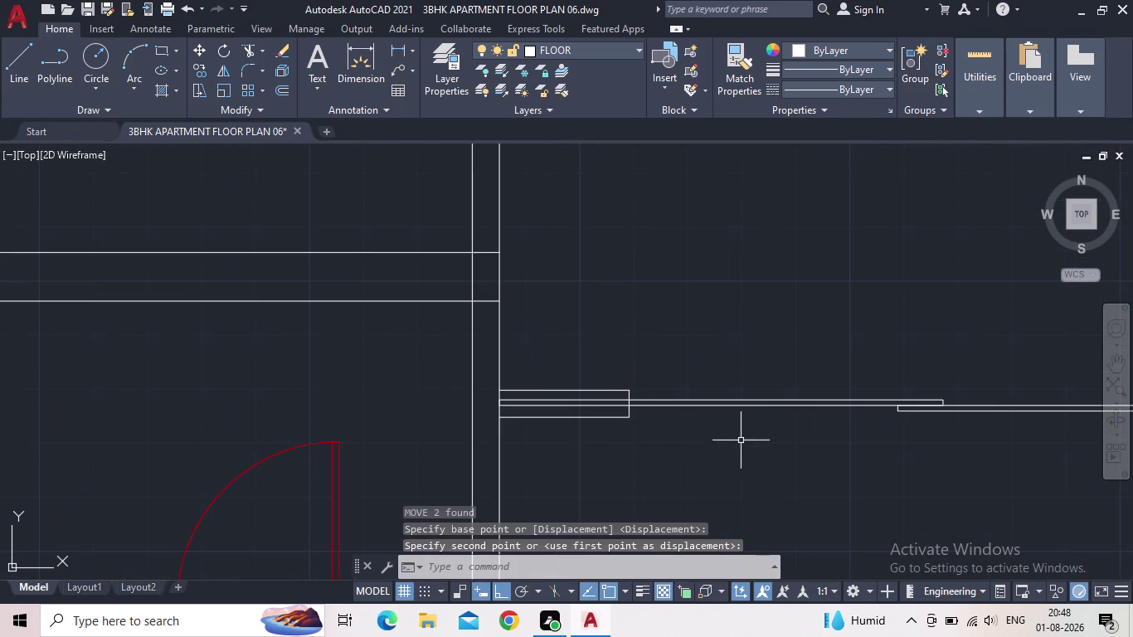
scroll(down, 3)
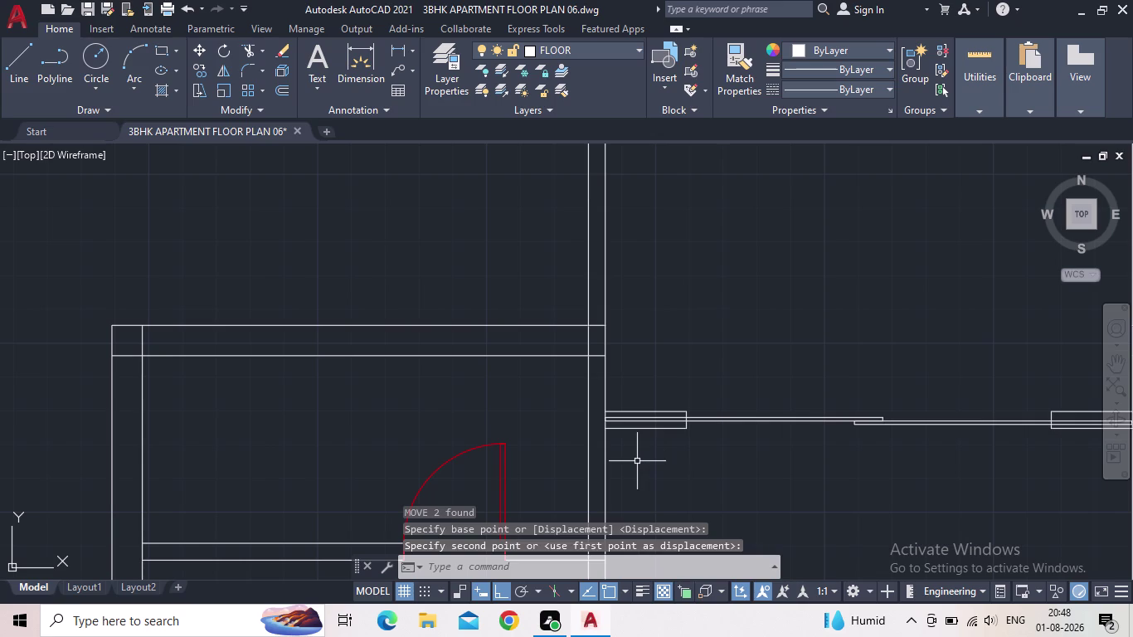
key(Escape)
Select the short wall stub.
scroll(up, 3)
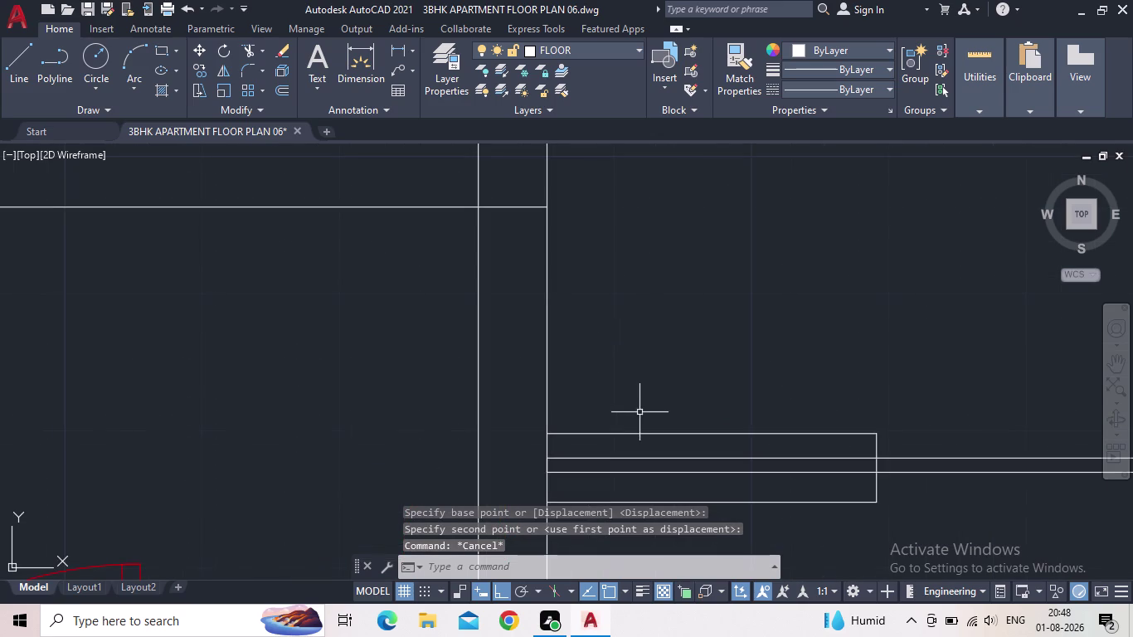
click(684, 495)
click(643, 457)
scroll(up, 3)
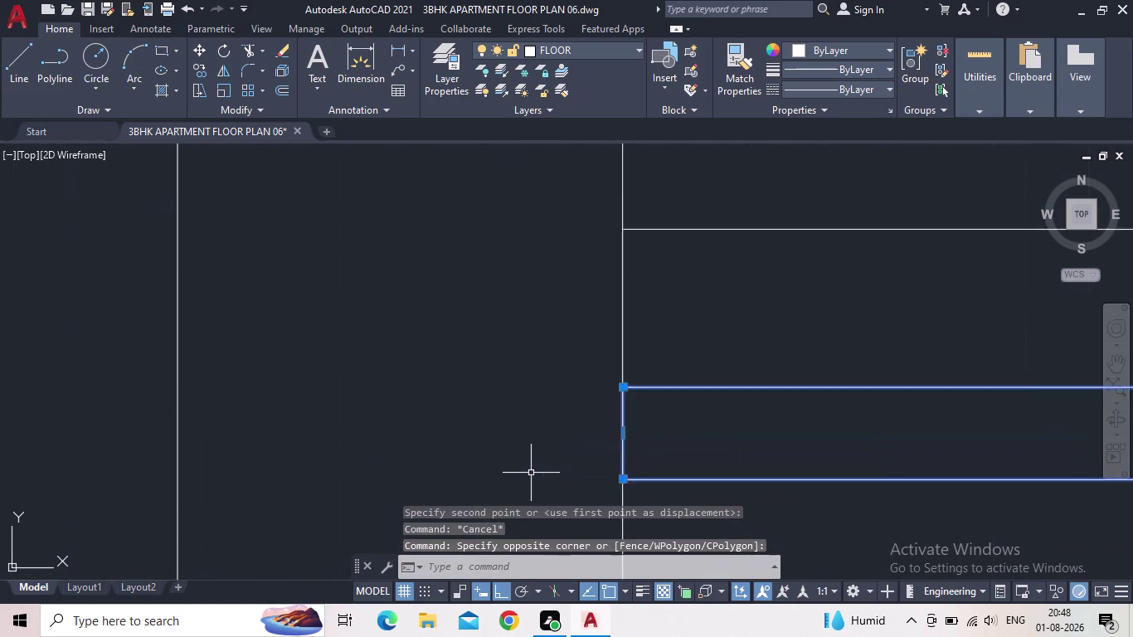
Stretch the first opening line's end to meet the wall stub.
scroll(up, 3)
drag(673, 411, 693, 415)
middle_drag(921, 425, 780, 418)
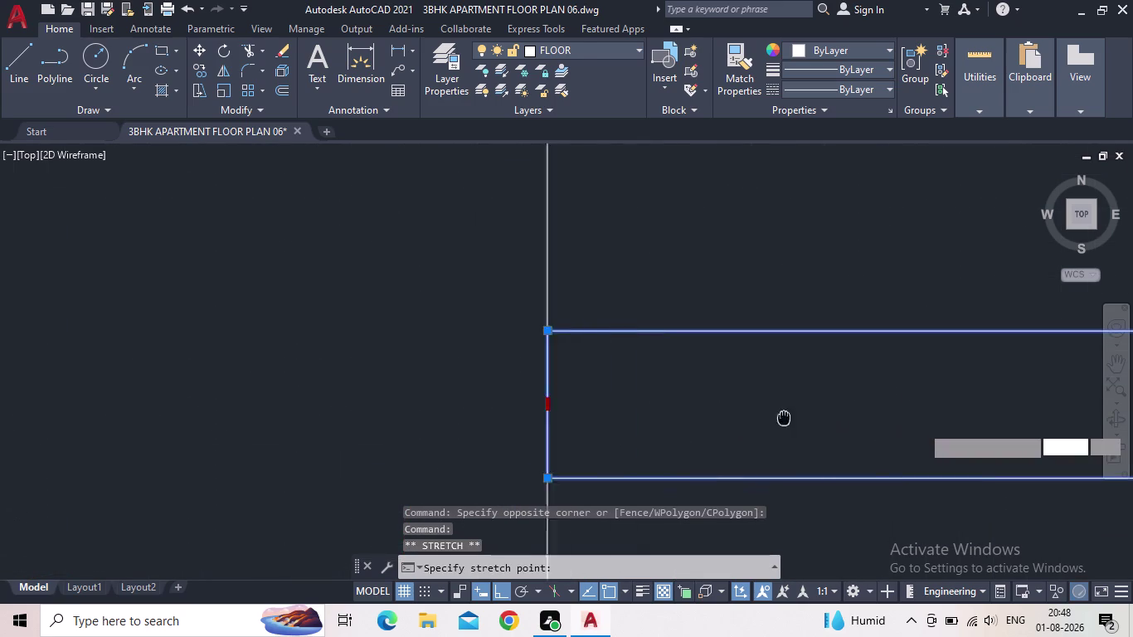
middle_drag(780, 418, 716, 407)
scroll(down, 3)
middle_drag(871, 425, 509, 402)
scroll(down, 3)
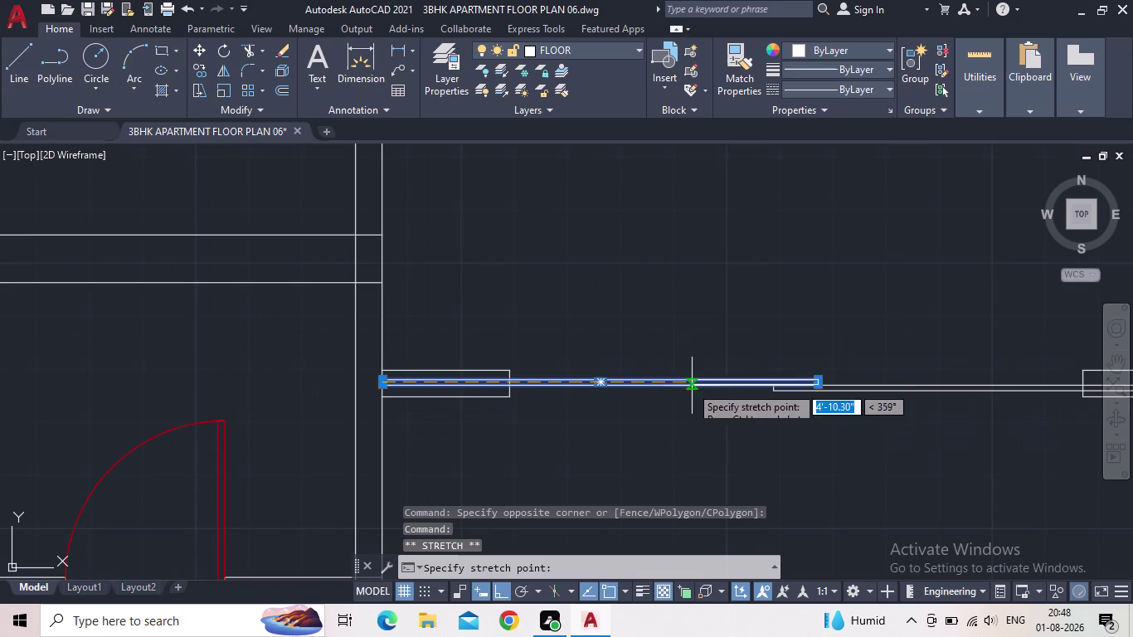
scroll(up, 3)
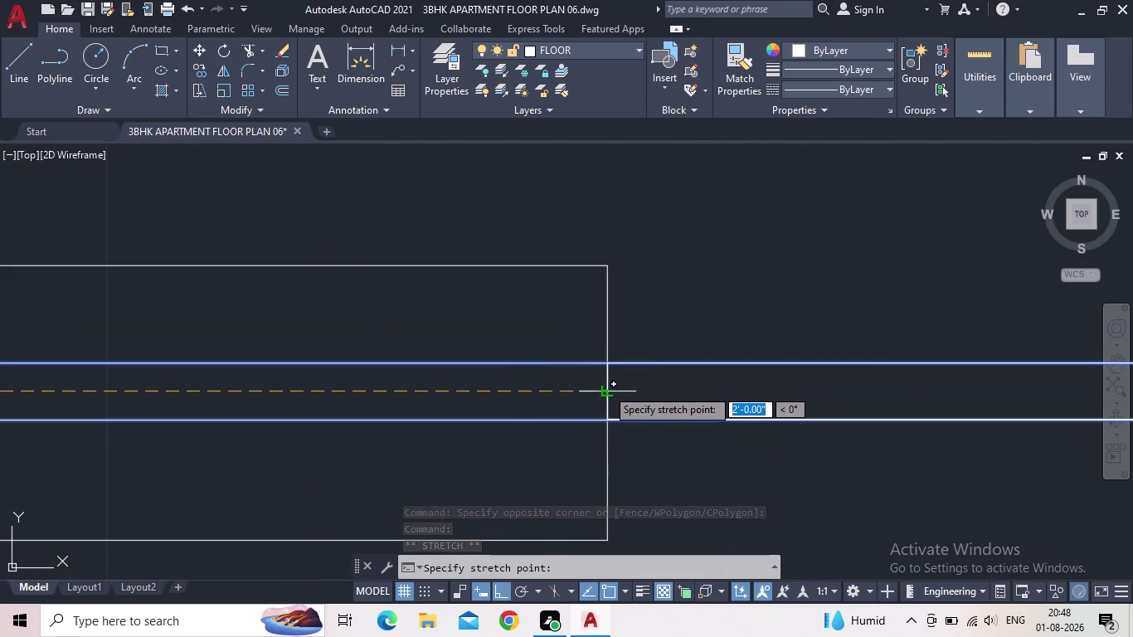
click(606, 388)
scroll(down, 3)
middle_drag(695, 398, 362, 414)
scroll(down, 3)
scroll(down, 3)
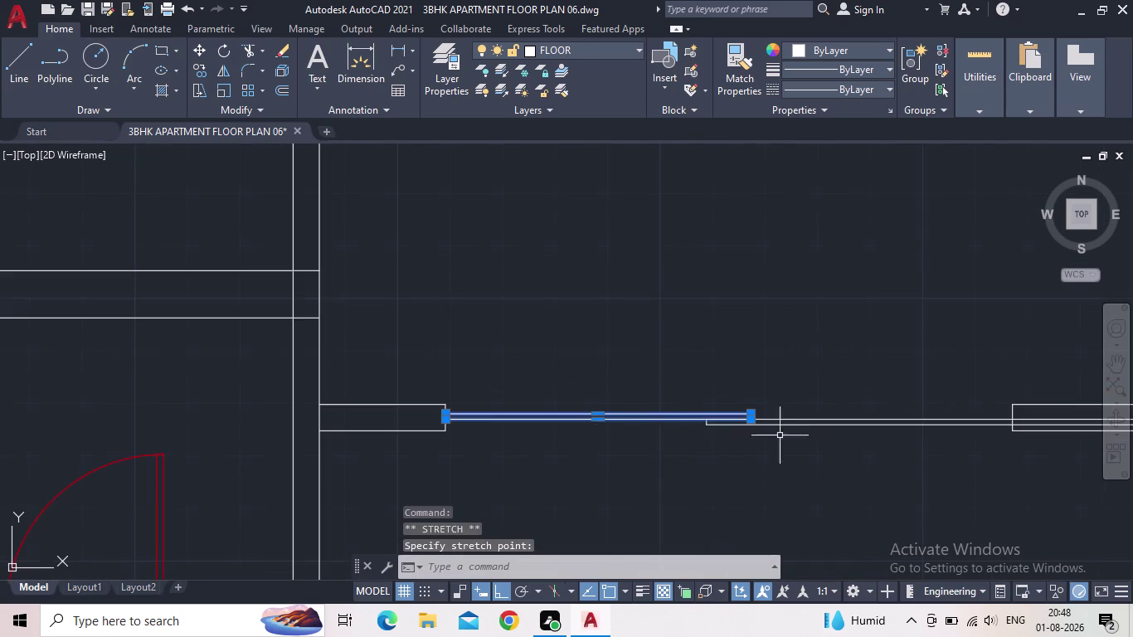
scroll(up, 3)
scroll(down, 3)
scroll(down, 3)
middle_drag(800, 438, 311, 418)
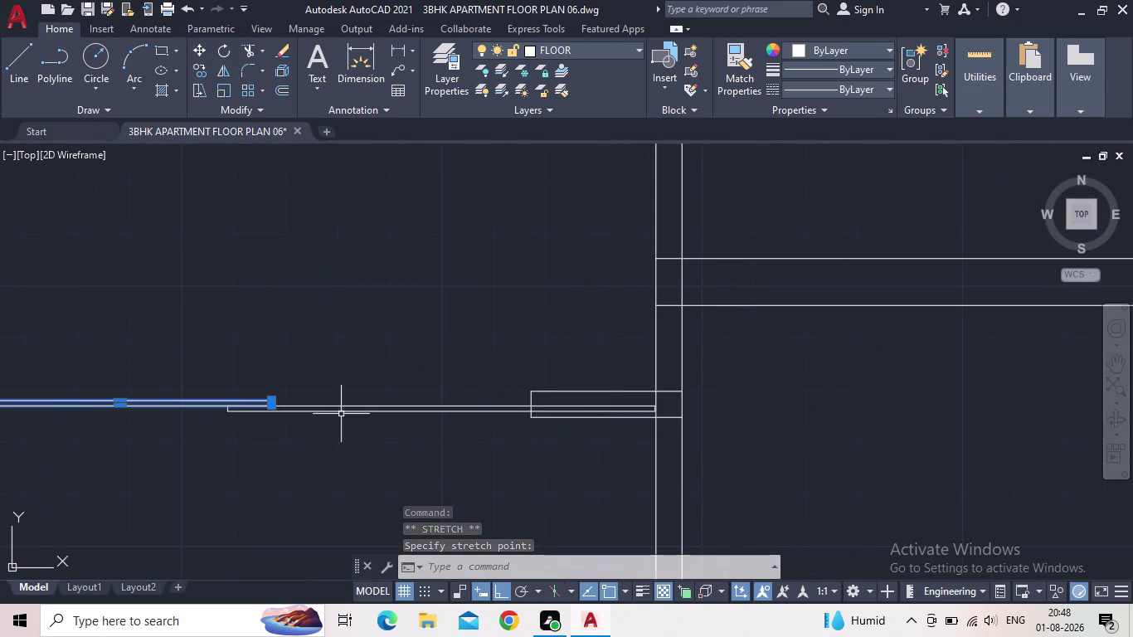
scroll(up, 3)
Stretch the other opening line's end to the opposite wall stub.
click(740, 409)
click(735, 418)
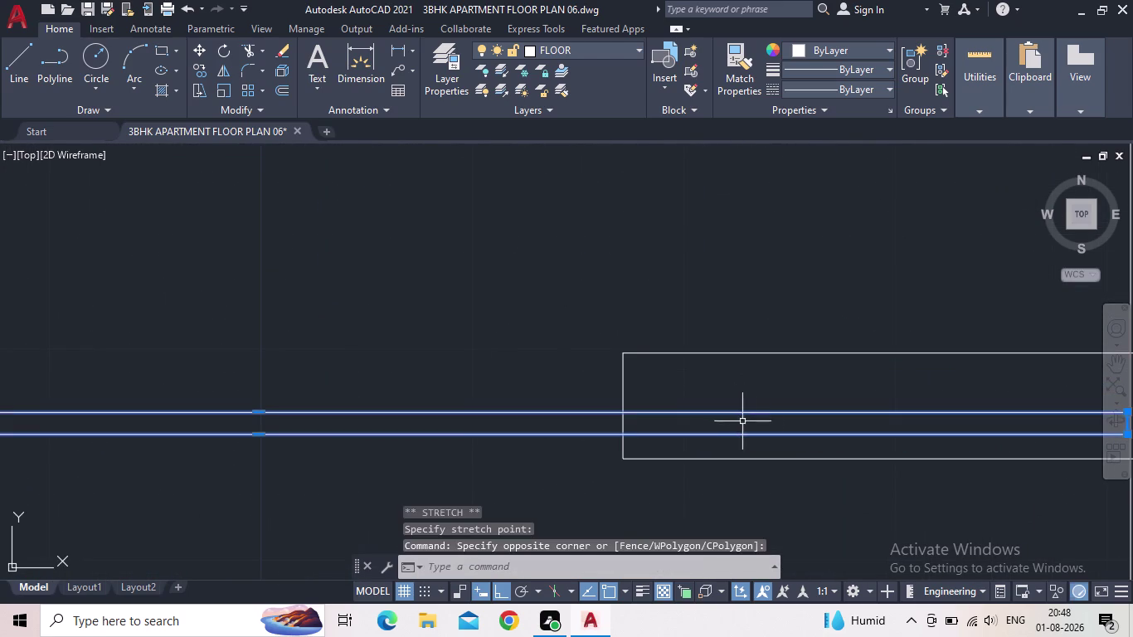
scroll(down, 3)
middle_drag(742, 428, 401, 435)
scroll(up, 3)
scroll(up, 3)
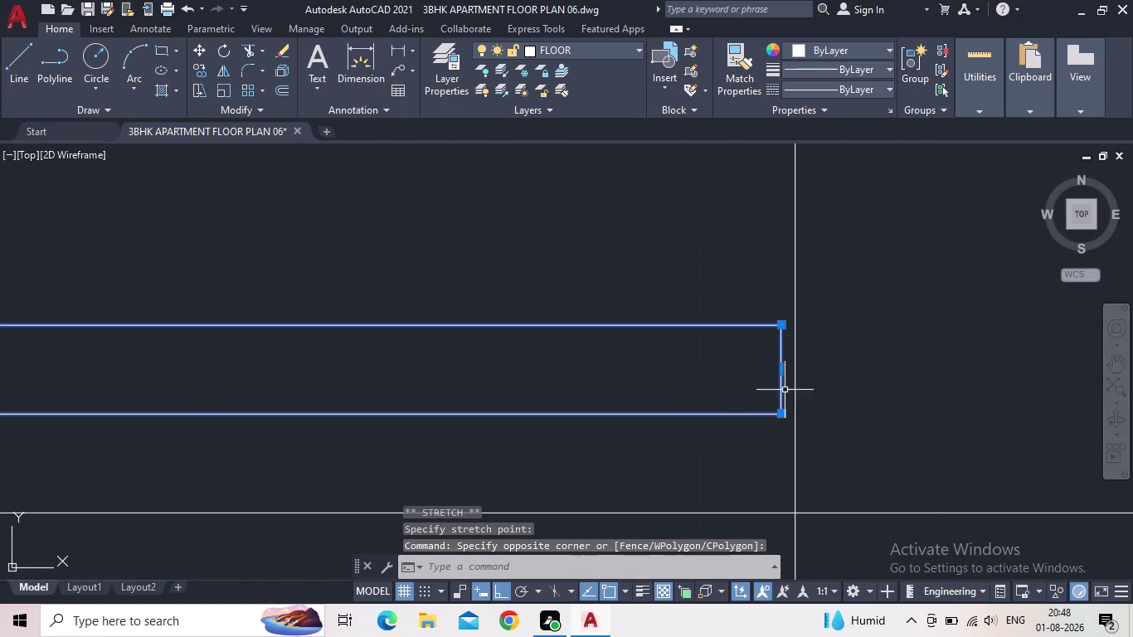
click(783, 371)
middle_drag(452, 403, 646, 395)
scroll(down, 3)
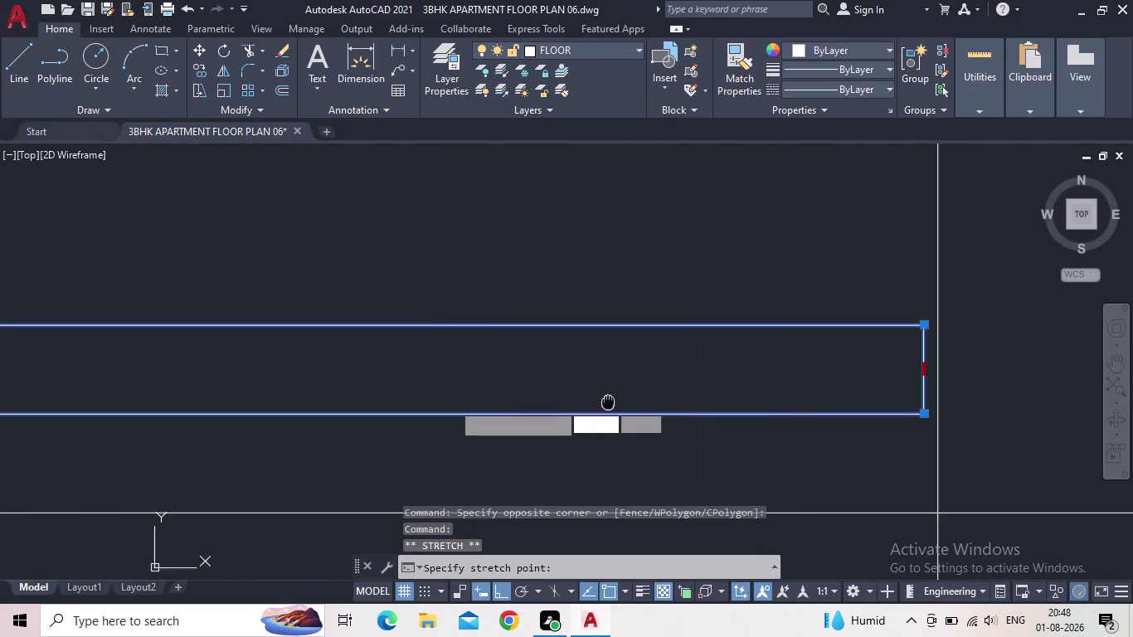
scroll(down, 3)
middle_drag(646, 395, 699, 385)
scroll(up, 3)
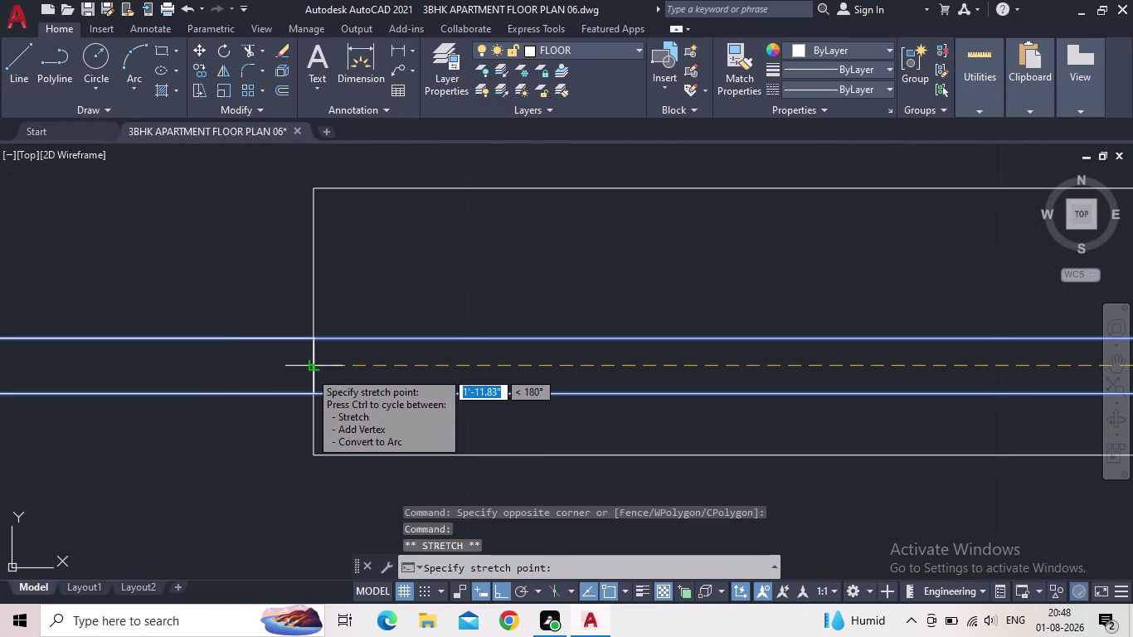
click(309, 371)
scroll(down, 3)
middle_drag(537, 386, 914, 391)
scroll(down, 3)
key(Escape)
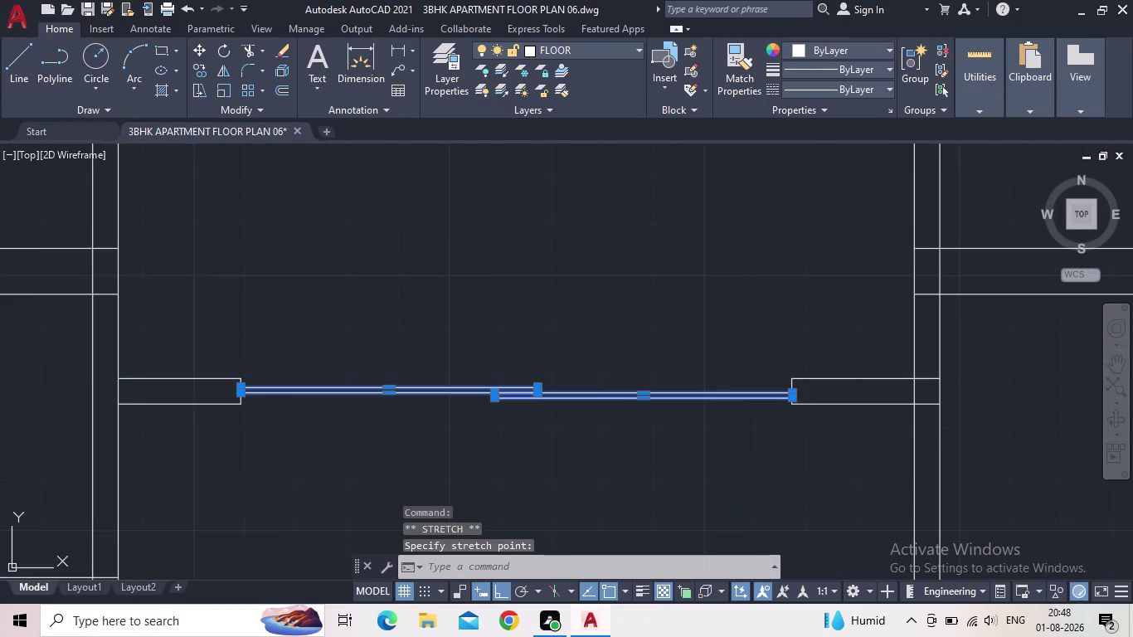
Select both opening lines and open the layers list.
scroll(down, 3)
middle_drag(531, 444, 599, 425)
drag(610, 448, 587, 403)
click(522, 358)
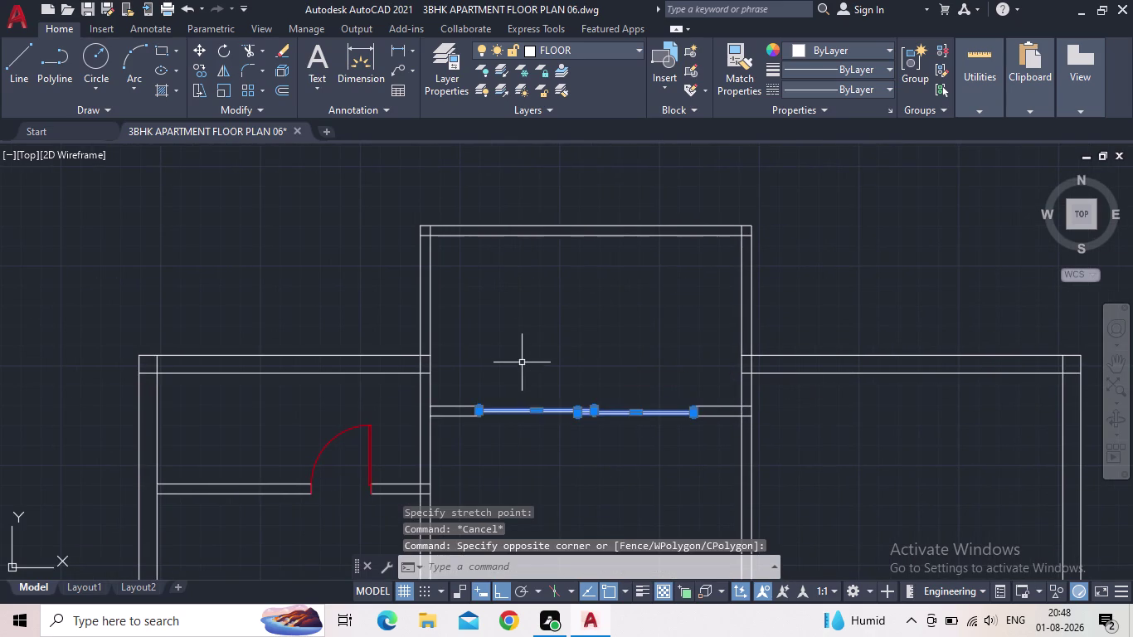
click(557, 56)
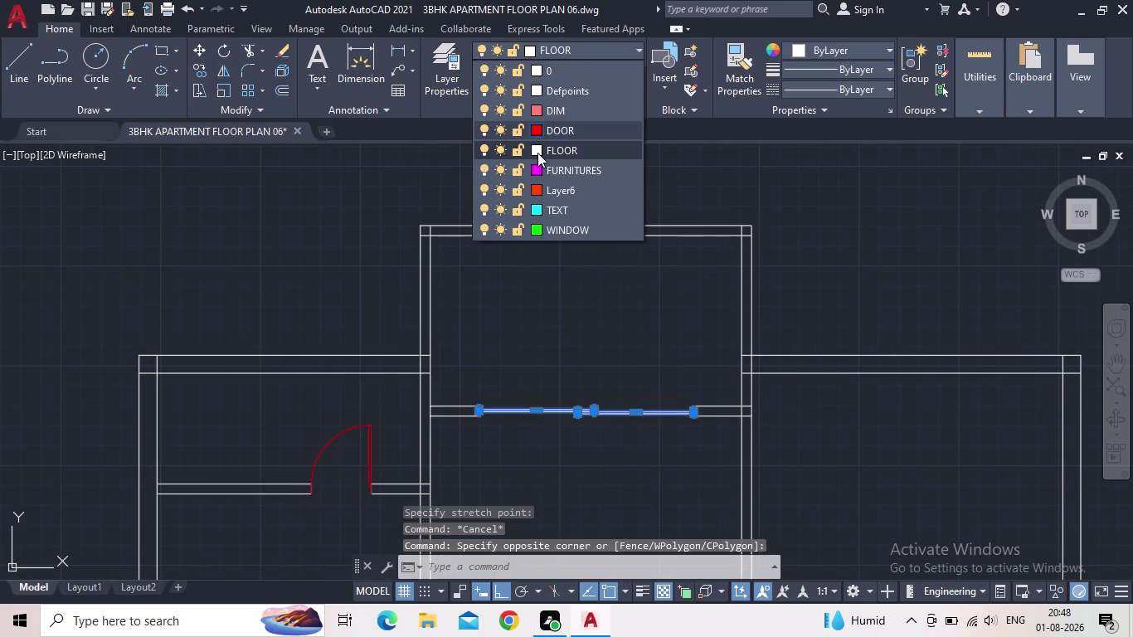
Put the top room's two sliding-panel lines on the red DOOR layer.
click(534, 134)
click(800, 435)
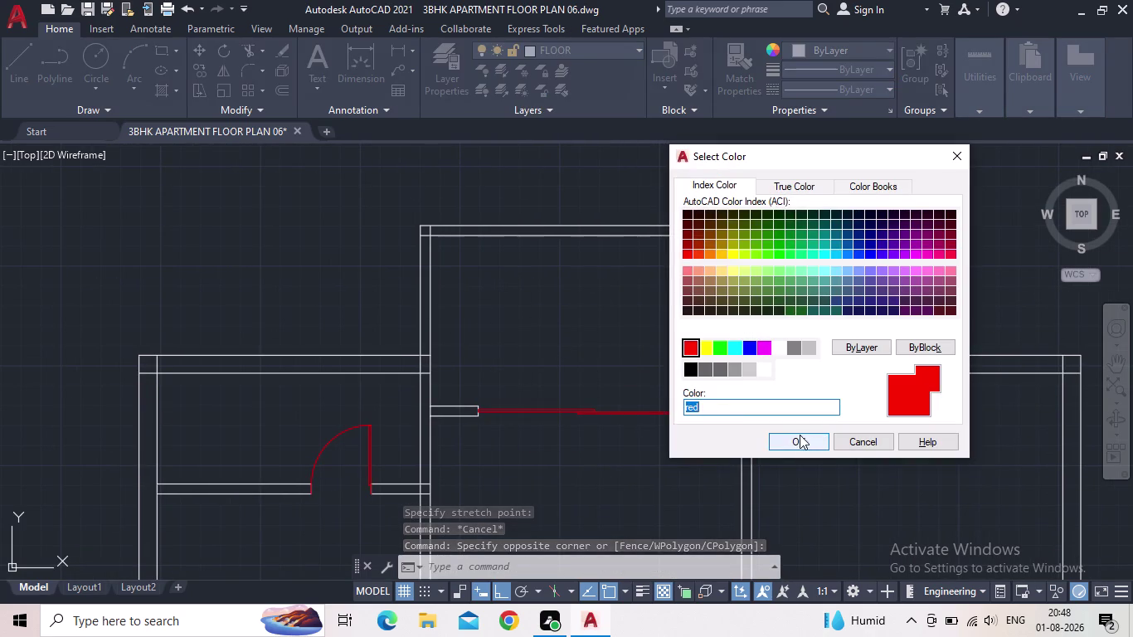
key(Escape)
scroll(down, 3)
middle_drag(561, 333, 595, 322)
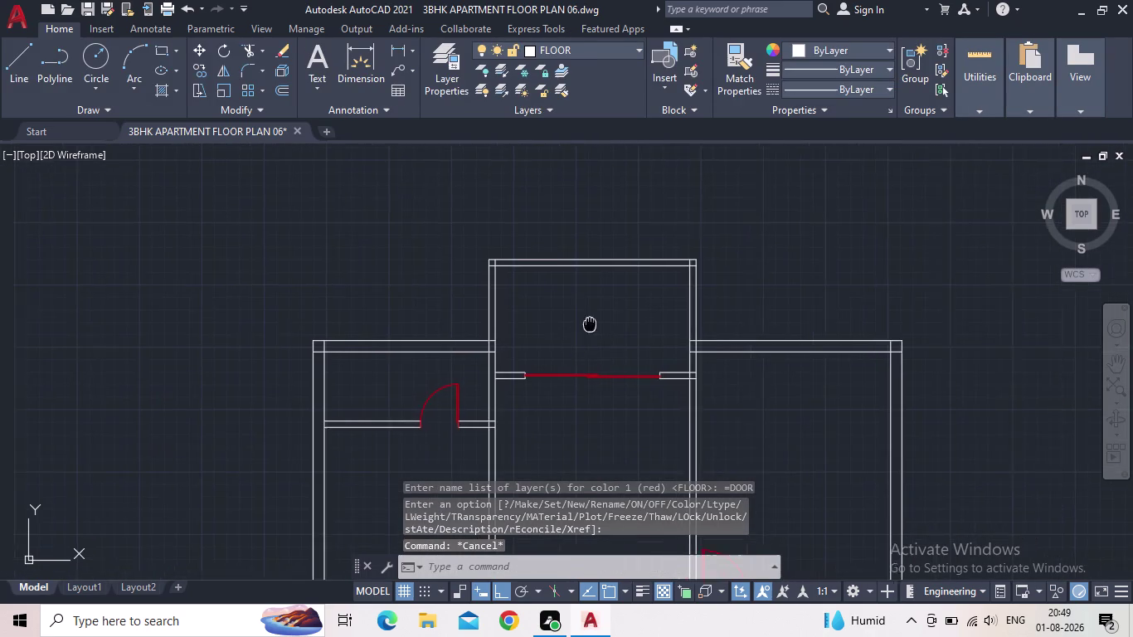
middle_drag(595, 321, 609, 318)
Save the drawing again after checking the top room.
scroll(up, 3)
scroll(up, 3)
scroll(down, 3)
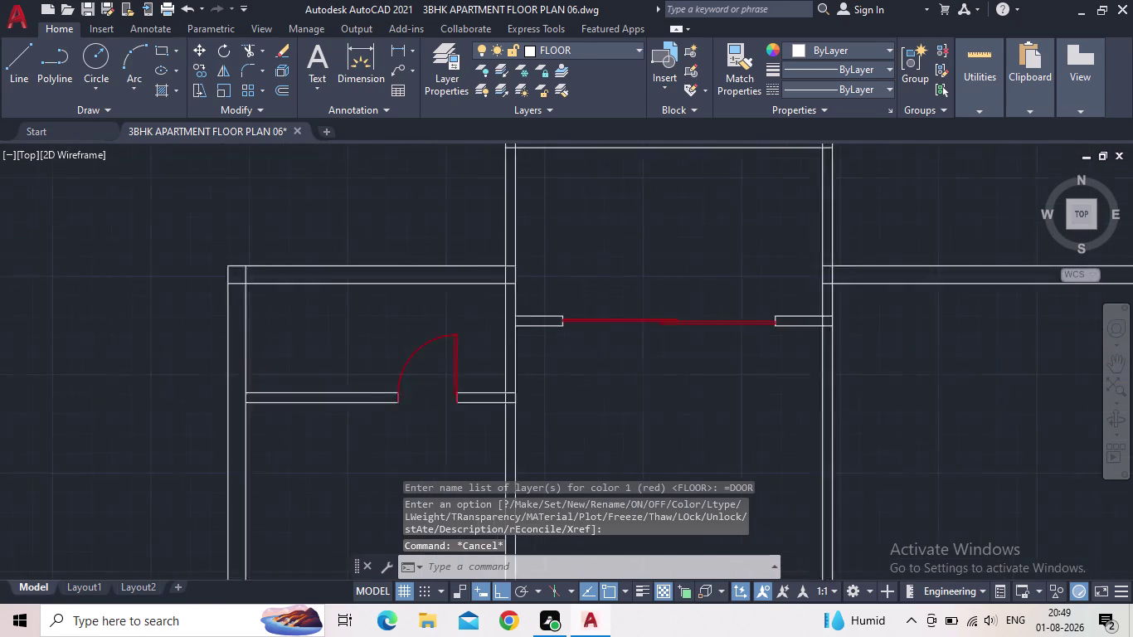
click(91, 6)
scroll(down, 3)
Zoom in on the small rectangular room left of the plan centre.
middle_drag(632, 379, 496, 322)
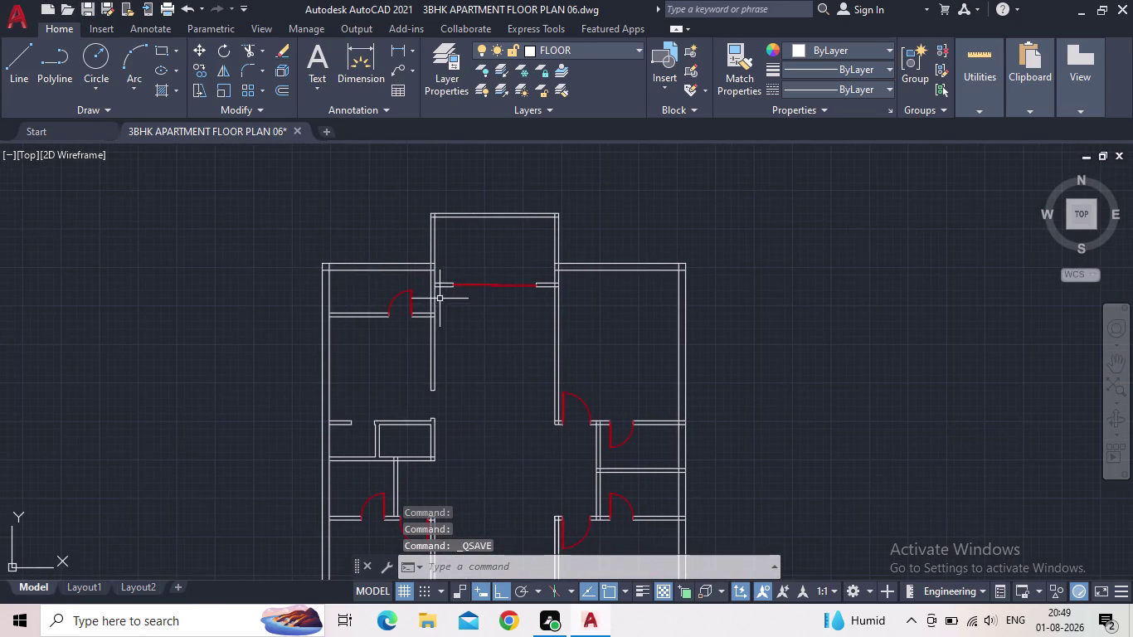
middle_drag(459, 347, 456, 332)
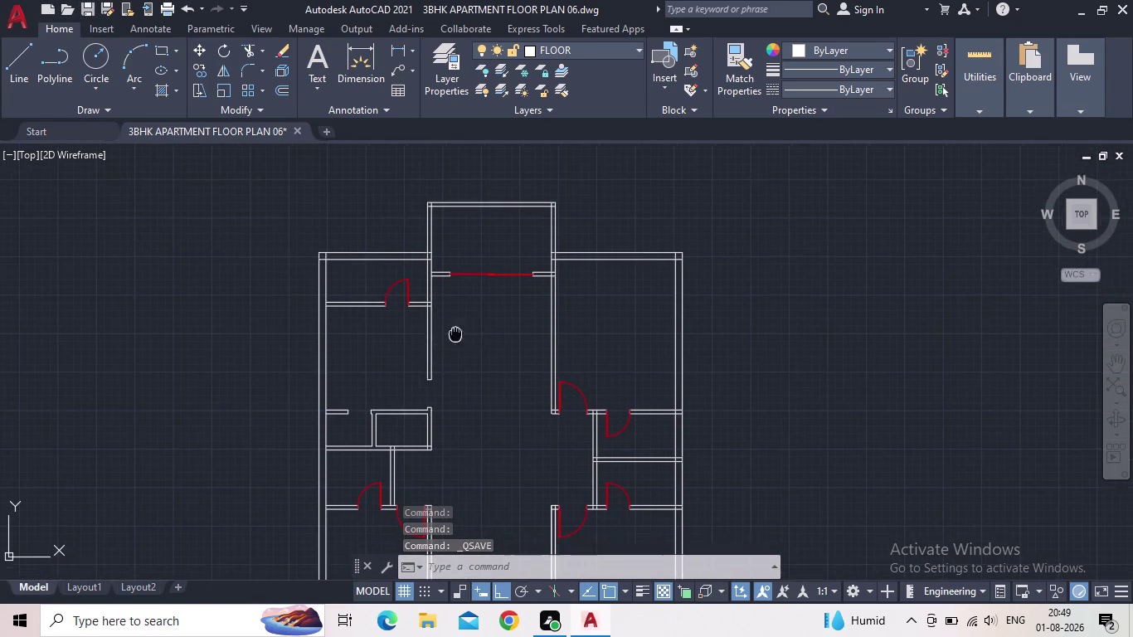
middle_drag(456, 332, 452, 312)
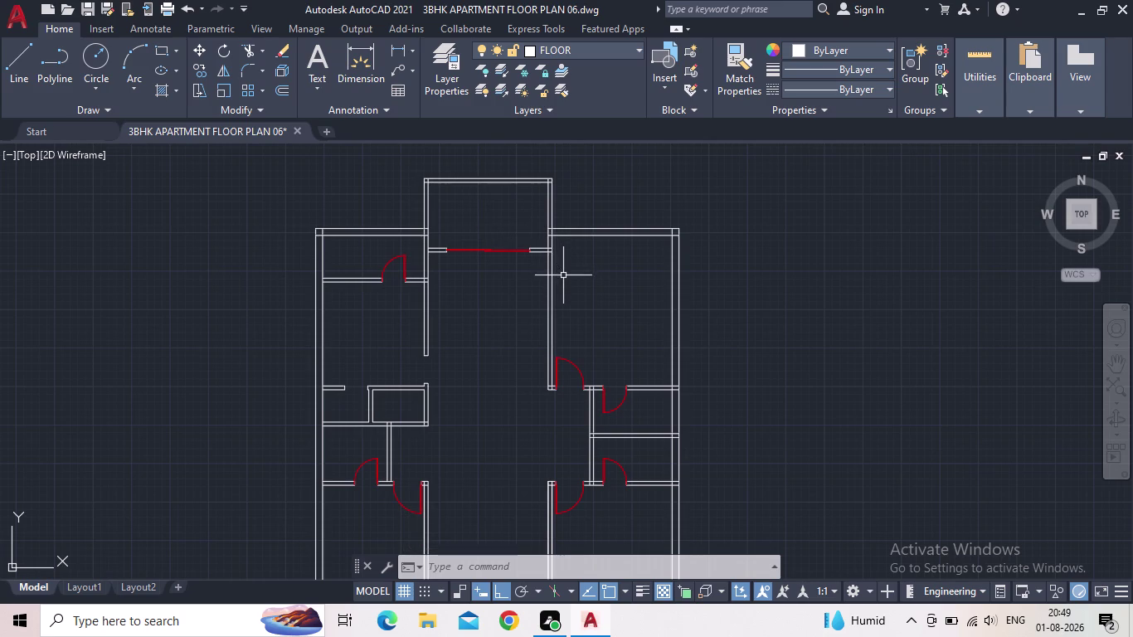
middle_drag(508, 387, 522, 354)
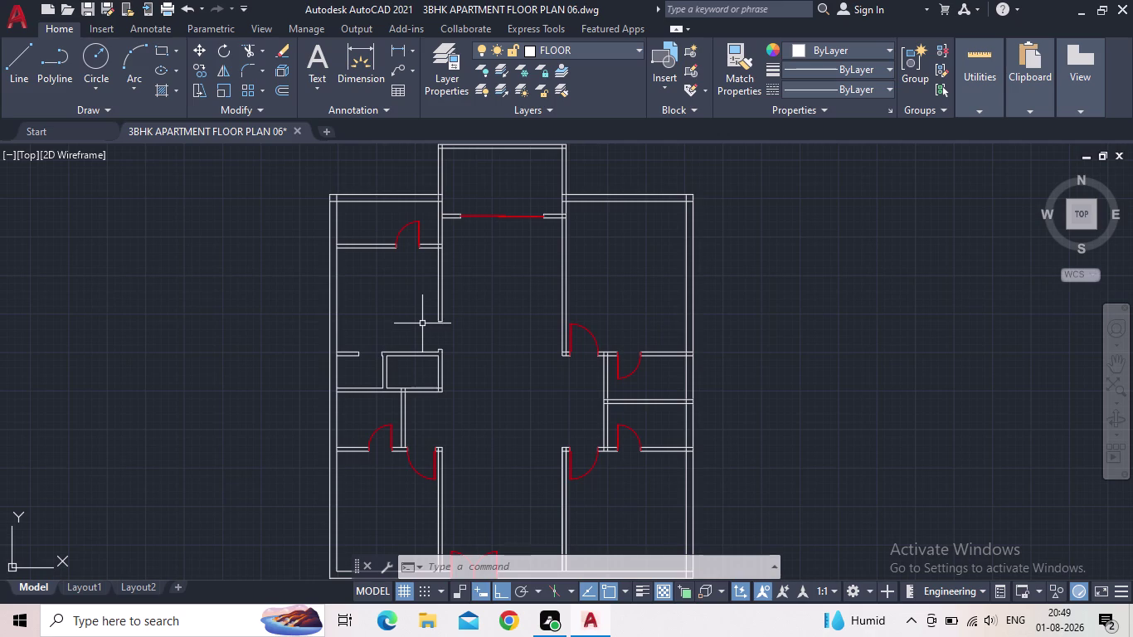
scroll(up, 3)
middle_drag(380, 361, 398, 343)
scroll(up, 3)
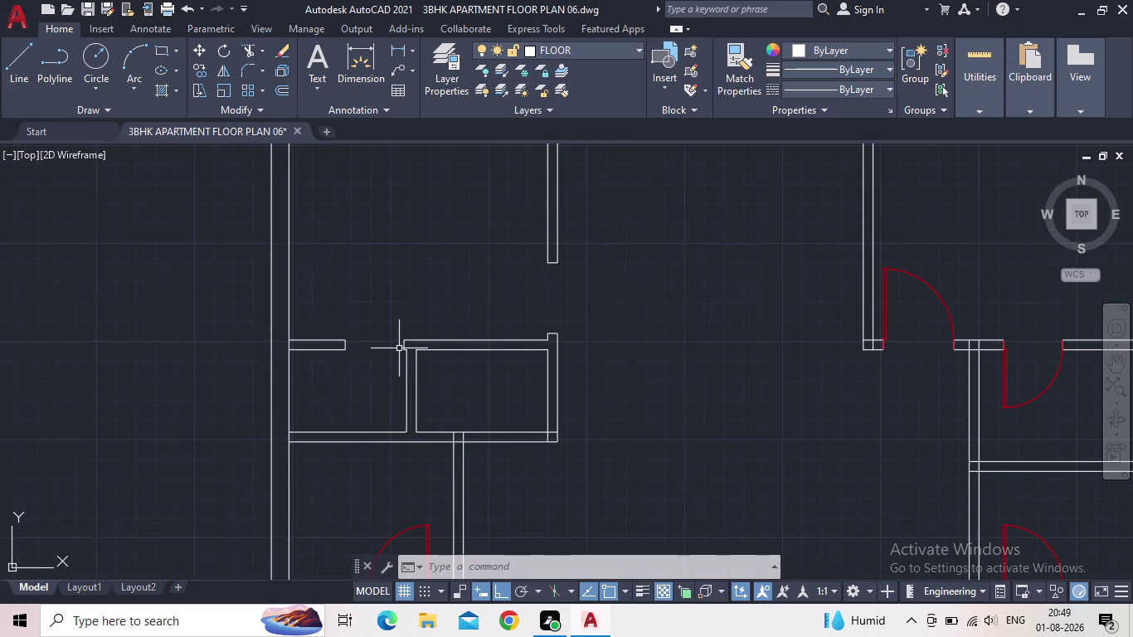
middle_drag(471, 401, 462, 342)
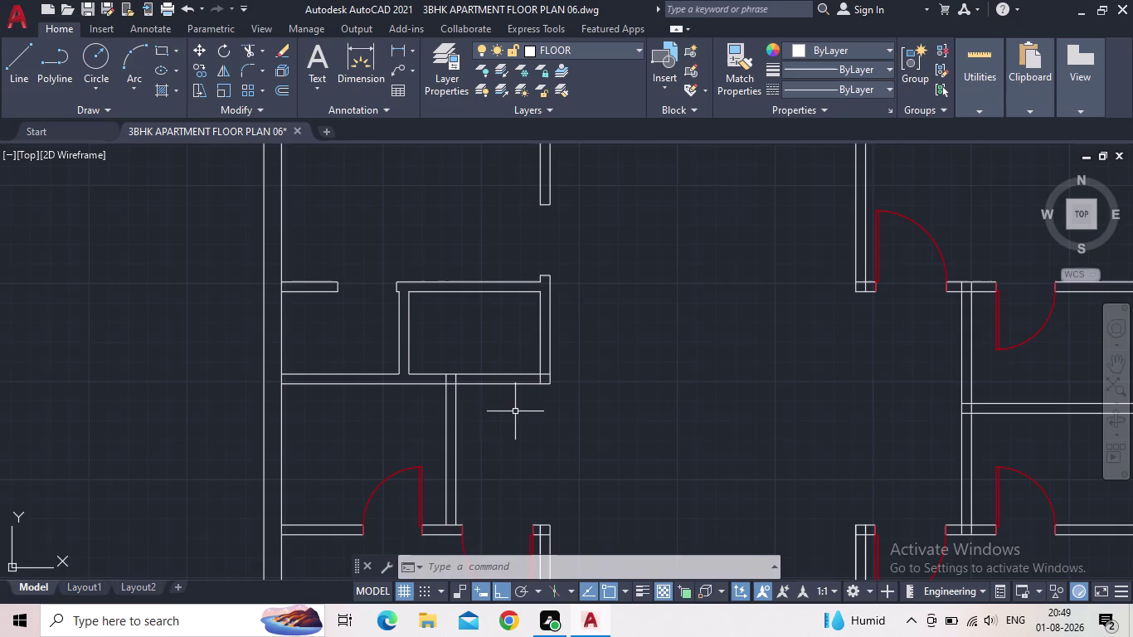
scroll(up, 3)
Fence-trim the wall lines along the bottom of the small room with TR.
text(TR)
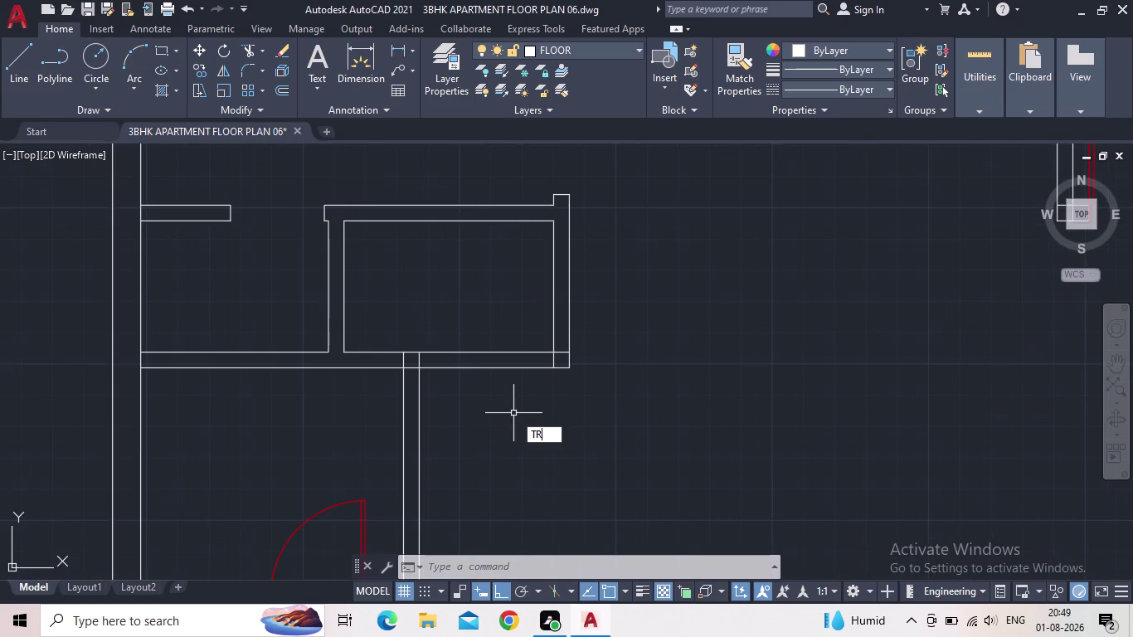
key(Return)
click(505, 418)
click(481, 352)
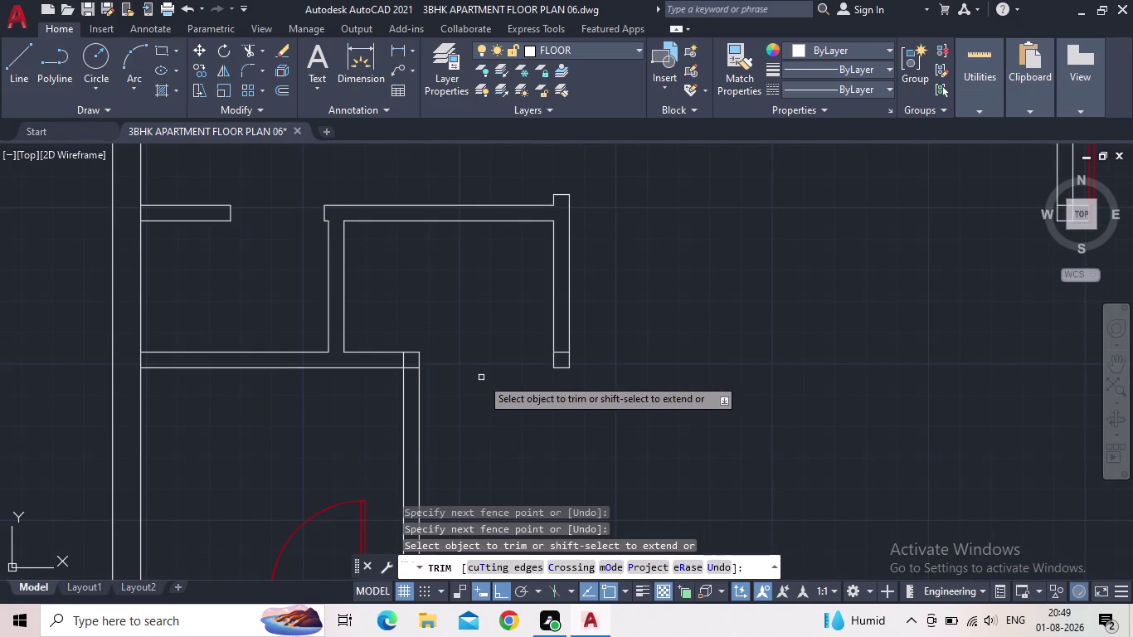
middle_drag(484, 377, 492, 410)
scroll(up, 3)
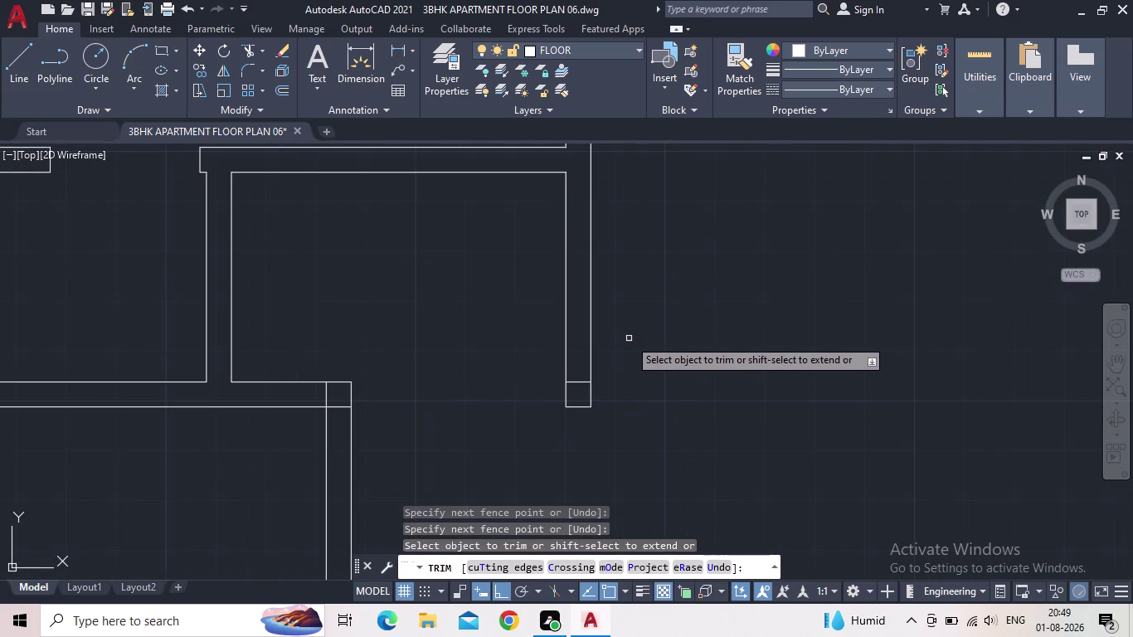
key(Escape)
Extend the small room's inner top wall line to the vertical wall.
key(e)
text(X)
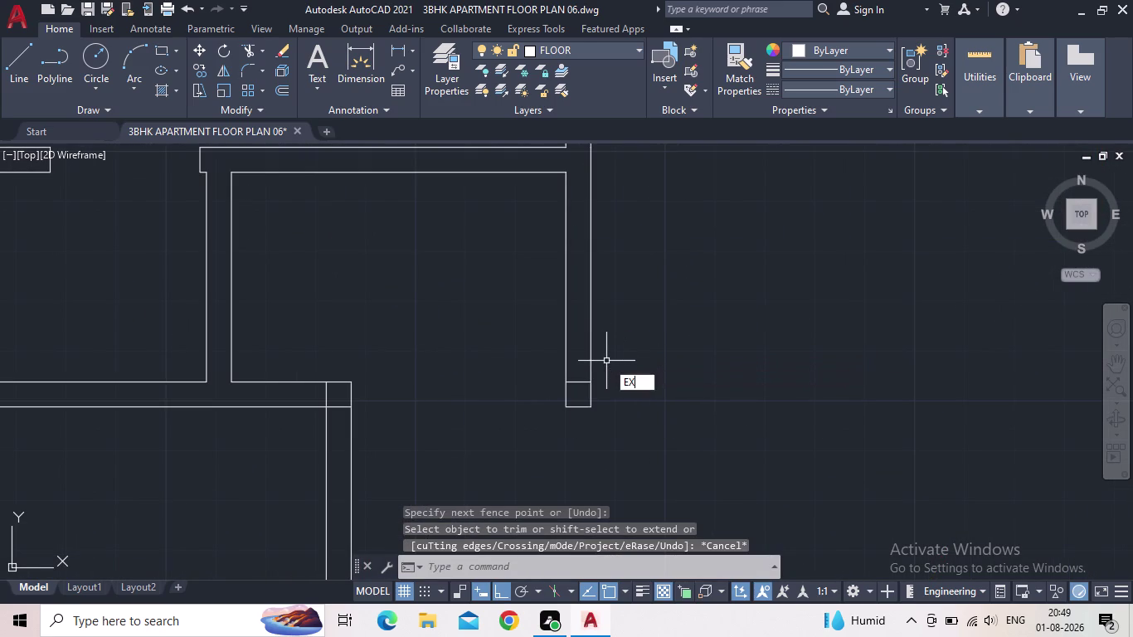
key(space)
click(494, 171)
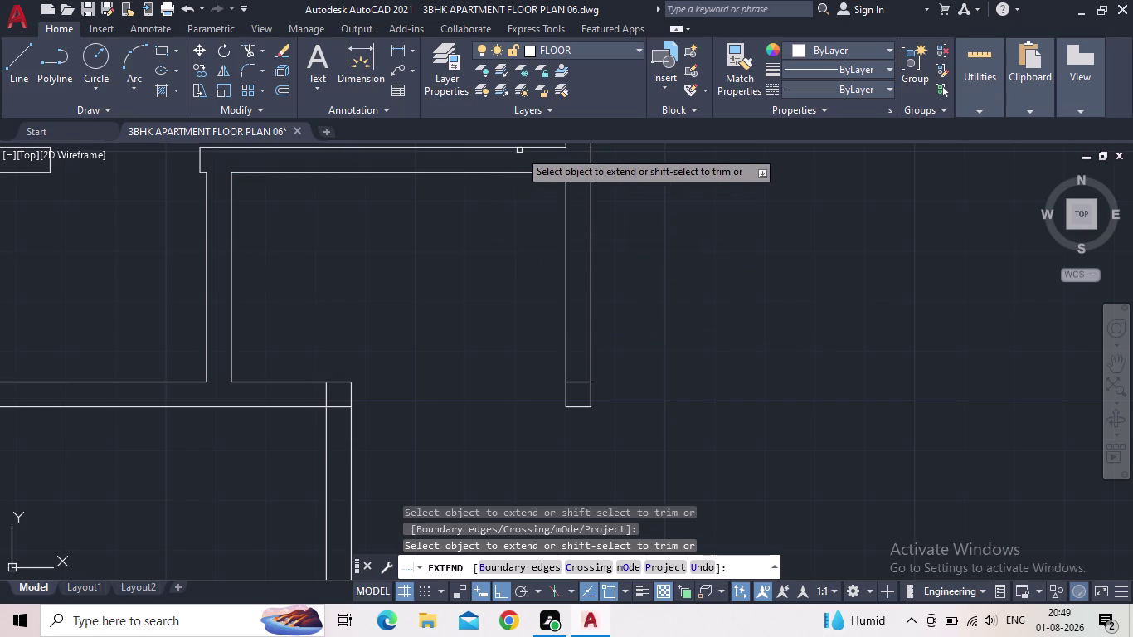
click(521, 149)
middle_drag(520, 191, 520, 216)
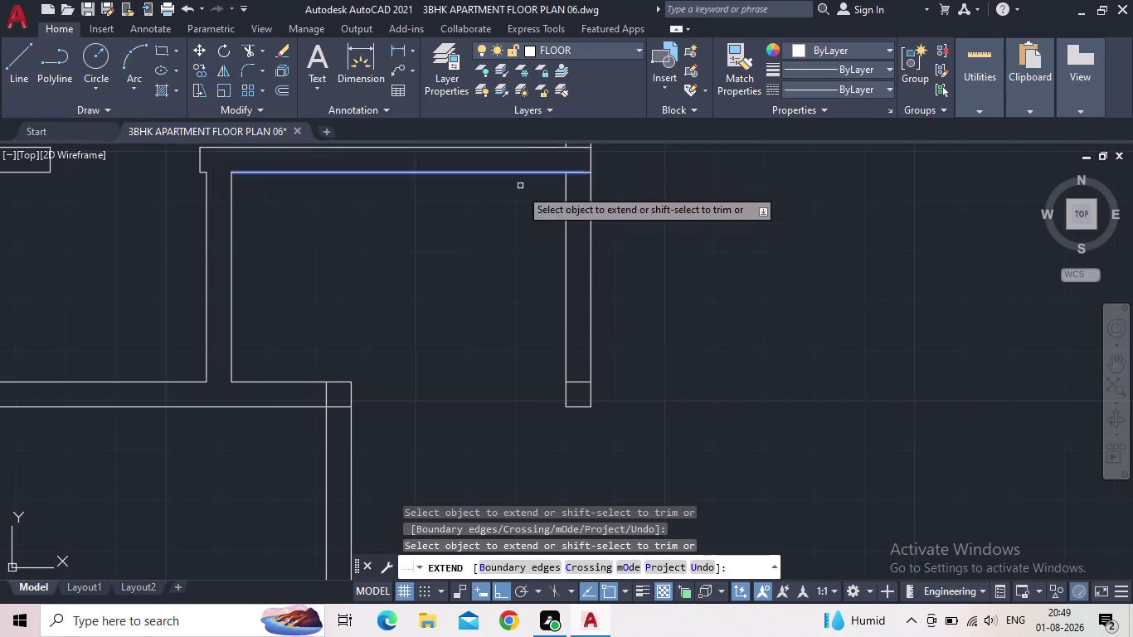
middle_drag(520, 216, 521, 287)
key(Escape)
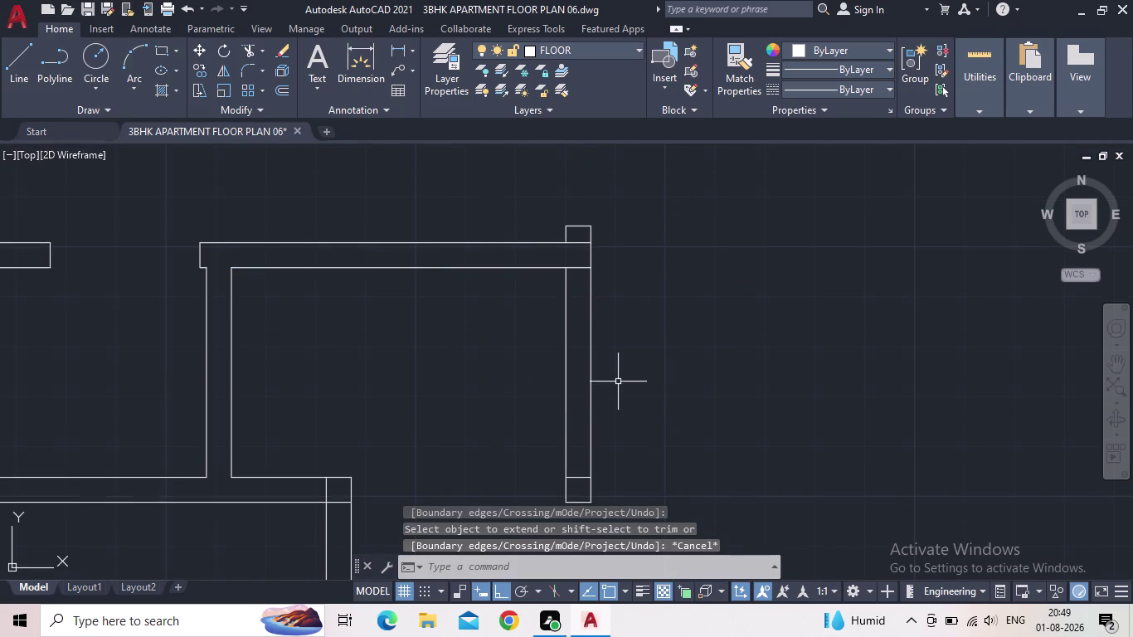
Trim the crossing wall lines at the small room's right side.
key(t)
key(r)
key(space)
drag(618, 381, 589, 380)
click(527, 372)
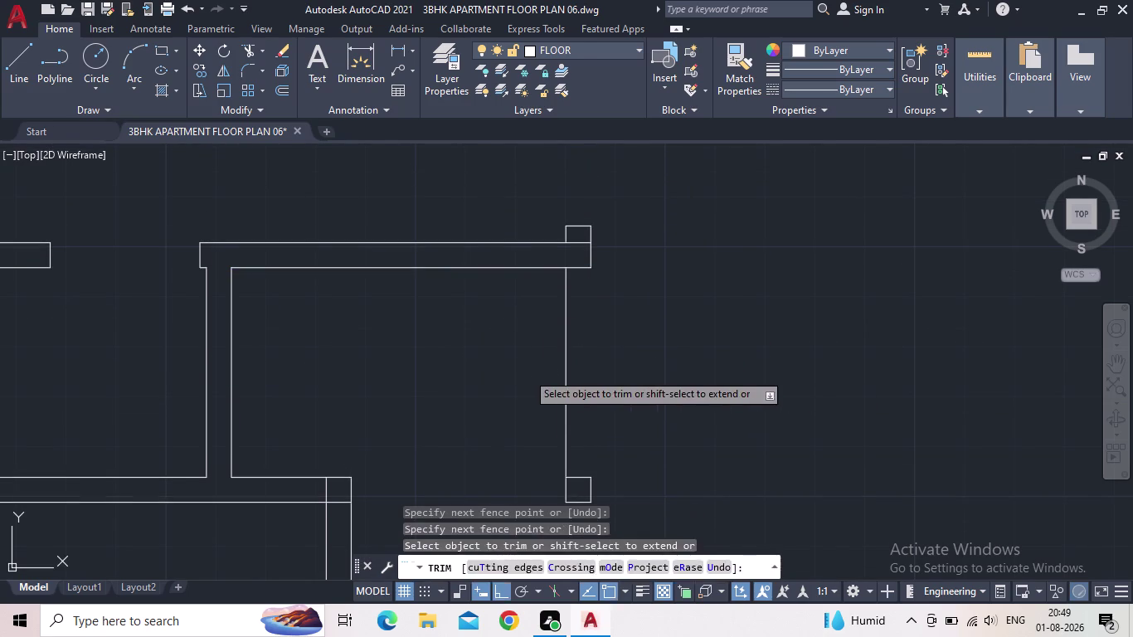
click(583, 372)
Trim away the leftover square stub lines beside the right wall.
middle_drag(594, 449, 663, 364)
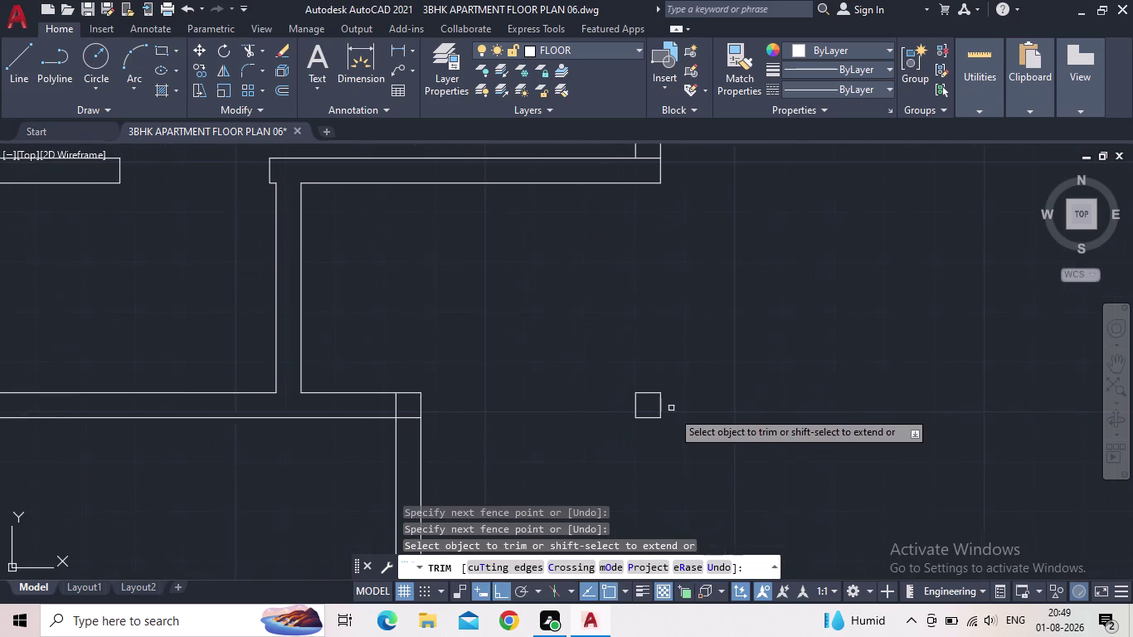
drag(672, 410, 660, 410)
click(611, 400)
click(650, 398)
drag(647, 375, 648, 400)
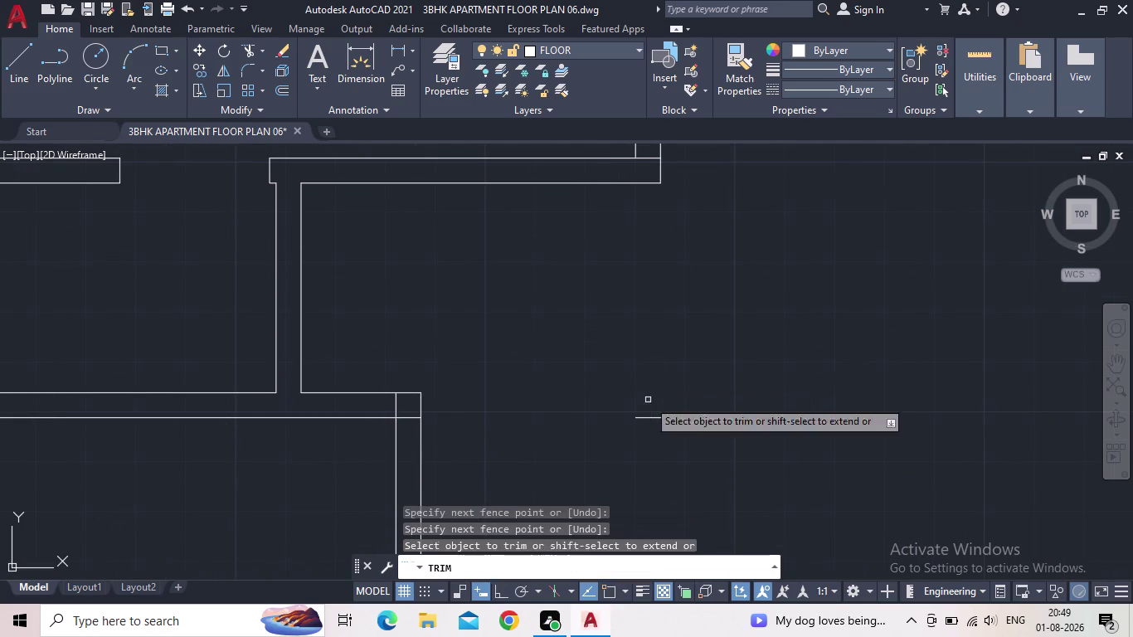
click(646, 434)
click(647, 409)
scroll(down, 3)
key(Escape)
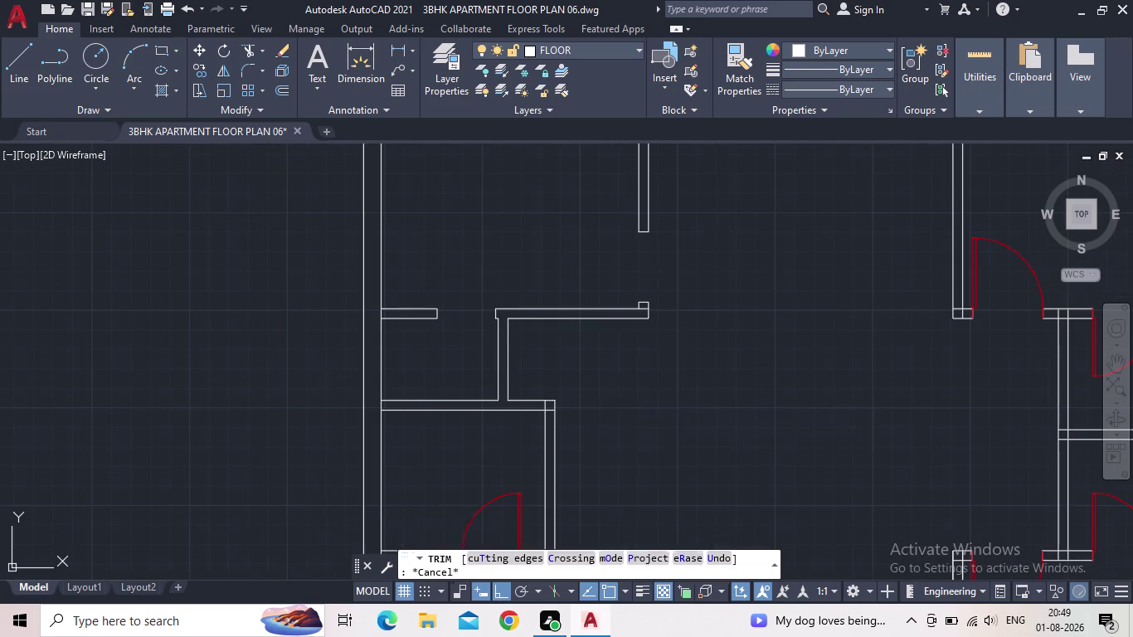
scroll(down, 3)
middle_drag(610, 408, 591, 408)
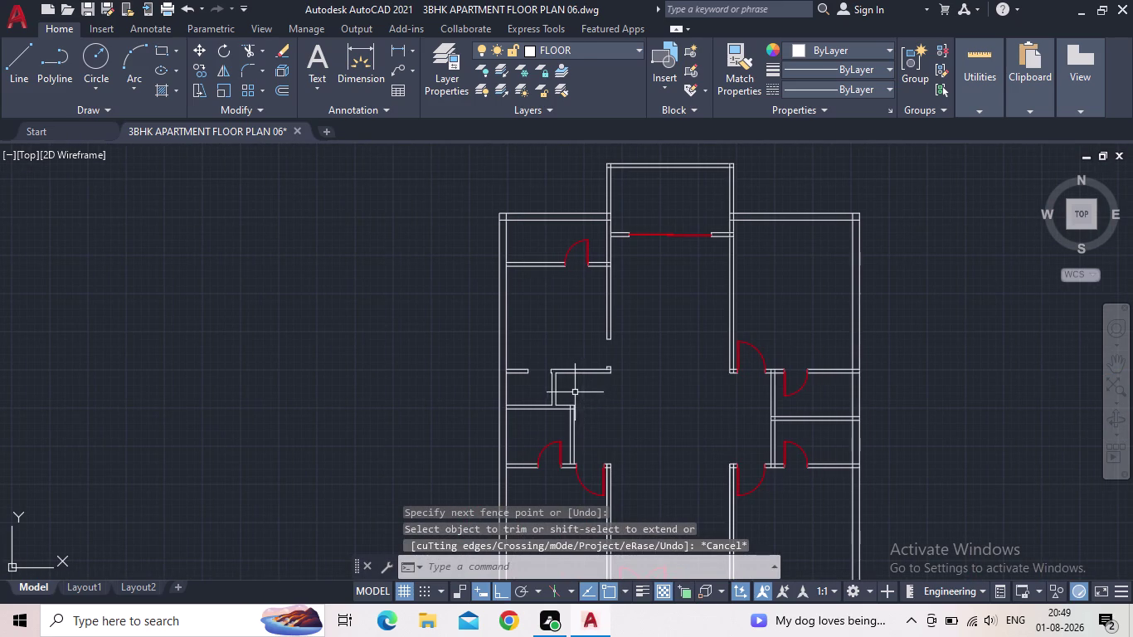
middle_drag(628, 445, 508, 424)
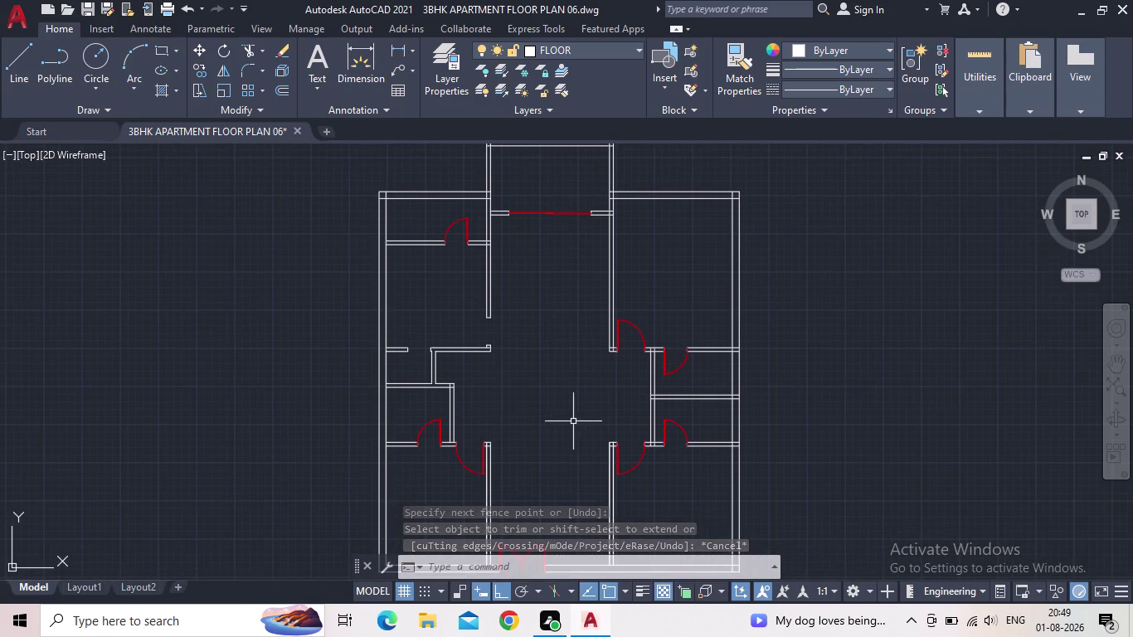
middle_drag(582, 423, 597, 345)
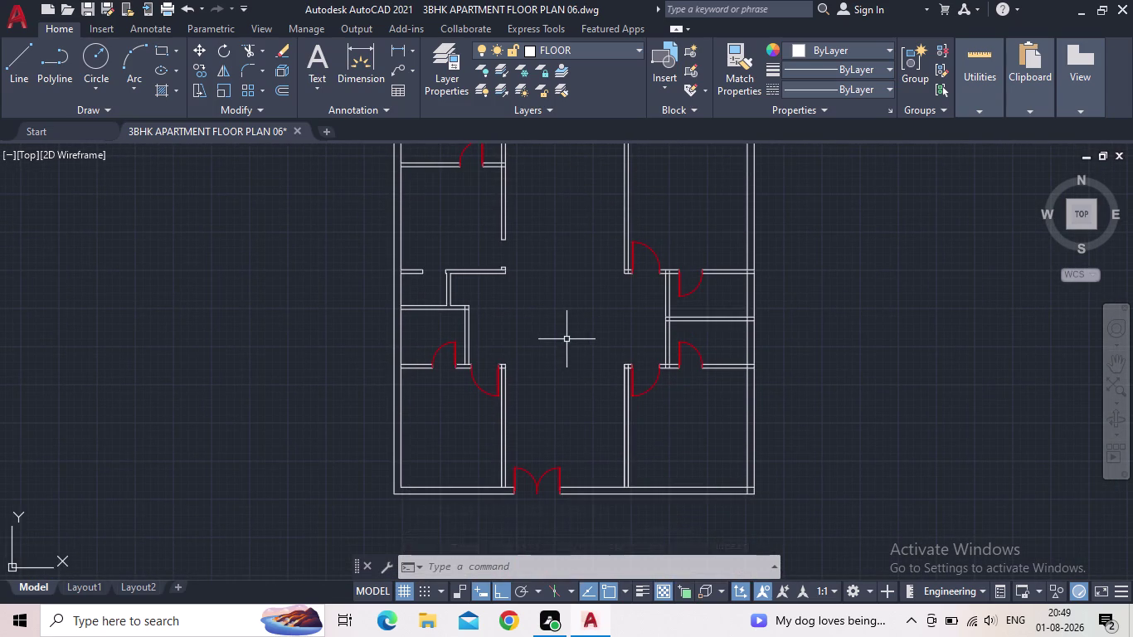
middle_drag(567, 339, 591, 434)
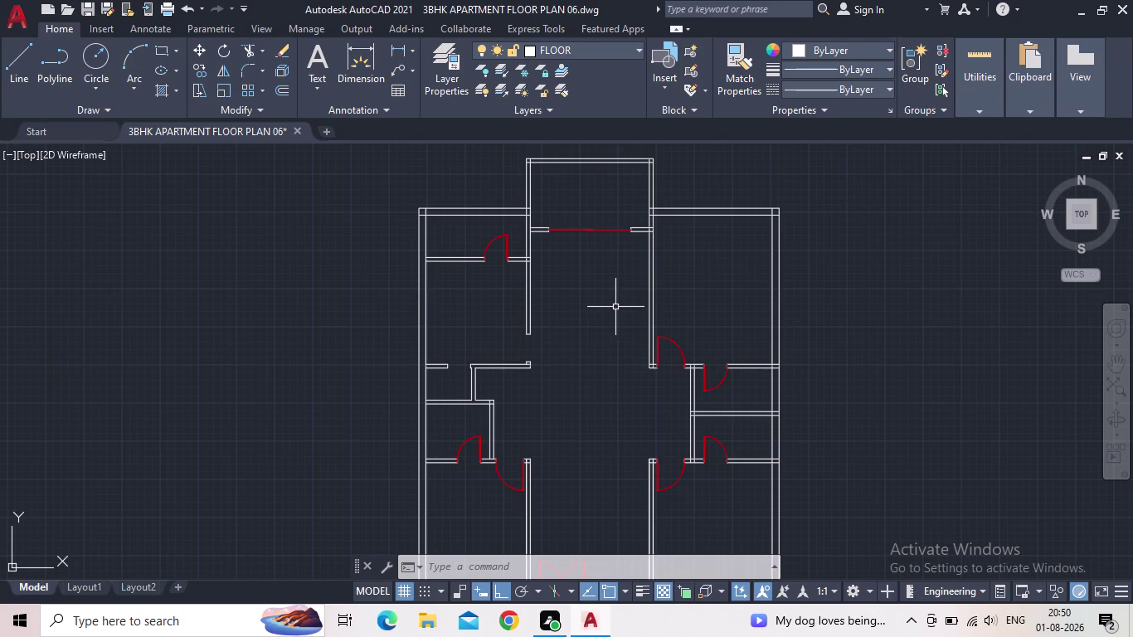
middle_drag(615, 306, 626, 288)
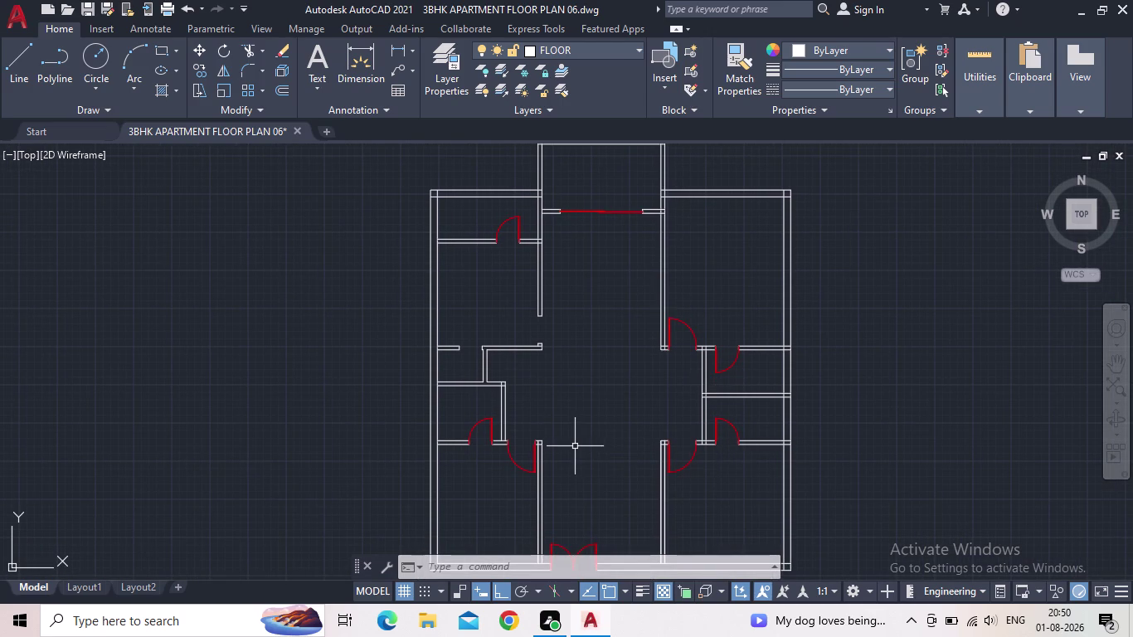
middle_drag(590, 441, 641, 377)
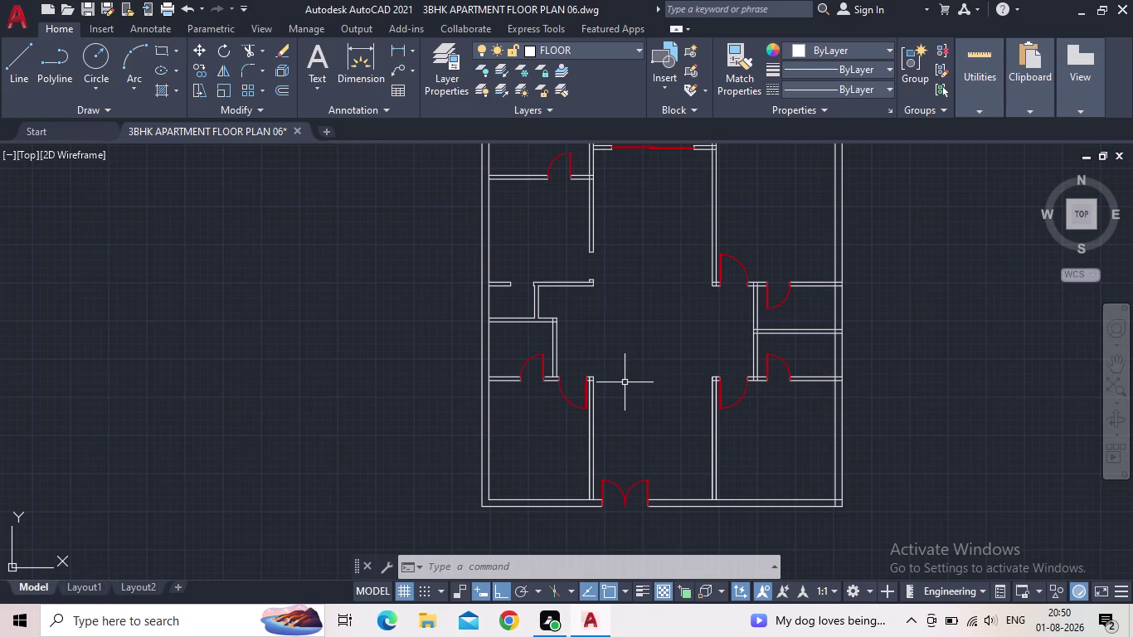
middle_drag(619, 312, 607, 389)
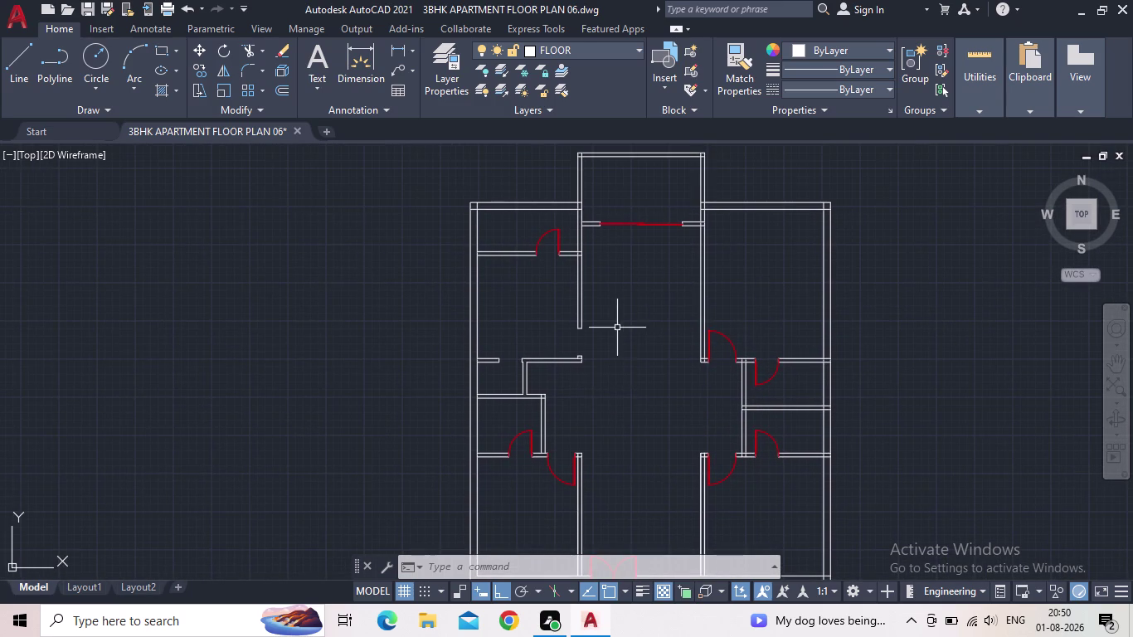
middle_drag(617, 335, 626, 424)
scroll(up, 3)
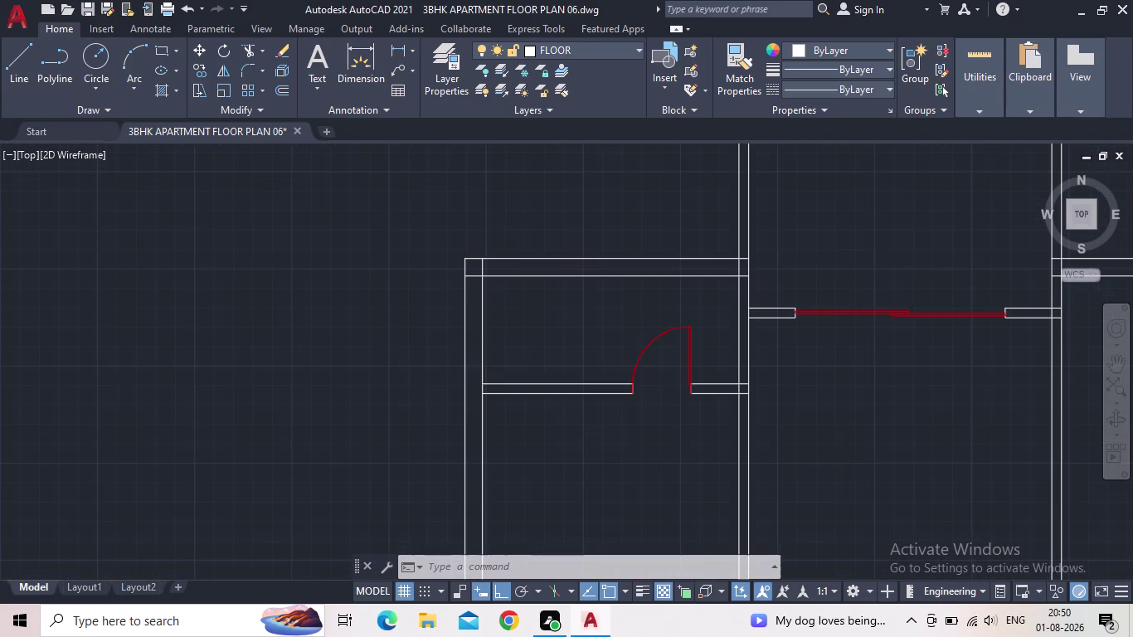
Fence-trim the crossing wall lines at the top-left room corner.
key(t)
key(r)
key(Return)
scroll(up, 3)
click(516, 229)
click(486, 229)
drag(469, 238, 465, 253)
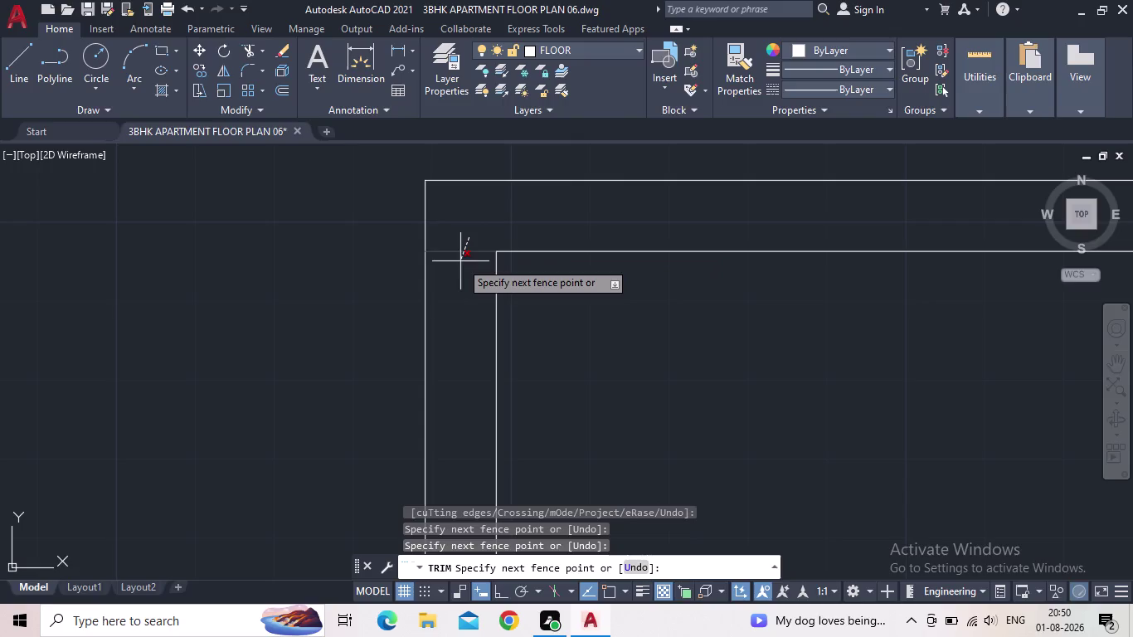
click(459, 261)
scroll(down, 3)
scroll(down, 3)
Cut the overlapping wall lines at the next vertical wall junction.
middle_drag(524, 319, 529, 213)
middle_drag(660, 218, 646, 235)
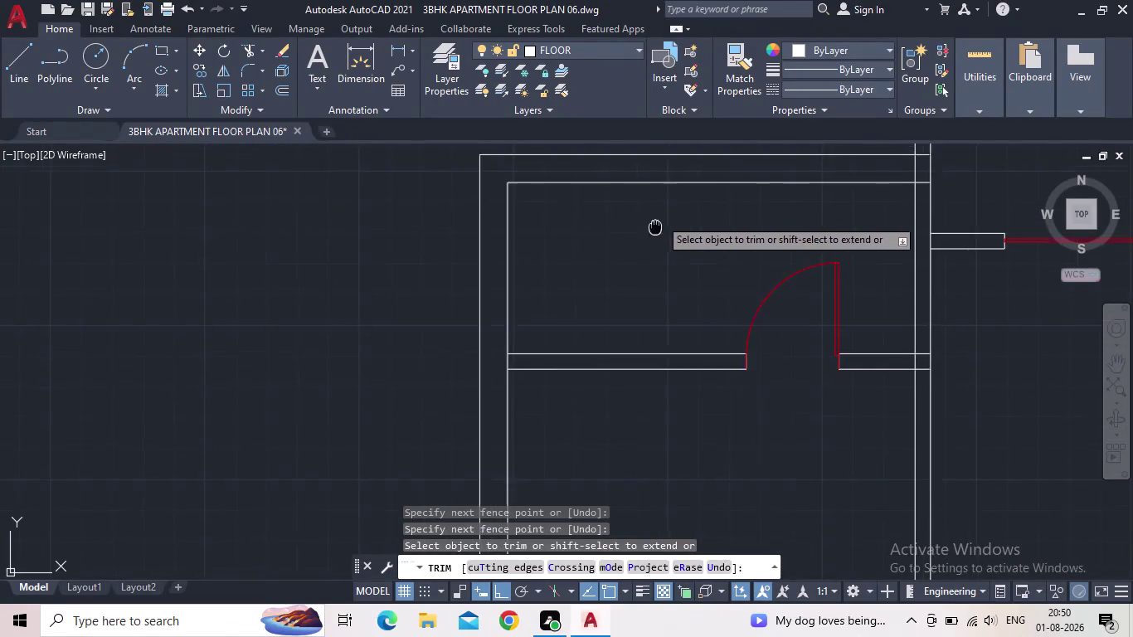
middle_drag(646, 235, 484, 320)
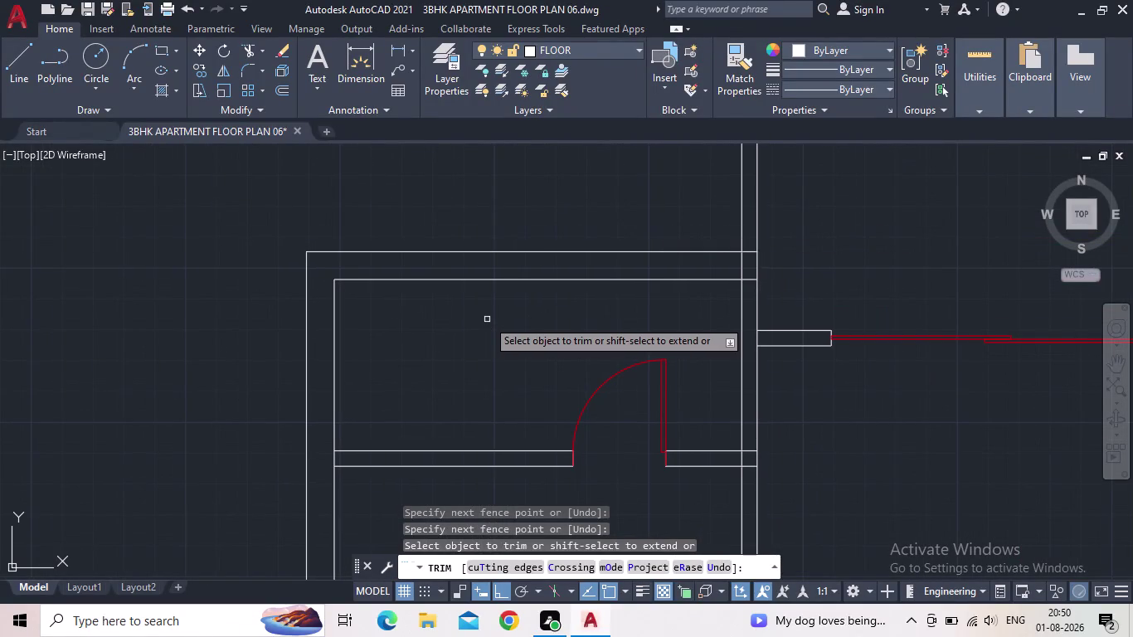
scroll(up, 3)
middle_drag(732, 246, 372, 350)
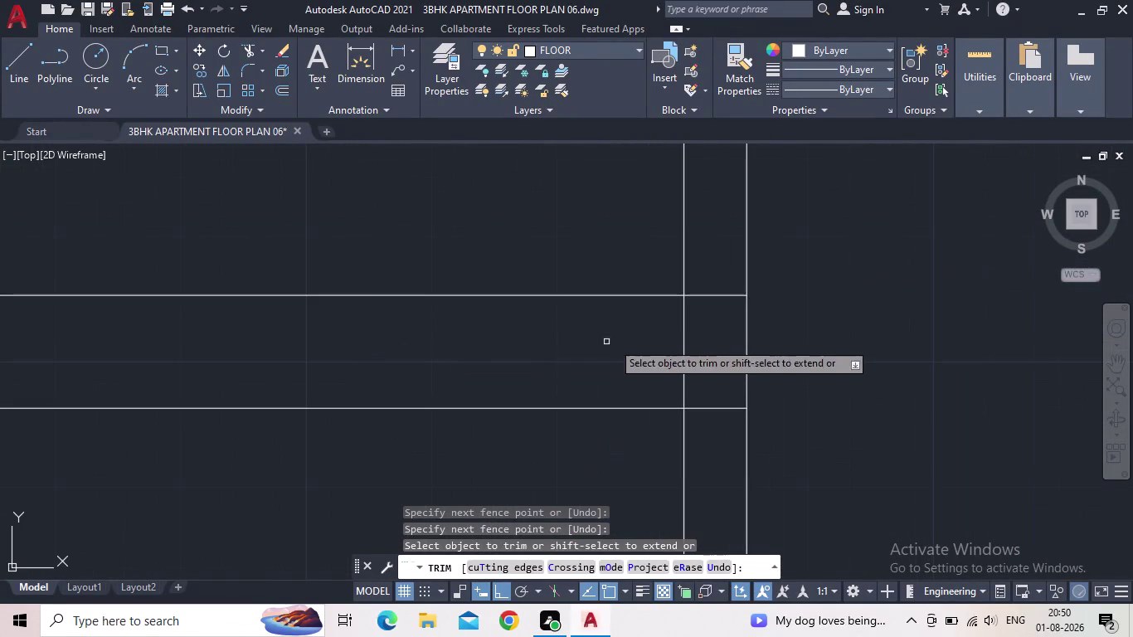
drag(657, 350, 671, 351)
click(717, 342)
drag(715, 310, 713, 292)
click(712, 270)
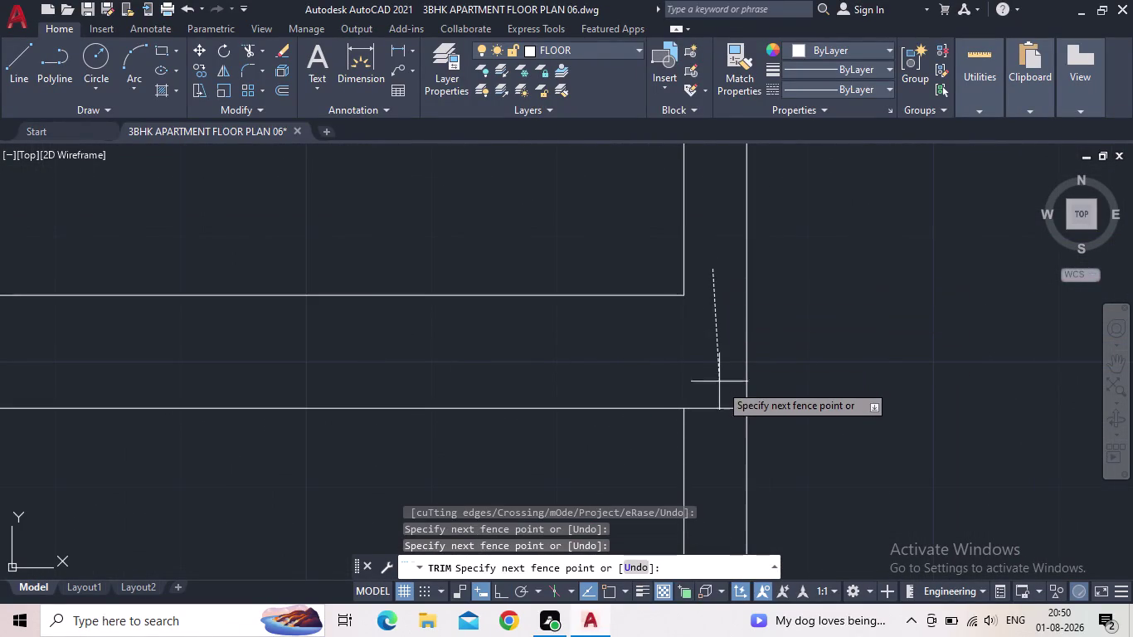
click(717, 421)
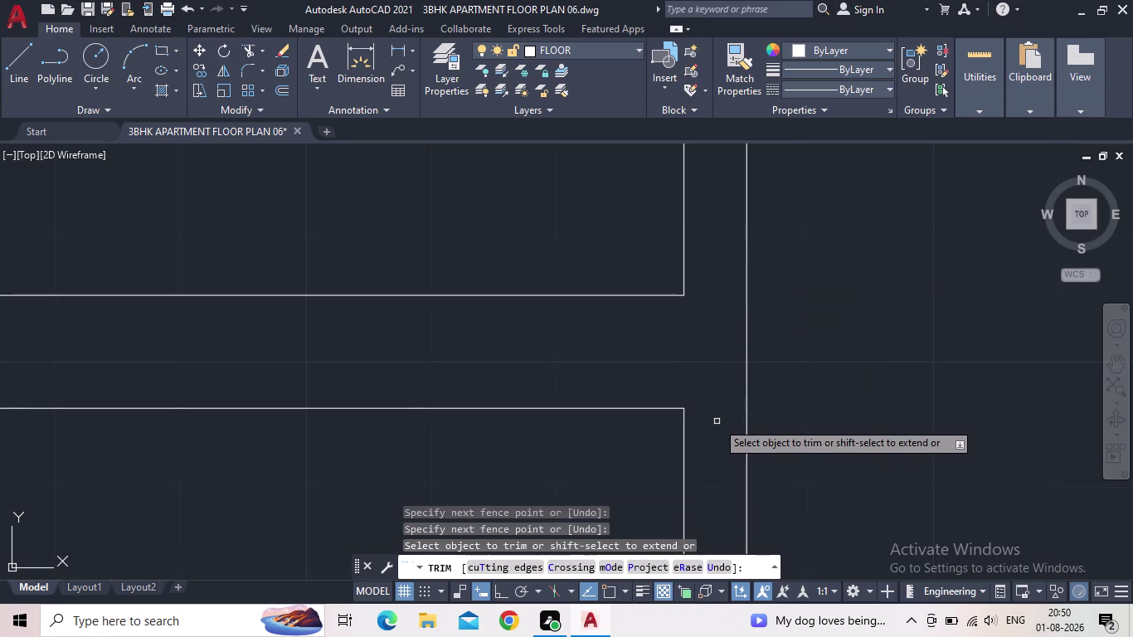
Trim the overlapping wall lines near the sliding door opening.
scroll(down, 3)
middle_drag(713, 417, 645, 323)
scroll(down, 3)
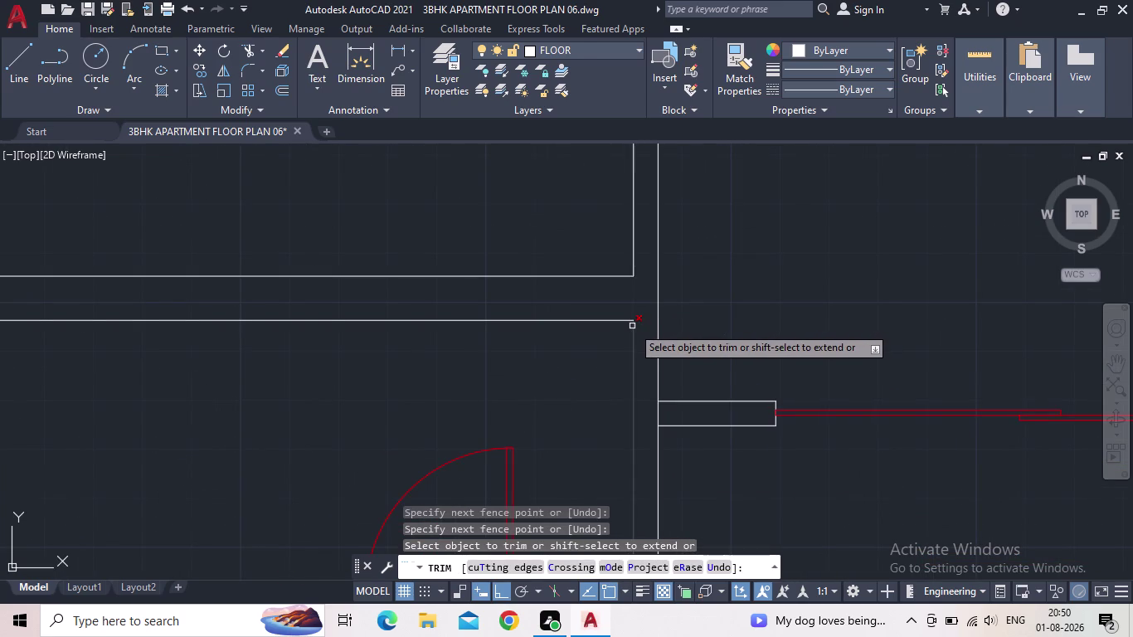
scroll(down, 3)
middle_drag(694, 323, 762, 260)
scroll(down, 3)
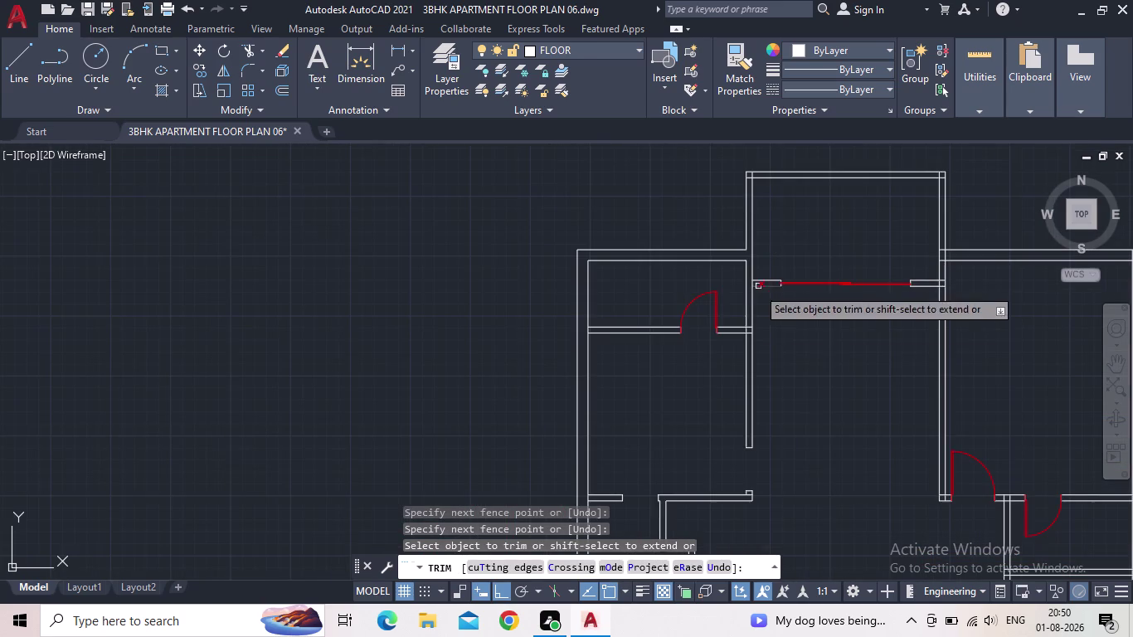
scroll(up, 3)
scroll(up, 3)
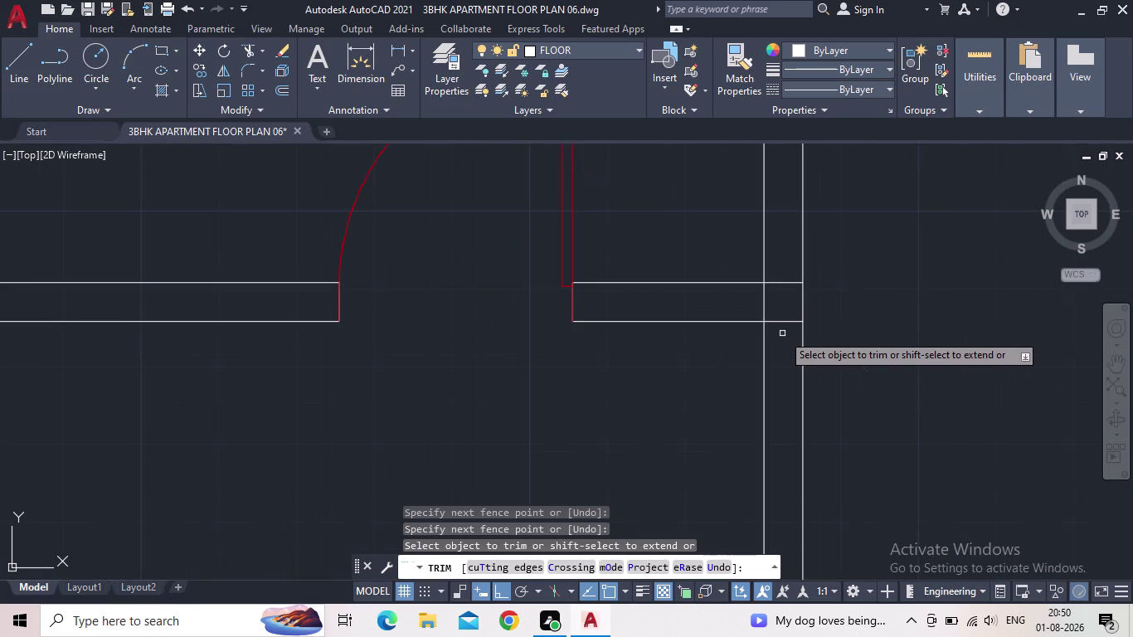
click(782, 334)
click(782, 264)
click(779, 300)
click(744, 305)
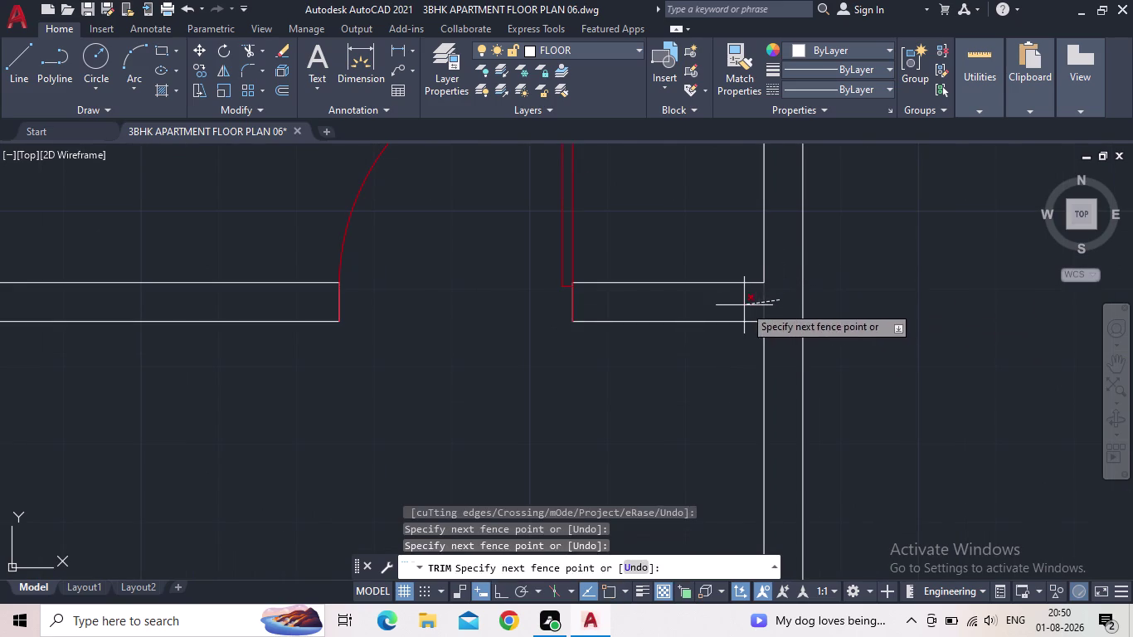
Pan the plan over to the next wall junction.
scroll(down, 3)
middle_drag(605, 382, 615, 336)
scroll(down, 3)
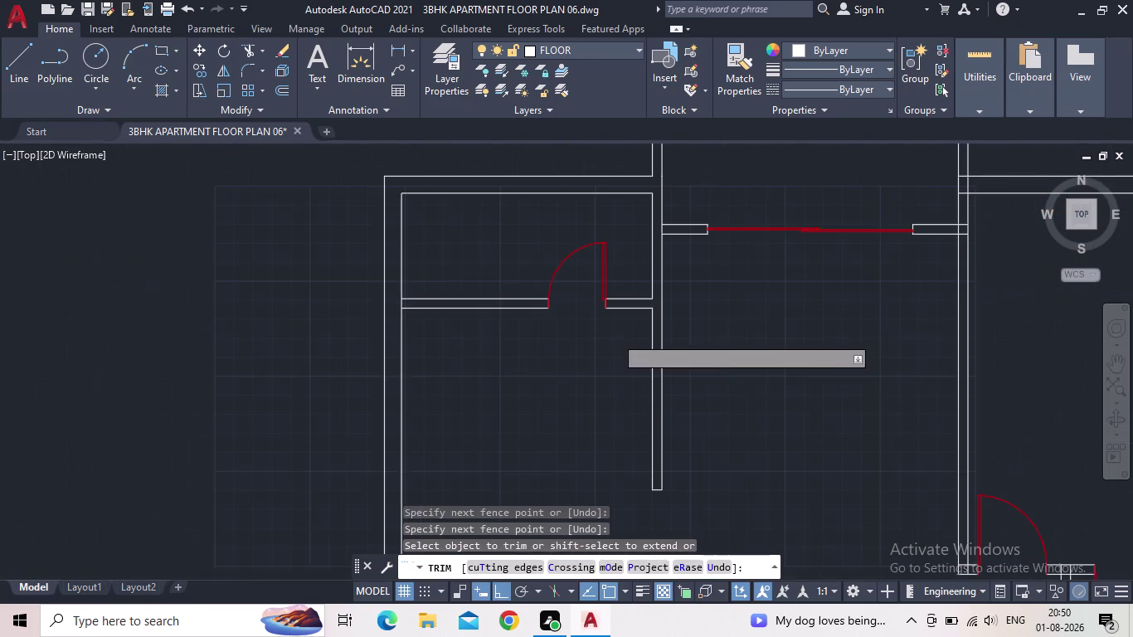
middle_drag(613, 389, 682, 231)
middle_drag(558, 397, 644, 251)
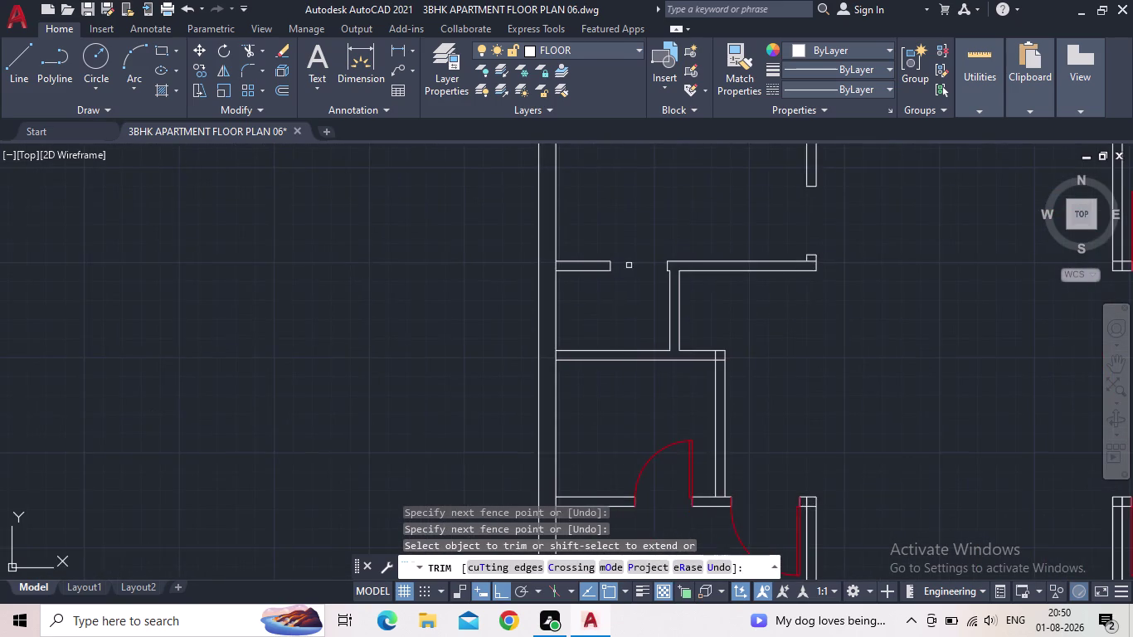
Trim the crossing wall lines at the first junction near the upper doors.
scroll(up, 3)
click(532, 263)
click(499, 260)
scroll(down, 3)
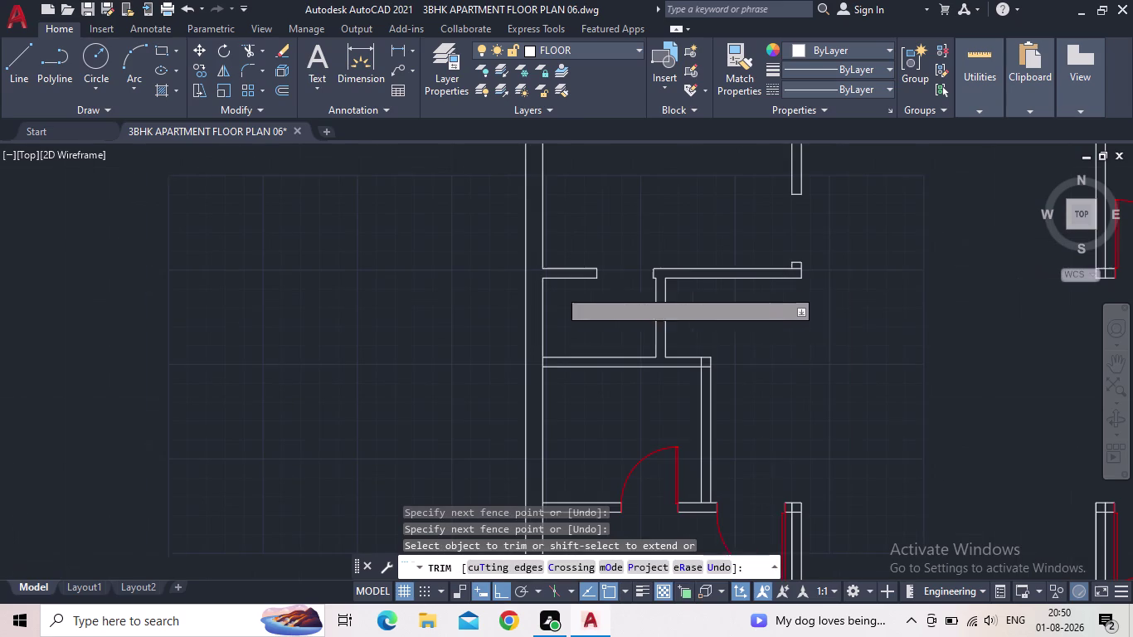
Fence-trim the overlapping wall lines at the next junction to the right.
middle_drag(628, 303, 652, 255)
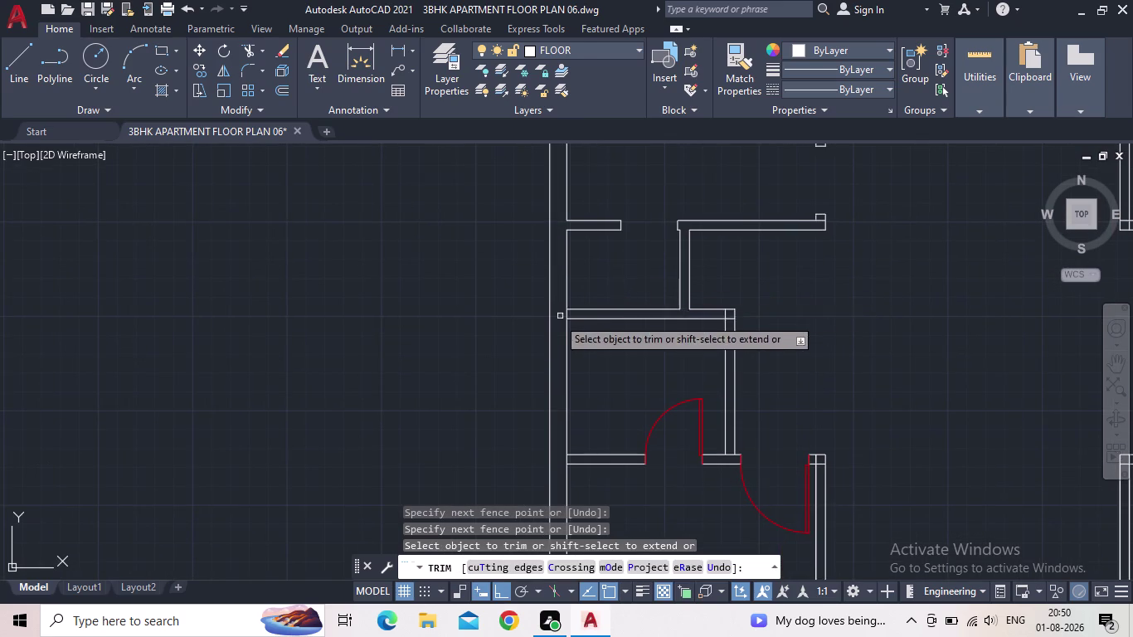
scroll(up, 3)
drag(650, 288, 638, 291)
click(608, 291)
scroll(down, 3)
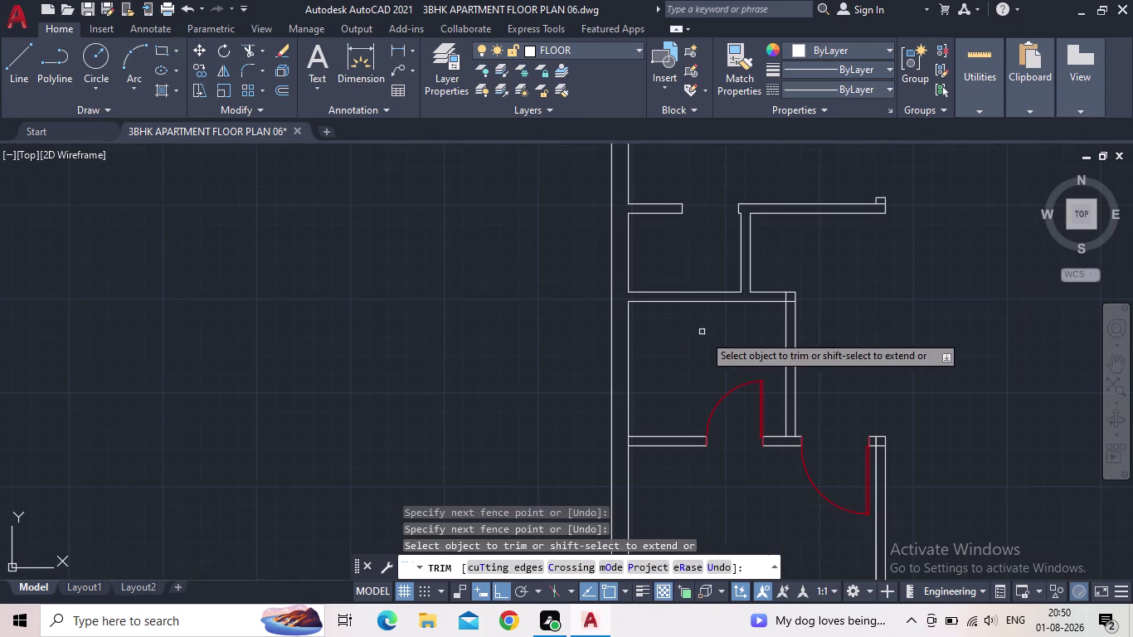
Remove both leftover crossing wall lines at the corner junction.
middle_drag(705, 346, 672, 334)
scroll(up, 3)
scroll(up, 3)
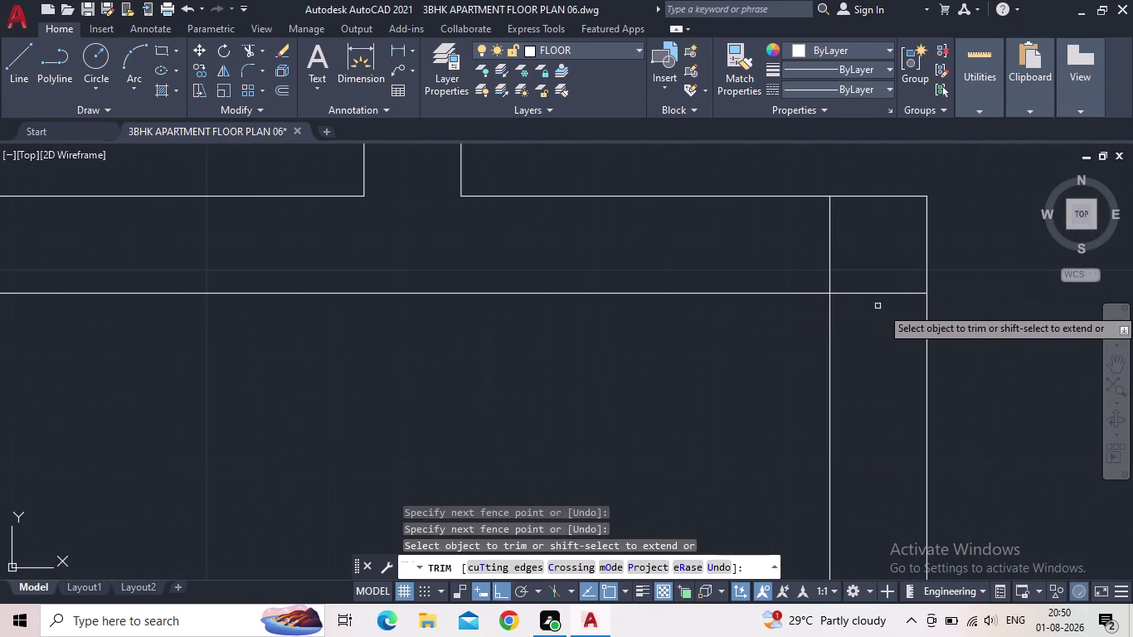
click(889, 309)
click(874, 274)
drag(866, 263, 858, 264)
click(806, 260)
scroll(down, 3)
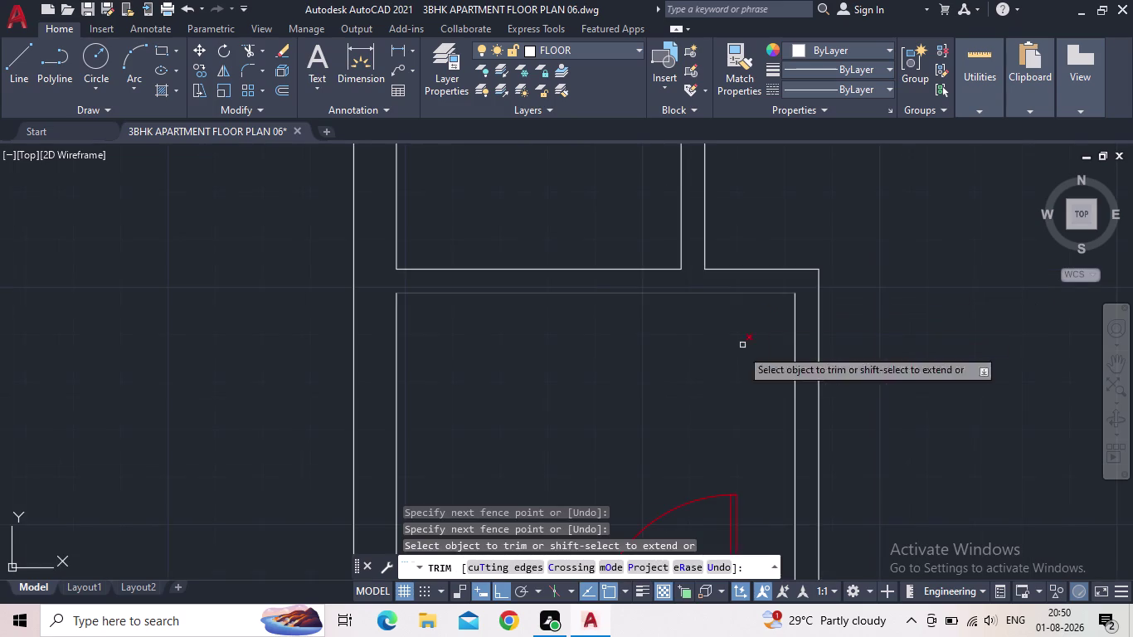
Trim the two overlapping wall segments at the following junction.
middle_drag(723, 395, 718, 263)
scroll(down, 3)
scroll(up, 3)
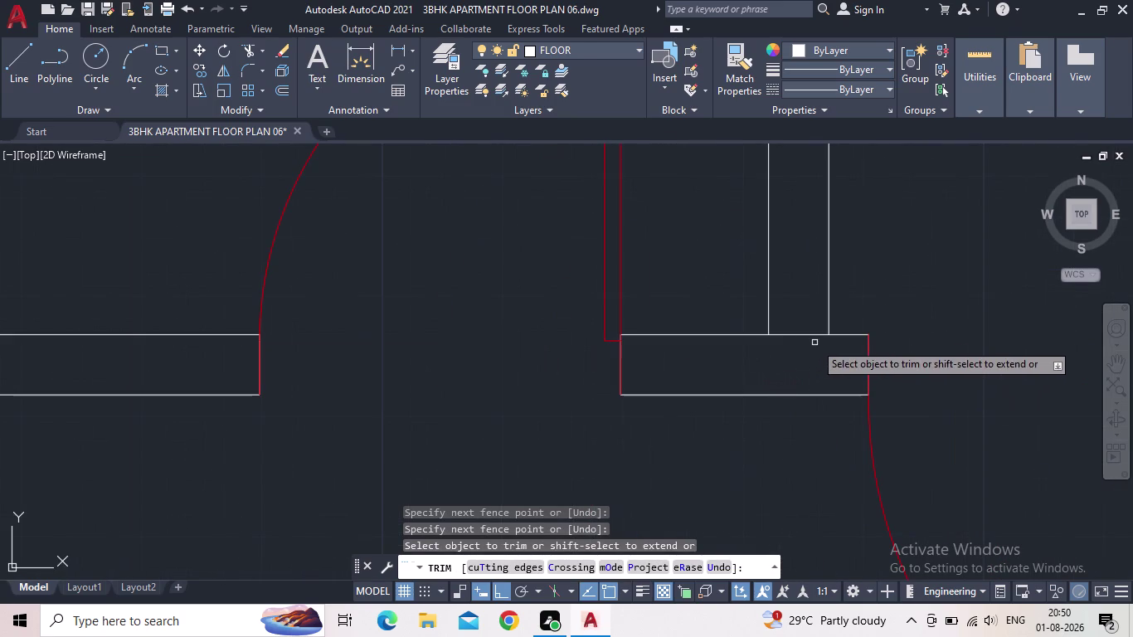
click(815, 341)
click(813, 318)
scroll(down, 3)
Fence-trim the wall lines crossing at another upper junction.
middle_drag(829, 295, 905, 283)
scroll(down, 3)
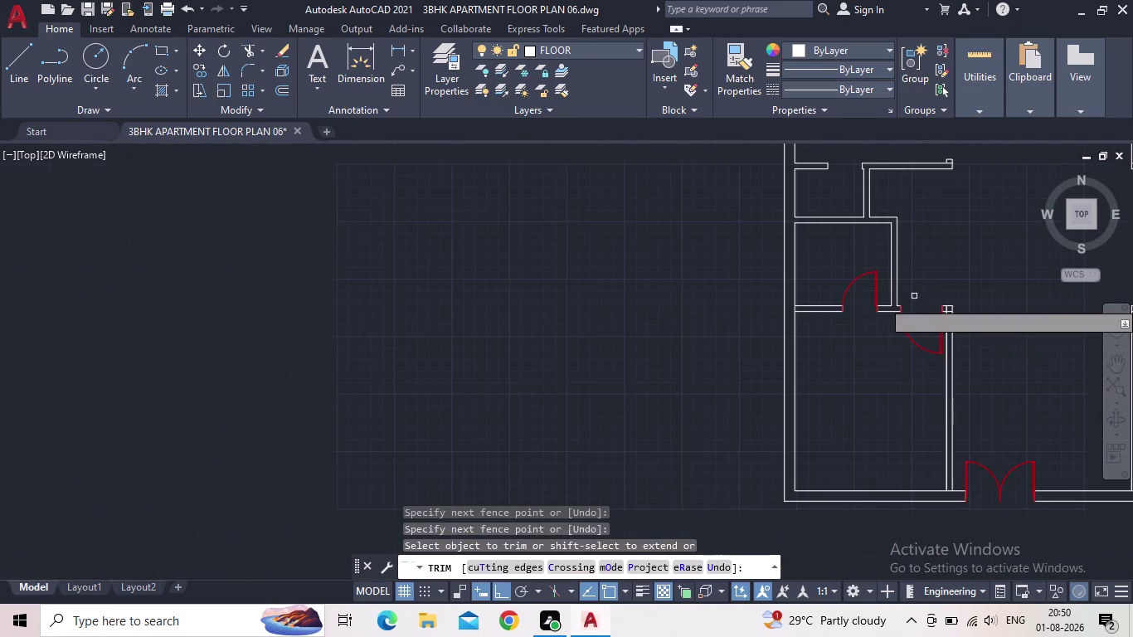
middle_drag(839, 349, 832, 395)
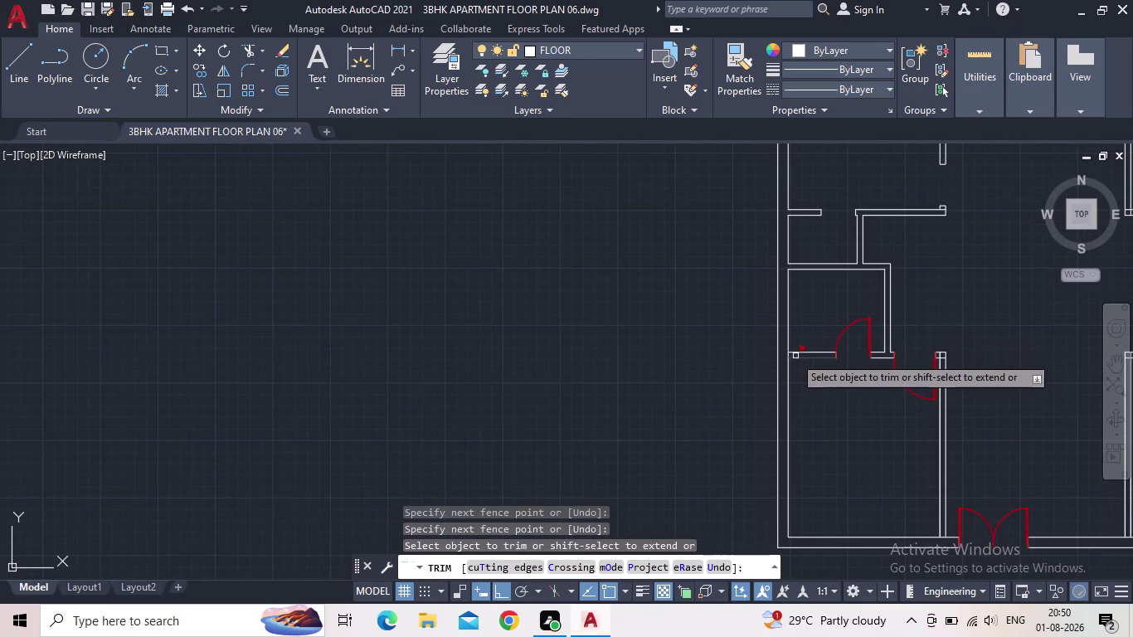
scroll(up, 3)
scroll(up, 3)
click(783, 350)
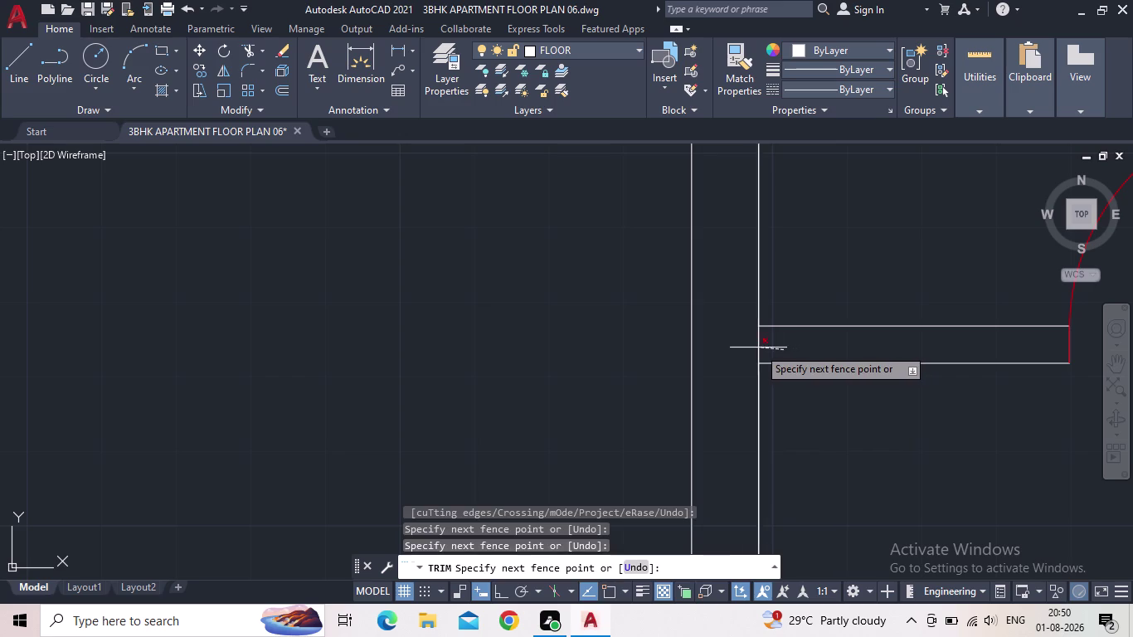
click(758, 348)
scroll(down, 3)
Clear two sets of overlapping wall lines at the right-hand junctions.
middle_drag(847, 409, 764, 370)
scroll(down, 3)
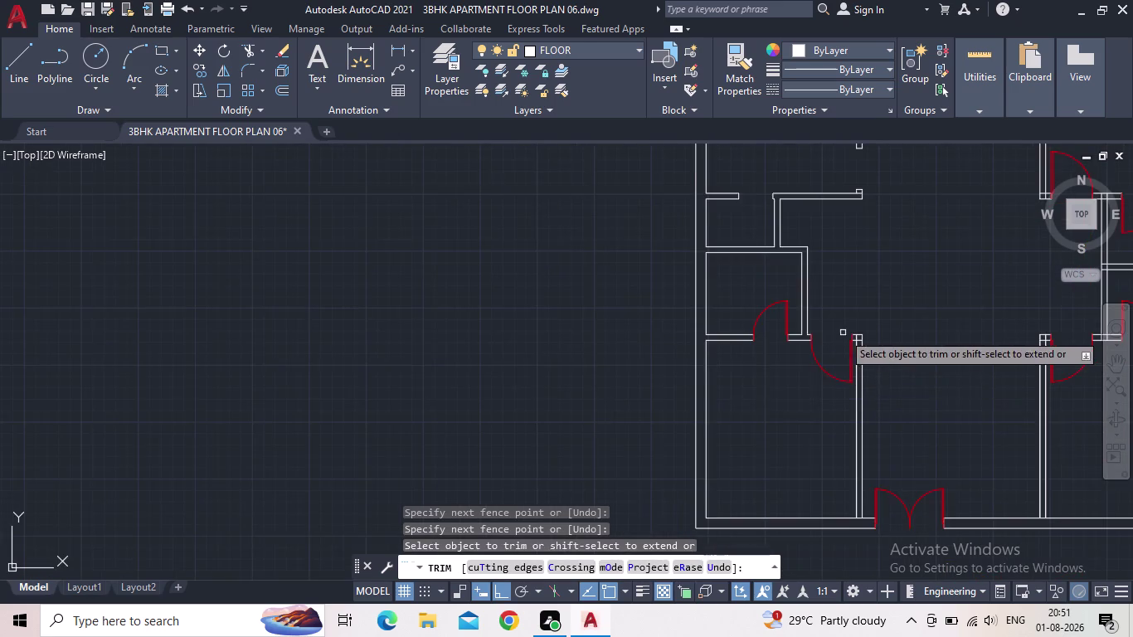
scroll(up, 3)
scroll(up, 3)
drag(1021, 370, 1021, 359)
click(1004, 338)
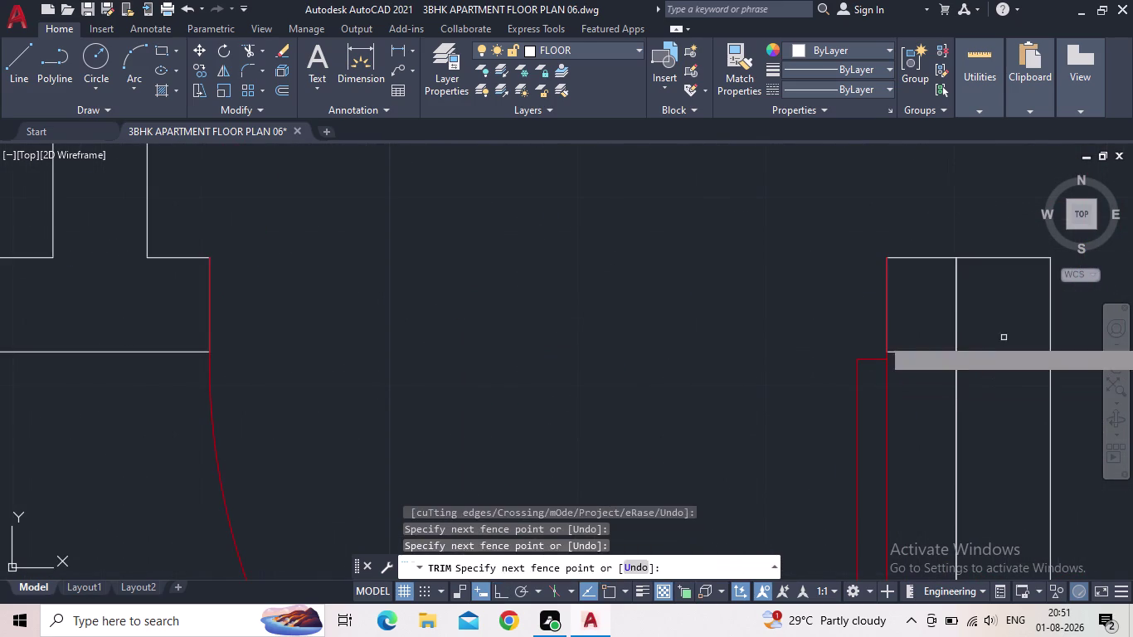
drag(961, 327, 952, 329)
click(939, 328)
scroll(down, 3)
scroll(down, 3)
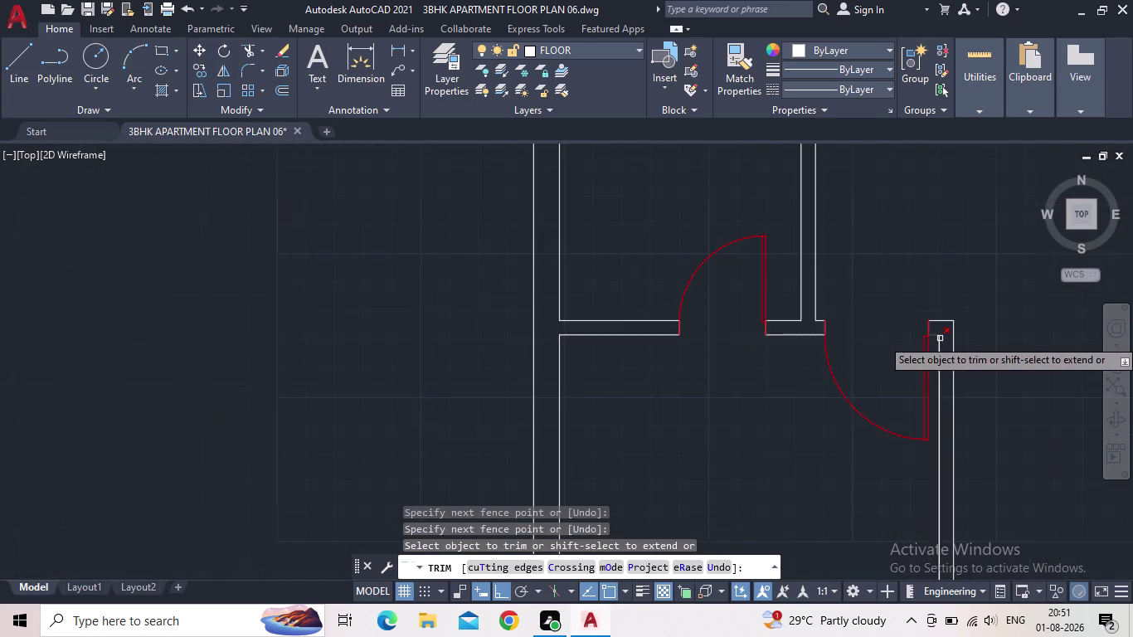
In the lower part of the plan, fence-trim the junction's crossing lines.
middle_drag(975, 345, 755, 303)
scroll(down, 3)
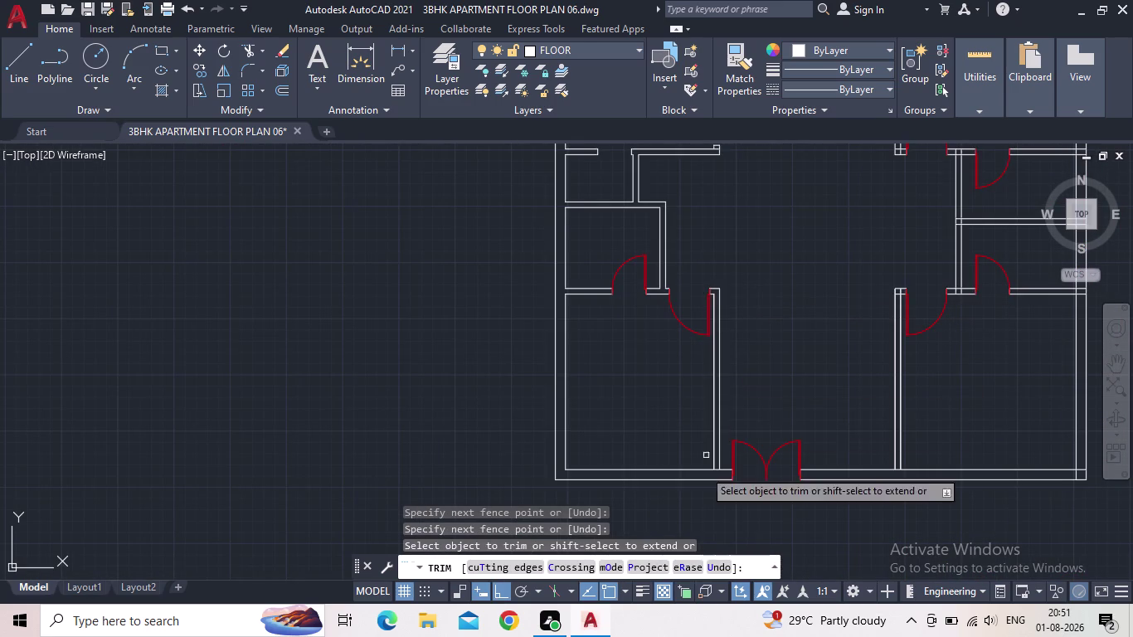
middle_drag(954, 505, 945, 505)
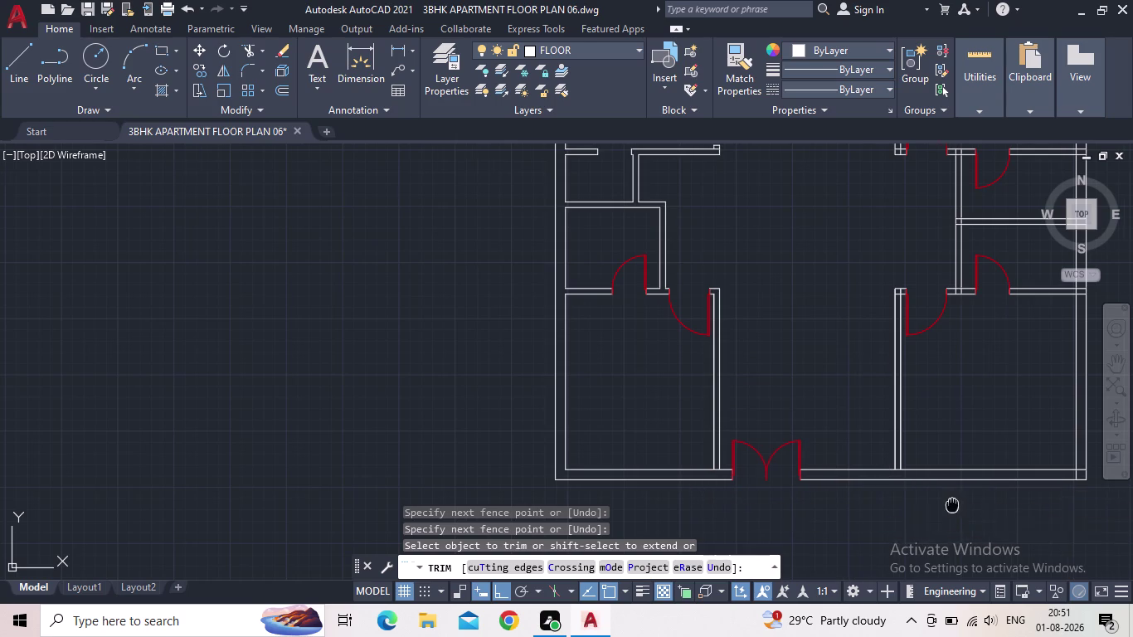
middle_drag(945, 505, 646, 452)
scroll(up, 3)
scroll(up, 3)
click(818, 409)
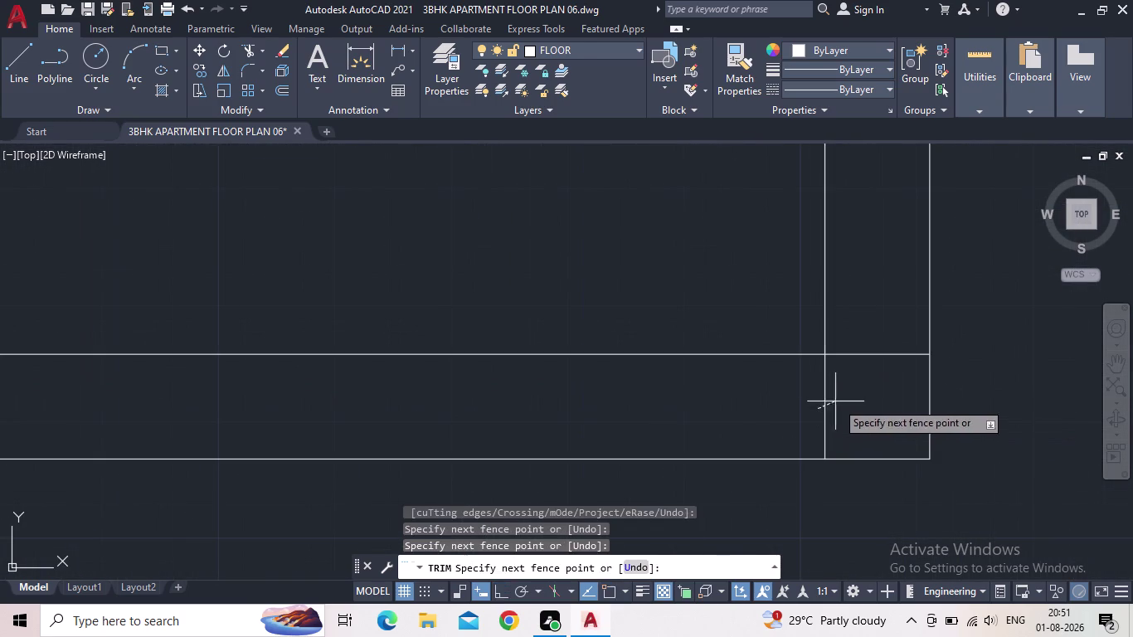
click(836, 402)
click(871, 385)
click(878, 329)
scroll(down, 3)
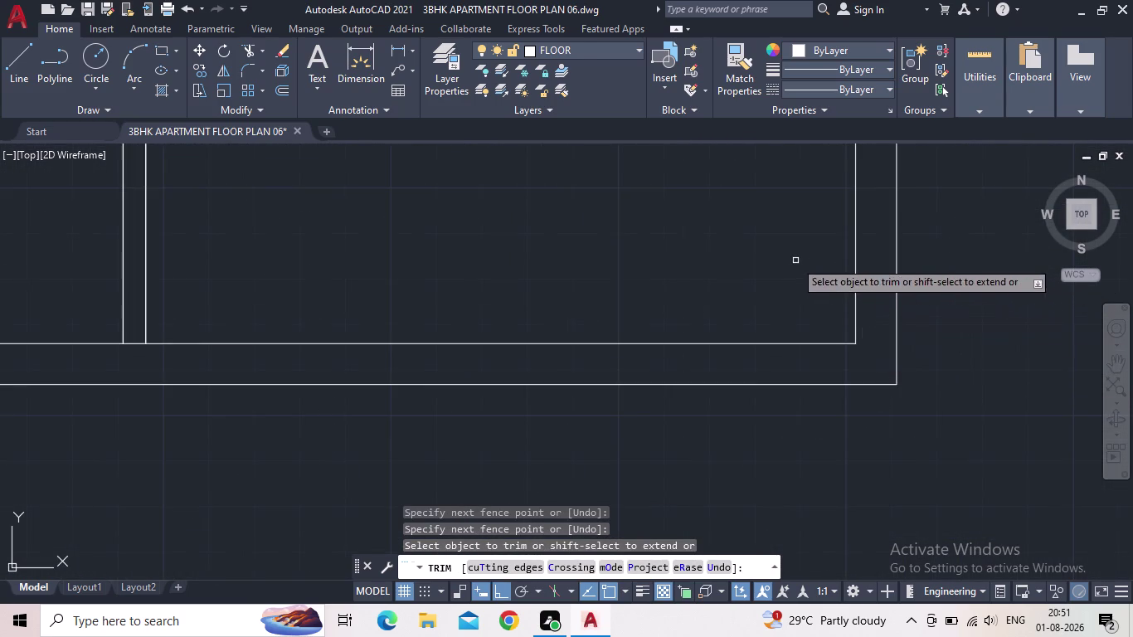
Open the T-junction by trimming its vertical and horizontal crossing lines.
middle_drag(786, 267, 769, 525)
scroll(down, 3)
middle_drag(737, 351, 740, 400)
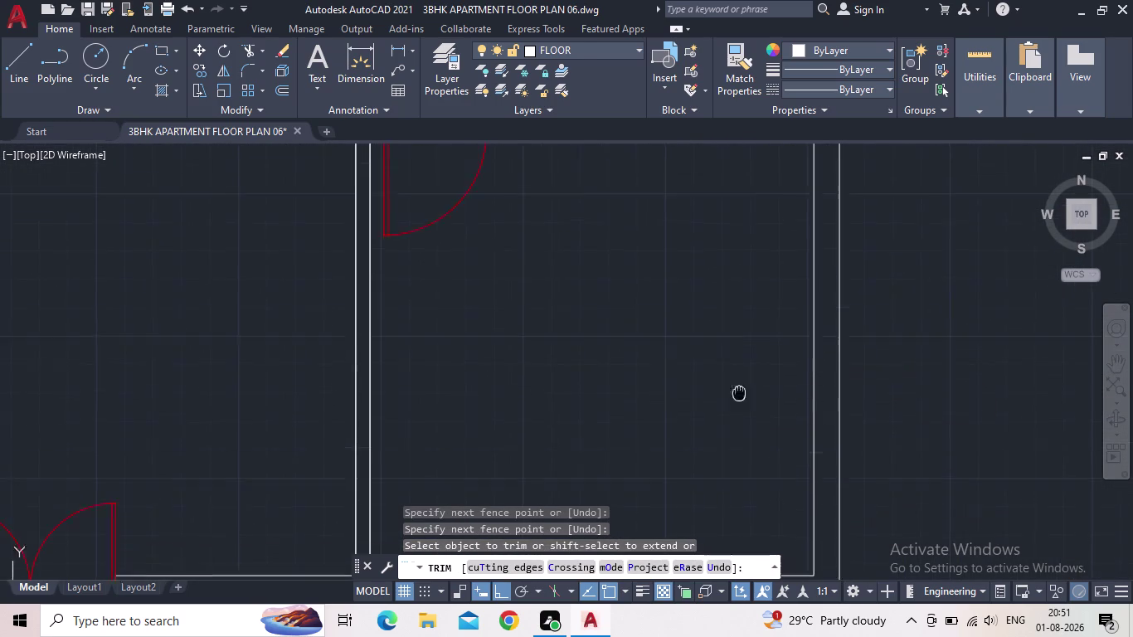
middle_drag(740, 400, 764, 590)
scroll(up, 3)
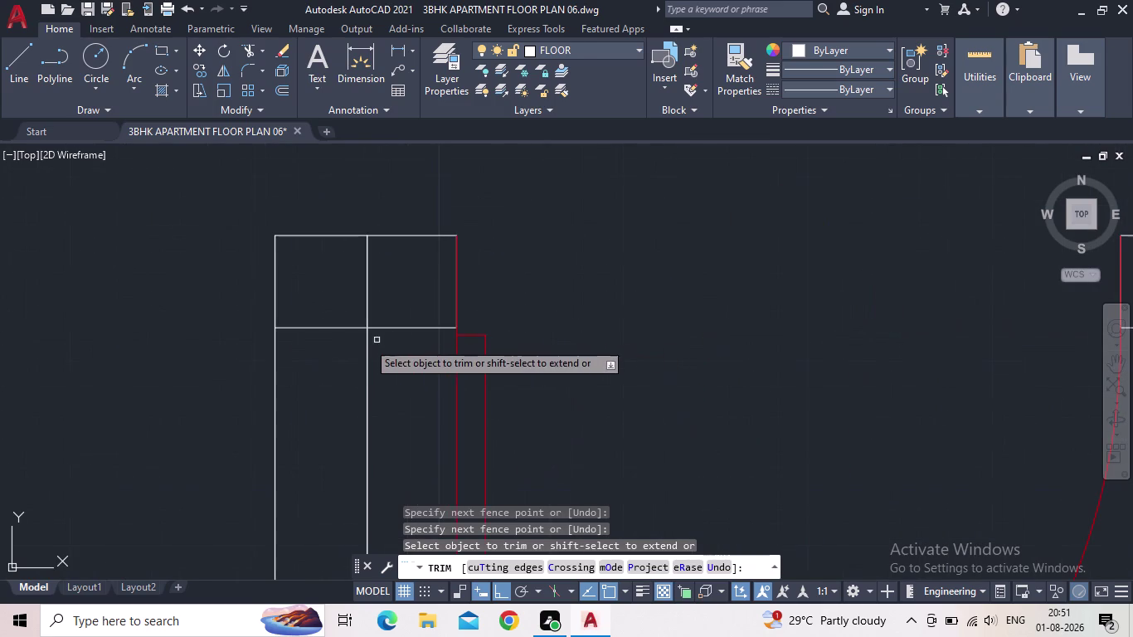
drag(334, 352, 334, 341)
click(334, 311)
drag(360, 287, 377, 287)
click(394, 286)
scroll(down, 3)
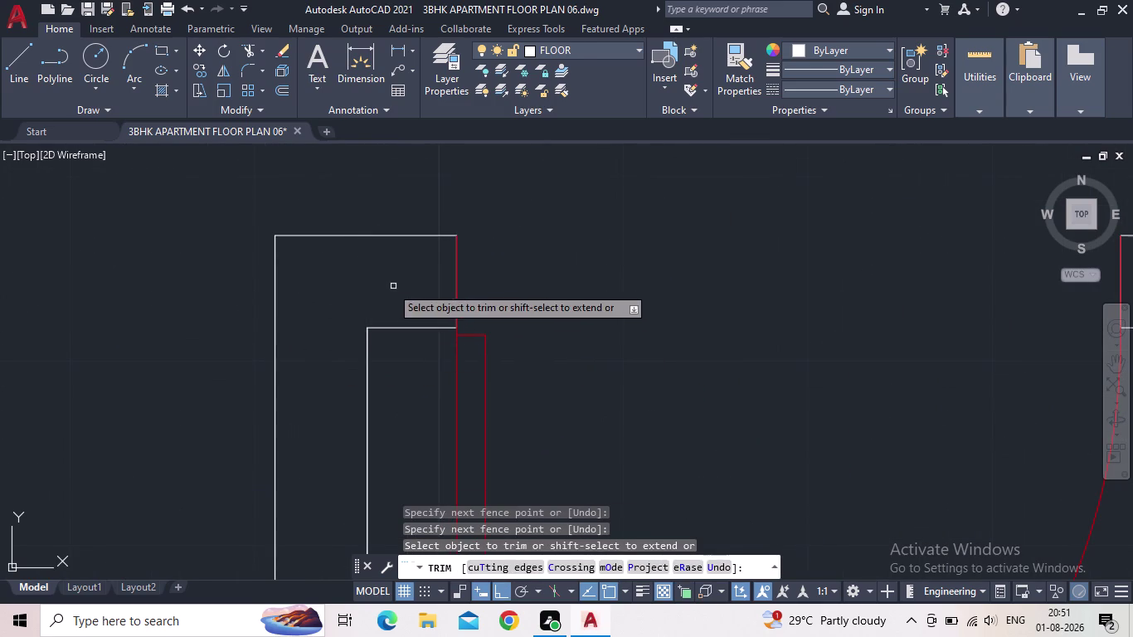
scroll(down, 3)
scroll(up, 3)
Fence-trim the overlapping wall lines at the adjacent junction.
click(630, 287)
click(546, 288)
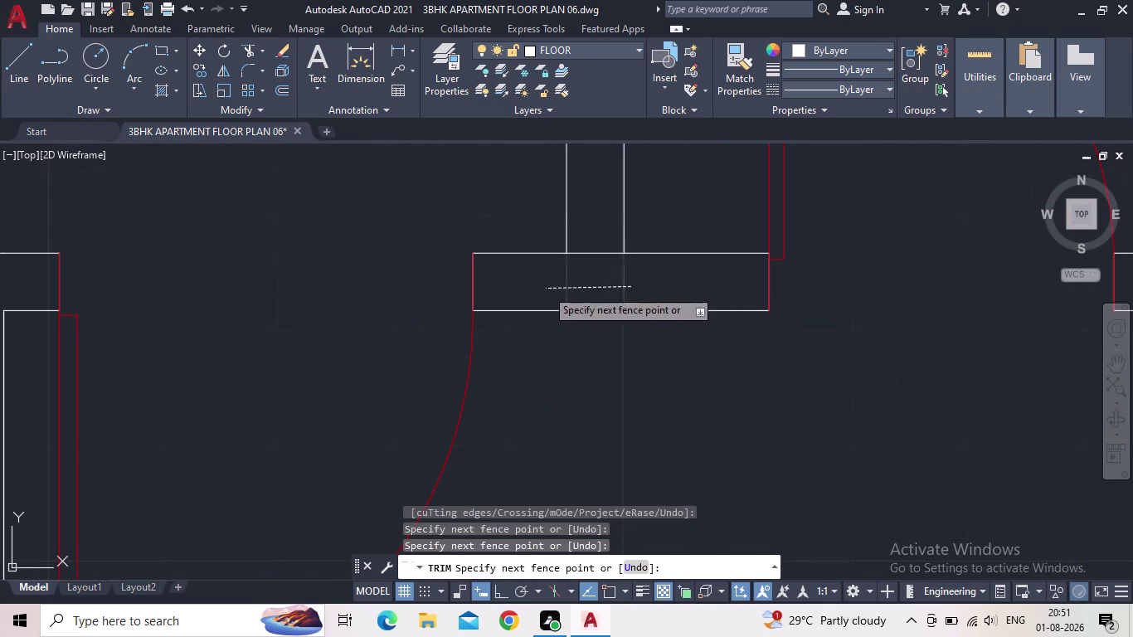
click(613, 283)
click(595, 245)
scroll(down, 3)
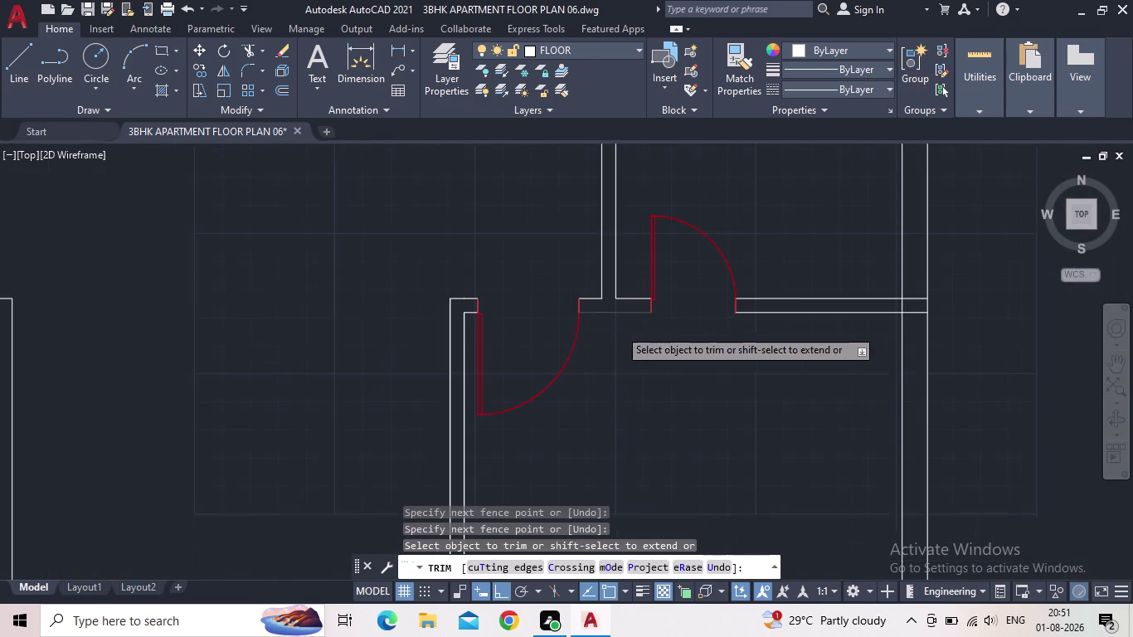
Clean up the overlapping lines at the doorway corner junction.
middle_drag(680, 393, 592, 498)
scroll(up, 3)
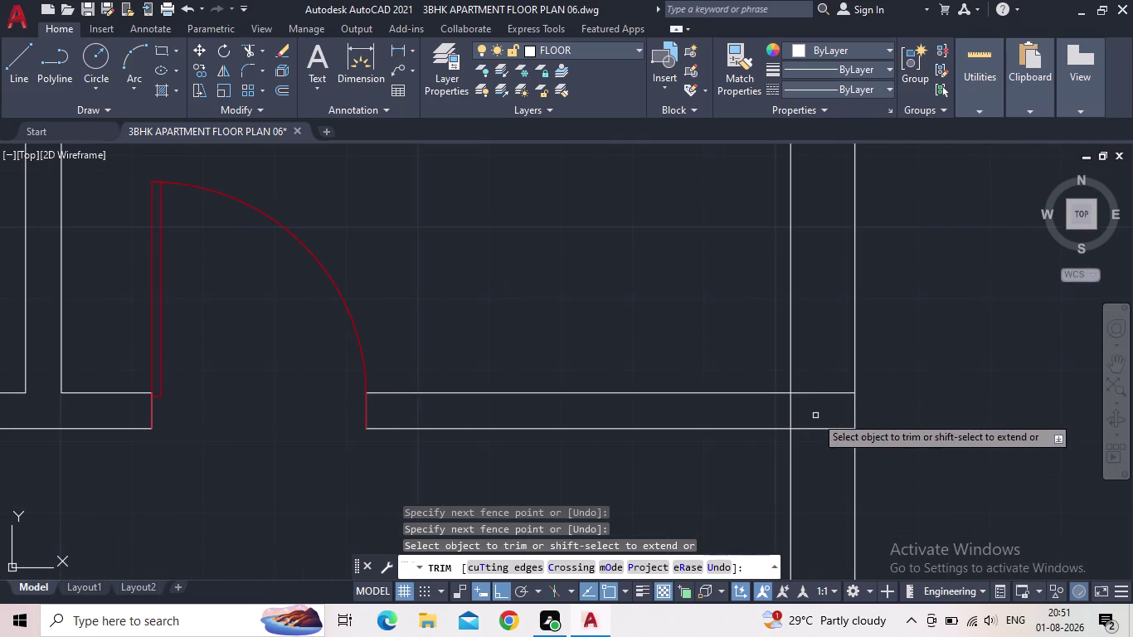
click(819, 409)
click(818, 359)
drag(823, 408, 824, 417)
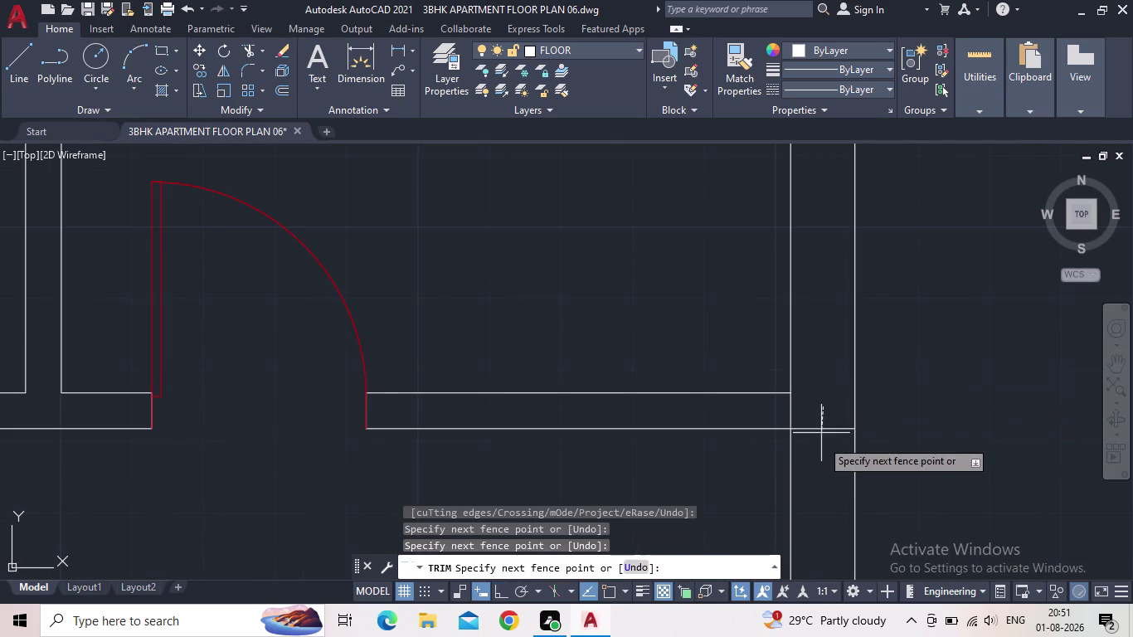
click(822, 445)
click(798, 405)
click(777, 413)
scroll(down, 3)
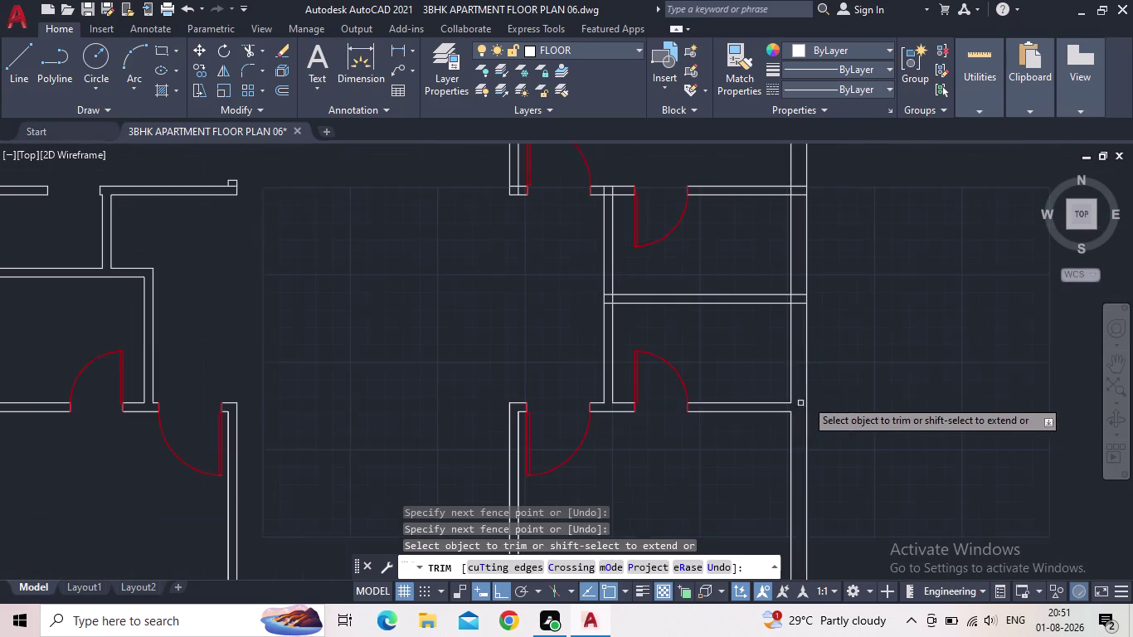
Trim both crossing segments at the nearby wall intersection.
scroll(up, 3)
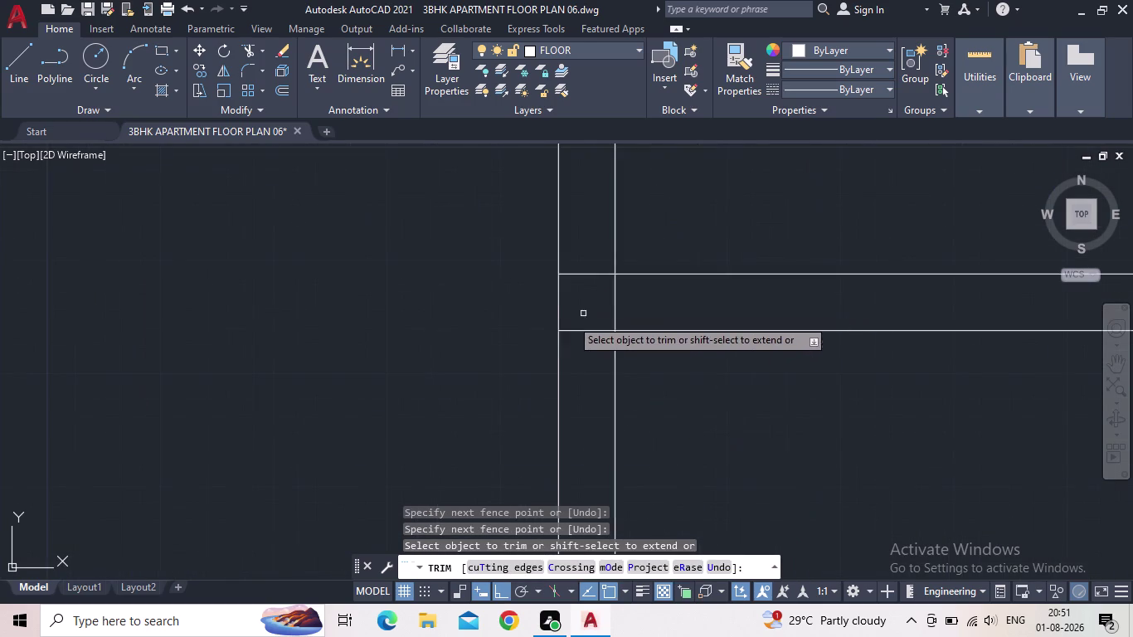
scroll(up, 3)
drag(598, 369, 598, 362)
click(613, 216)
drag(620, 256, 636, 265)
click(690, 271)
scroll(down, 3)
Remove all crossing segments to clean up the next T-junction.
middle_drag(658, 283, 614, 431)
scroll(down, 3)
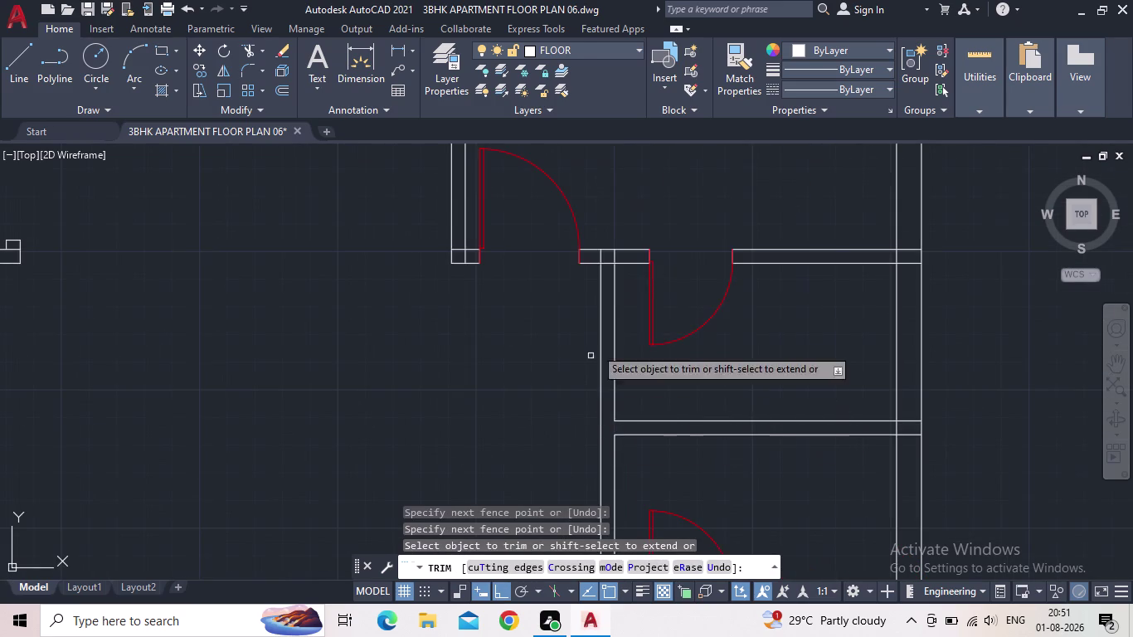
scroll(up, 3)
drag(610, 313, 609, 303)
click(605, 270)
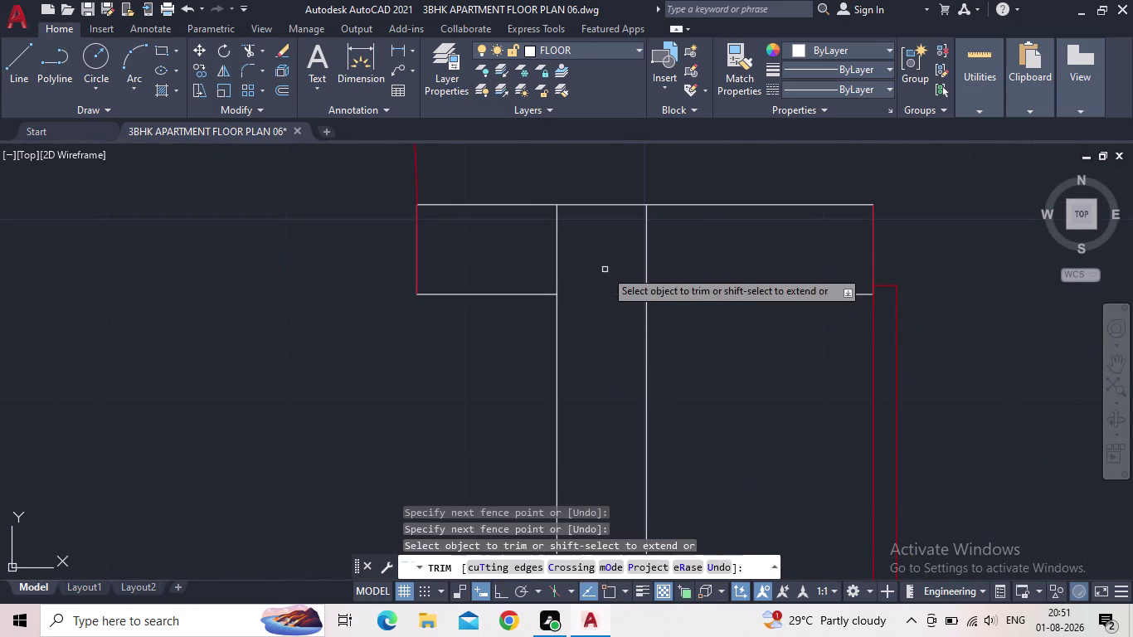
drag(591, 262, 578, 261)
click(532, 258)
click(633, 253)
click(670, 247)
scroll(down, 3)
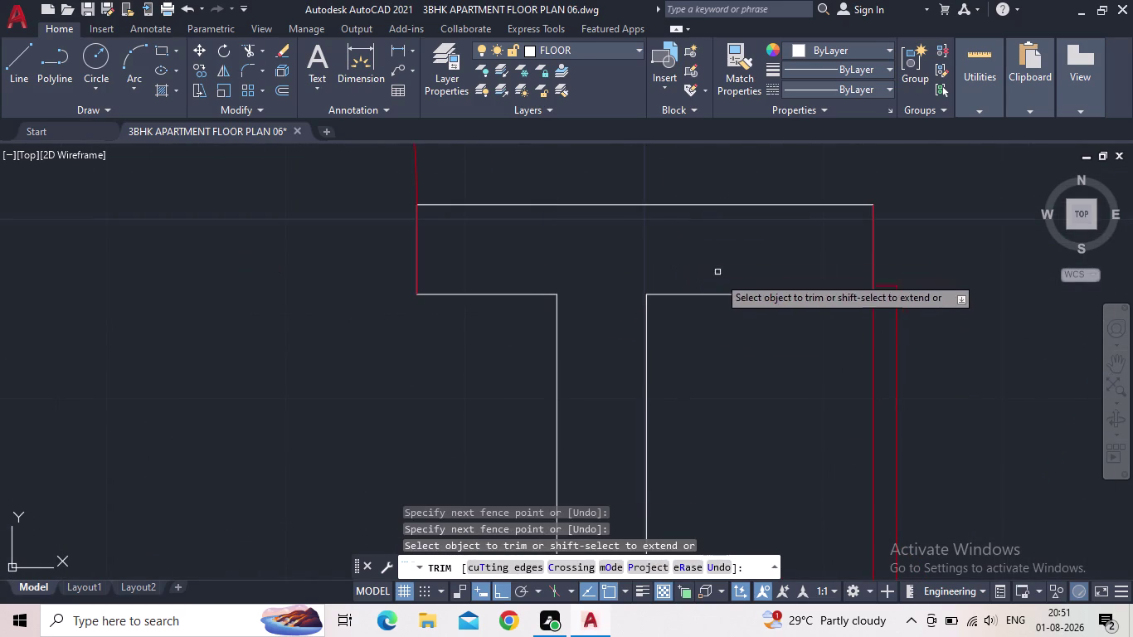
scroll(down, 3)
Trim the crossing segment at one junction and fence across the next.
middle_drag(743, 364, 689, 368)
scroll(up, 3)
drag(420, 277, 409, 277)
click(331, 277)
middle_drag(344, 310, 658, 456)
drag(603, 364, 596, 339)
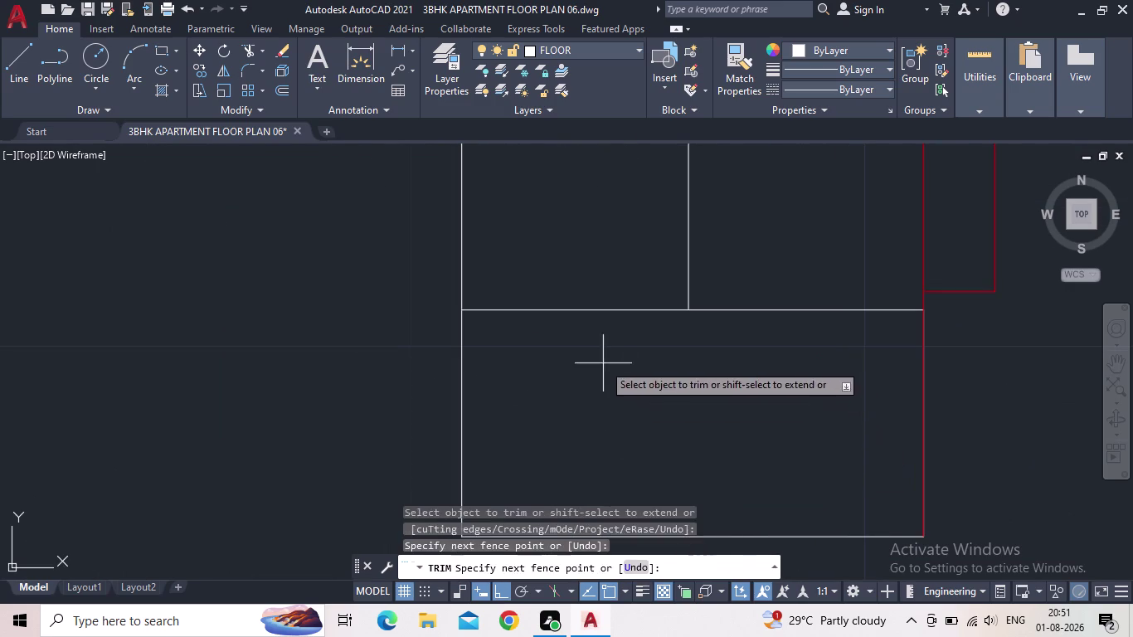
drag(570, 264, 573, 285)
scroll(down, 3)
scroll(down, 3)
scroll(down, 3)
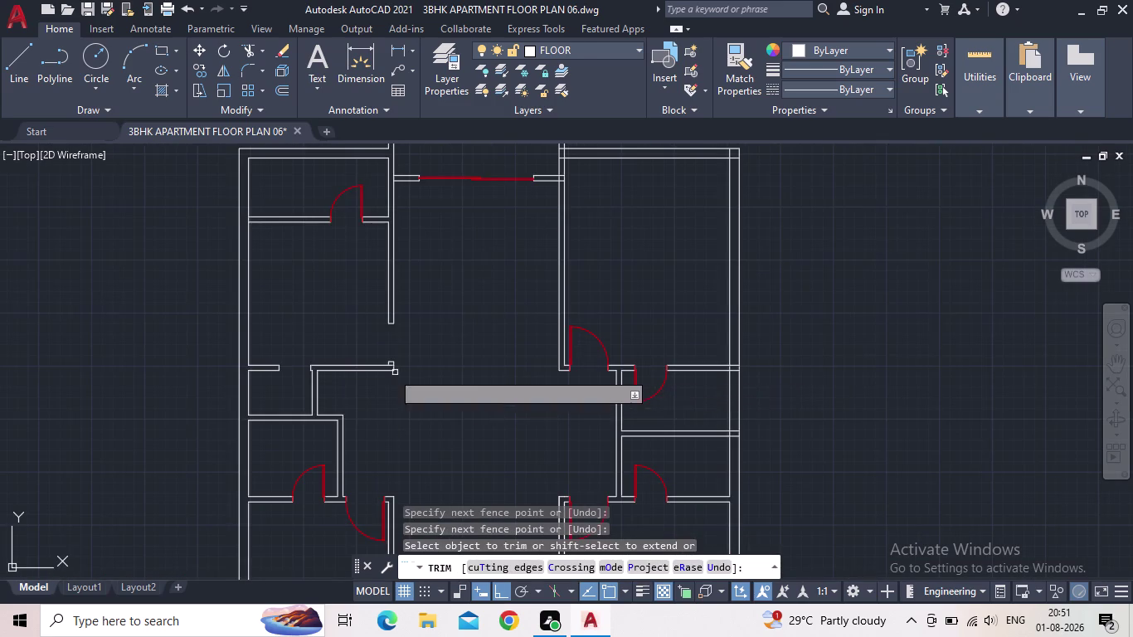
Fence-trim the wall overlap at the junction beside the door.
middle_drag(460, 373, 450, 441)
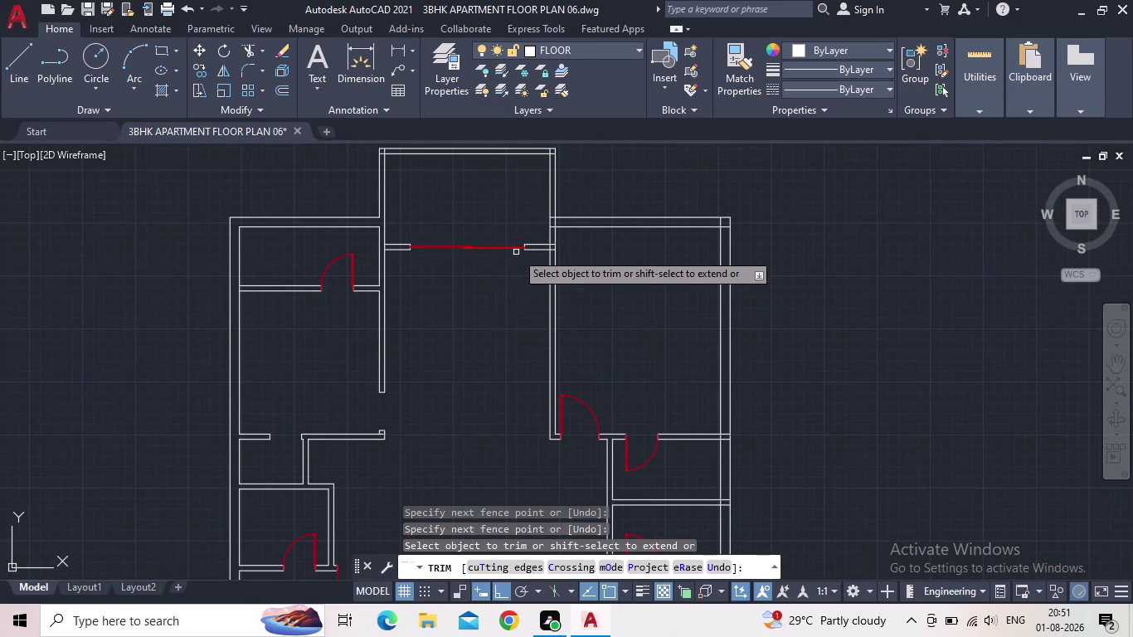
scroll(up, 3)
scroll(up, 3)
drag(686, 247, 684, 239)
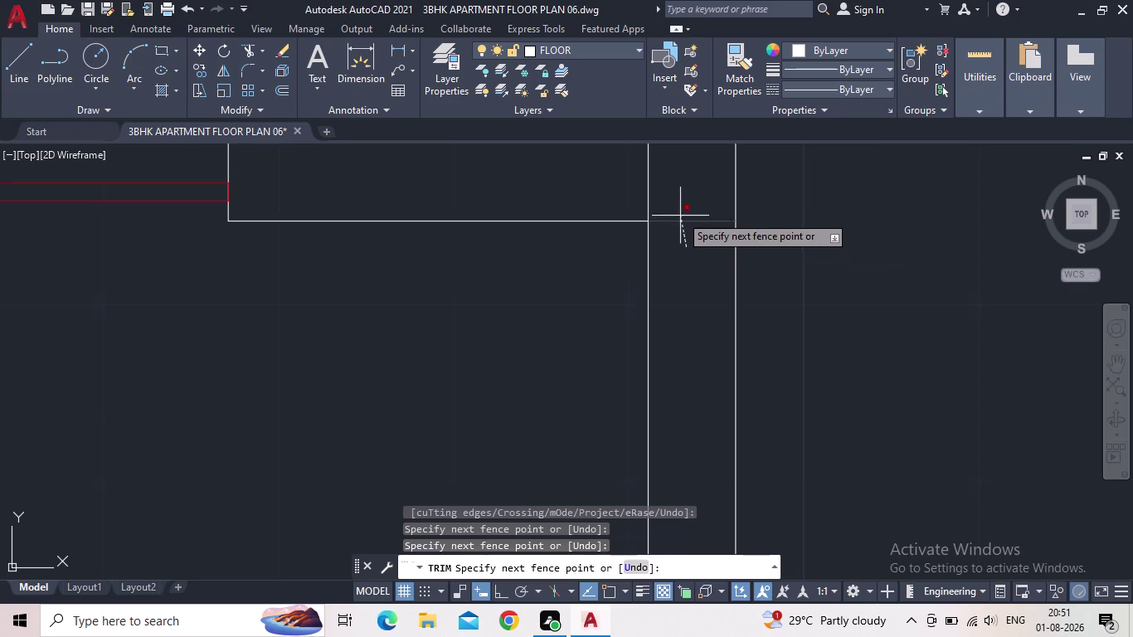
click(681, 214)
drag(667, 201, 629, 202)
click(617, 201)
scroll(down, 3)
Trim one more wall overlap, then undo that last trim.
click(613, 202)
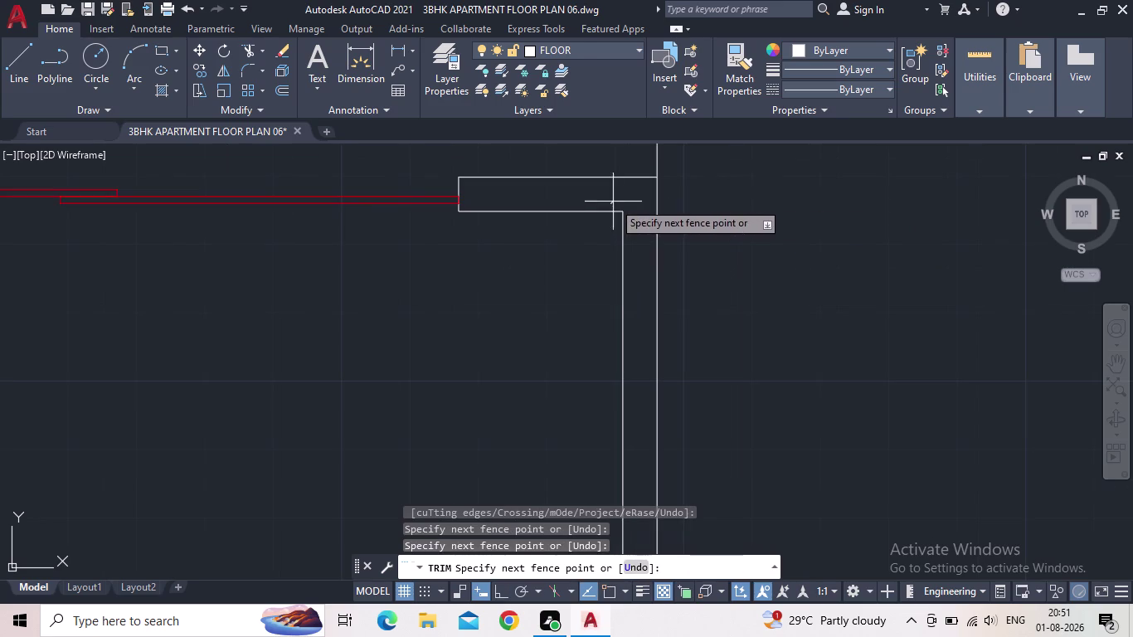
middle_drag(618, 215, 546, 443)
scroll(down, 3)
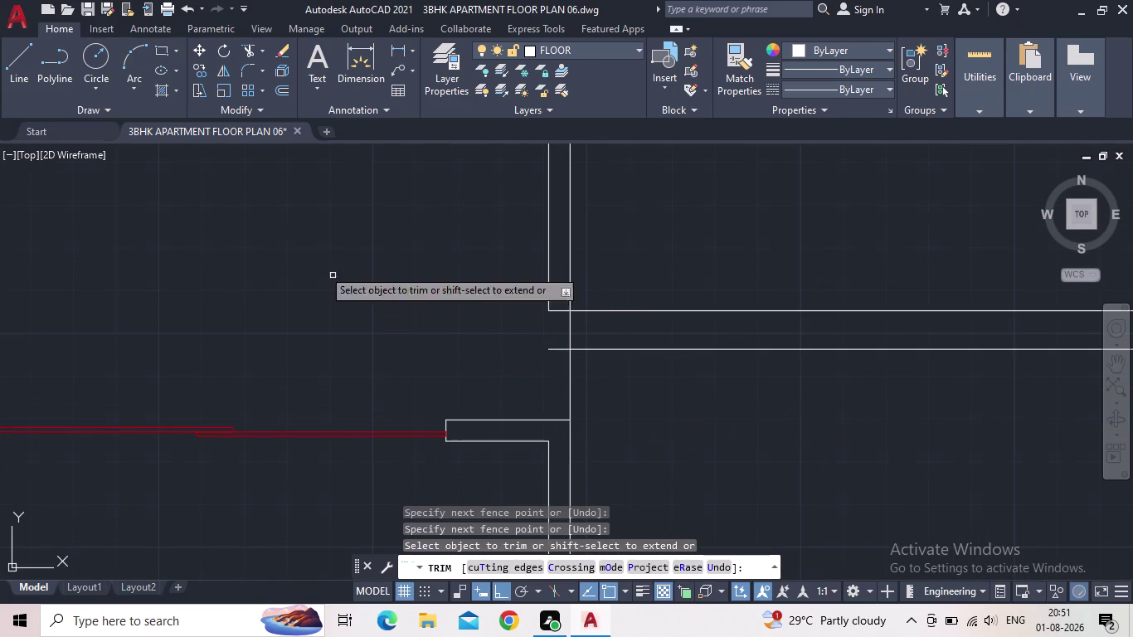
click(189, 9)
scroll(down, 3)
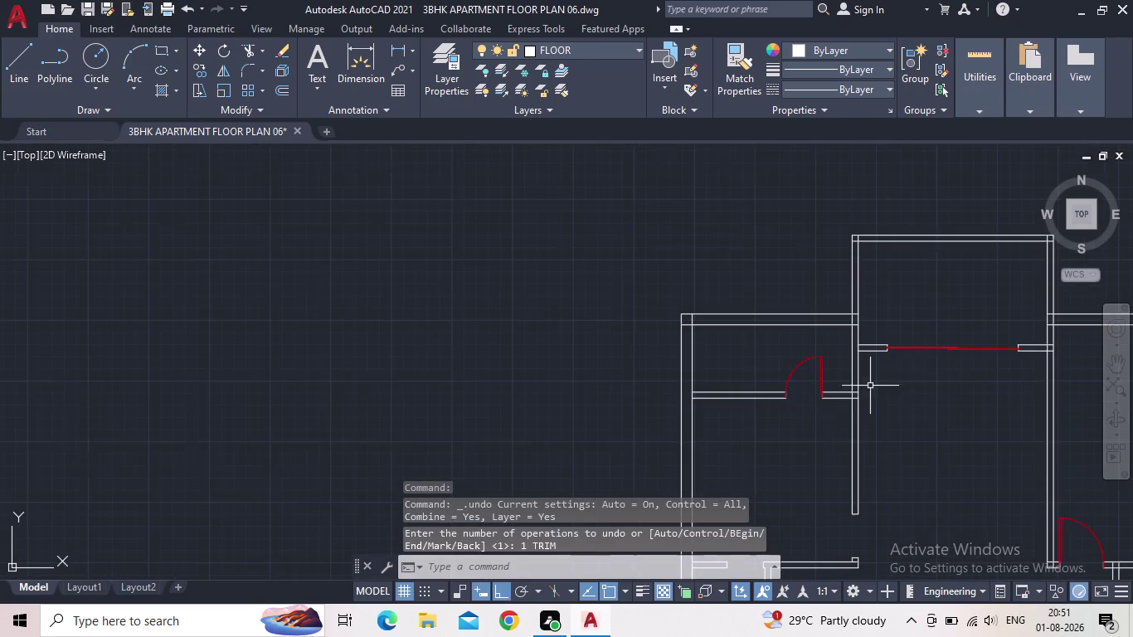
Restart TRIM (TR) and fence-trim the wall end lines at the right-hand junction.
middle_drag(928, 390, 582, 468)
scroll(up, 3)
middle_drag(701, 421, 770, 369)
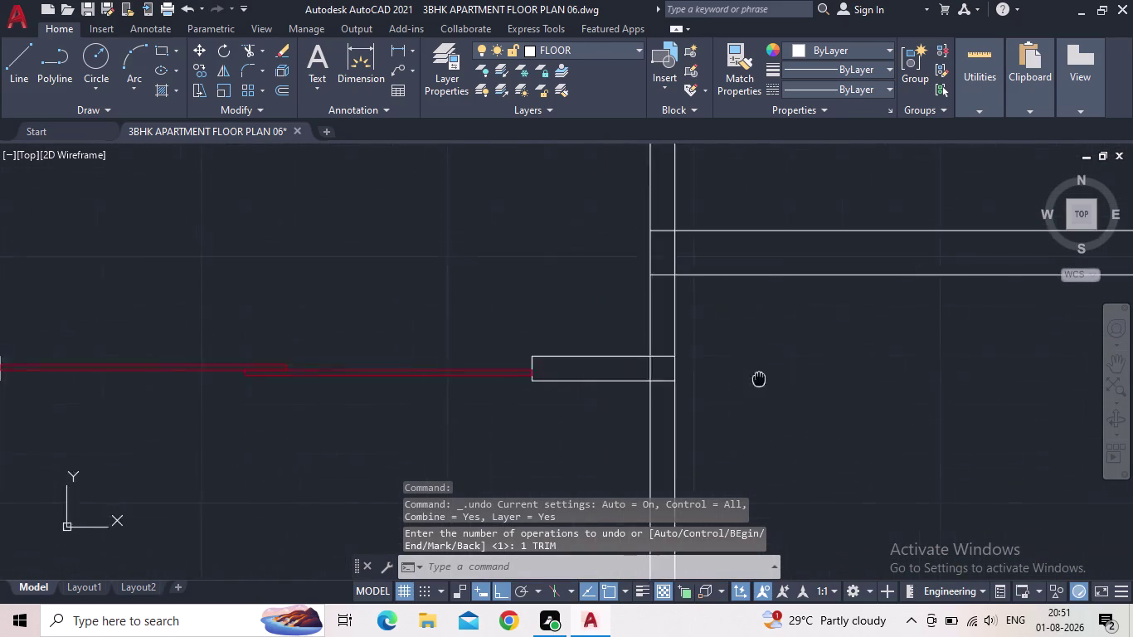
middle_drag(771, 369, 817, 340)
key(t)
key(r)
key(Return)
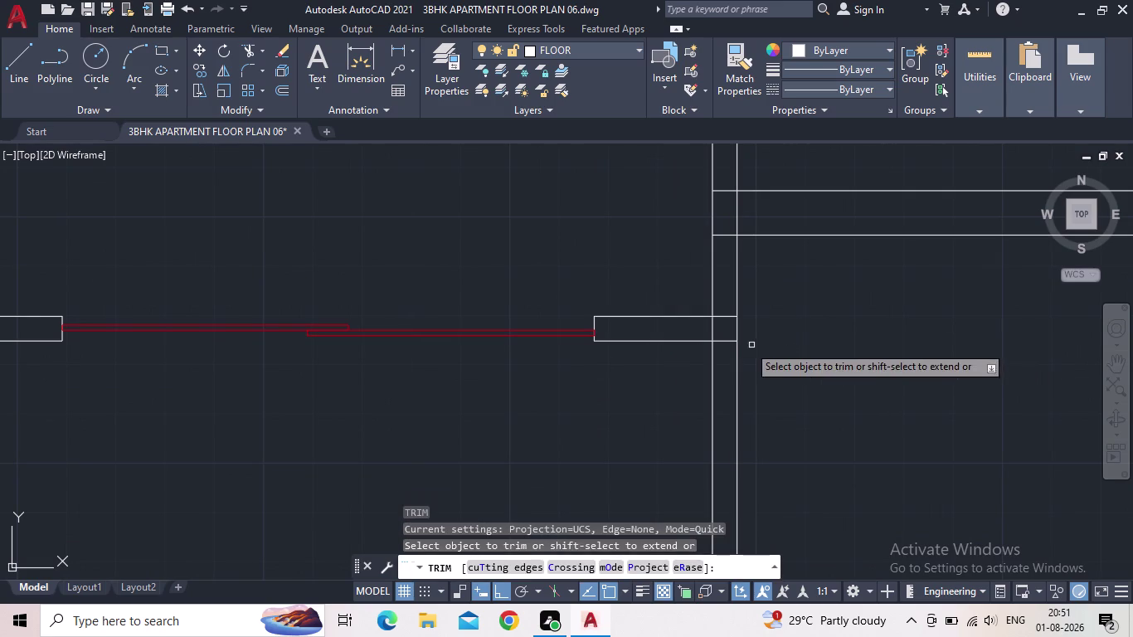
scroll(up, 3)
drag(742, 338, 743, 326)
click(740, 279)
drag(713, 279, 704, 279)
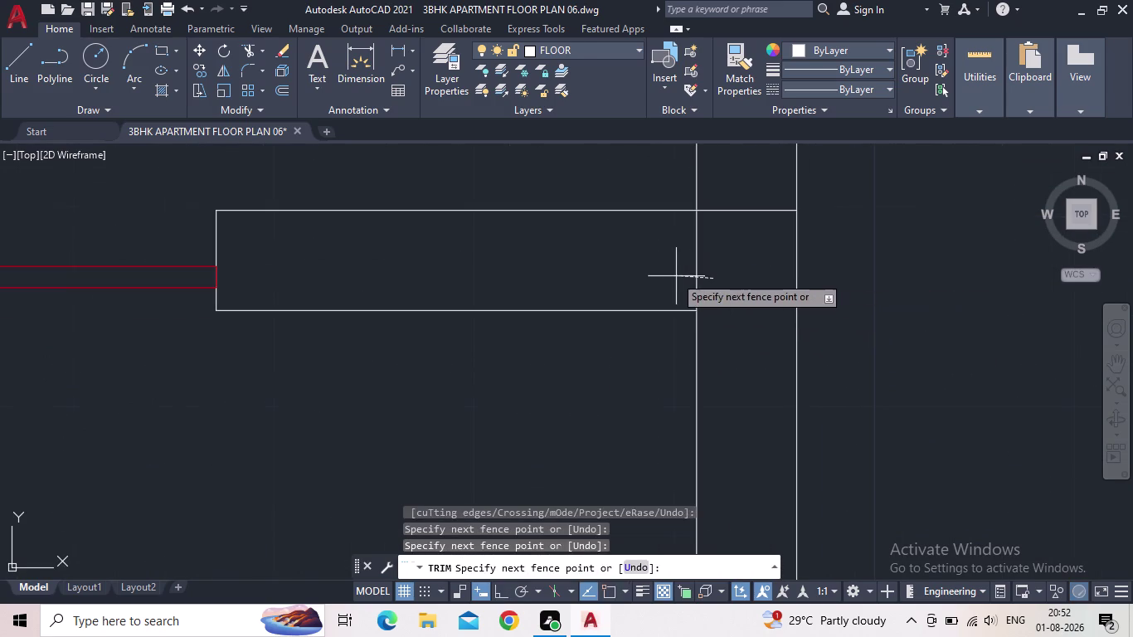
click(672, 275)
Trim the remaining junction overlap and the stray lines at the wall corner below.
drag(761, 237, 758, 230)
click(752, 171)
scroll(down, 3)
middle_drag(752, 234, 743, 286)
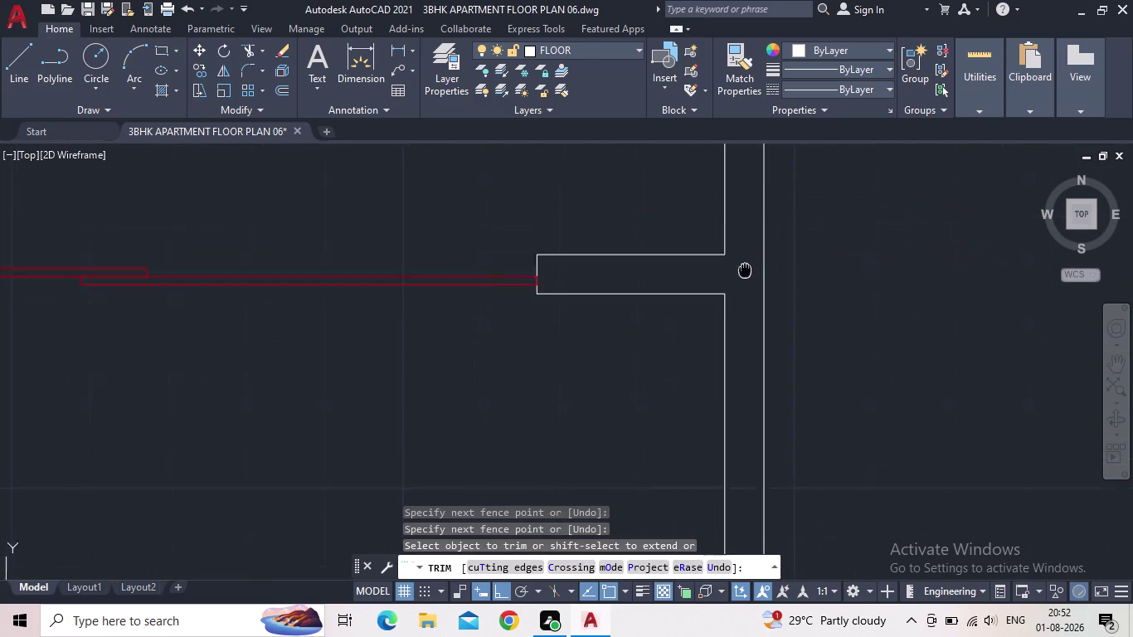
middle_drag(743, 285, 684, 568)
scroll(down, 3)
click(675, 443)
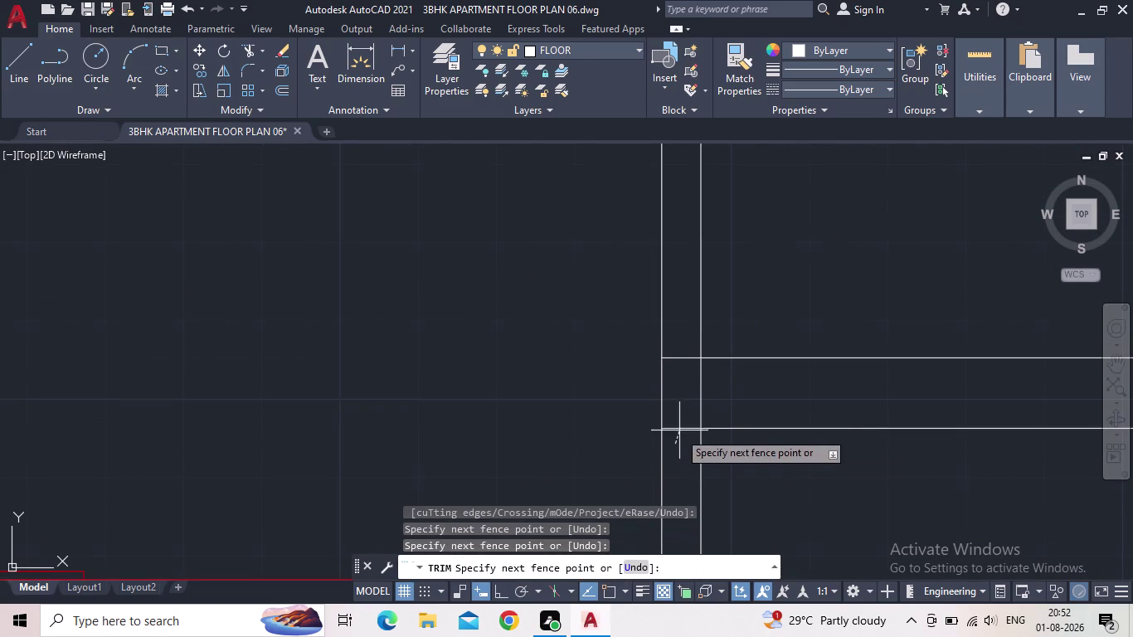
click(672, 323)
click(686, 381)
click(729, 386)
Trim away the overlapping lines at the upper wall corner.
scroll(down, 3)
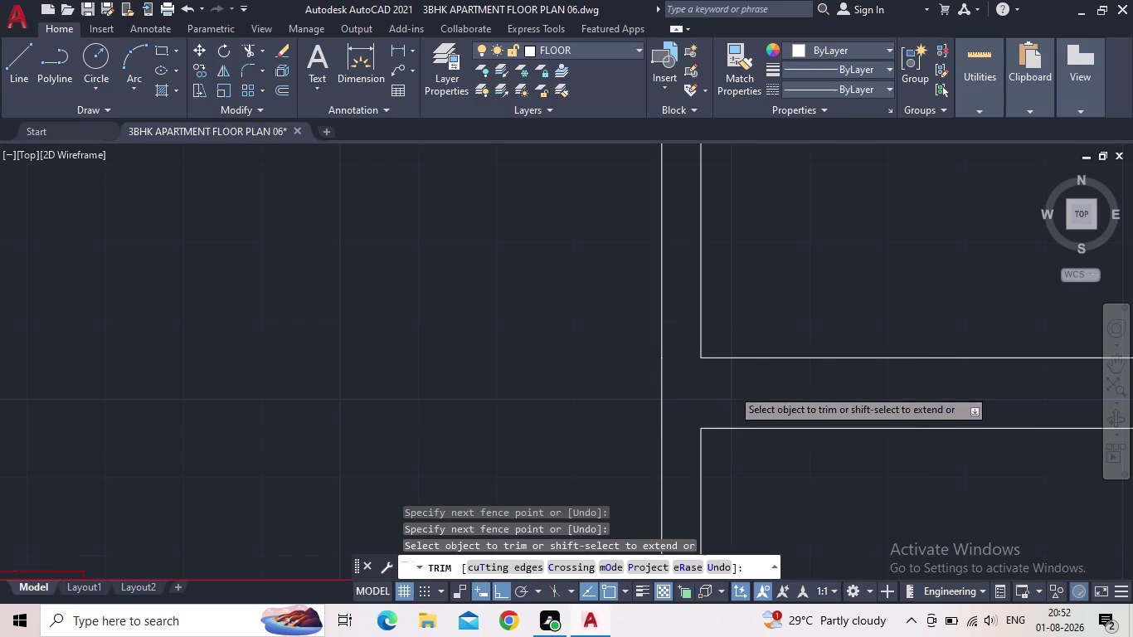
scroll(down, 3)
scroll(up, 3)
click(778, 290)
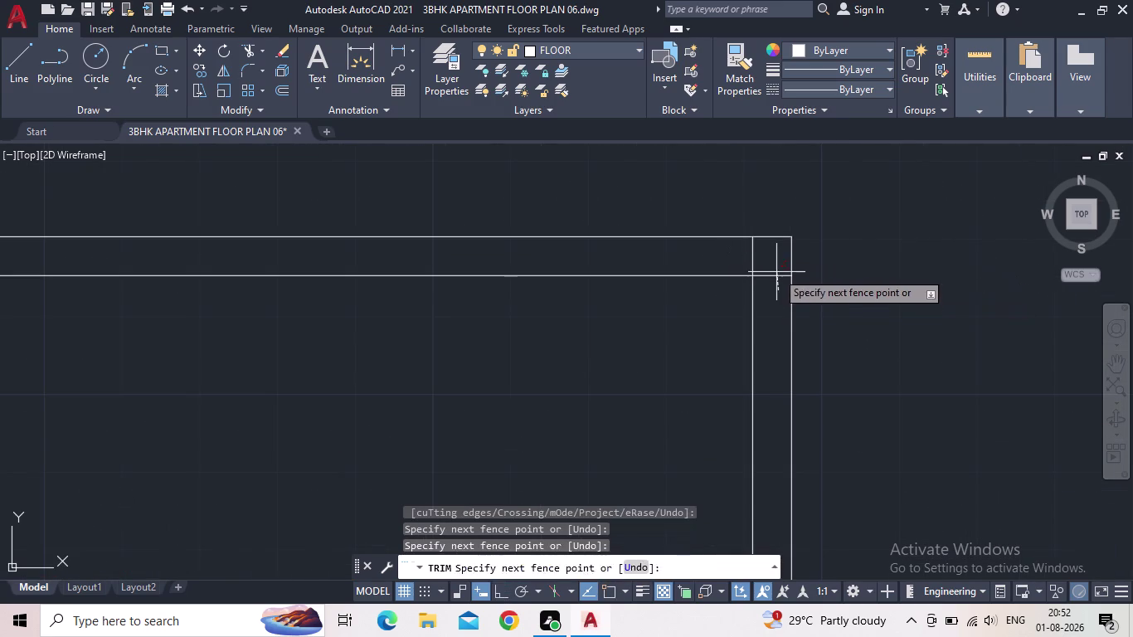
click(776, 269)
click(772, 263)
click(742, 259)
scroll(down, 3)
Trim the corner overlap and leftover line piece at the next wall corner.
middle_drag(551, 352, 848, 380)
scroll(up, 3)
click(728, 322)
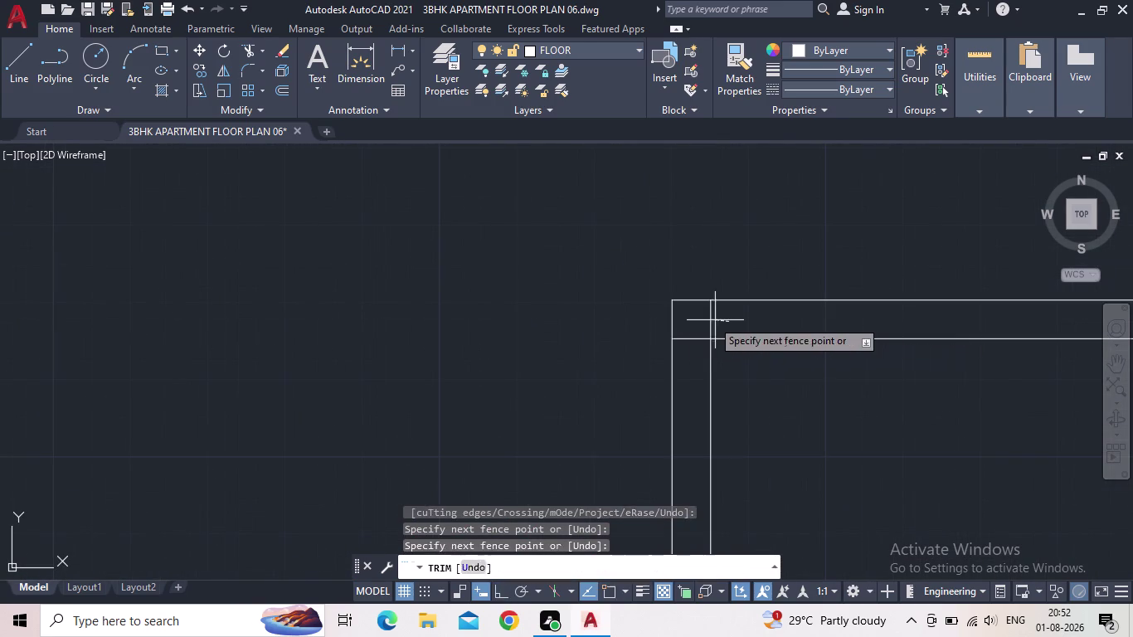
click(708, 319)
click(695, 326)
click(695, 343)
Trim the crossing wall lines at the junction and the leftover line in the opening.
middle_drag(720, 396, 789, 294)
scroll(down, 3)
middle_drag(775, 413, 789, 279)
scroll(up, 3)
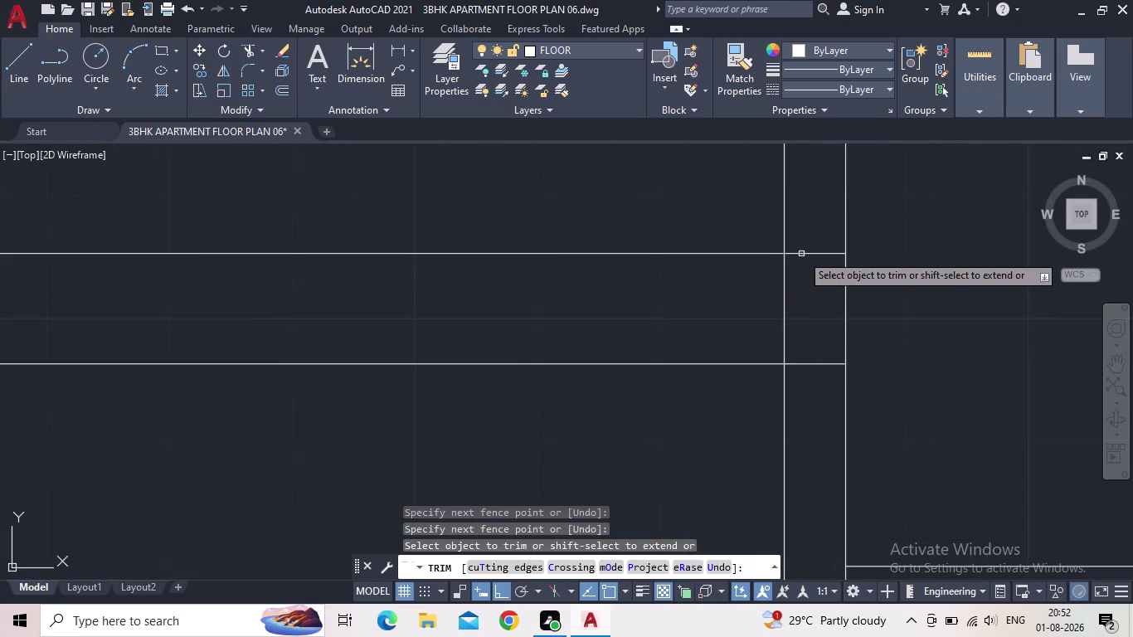
click(801, 249)
click(802, 260)
click(782, 274)
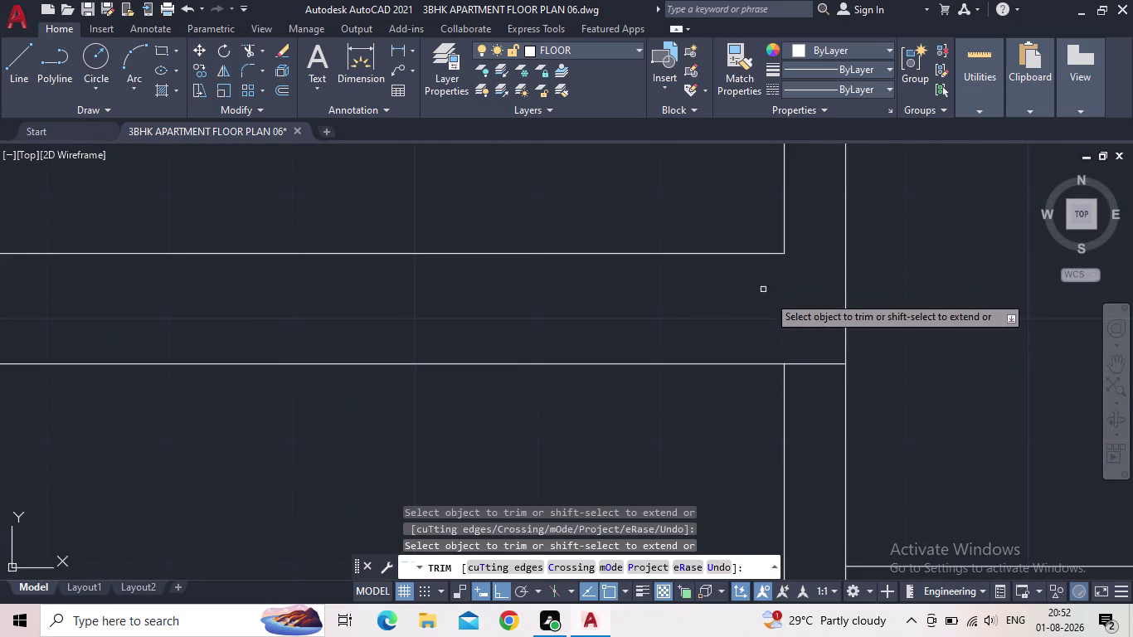
click(817, 362)
Trim the overlapping lines at the remaining room corner.
scroll(down, 3)
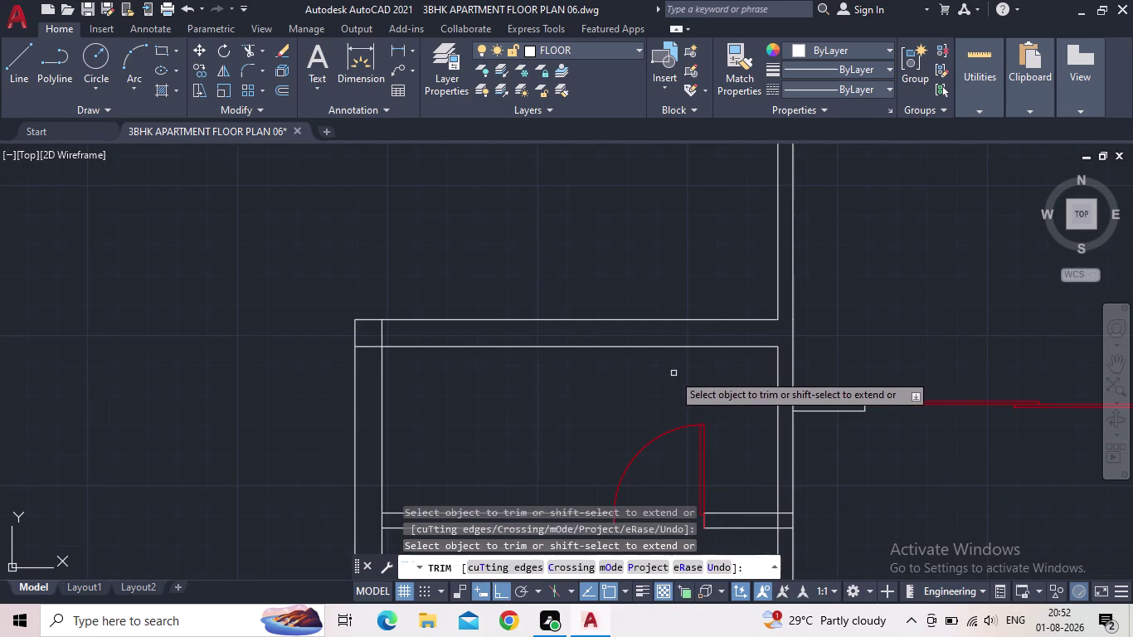
scroll(up, 3)
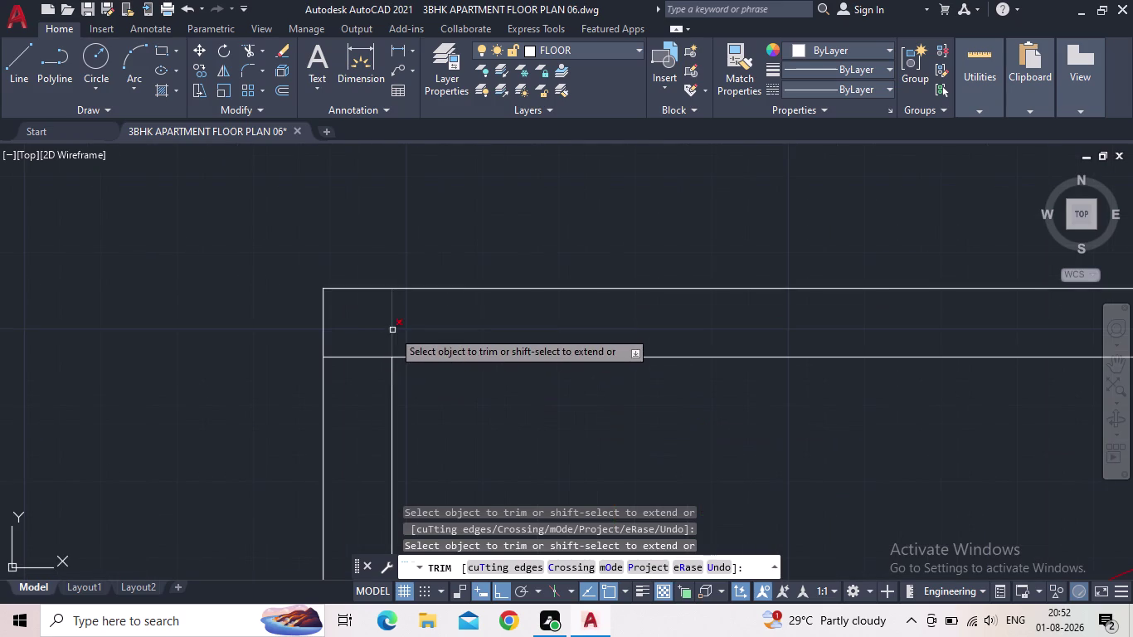
click(392, 331)
click(359, 356)
scroll(down, 3)
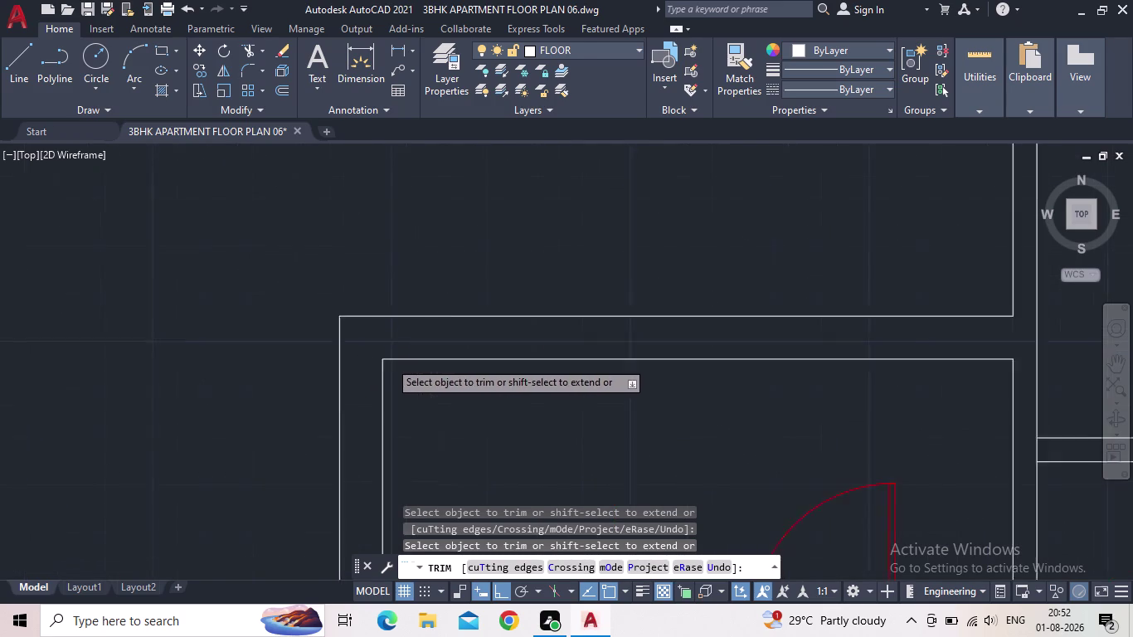
middle_drag(591, 375, 804, 235)
scroll(down, 3)
middle_drag(782, 335, 634, 343)
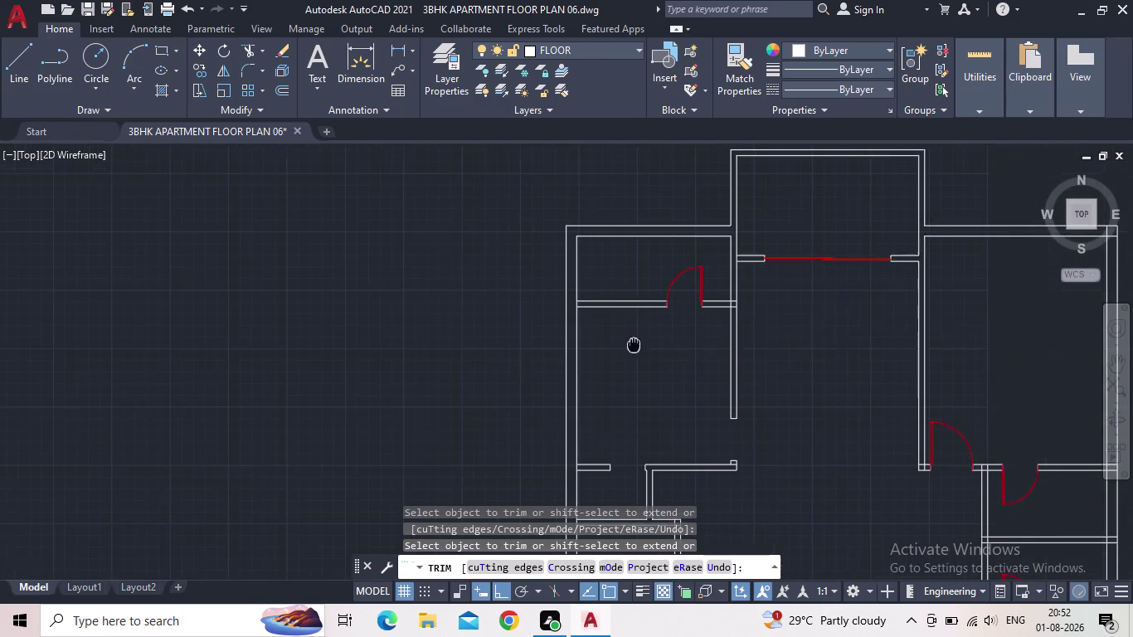
Fence-trim the overlapping wall lines at the door wall junction.
scroll(up, 3)
click(670, 368)
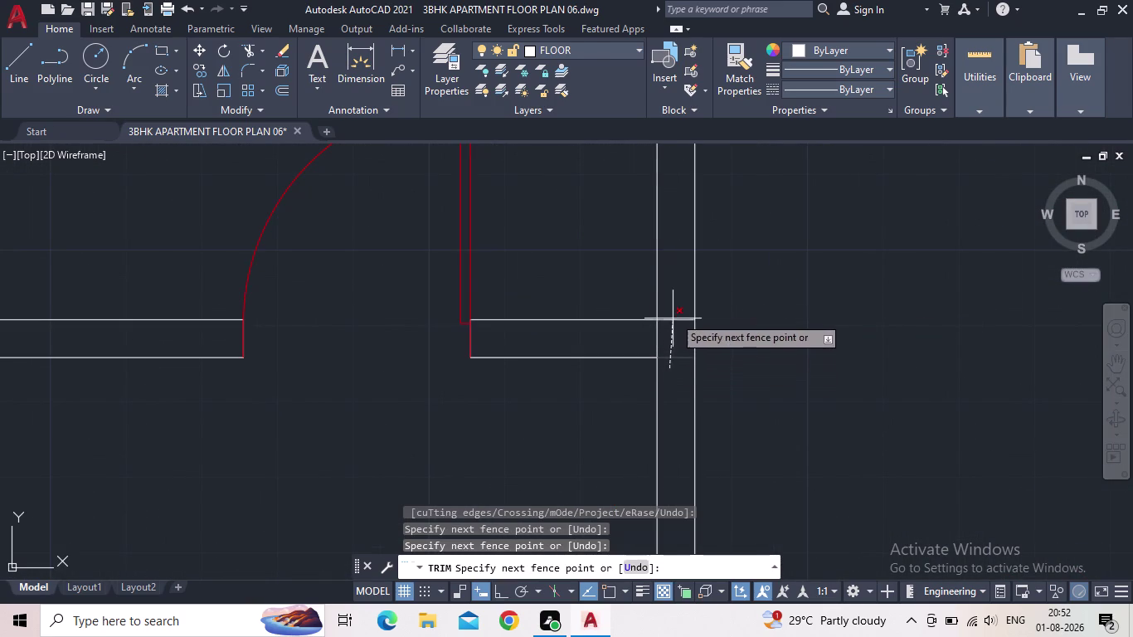
click(674, 310)
click(666, 337)
click(627, 345)
Trim both overlapping lines at the corridor wall junction.
scroll(down, 3)
middle_drag(571, 392, 596, 372)
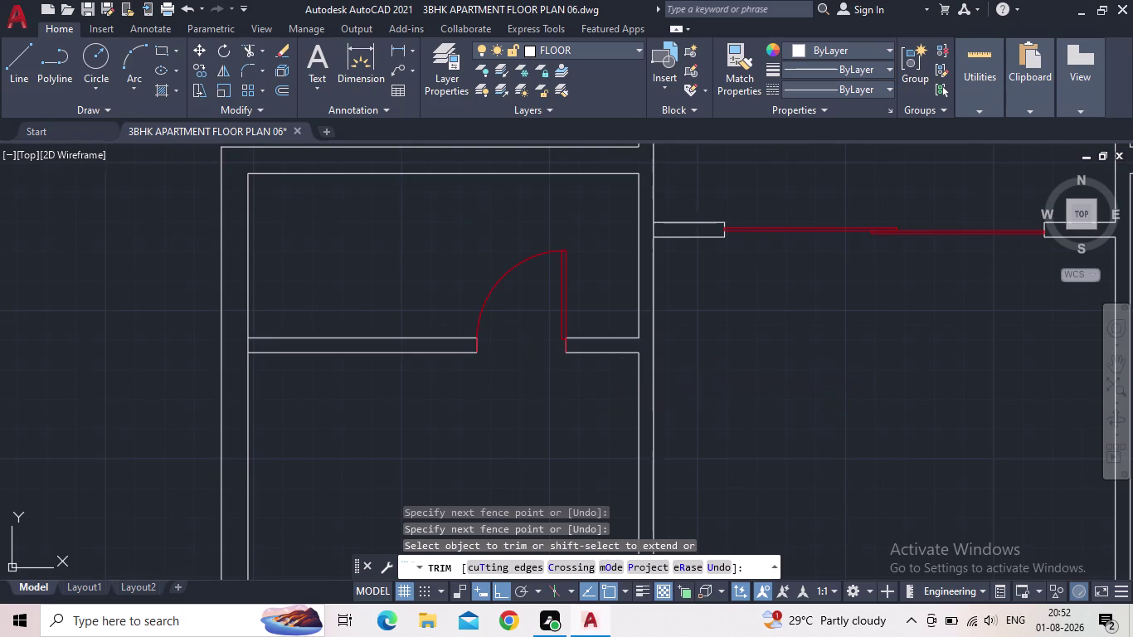
middle_drag(595, 373, 707, 302)
scroll(down, 3)
middle_drag(672, 365, 668, 270)
scroll(up, 3)
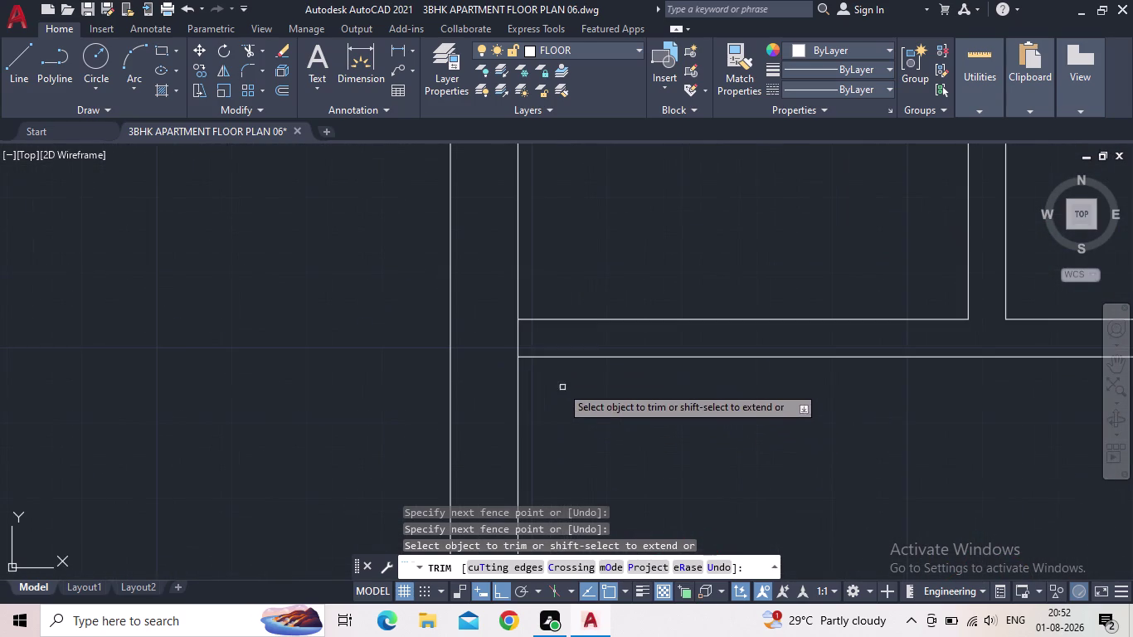
click(536, 346)
click(502, 347)
Clean up the bathroom wall corner and the wall line beside the door.
scroll(down, 3)
middle_drag(549, 305, 574, 350)
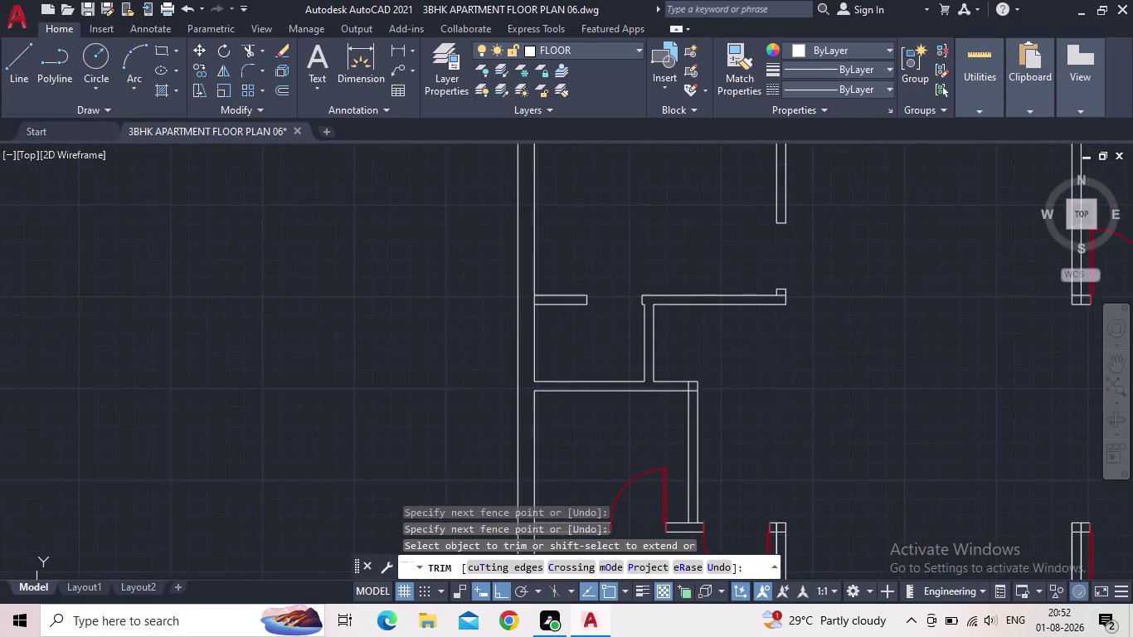
scroll(up, 3)
click(459, 171)
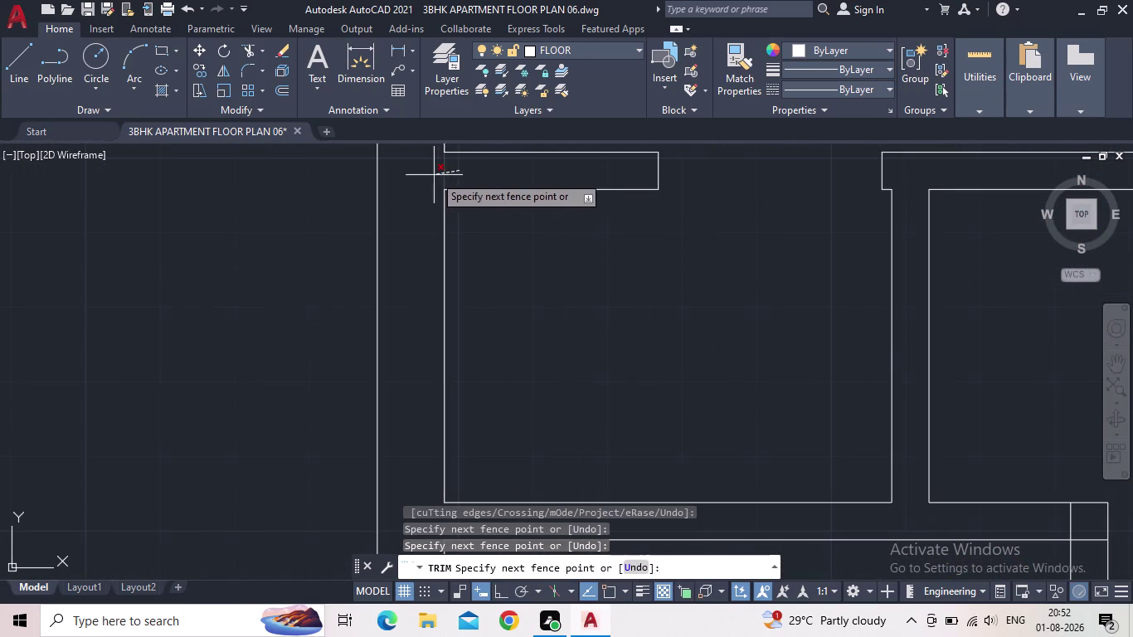
click(434, 175)
scroll(down, 3)
middle_drag(546, 326, 606, 218)
scroll(up, 3)
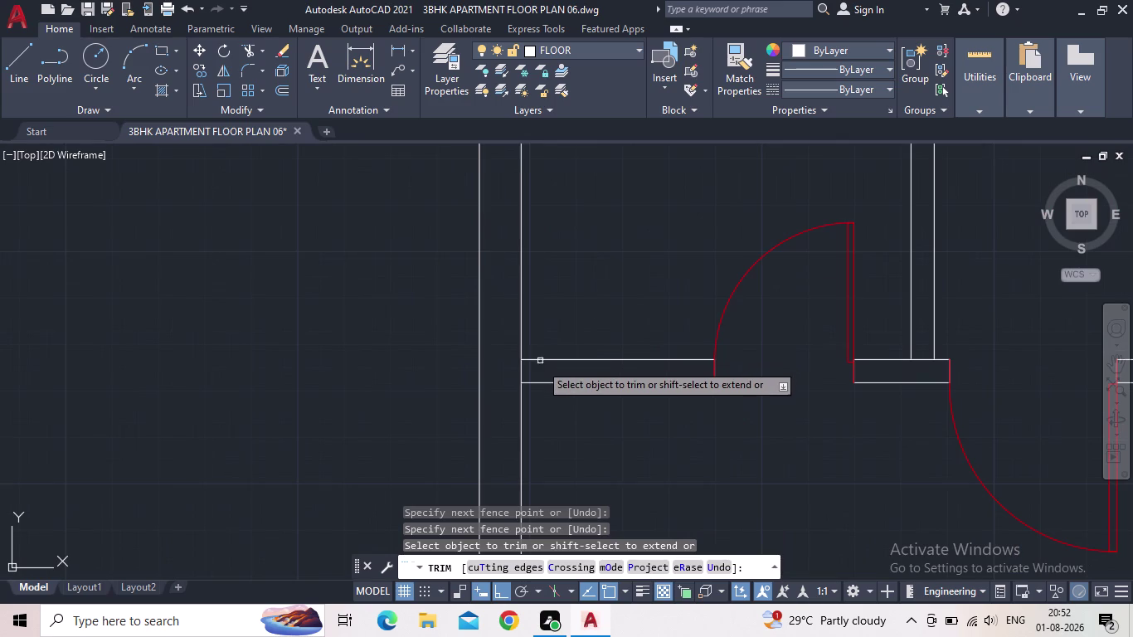
click(535, 369)
click(513, 367)
Trim the extra lines at the door jambs and the top wall corner.
scroll(down, 3)
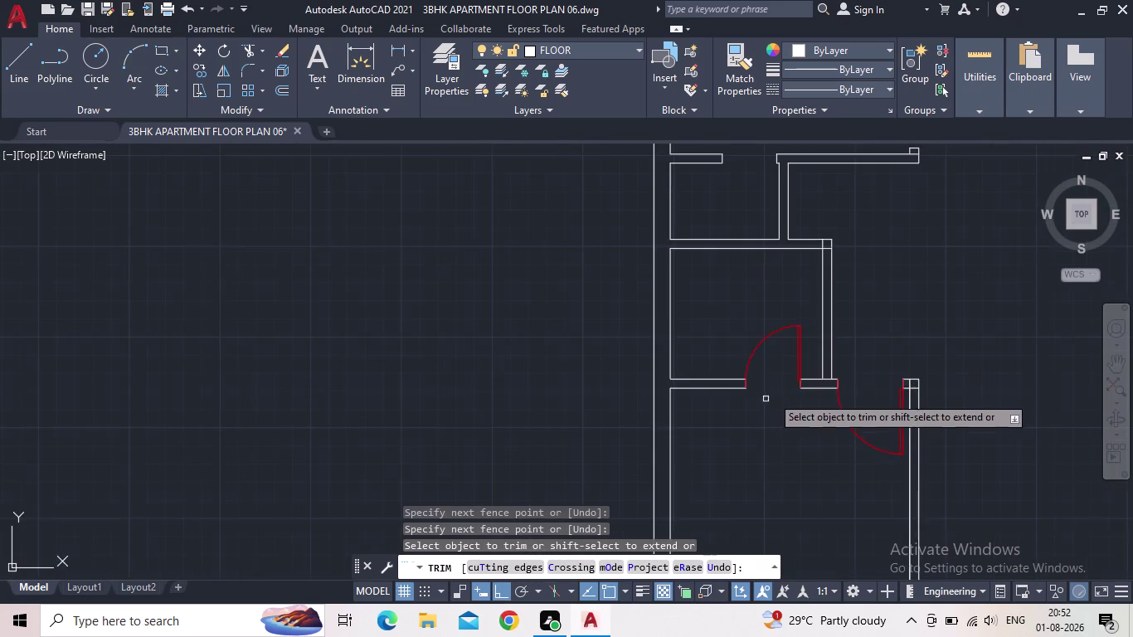
scroll(up, 3)
click(653, 472)
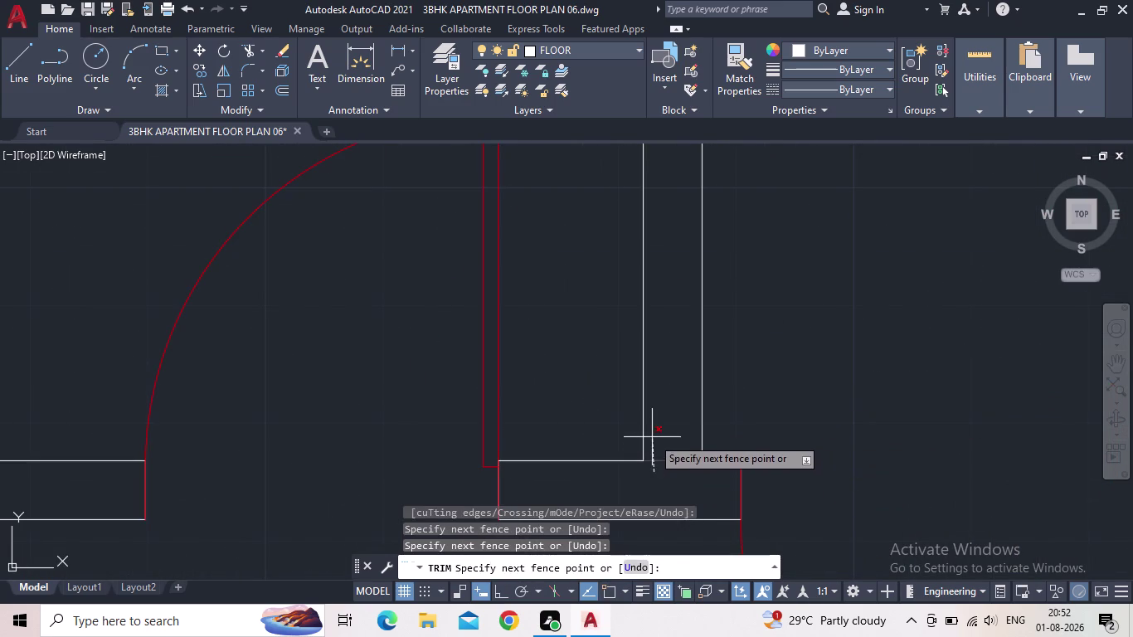
click(652, 437)
scroll(down, 3)
middle_drag(773, 381, 694, 301)
scroll(up, 3)
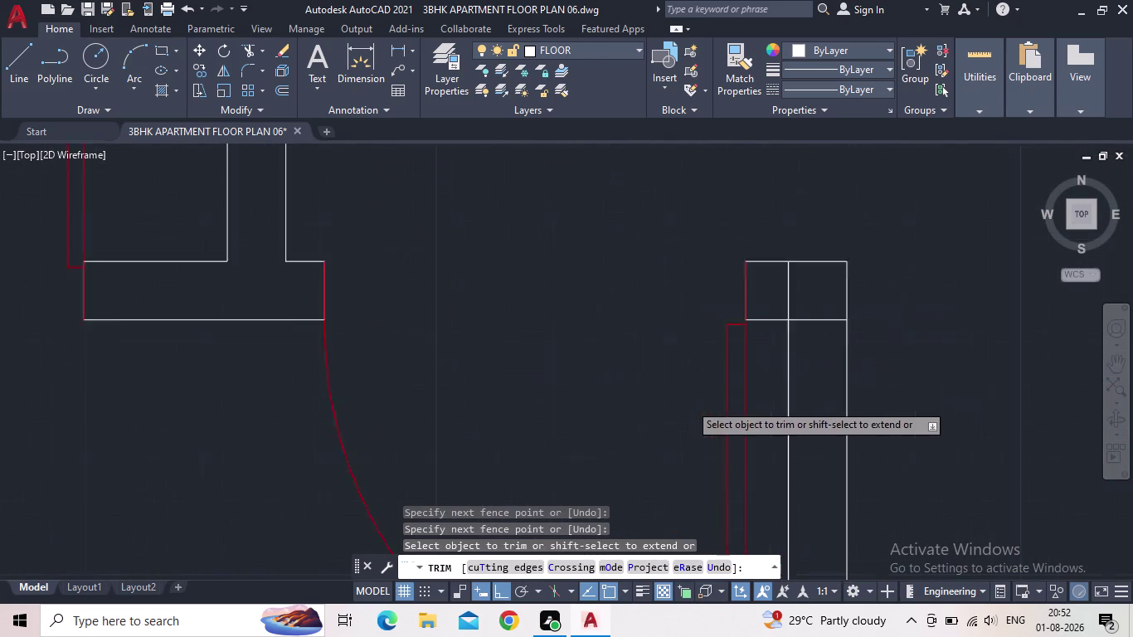
drag(989, 229, 988, 221)
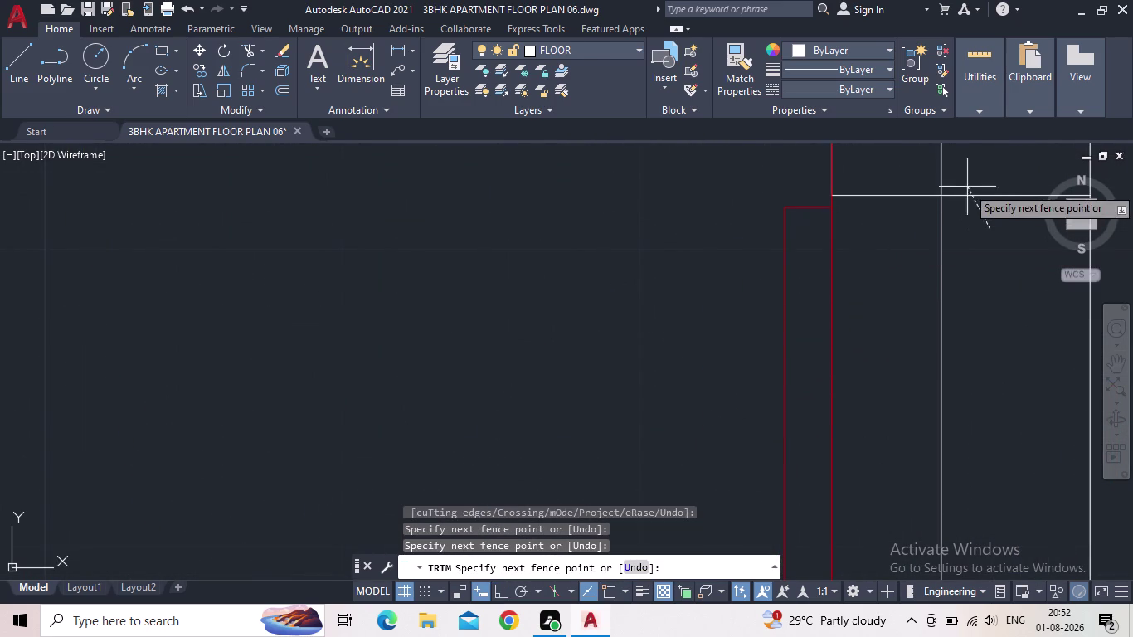
click(966, 186)
drag(956, 180, 946, 179)
click(918, 179)
Remove the overlapping wall lines around the double door.
scroll(down, 3)
middle_drag(876, 316, 710, 285)
scroll(down, 3)
middle_drag(704, 462, 830, 188)
middle_drag(771, 253, 541, 367)
scroll(up, 3)
click(599, 391)
click(601, 374)
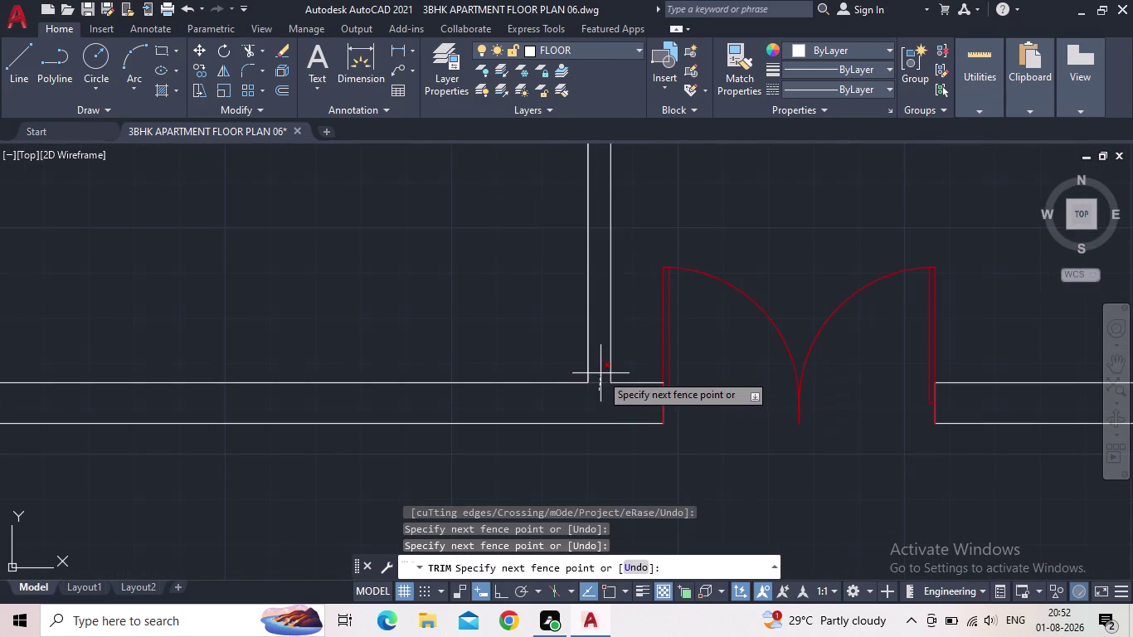
scroll(down, 3)
middle_drag(736, 434, 625, 513)
scroll(up, 3)
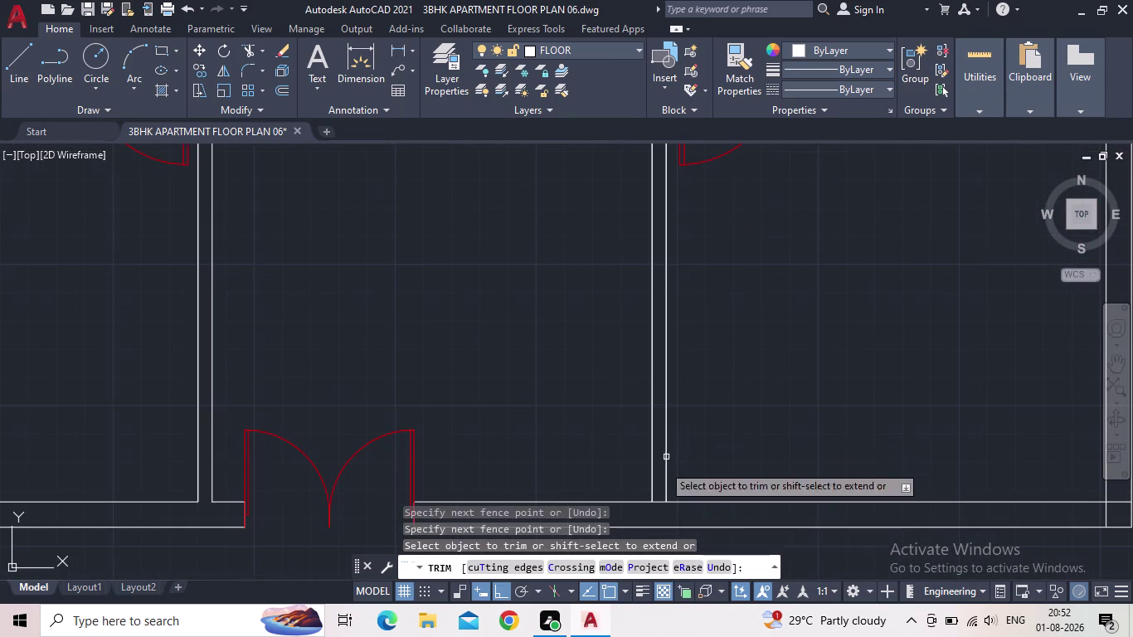
click(659, 501)
Fence-trim the extra line ends at the next junction and nearby wall ends.
middle_drag(633, 314, 582, 539)
scroll(up, 3)
click(654, 324)
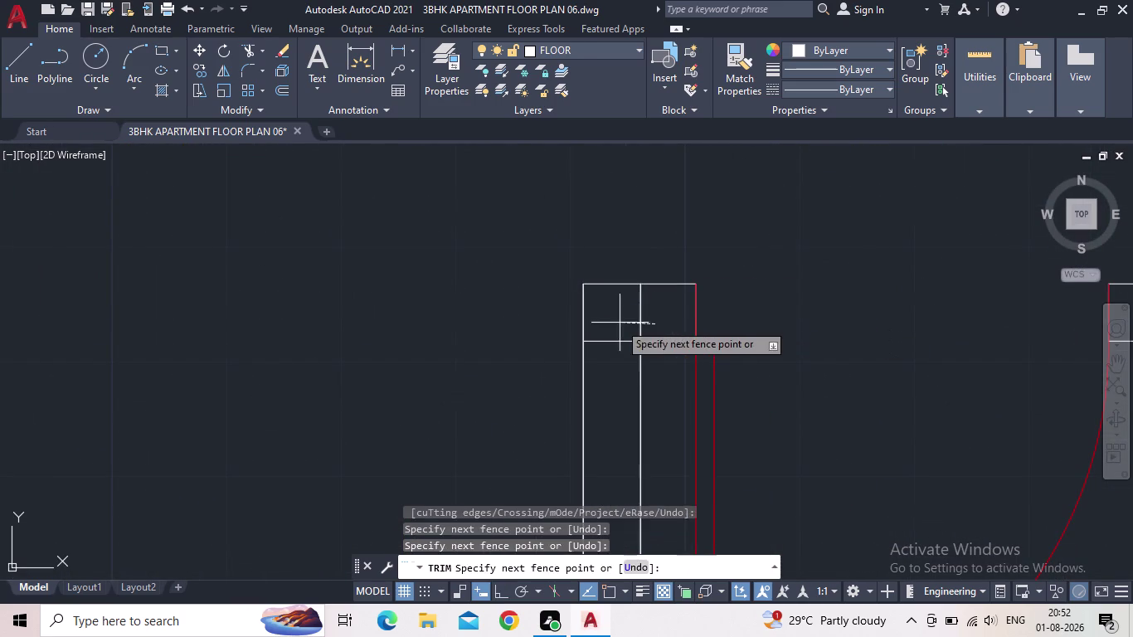
click(618, 323)
drag(617, 331, 620, 340)
click(620, 353)
scroll(down, 3)
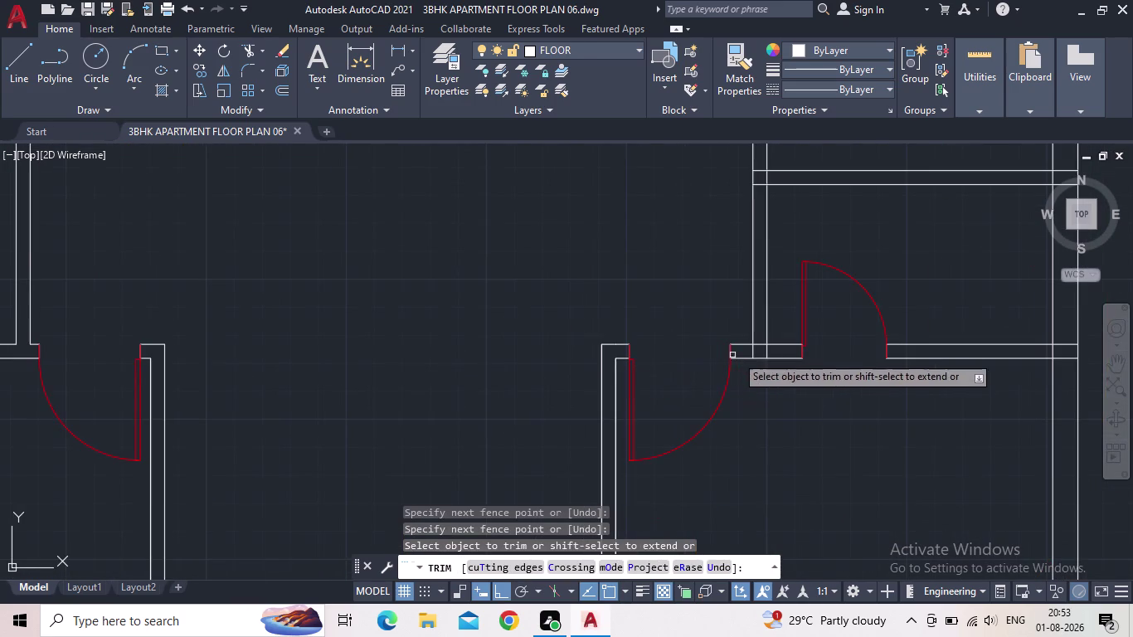
scroll(up, 3)
click(776, 344)
click(719, 348)
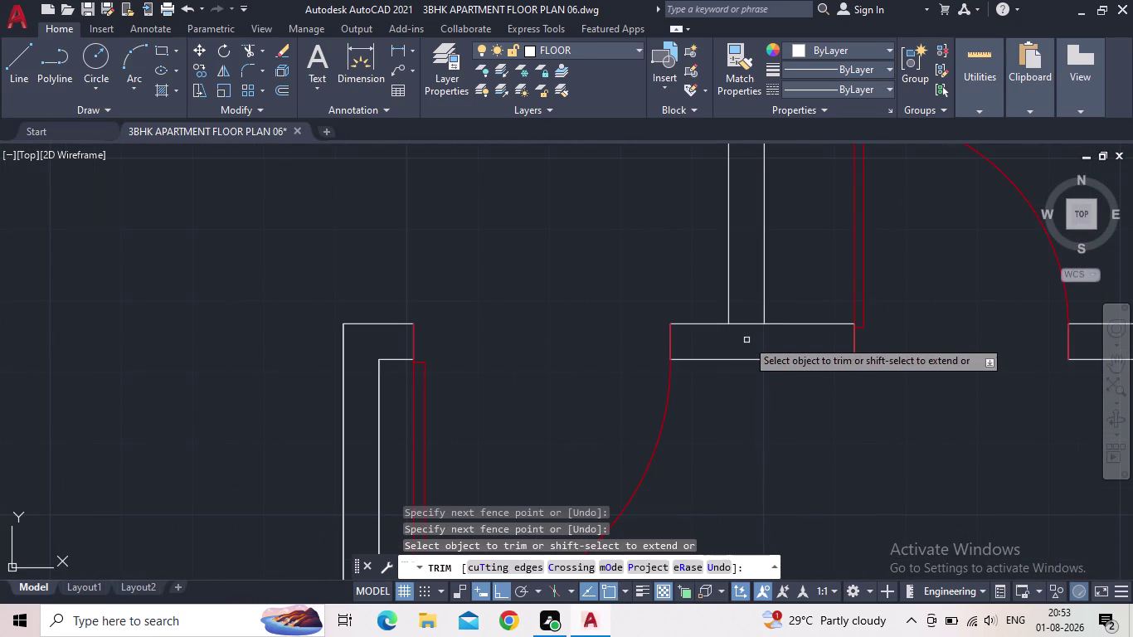
click(747, 327)
click(748, 310)
Trim the crossing wall lines at the lower wall junction.
scroll(down, 3)
middle_drag(753, 371, 728, 469)
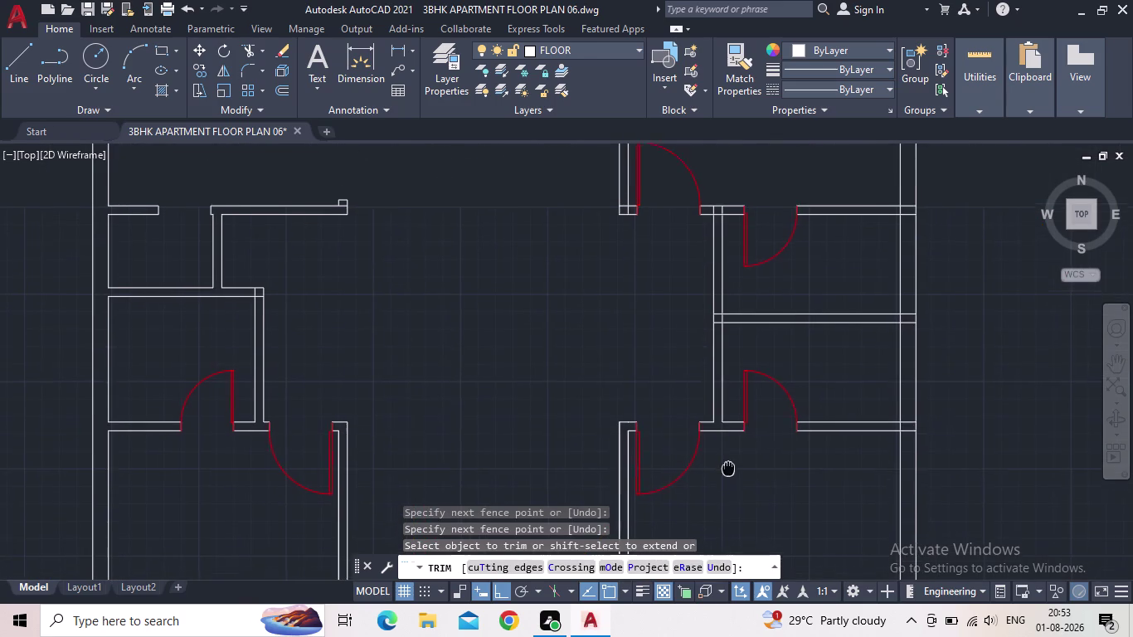
middle_drag(729, 468, 728, 471)
scroll(up, 3)
click(740, 393)
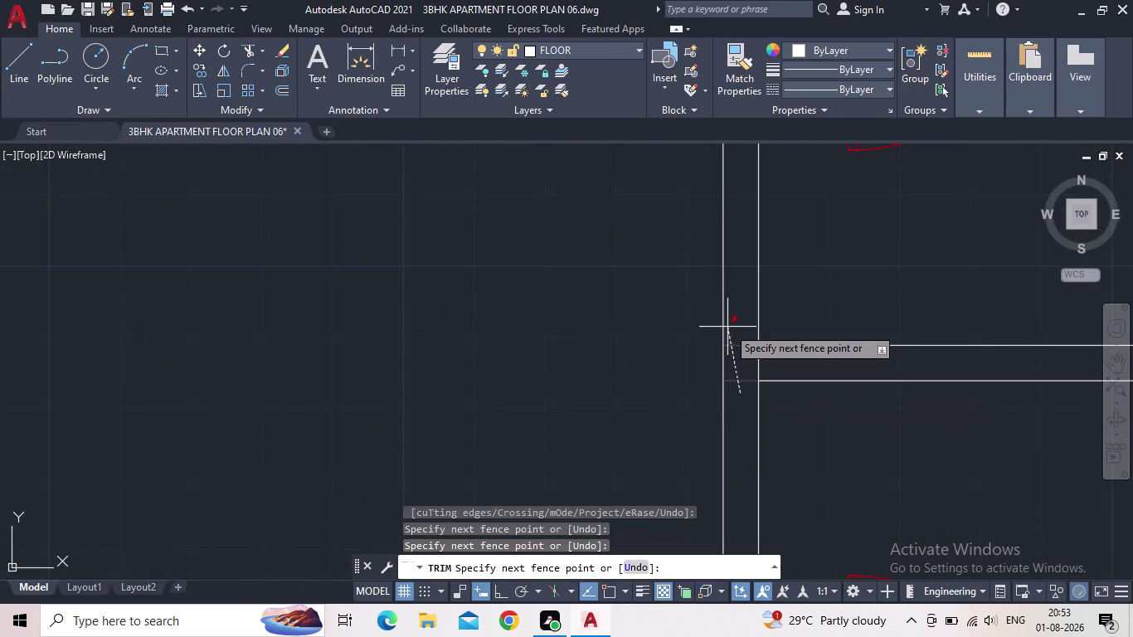
click(734, 331)
drag(748, 363, 756, 365)
click(777, 366)
Remove the overlap and the extra corner lines on the left wall.
scroll(down, 3)
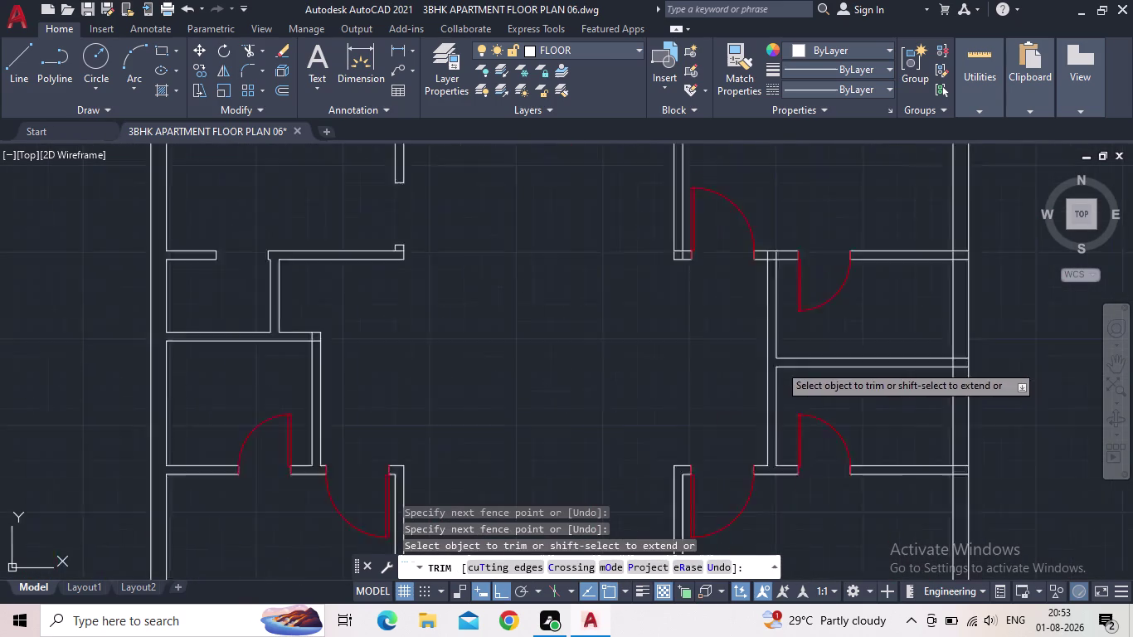
scroll(up, 3)
click(422, 439)
click(402, 438)
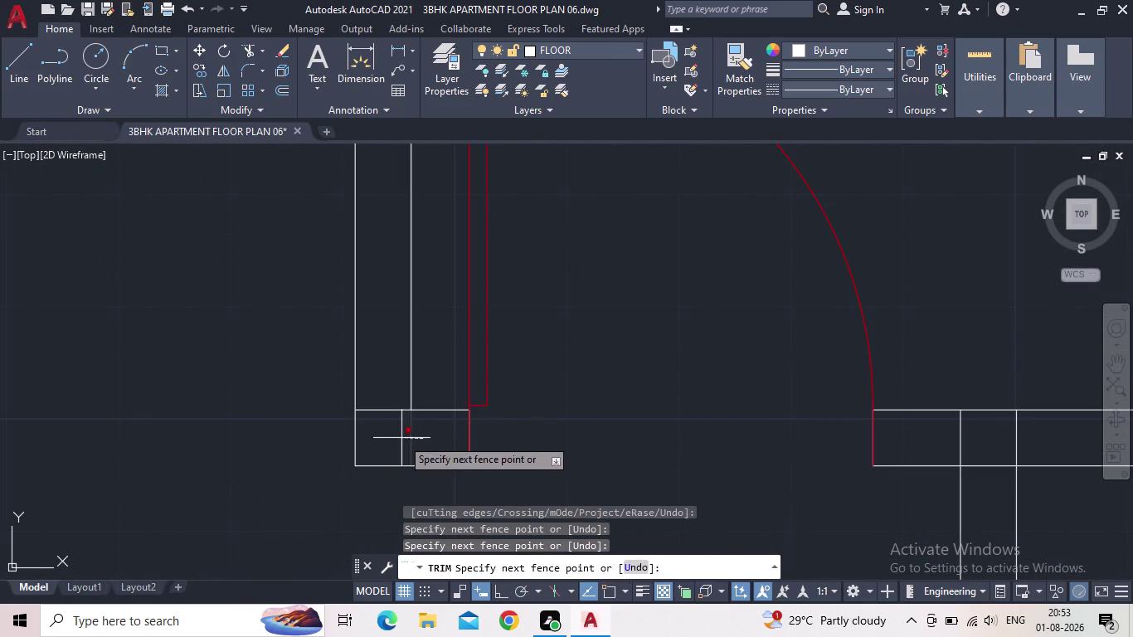
click(398, 421)
click(398, 393)
Trim the leftover wall lines at two more junctions.
scroll(down, 3)
scroll(up, 3)
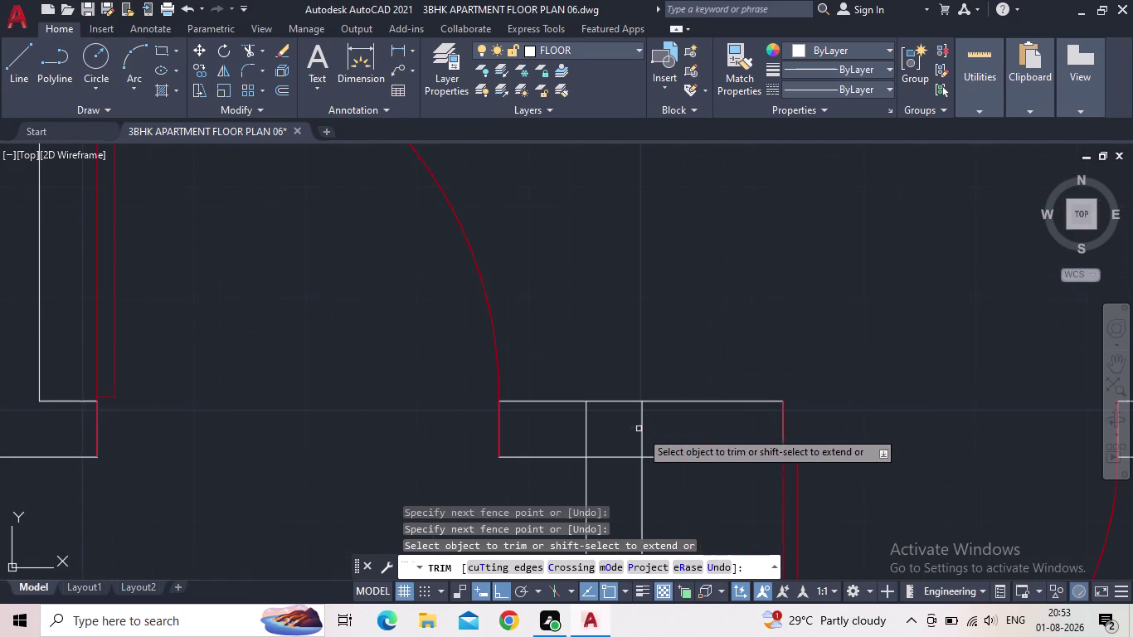
click(659, 437)
click(569, 436)
drag(601, 444, 612, 450)
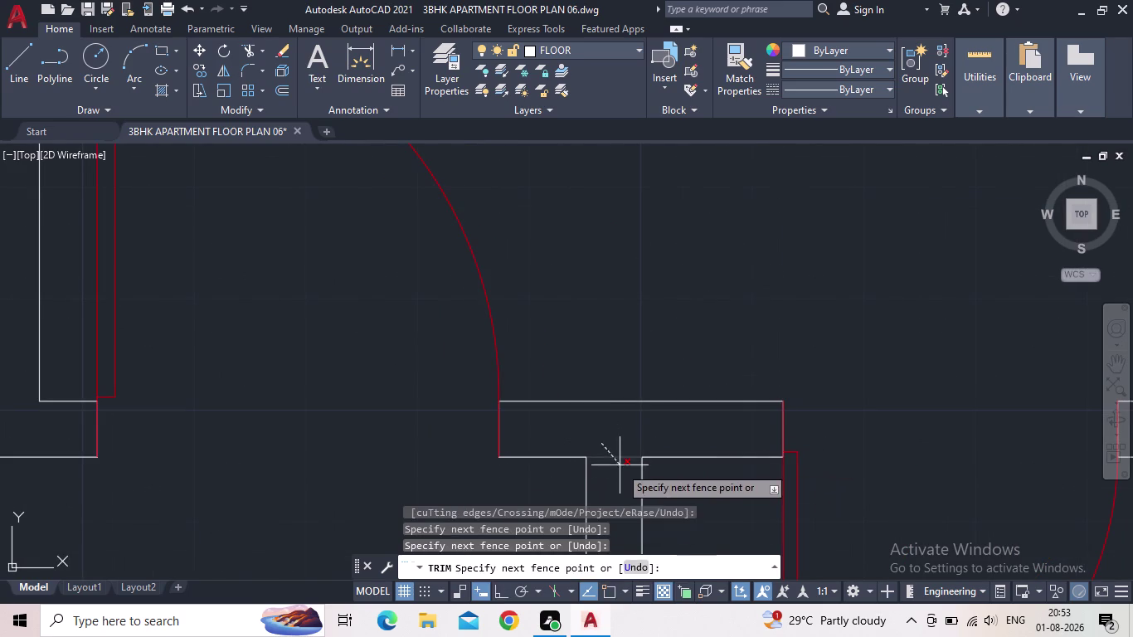
click(620, 478)
scroll(down, 3)
middle_drag(664, 471, 313, 340)
scroll(up, 3)
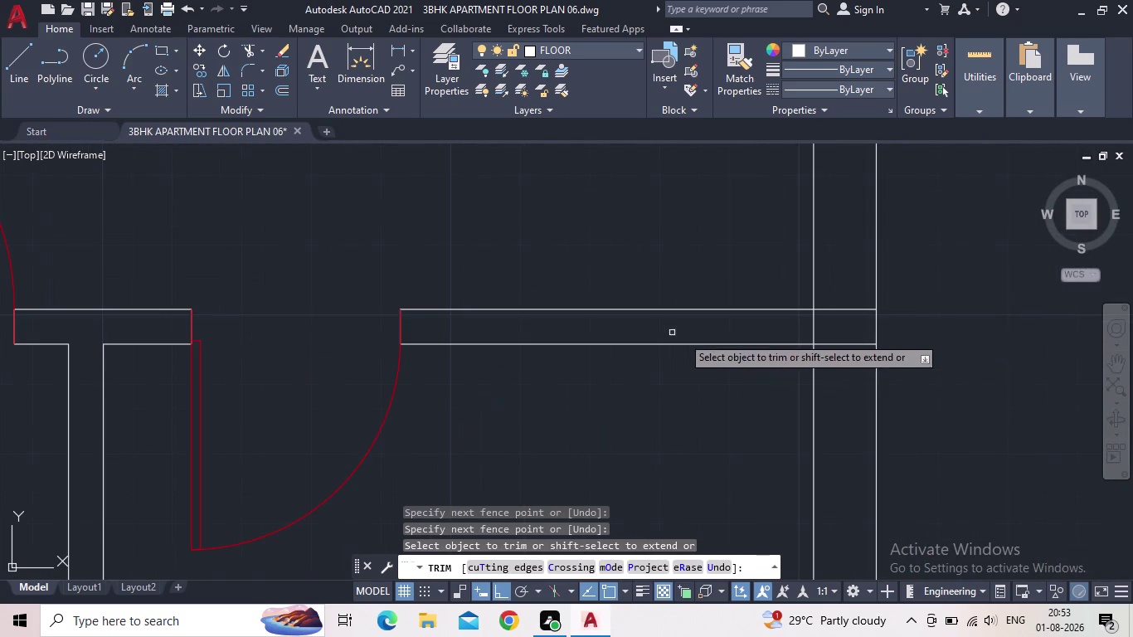
drag(848, 366, 844, 296)
drag(825, 337, 818, 338)
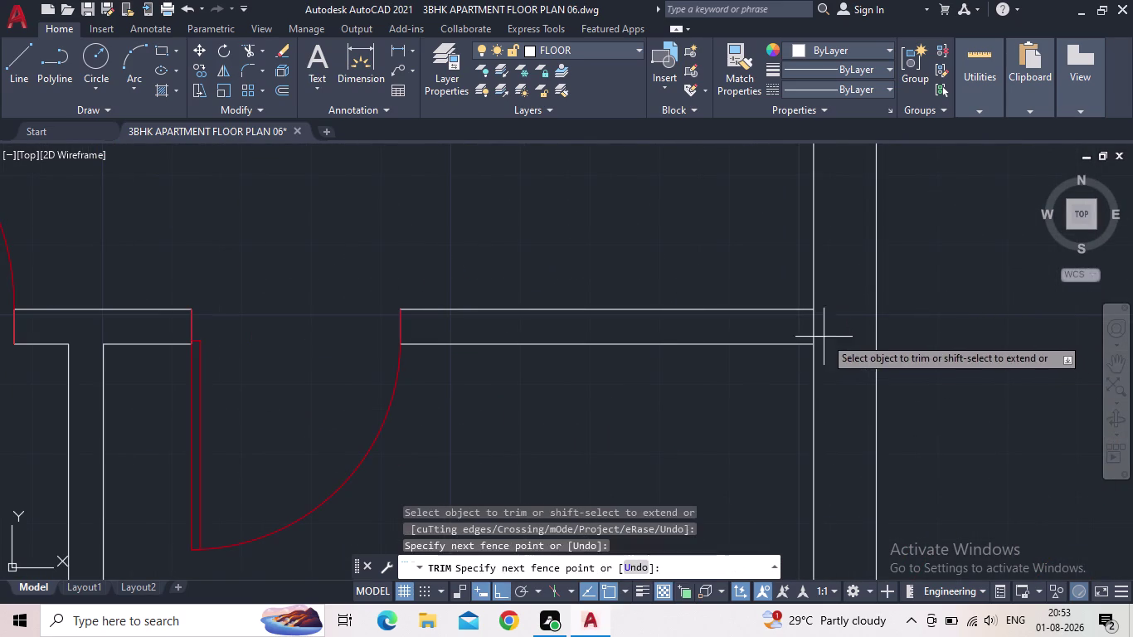
drag(818, 337, 804, 338)
Clean up the overlapping lines at the corridor wall junctions.
scroll(down, 3)
middle_drag(771, 388, 558, 252)
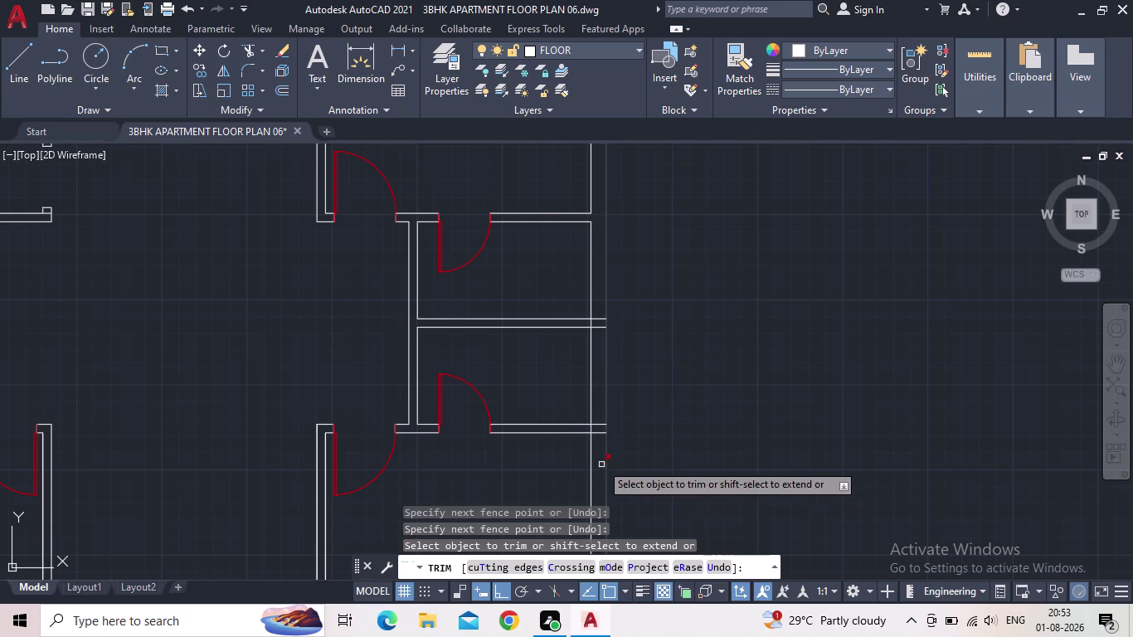
drag(600, 441, 600, 433)
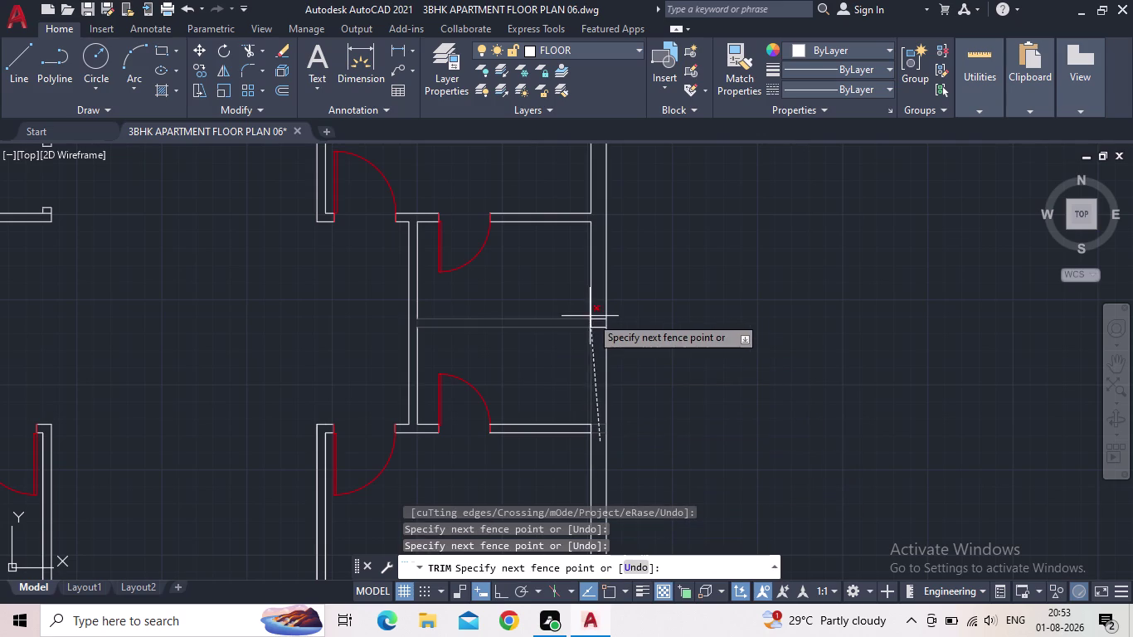
click(597, 312)
scroll(up, 3)
click(595, 319)
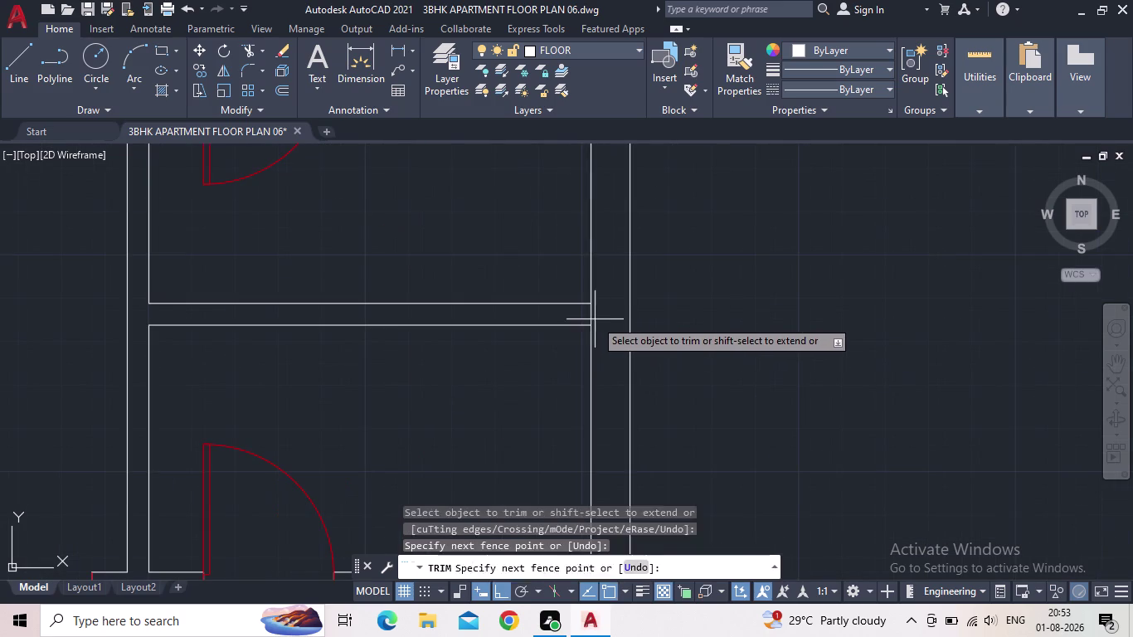
click(589, 317)
middle_drag(588, 366, 616, 244)
scroll(down, 3)
scroll(up, 3)
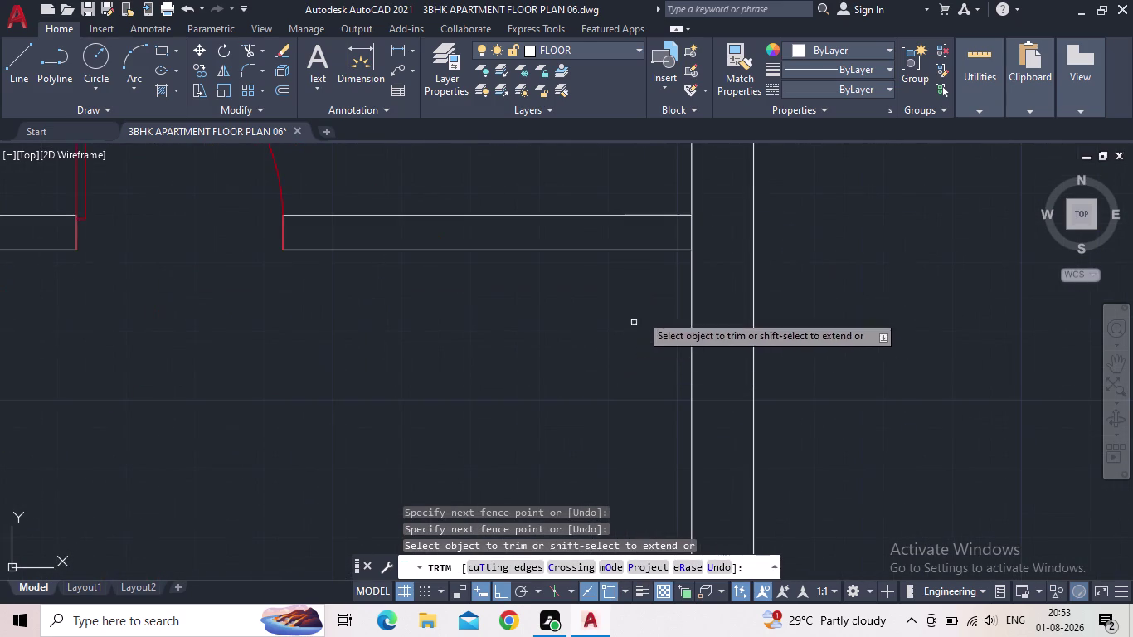
click(701, 239)
click(675, 237)
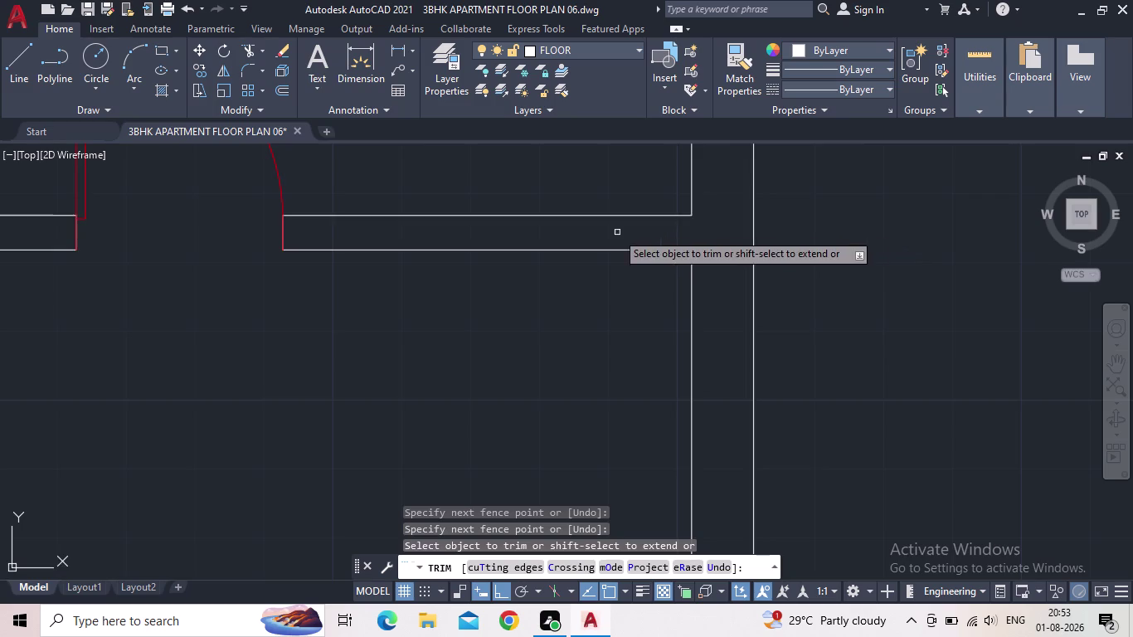
Trim the wall lines crossing the outer wall corner.
scroll(down, 3)
scroll(down, 3)
middle_drag(465, 314, 484, 328)
scroll(up, 3)
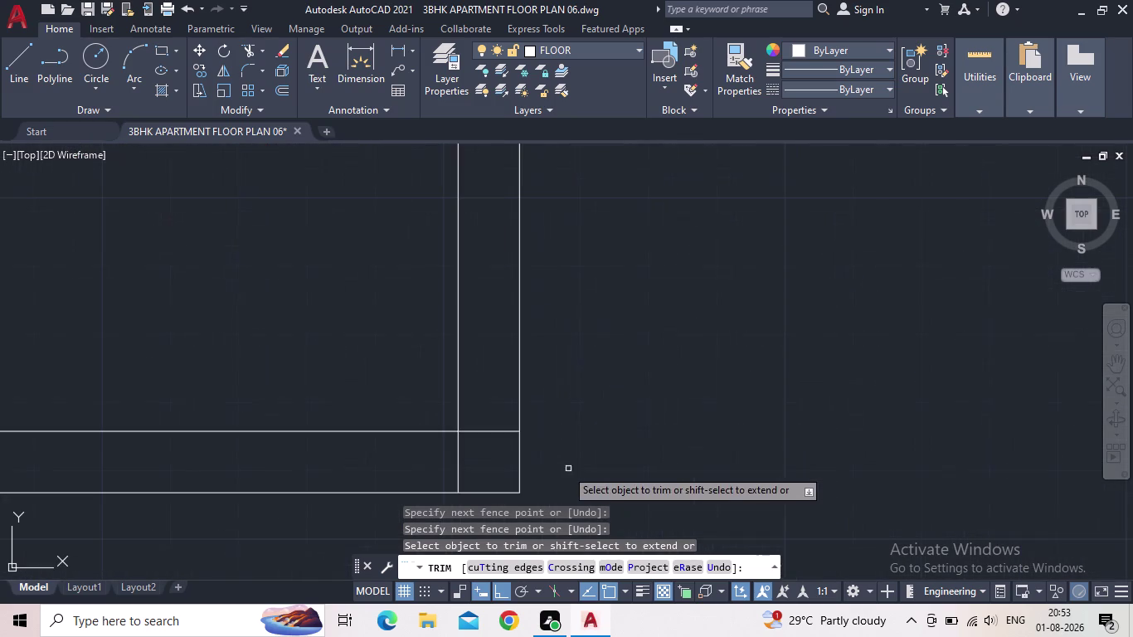
drag(489, 452, 487, 437)
drag(485, 397, 487, 412)
click(468, 456)
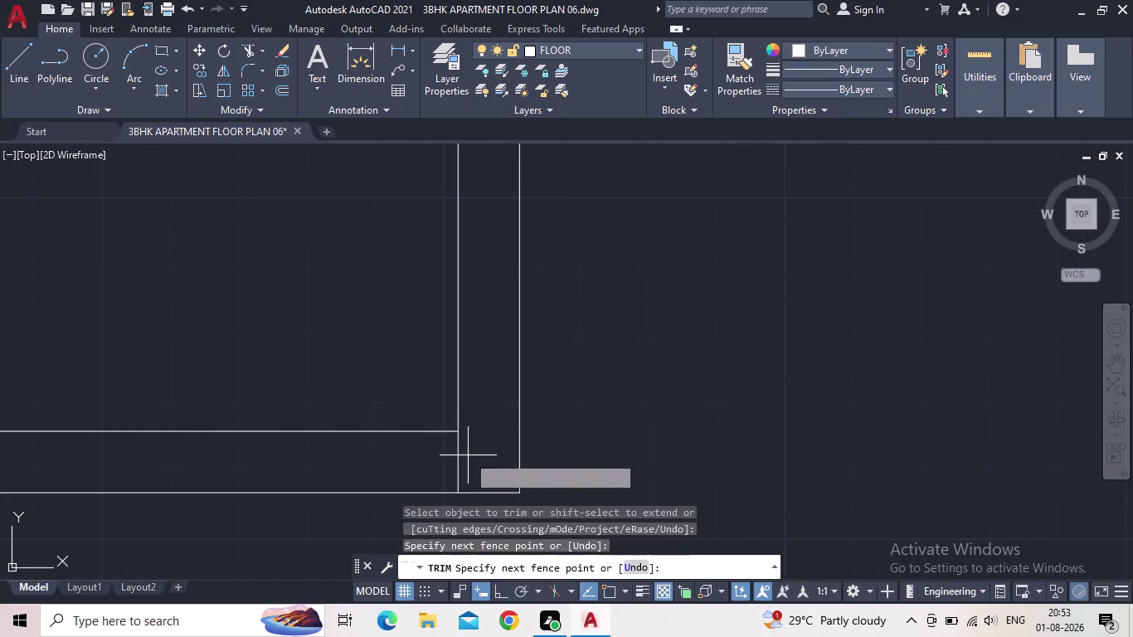
click(443, 460)
Fence-trim the overlapping lines at the upper wall junction.
scroll(down, 3)
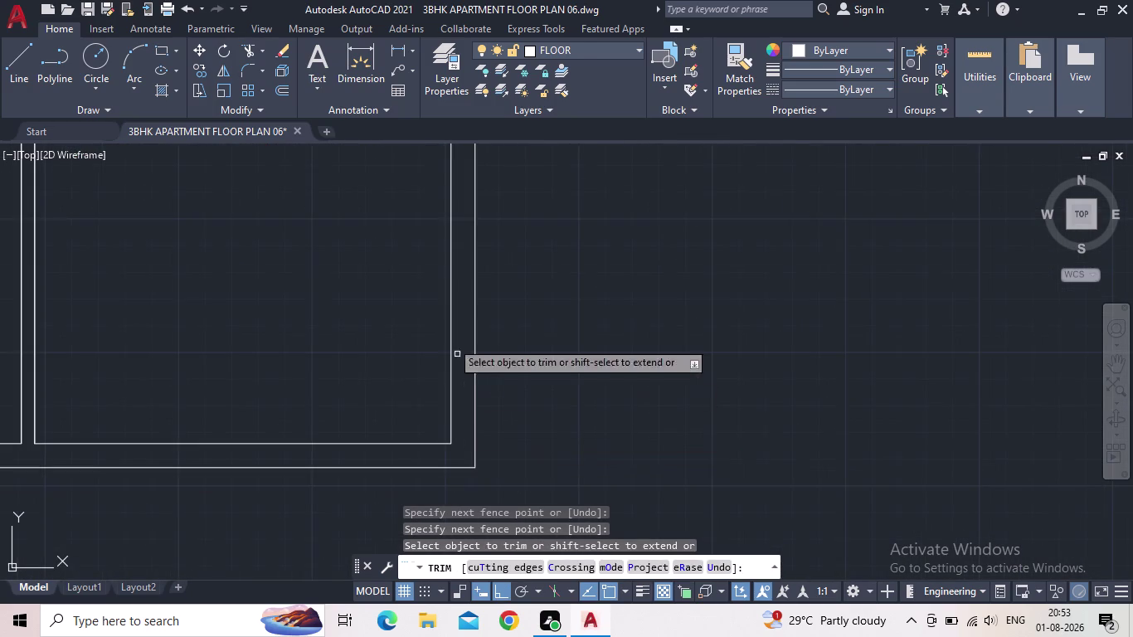
middle_drag(405, 303, 511, 454)
scroll(down, 3)
middle_drag(493, 425, 560, 538)
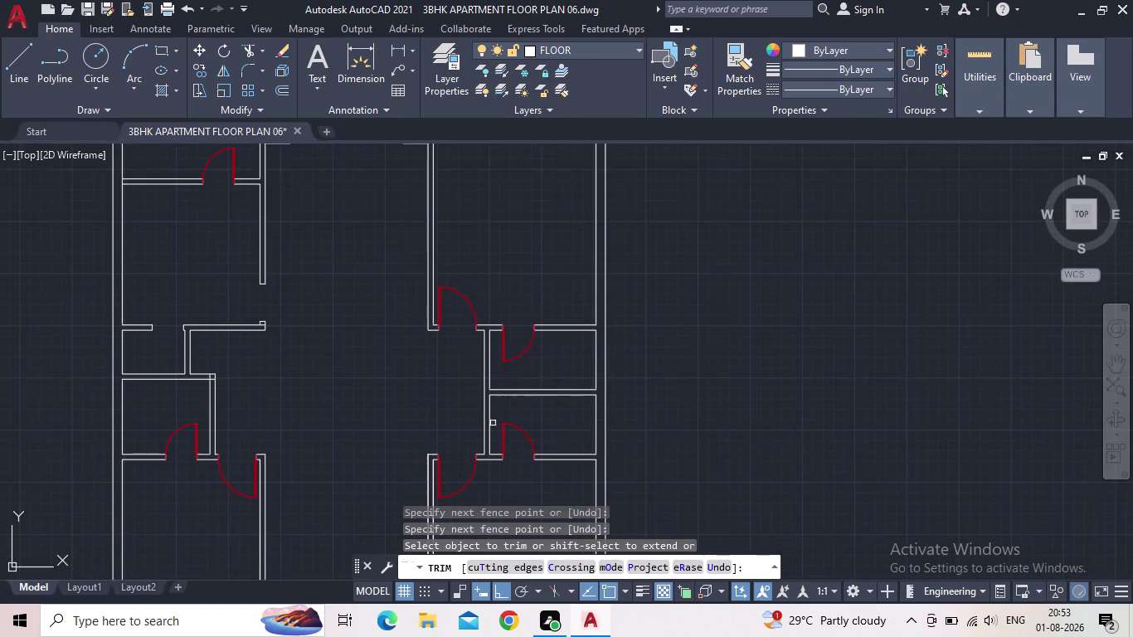
middle_drag(342, 282, 406, 476)
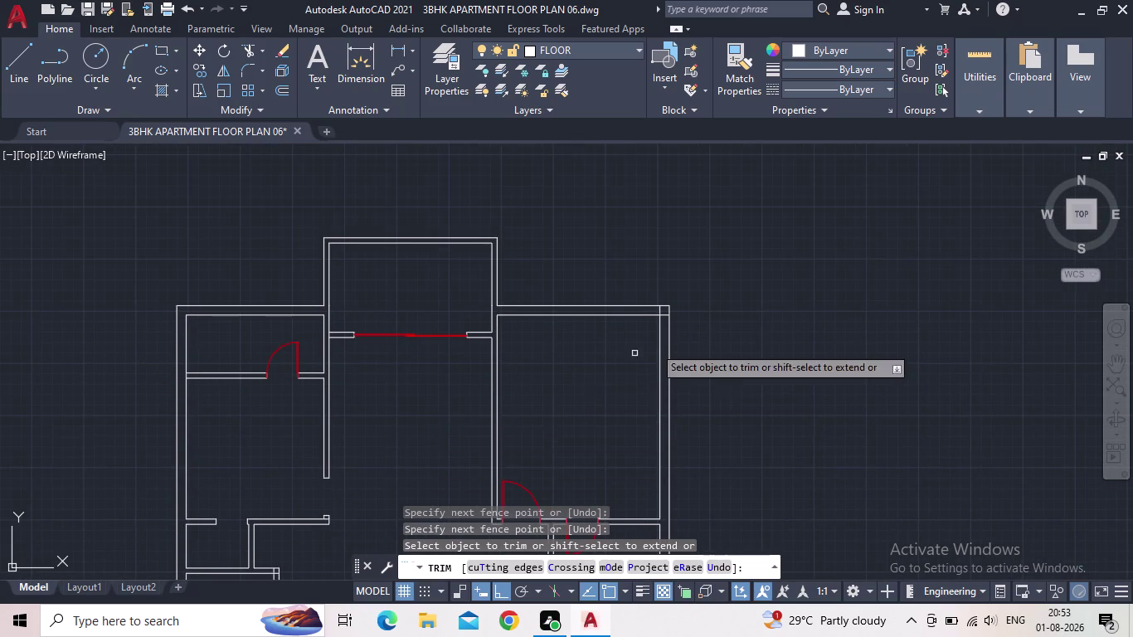
scroll(up, 3)
scroll(up, 3)
click(841, 411)
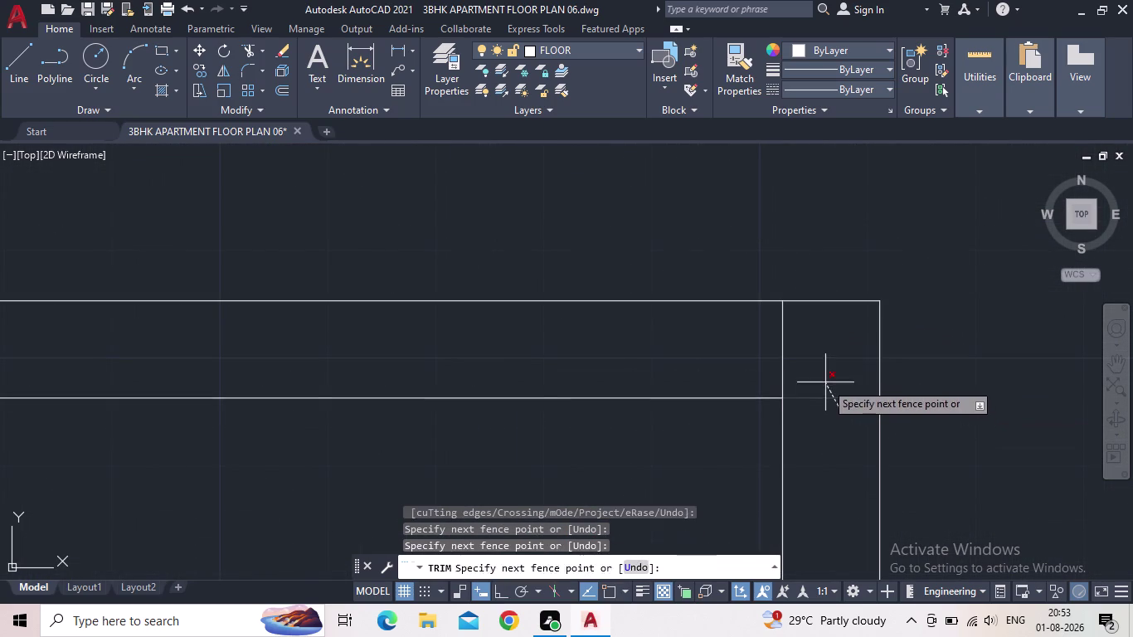
click(825, 383)
drag(781, 354, 769, 358)
click(743, 358)
Trim the last wall junction, view the whole plan, and save the drawing.
scroll(down, 3)
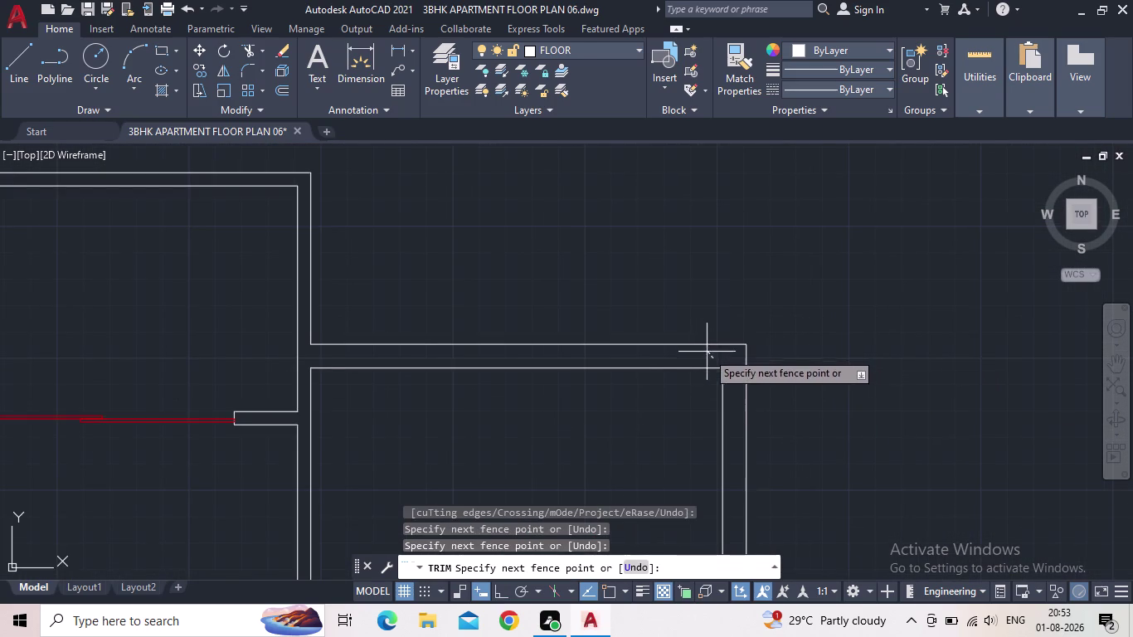
click(707, 351)
scroll(down, 3)
middle_drag(484, 426, 555, 301)
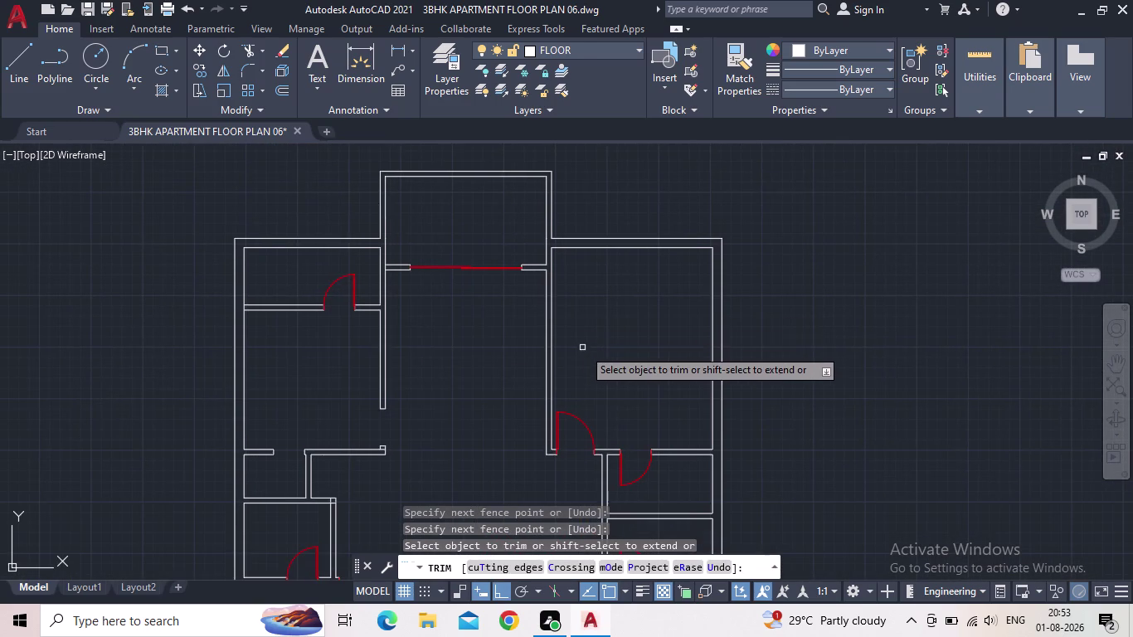
scroll(down, 3)
middle_drag(609, 318, 625, 229)
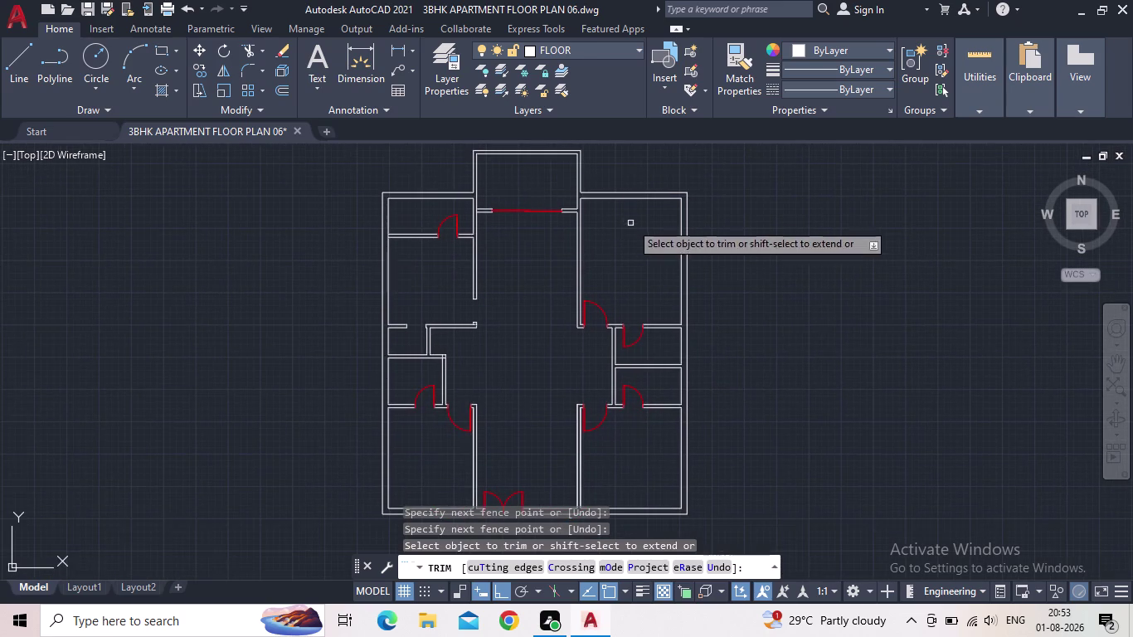
click(87, 7)
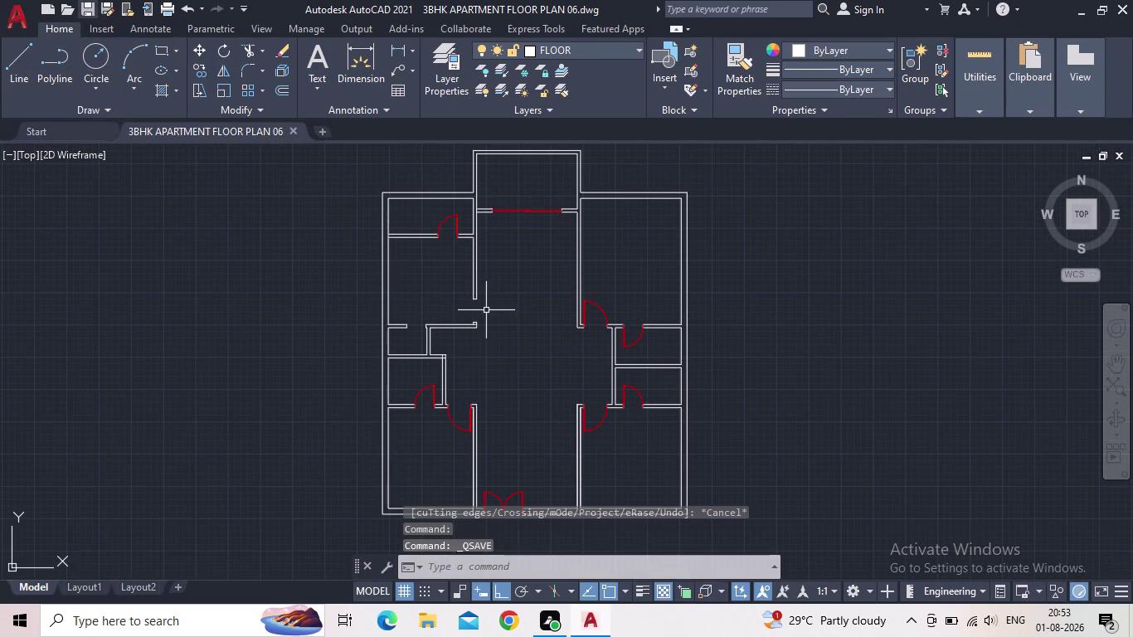
Pan and zoom over the plan to inspect the central corridor walls and short wall stub.
scroll(up, 3)
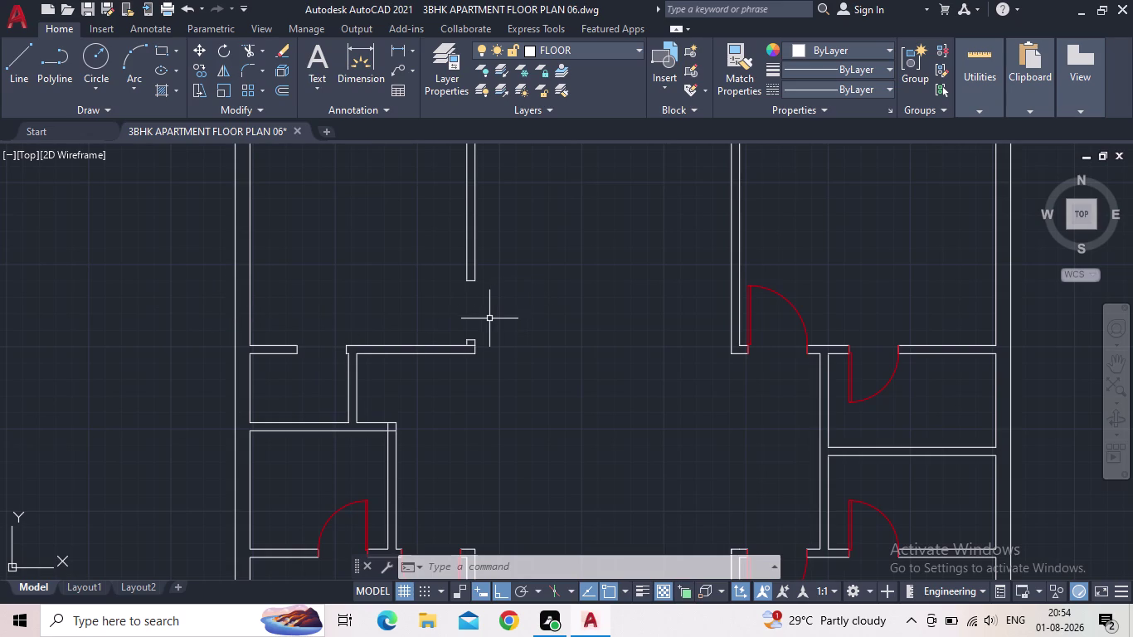
scroll(down, 3)
middle_drag(564, 386, 618, 360)
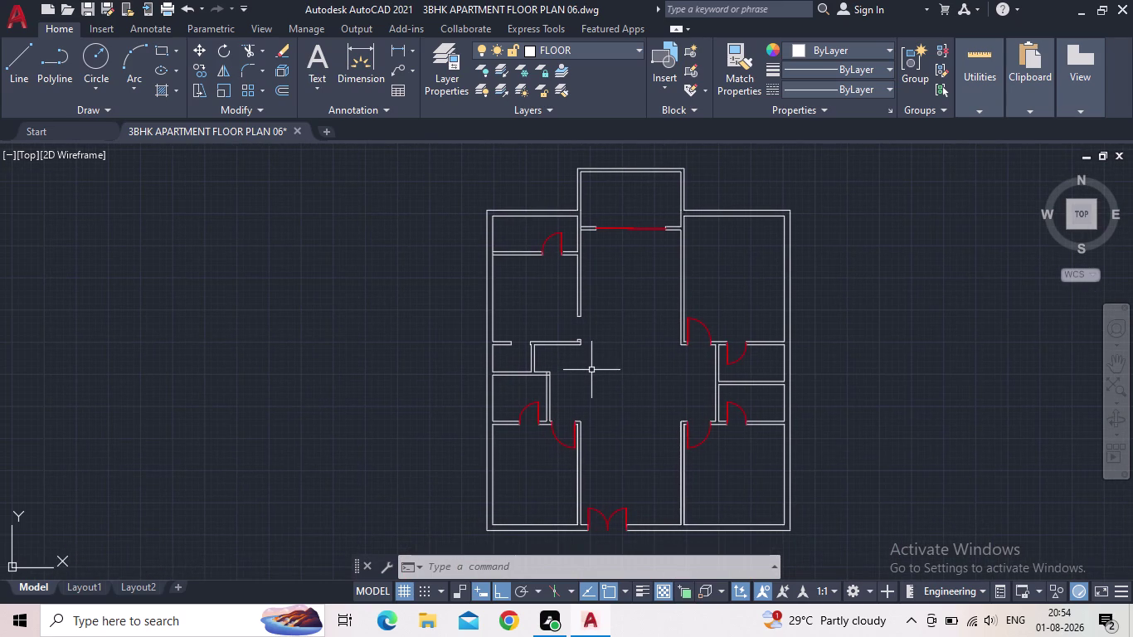
scroll(up, 3)
scroll(down, 3)
middle_drag(585, 369, 584, 404)
scroll(up, 3)
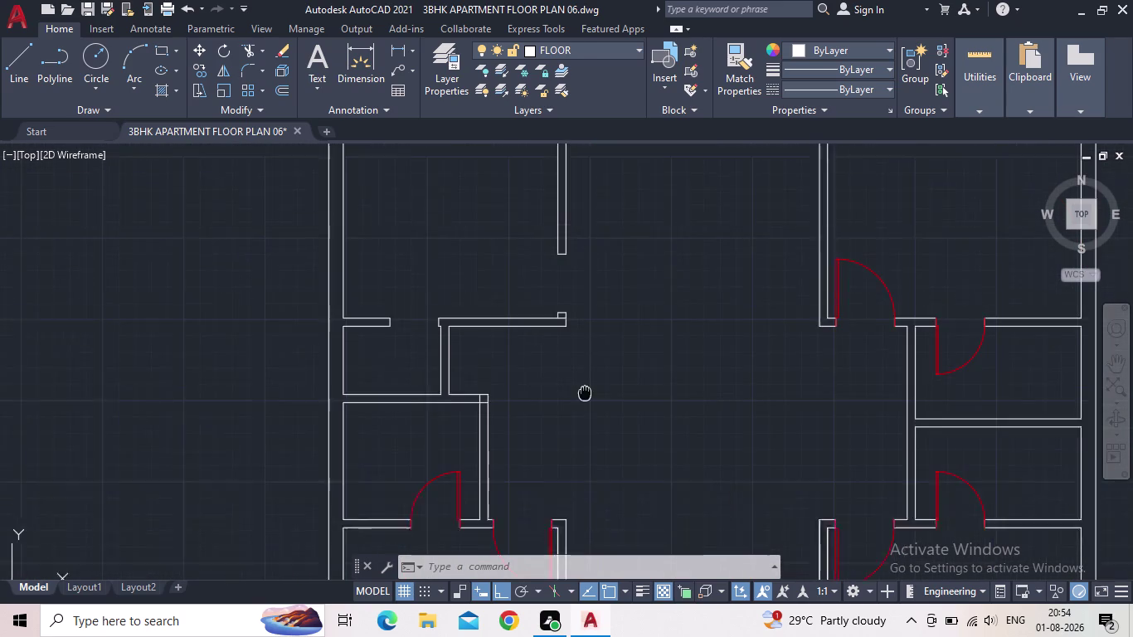
middle_drag(584, 404, 585, 431)
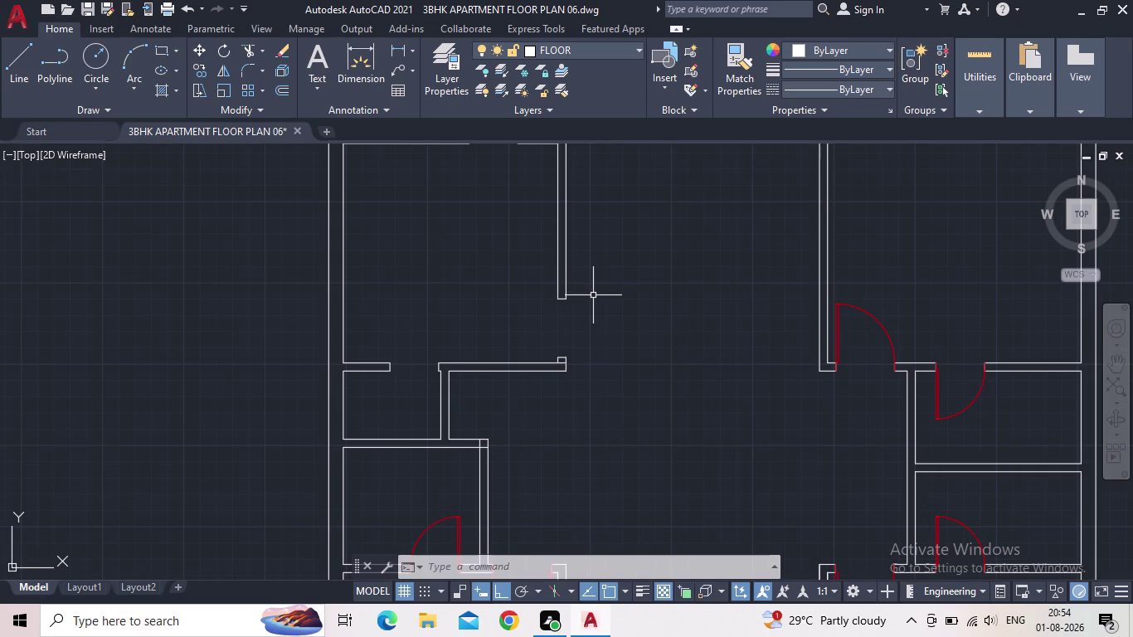
scroll(up, 3)
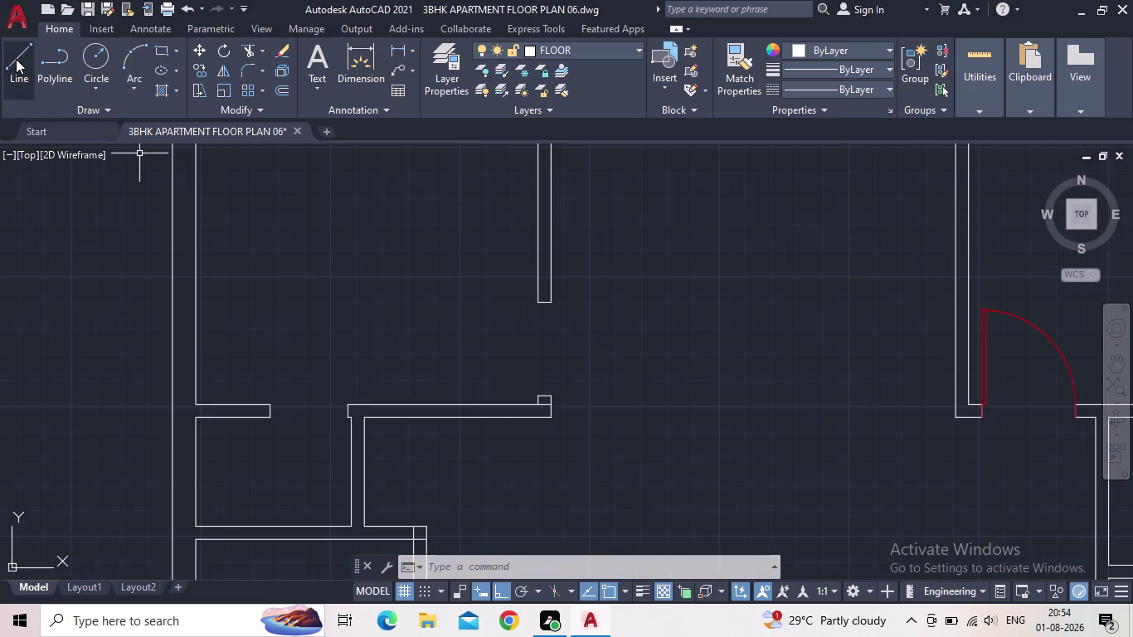
Cancel the unfinished line and pan so the whole floor plan is in view.
click(15, 59)
scroll(up, 3)
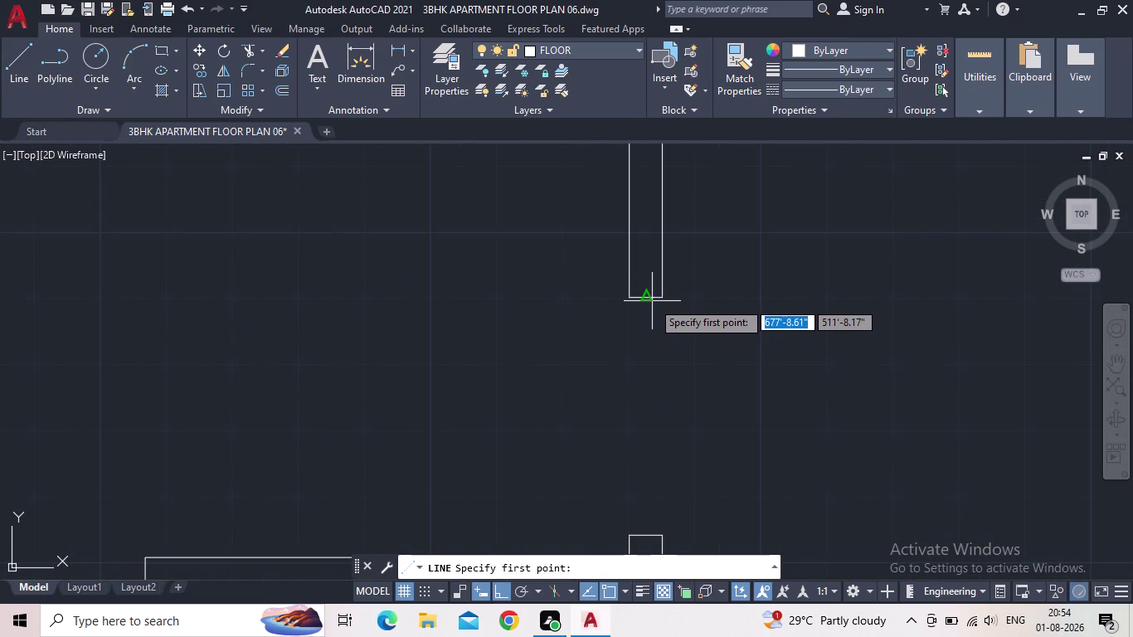
drag(649, 300, 648, 308)
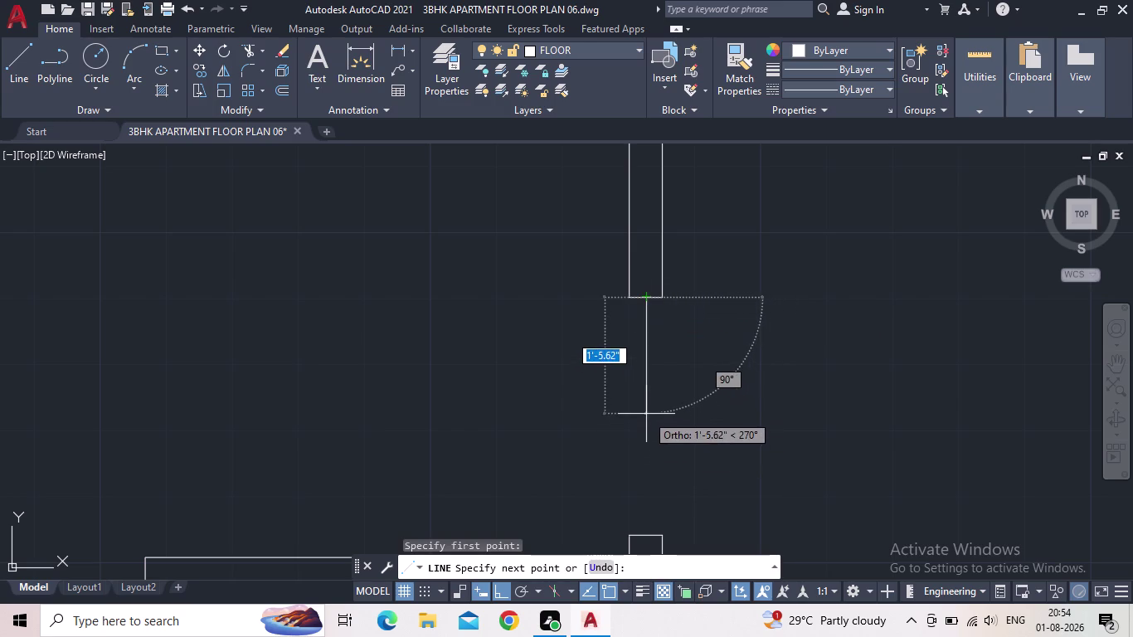
key(Escape)
scroll(down, 3)
middle_drag(644, 420, 437, 370)
scroll(down, 3)
middle_drag(516, 321, 520, 304)
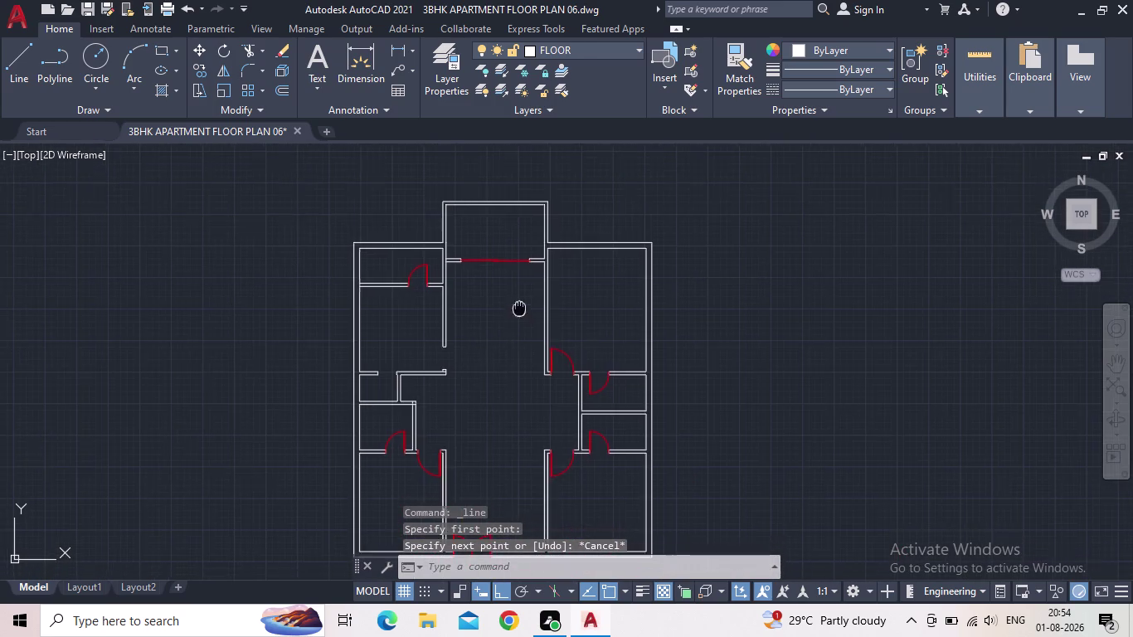
middle_drag(520, 304, 562, 142)
middle_drag(549, 258, 554, 409)
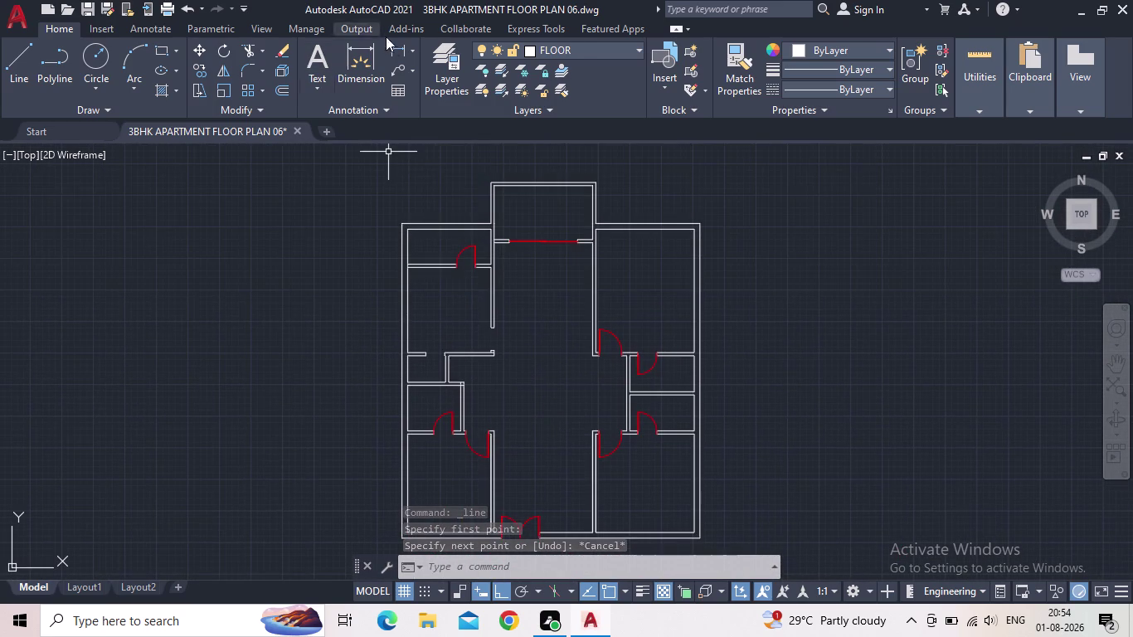
Make the red DOOR layer current in the Layer Properties Manager.
click(446, 78)
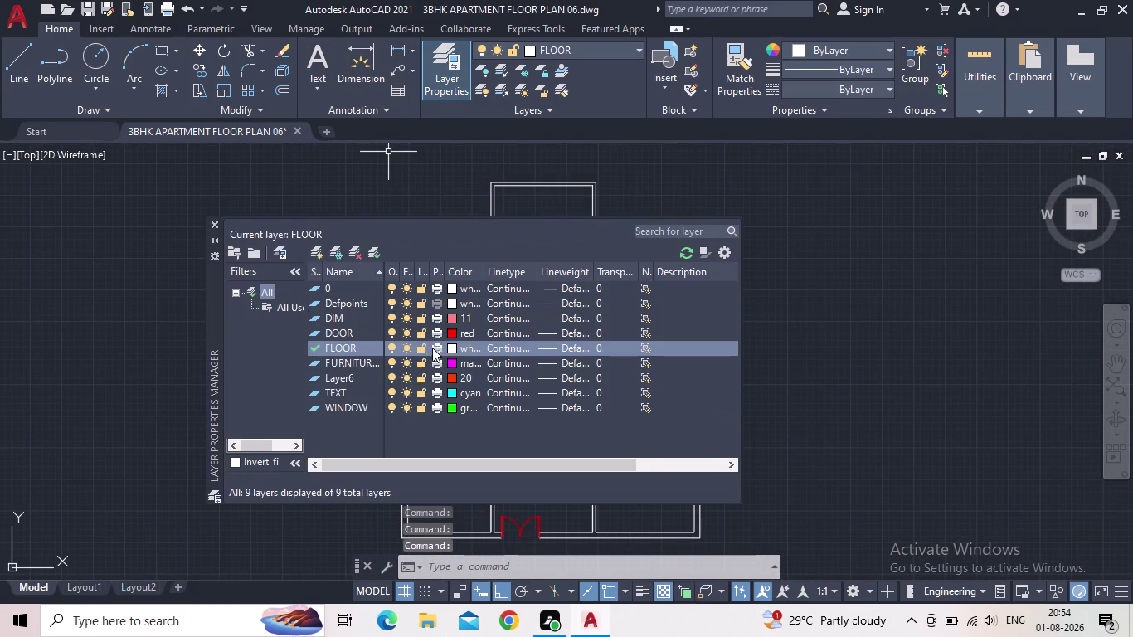
double_click(316, 330)
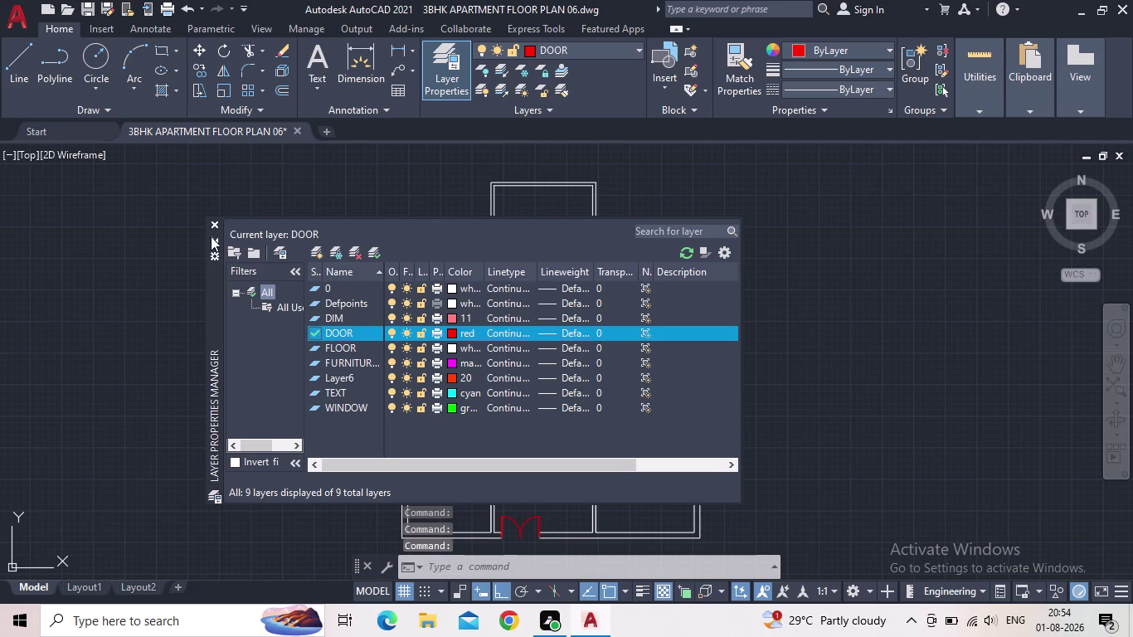
click(213, 221)
click(22, 67)
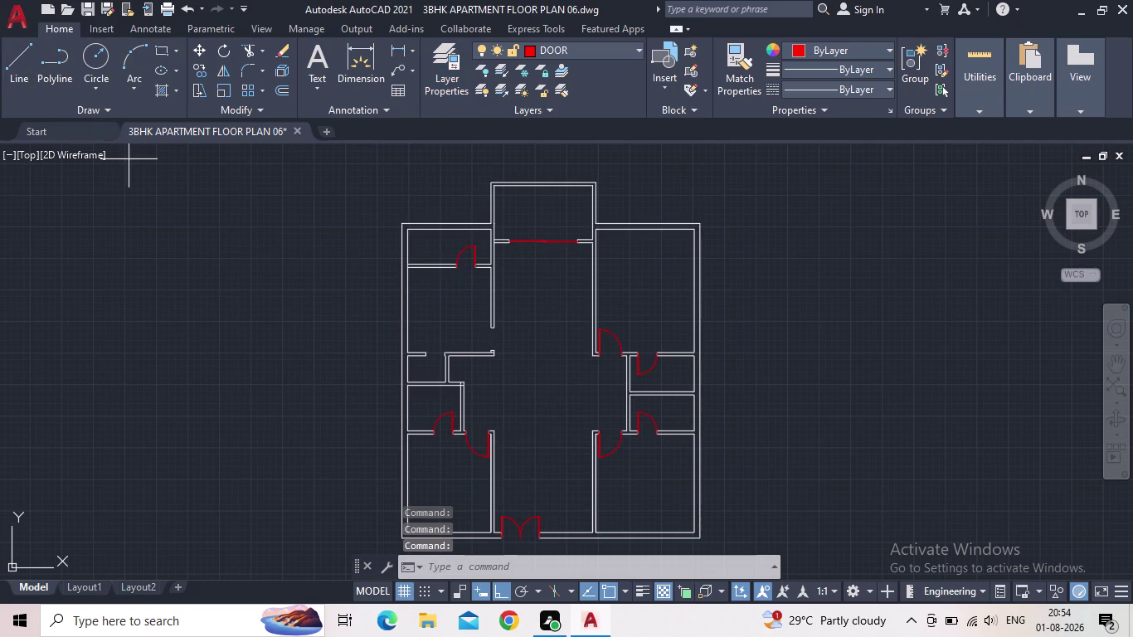
scroll(up, 3)
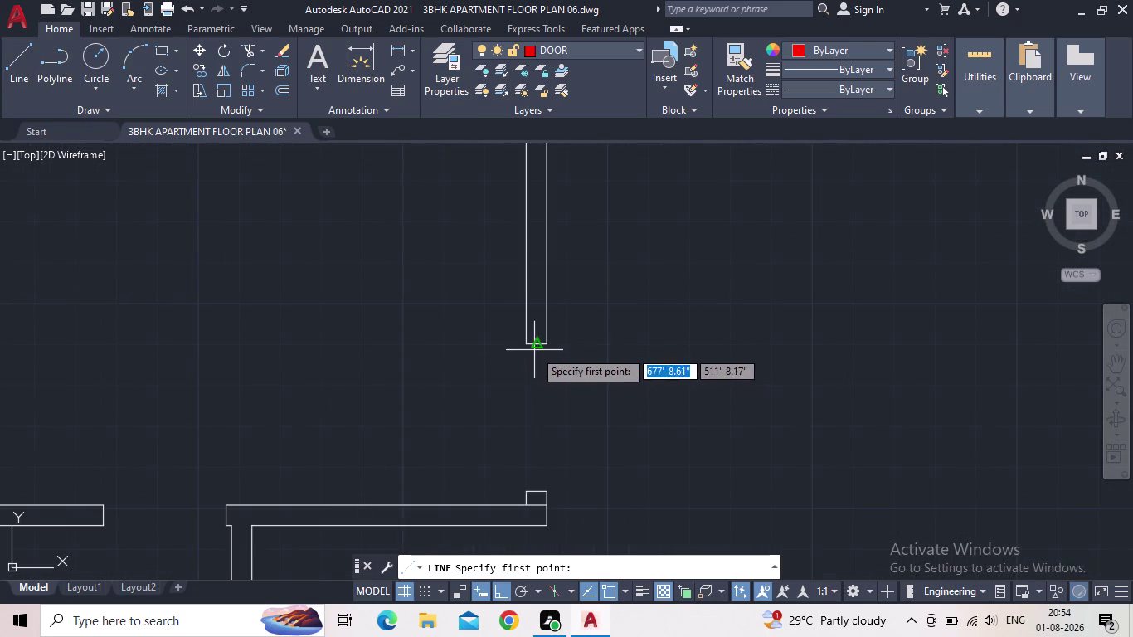
Draw a vertical door line from the wall end down to the lower wall.
click(535, 349)
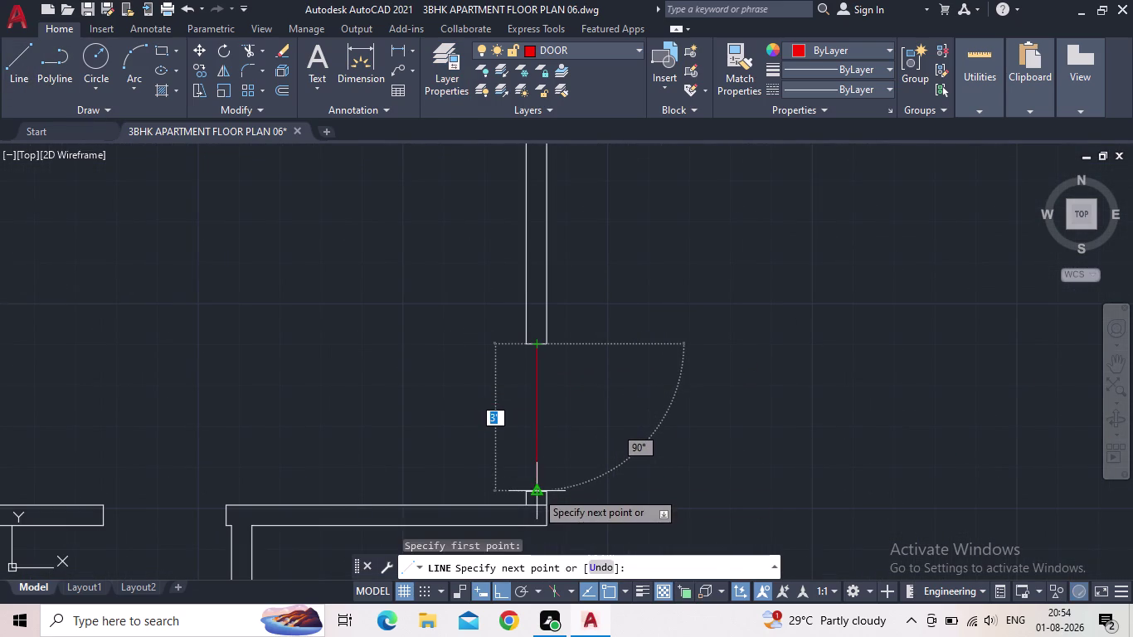
click(536, 491)
key(Escape)
middle_drag(561, 409, 652, 282)
scroll(down, 3)
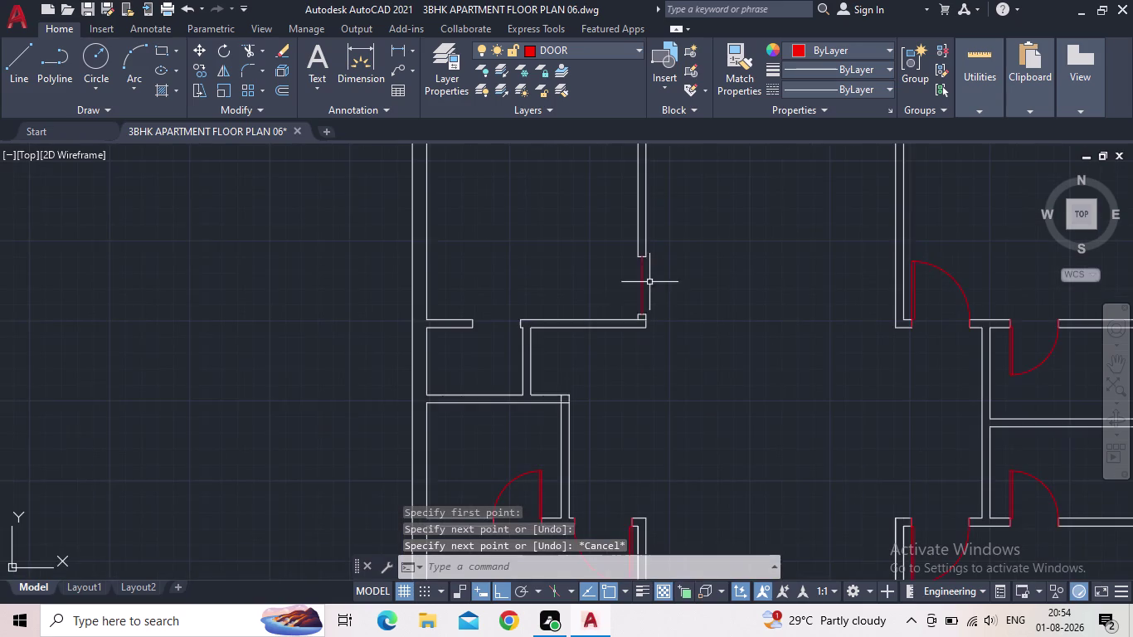
scroll(up, 3)
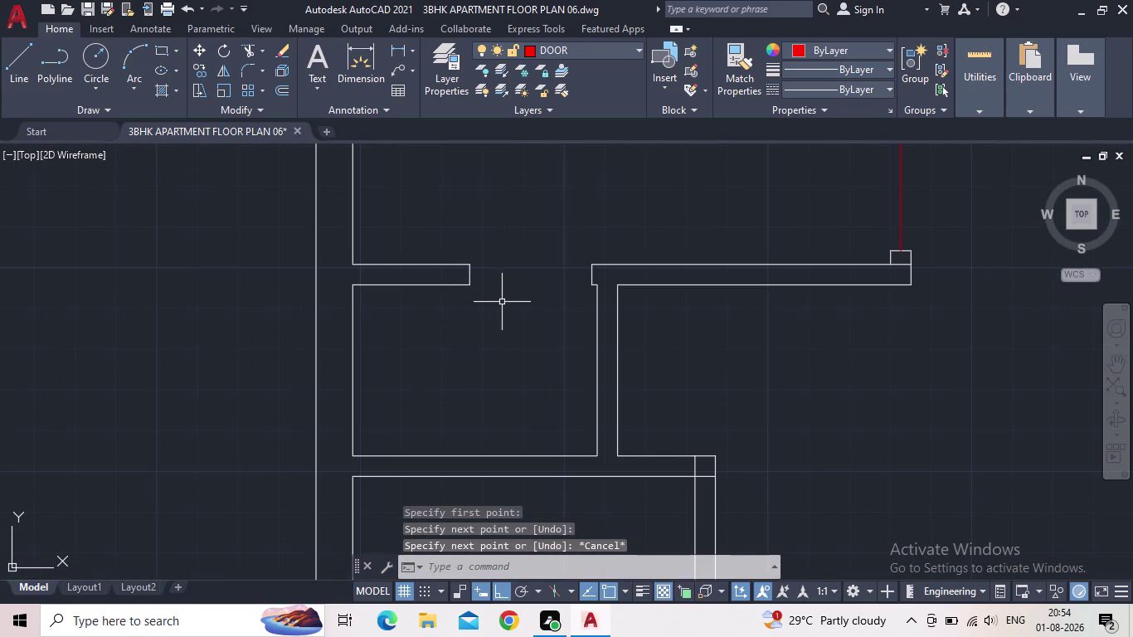
Draw a second door line horizontally across the next wall opening.
key(space)
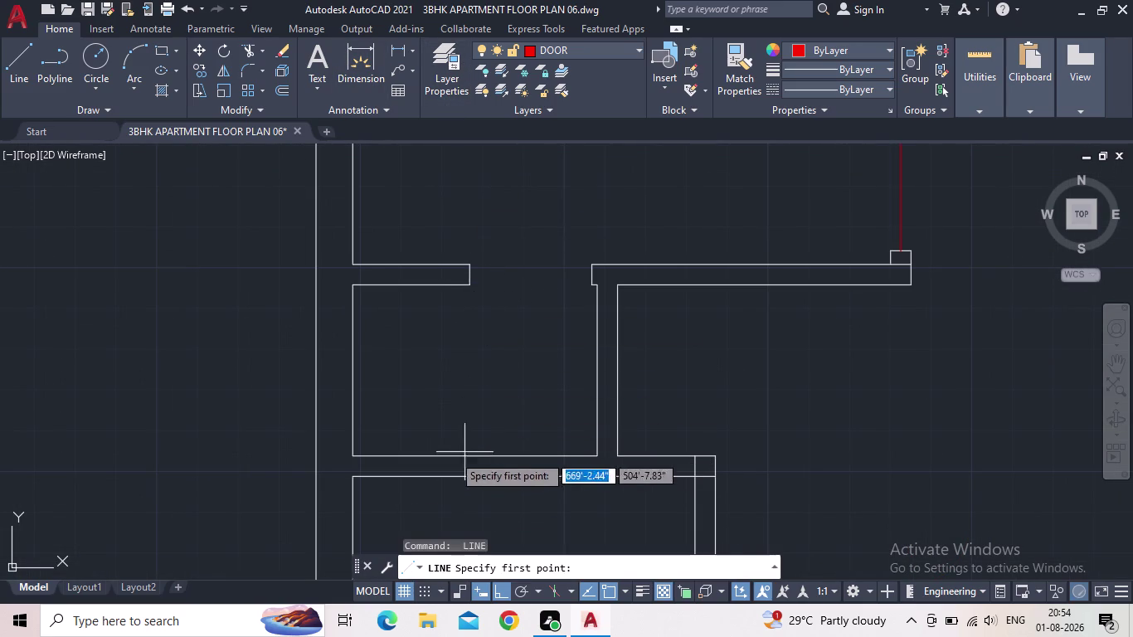
scroll(up, 3)
click(473, 272)
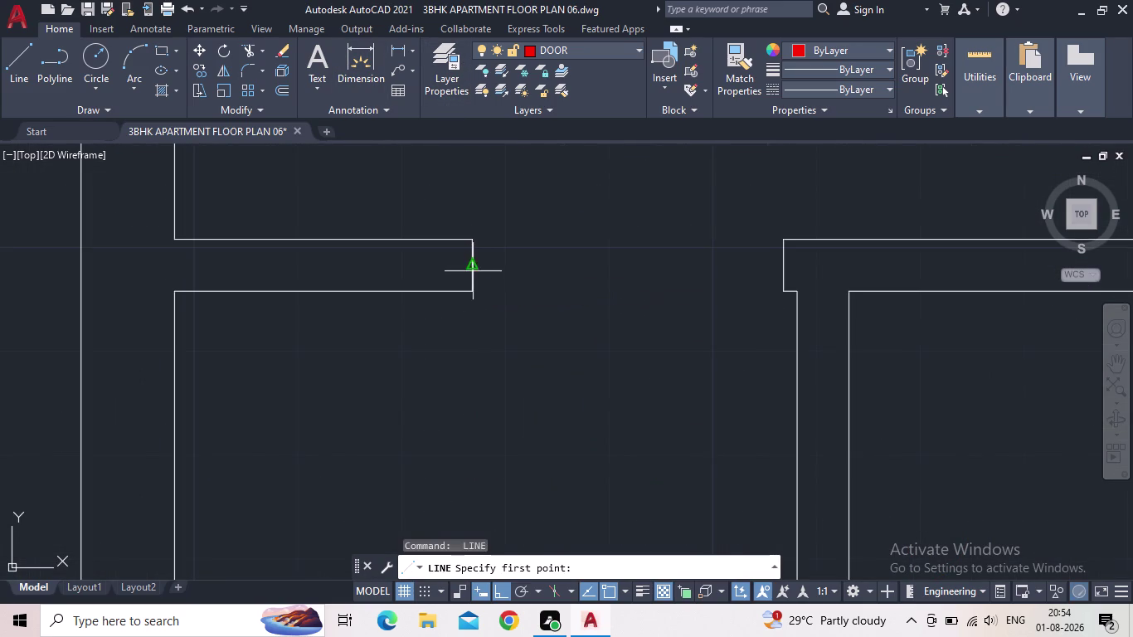
click(785, 271)
key(Escape)
scroll(down, 3)
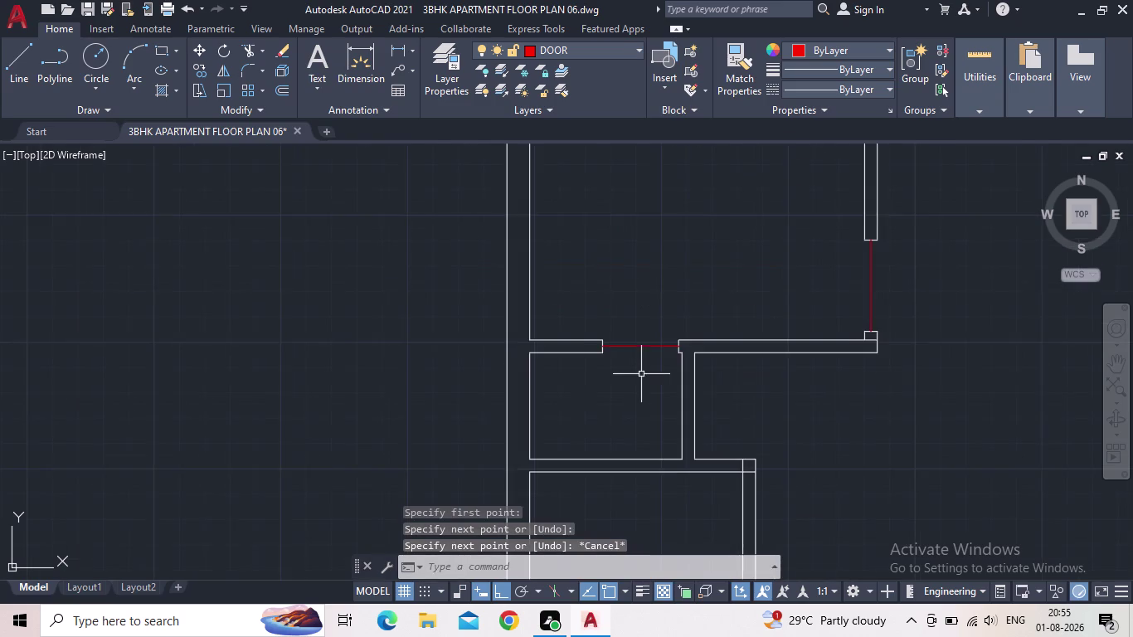
Save the floor plan with its new red door lines.
middle_drag(642, 385, 480, 409)
scroll(down, 3)
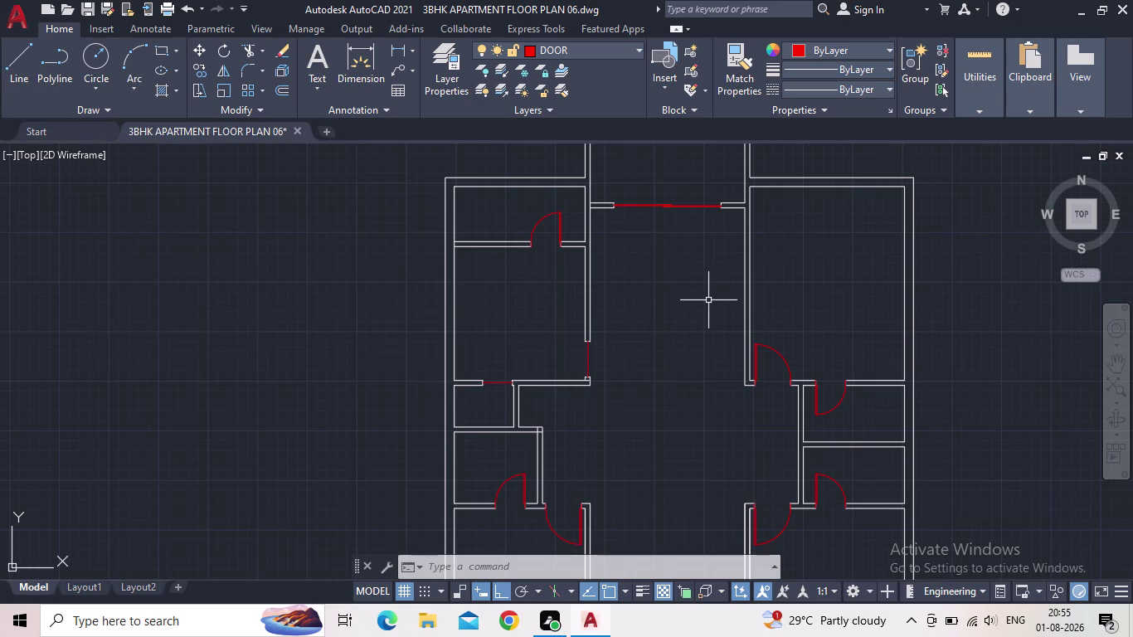
scroll(down, 3)
middle_drag(657, 360, 663, 318)
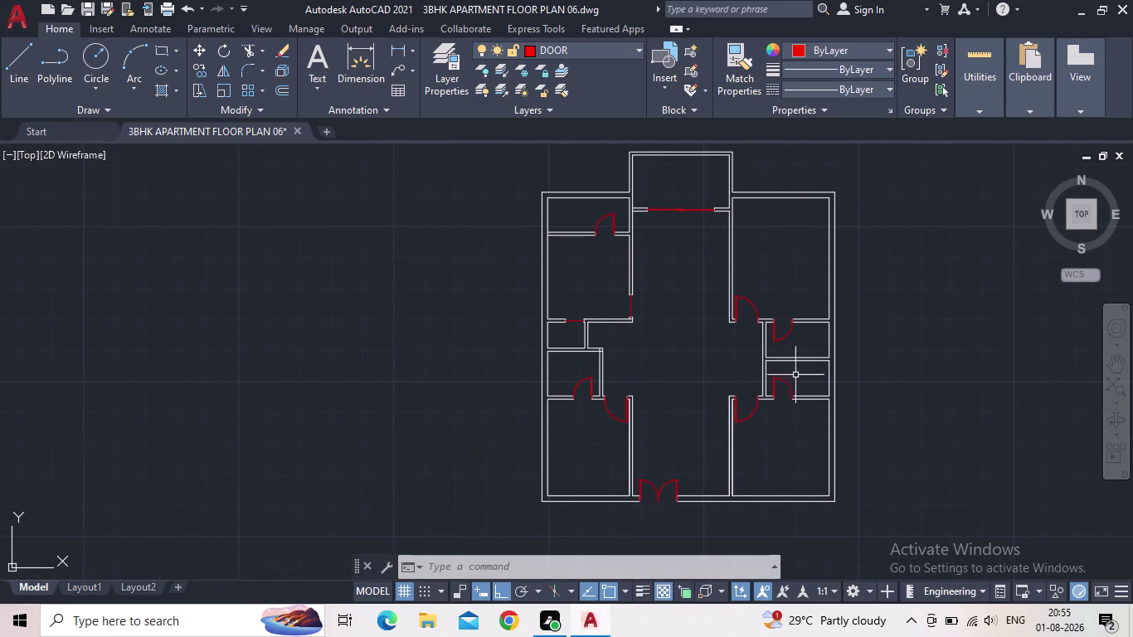
click(89, 12)
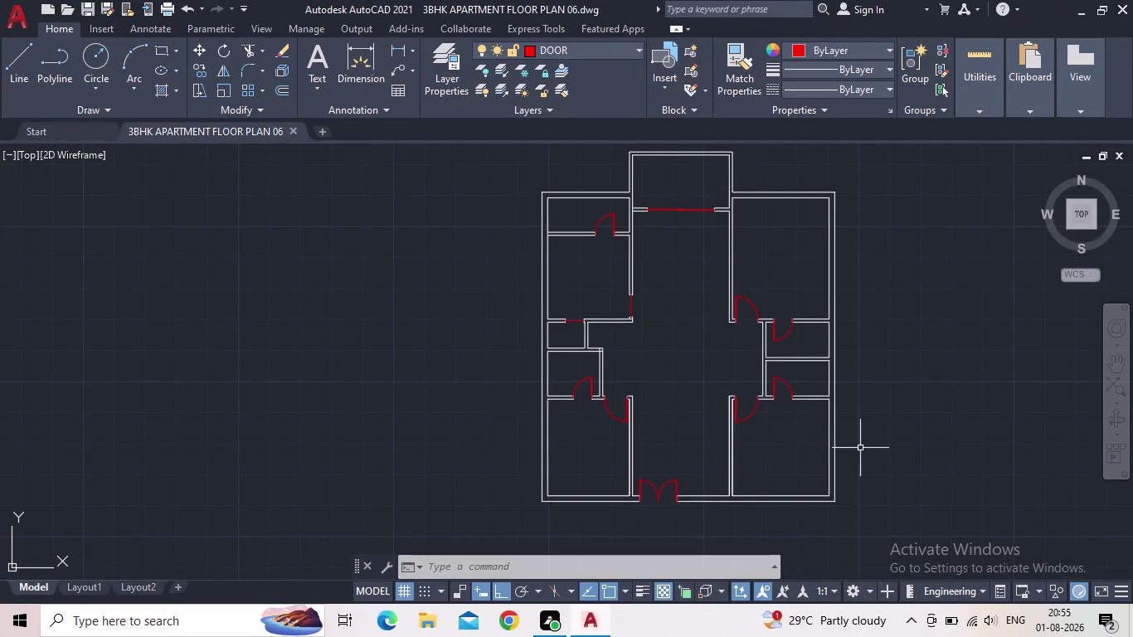
key(Escape)
middle_drag(949, 439, 945, 441)
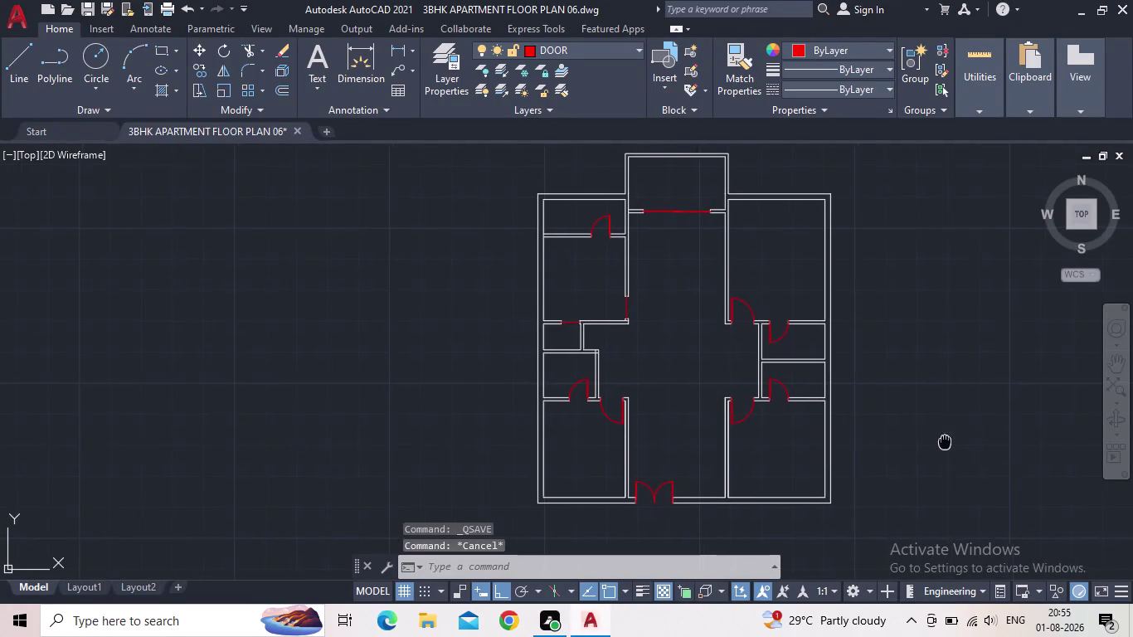
middle_drag(945, 441, 930, 441)
scroll(down, 3)
middle_drag(927, 434, 614, 406)
scroll(up, 3)
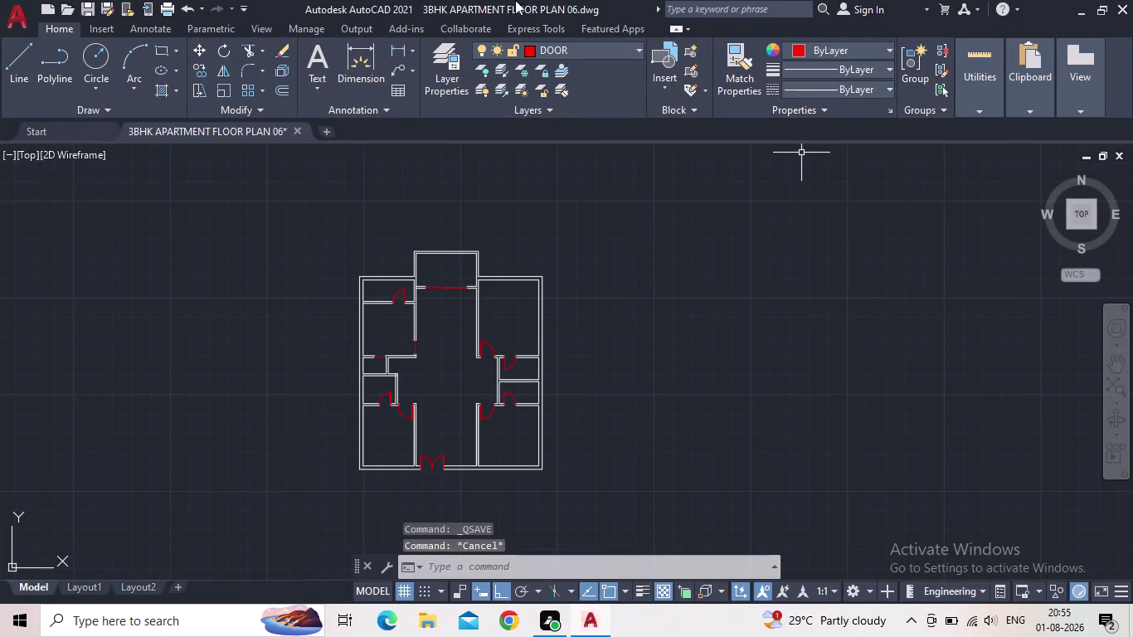
Make the magenta FURNITURES layer current in the Layer Properties Manager.
click(446, 73)
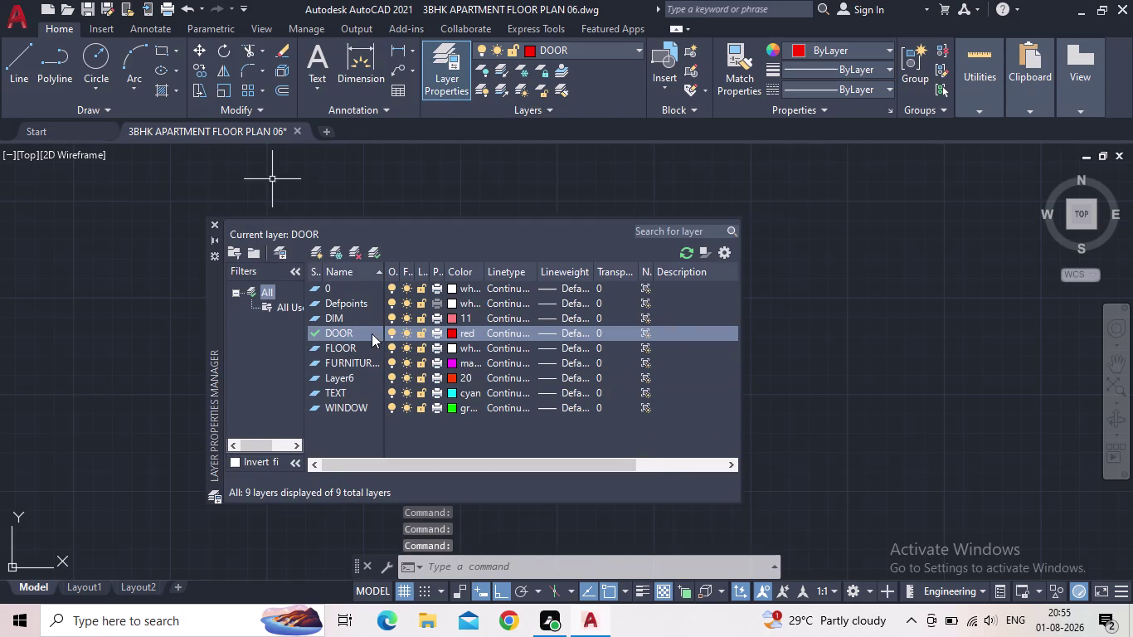
double_click(314, 362)
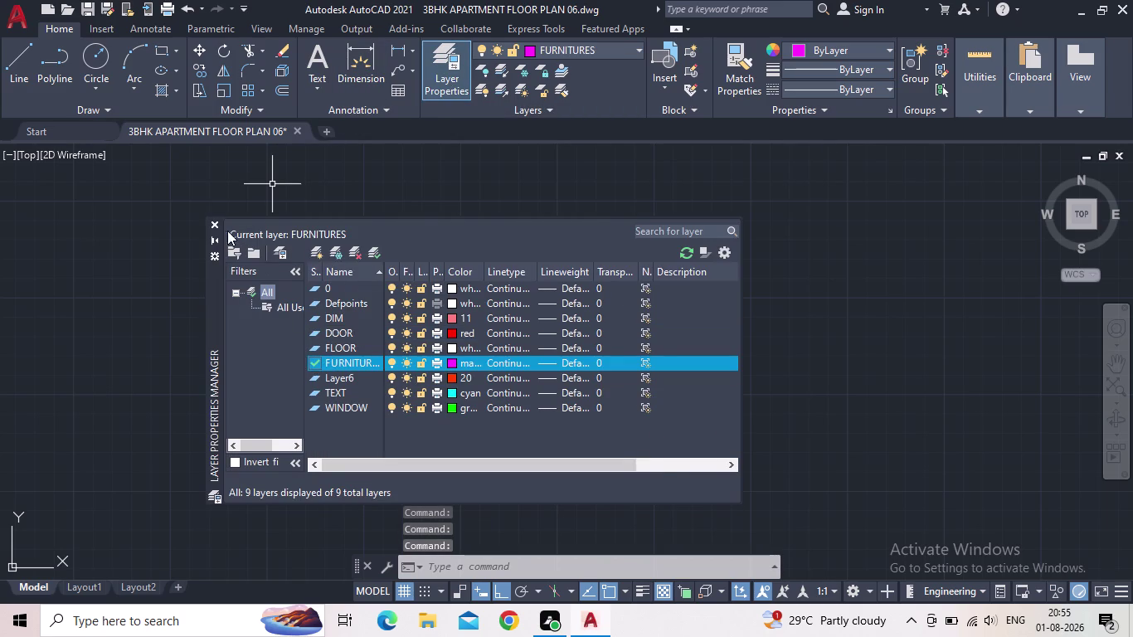
click(215, 224)
scroll(down, 3)
Open the DesignCenter block library with the DC command.
scroll(up, 3)
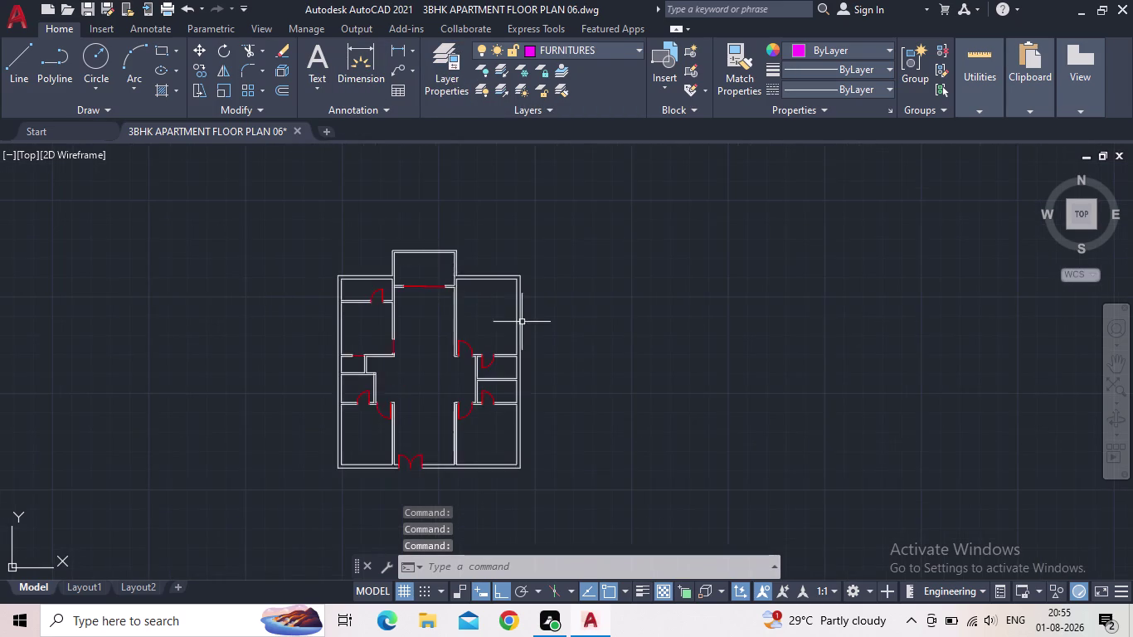
scroll(up, 3)
middle_drag(562, 328, 559, 317)
key(d)
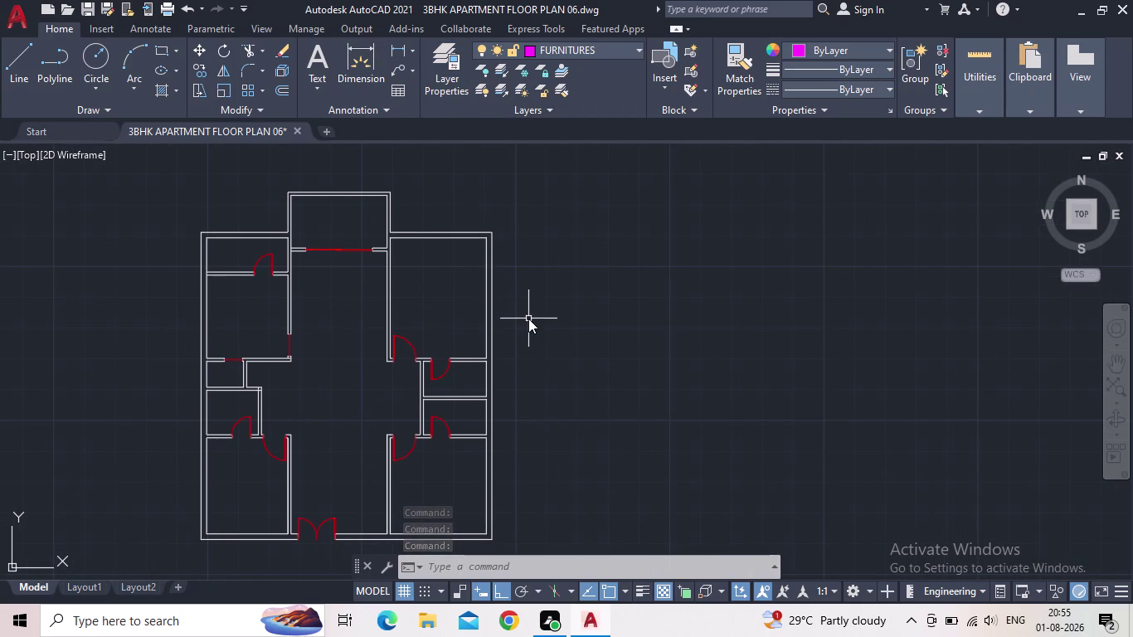
key(c)
key(Return)
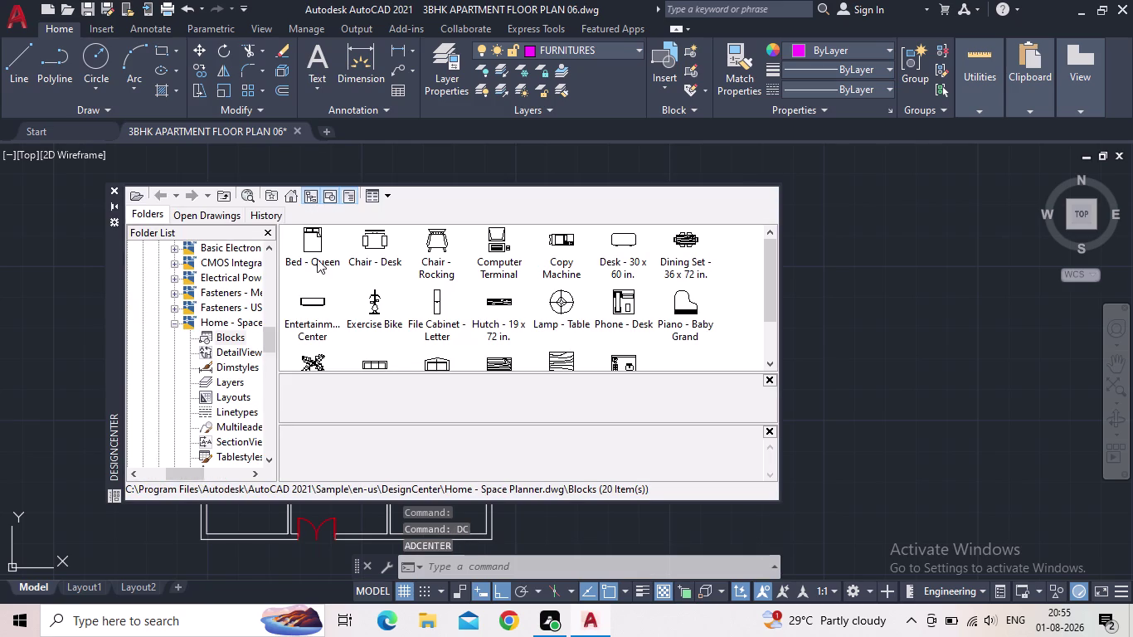
Insert queen bed, rocking chair, 30 x 60 in. desk, dining set and table lamp blocks.
drag(311, 238, 841, 271)
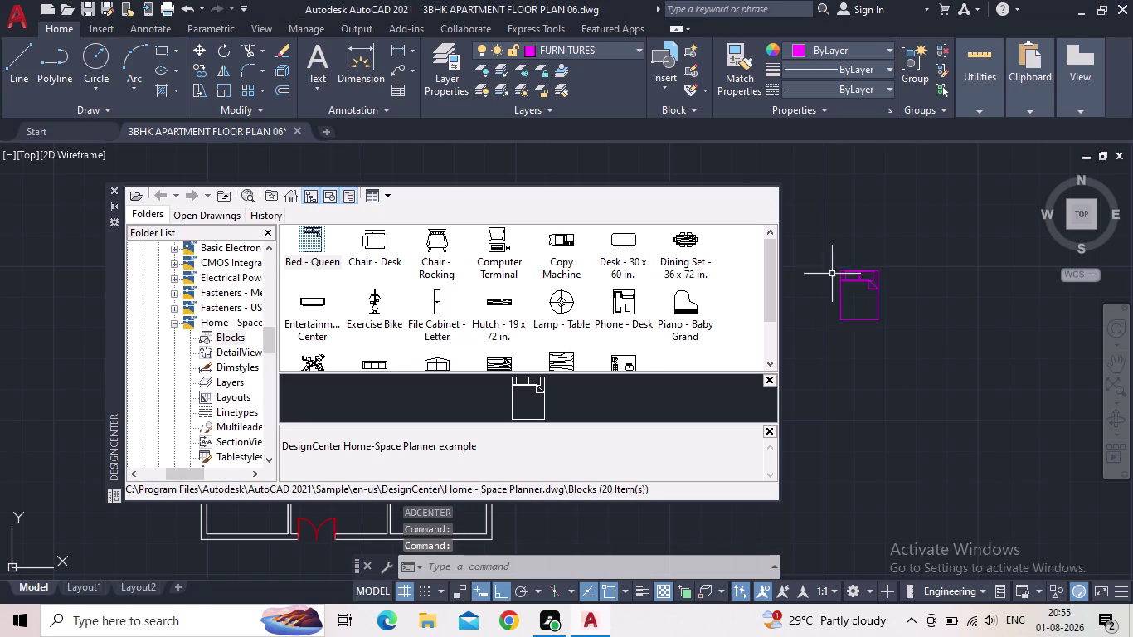
drag(427, 245, 842, 211)
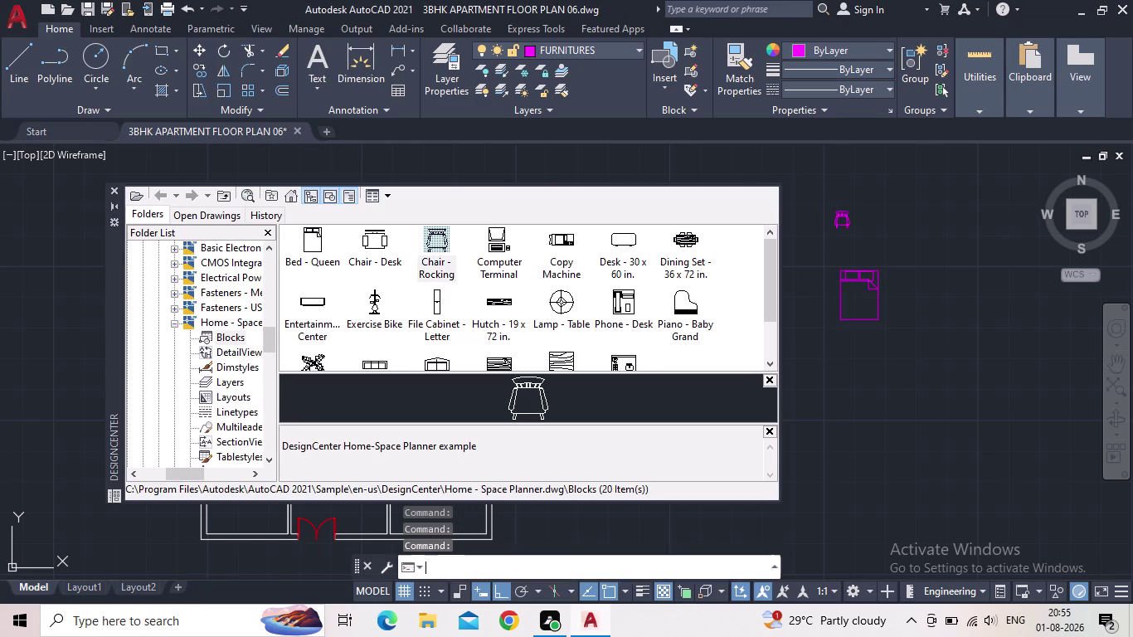
drag(624, 249, 928, 217)
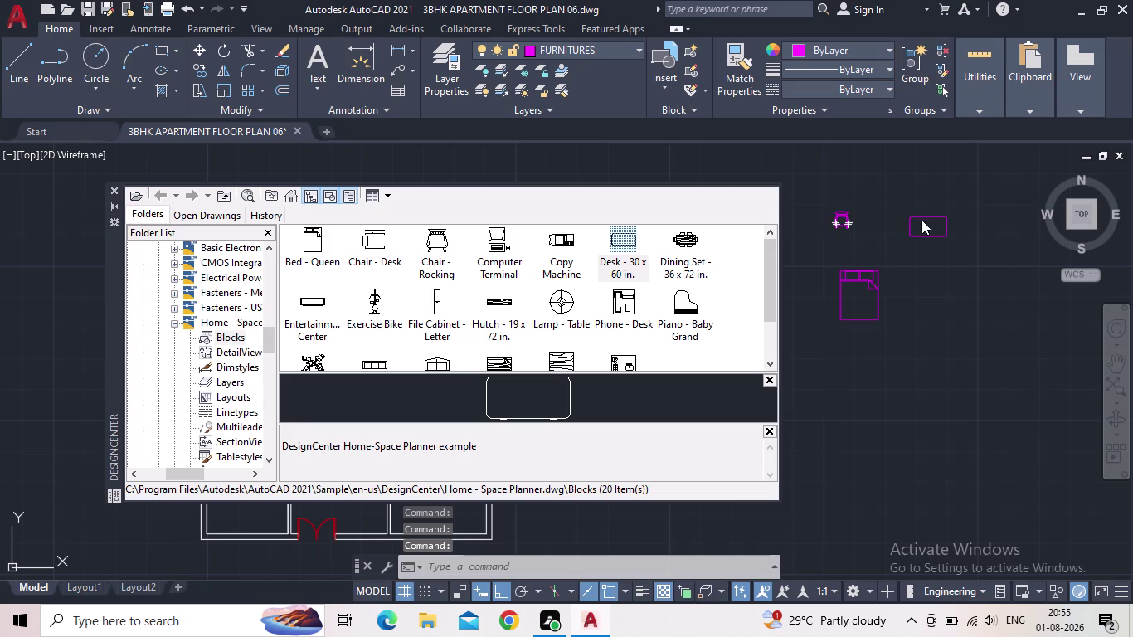
drag(693, 243, 981, 303)
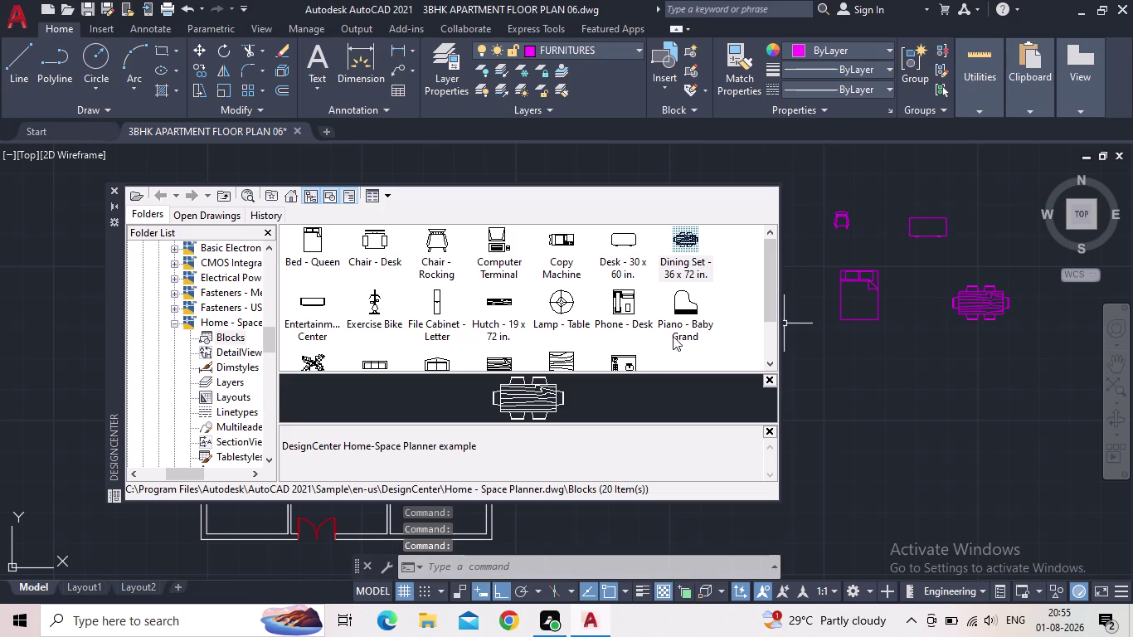
scroll(down, 3)
drag(552, 250, 833, 285)
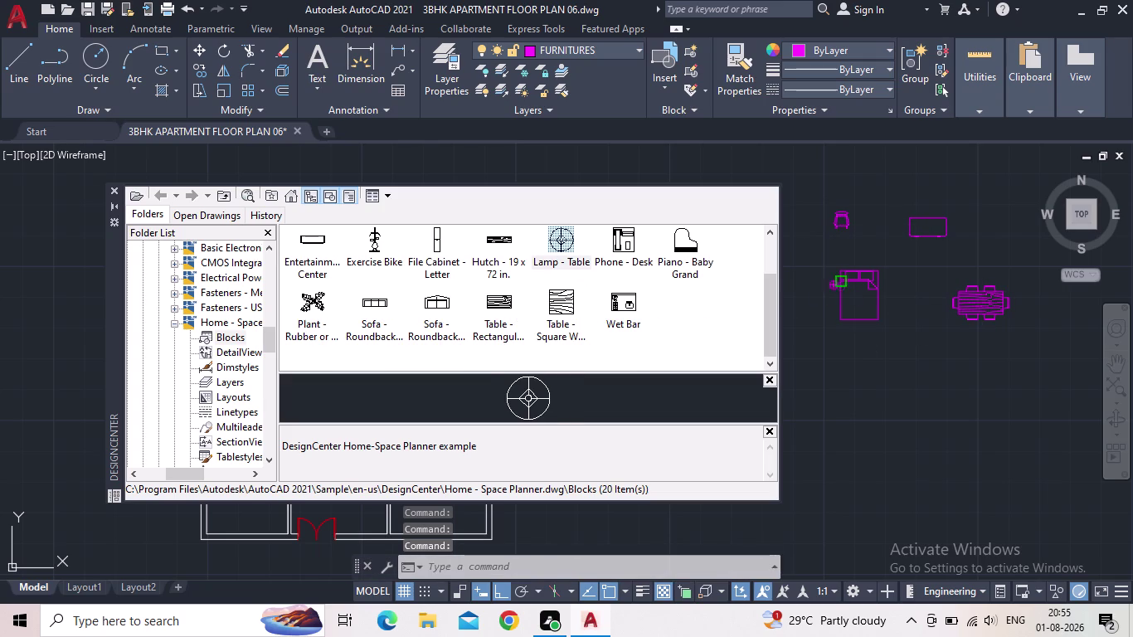
Insert two sofas, a rubber plant, a wet bar and a small table from Home Space Planner.
drag(833, 285, 821, 283)
drag(430, 301, 915, 370)
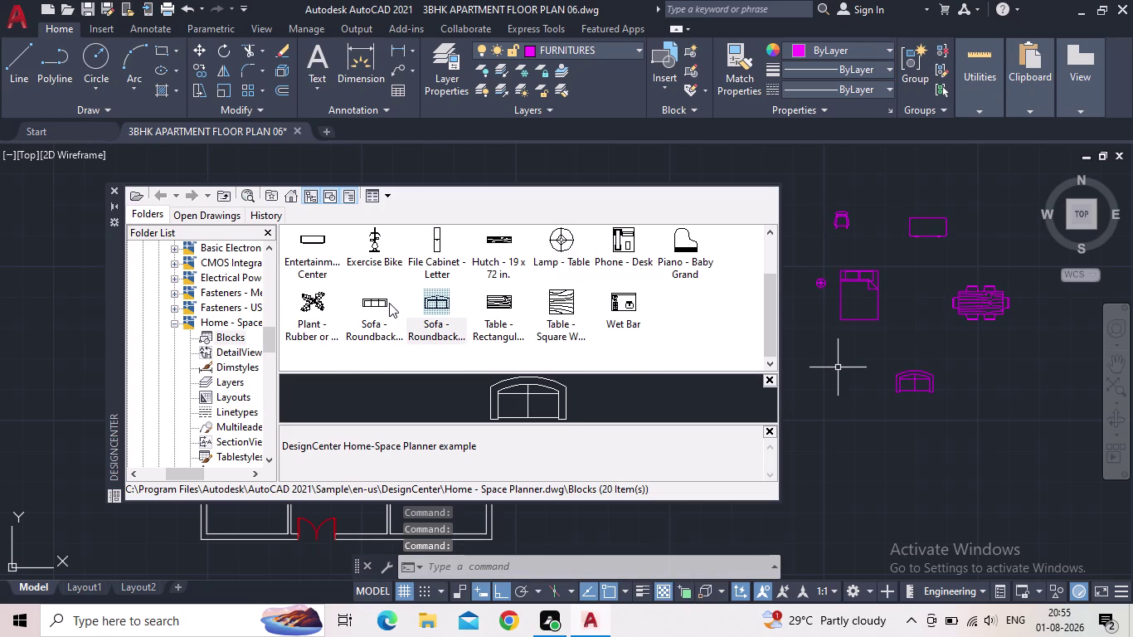
drag(388, 303, 1013, 373)
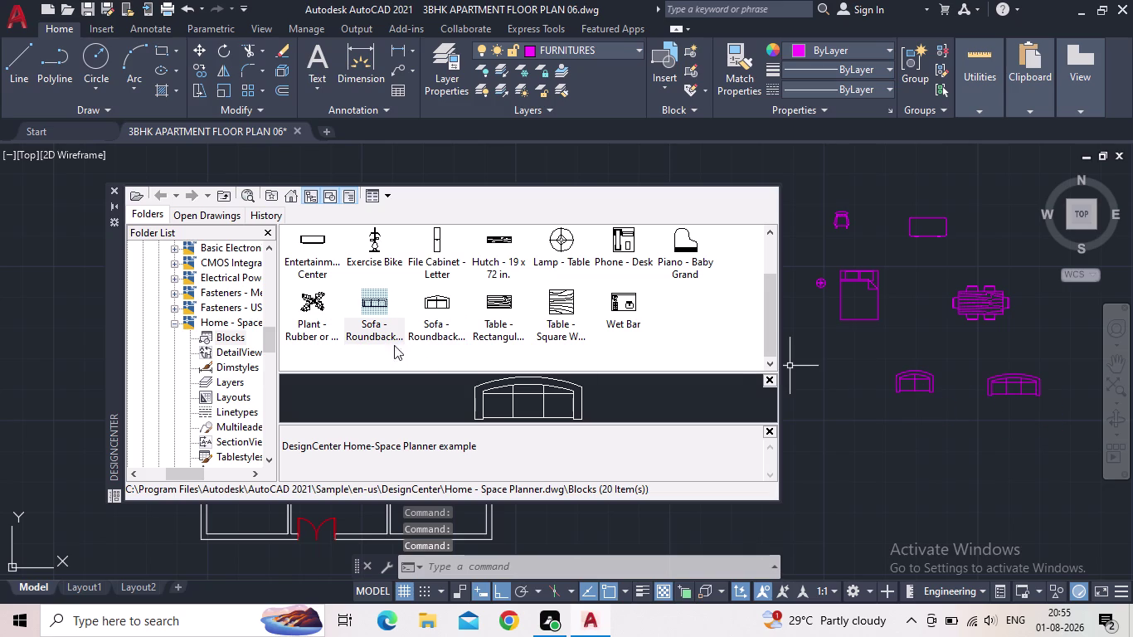
drag(315, 312, 833, 362)
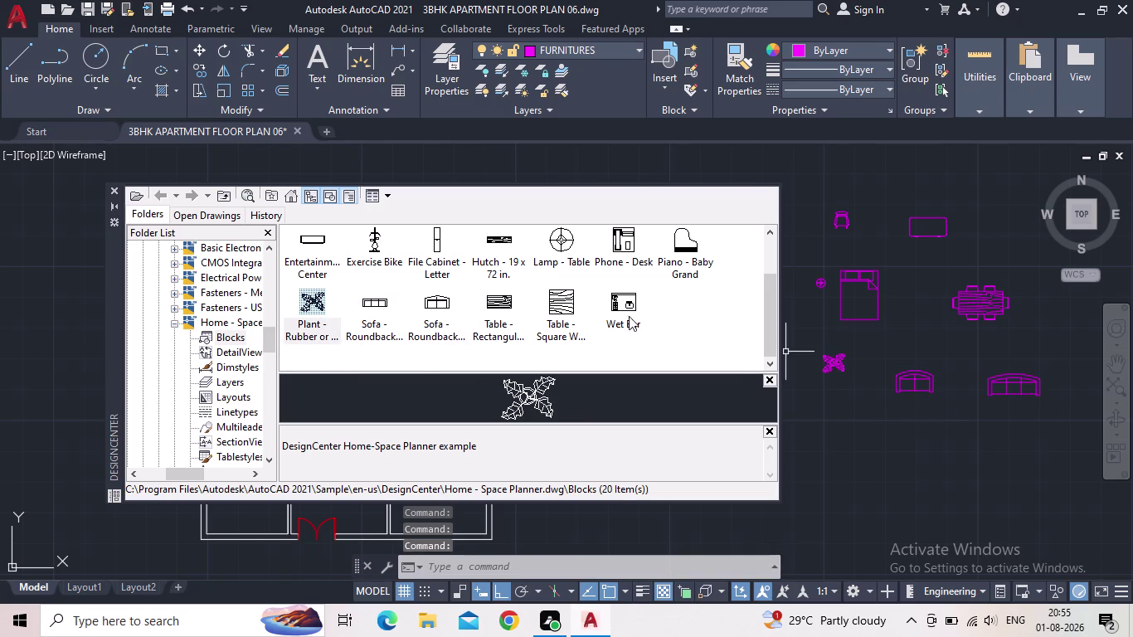
drag(613, 302, 830, 411)
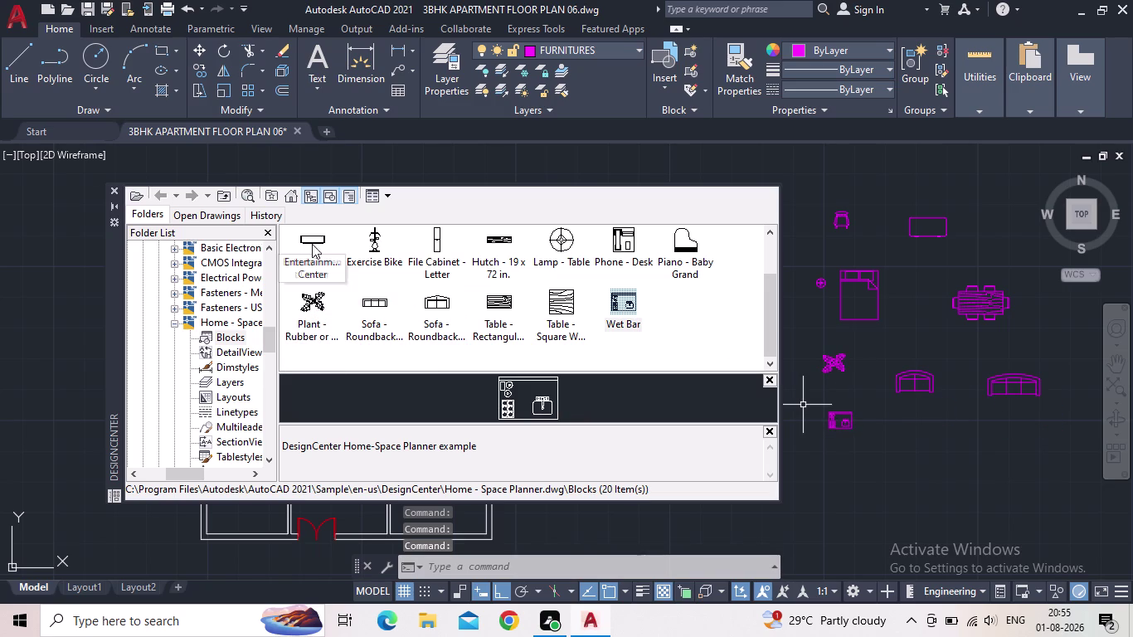
drag(312, 244, 929, 428)
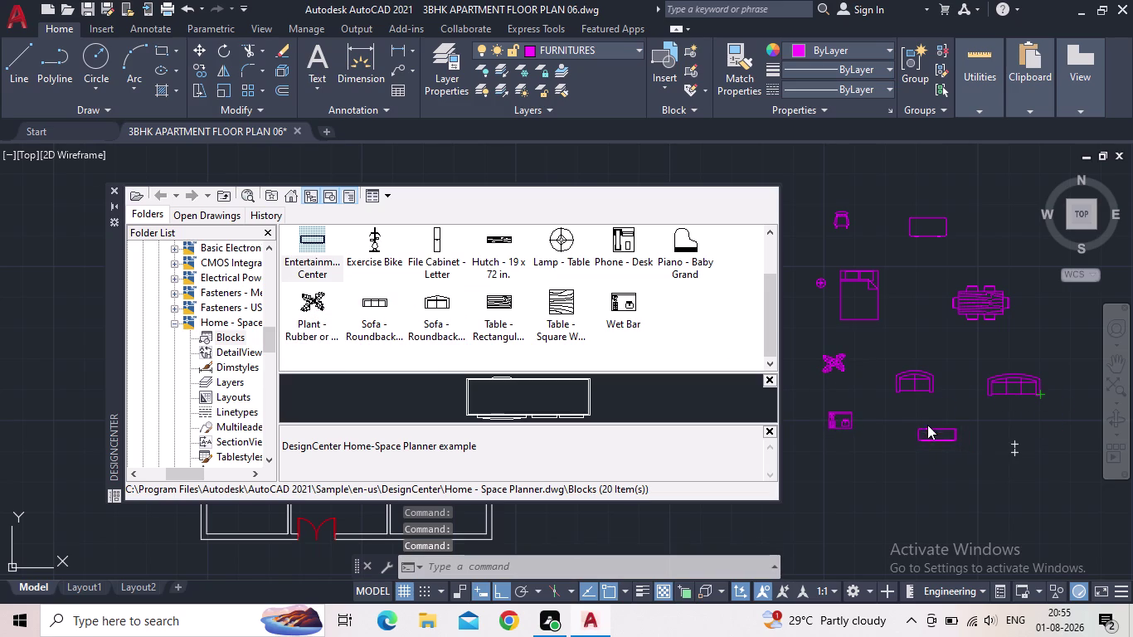
scroll(up, 3)
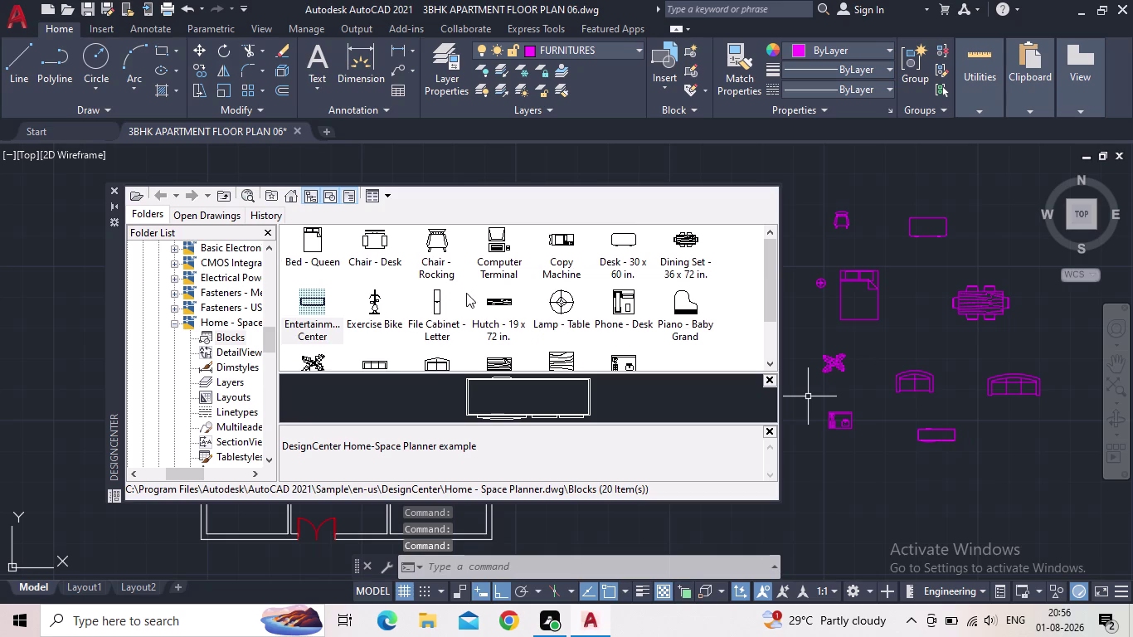
scroll(down, 3)
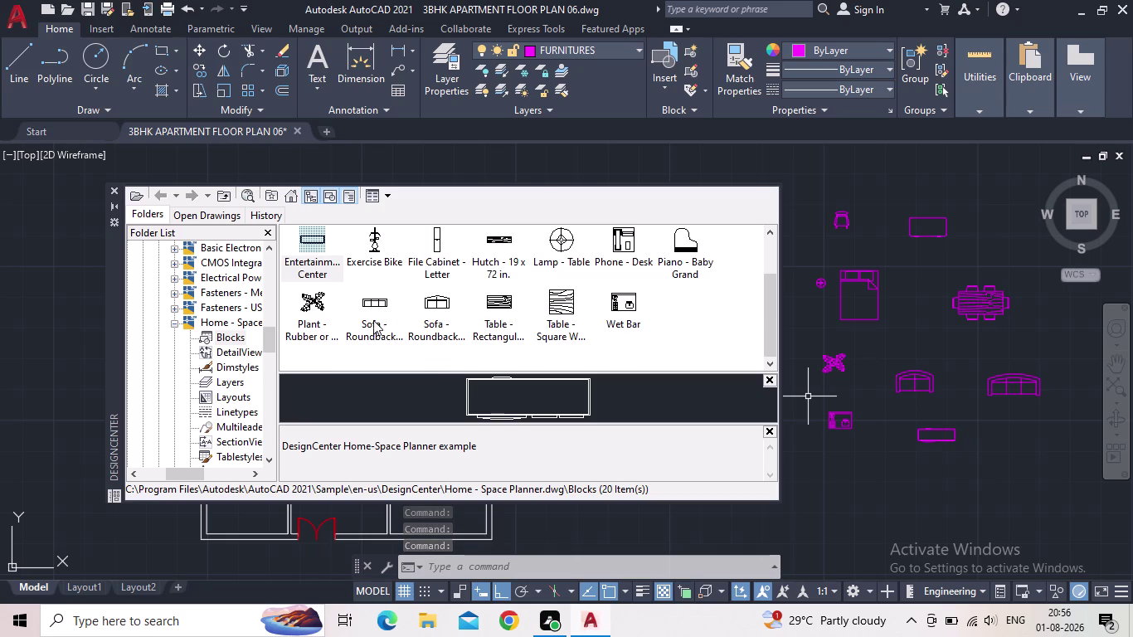
click(175, 324)
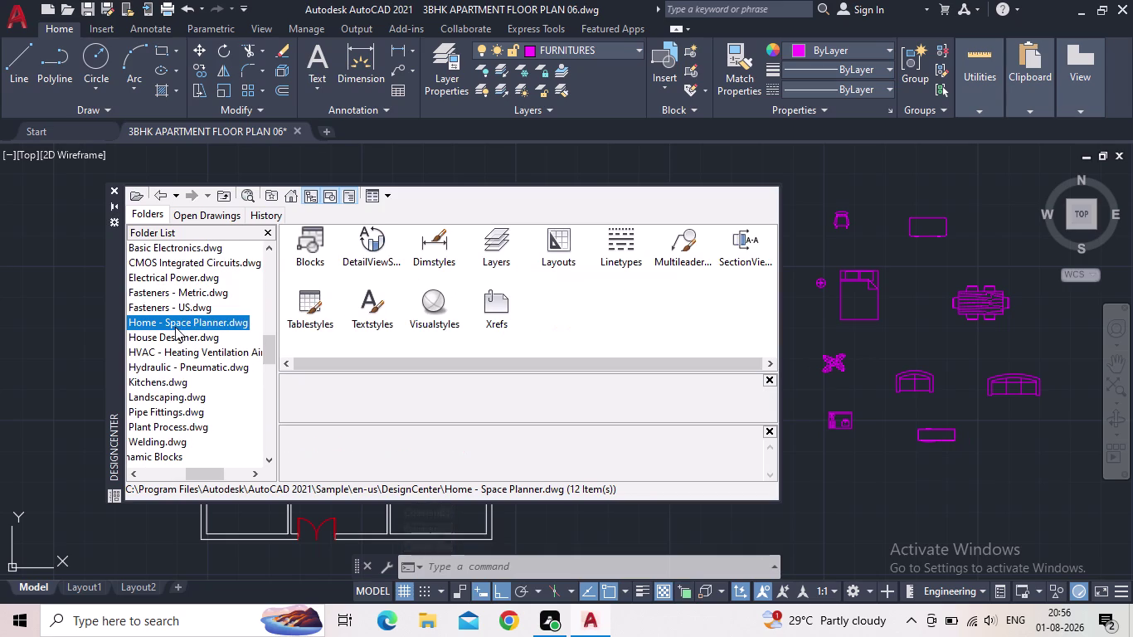
Show the Blocks of the Kitchens.dwg sample in DesignCenter.
drag(223, 473, 202, 478)
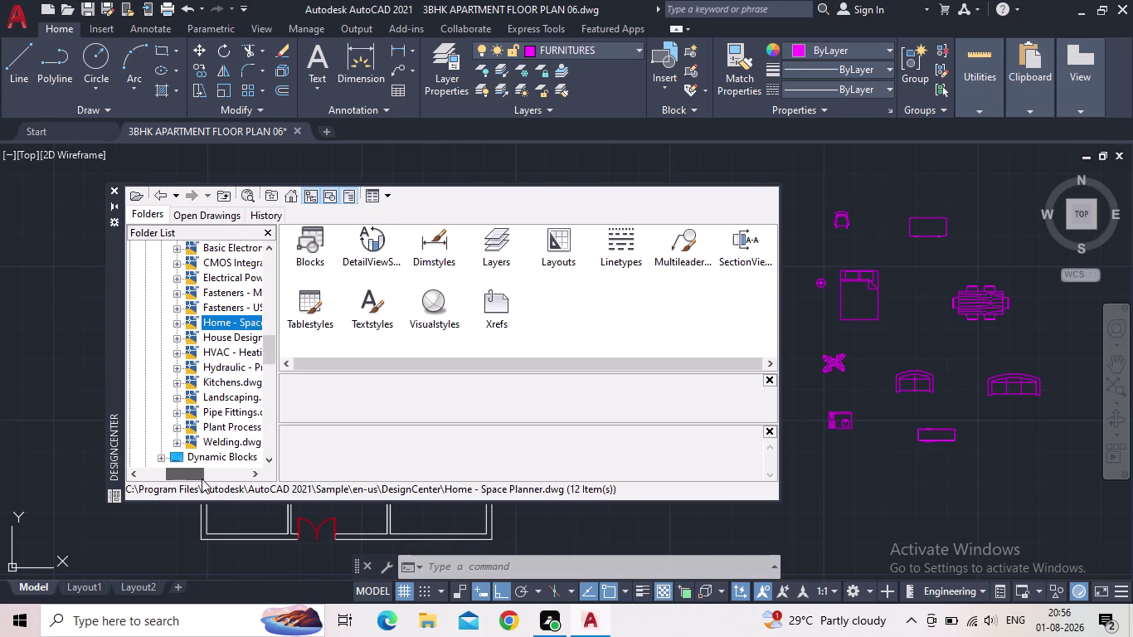
drag(202, 479, 210, 476)
click(146, 384)
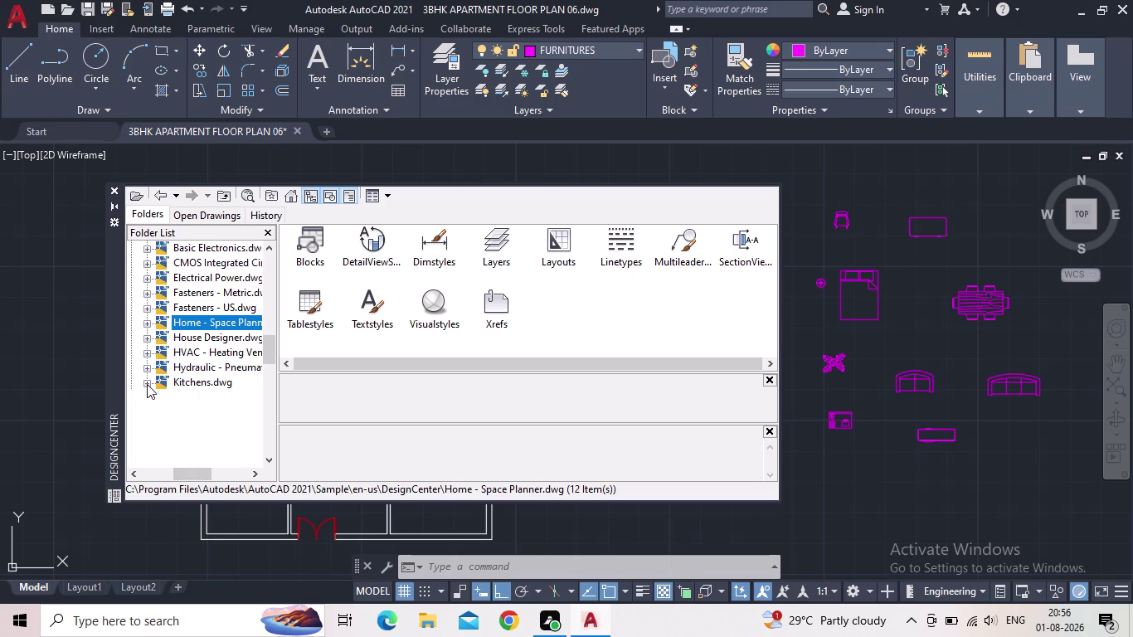
double_click(199, 295)
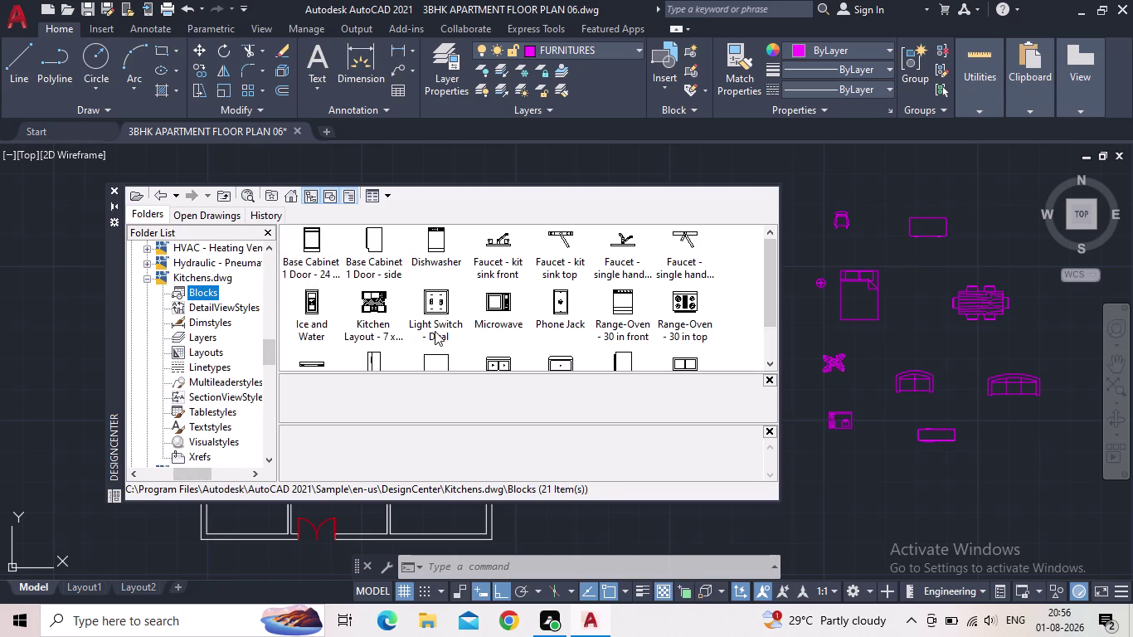
Place the Microwave, Range-Oven 30 in top and Sink-single blocks beside the furniture.
drag(497, 310, 819, 473)
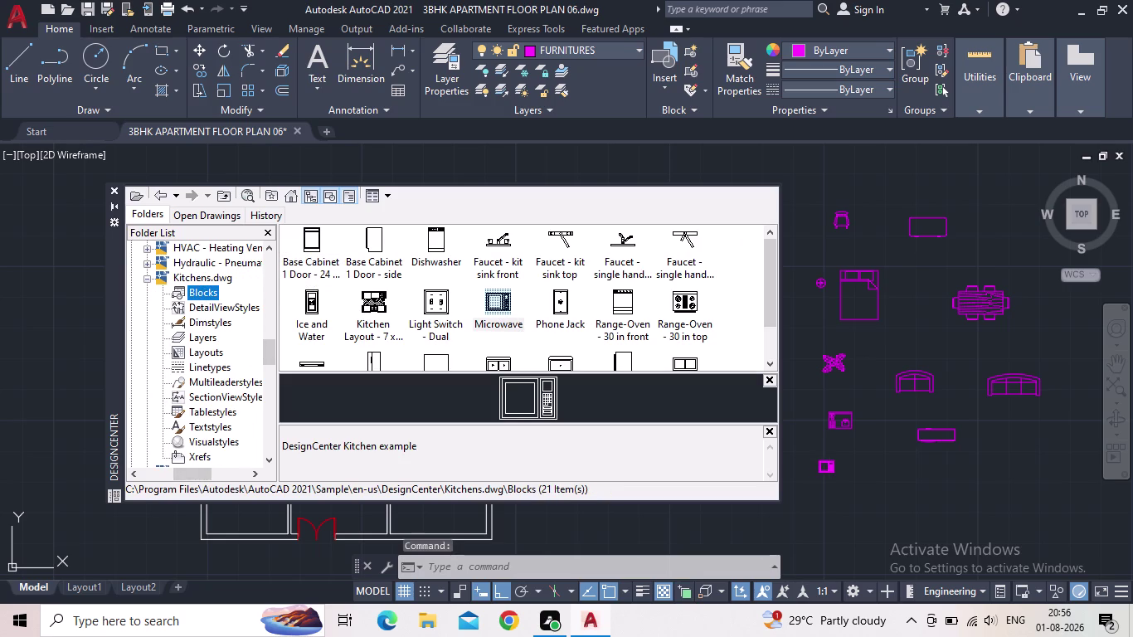
drag(819, 473, 821, 477)
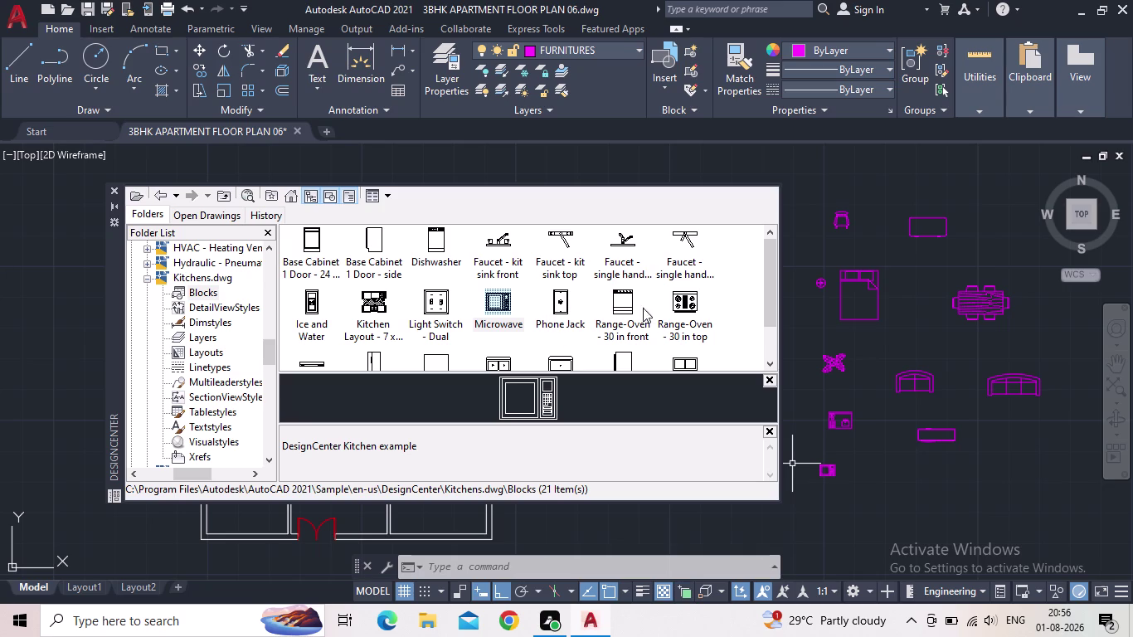
drag(680, 300, 879, 469)
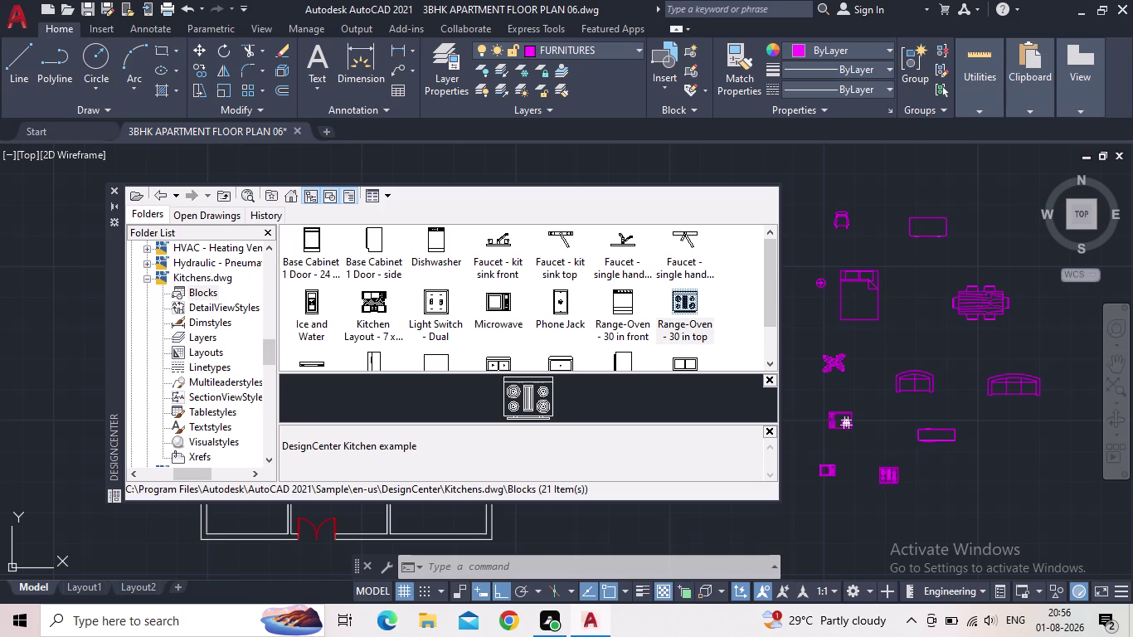
drag(879, 469, 876, 476)
scroll(down, 3)
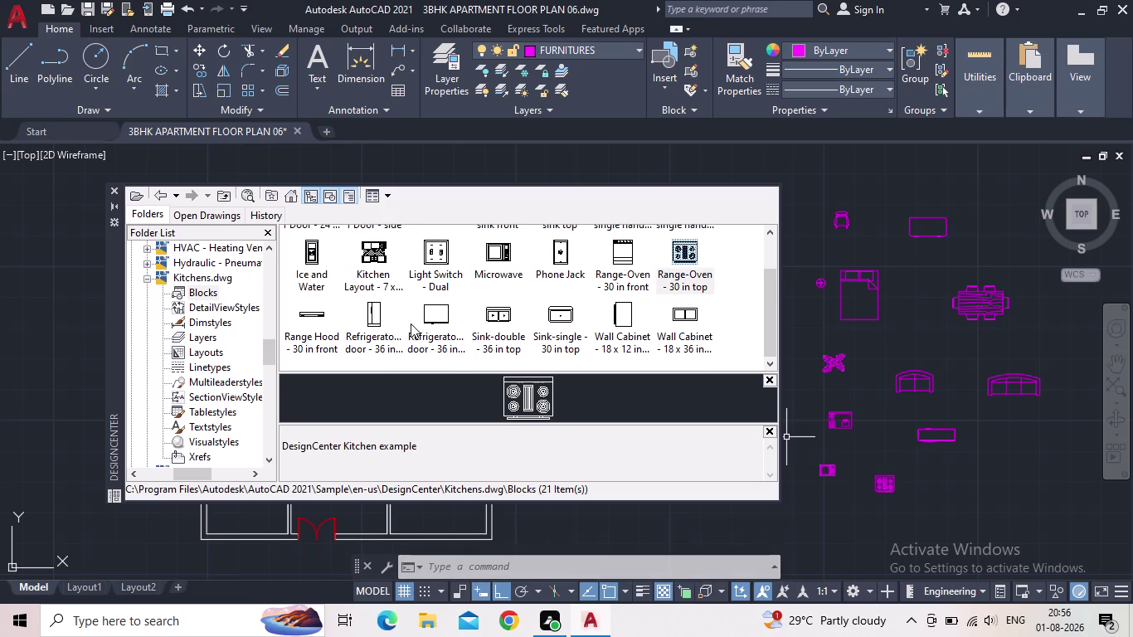
drag(556, 321, 902, 464)
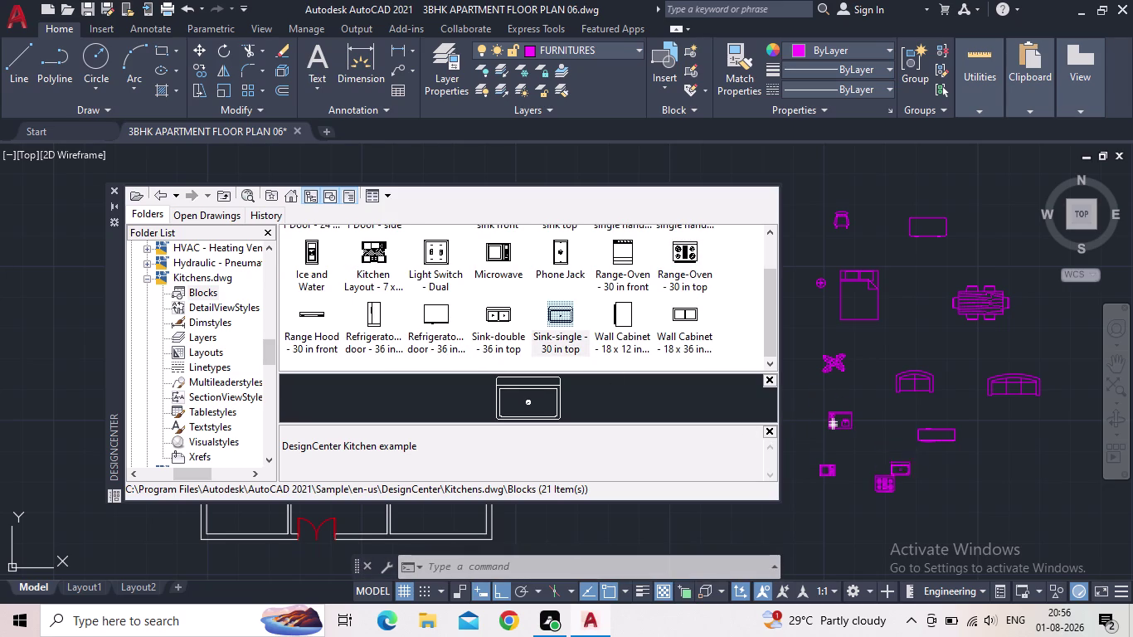
drag(903, 464, 923, 473)
scroll(up, 3)
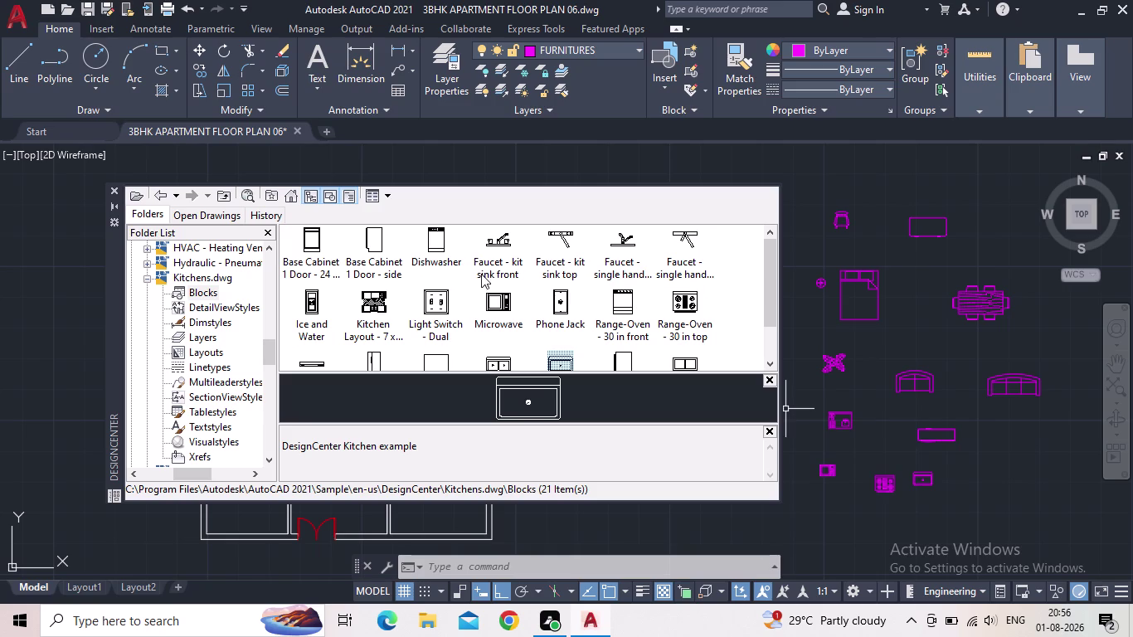
scroll(down, 3)
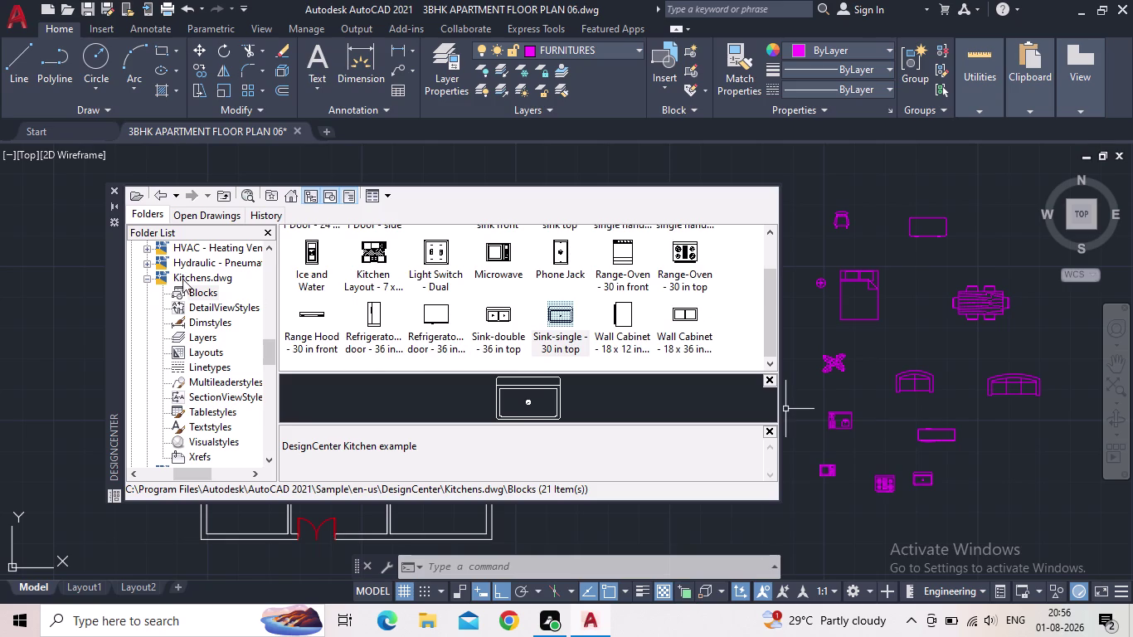
click(146, 276)
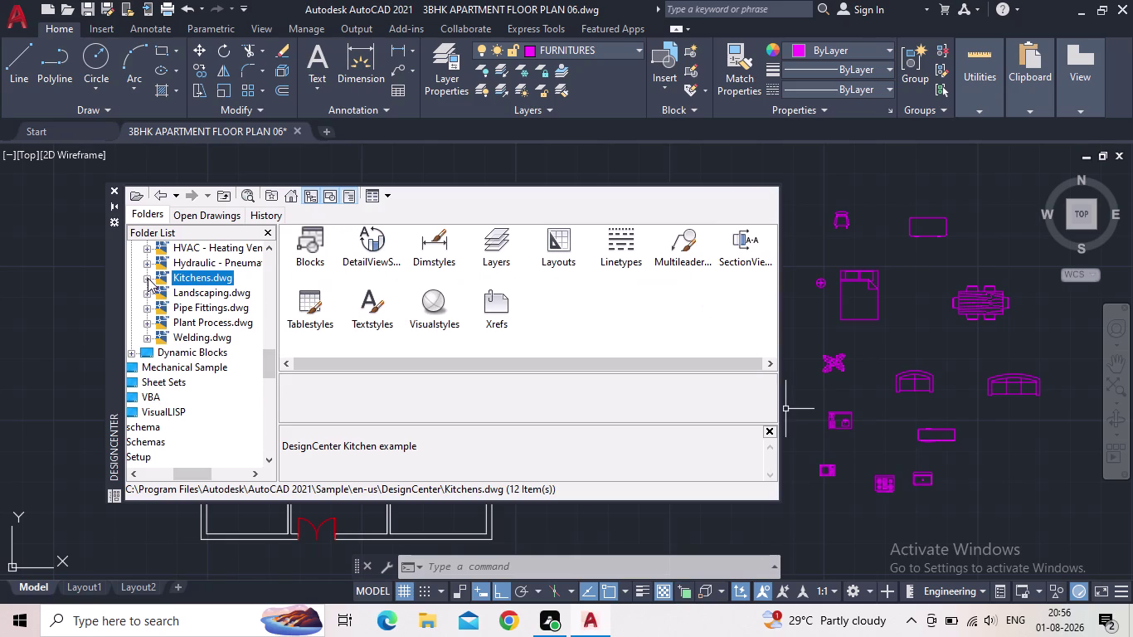
Show the Blocks of the House Designer.dwg sample in DesignCenter.
click(196, 472)
scroll(up, 3)
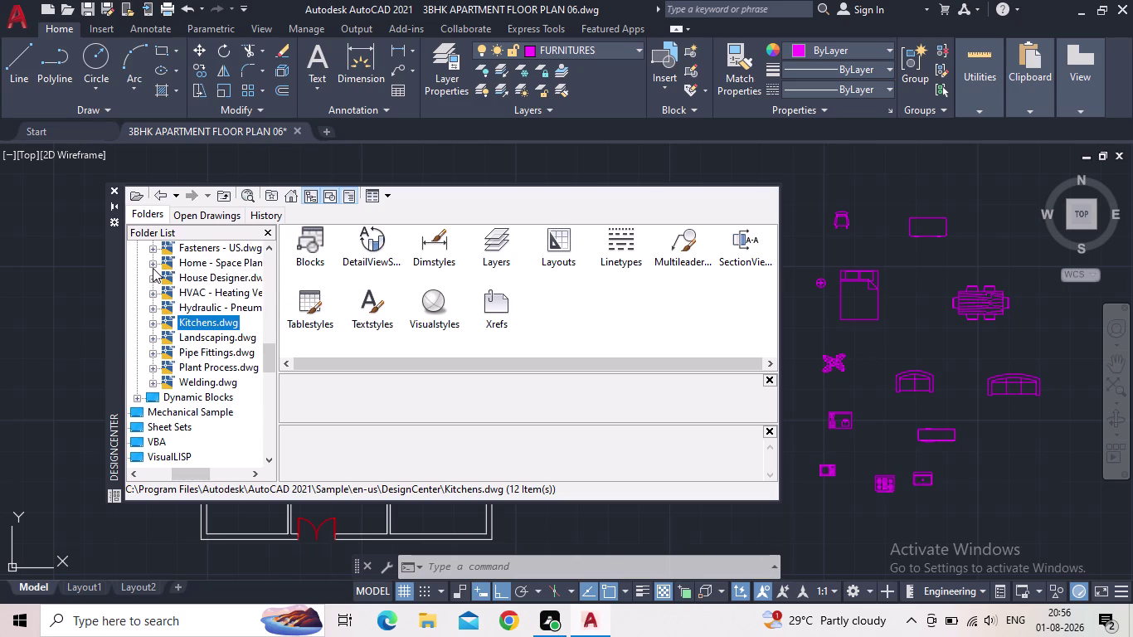
click(153, 268)
double_click(194, 281)
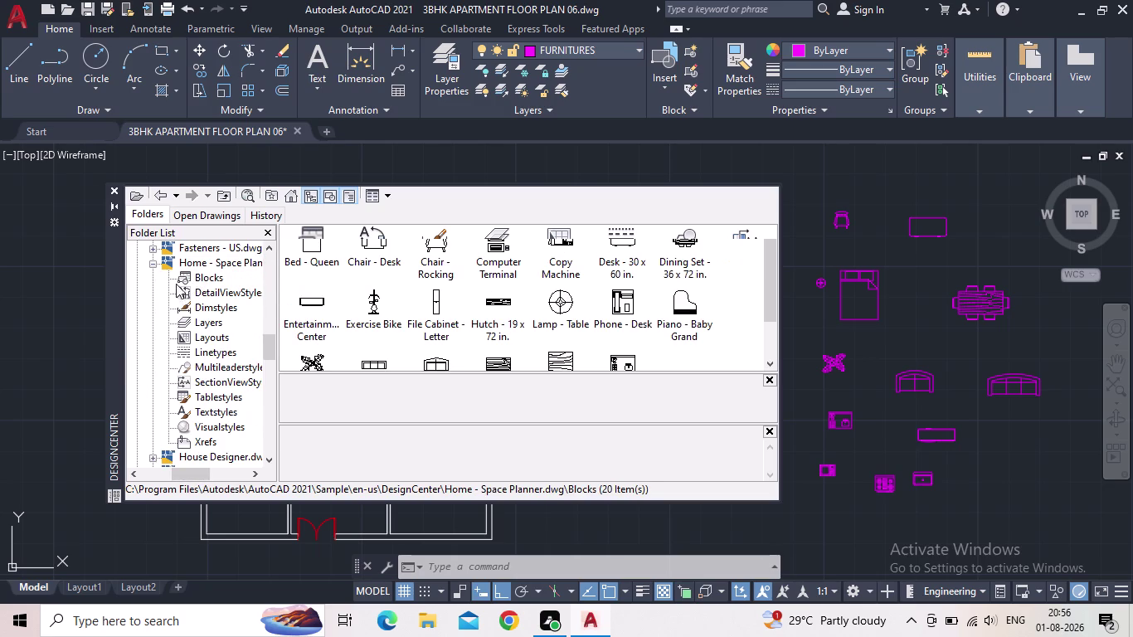
click(151, 262)
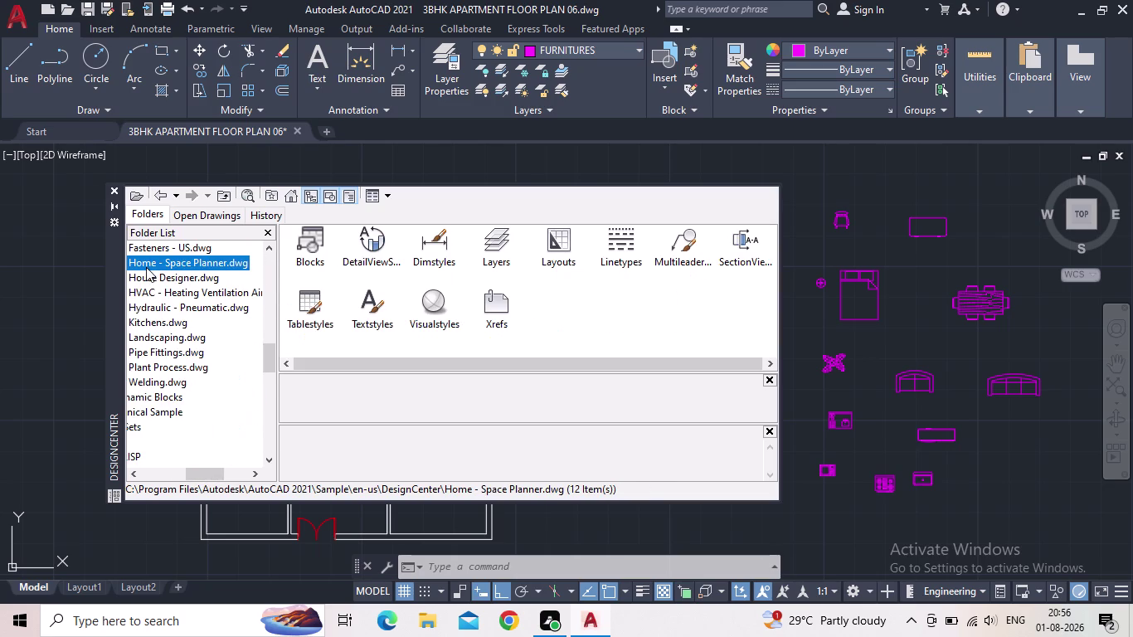
double_click(170, 273)
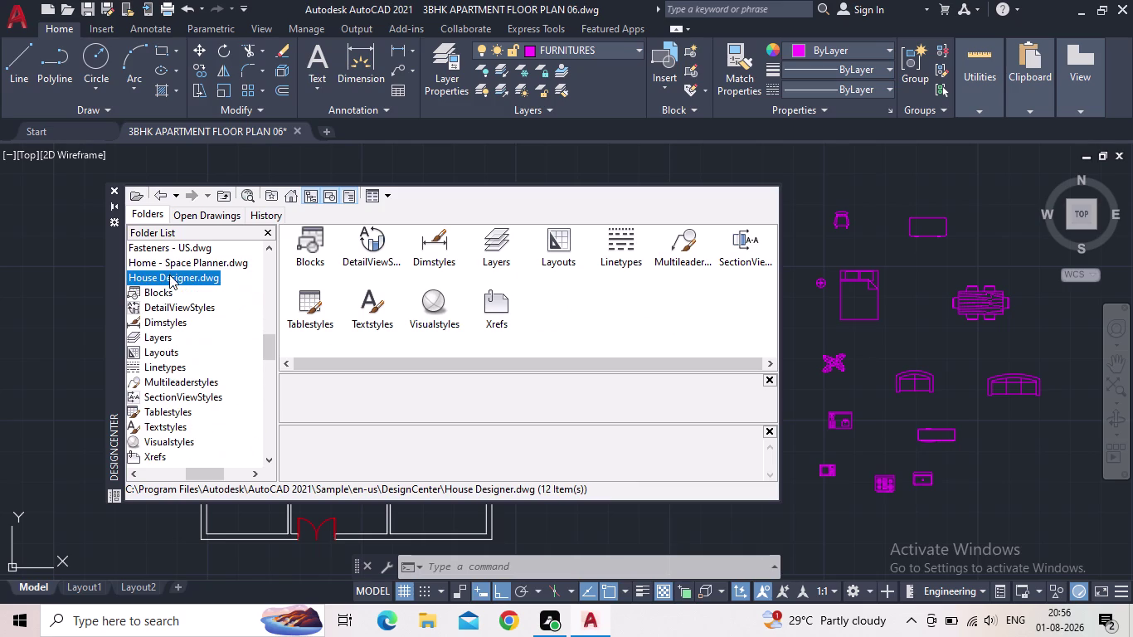
double_click(163, 287)
scroll(down, 3)
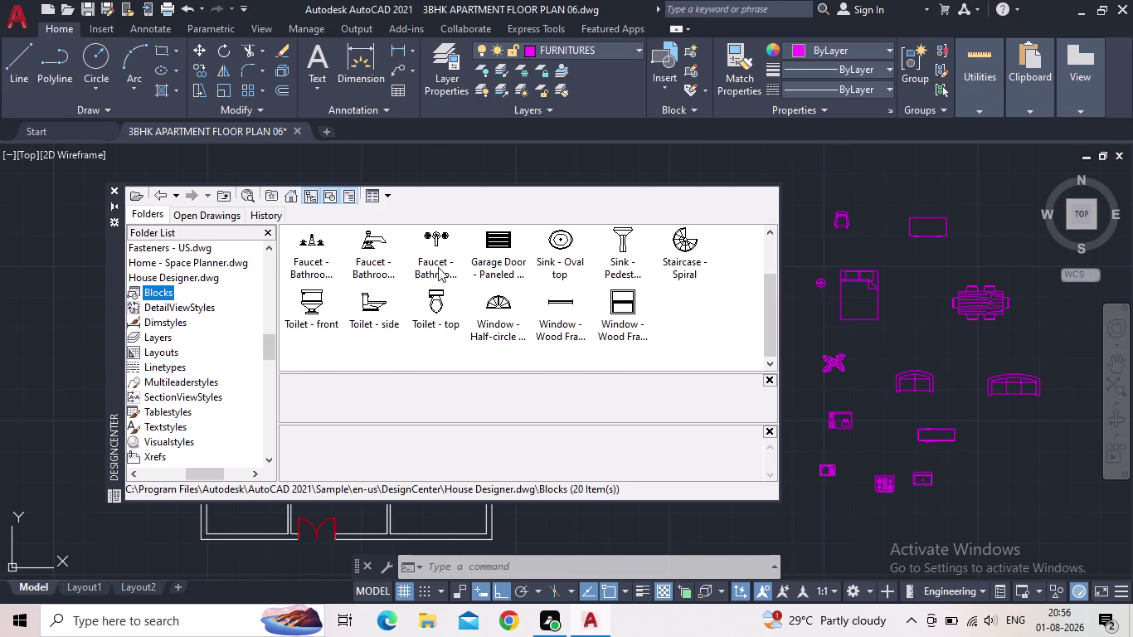
Place the Sink - Oval top and Toilet - top blocks, then close DesignCenter.
drag(552, 248, 956, 179)
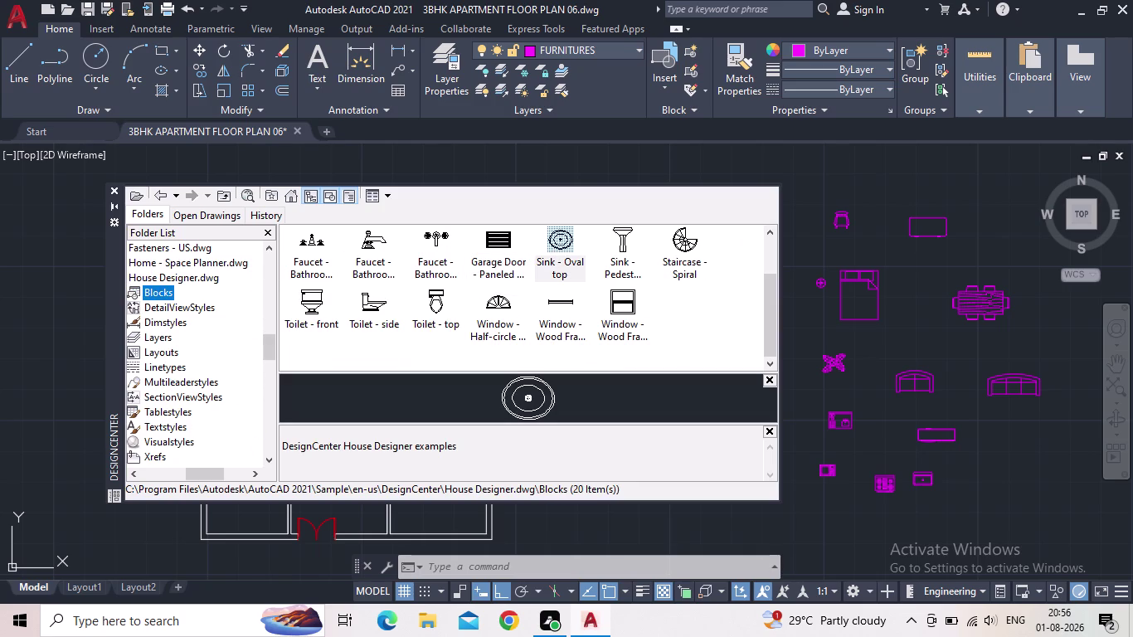
drag(956, 179, 884, 172)
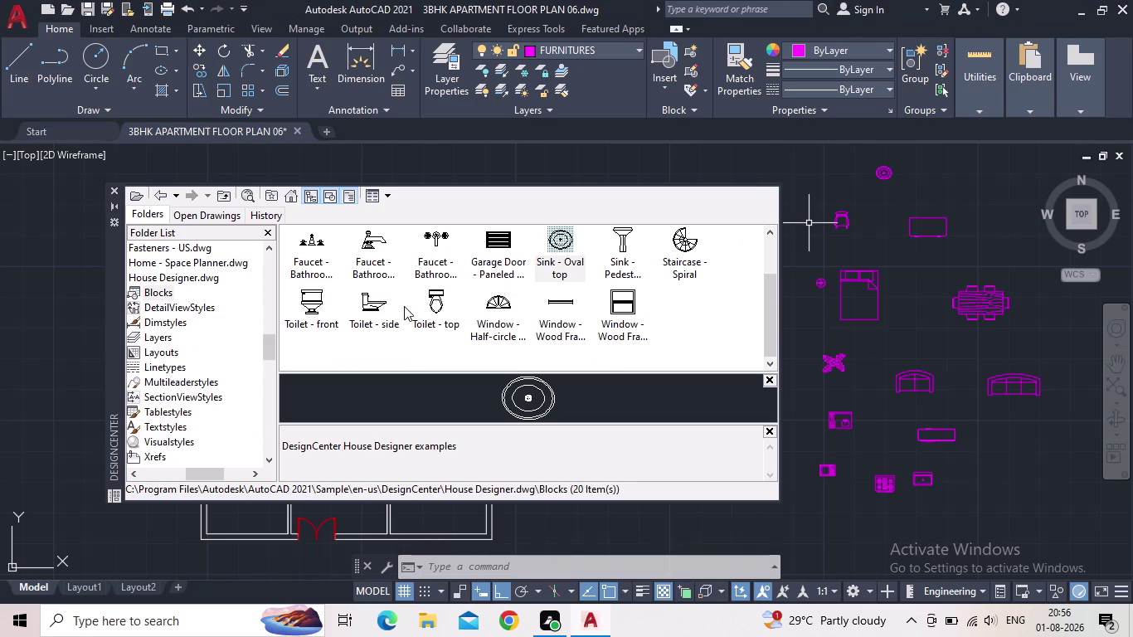
drag(432, 304, 847, 172)
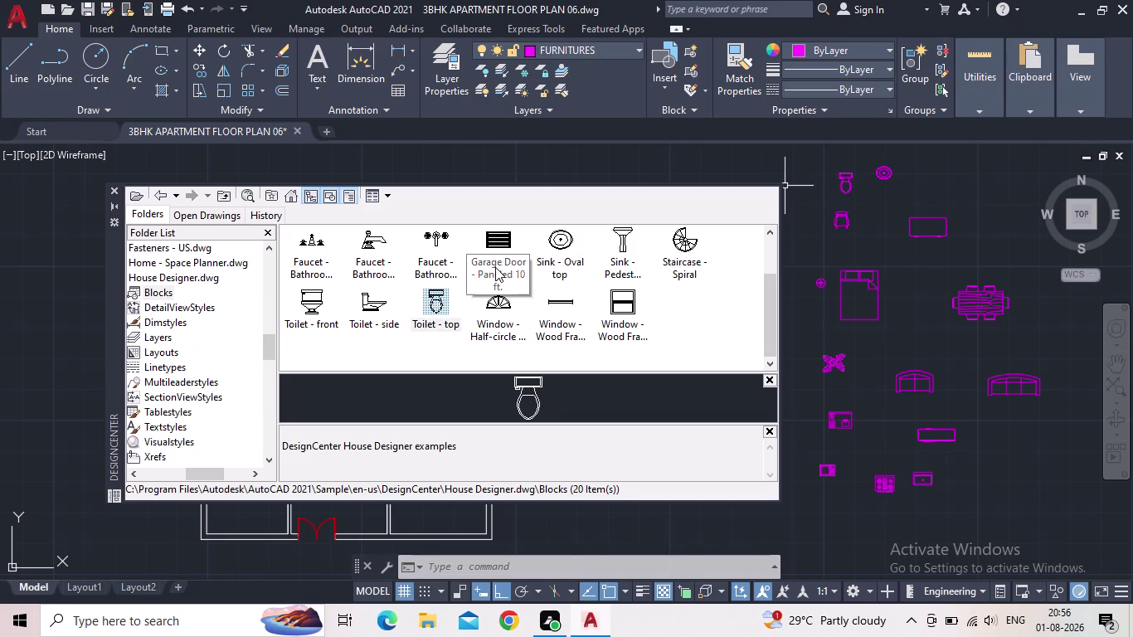
scroll(up, 3)
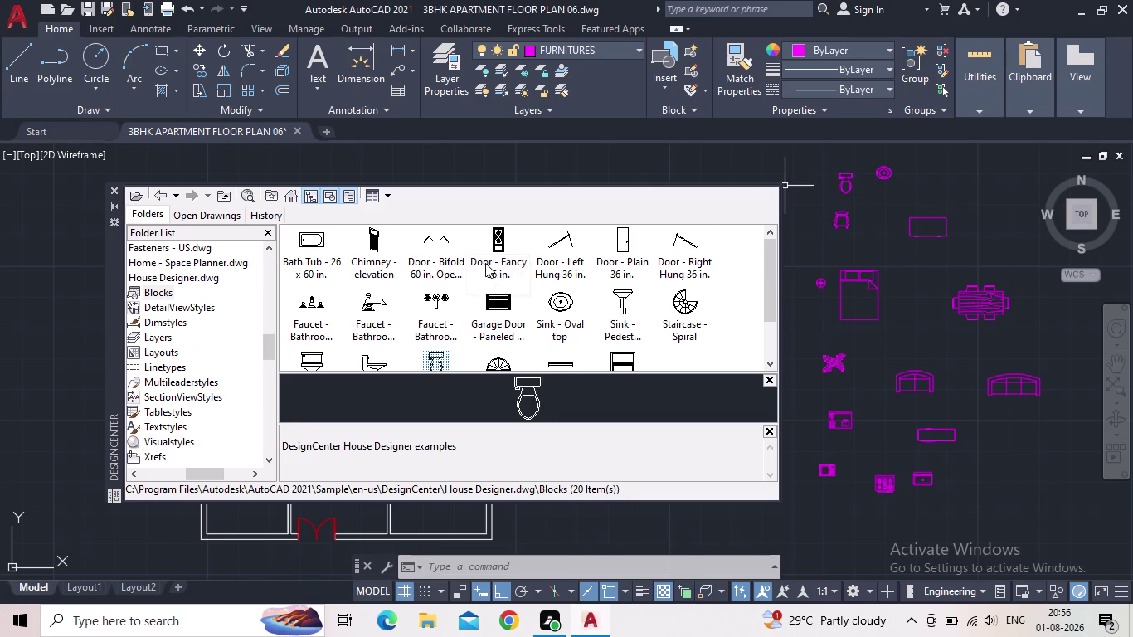
click(115, 188)
scroll(down, 3)
middle_click(642, 291)
scroll(up, 3)
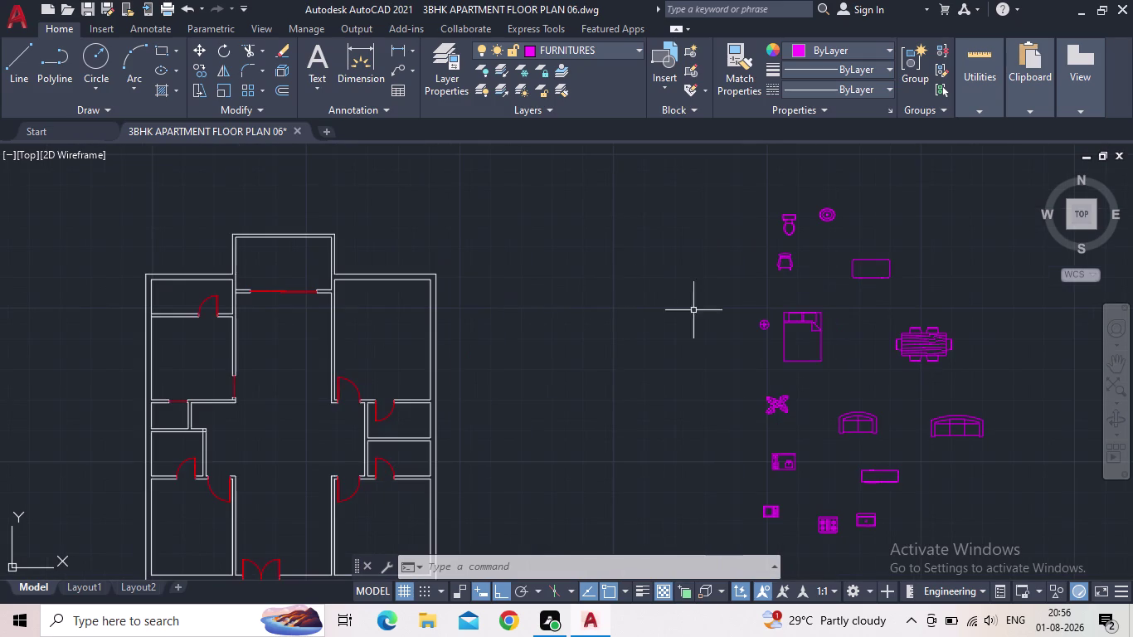
Select the queen bed and rotate it about a pivot point.
click(834, 361)
click(807, 355)
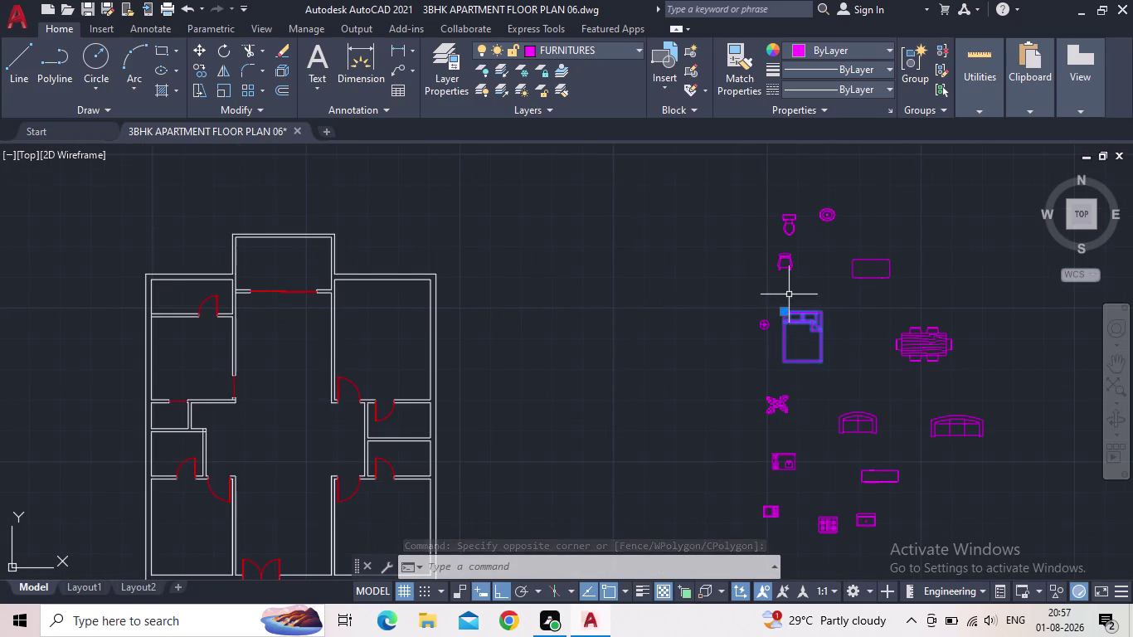
scroll(up, 3)
click(781, 320)
click(406, 328)
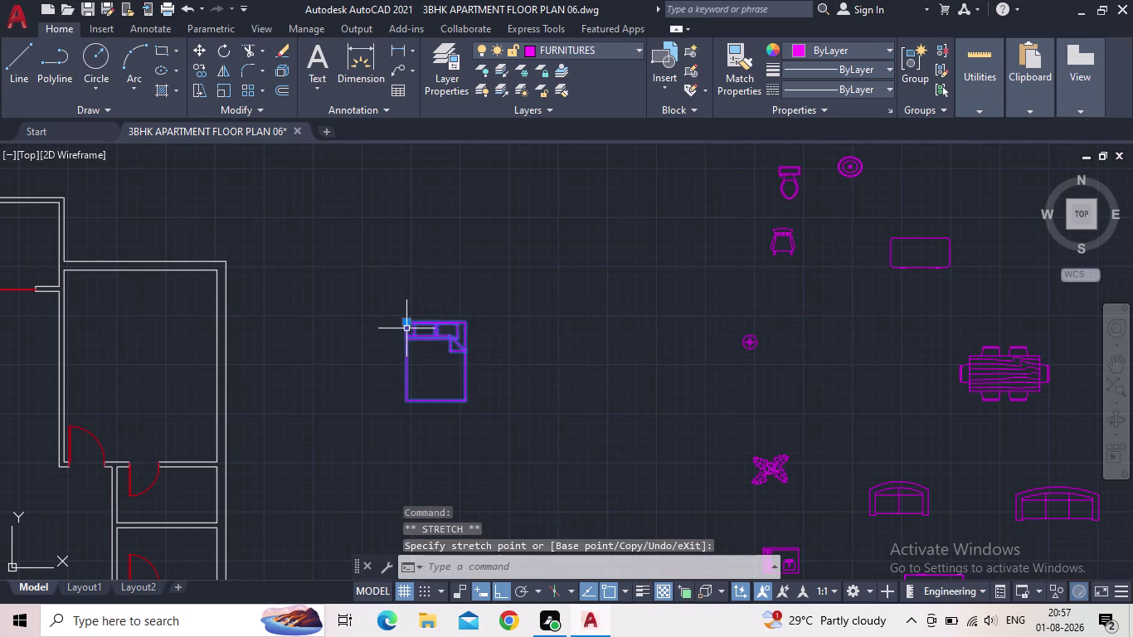
text(R)
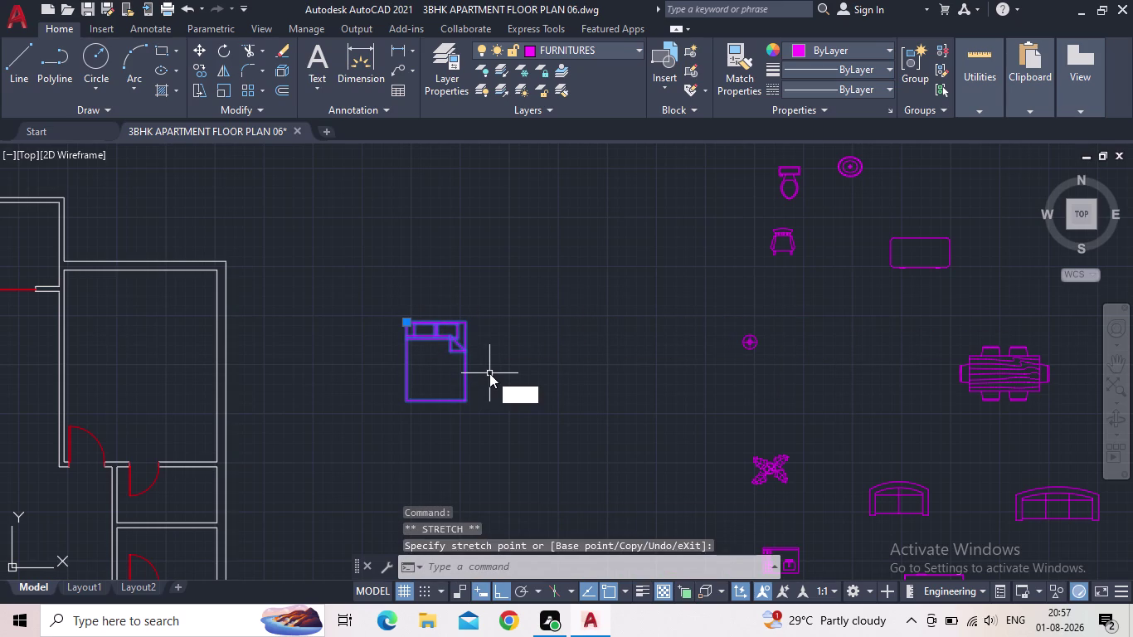
text(O)
key(Return)
drag(490, 384, 477, 376)
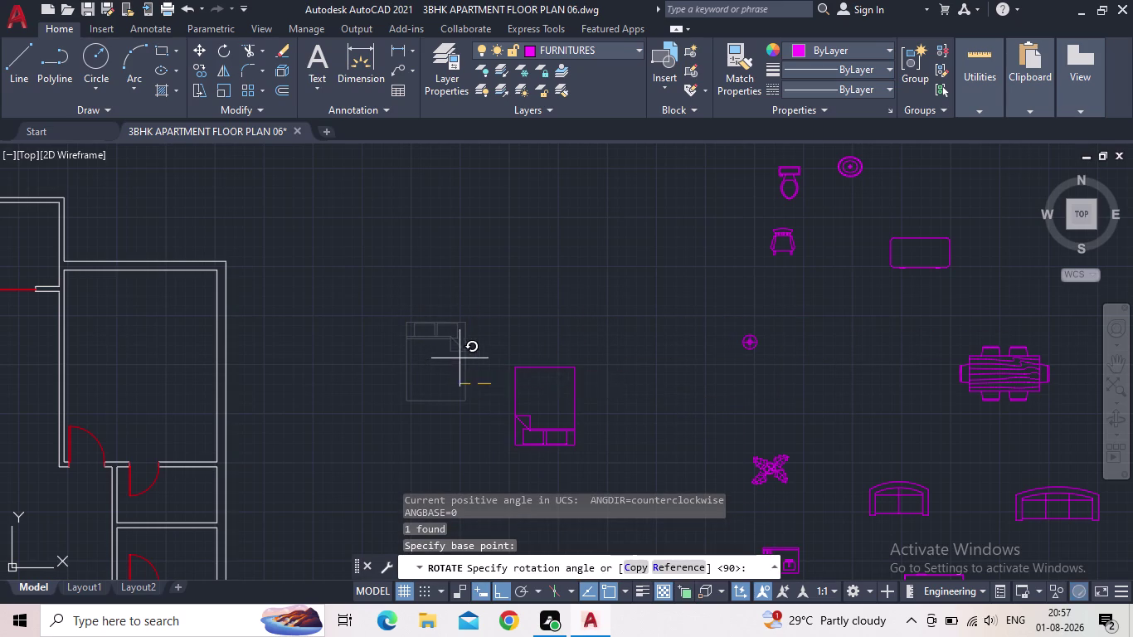
click(510, 281)
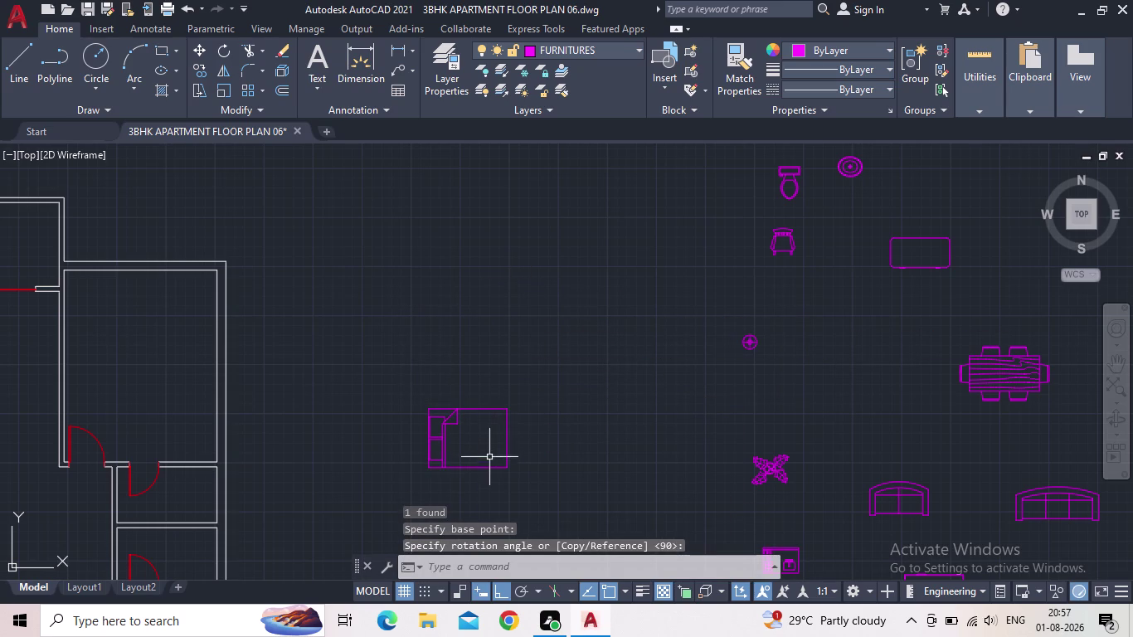
Rotate the bed again by a quarter turn (90°).
click(486, 468)
key(r)
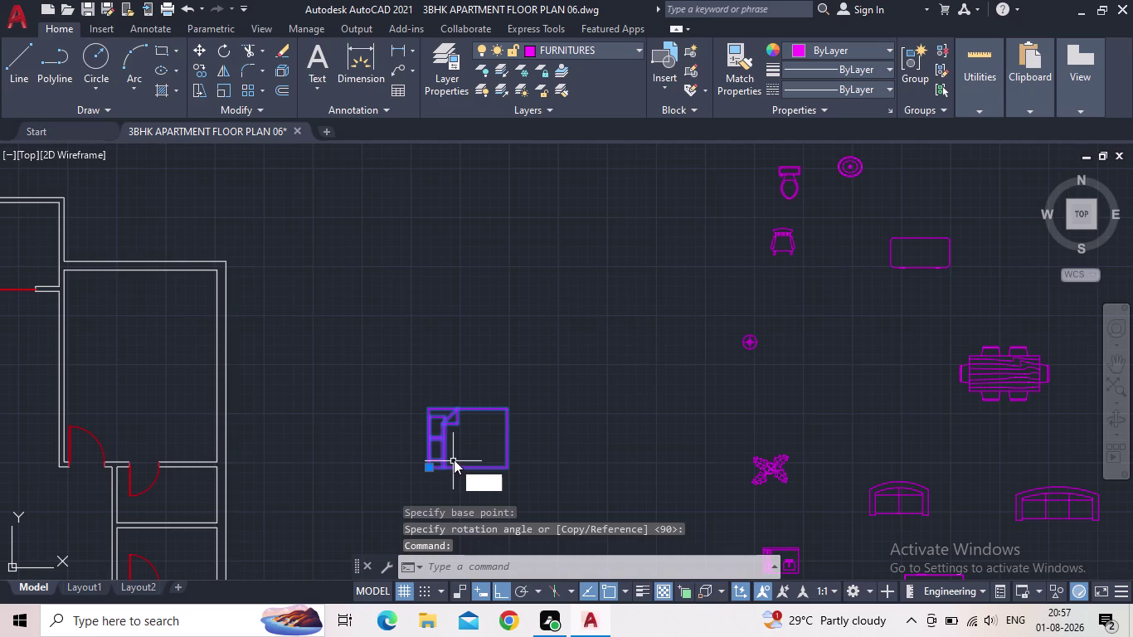
key(o)
key(Return)
click(431, 464)
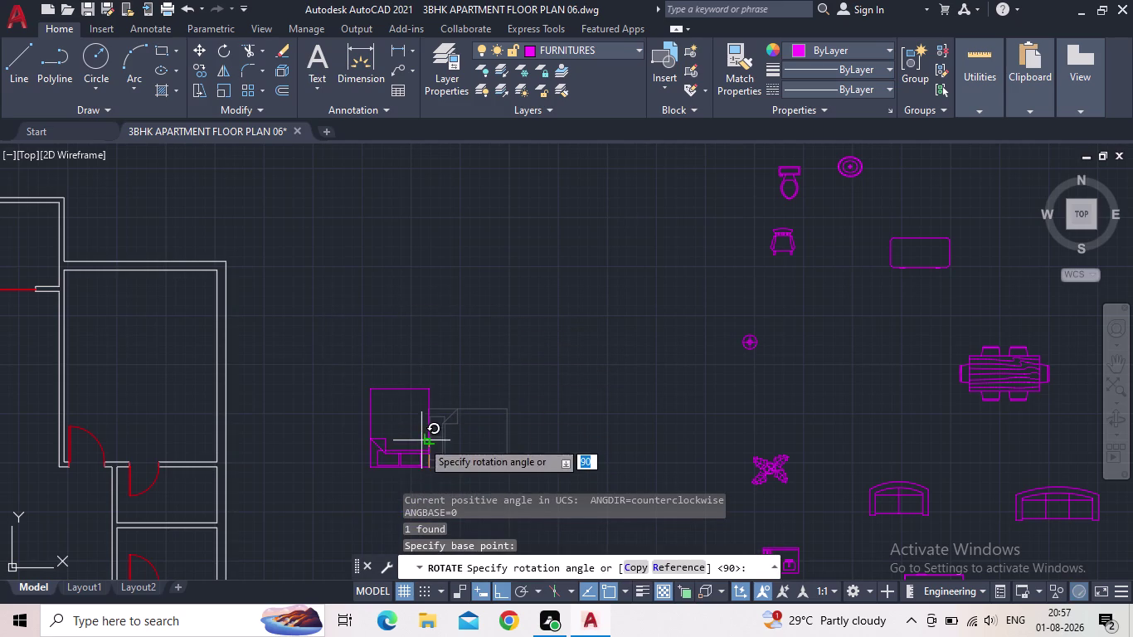
middle_drag(392, 477, 438, 350)
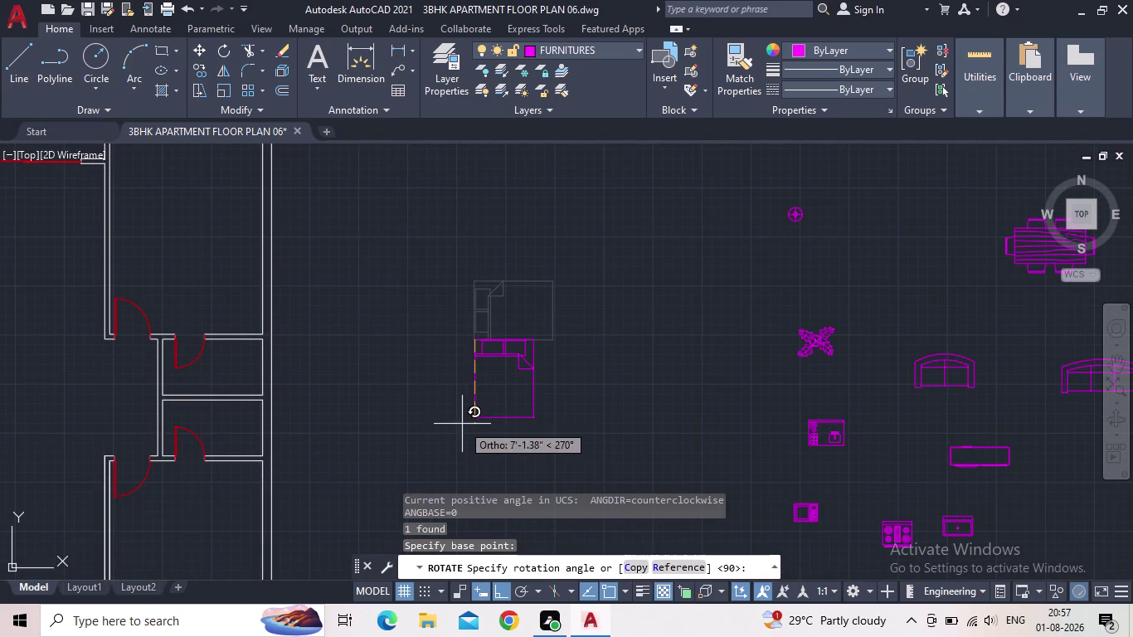
click(337, 325)
Copy the bed to a spot below the original.
key(c)
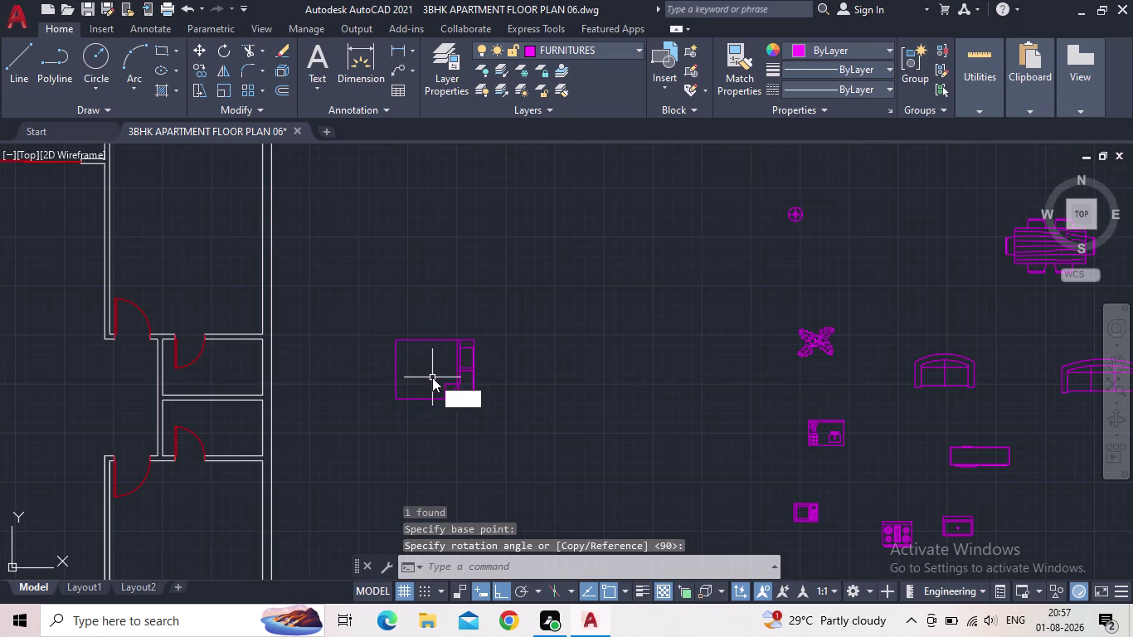
key(o)
key(Return)
click(401, 400)
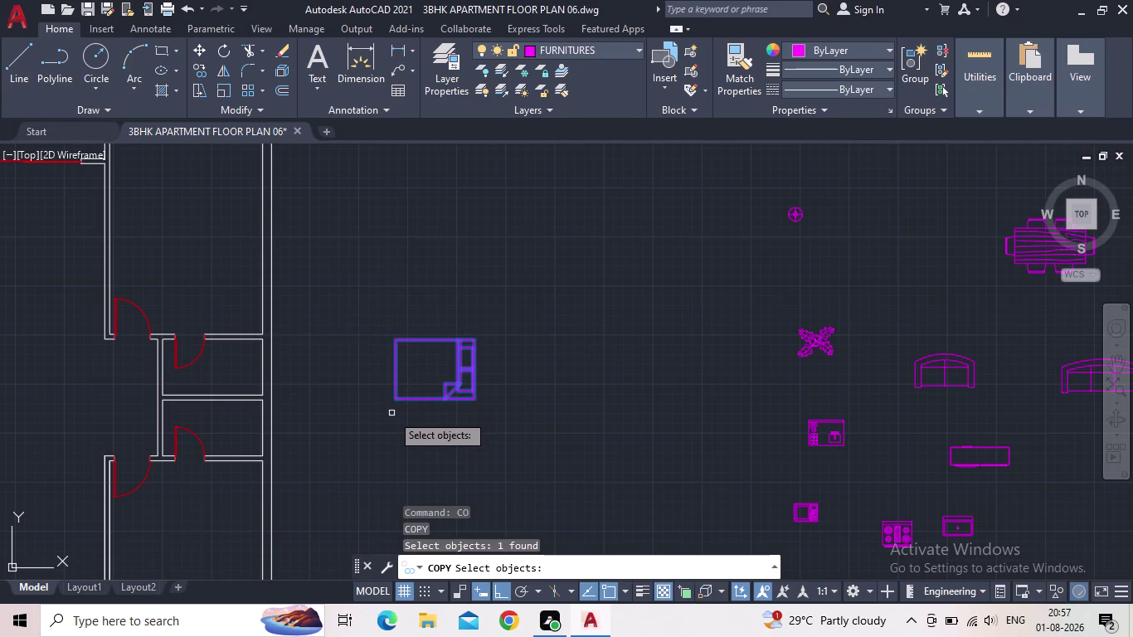
key(space)
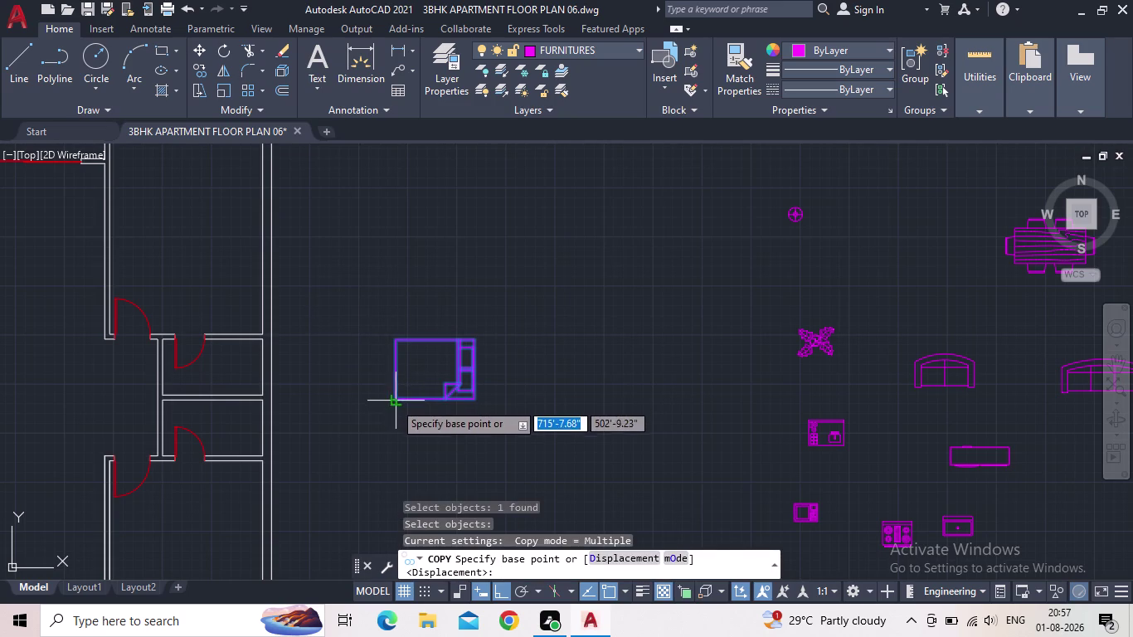
drag(394, 402, 397, 410)
middle_drag(408, 489, 453, 417)
click(458, 448)
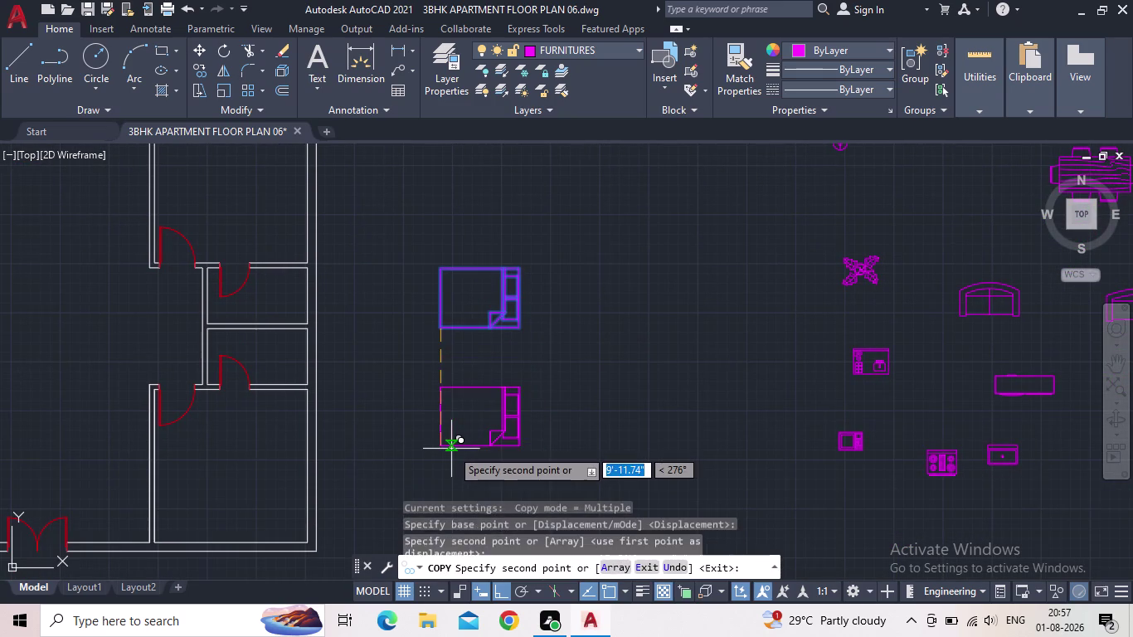
key(Escape)
Rotate the bed copy 180° so it faces the opposite way.
drag(531, 469, 523, 457)
click(446, 421)
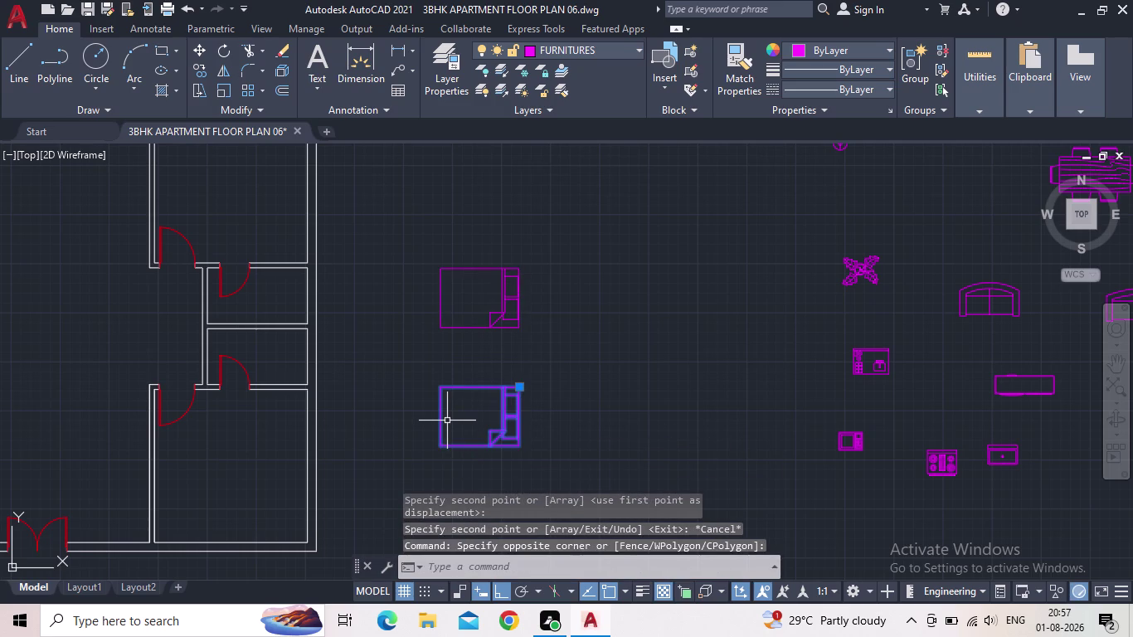
key(r)
key(o)
key(Return)
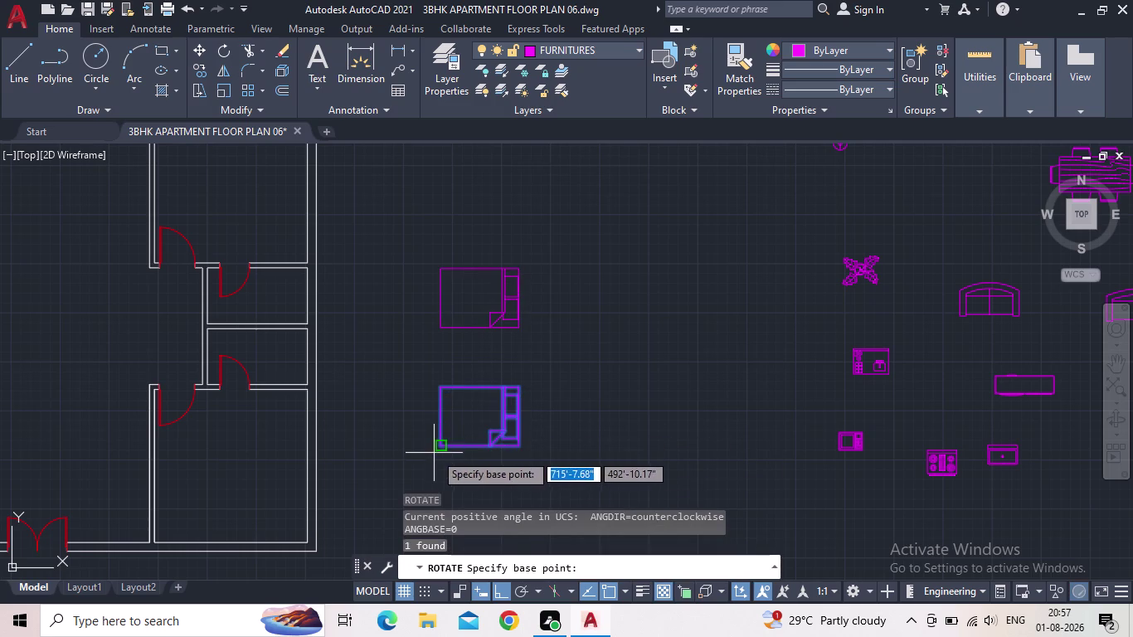
click(439, 451)
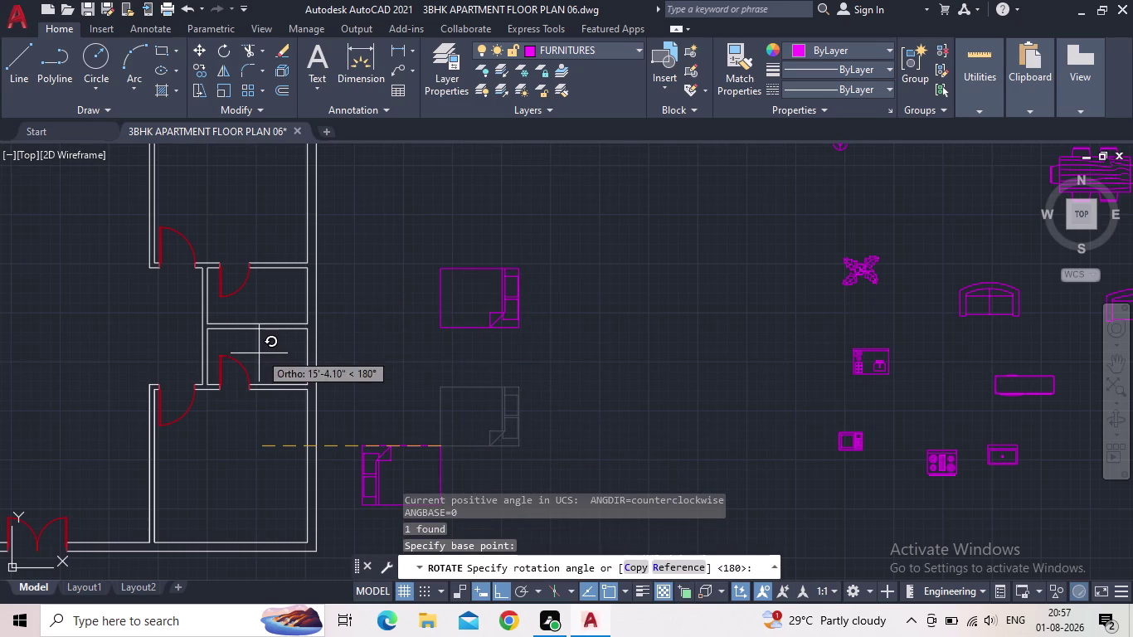
click(223, 421)
Select the original bed again.
scroll(down, 3)
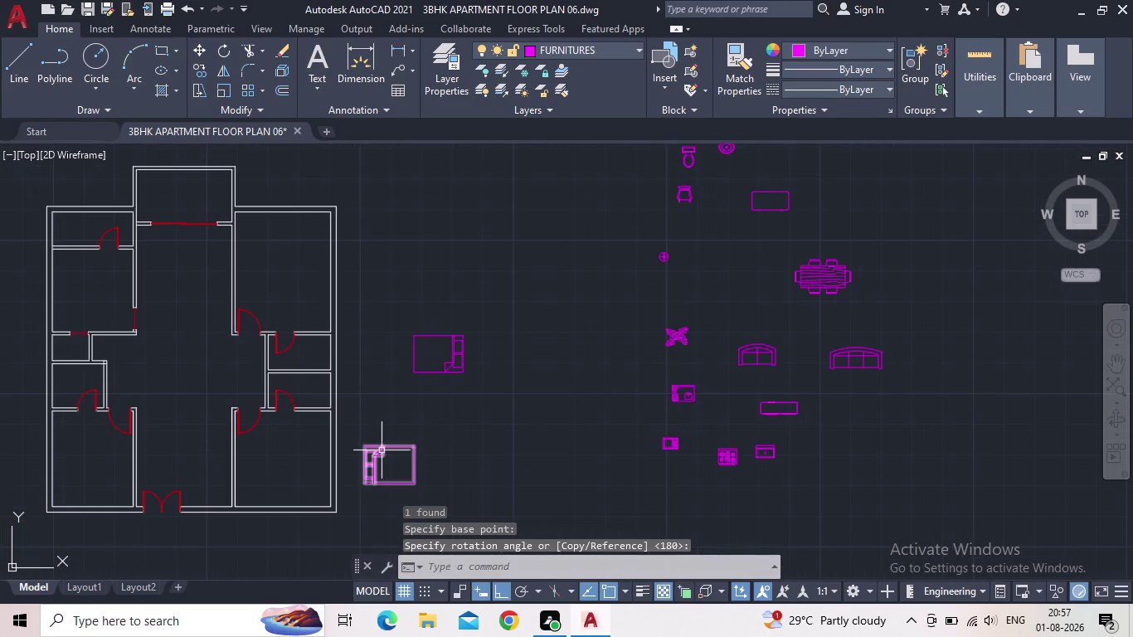
click(436, 376)
click(436, 372)
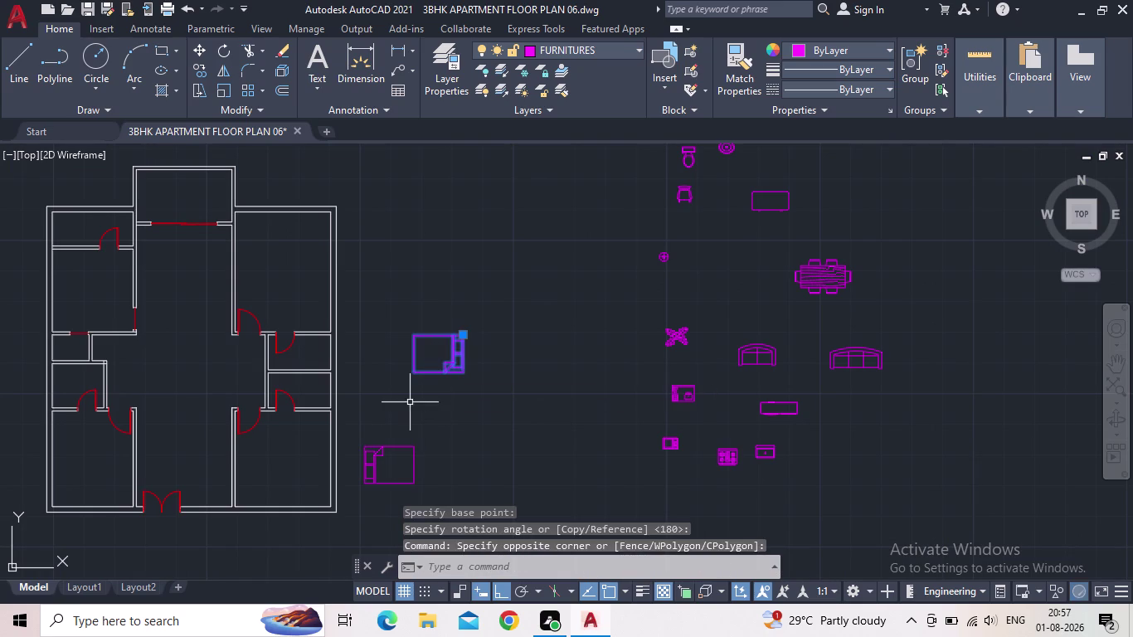
Start copying the magenta bed from its base point, with Ortho turned off.
key(c)
key(o)
key(Return)
scroll(up, 3)
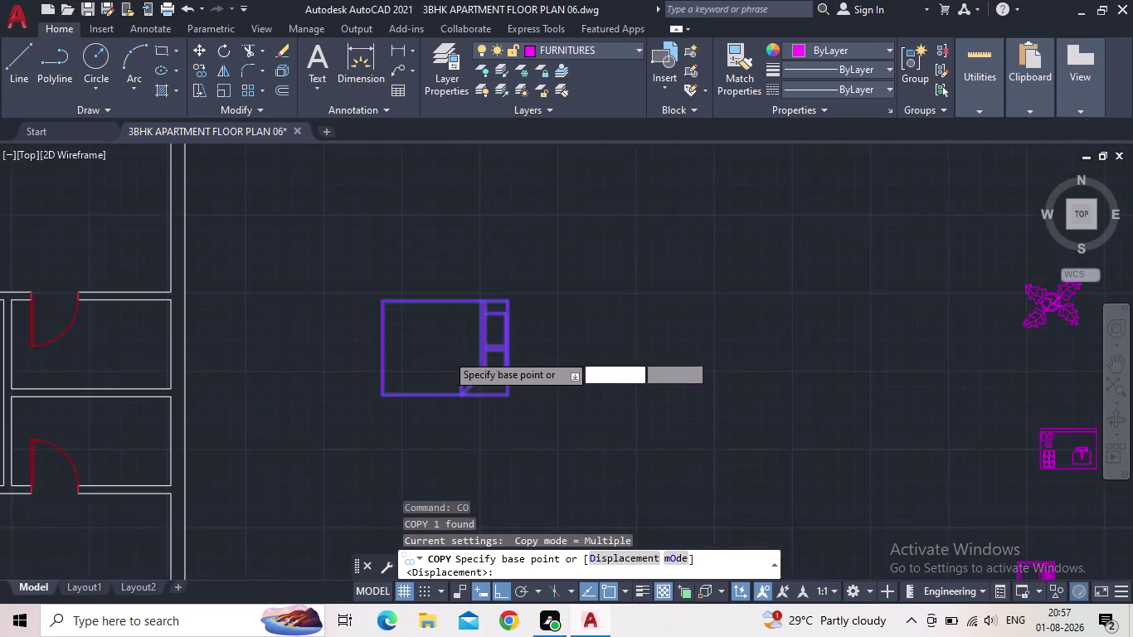
scroll(up, 3)
click(630, 342)
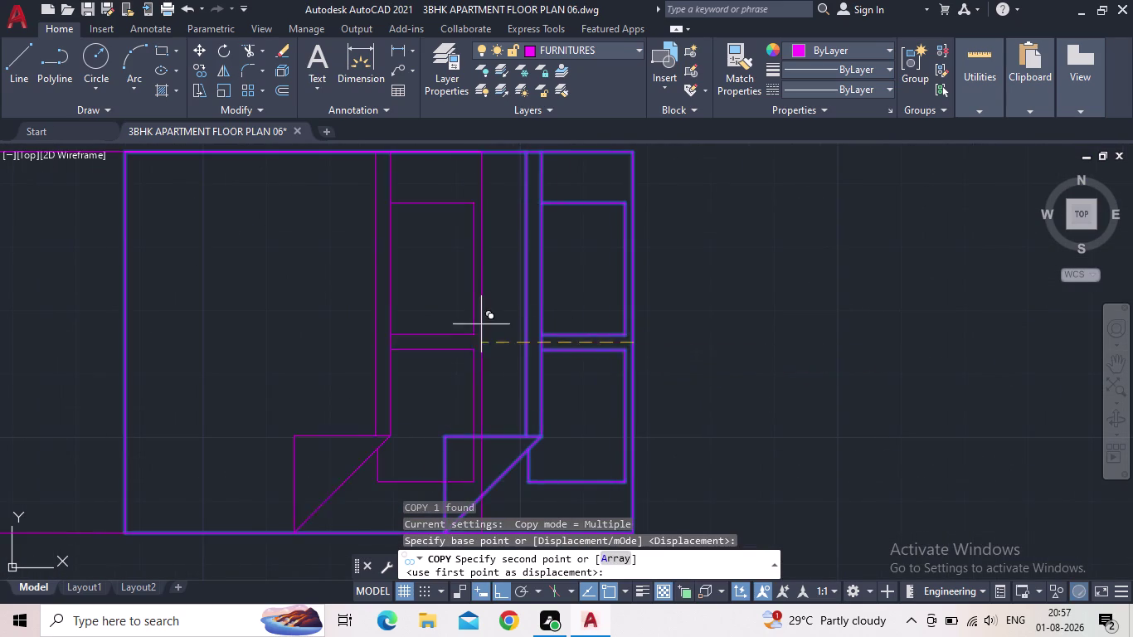
middle_drag(437, 327, 643, 314)
scroll(down, 3)
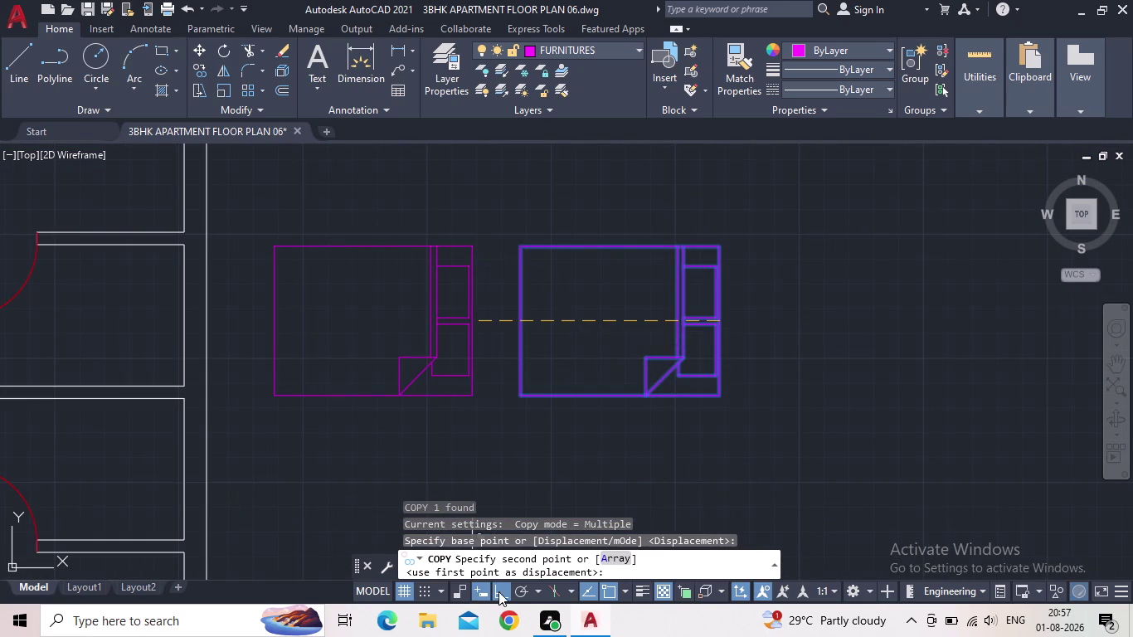
click(500, 591)
middle_drag(420, 367, 488, 391)
scroll(down, 3)
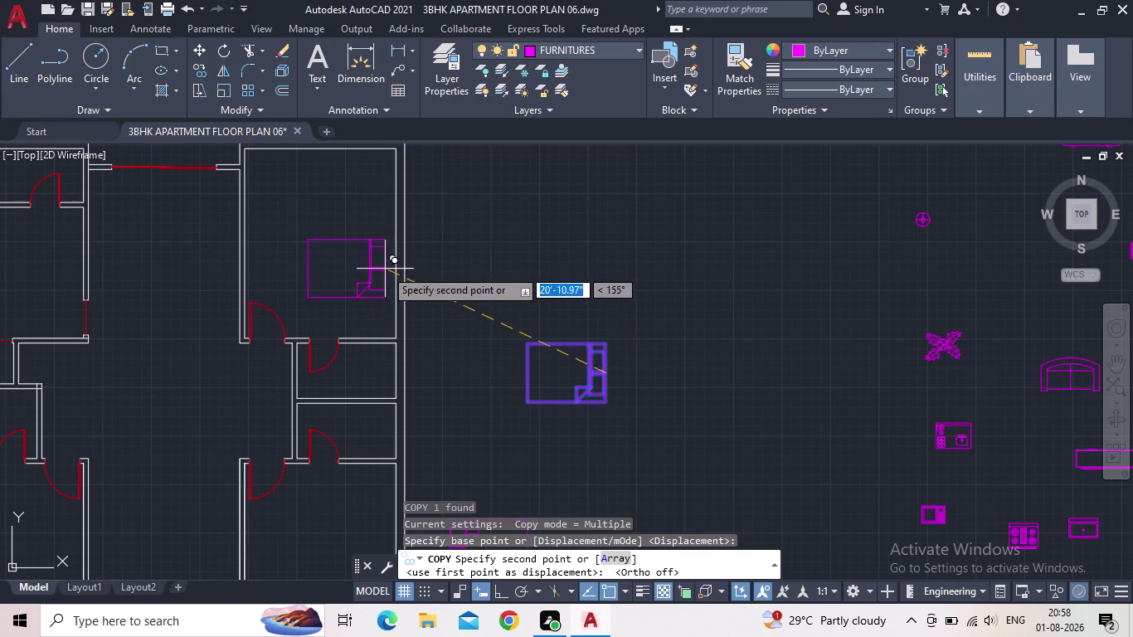
Place bed copies in the upper-right and lower-right bedrooms.
middle_drag(384, 268, 423, 324)
scroll(up, 3)
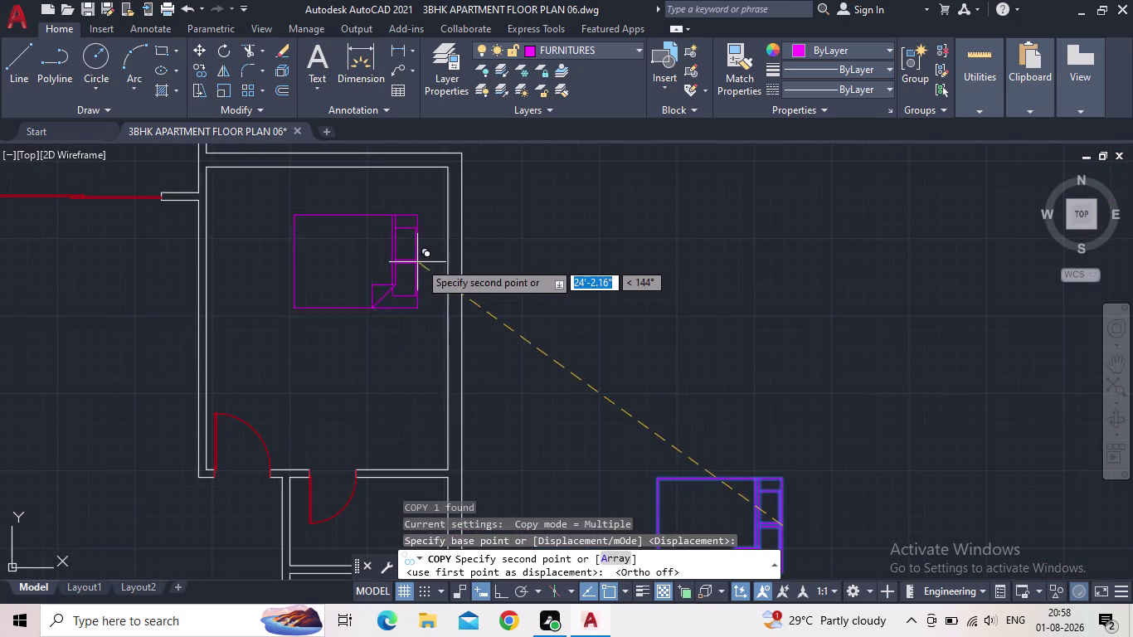
scroll(up, 3)
scroll(down, 3)
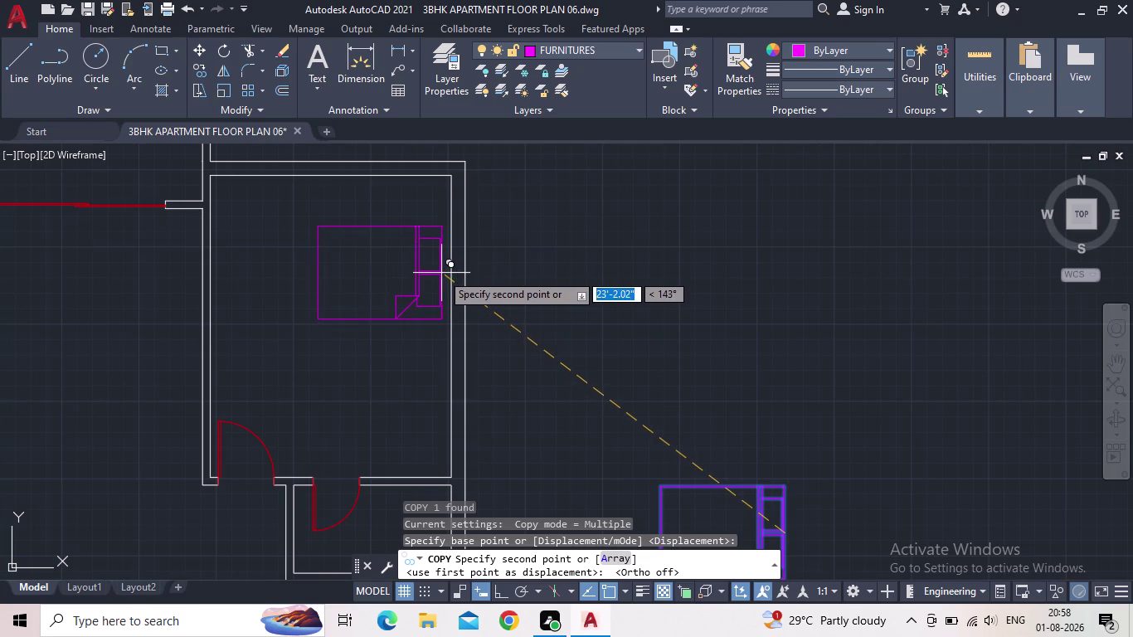
click(439, 273)
middle_drag(619, 307, 708, 218)
scroll(down, 3)
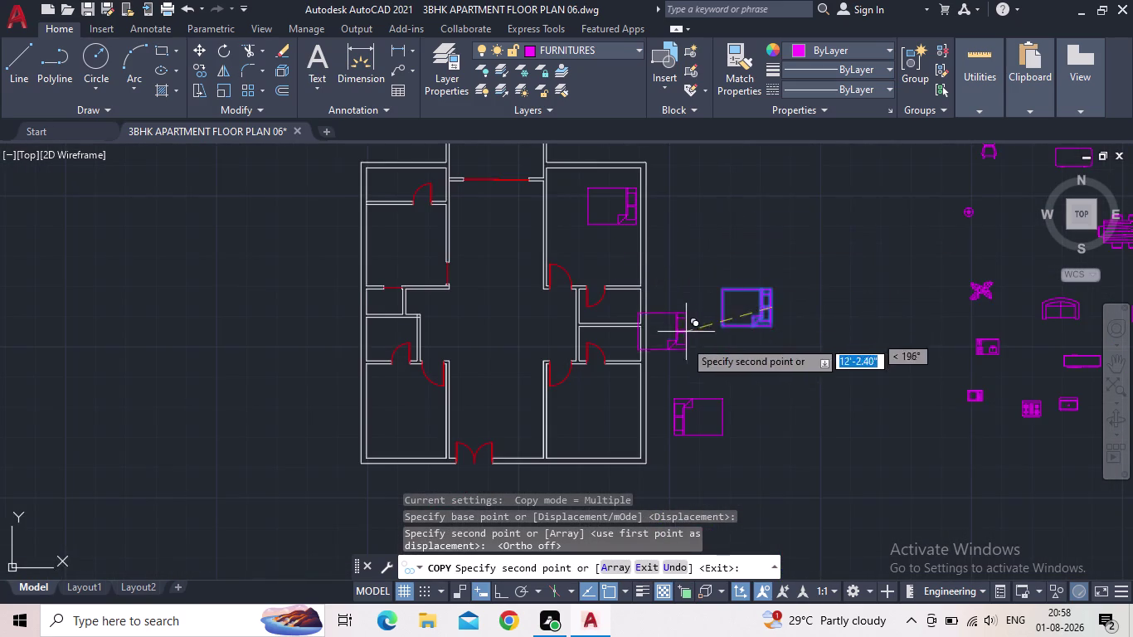
middle_drag(672, 370, 665, 242)
scroll(up, 3)
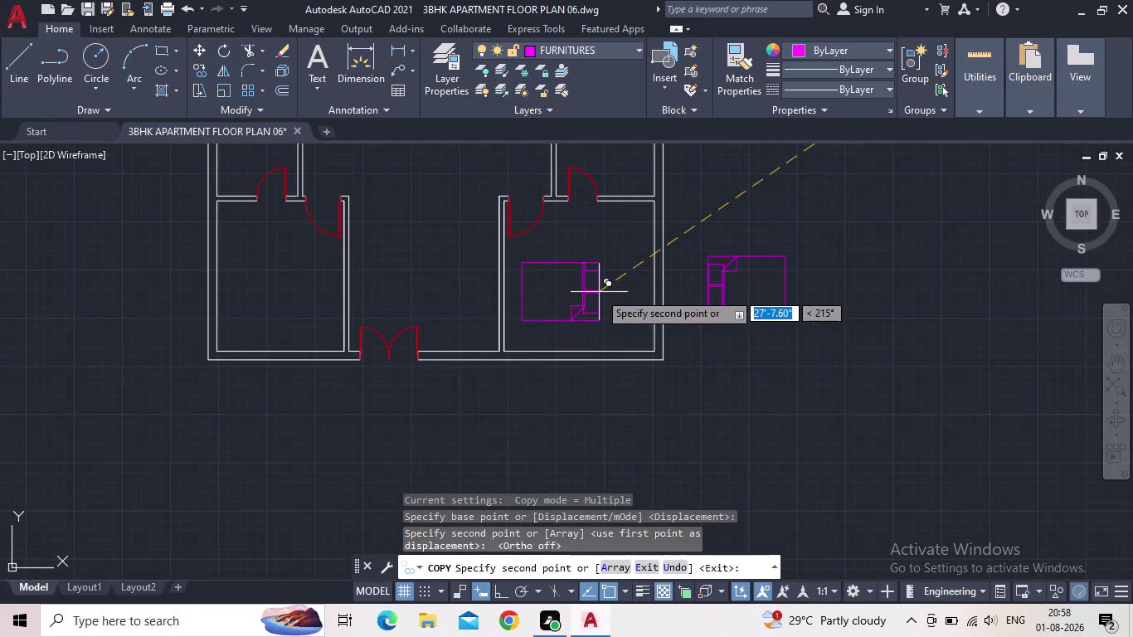
scroll(up, 3)
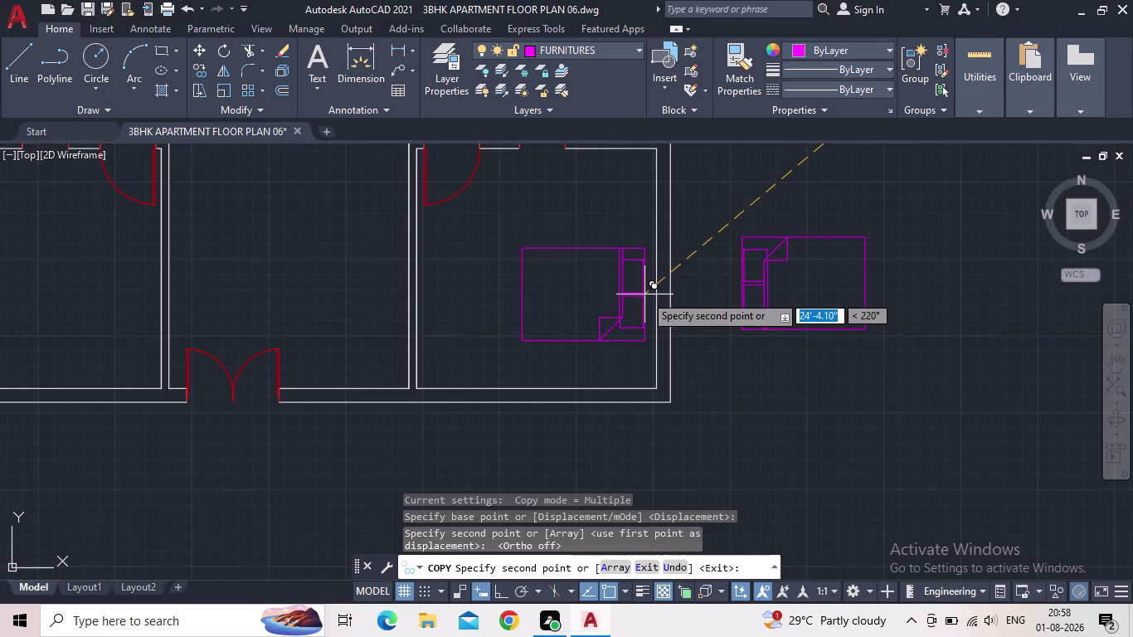
click(645, 295)
scroll(down, 3)
middle_drag(682, 297, 789, 277)
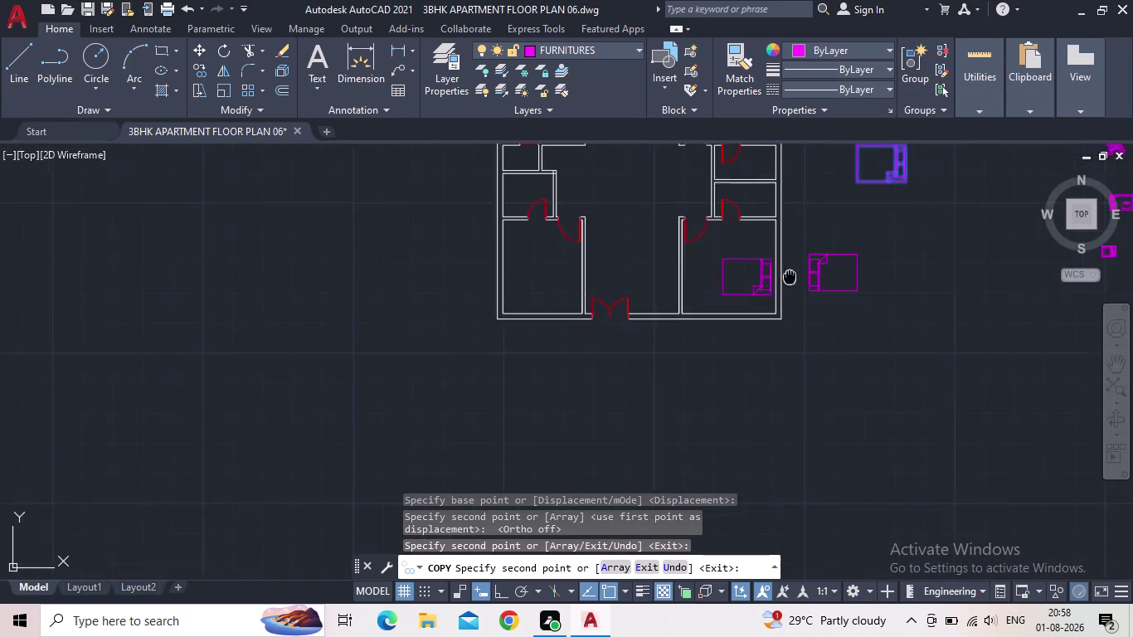
End the bed copying and grab the flipped bed by its corner grip.
key(Escape)
click(839, 309)
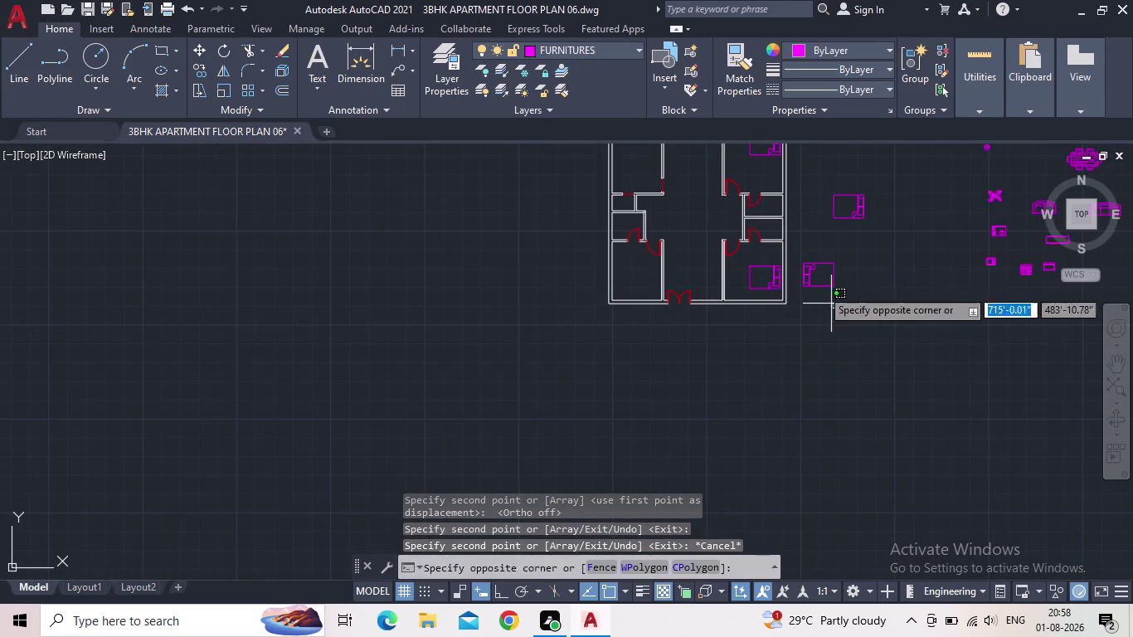
click(807, 267)
scroll(up, 3)
click(805, 299)
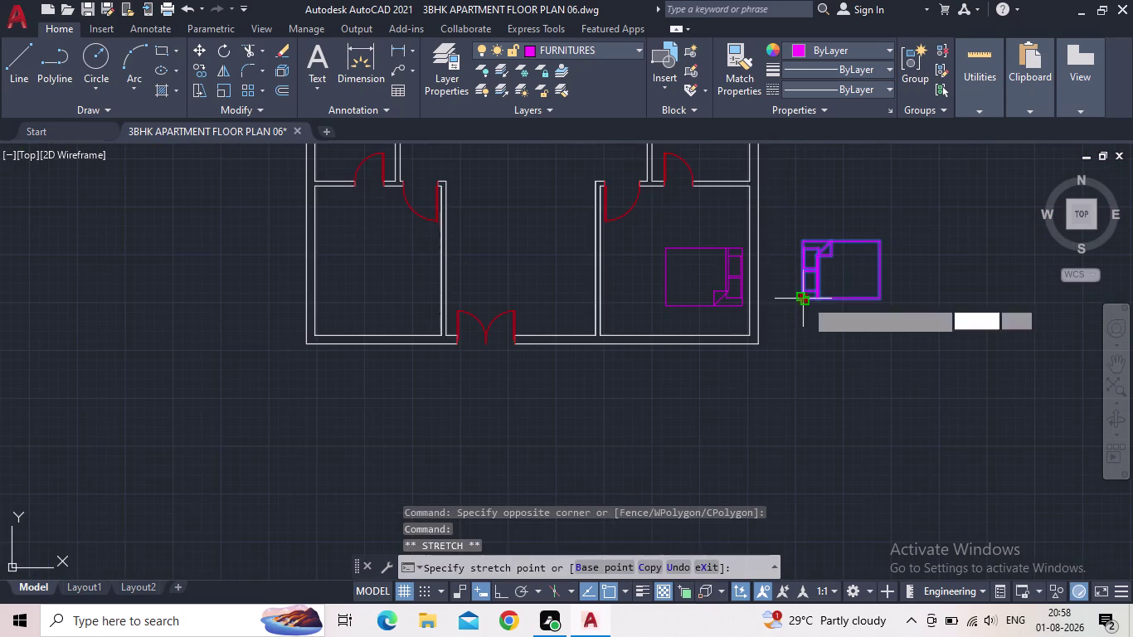
Drop the flipped bed into the lower-left bedroom and clear the selection.
middle_drag(371, 231, 463, 318)
scroll(down, 3)
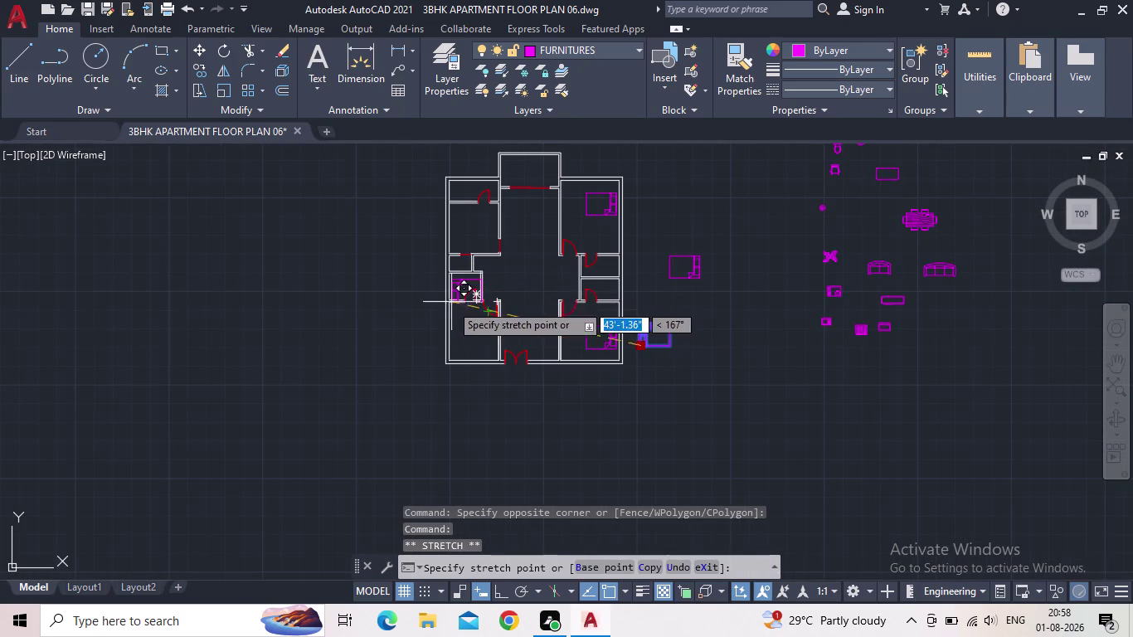
middle_drag(447, 324, 526, 290)
scroll(up, 3)
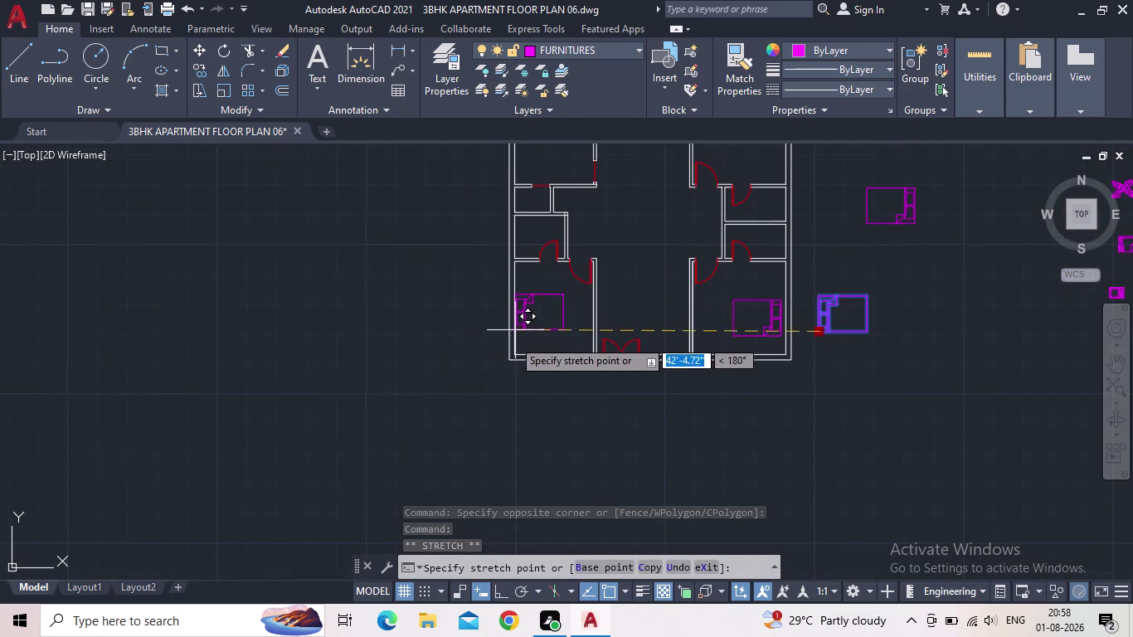
scroll(up, 3)
scroll(up, 3)
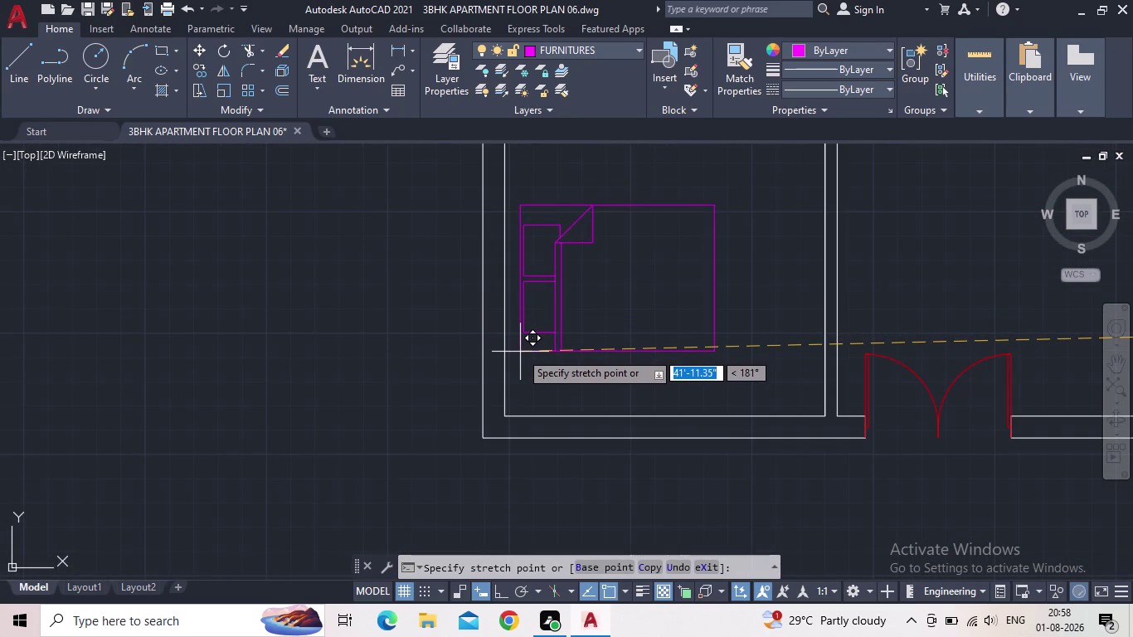
click(523, 353)
scroll(down, 3)
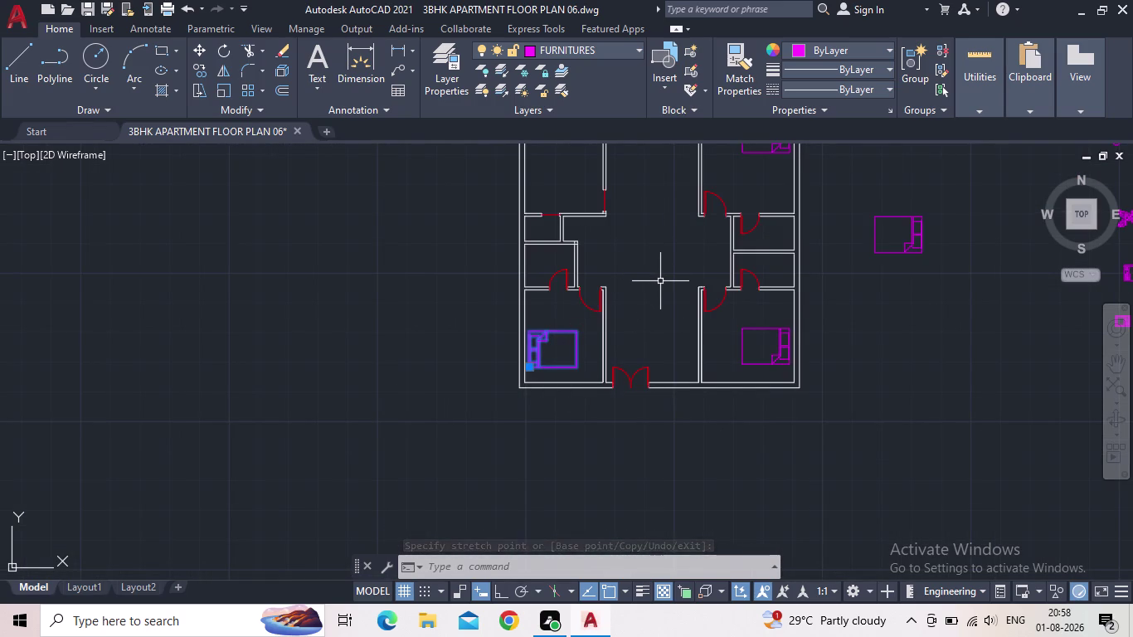
key(Escape)
middle_drag(688, 287, 494, 329)
scroll(down, 3)
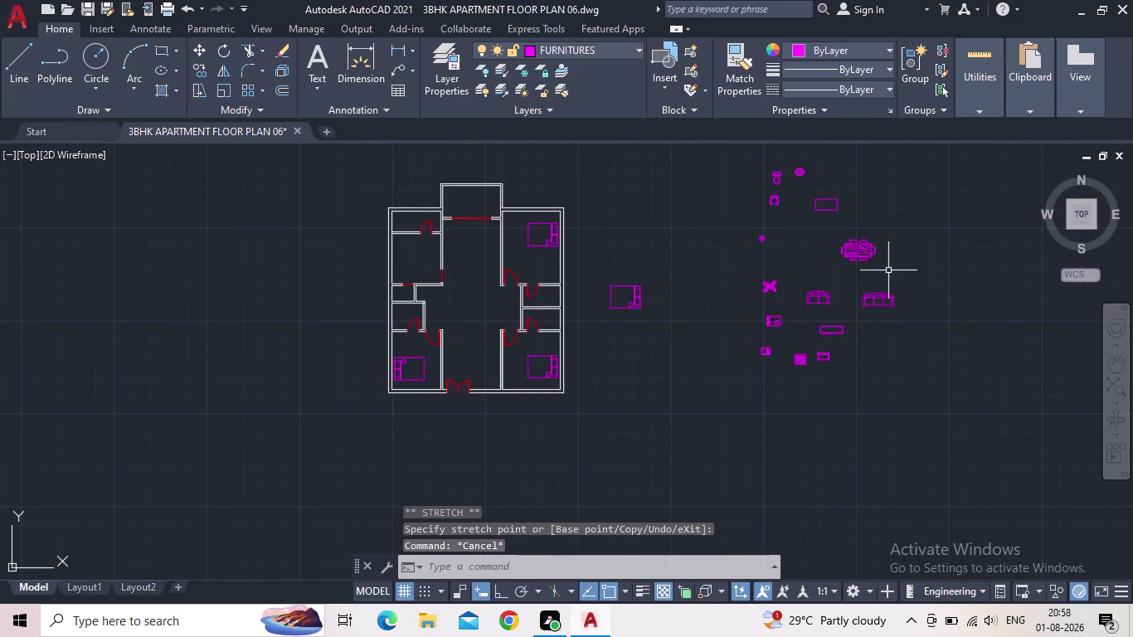
Copy the magenta lamp from its centre and place two lamps beside the lower-left bed.
scroll(up, 3)
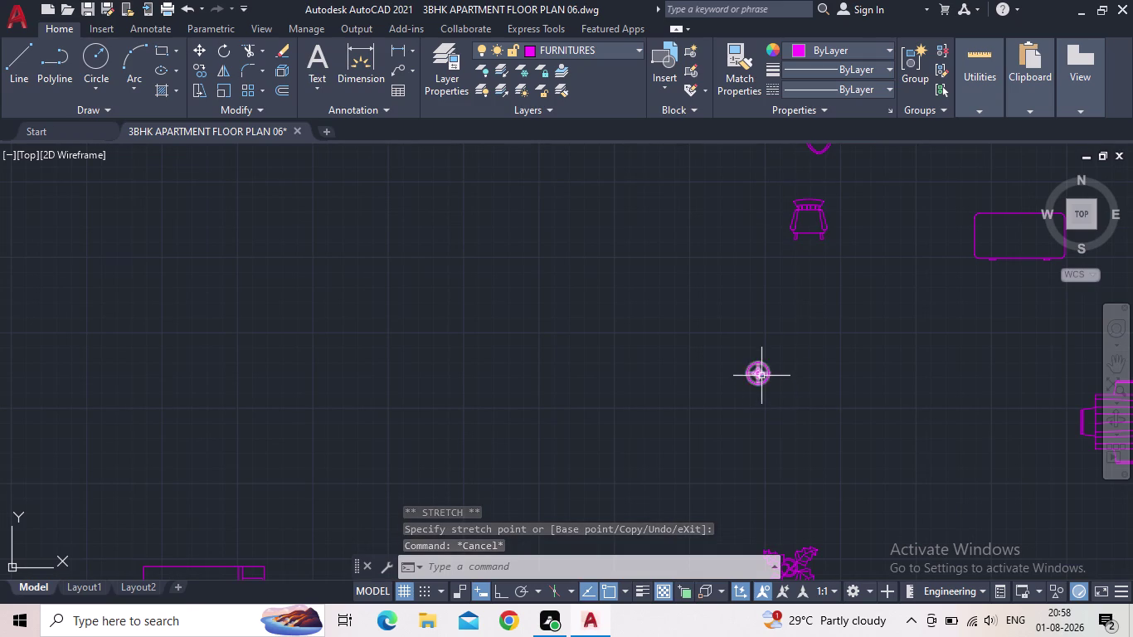
click(761, 376)
key(c)
key(o)
key(Return)
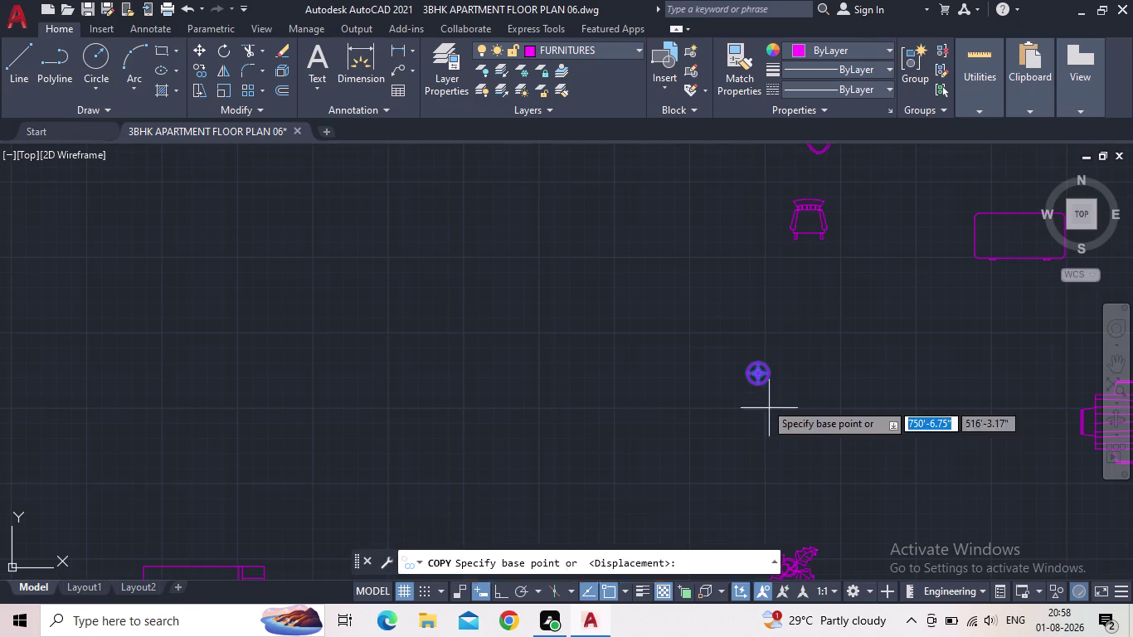
scroll(up, 3)
click(780, 397)
middle_drag(527, 369, 530, 369)
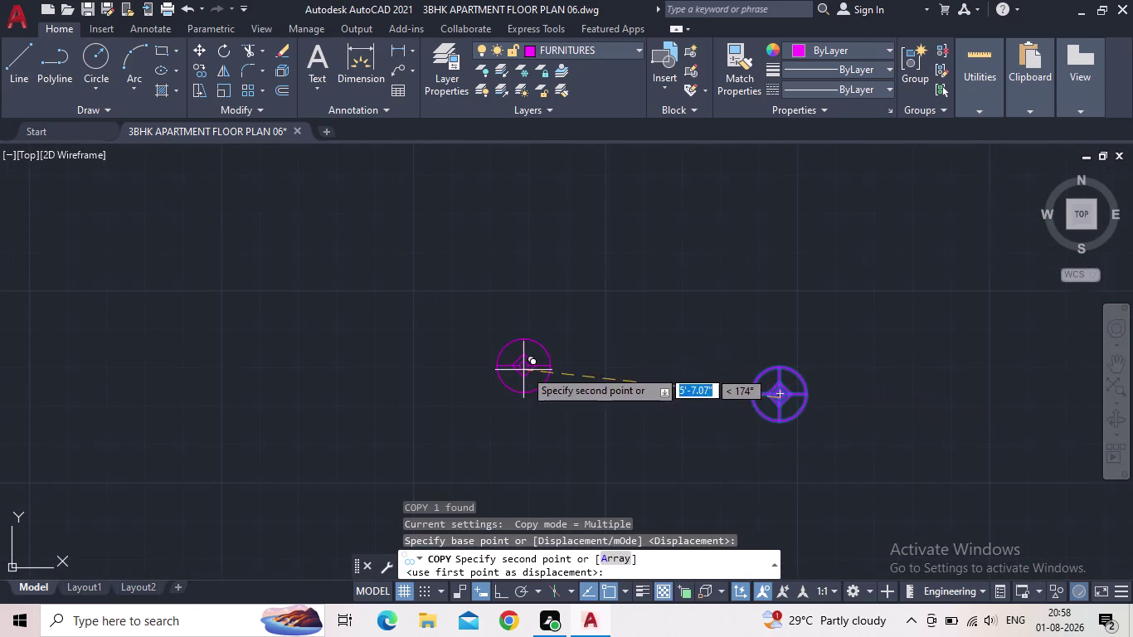
middle_drag(530, 368, 883, 252)
scroll(down, 3)
middle_drag(466, 385, 781, 165)
scroll(up, 3)
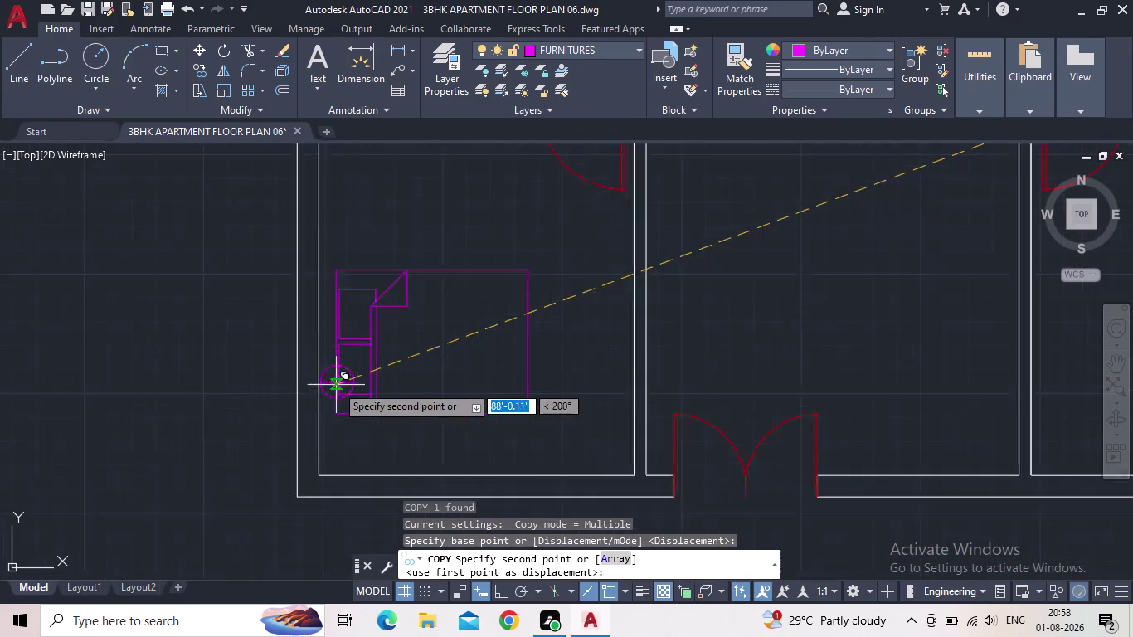
scroll(up, 3)
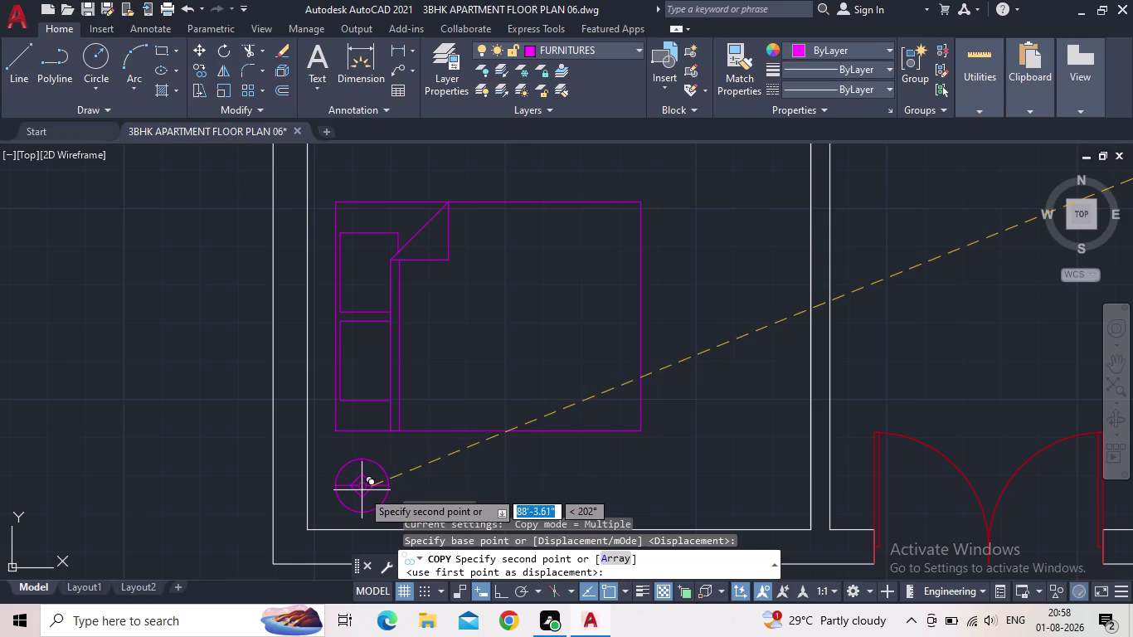
click(361, 490)
middle_drag(366, 209, 330, 308)
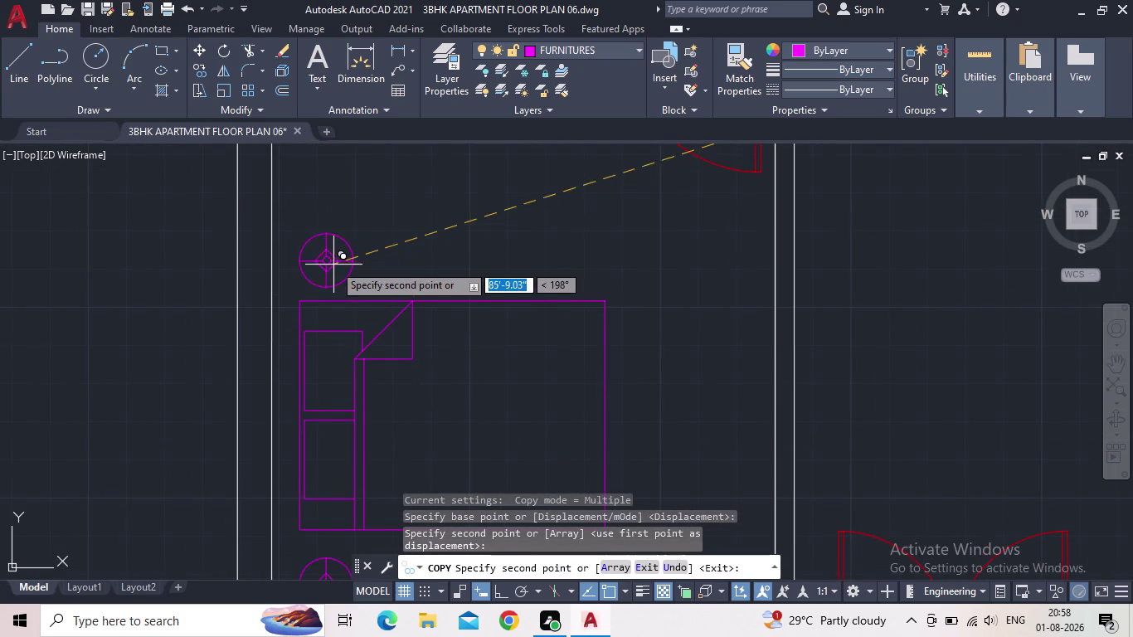
click(336, 258)
Place a pair of lamp copies beside the next bedroom's bed.
scroll(down, 3)
middle_drag(468, 274, 262, 284)
scroll(down, 3)
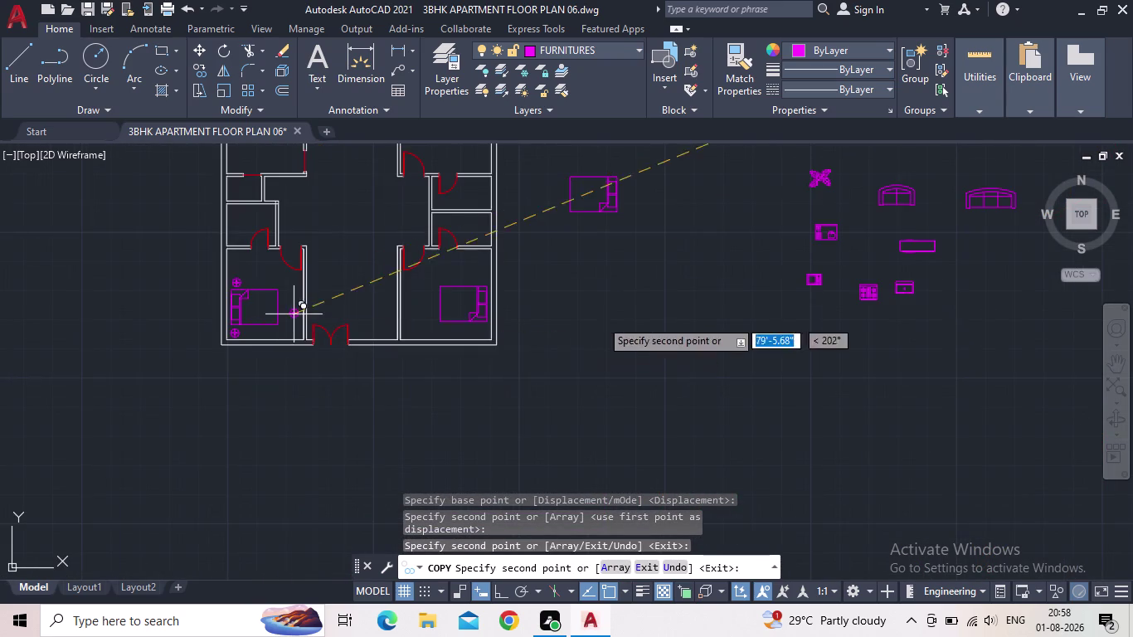
scroll(up, 3)
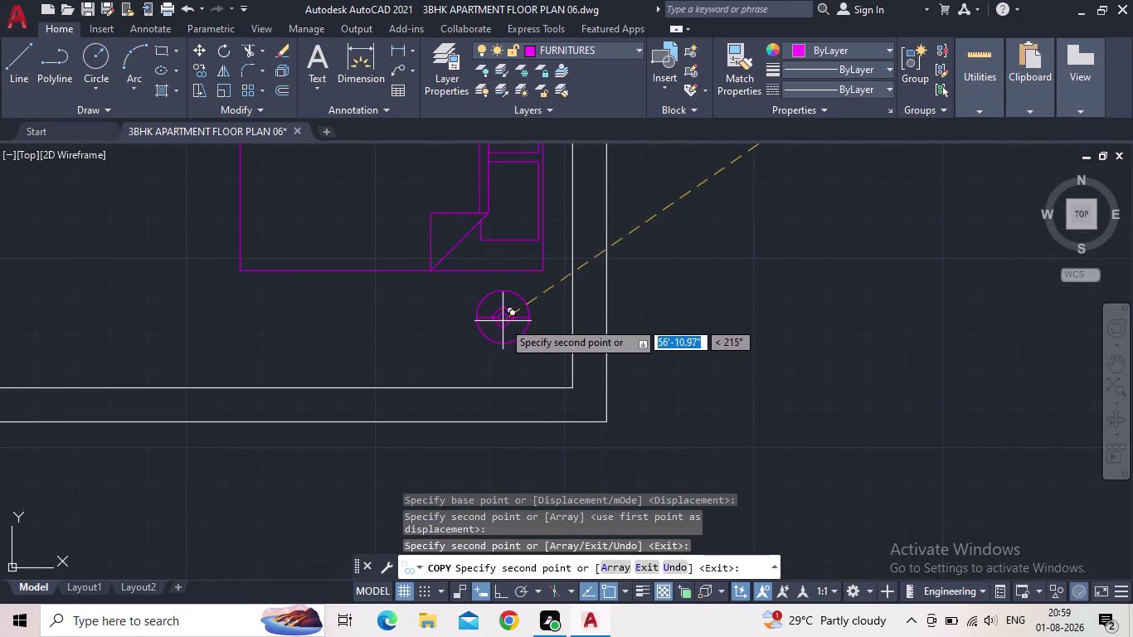
click(503, 321)
middle_drag(528, 250, 525, 433)
scroll(down, 3)
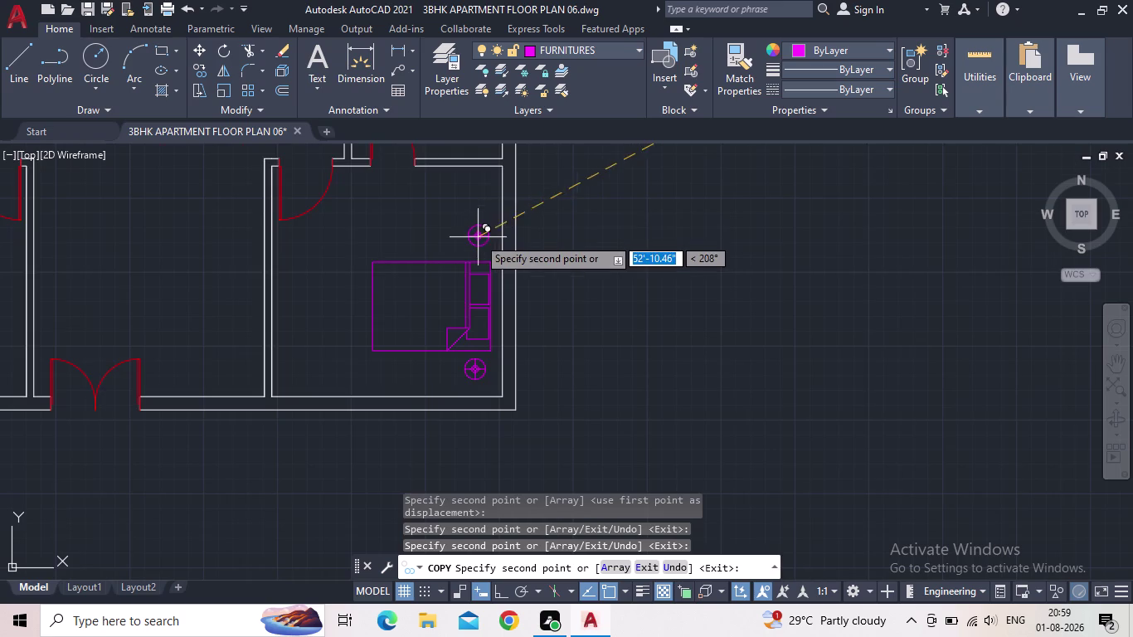
scroll(up, 3)
click(475, 251)
Place two lamps beside the top-right bedroom bed and finish copying.
middle_drag(326, 257, 533, 334)
scroll(down, 3)
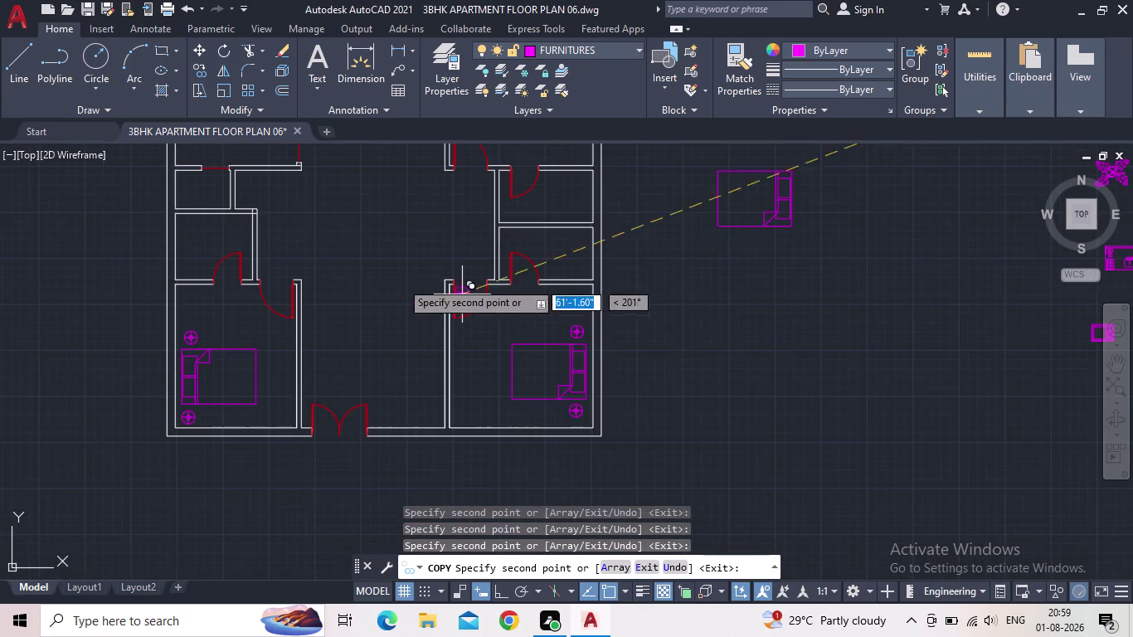
middle_drag(328, 255, 475, 438)
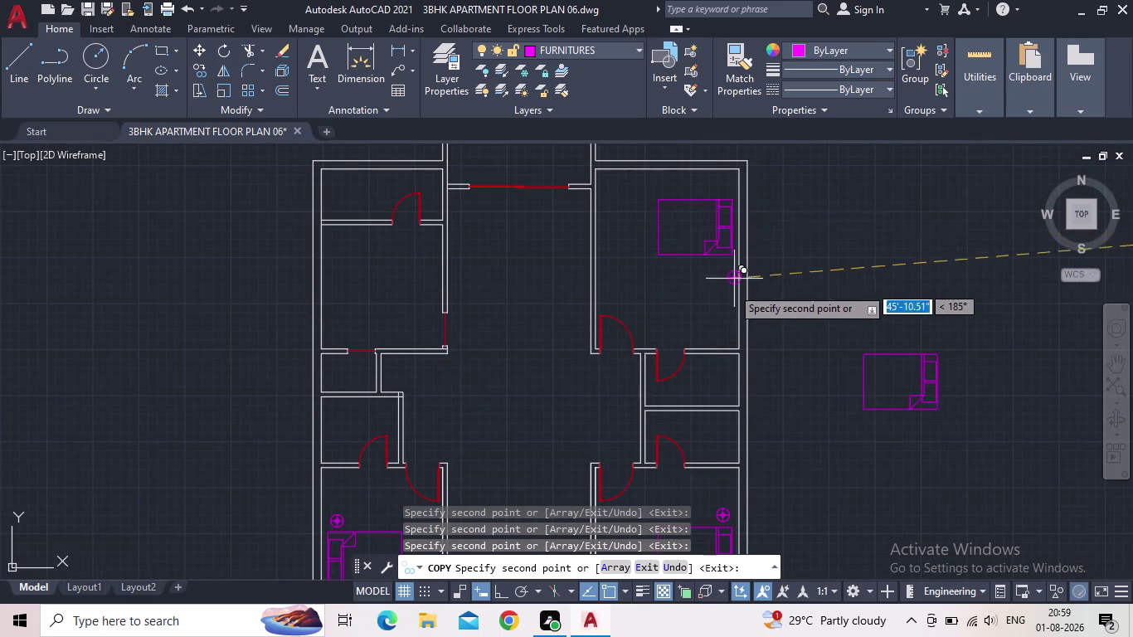
scroll(up, 3)
click(717, 235)
middle_drag(672, 273, 629, 457)
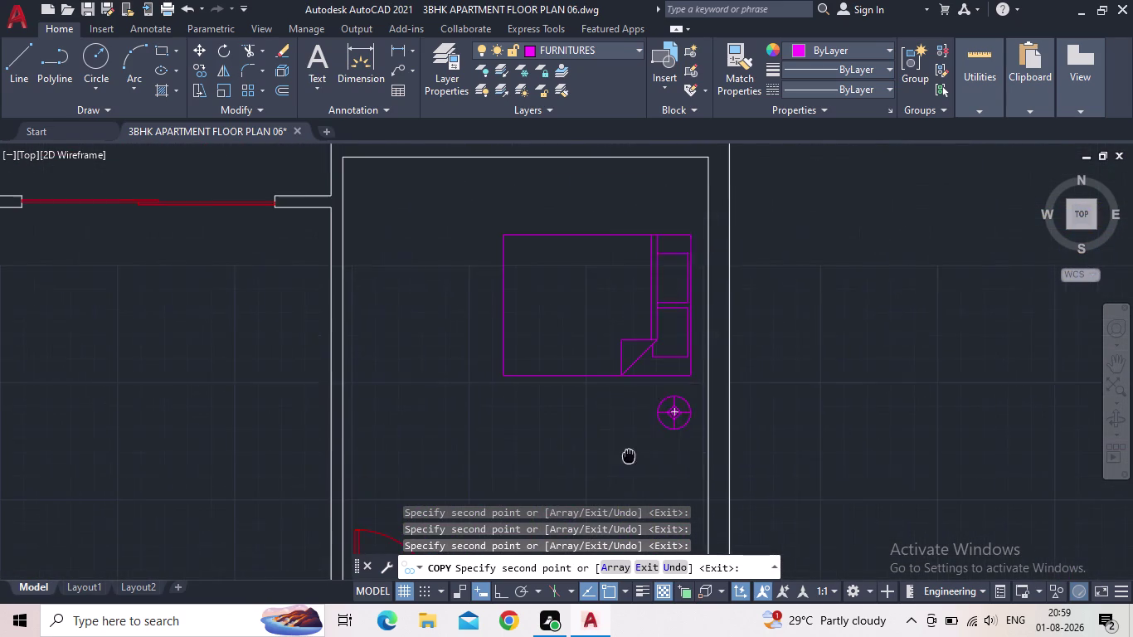
click(667, 210)
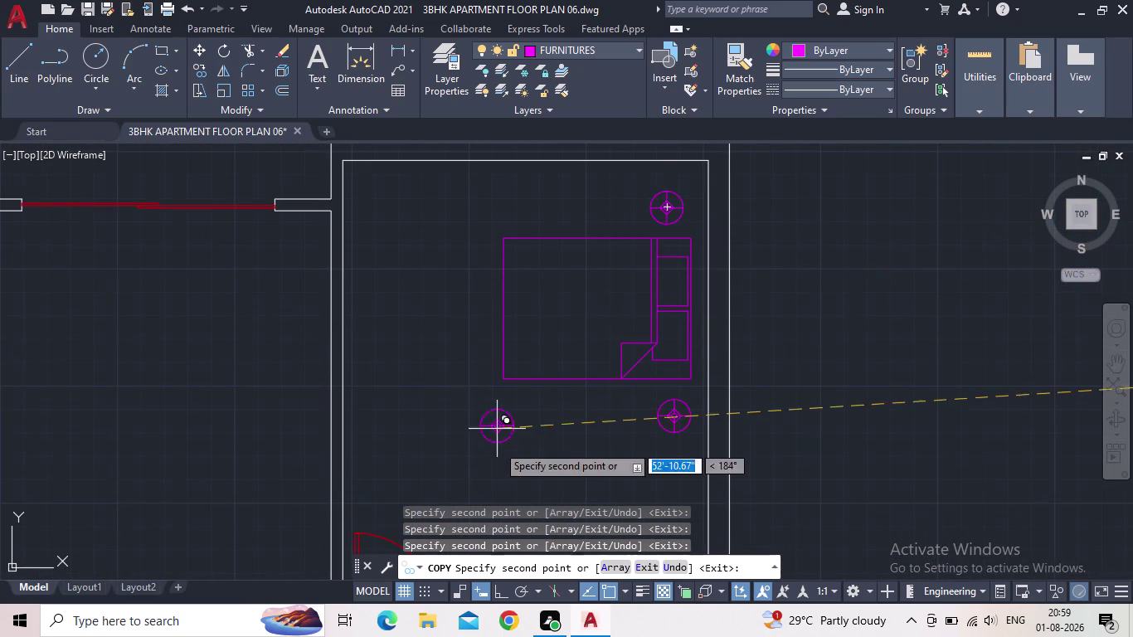
key(Escape)
scroll(down, 3)
middle_drag(872, 395, 612, 298)
scroll(down, 3)
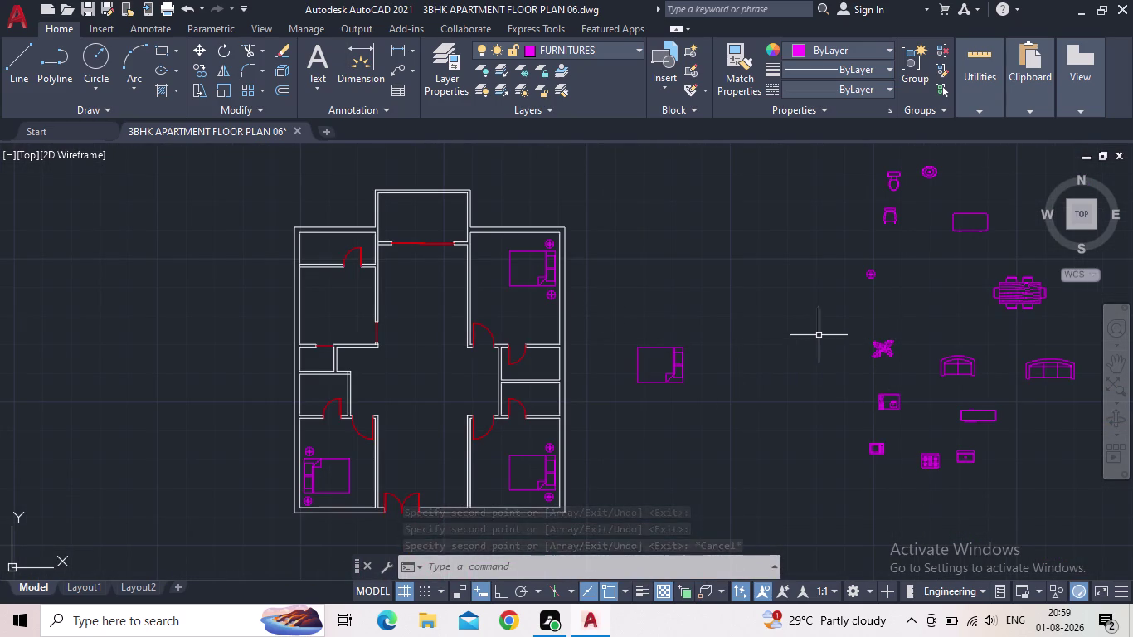
middle_drag(839, 323, 718, 380)
Select the toilet block and begin rotating it, then cancel the rotation.
scroll(up, 3)
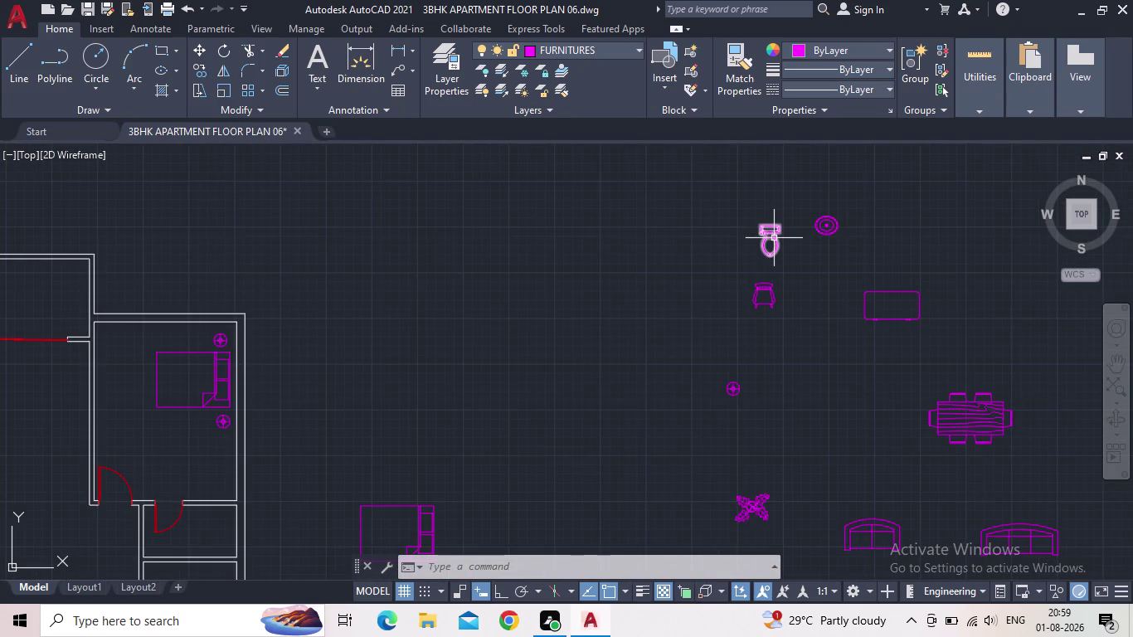
click(776, 234)
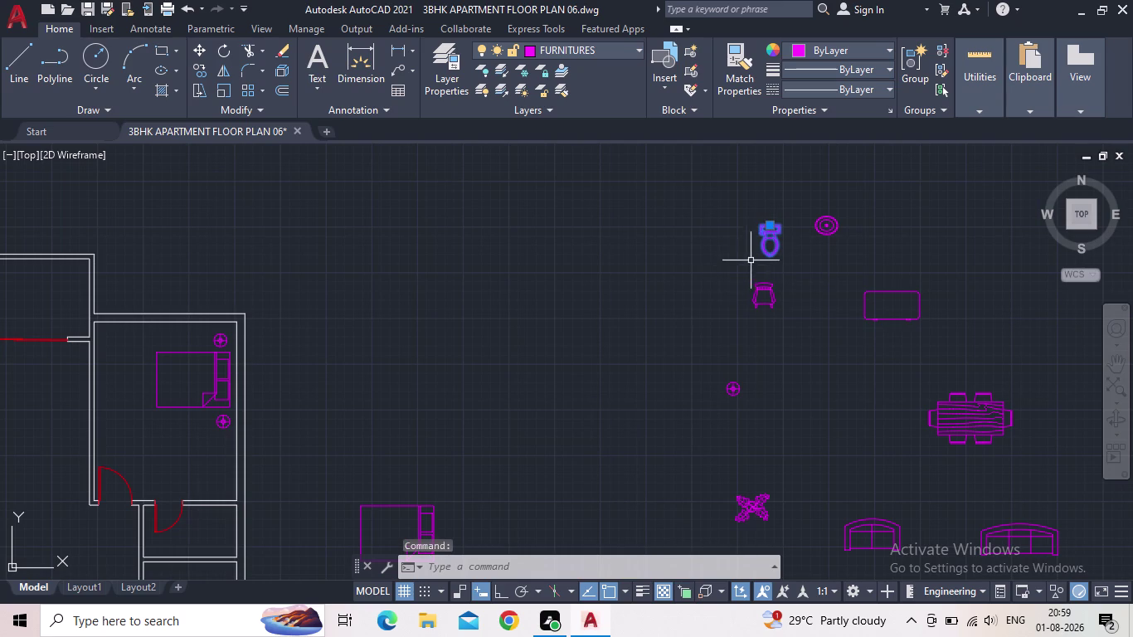
key(r)
key(o)
key(Return)
click(496, 591)
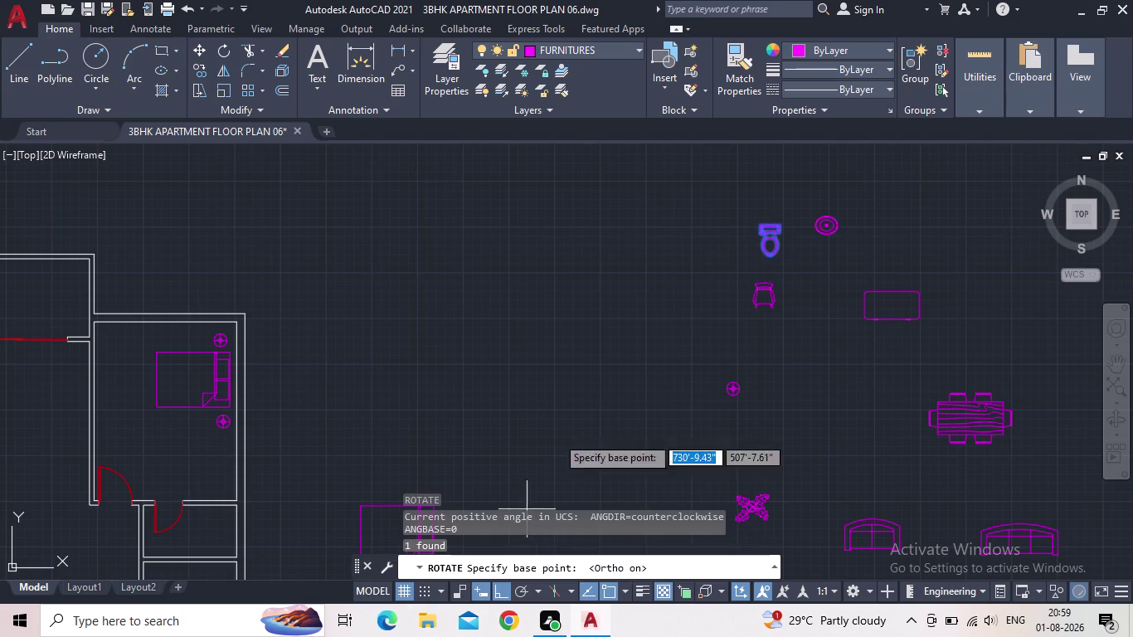
click(772, 223)
click(794, 292)
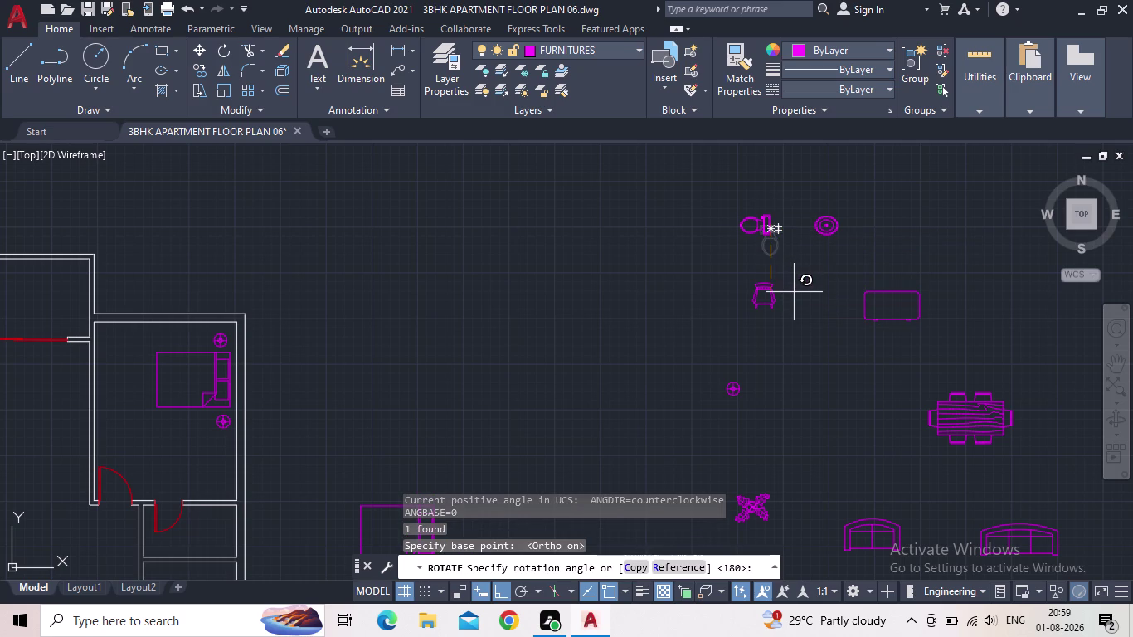
key(Escape)
Copy the toilet block to a spot just left of the library.
click(785, 270)
click(749, 224)
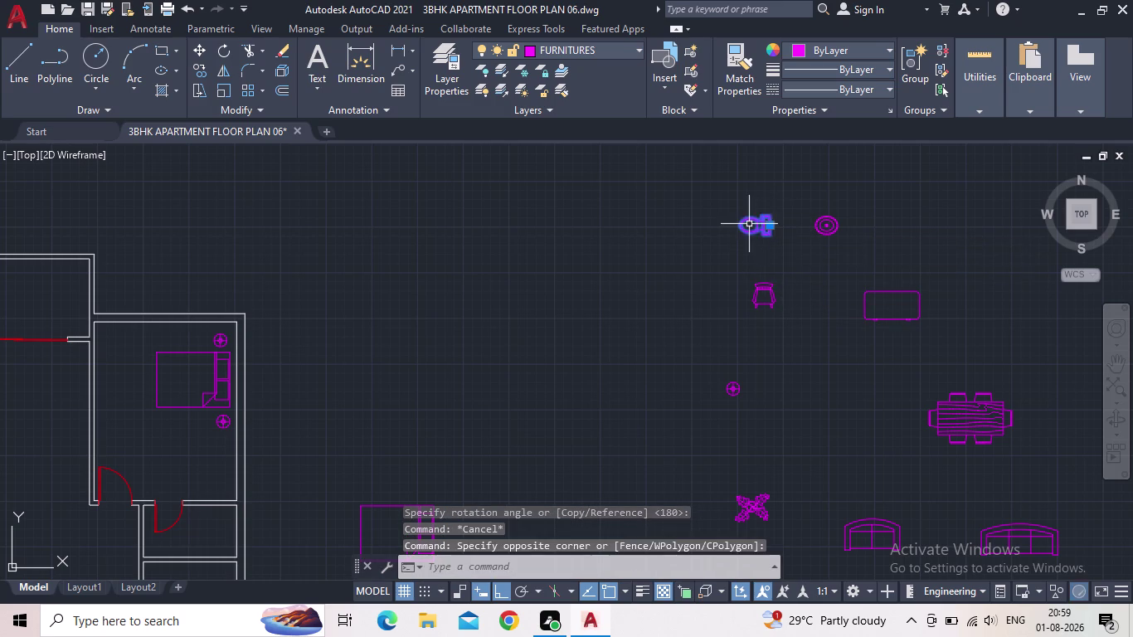
key(c)
key(o)
key(Return)
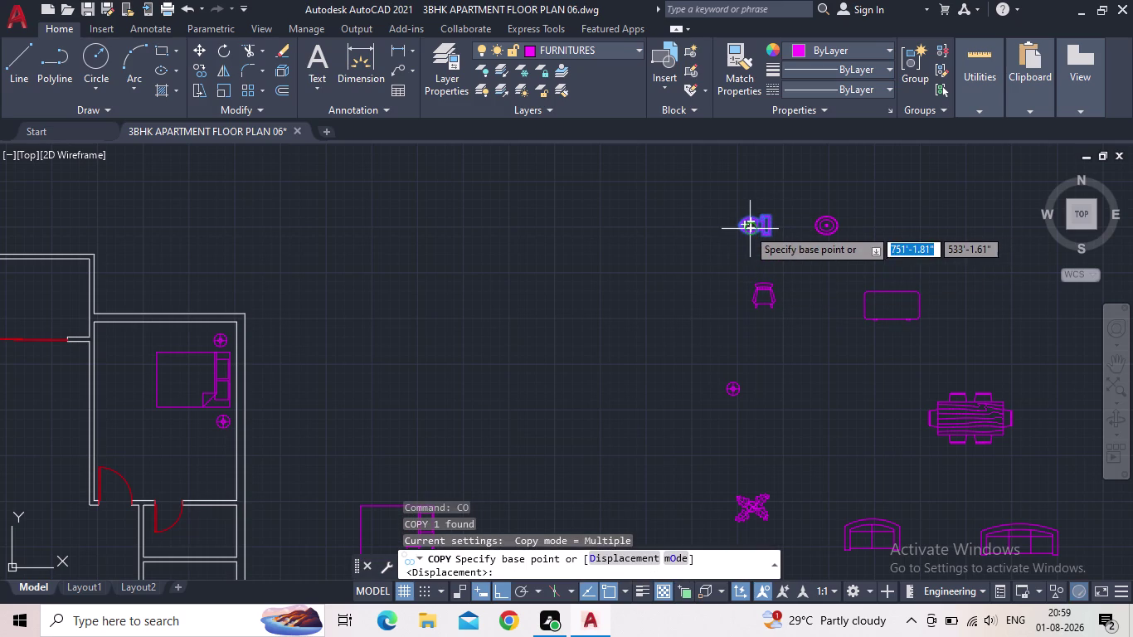
click(739, 228)
click(576, 265)
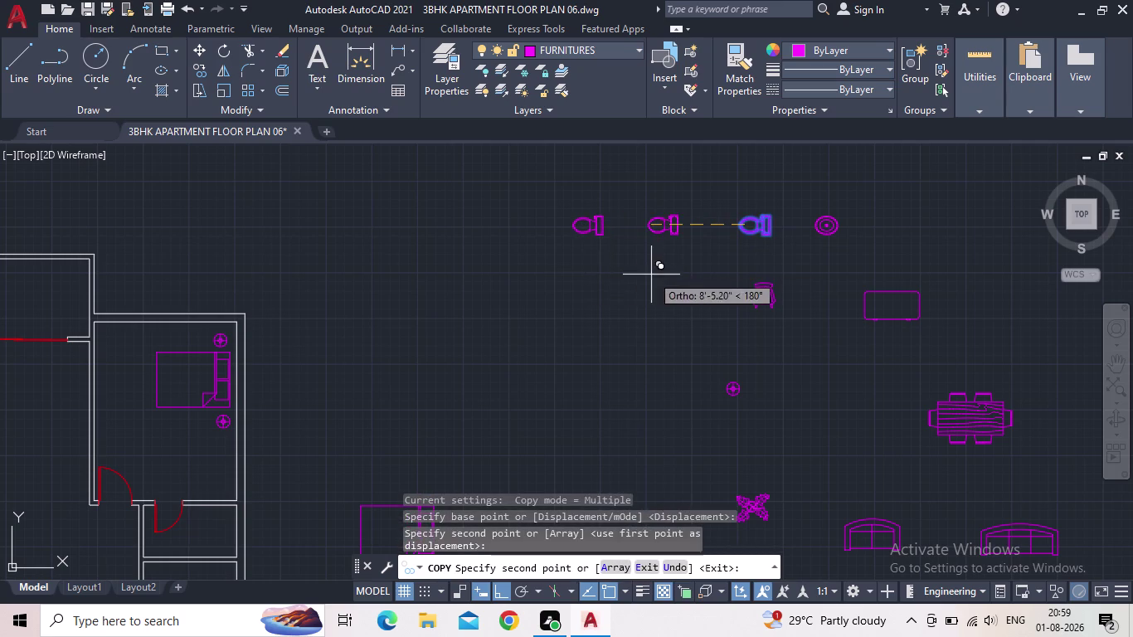
key(Escape)
Rotate the toilet copy so it faces sideways.
drag(619, 258, 611, 254)
click(550, 216)
key(r)
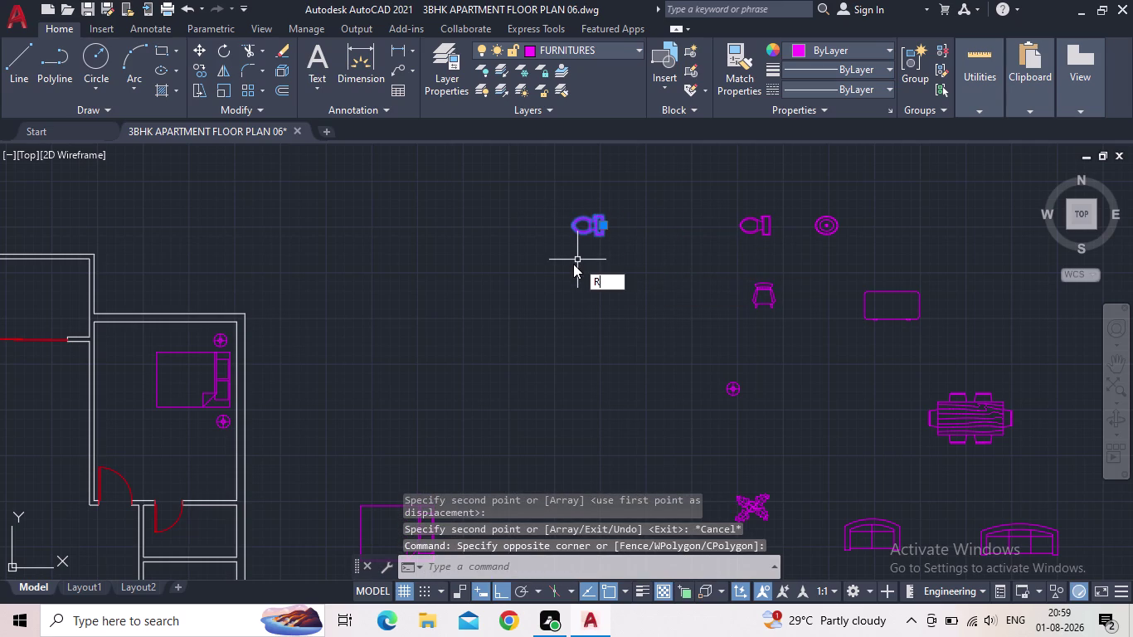
key(o)
key(space)
click(601, 229)
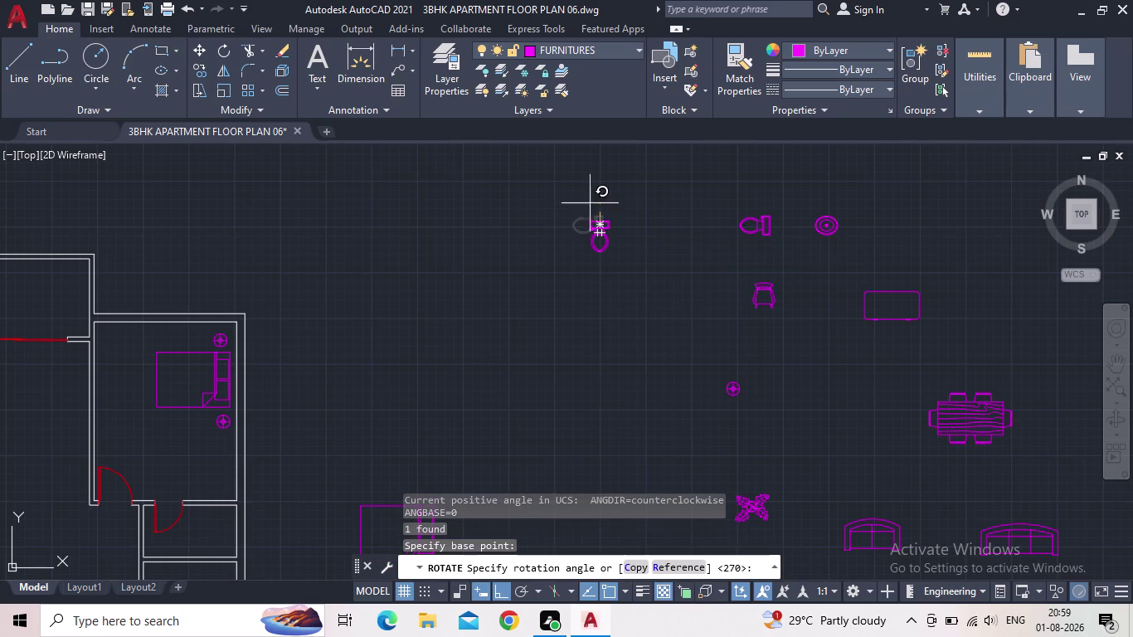
click(522, 254)
key(Escape)
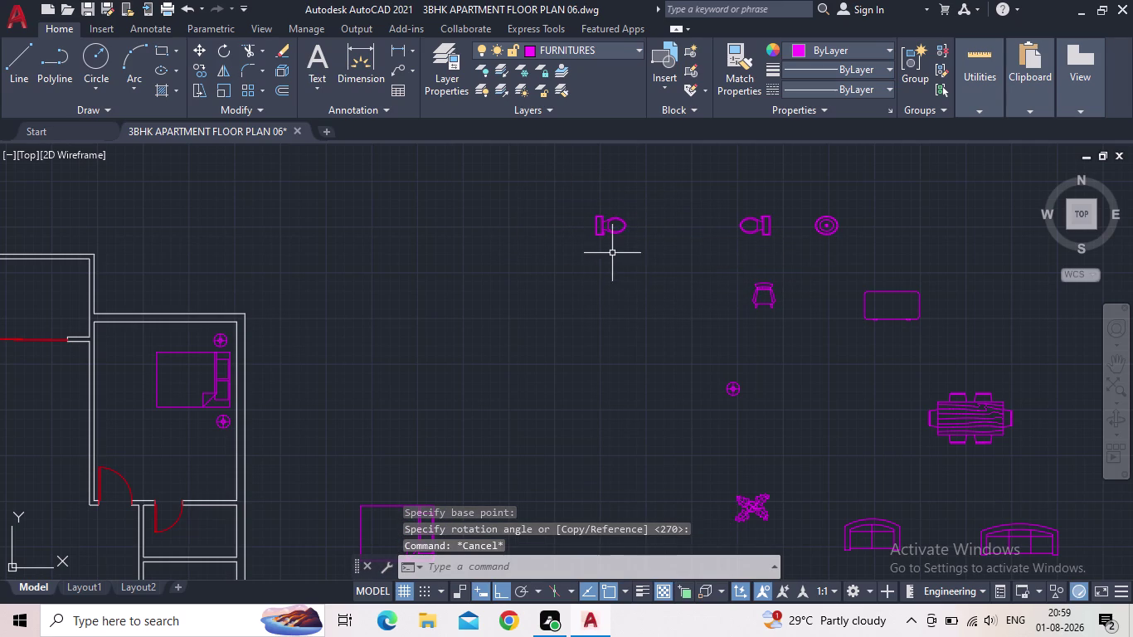
Start copying the rotated toilet from its base point, with Ortho turned off.
drag(631, 246, 623, 237)
click(577, 216)
key(c)
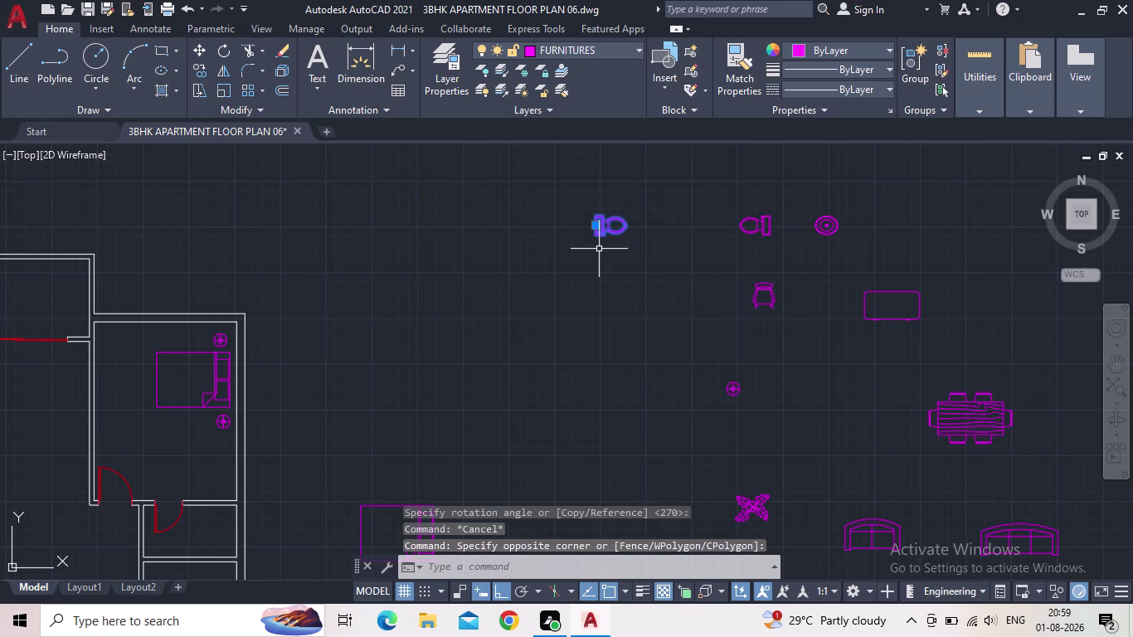
key(o)
key(Return)
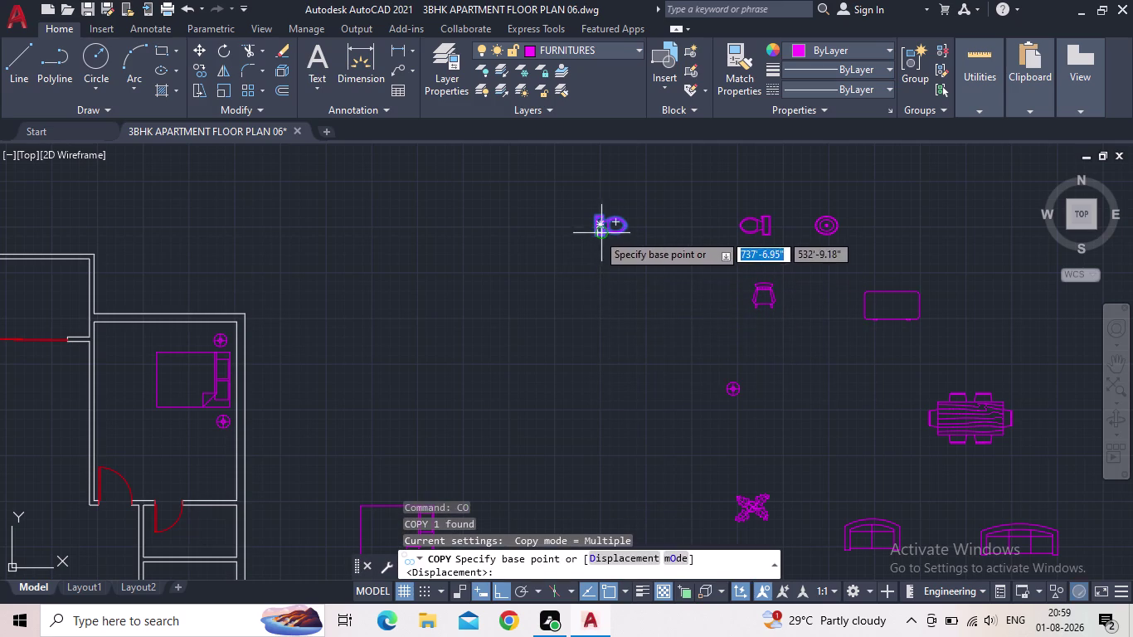
click(596, 231)
middle_drag(444, 325, 556, 316)
scroll(down, 3)
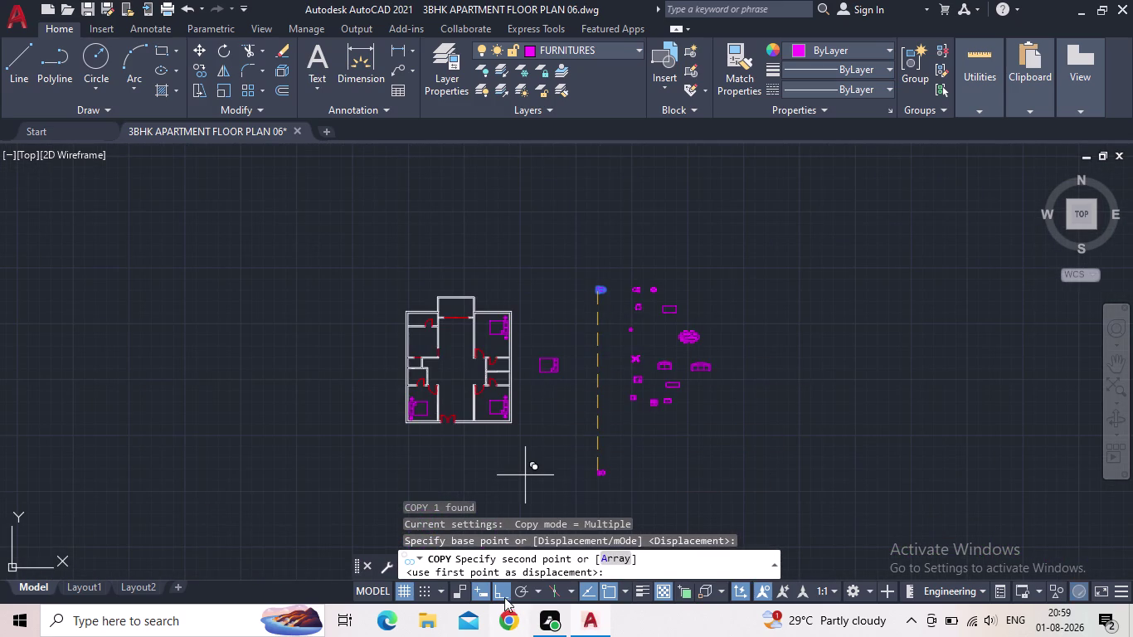
click(502, 593)
Place the sideways toilet copy inside the left bathroom.
scroll(up, 3)
scroll(up, 3)
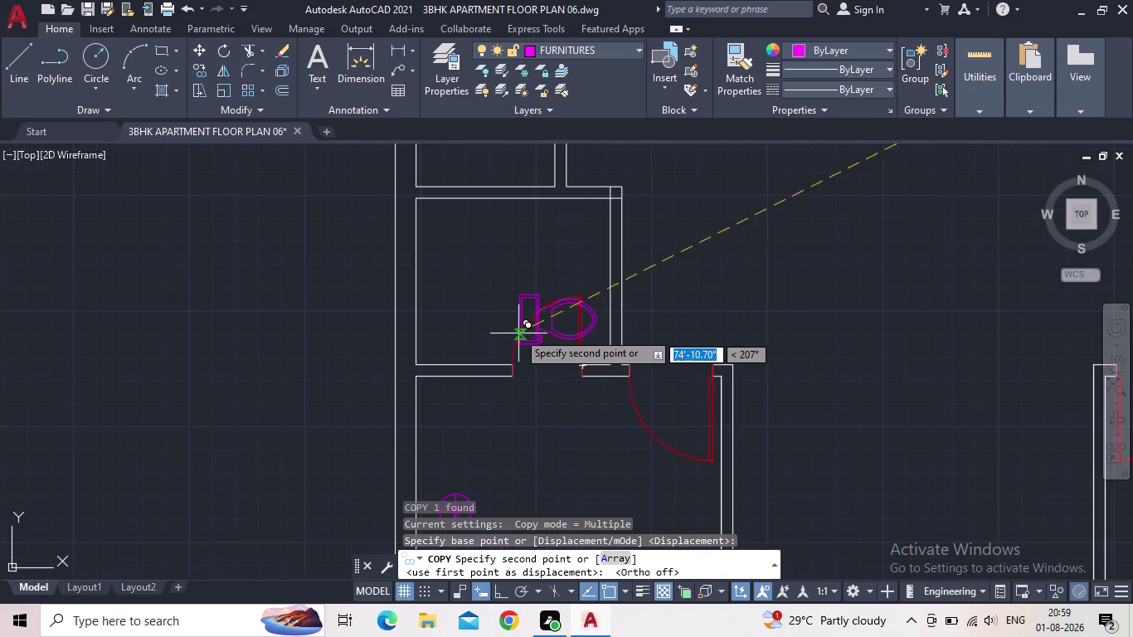
scroll(up, 3)
scroll(down, 3)
middle_drag(414, 297, 434, 345)
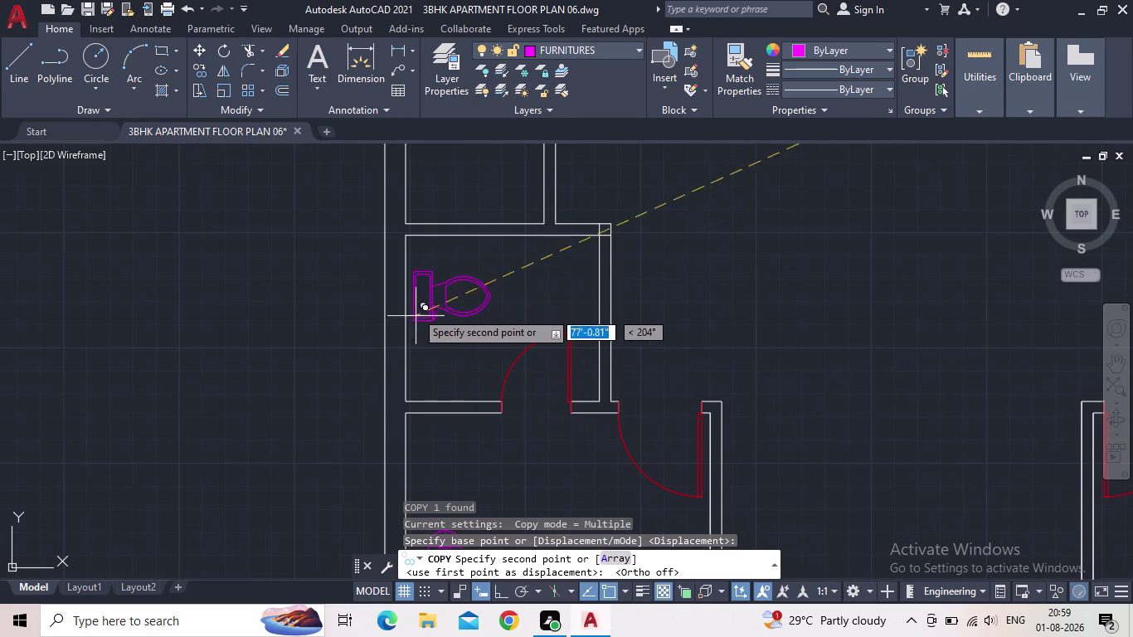
scroll(up, 3)
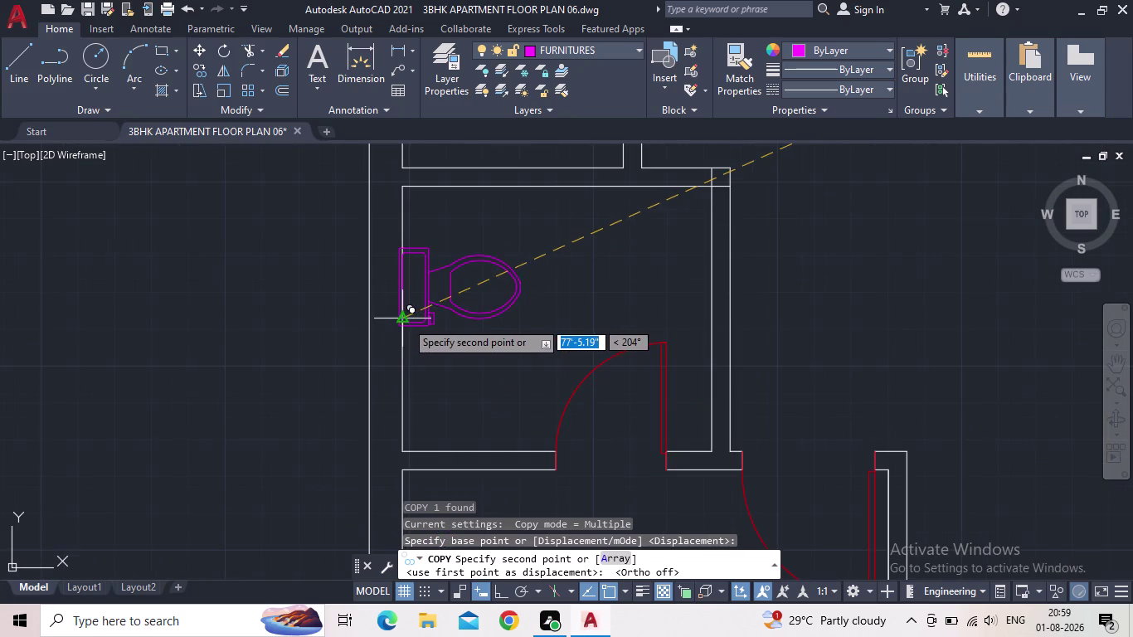
scroll(up, 3)
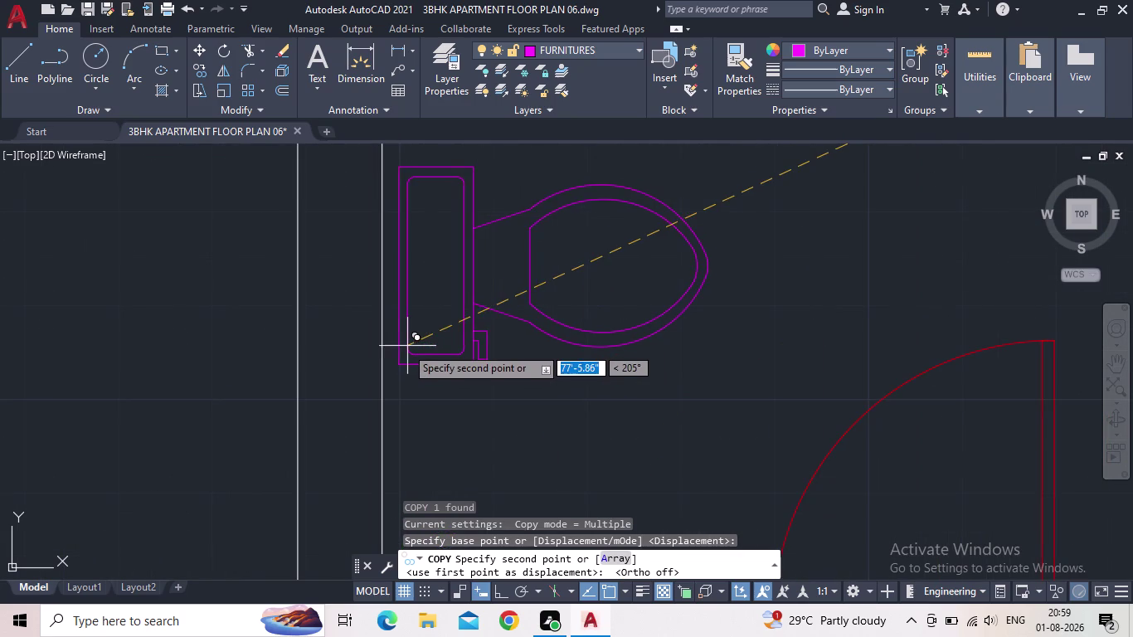
click(400, 352)
End the toilet copy and select the toilet in the fixtures library.
scroll(down, 3)
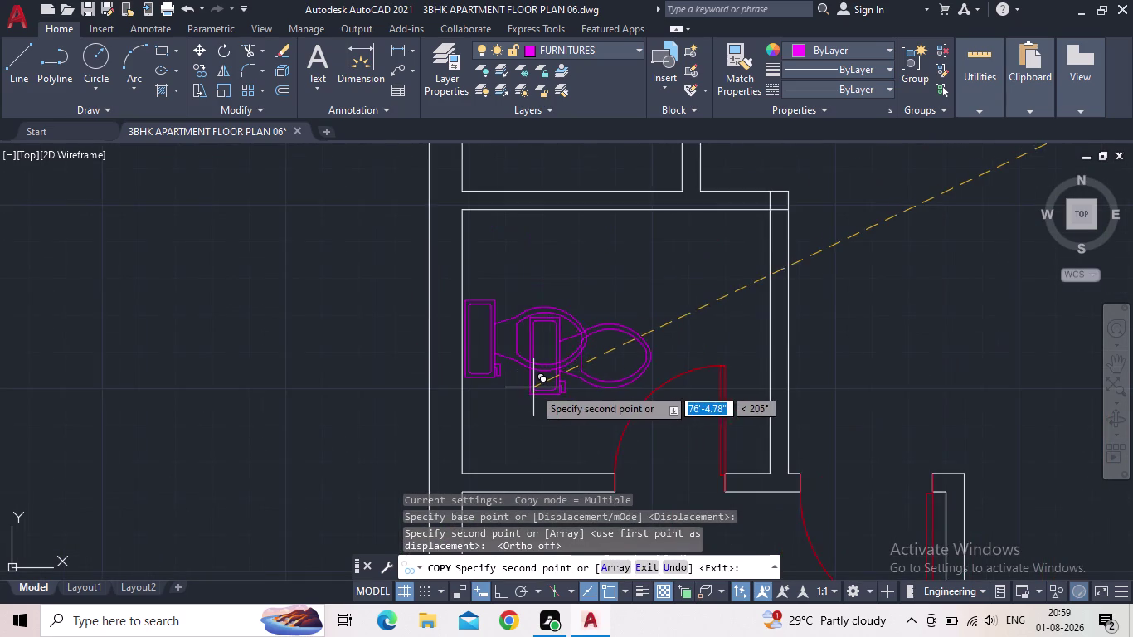
scroll(down, 3)
middle_drag(529, 389, 461, 405)
scroll(down, 3)
scroll(down, 3)
scroll(up, 3)
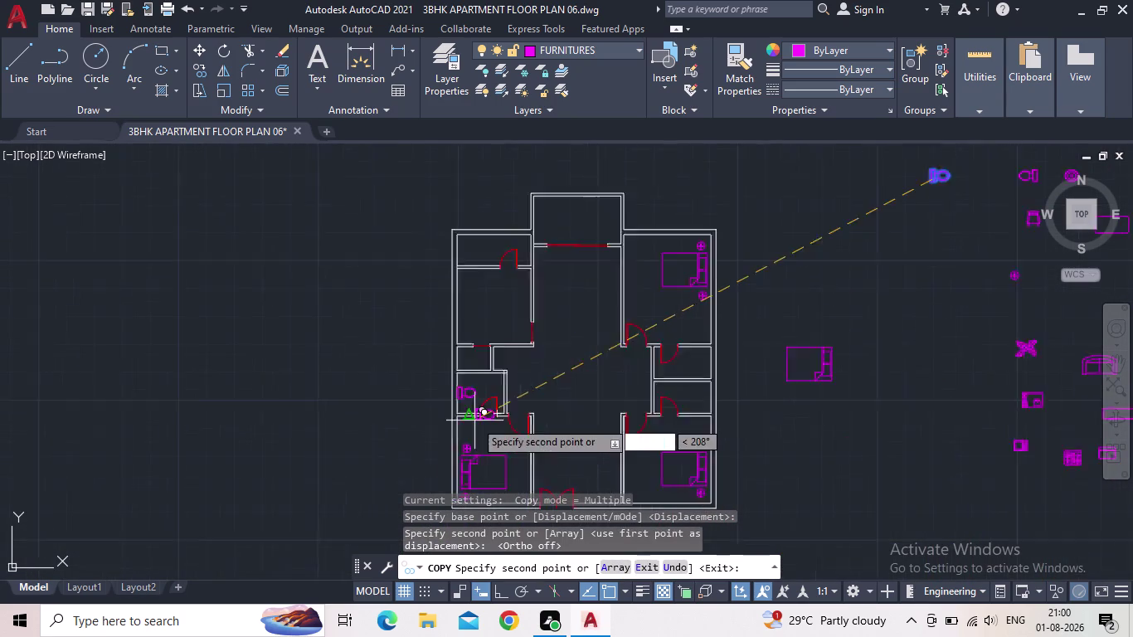
scroll(up, 3)
middle_drag(624, 386, 390, 484)
scroll(down, 3)
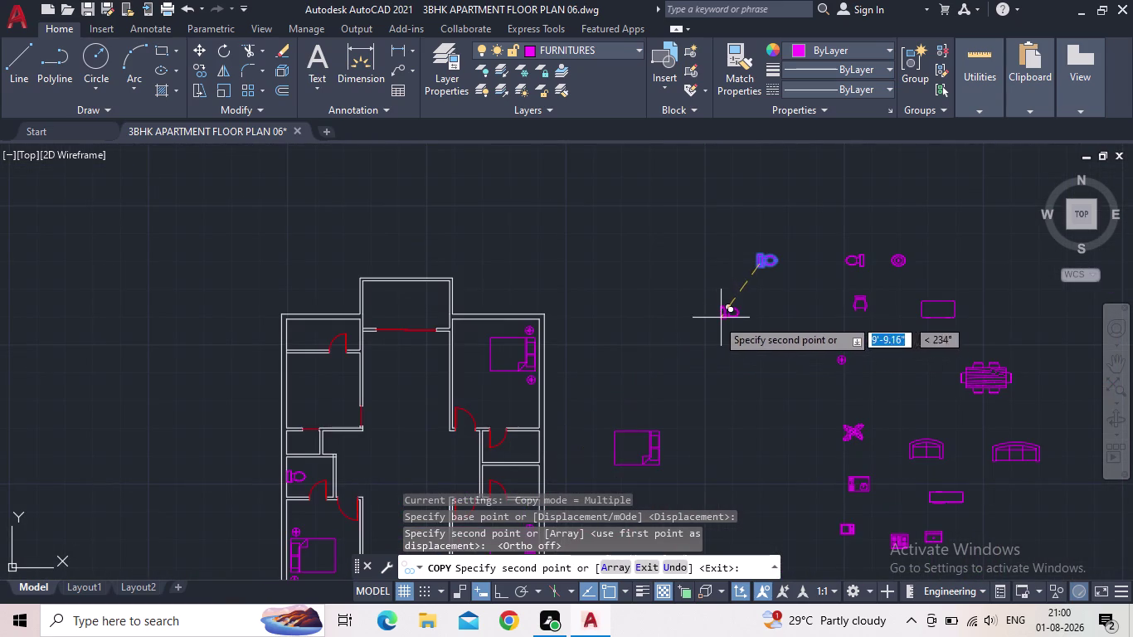
key(Escape)
scroll(up, 3)
click(869, 268)
click(826, 236)
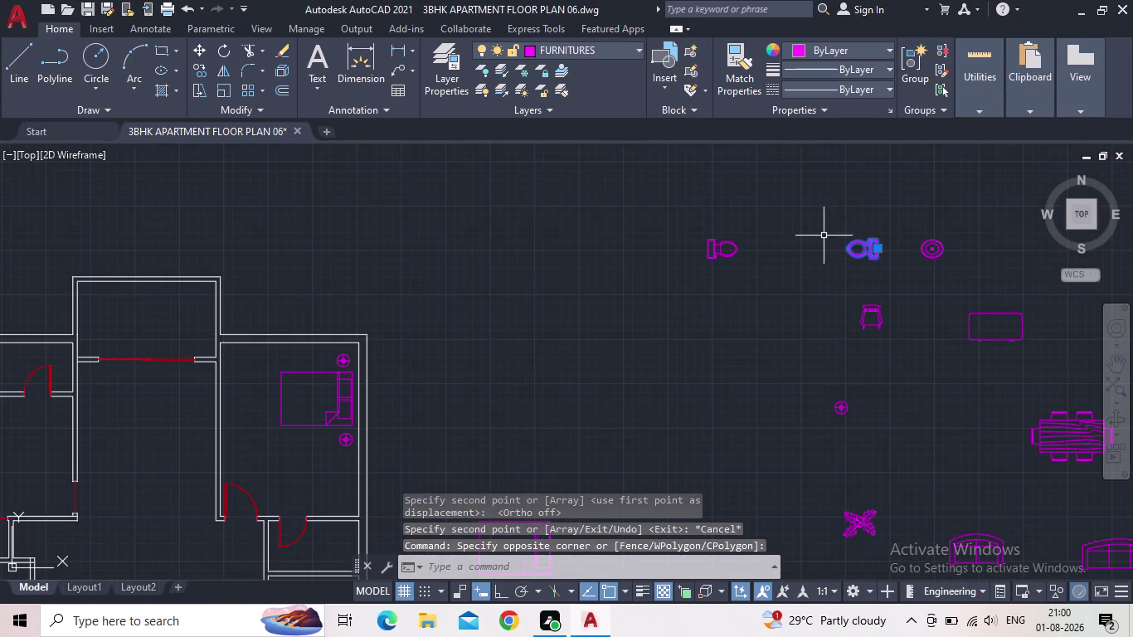
Copy the magenta toilet block into the upper right bathroom with CO.
key(c)
key(o)
key(Return)
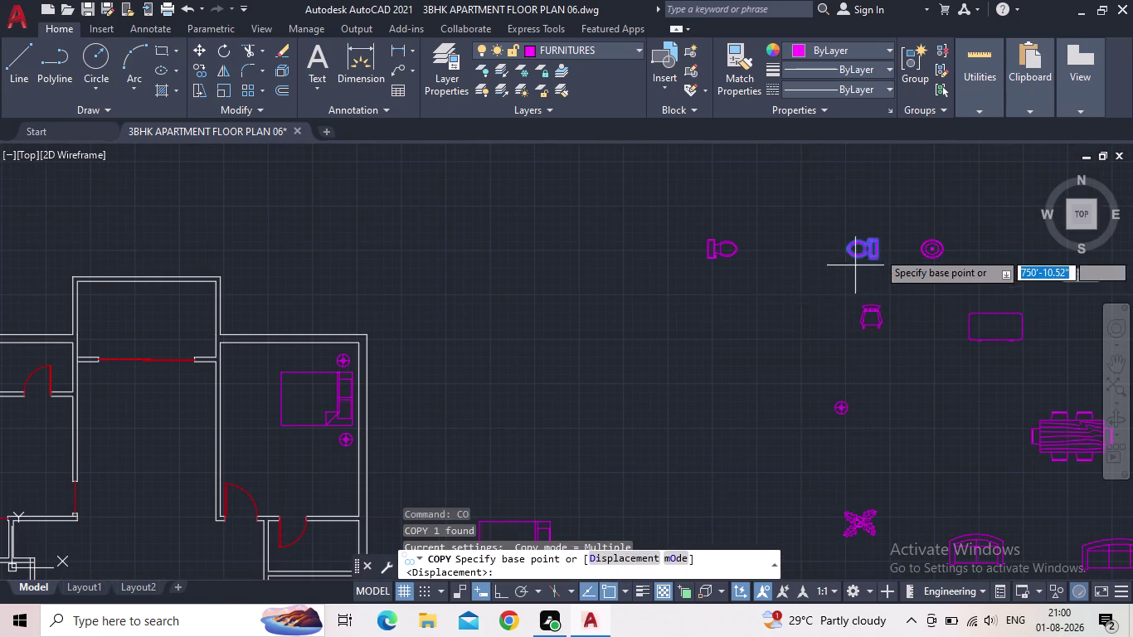
scroll(up, 3)
scroll(up, 3)
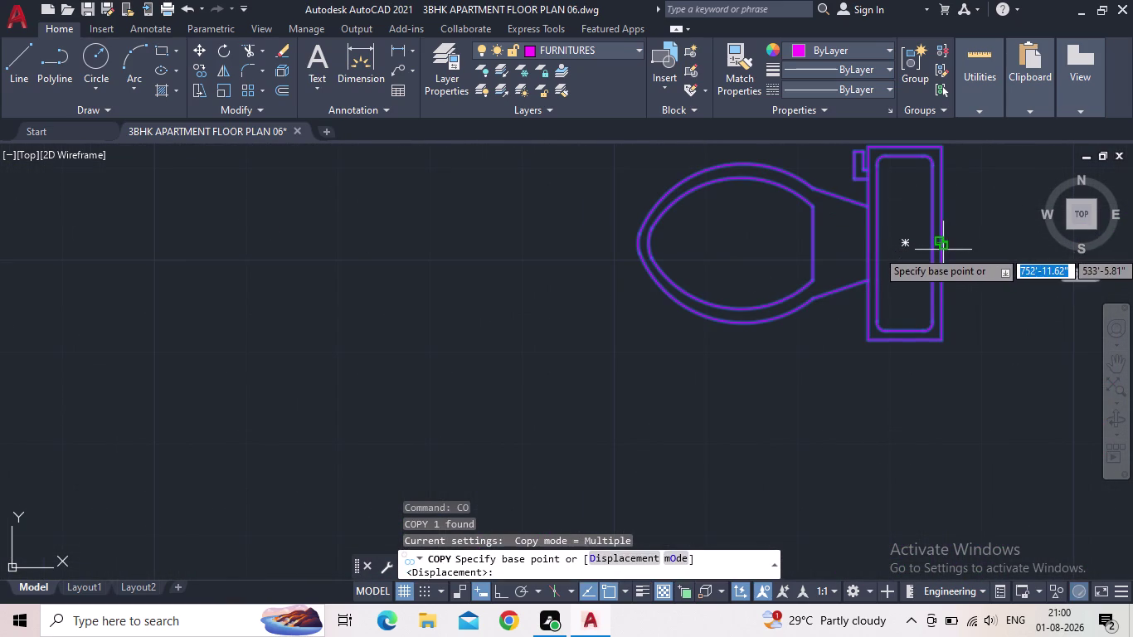
drag(943, 246, 934, 248)
scroll(down, 3)
scroll(down, 3)
middle_drag(518, 398, 713, 336)
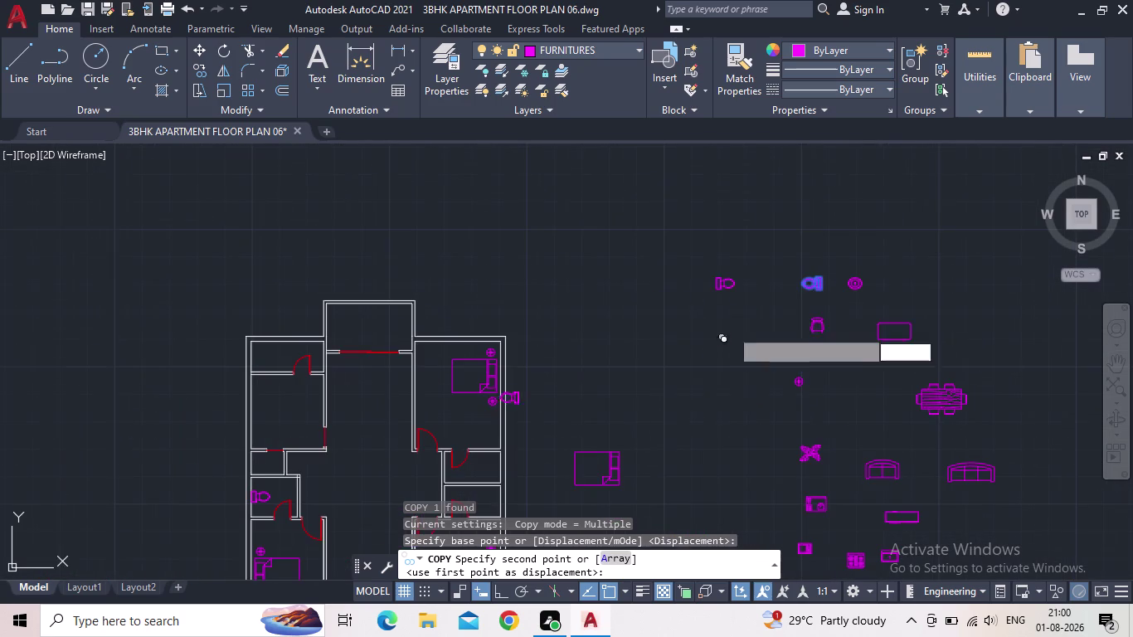
middle_drag(561, 363, 650, 159)
scroll(up, 3)
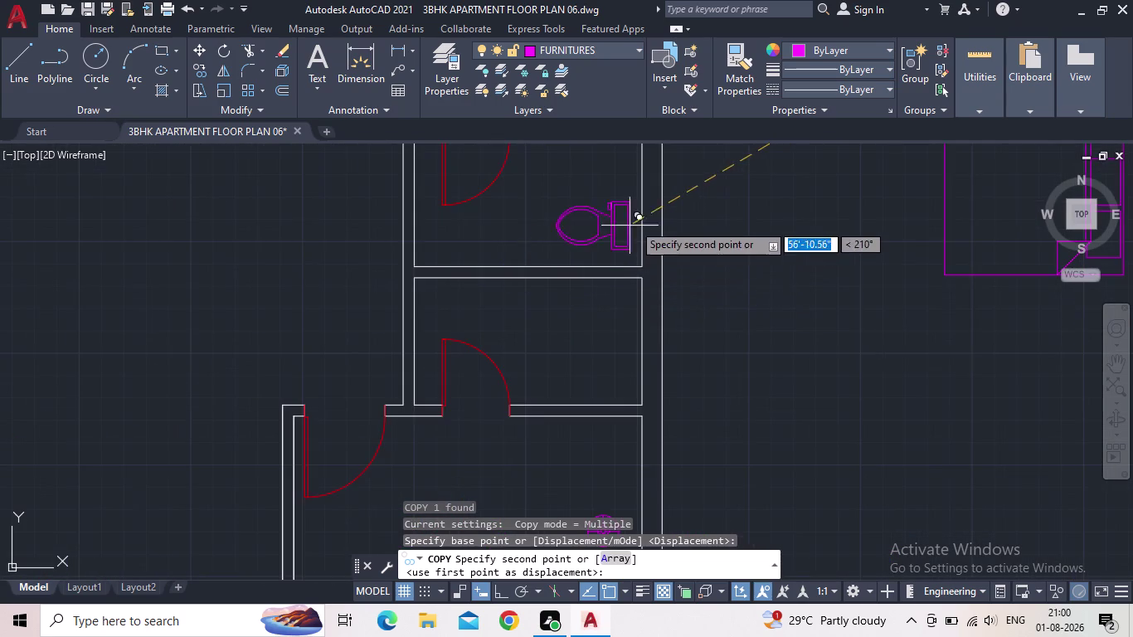
middle_drag(642, 220, 619, 282)
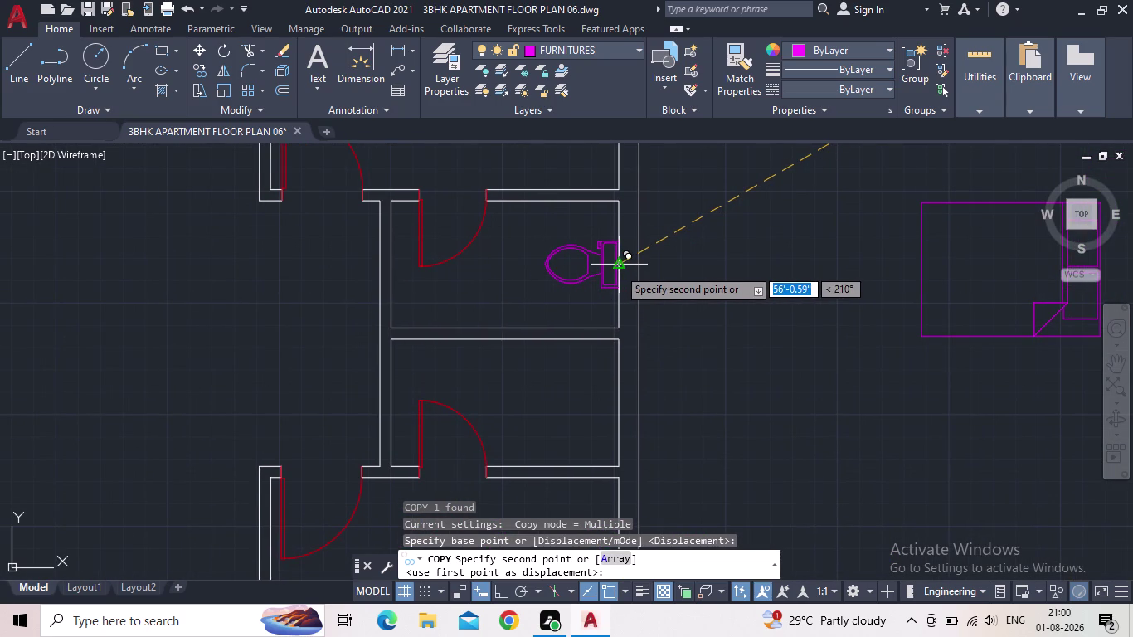
click(618, 269)
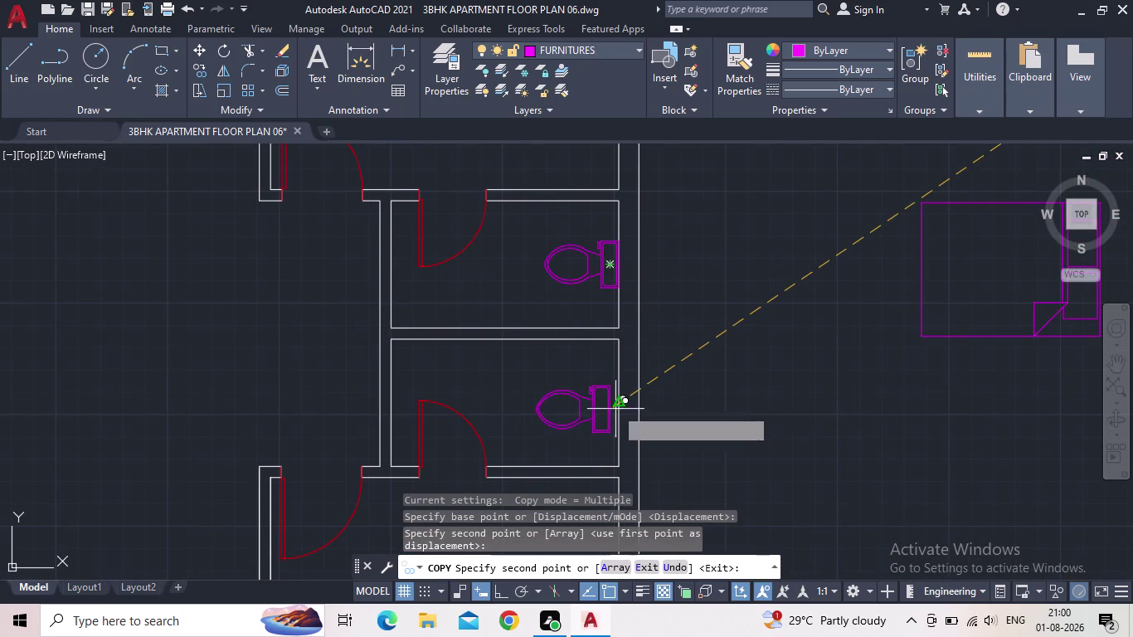
Place another toilet copy in the lower right bathroom and end the copy.
click(617, 413)
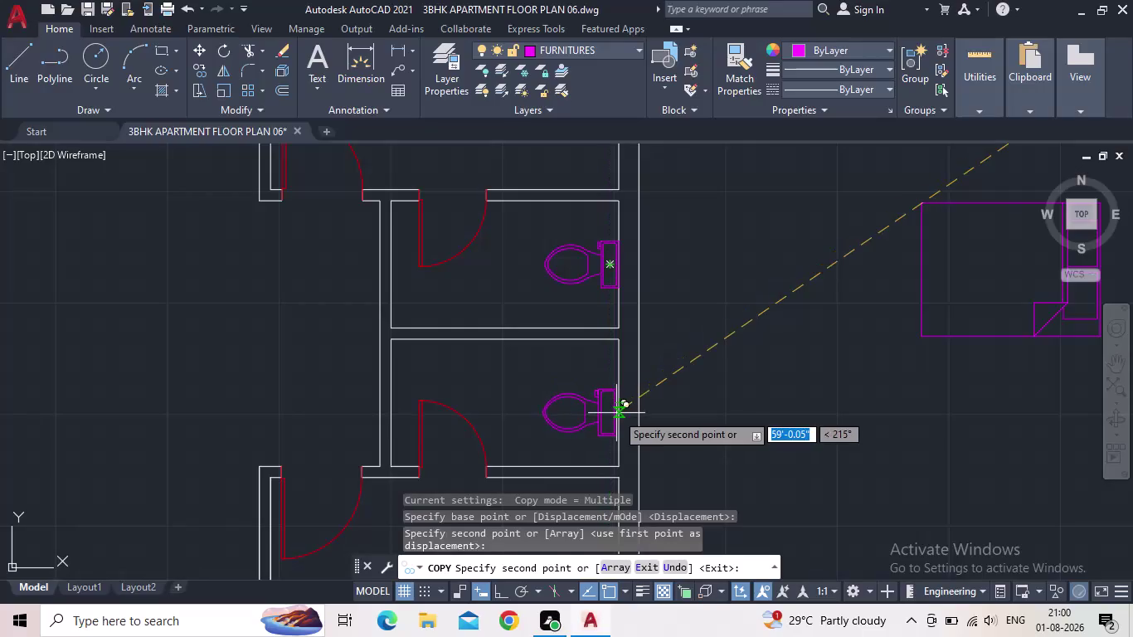
middle_click(557, 394)
scroll(down, 3)
middle_drag(734, 350, 724, 361)
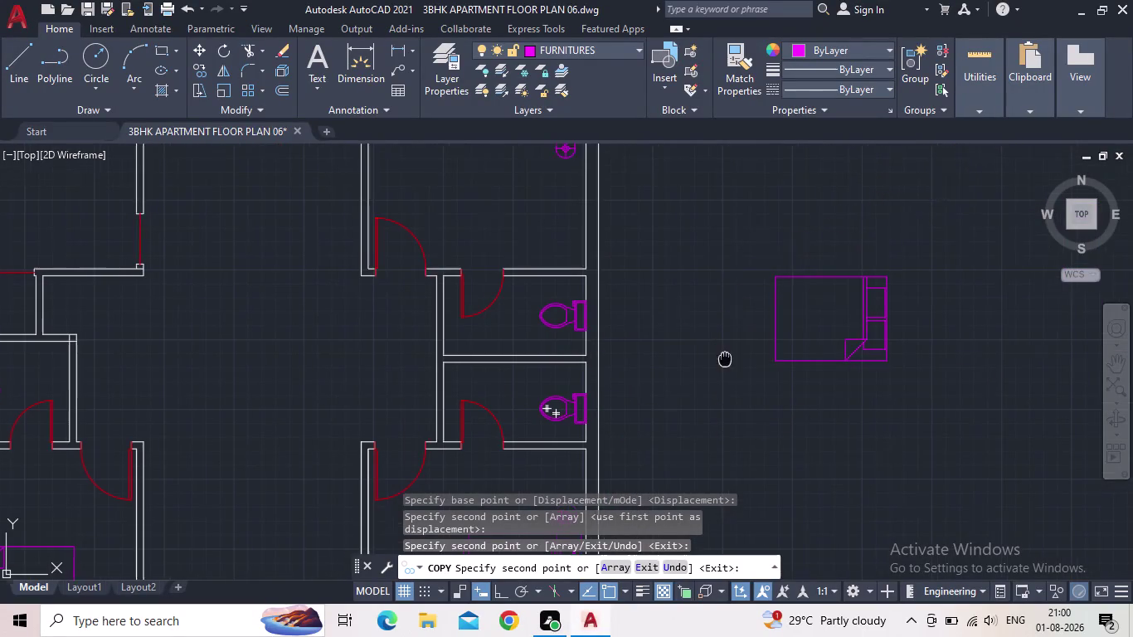
middle_drag(725, 360, 681, 419)
key(Escape)
scroll(down, 3)
middle_drag(690, 290, 671, 320)
scroll(up, 3)
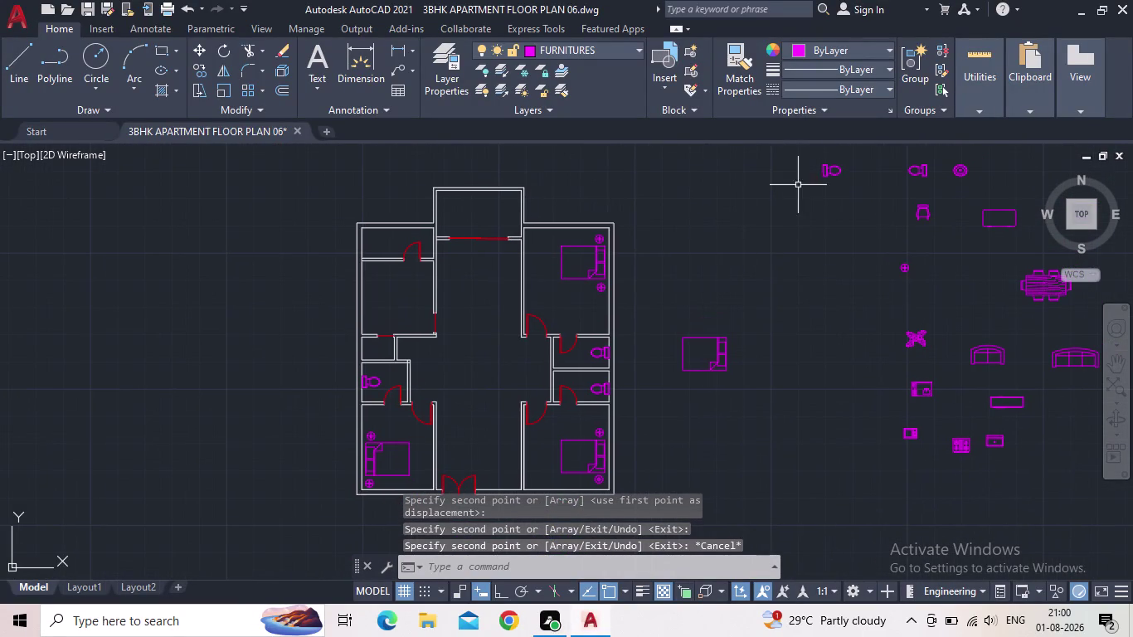
scroll(up, 3)
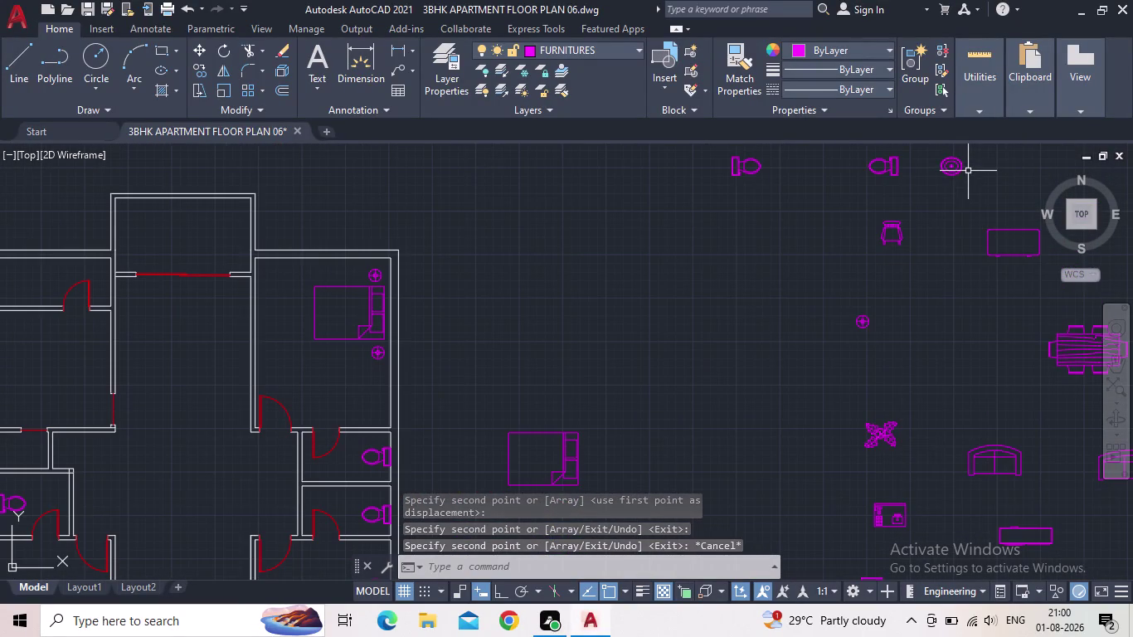
Copy the washbasin from its centre into the upper right bathroom.
click(952, 172)
key(c)
key(o)
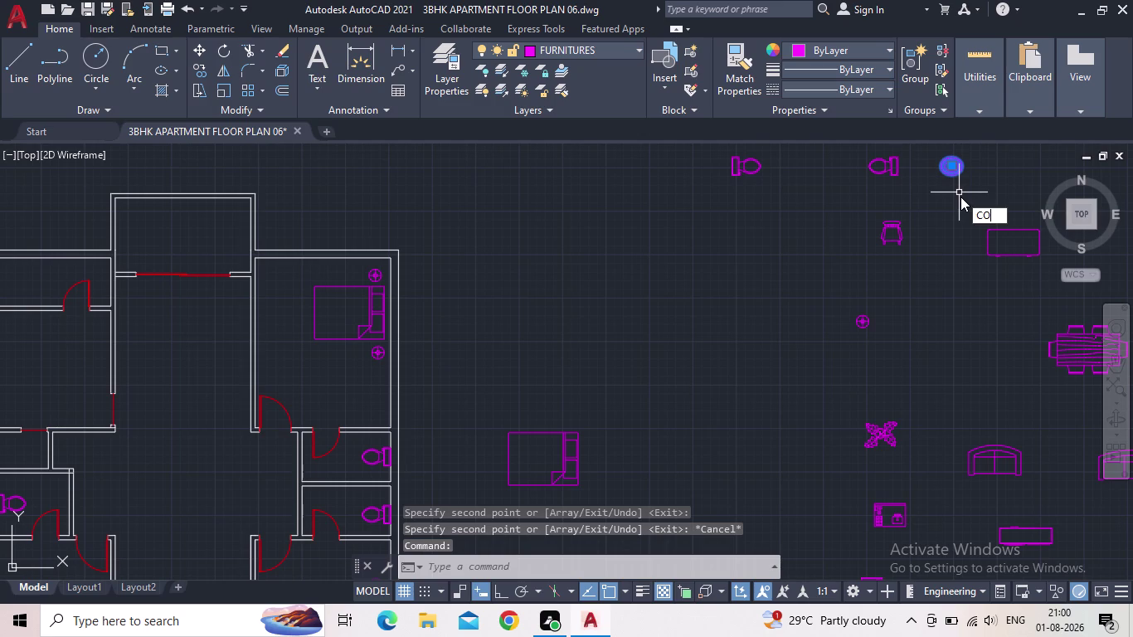
key(Return)
scroll(up, 3)
middle_drag(953, 157, 954, 165)
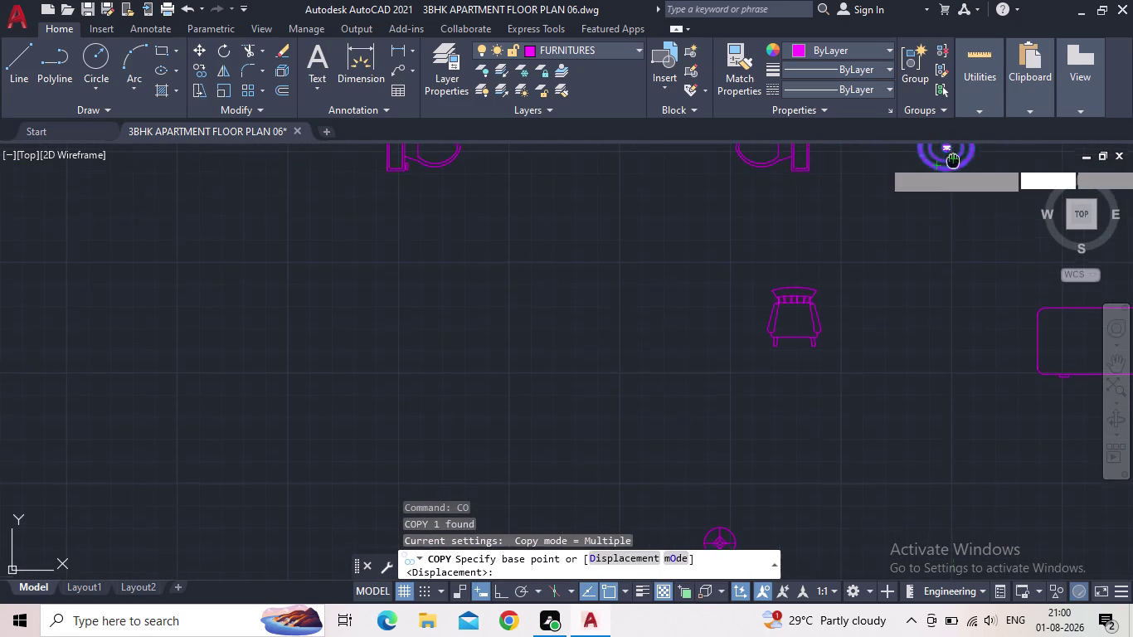
middle_drag(953, 165, 944, 213)
click(931, 203)
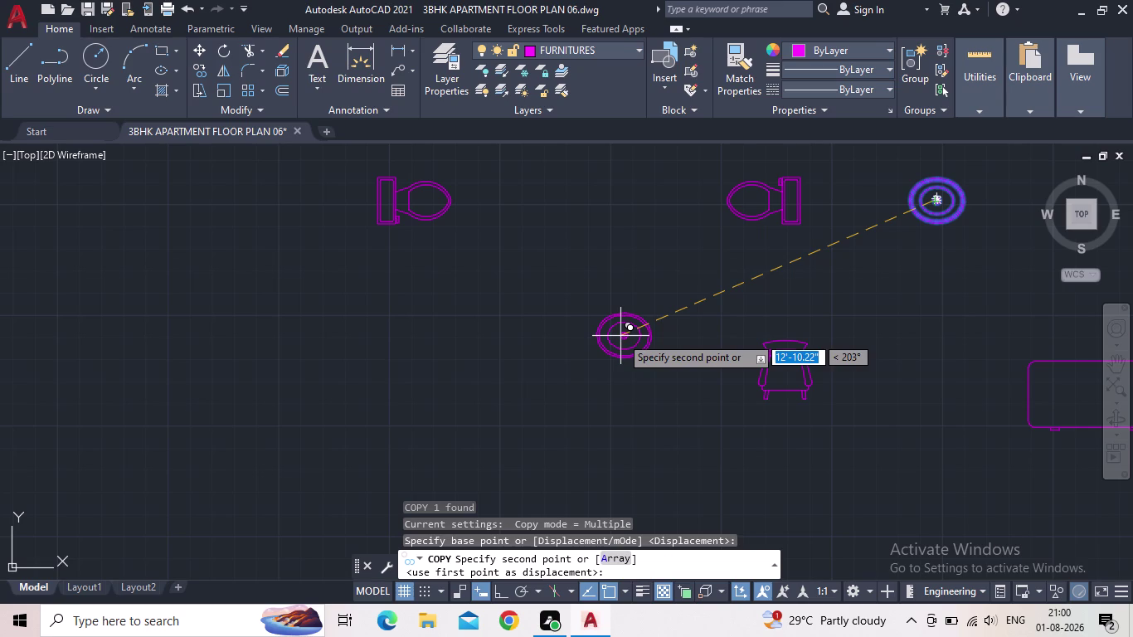
middle_drag(289, 408, 538, 366)
scroll(down, 3)
middle_drag(315, 445, 451, 353)
scroll(up, 3)
middle_drag(441, 460, 500, 301)
scroll(up, 3)
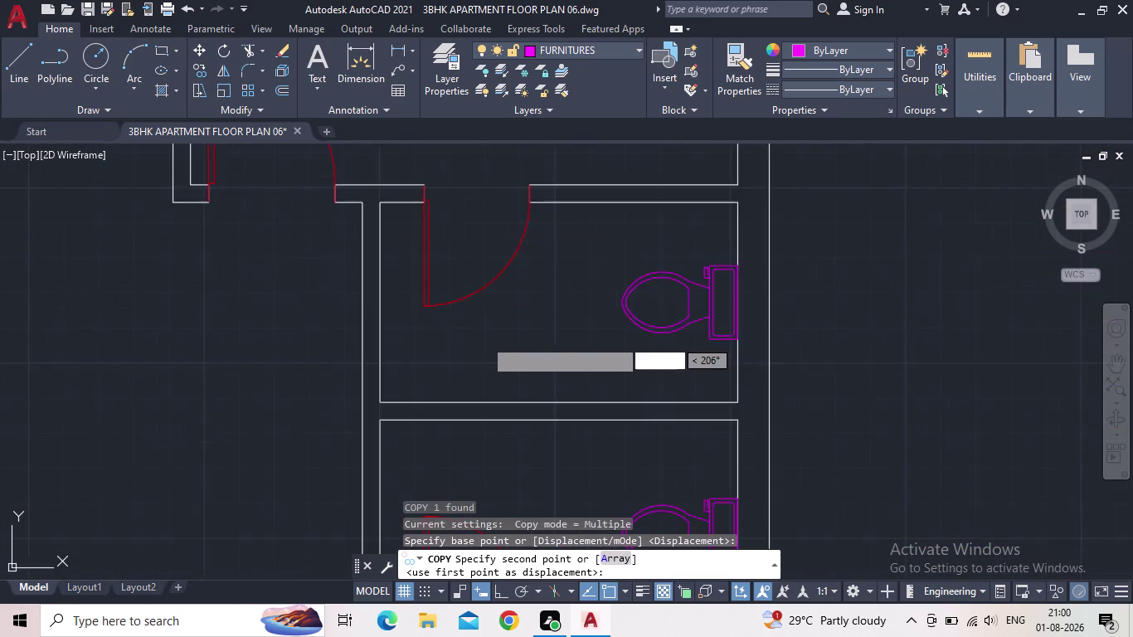
scroll(up, 3)
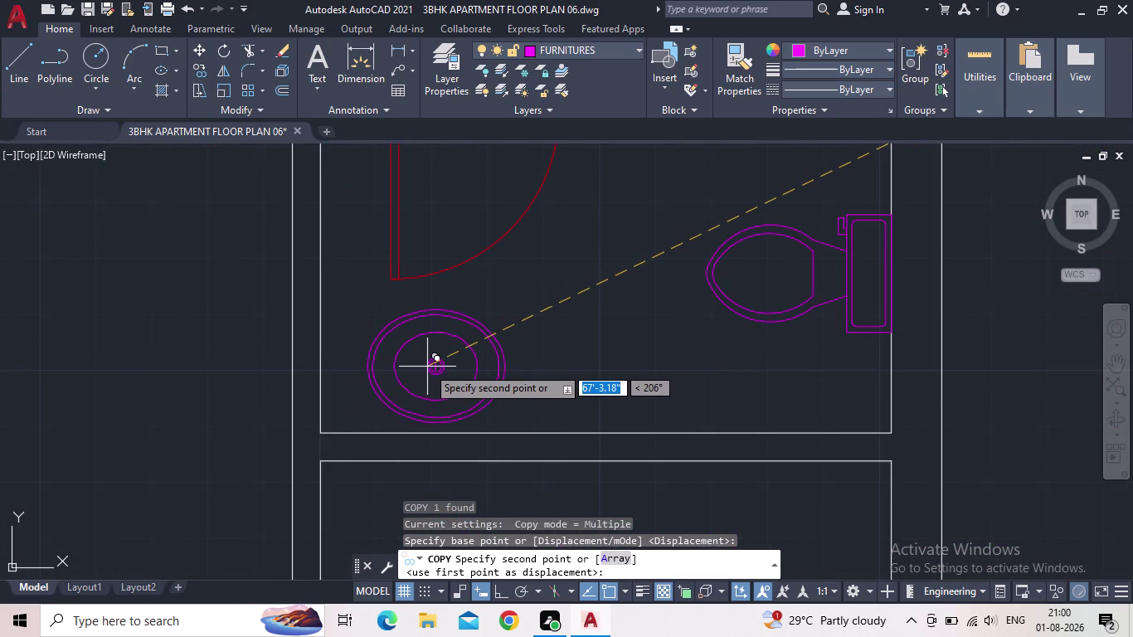
click(427, 366)
Place a second washbasin copy in the lower right bathroom.
scroll(down, 3)
middle_drag(532, 283, 546, 263)
scroll(down, 3)
scroll(up, 3)
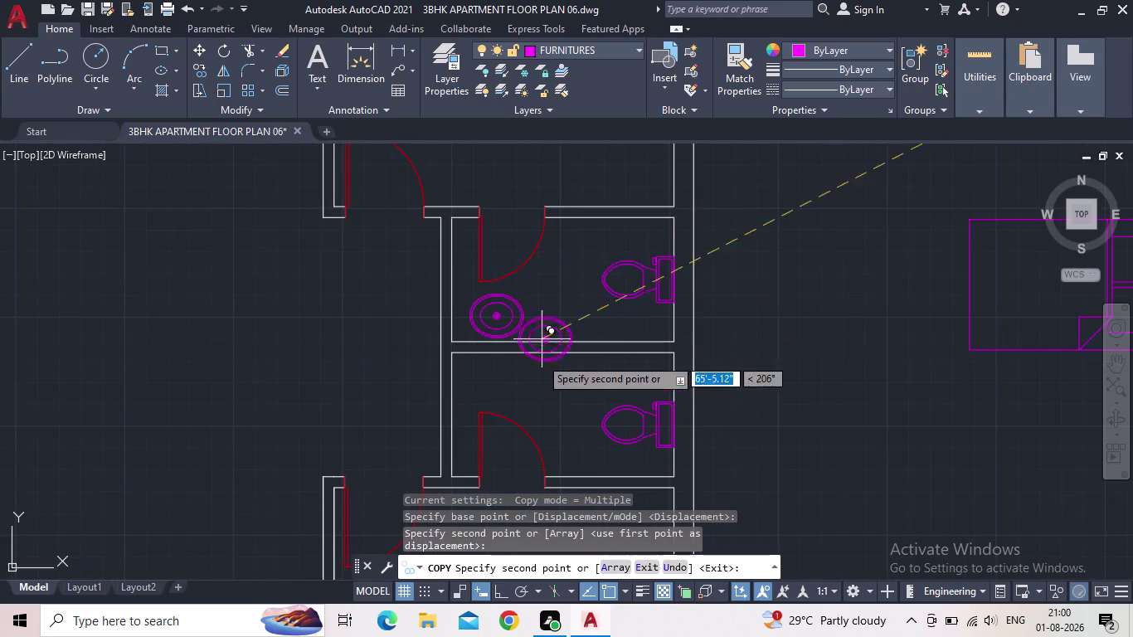
scroll(up, 3)
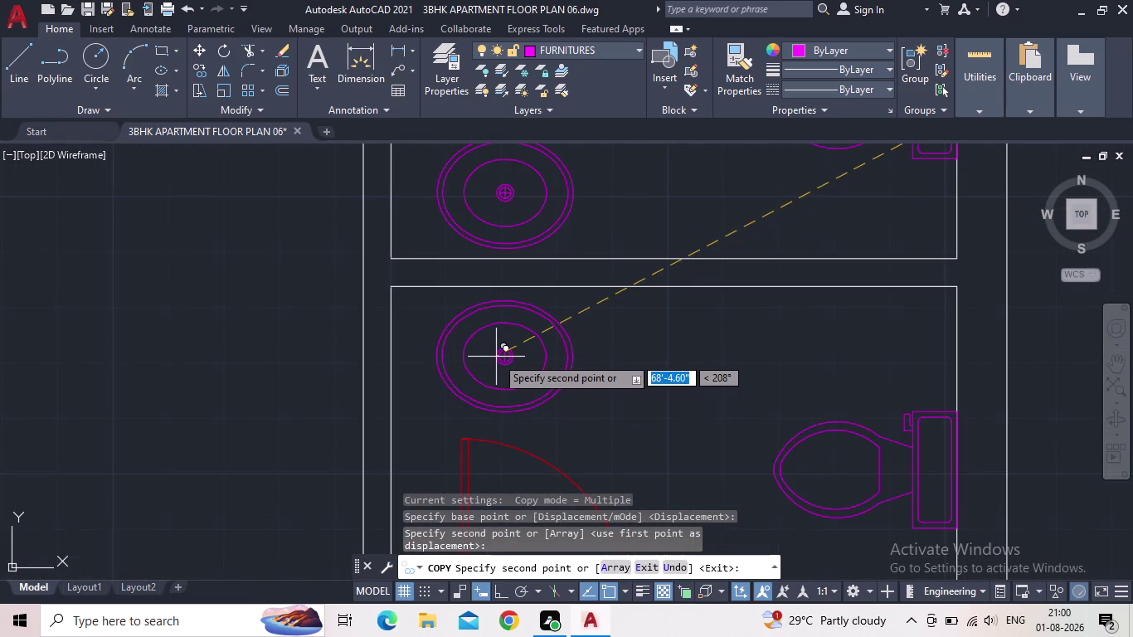
click(496, 356)
Add a washbasin to the left bathroom, end copying, and save the drawing.
middle_drag(332, 378, 545, 347)
scroll(down, 3)
middle_drag(485, 361, 554, 333)
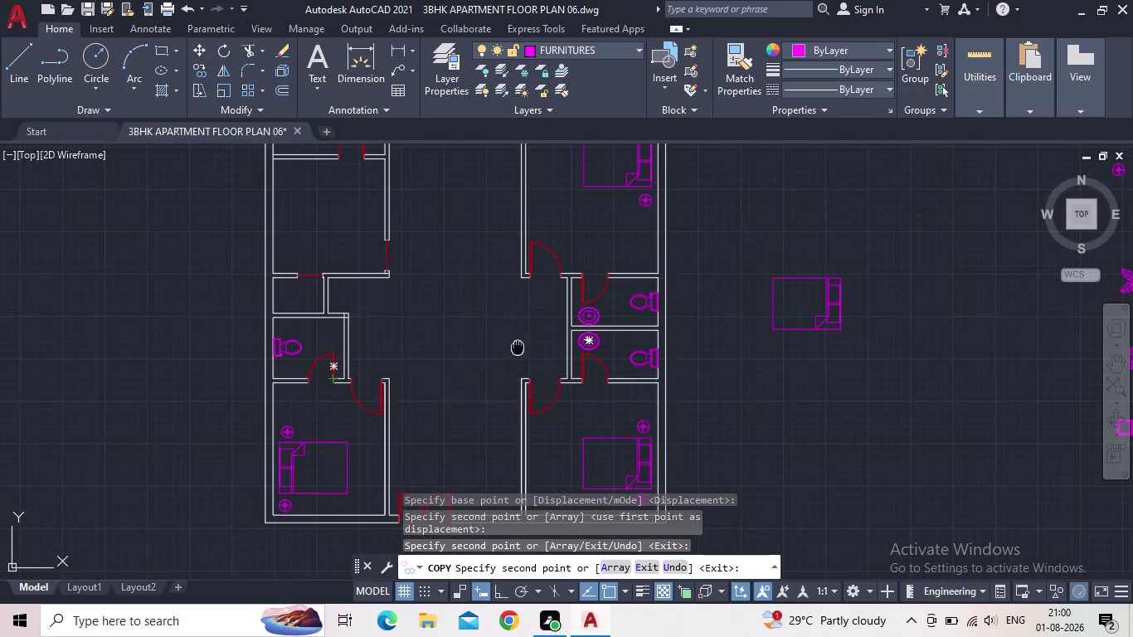
middle_drag(554, 333, 562, 328)
scroll(up, 3)
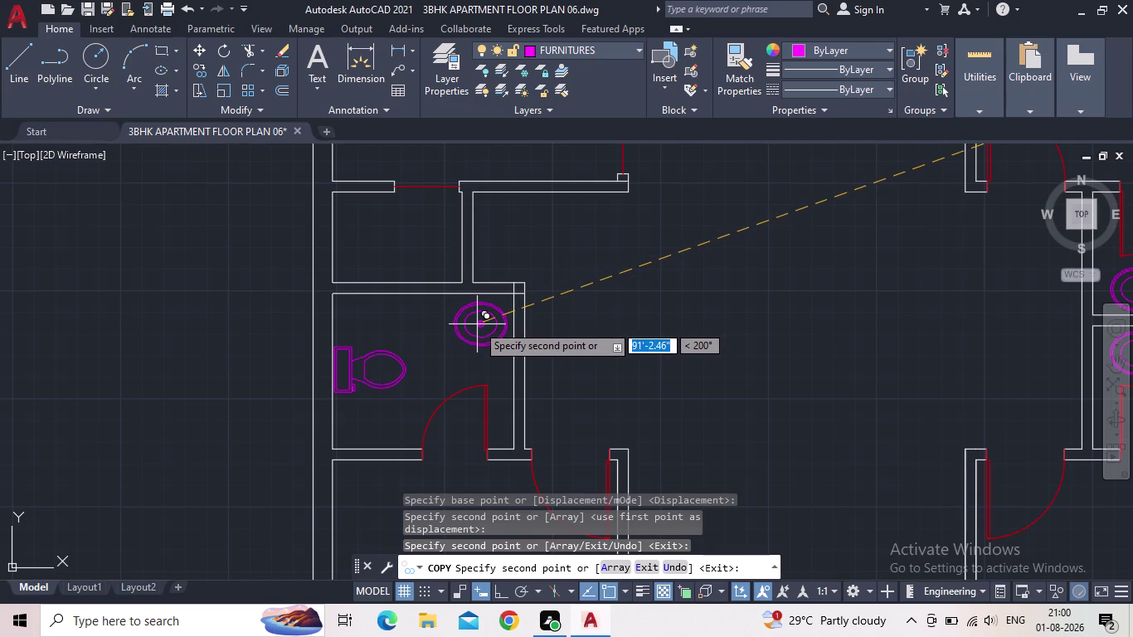
click(477, 325)
scroll(down, 3)
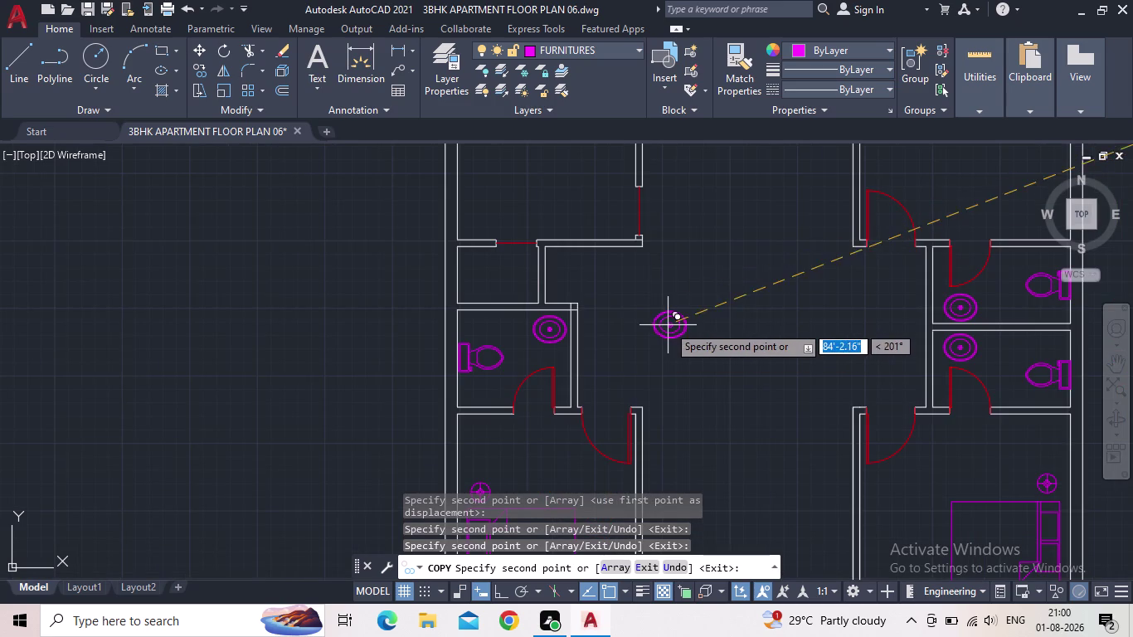
scroll(down, 3)
scroll(down, 3)
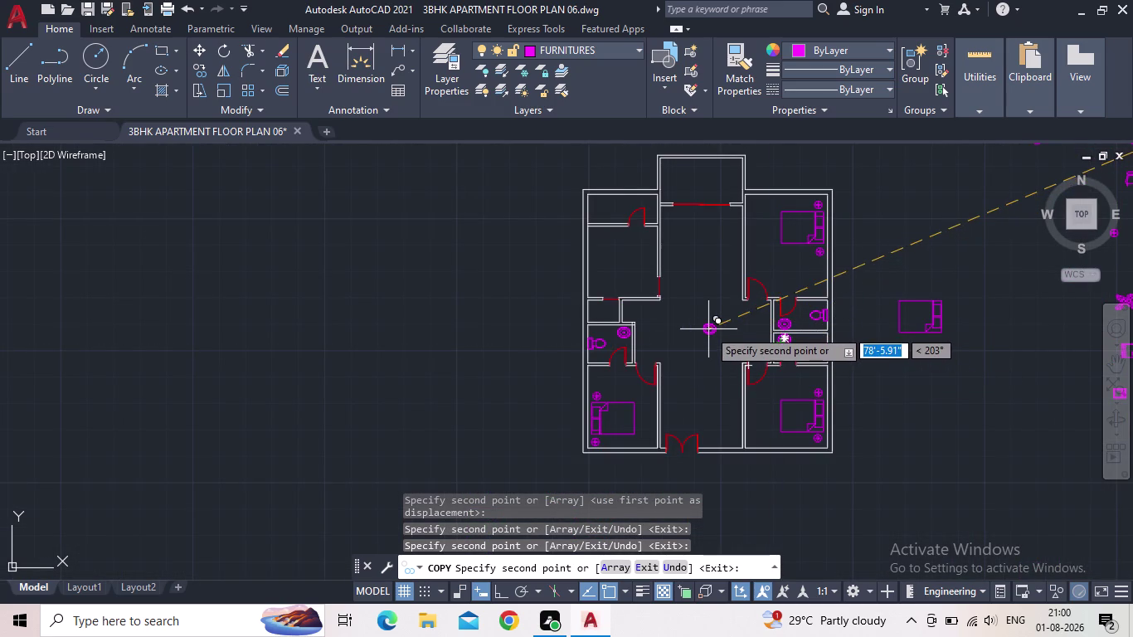
key(Escape)
click(87, 12)
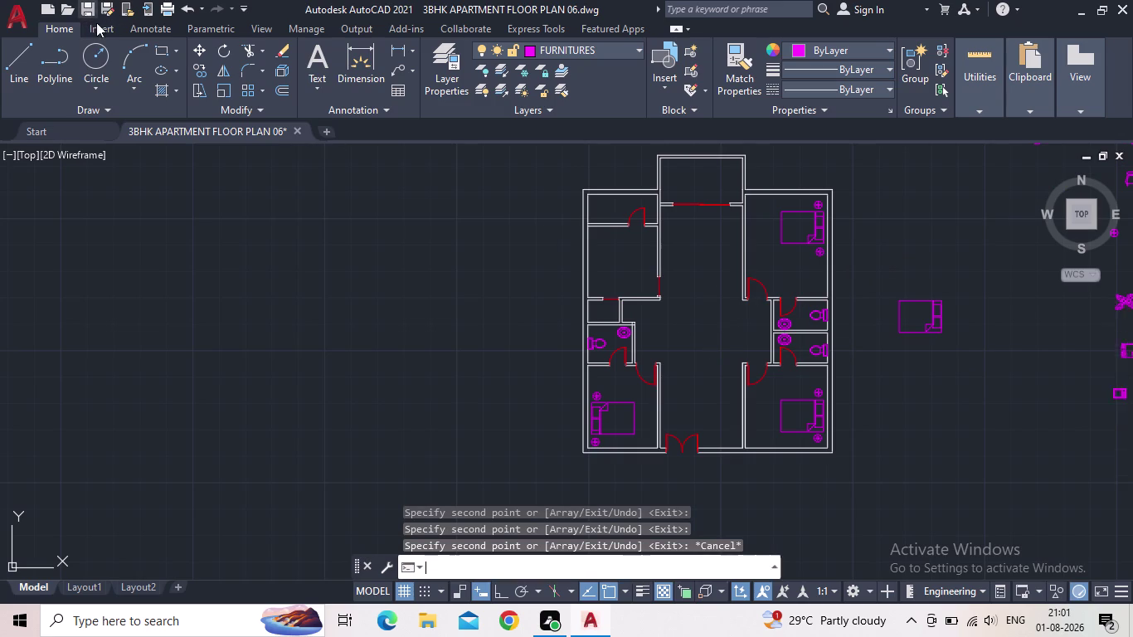
middle_drag(611, 388, 0, 387)
scroll(down, 3)
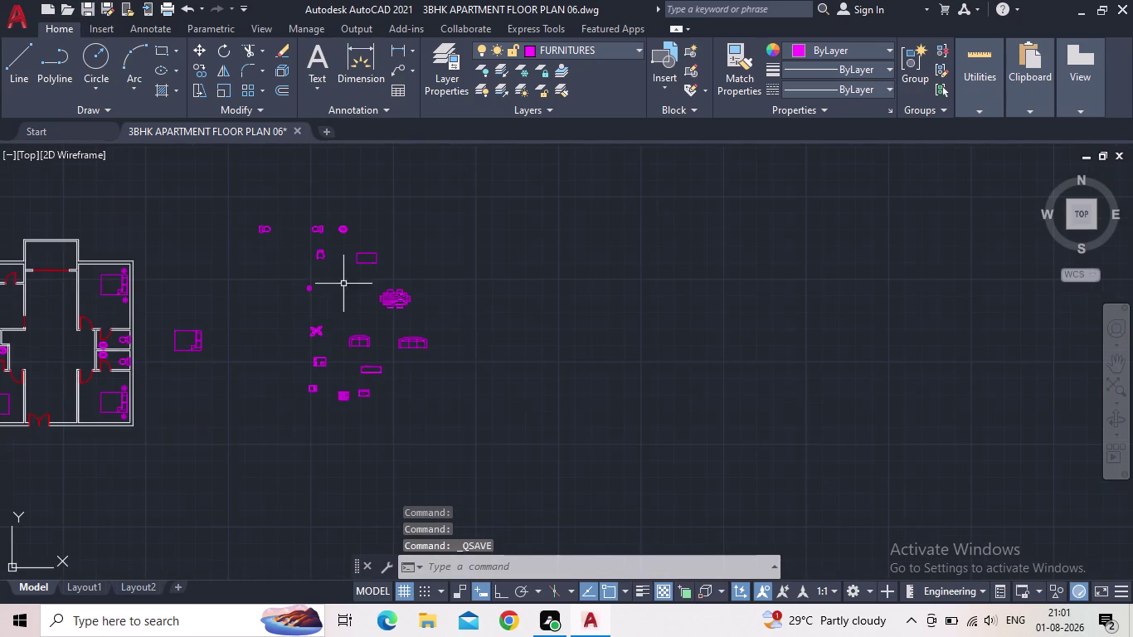
middle_drag(213, 281, 544, 295)
scroll(up, 3)
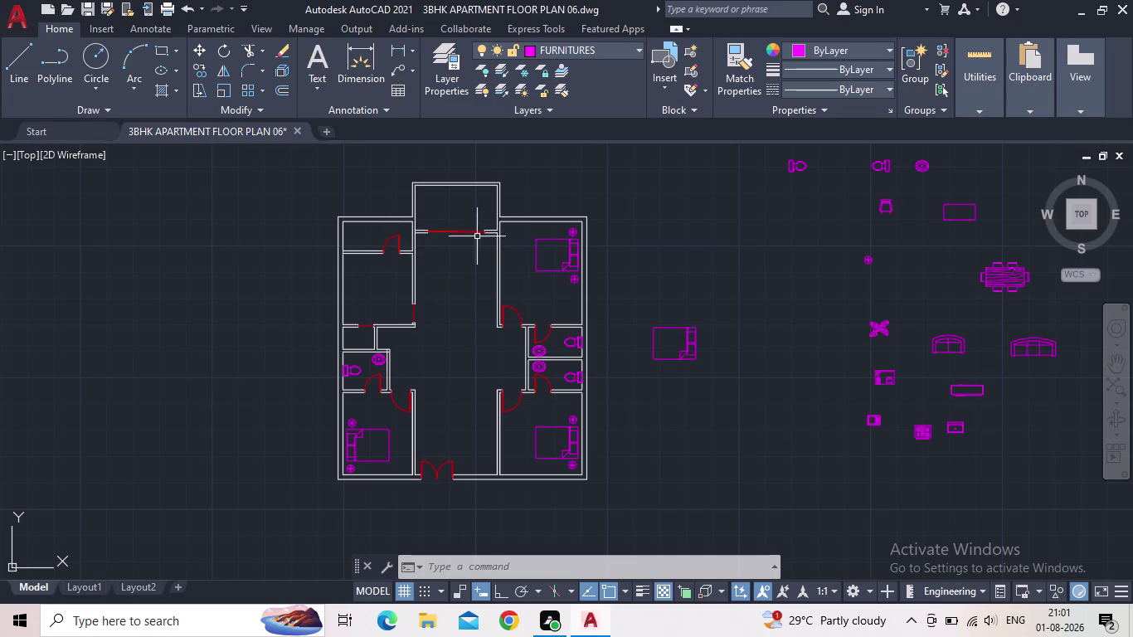
scroll(down, 3)
scroll(up, 3)
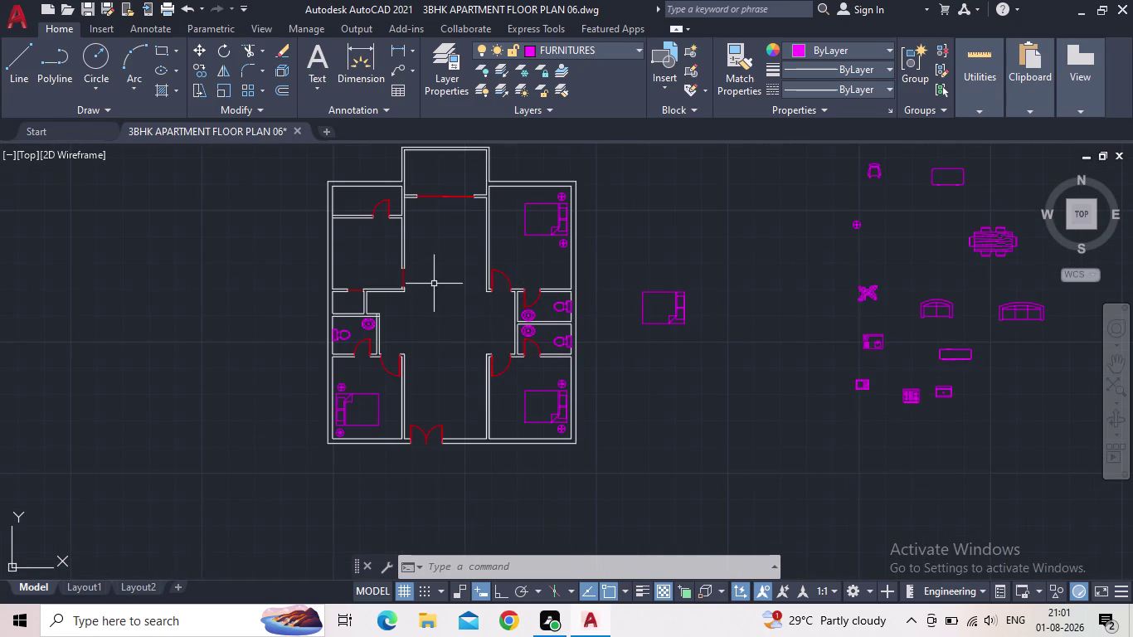
middle_drag(433, 283, 576, 339)
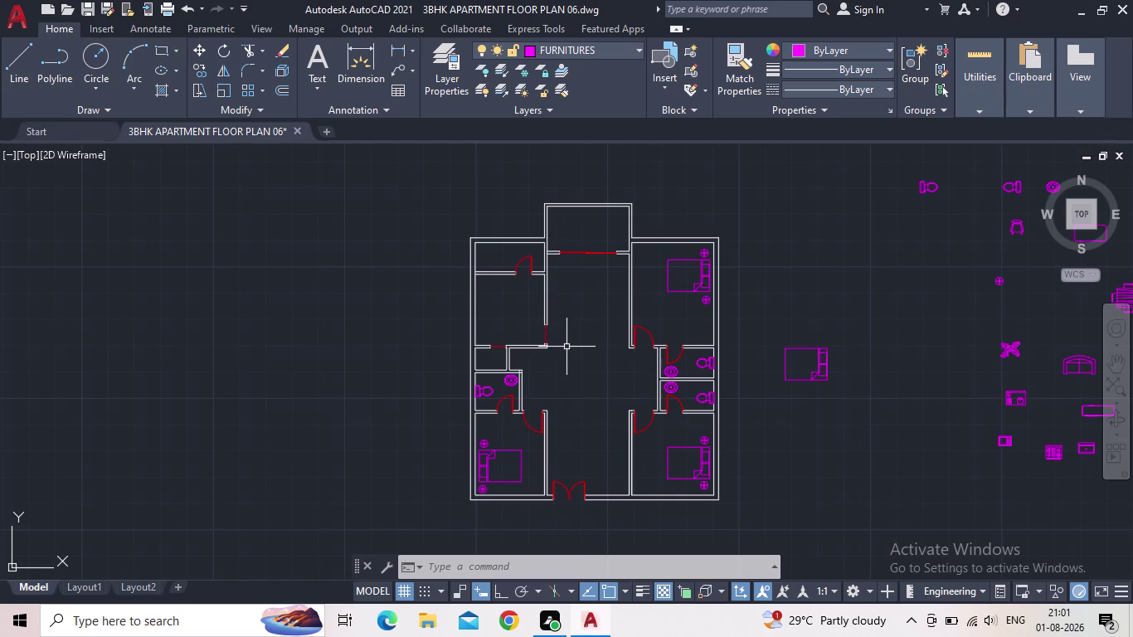
middle_drag(582, 373, 572, 369)
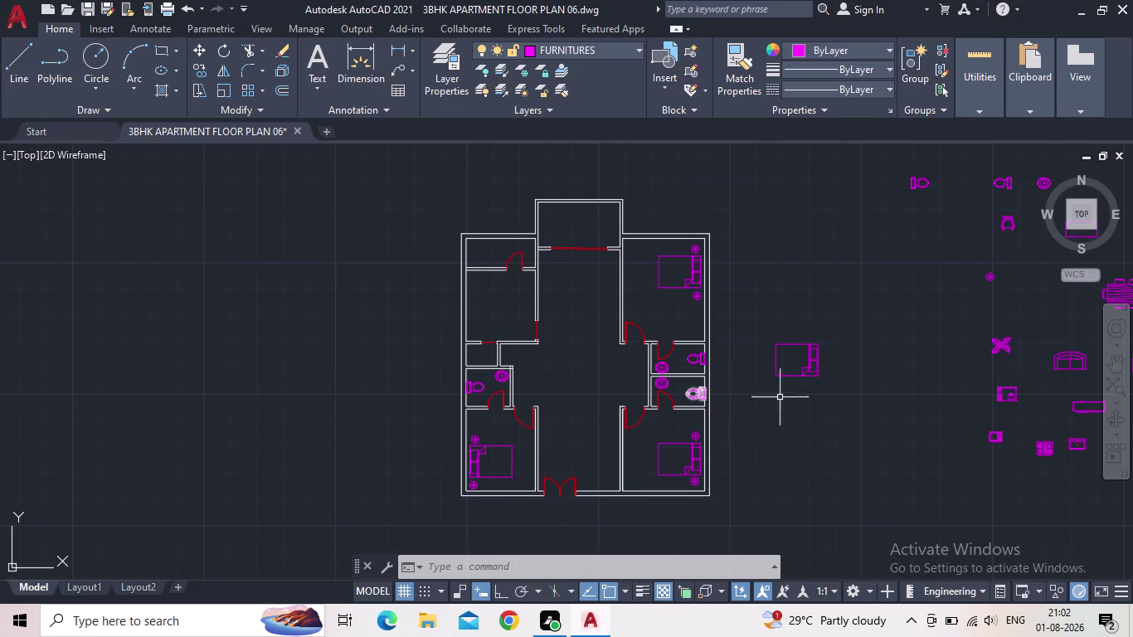
Look over the right-side bathroom fixtures, then save the furnished 3BHK plan.
middle_drag(793, 403, 884, 364)
scroll(up, 3)
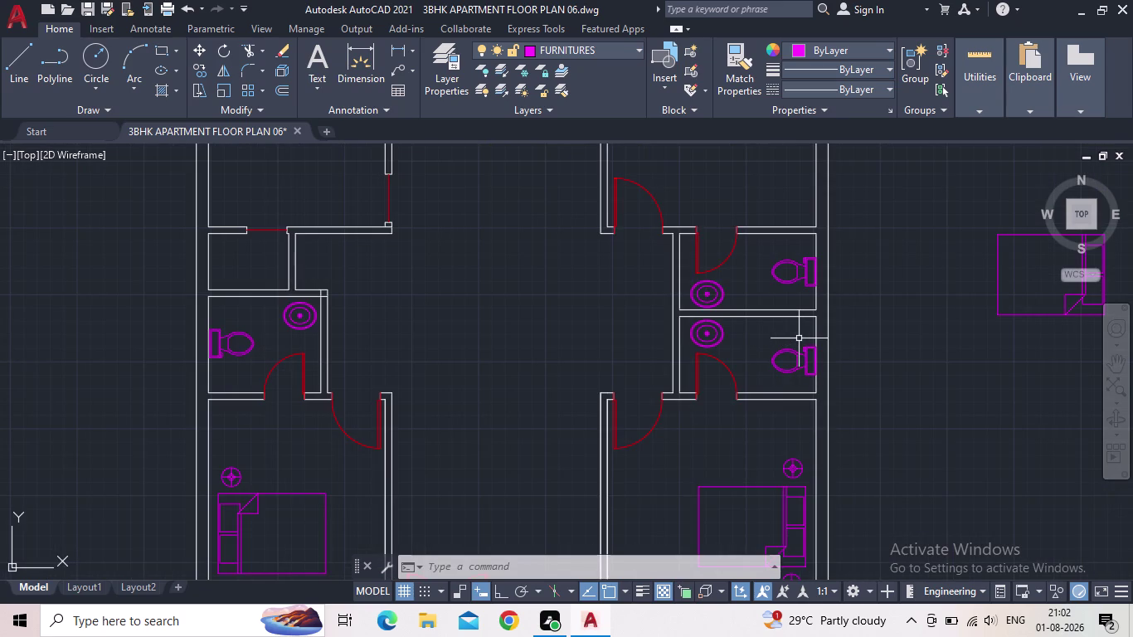
scroll(down, 3)
middle_drag(863, 366, 860, 368)
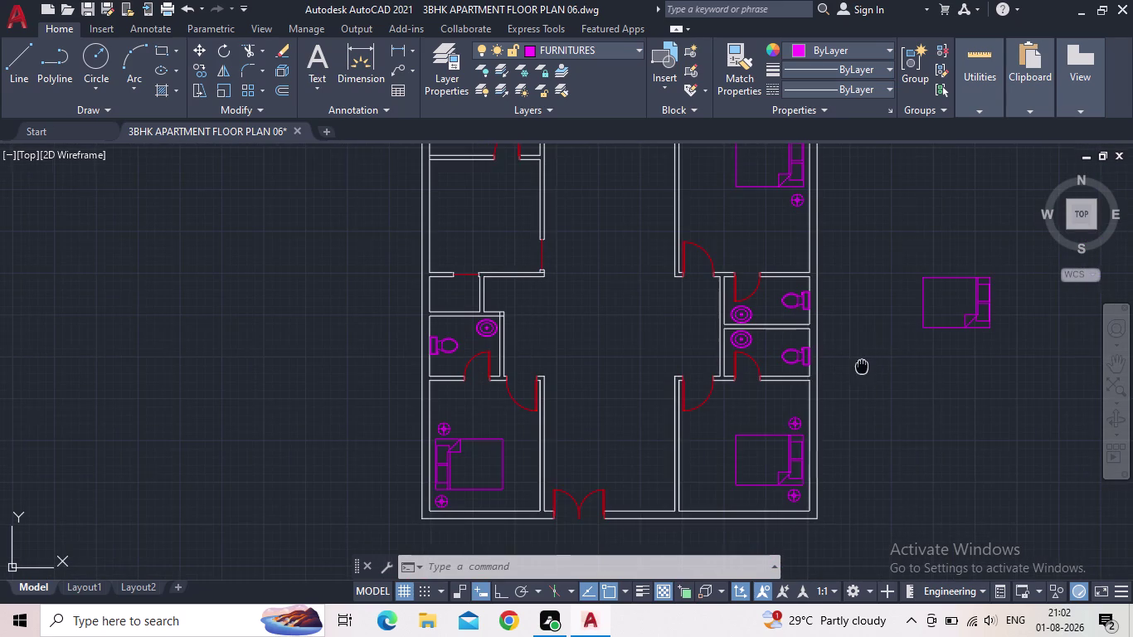
middle_drag(860, 367, 804, 382)
scroll(down, 3)
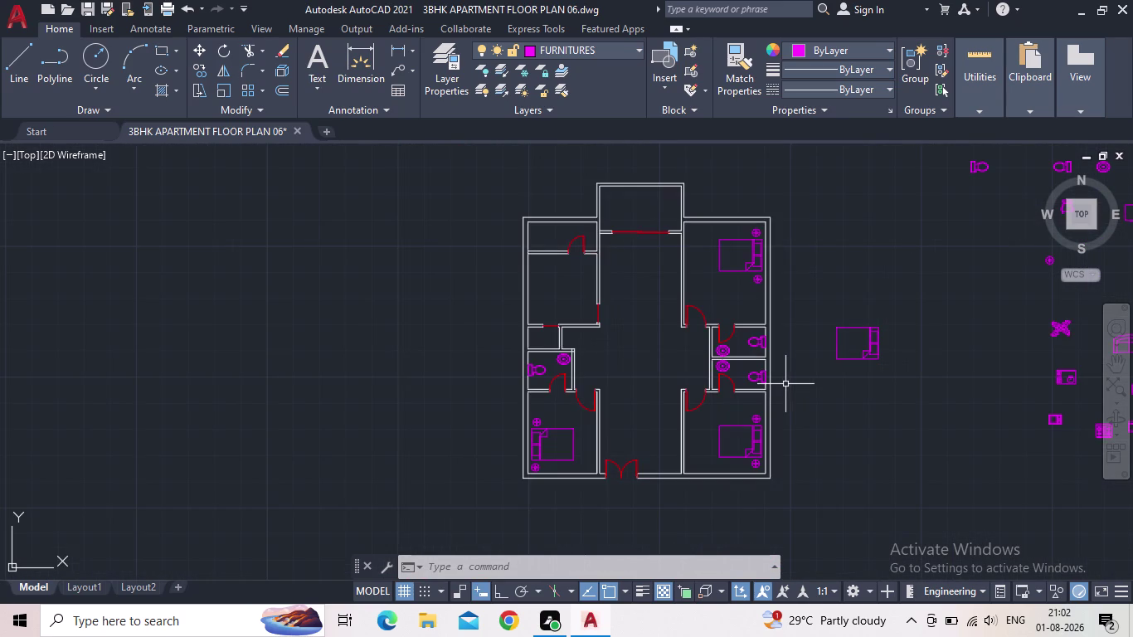
click(92, 9)
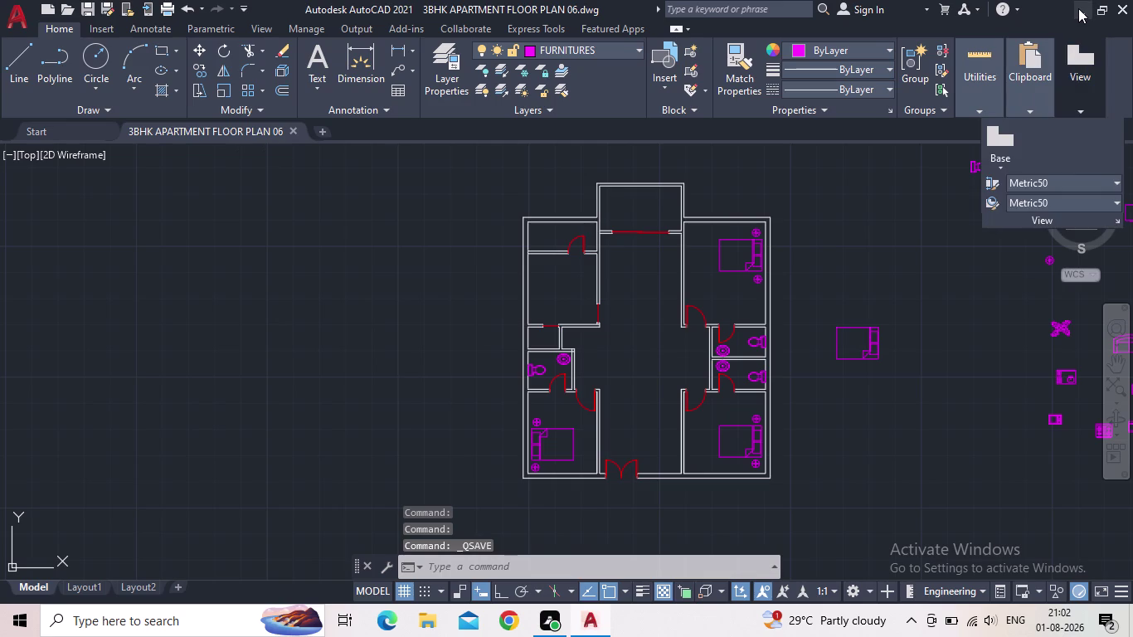